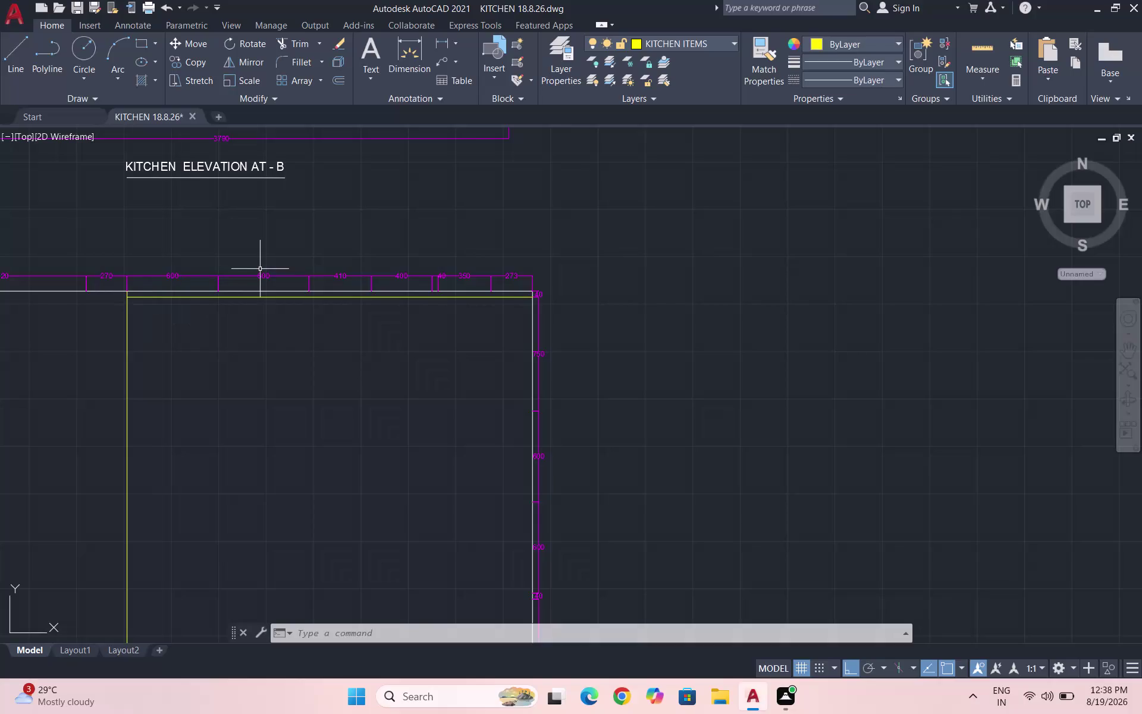
Draw a vertical line from the elevation's top edge down to the base line.
key(l)
key(Return)
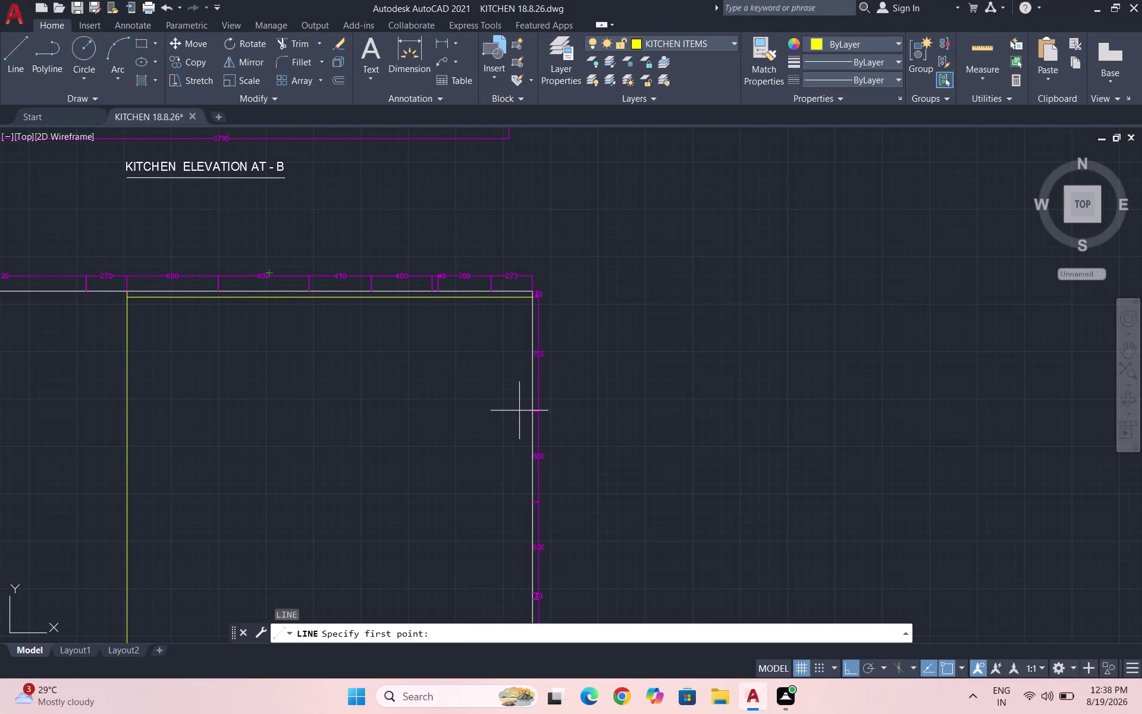
scroll(up, 3)
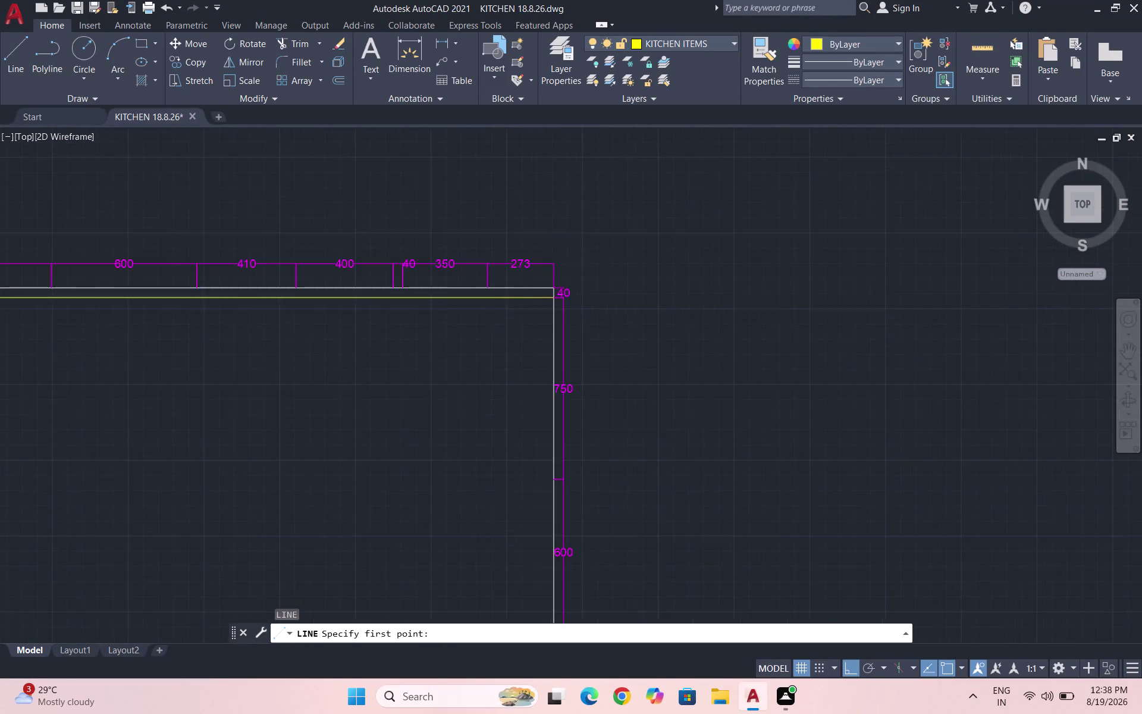
click(483, 281)
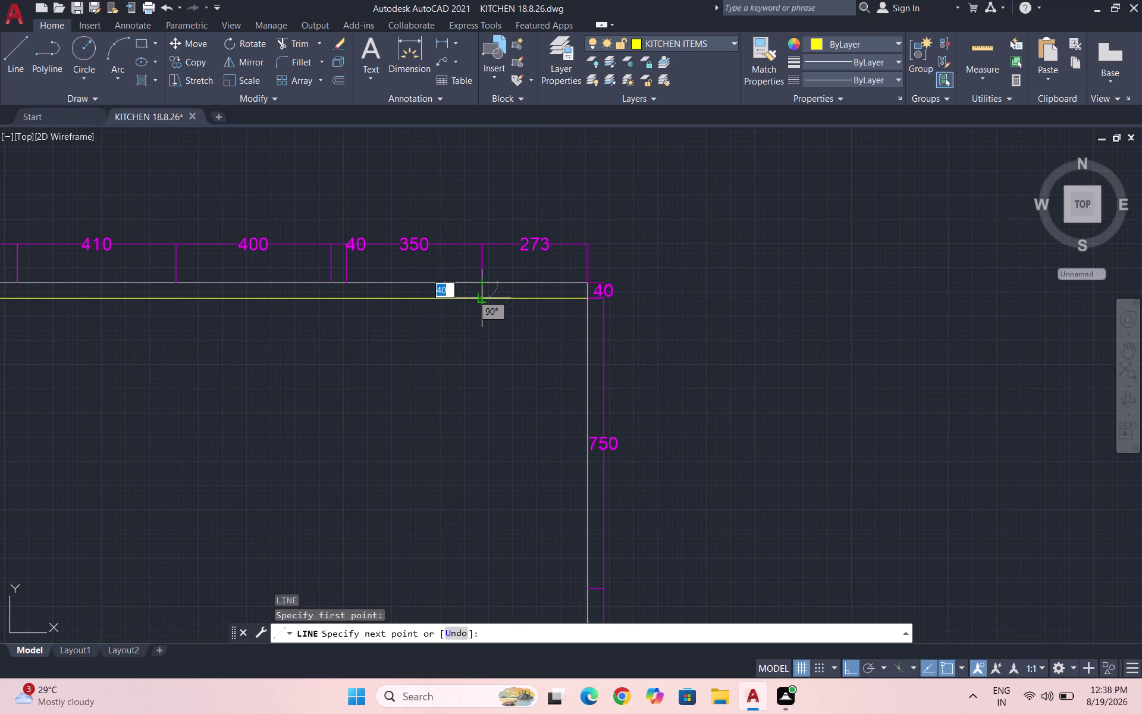
double_click(483, 298)
scroll(down, 3)
scroll(up, 3)
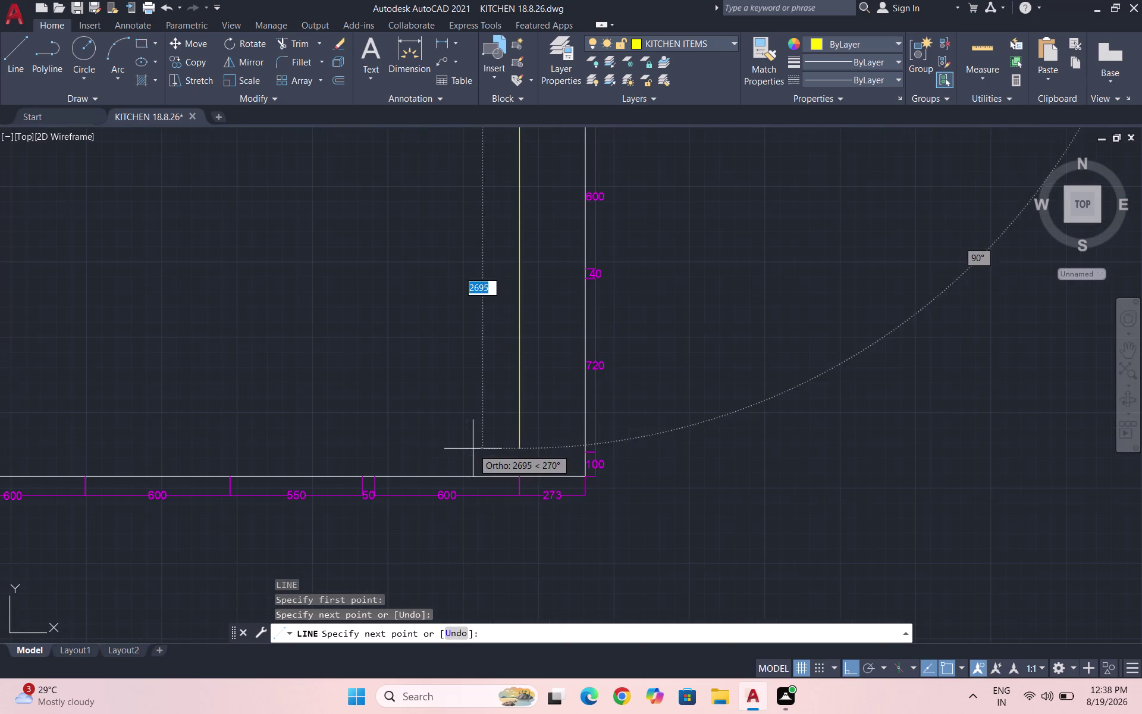
click(520, 473)
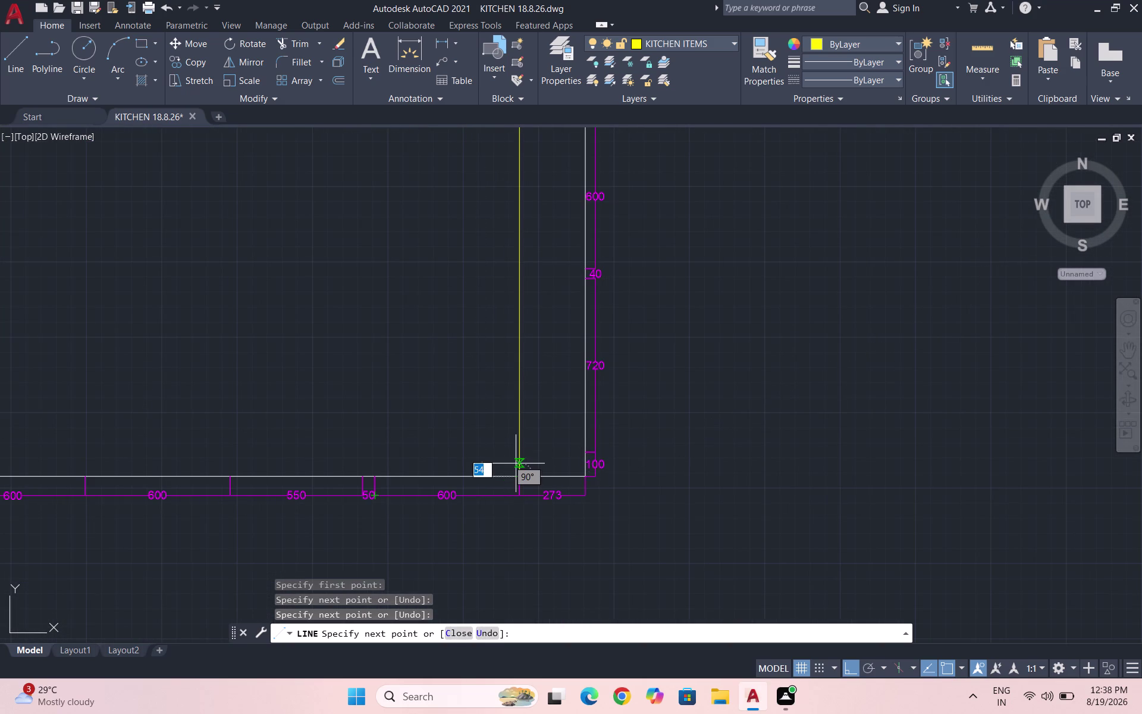
key(Escape)
Draw a short horizontal line near the bottom right corner, then erase it.
scroll(down, 3)
key(space)
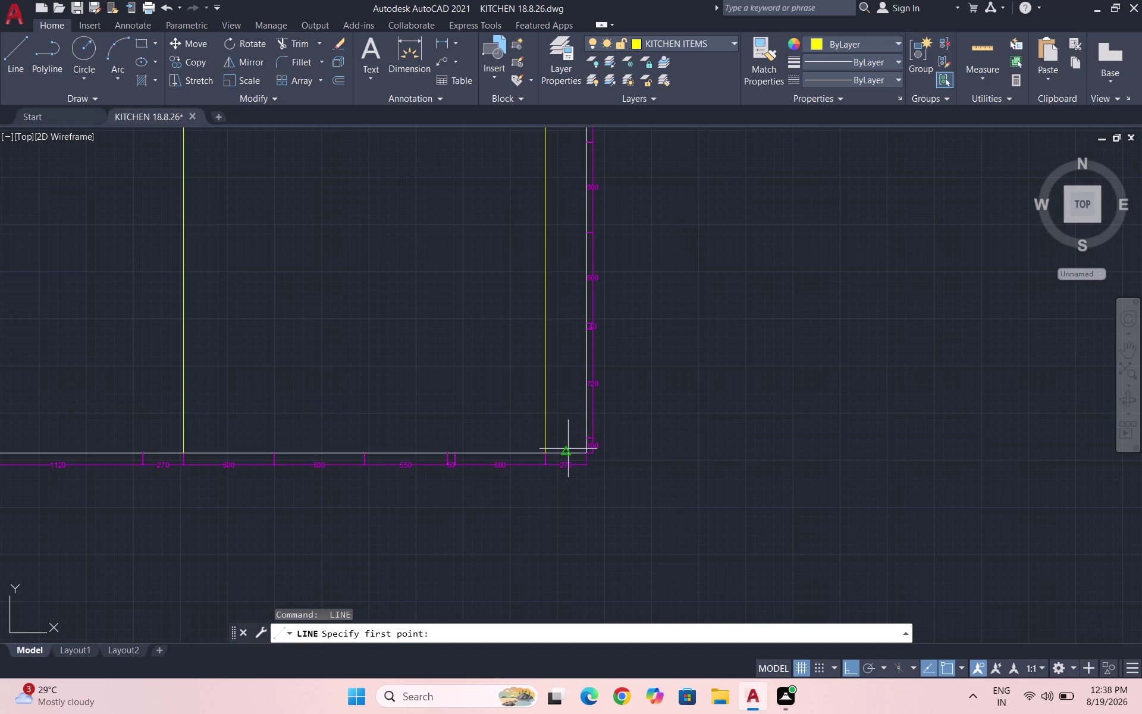
scroll(up, 3)
click(608, 419)
scroll(down, 3)
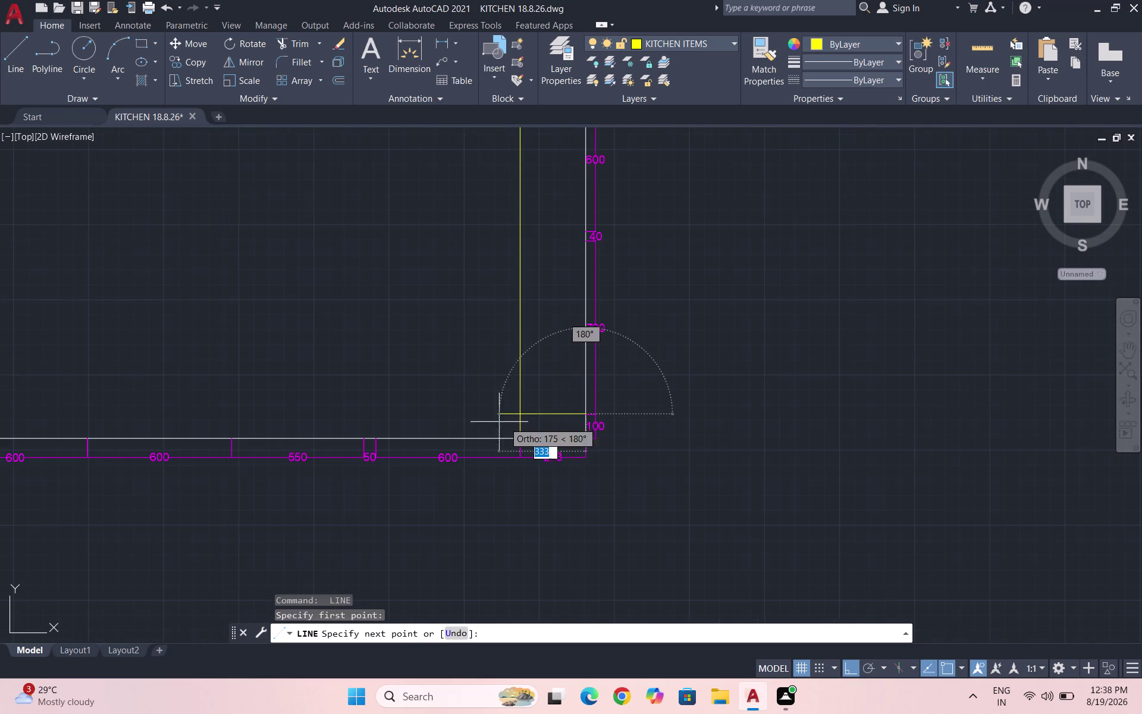
click(522, 414)
key(space)
click(521, 414)
scroll(down, 3)
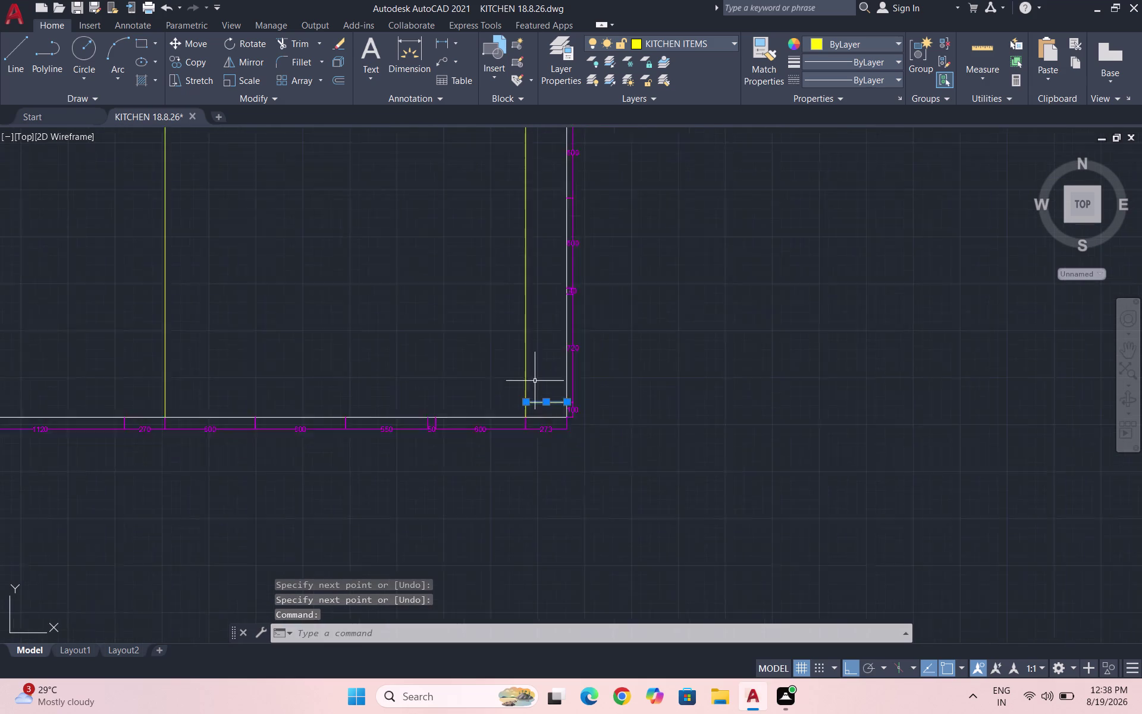
scroll(down, 3)
key(space)
Draw a horizontal line ending at the left vertical.
key(space)
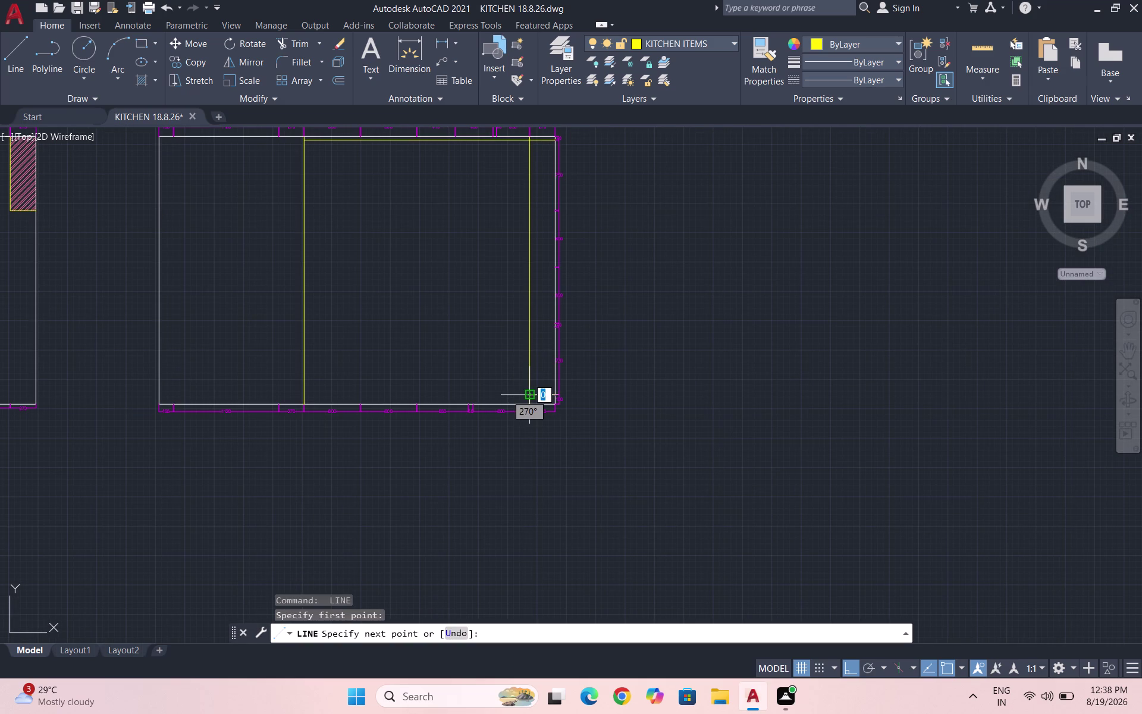
click(530, 398)
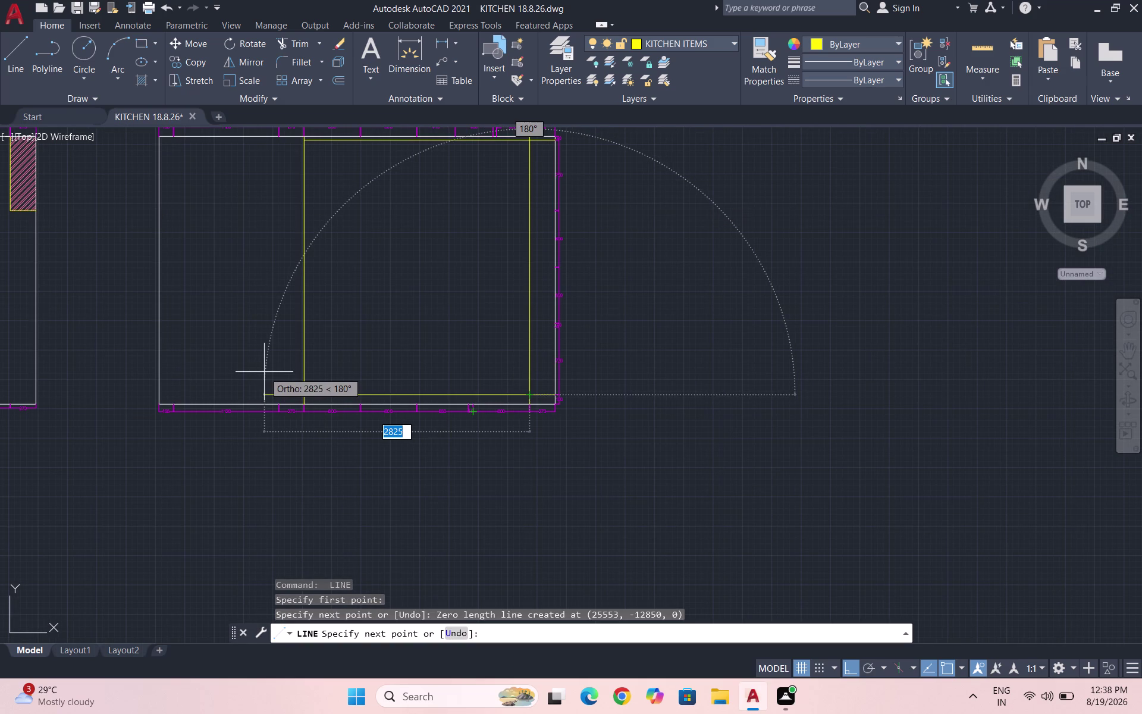
scroll(up, 3)
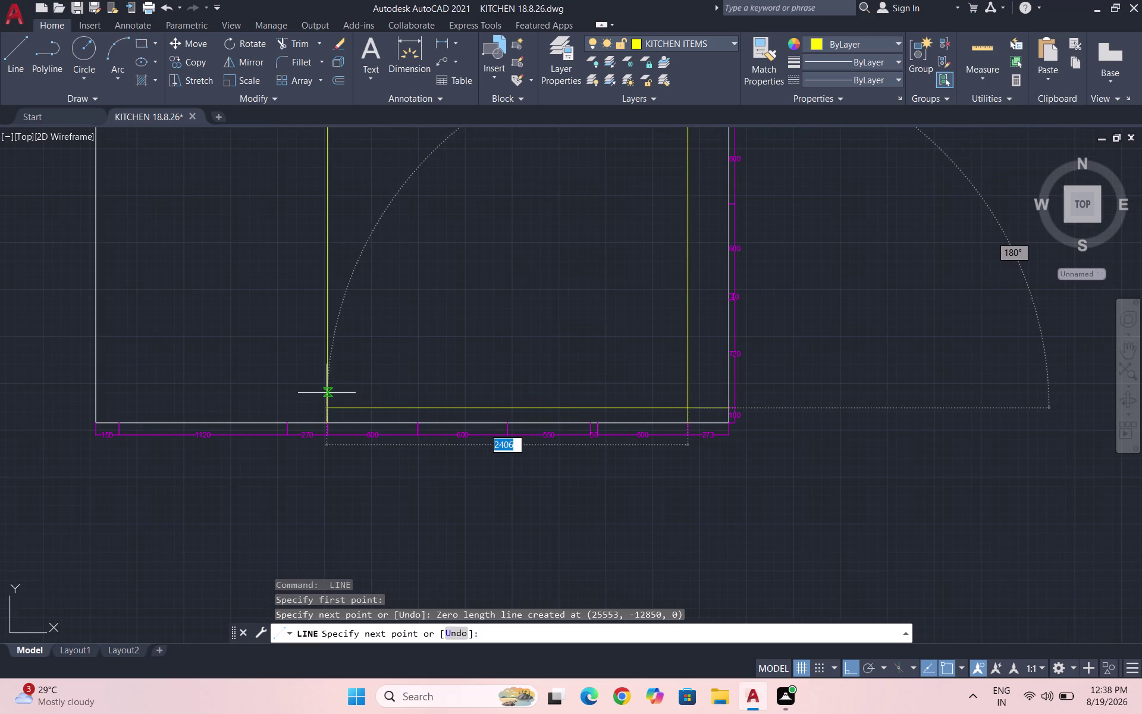
click(329, 409)
key(Escape)
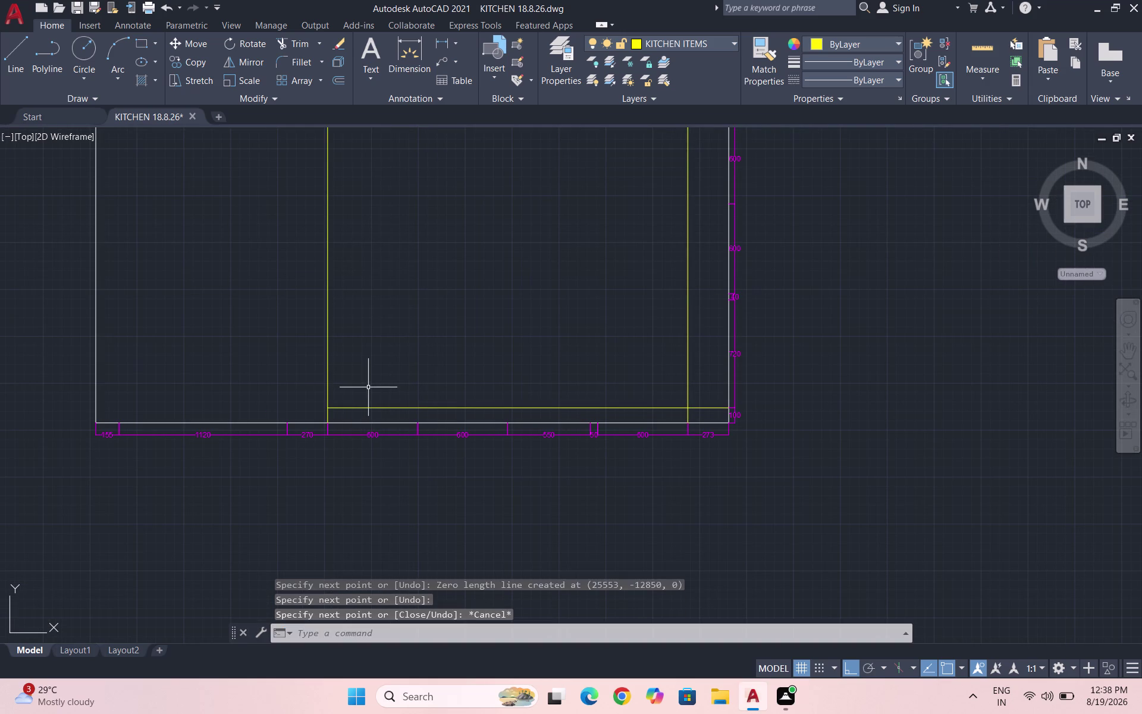
Draw a line from near the left edge up to the elevation's top edge.
key(space)
scroll(down, 3)
scroll(up, 3)
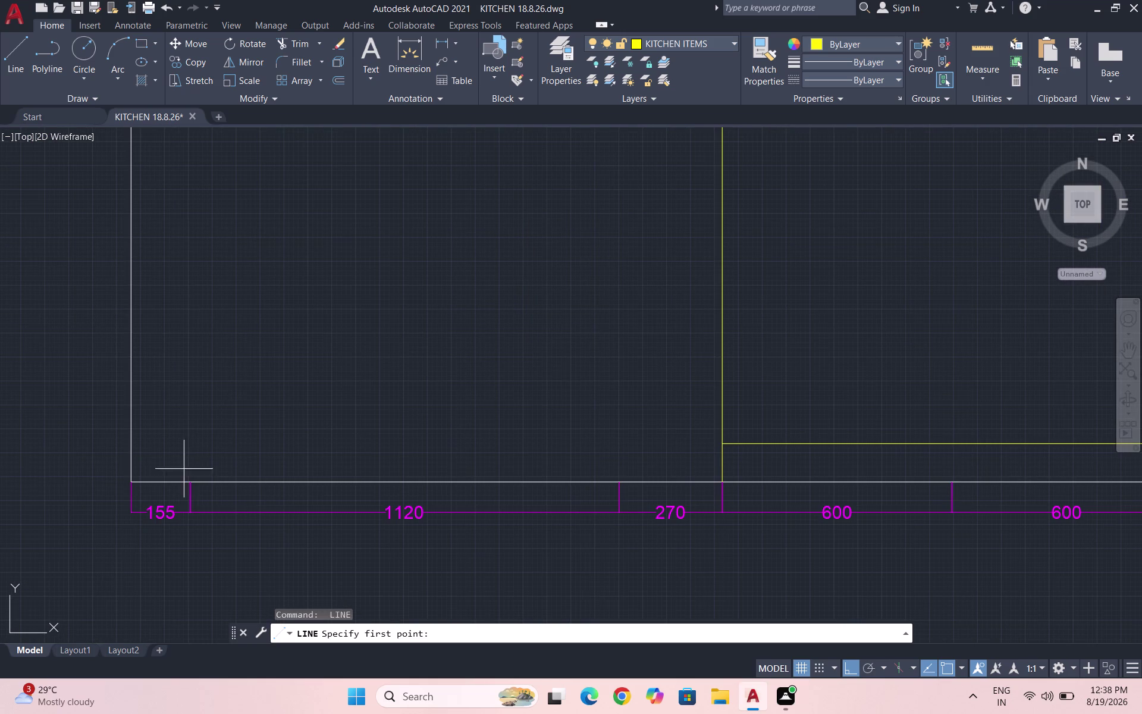
click(191, 482)
scroll(down, 3)
scroll(down, 3)
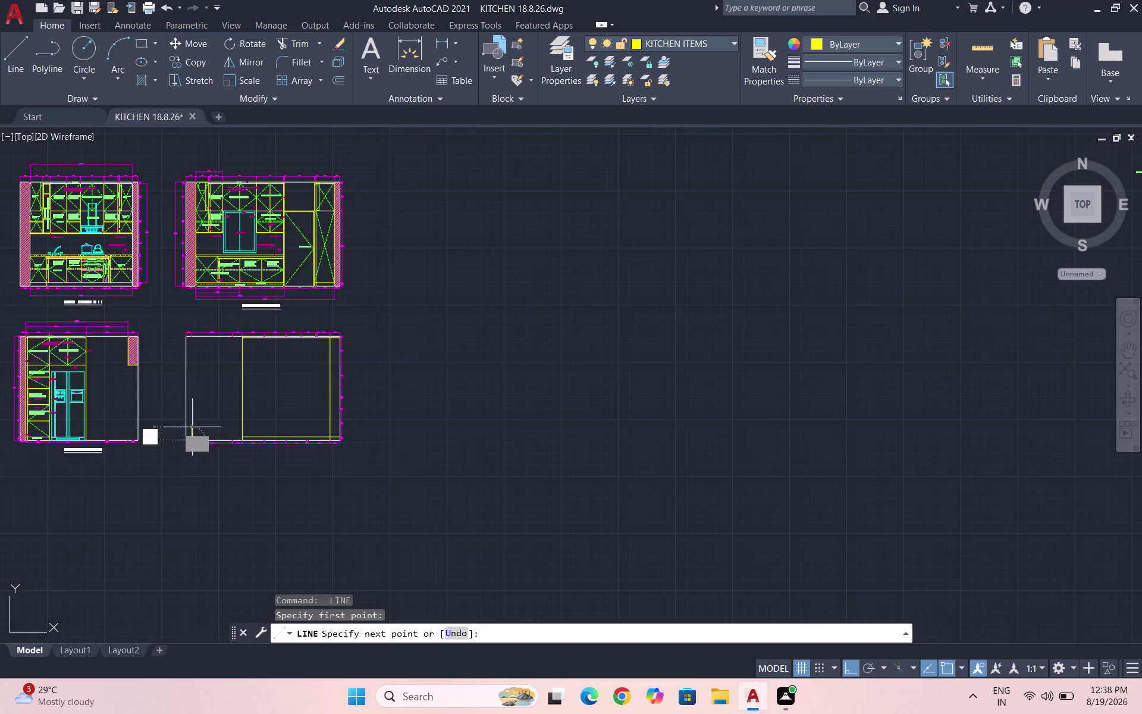
scroll(up, 3)
click(168, 309)
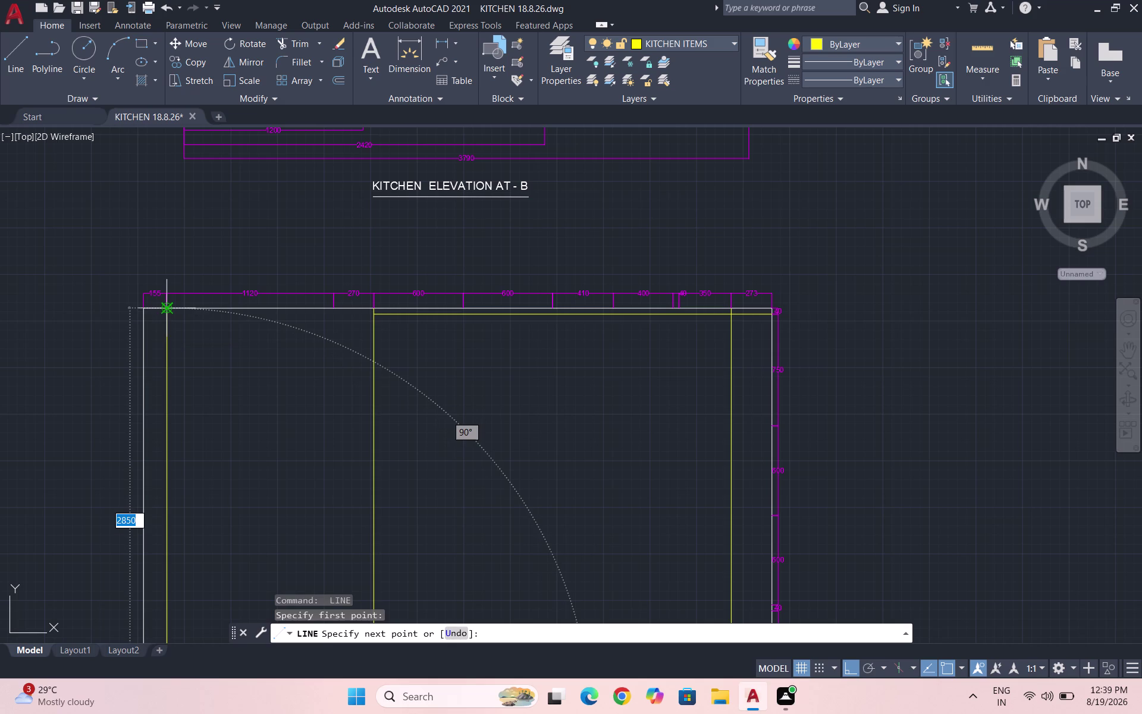
key(Escape)
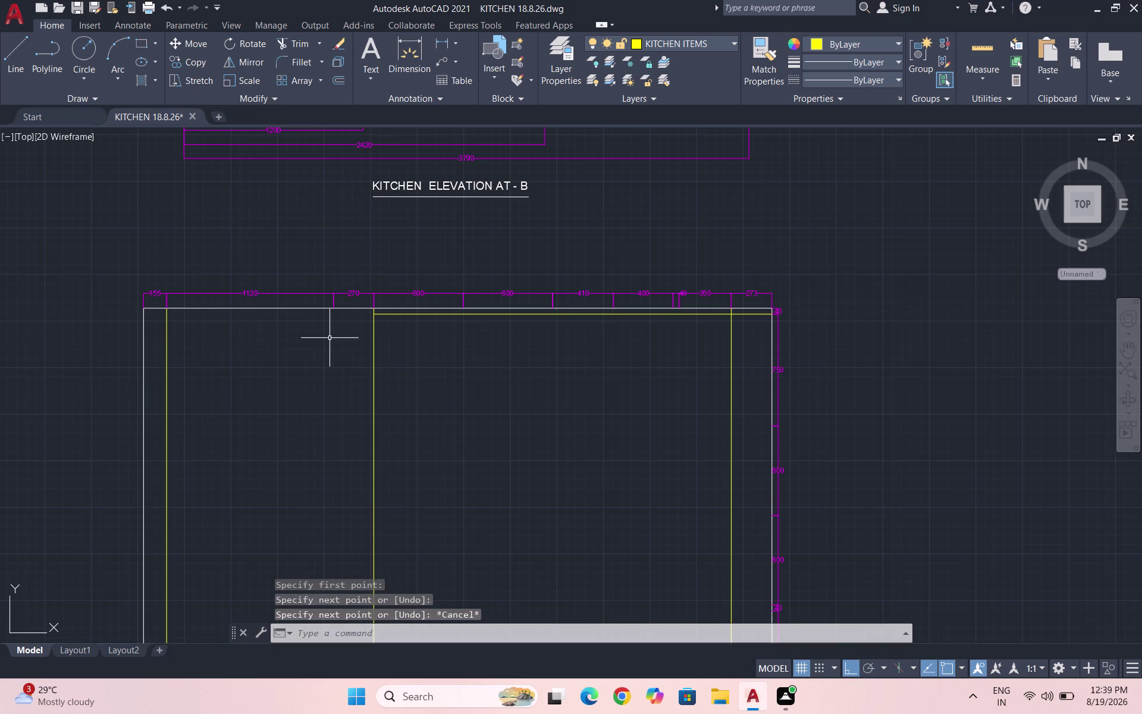
Draw a horizontal shelf line from the right vertical across to the left side.
key(space)
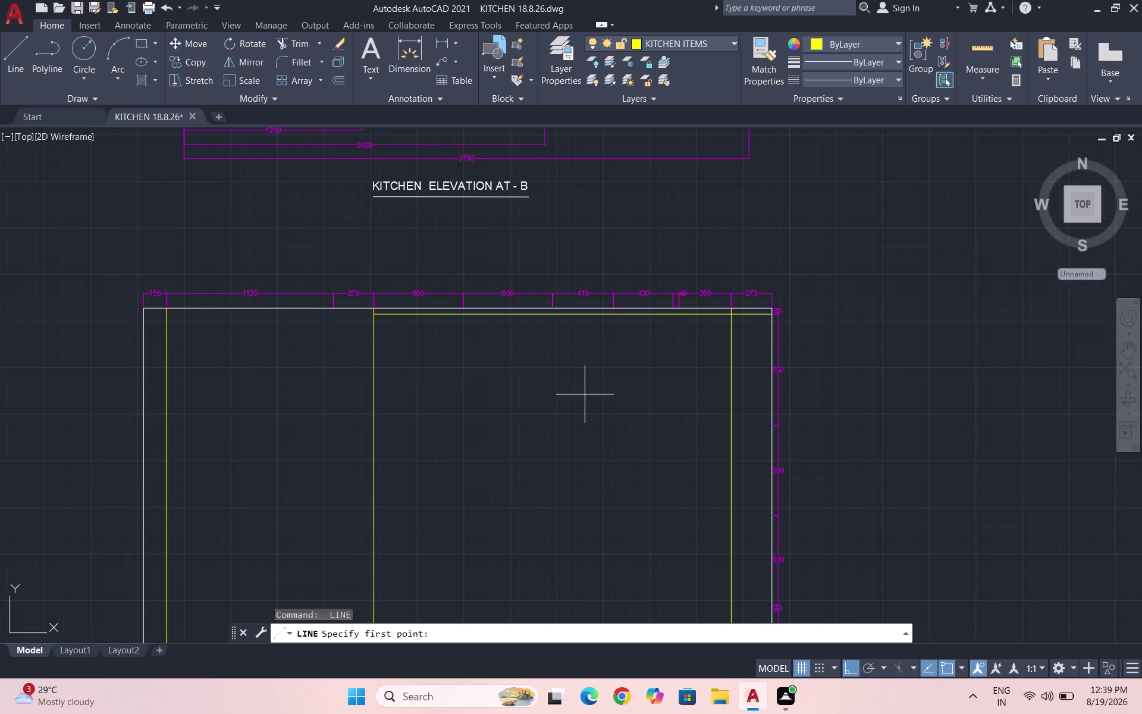
scroll(up, 3)
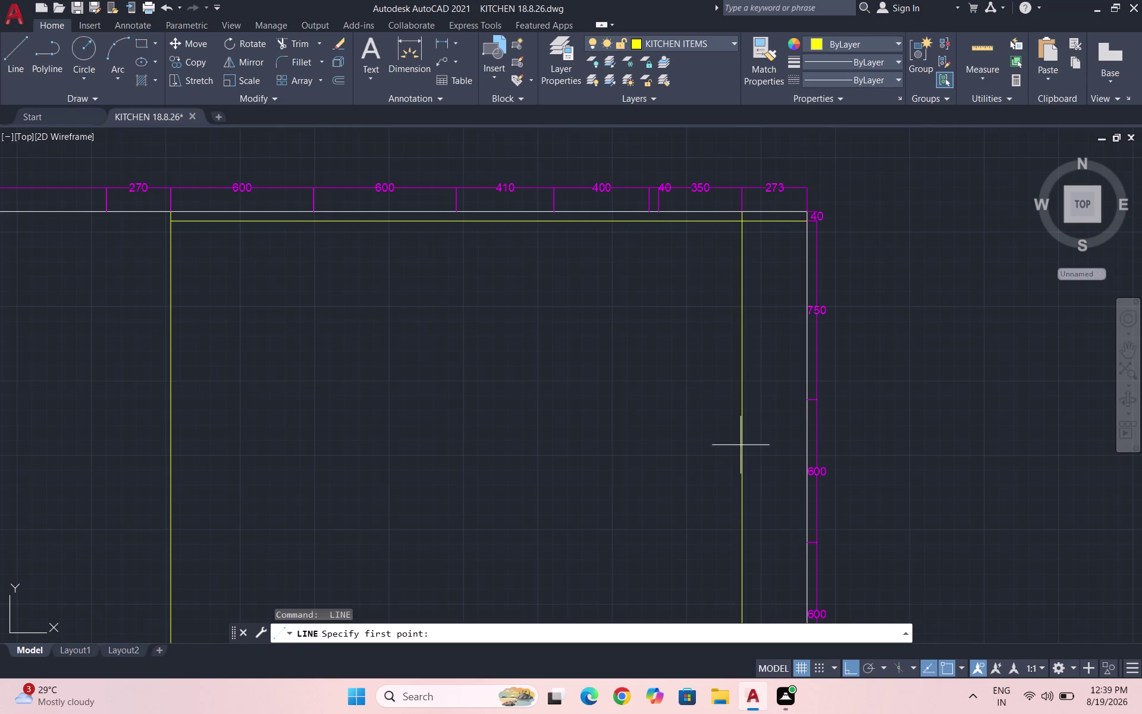
click(809, 399)
click(743, 401)
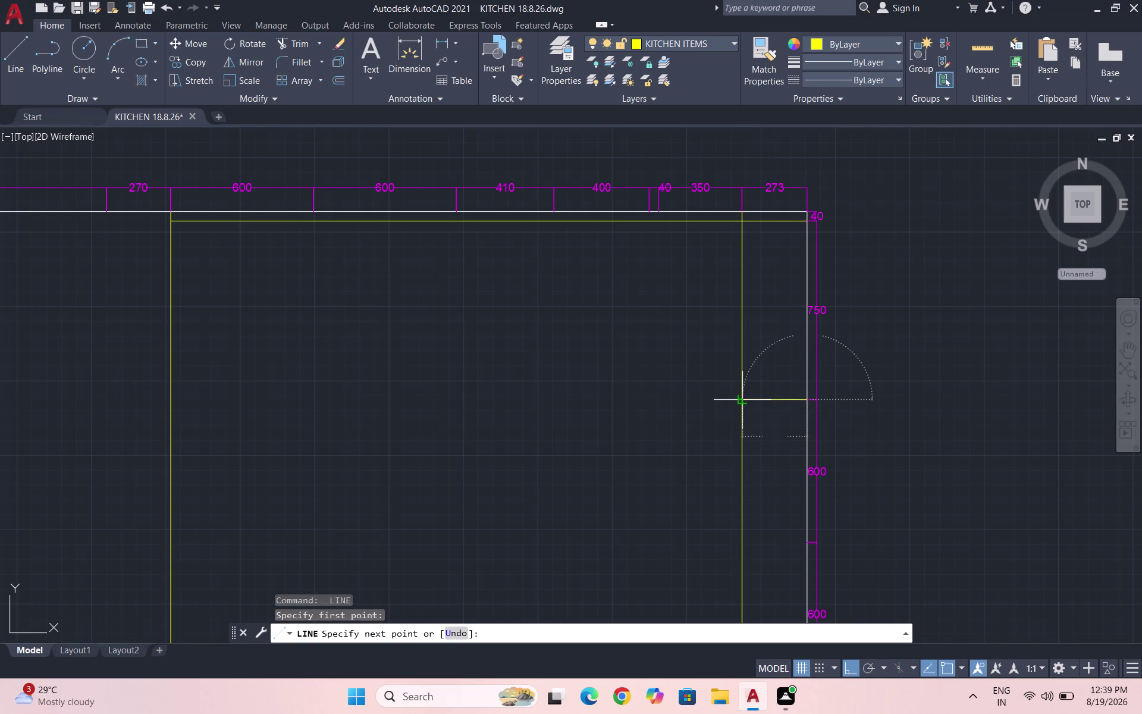
key(space)
key(space)
click(742, 401)
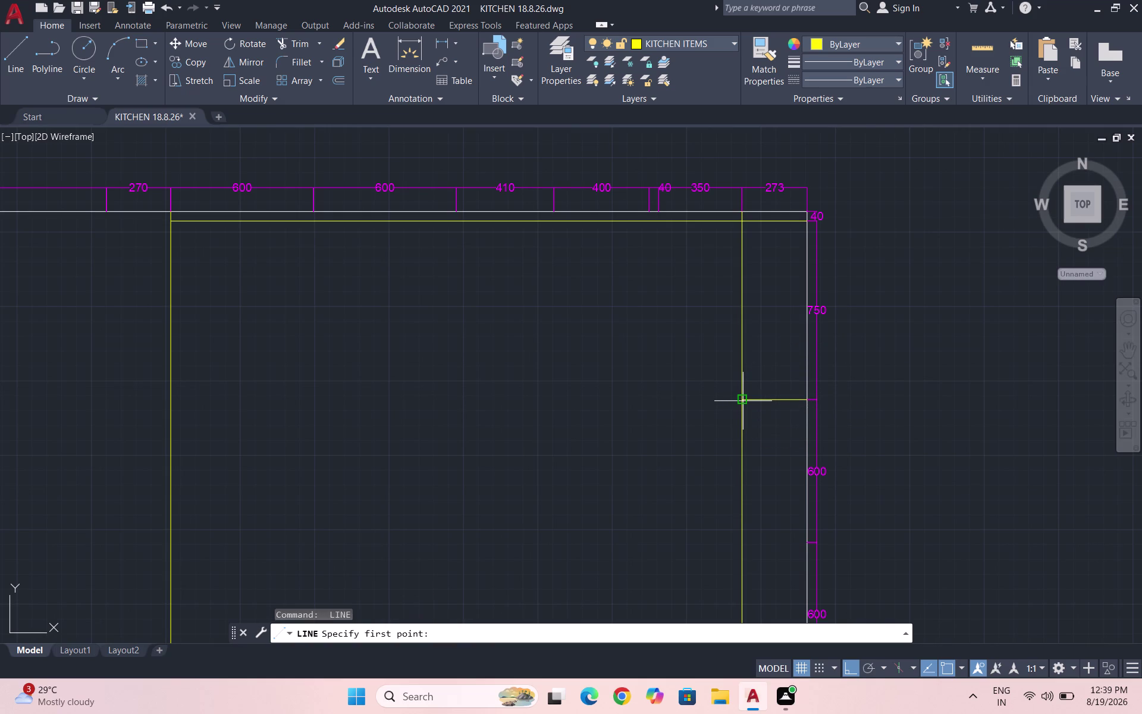
click(167, 400)
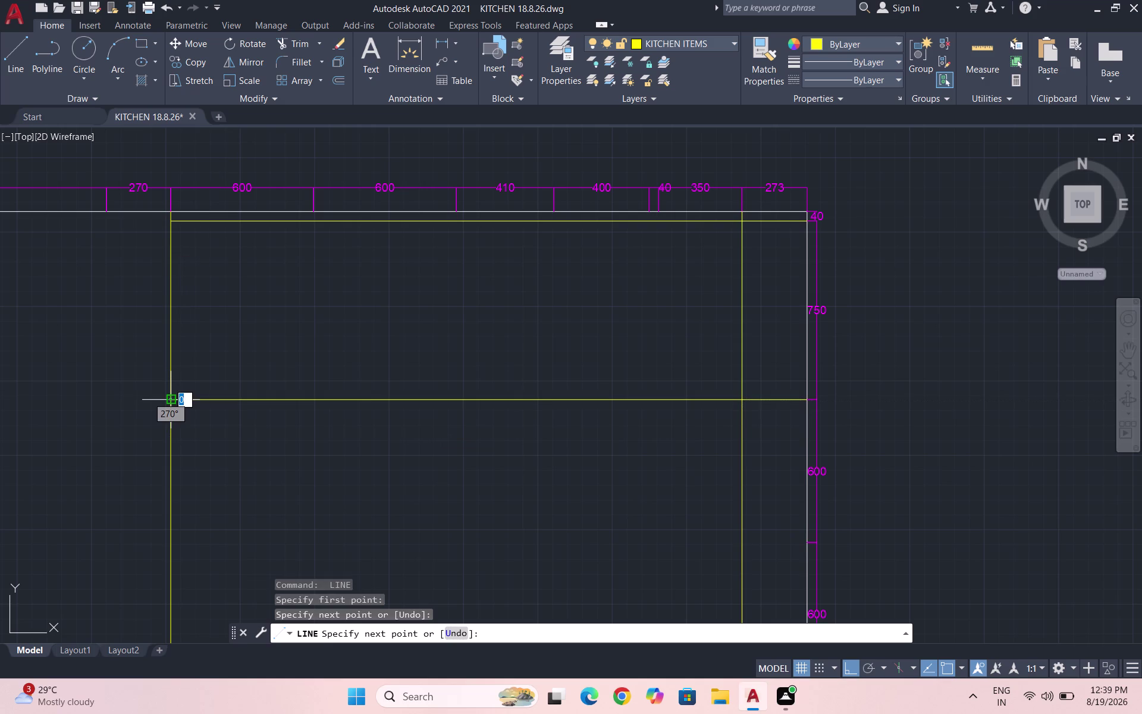
key(Escape)
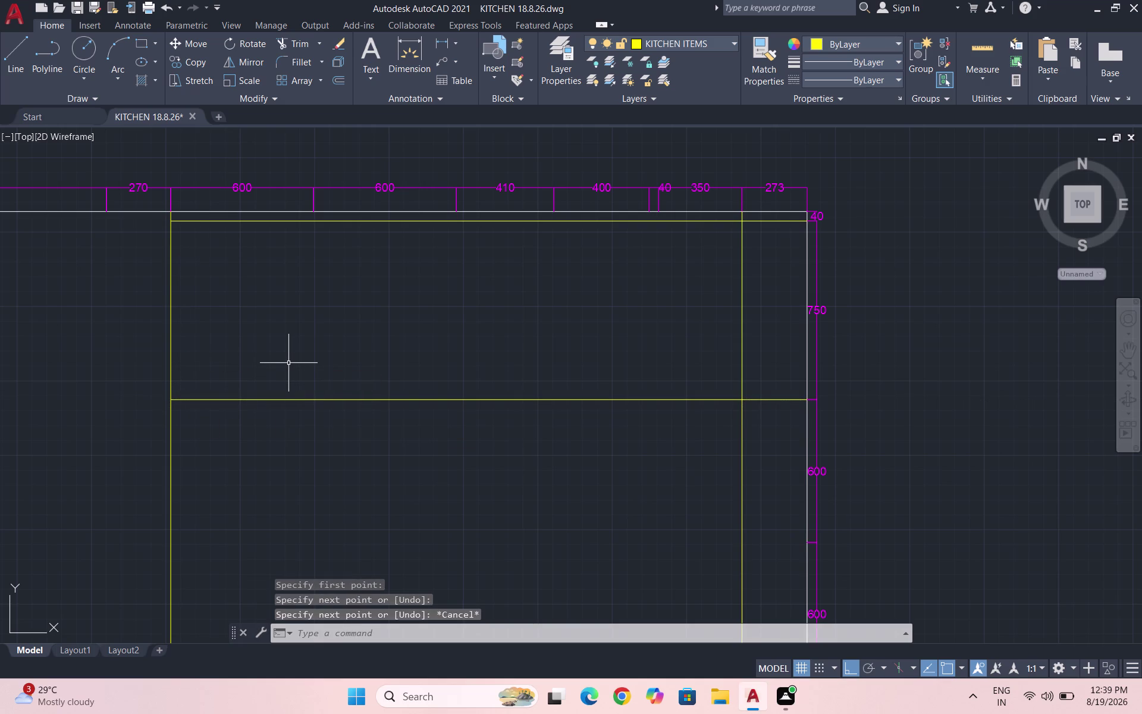
Draw another shelf line from the elevation's right edge to the left vertical.
key(space)
scroll(down, 3)
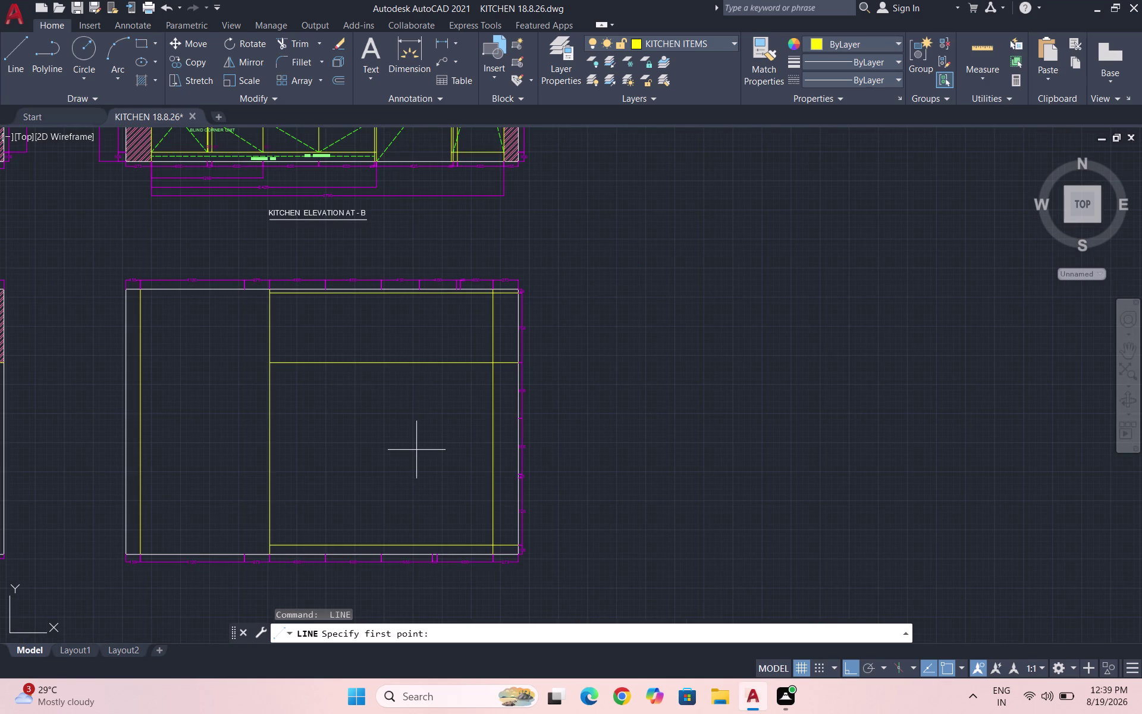
scroll(up, 3)
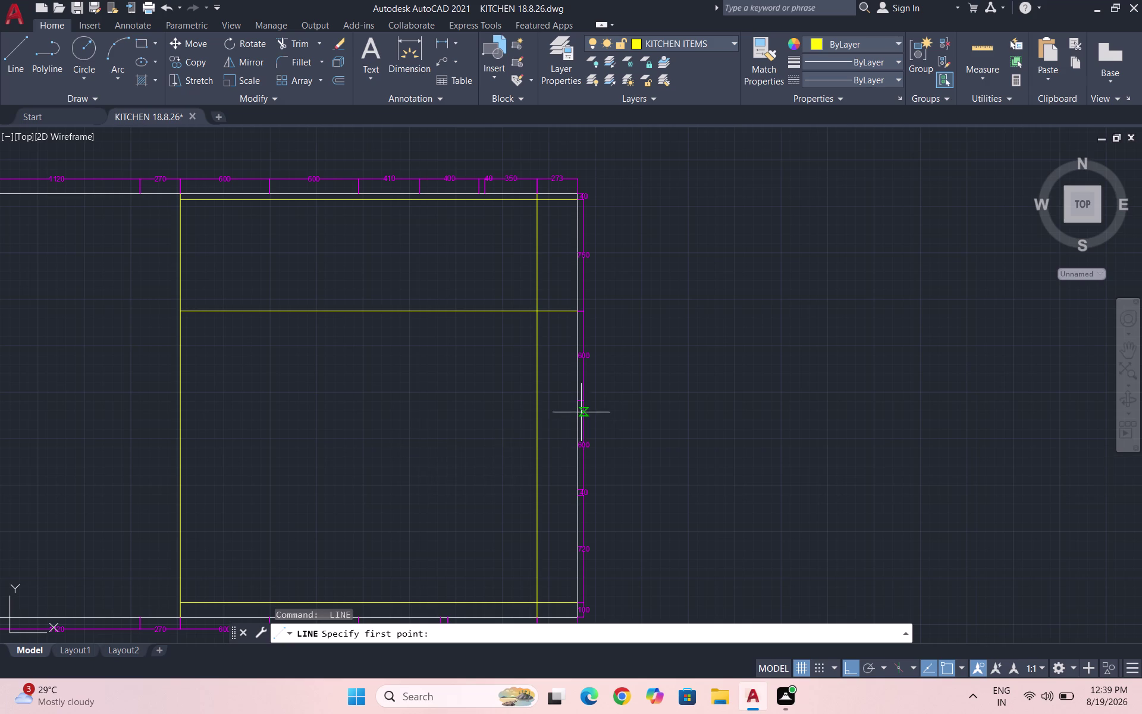
scroll(up, 3)
click(577, 382)
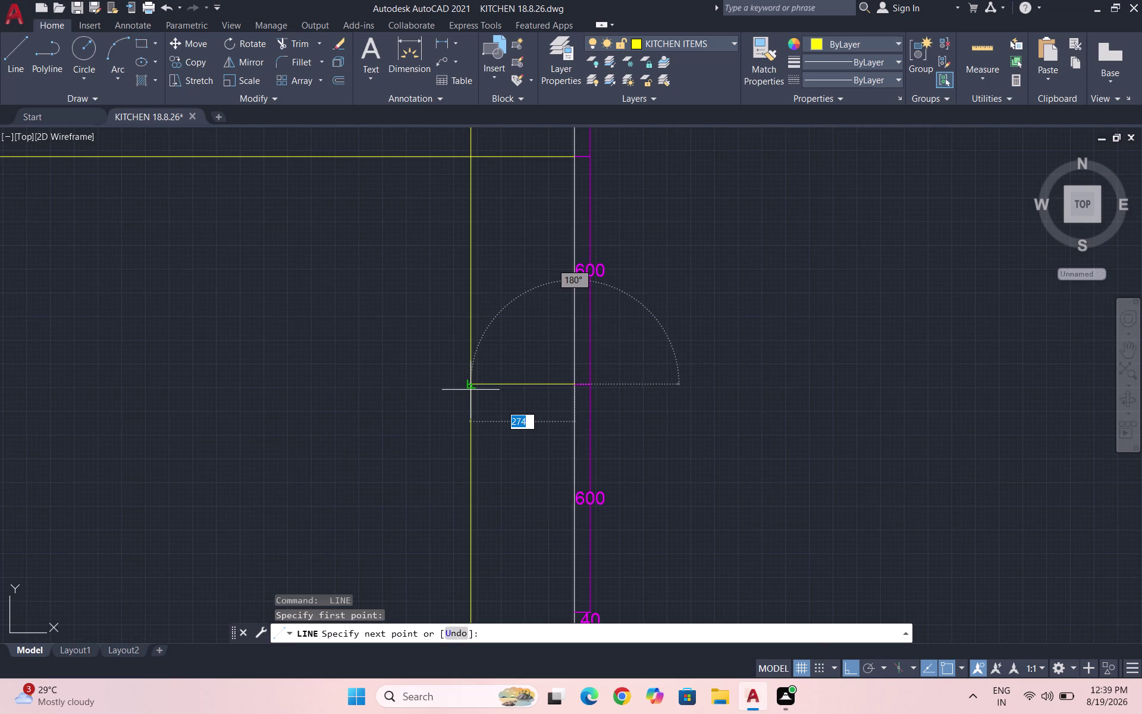
double_click(470, 386)
scroll(down, 3)
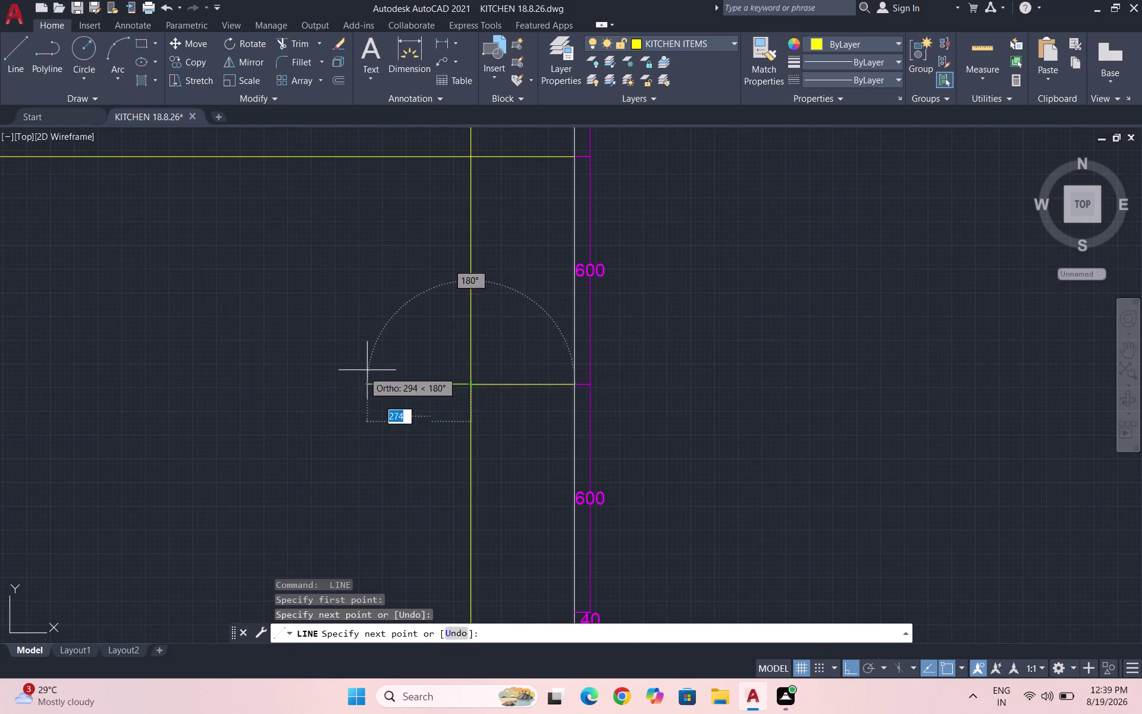
scroll(down, 3)
scroll(up, 3)
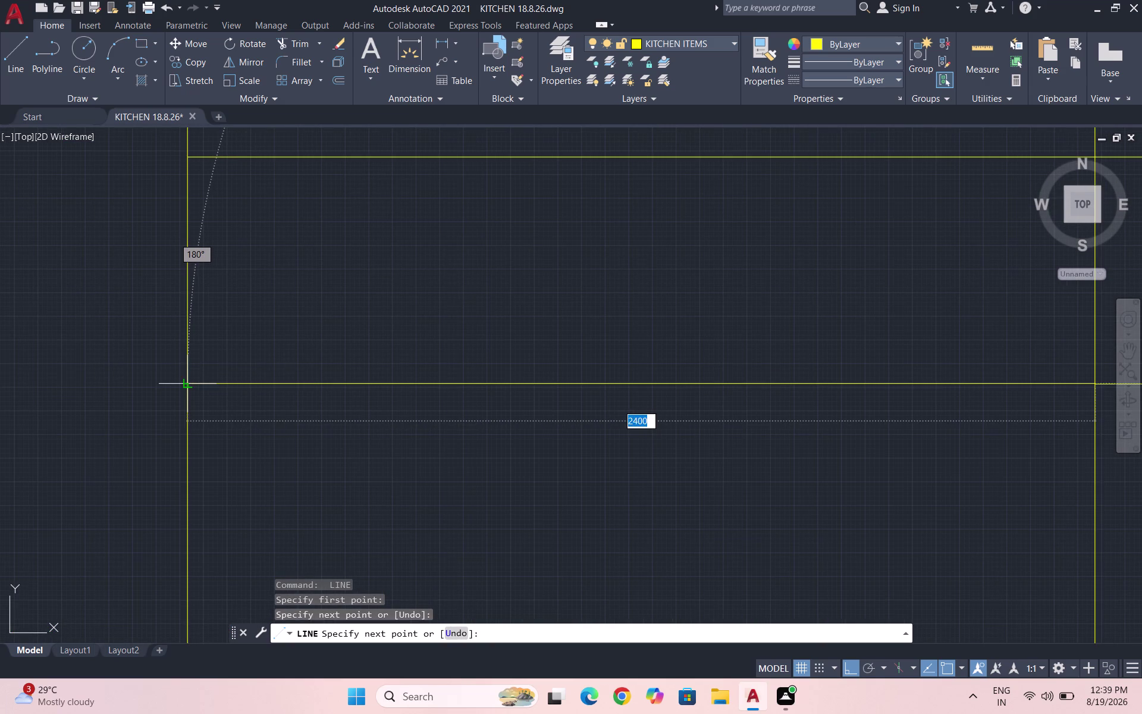
click(185, 382)
key(Escape)
Draw the upper shelf line from the right edge to the left vertical.
scroll(down, 3)
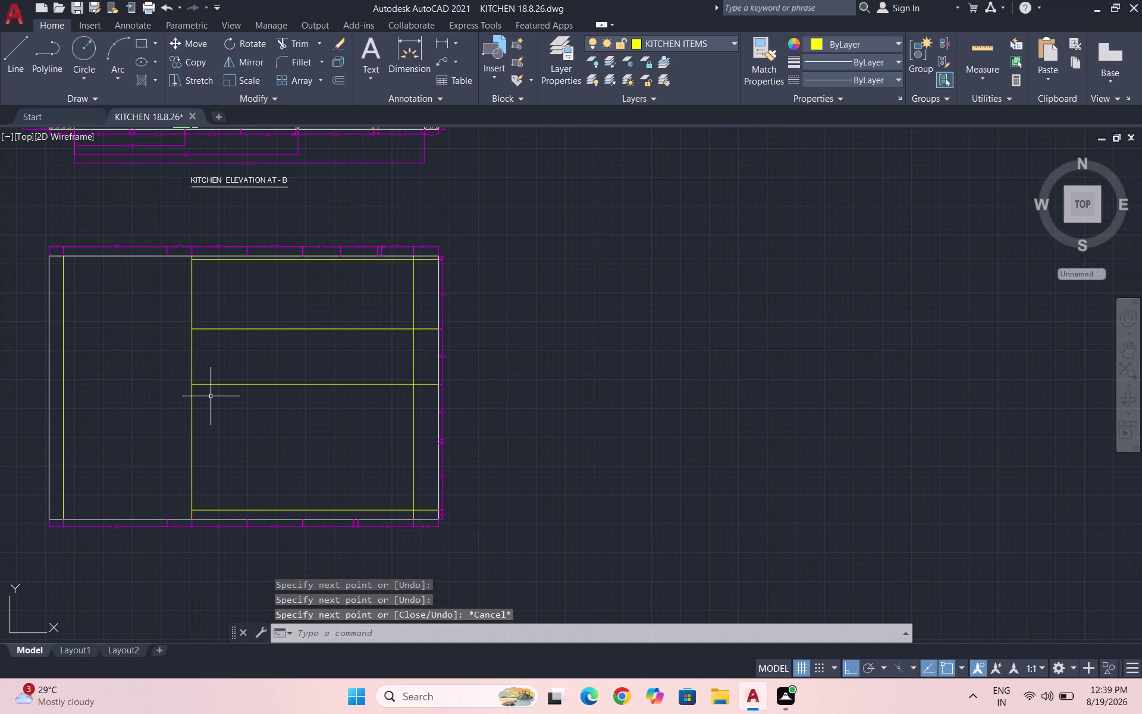
key(space)
scroll(up, 3)
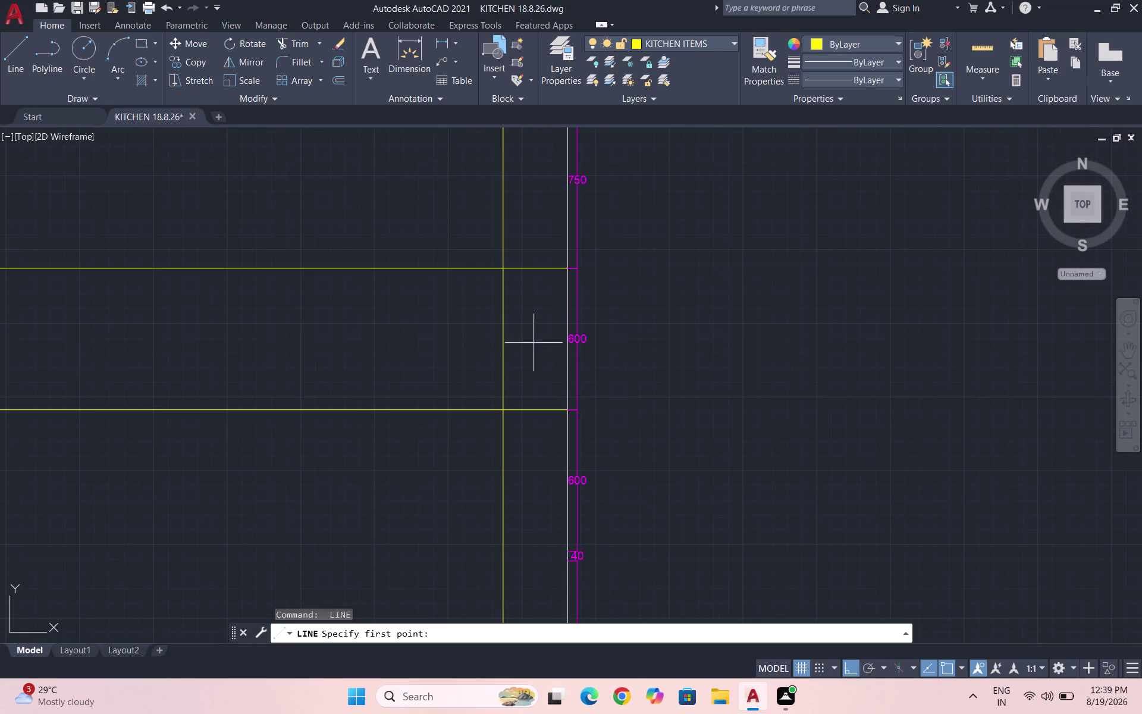
scroll(up, 3)
click(564, 334)
scroll(down, 3)
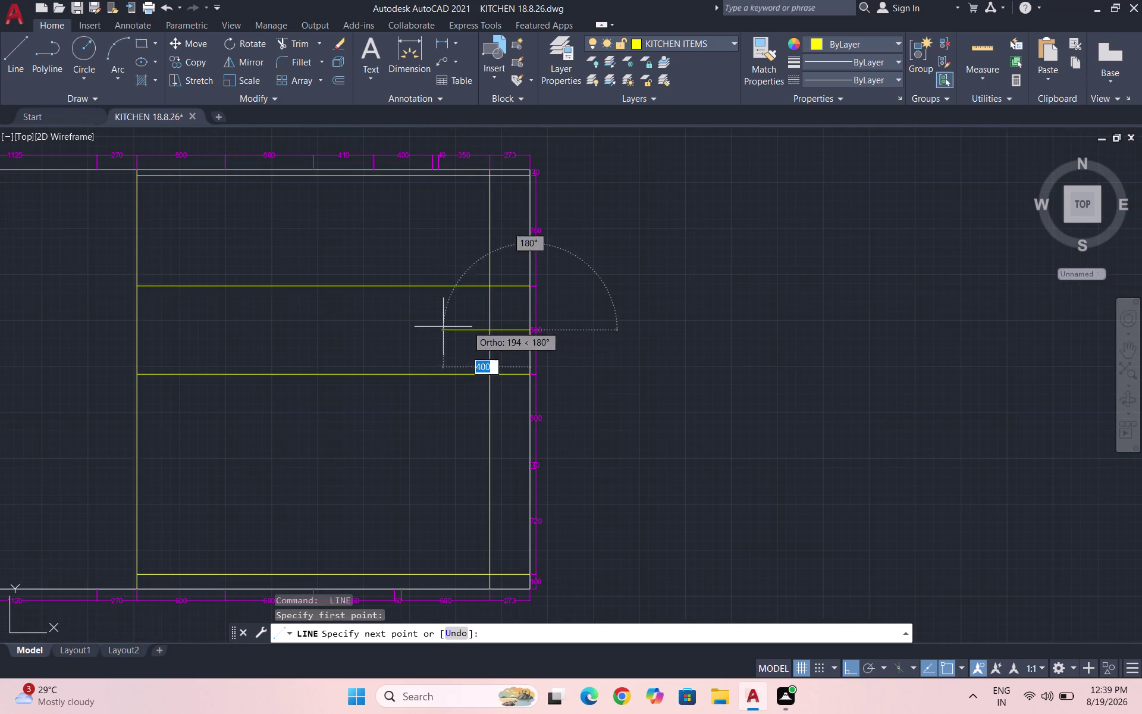
click(137, 330)
key(Escape)
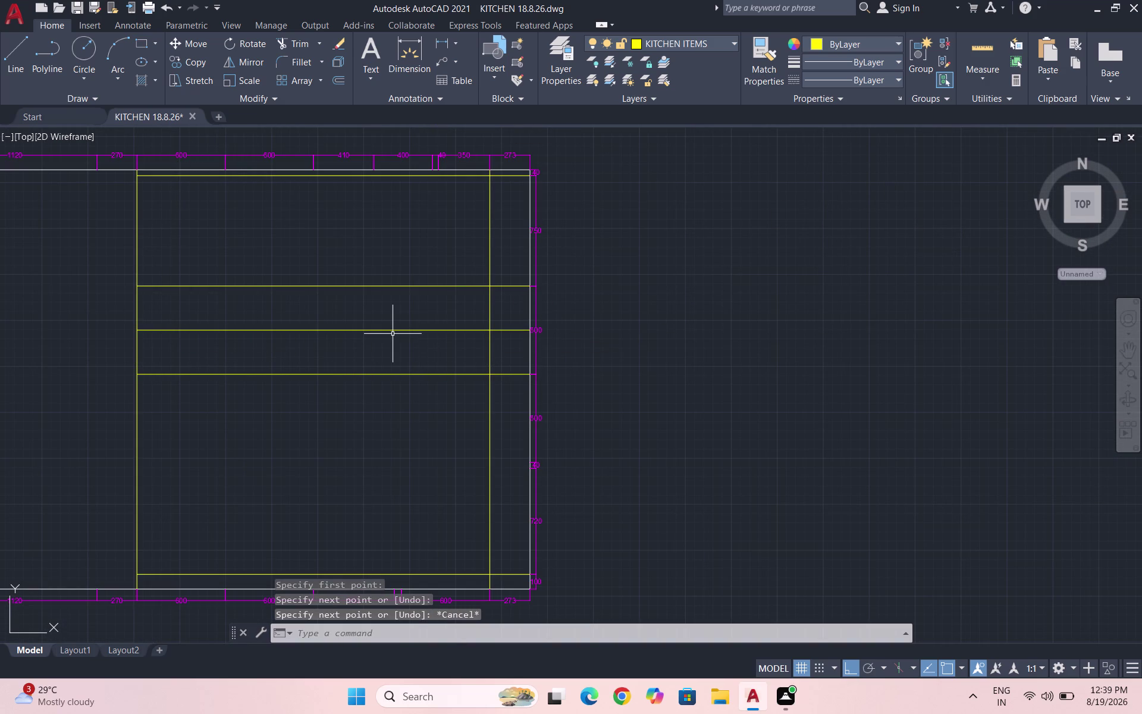
scroll(up, 3)
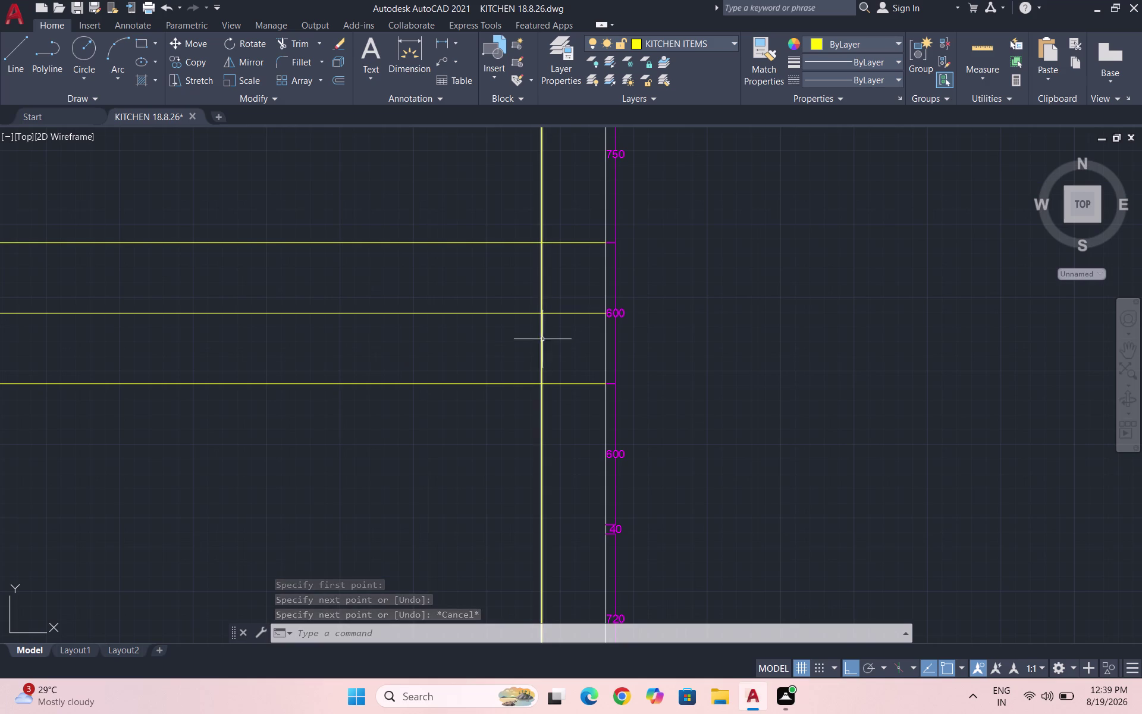
Try a TR fence trim across the lines, then cancel it.
text(TR)
key(Return)
key(Return)
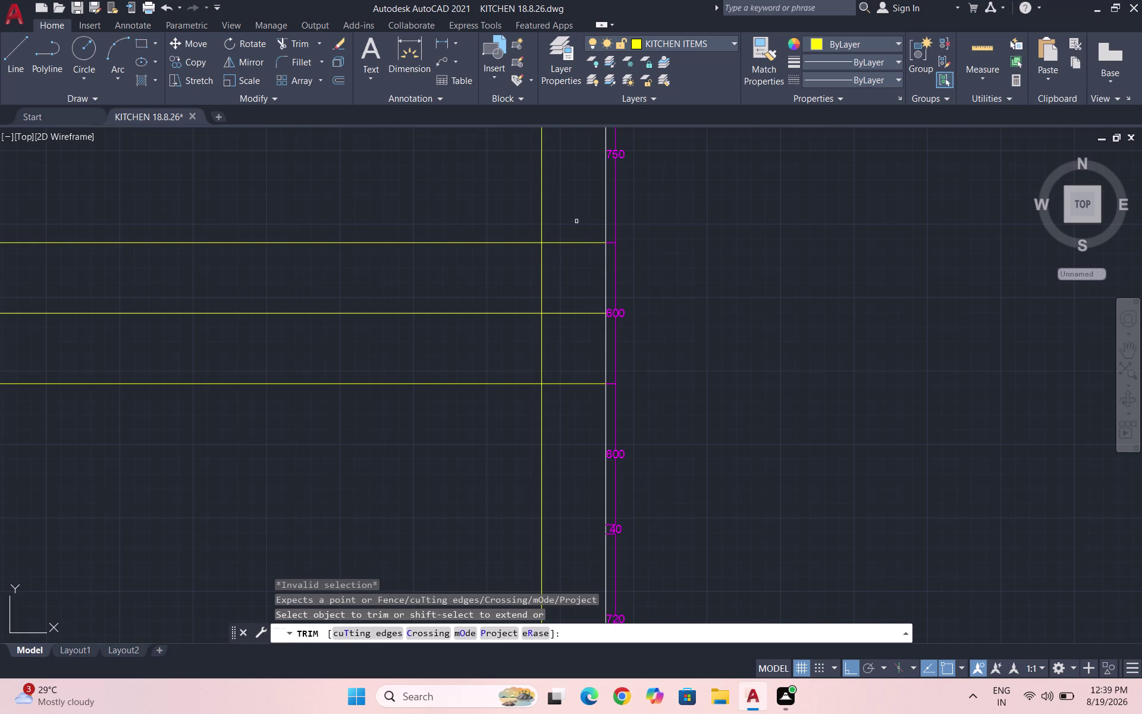
drag(572, 210, 581, 406)
scroll(down, 3)
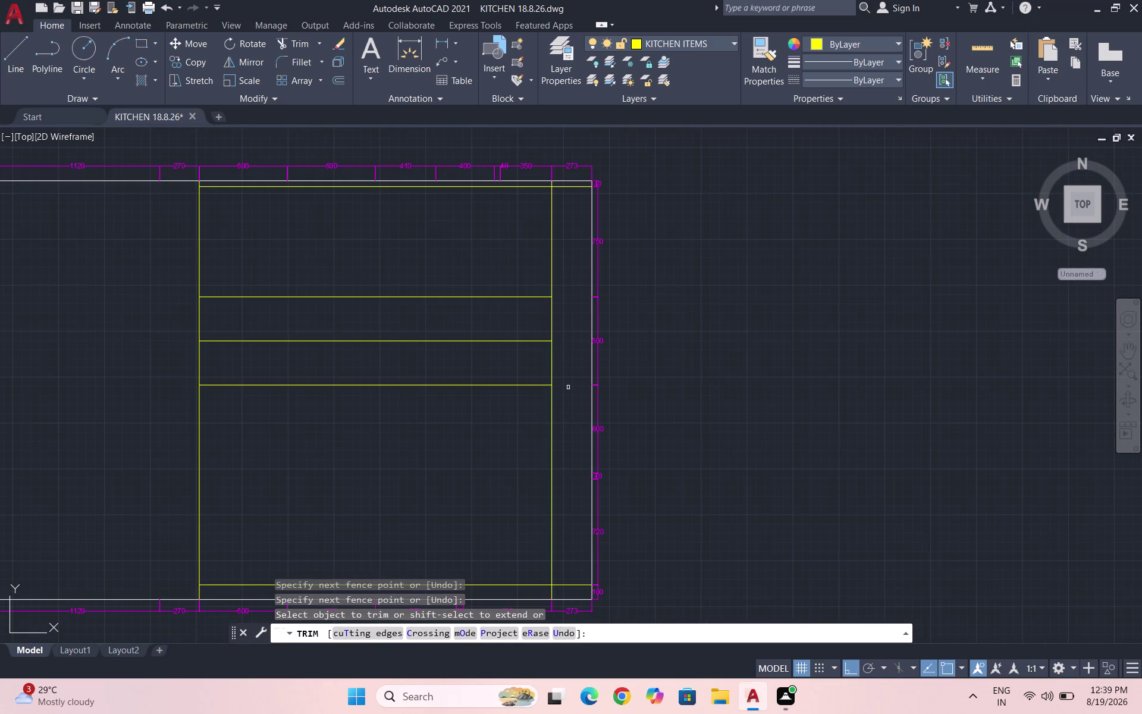
key(Escape)
key(Escape)
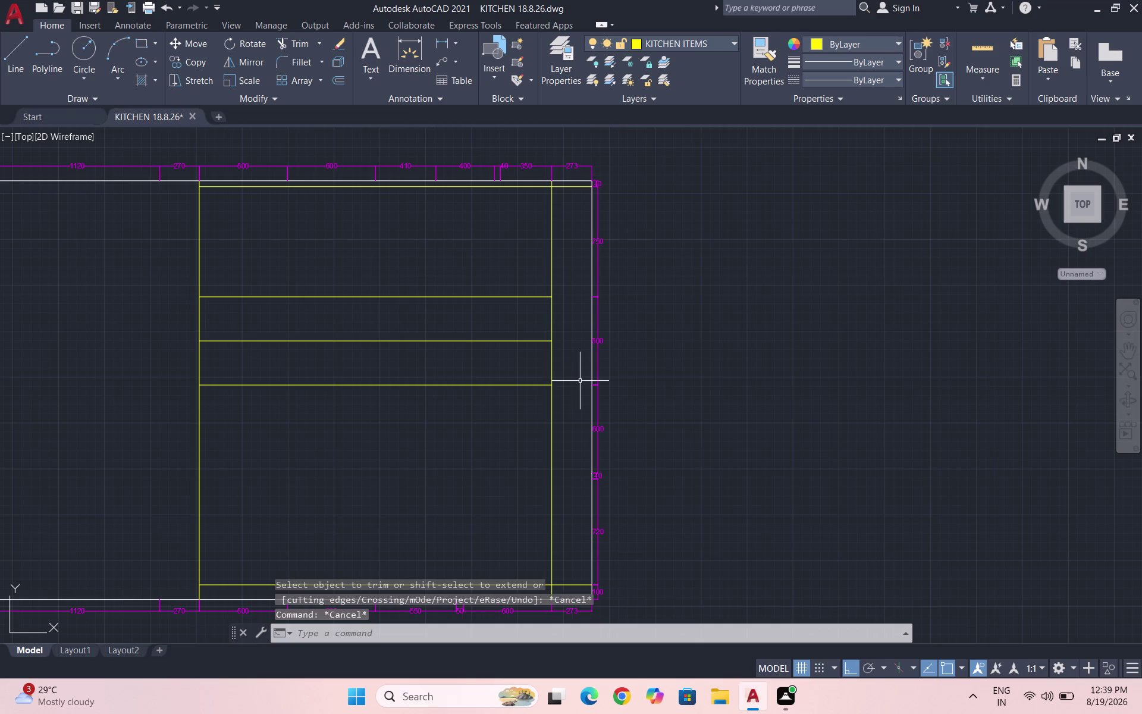
key(Escape)
Draw a vertical division at the first 600 boundary down to the lower shelf line.
key(l)
key(Return)
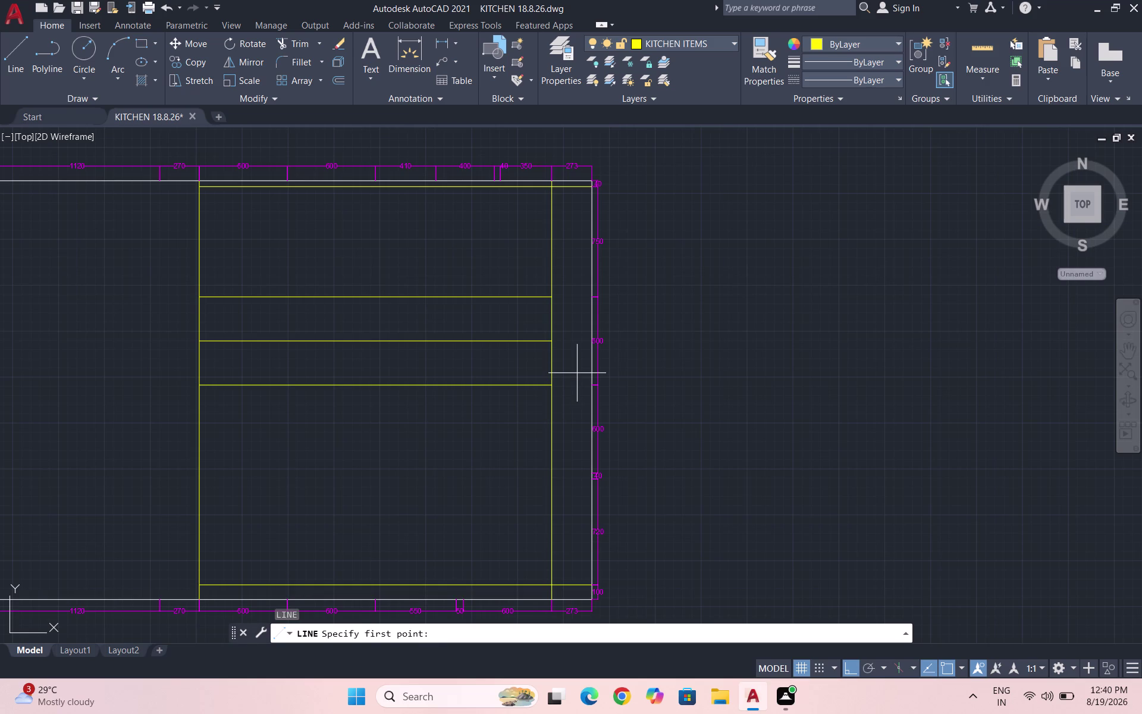
scroll(up, 3)
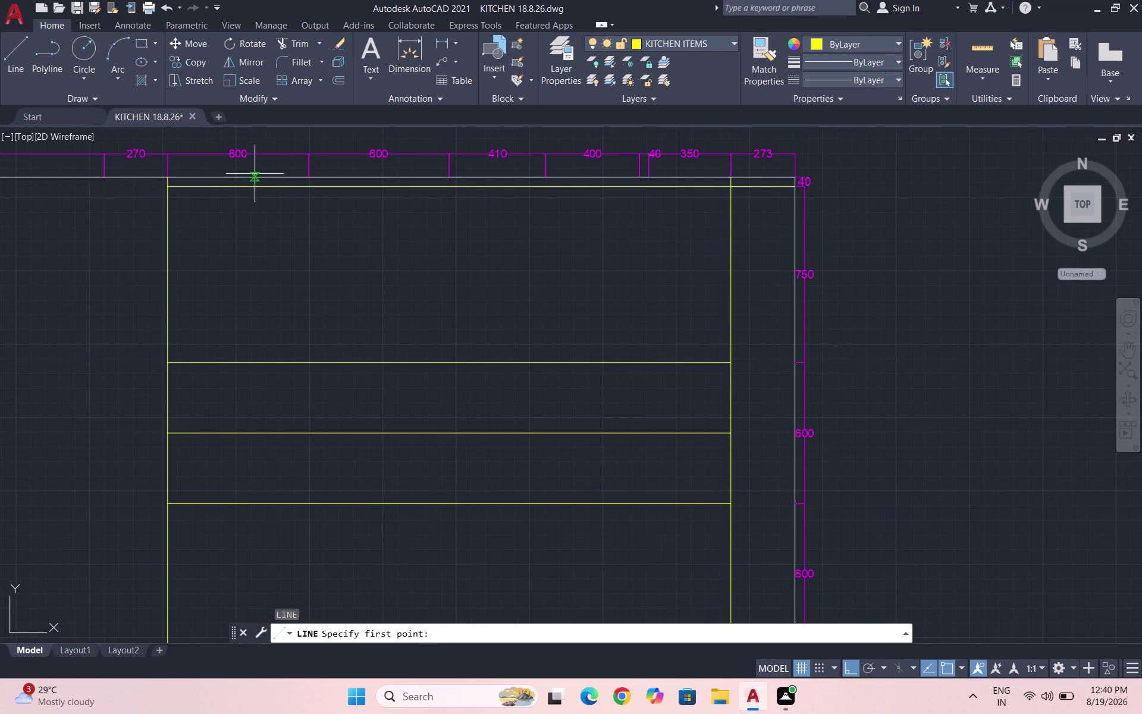
click(310, 176)
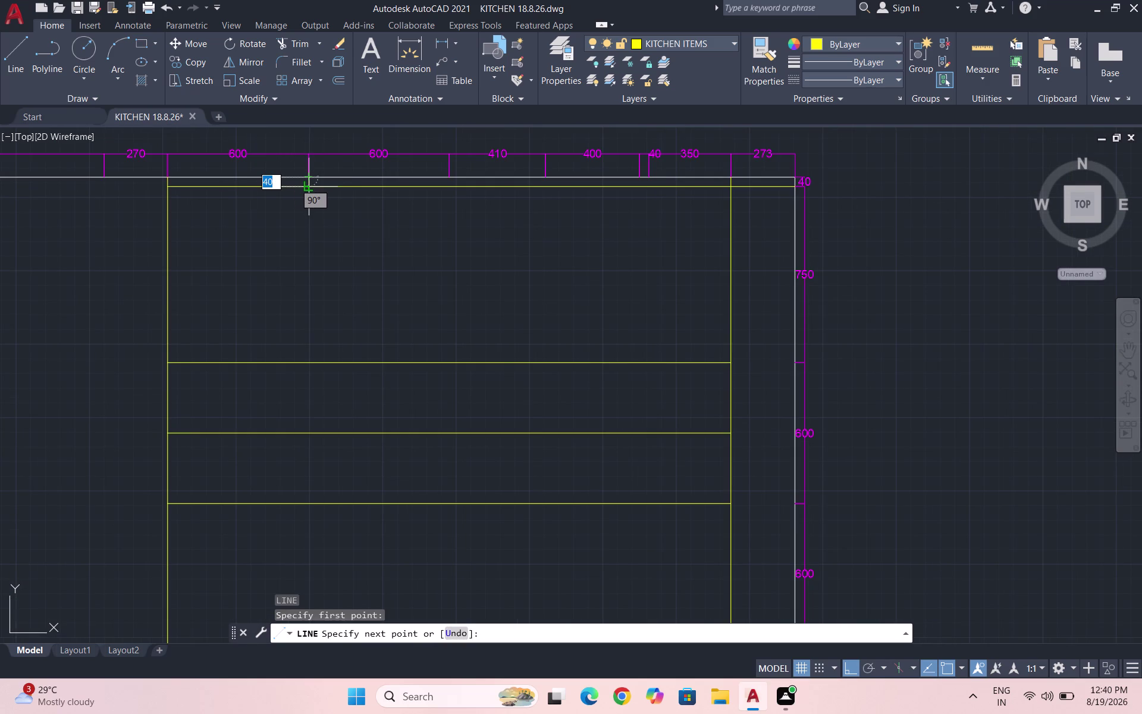
scroll(up, 3)
double_click(302, 188)
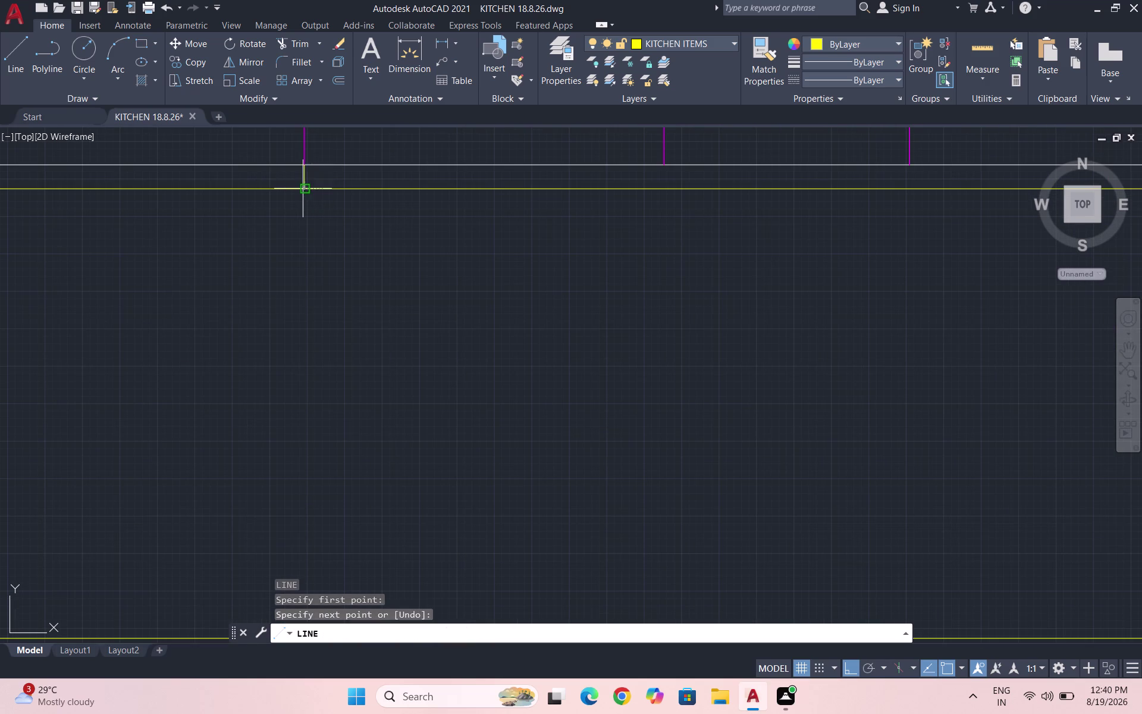
scroll(down, 3)
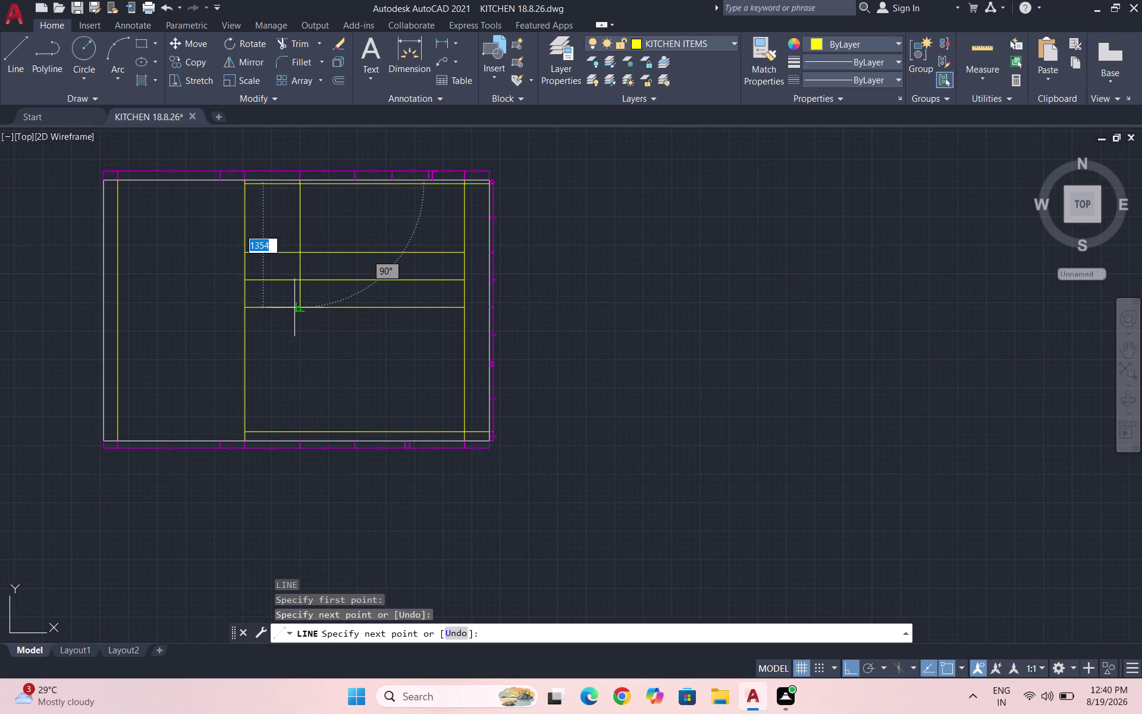
click(298, 305)
key(Escape)
Draw the vertical division at the 600/410 boundary down to the lower shelf line.
key(space)
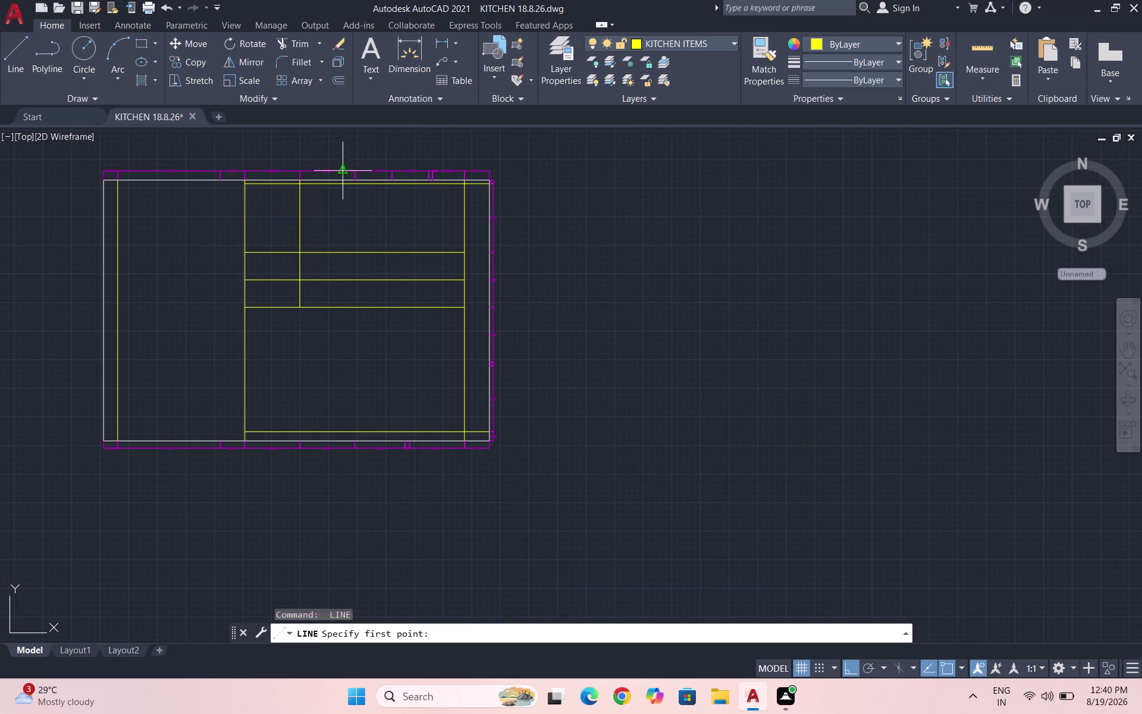
scroll(up, 3)
click(376, 207)
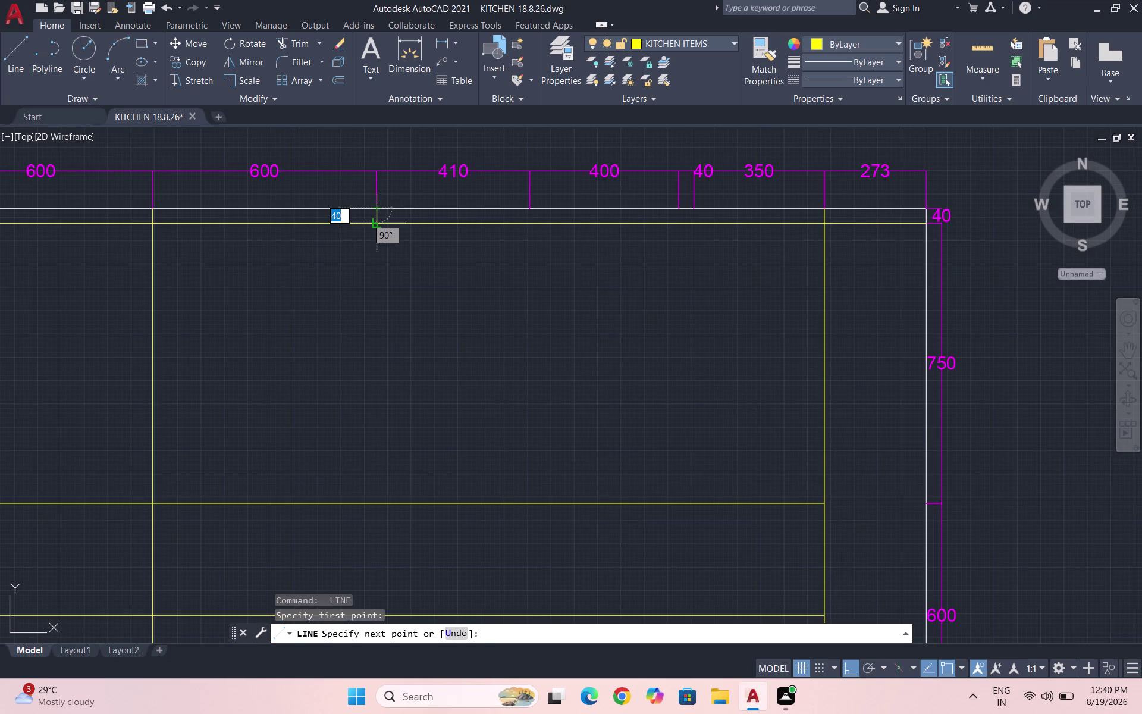
click(377, 221)
key(space)
click(378, 222)
key(space)
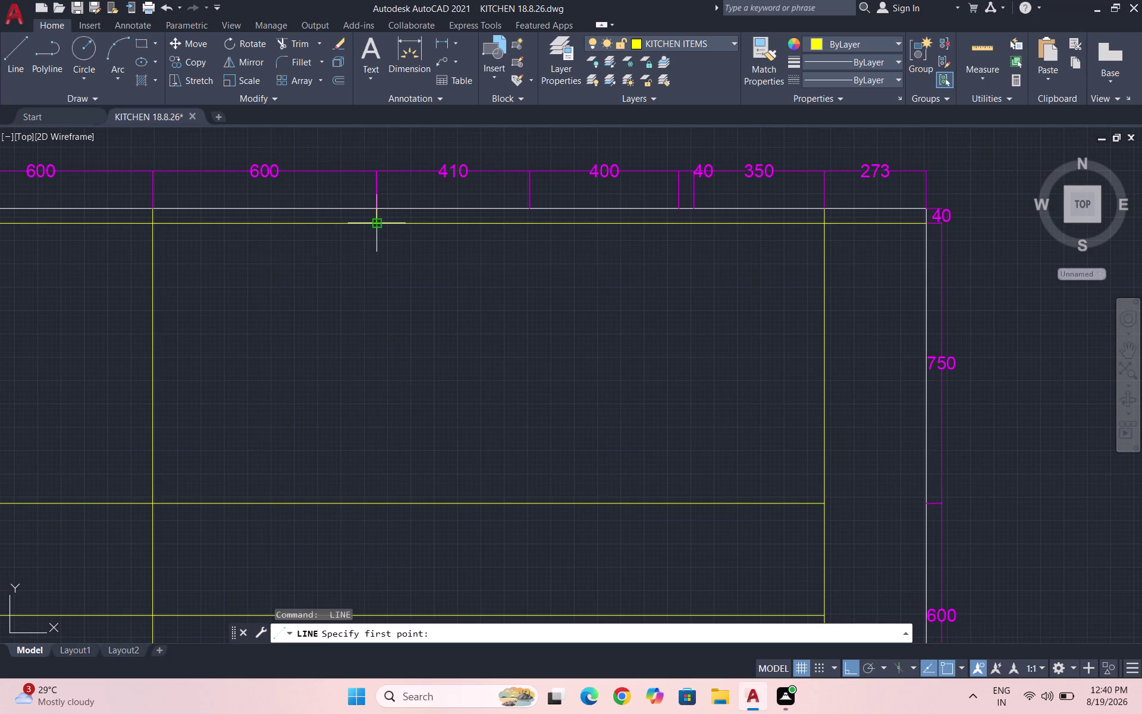
click(375, 222)
scroll(down, 3)
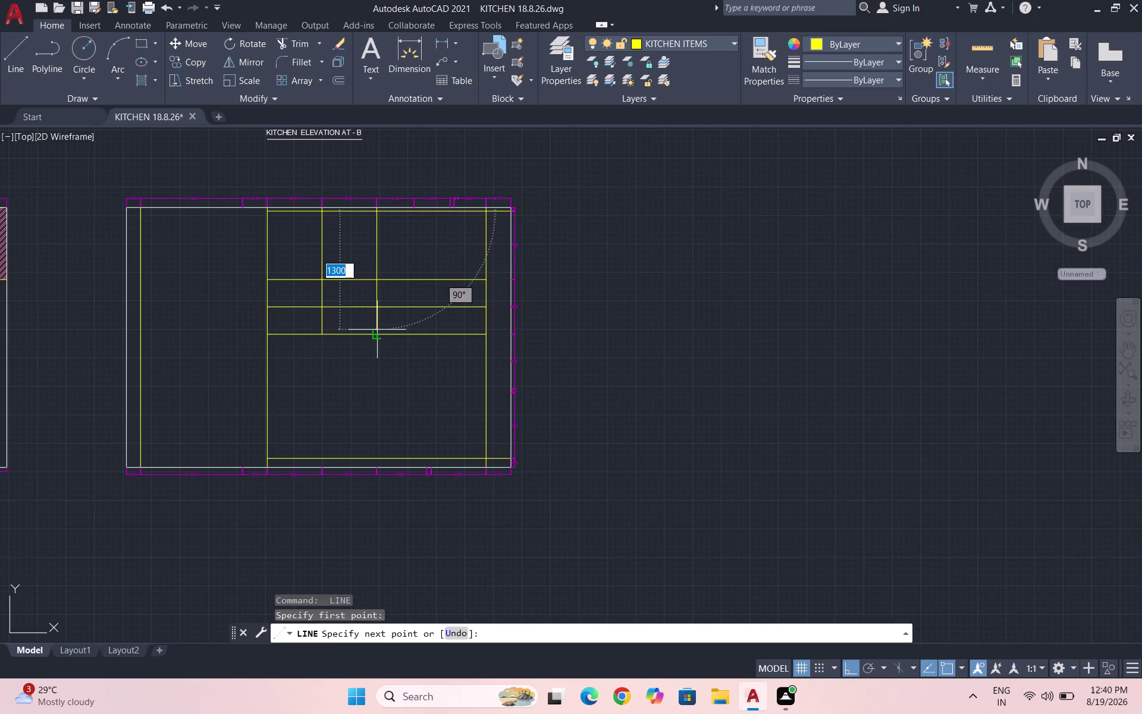
click(377, 331)
key(space)
Draw the vertical division at the 410/400 boundary down to the lower shelf line.
scroll(up, 3)
key(space)
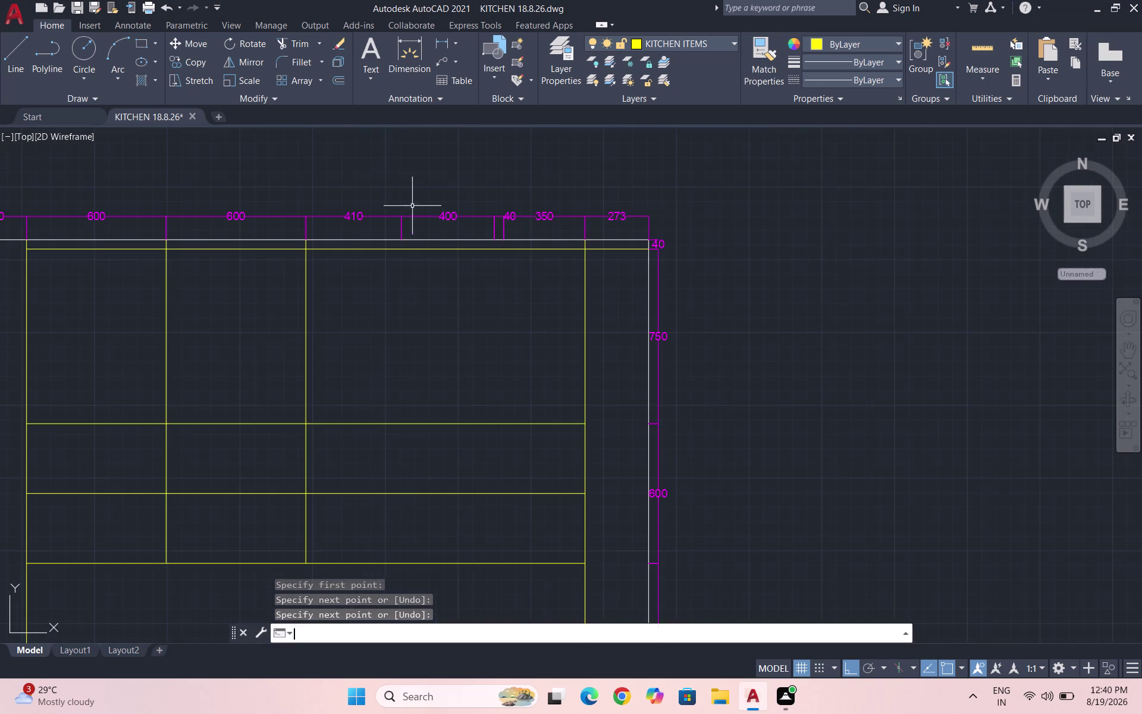
click(403, 243)
double_click(403, 250)
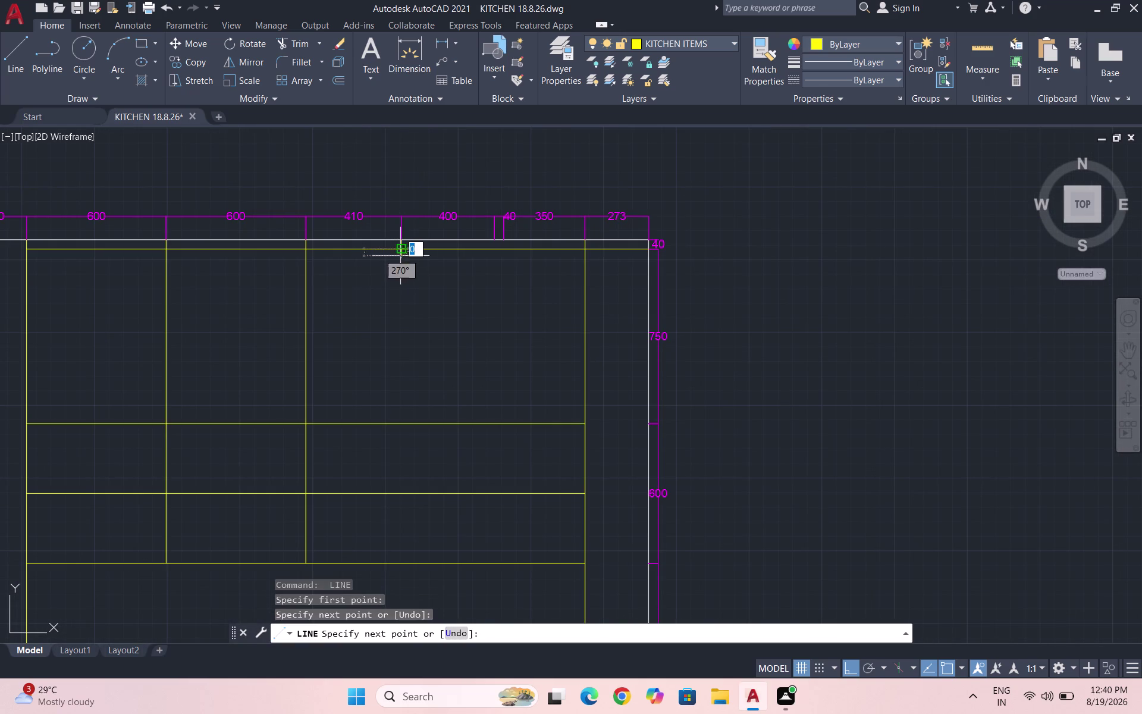
scroll(down, 3)
scroll(up, 3)
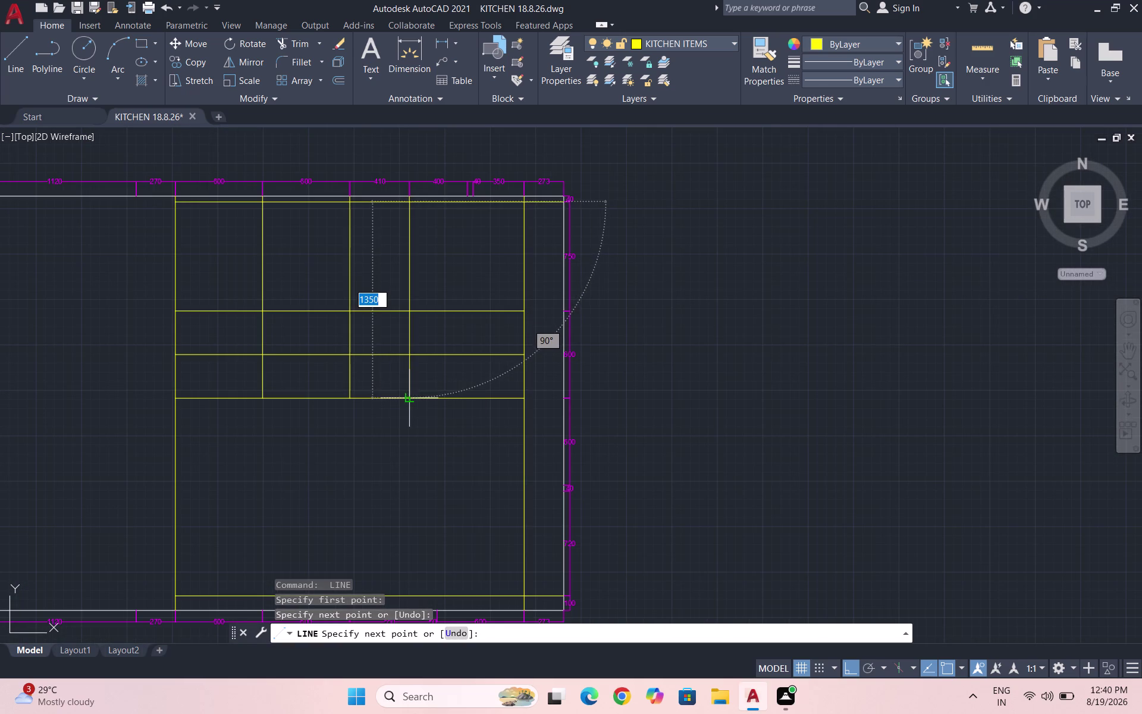
click(411, 397)
key(space)
Draw the first line of the 40-wide gap down to the lower shelf line.
scroll(up, 3)
key(space)
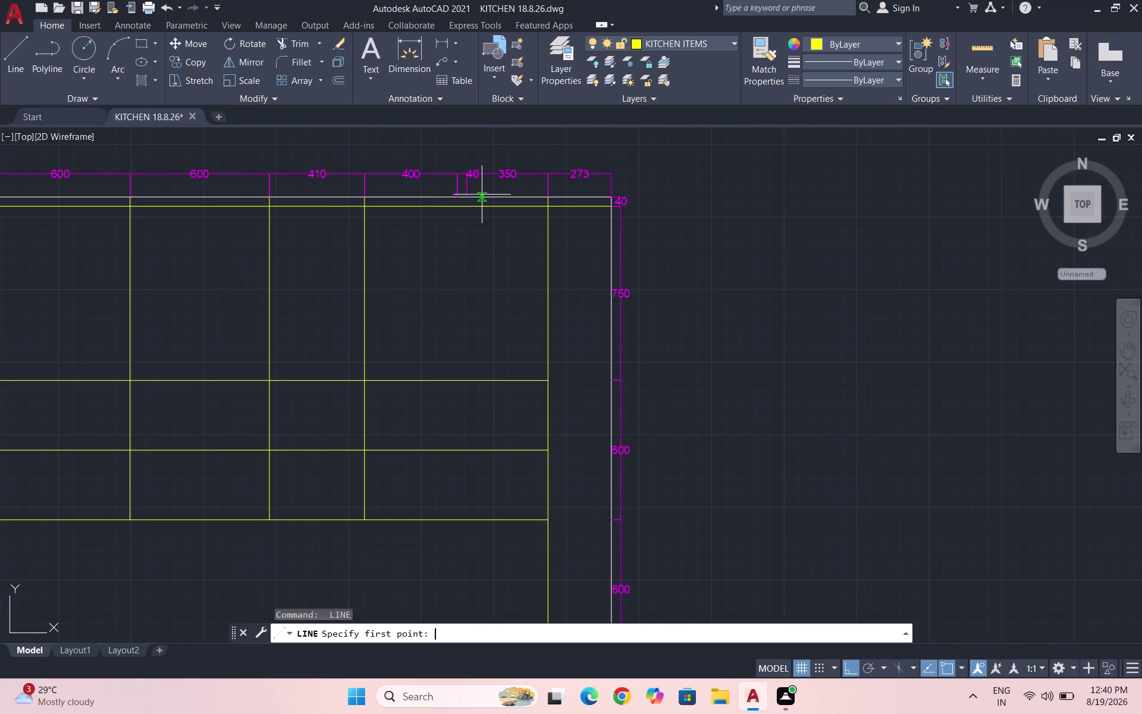
scroll(up, 3)
click(419, 241)
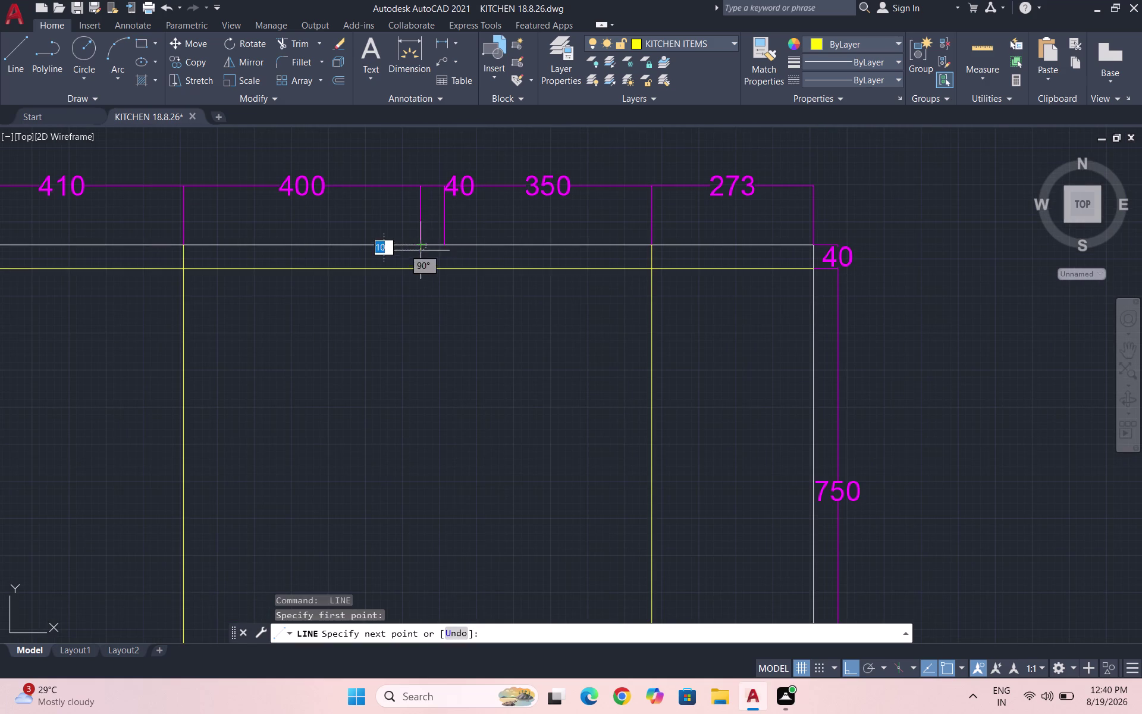
double_click(422, 272)
scroll(down, 3)
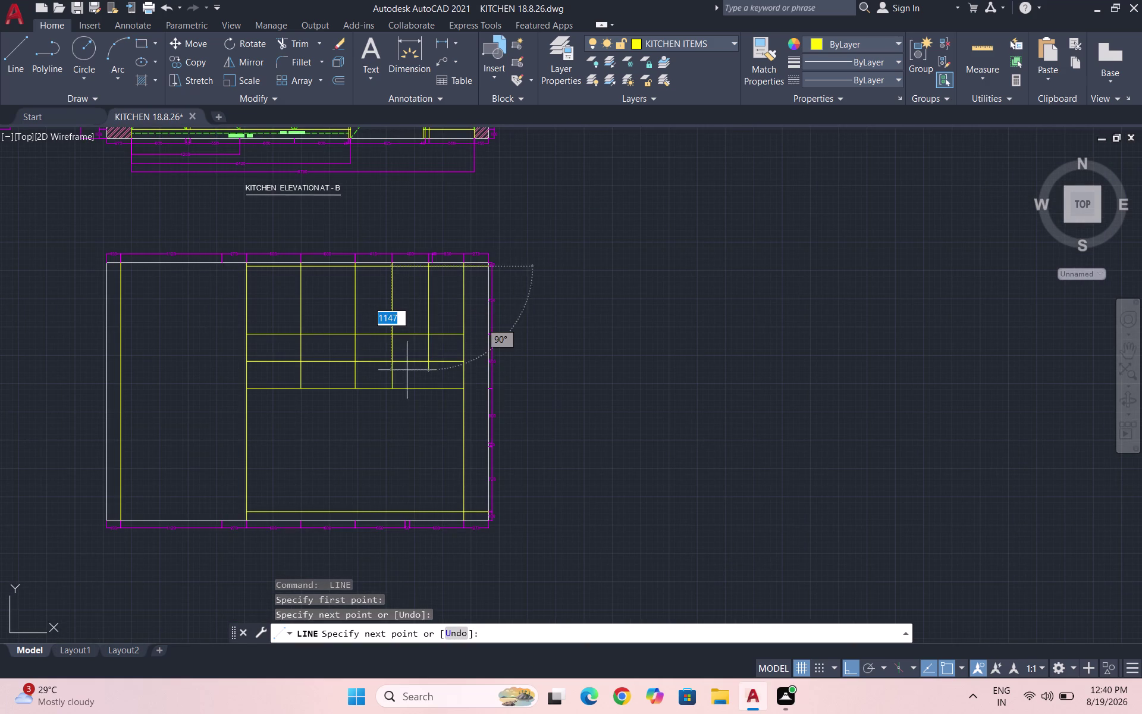
click(424, 387)
key(space)
Draw the second line of the 40-wide gap down to the shelf line.
scroll(up, 3)
key(space)
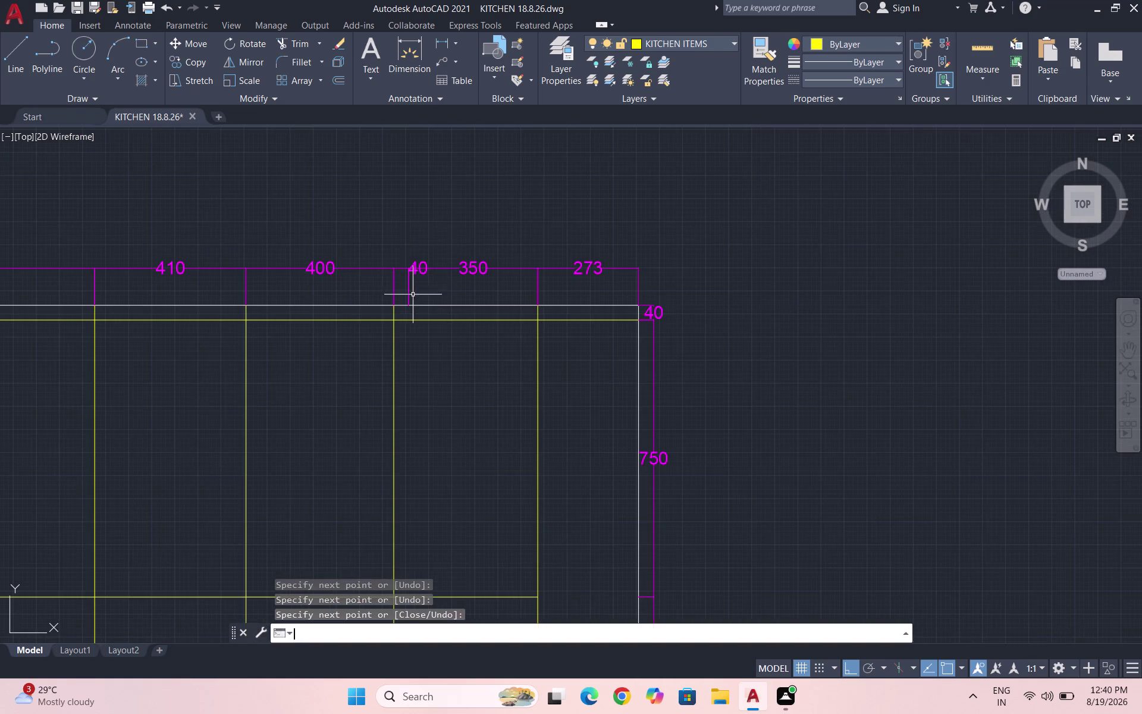
scroll(up, 3)
click(412, 298)
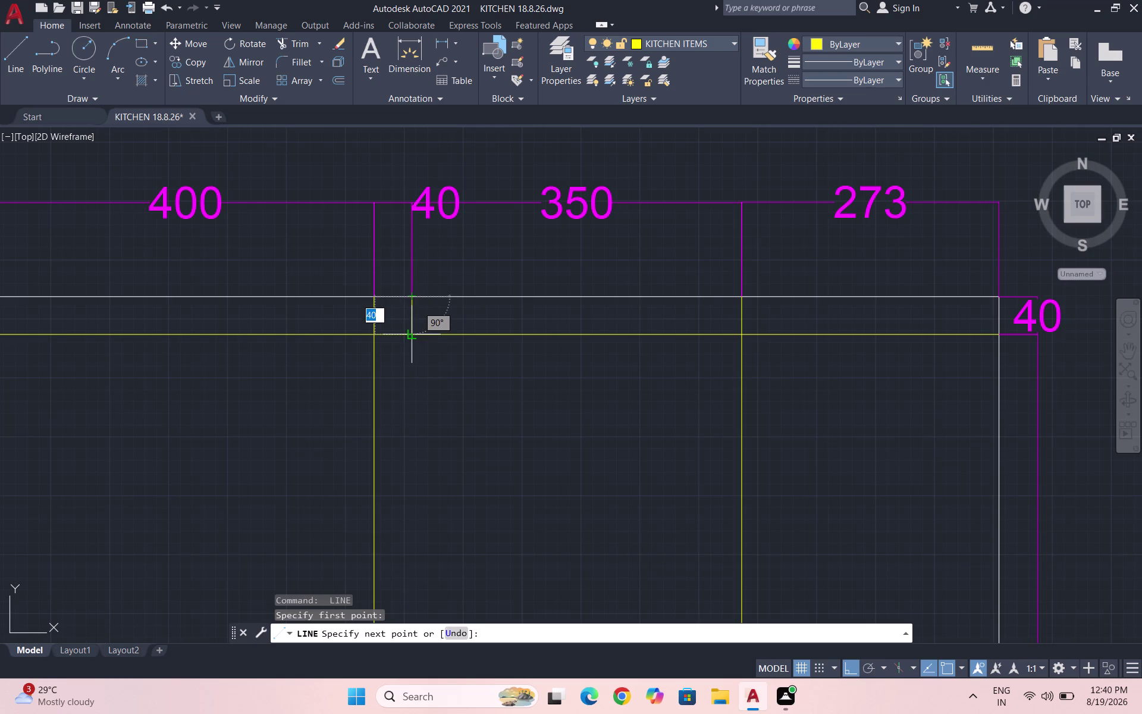
click(413, 333)
scroll(down, 3)
scroll(down, 3)
scroll(up, 3)
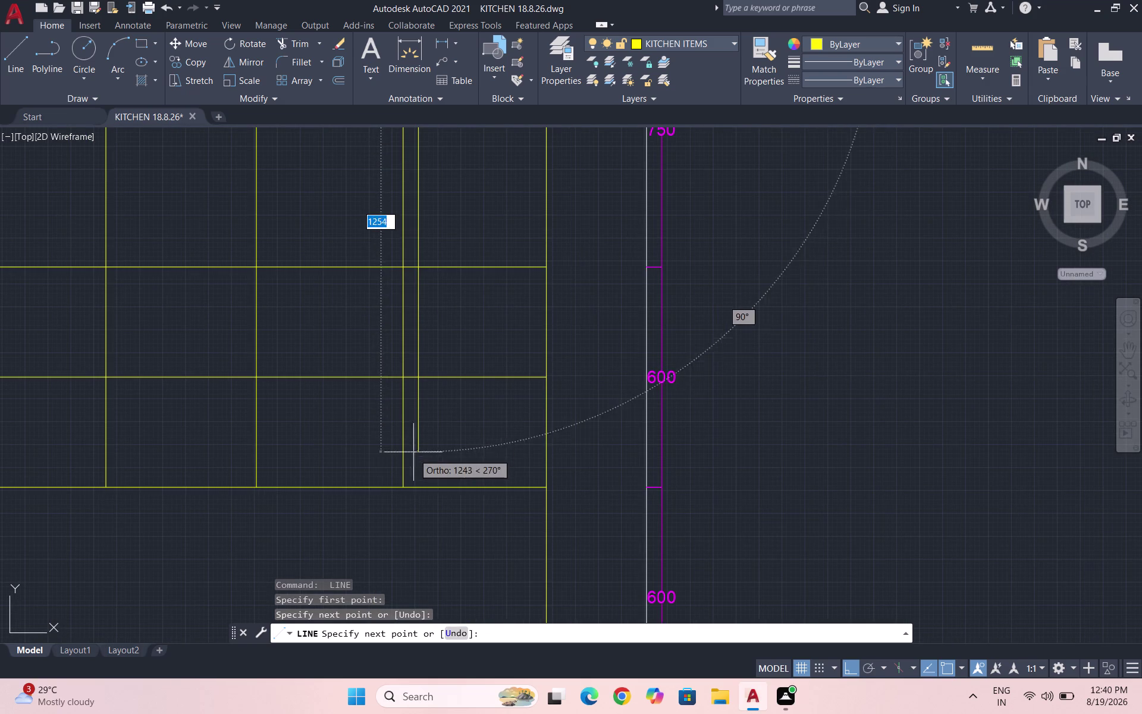
click(417, 489)
key(space)
scroll(down, 3)
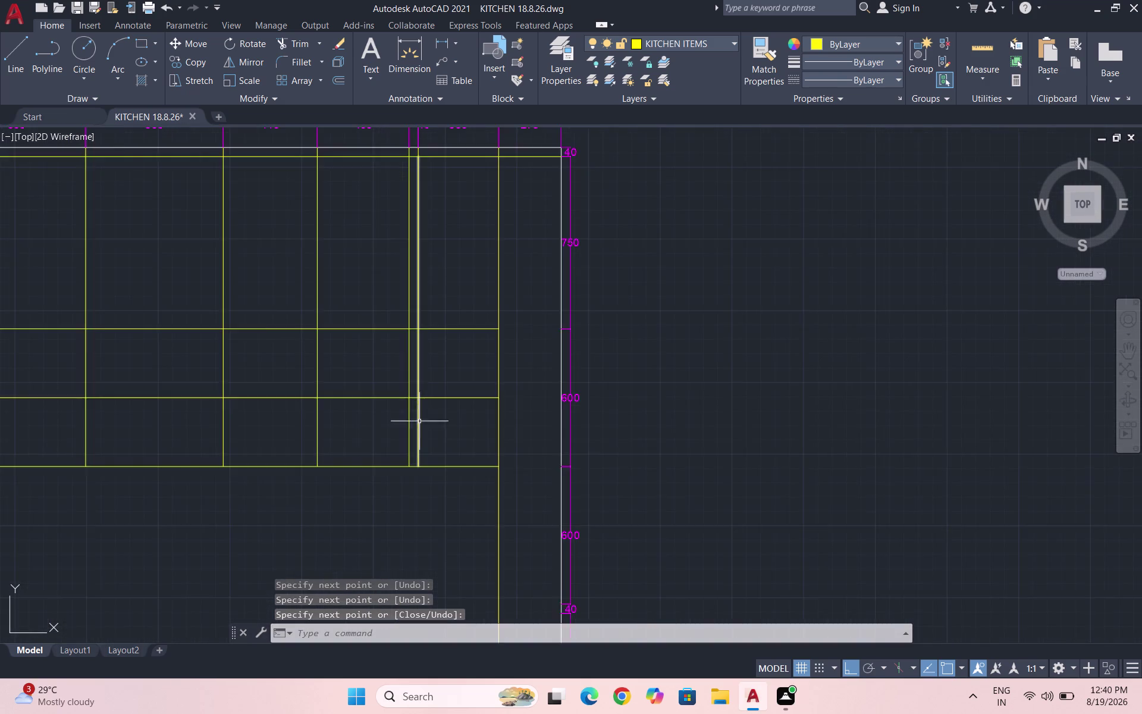
scroll(down, 3)
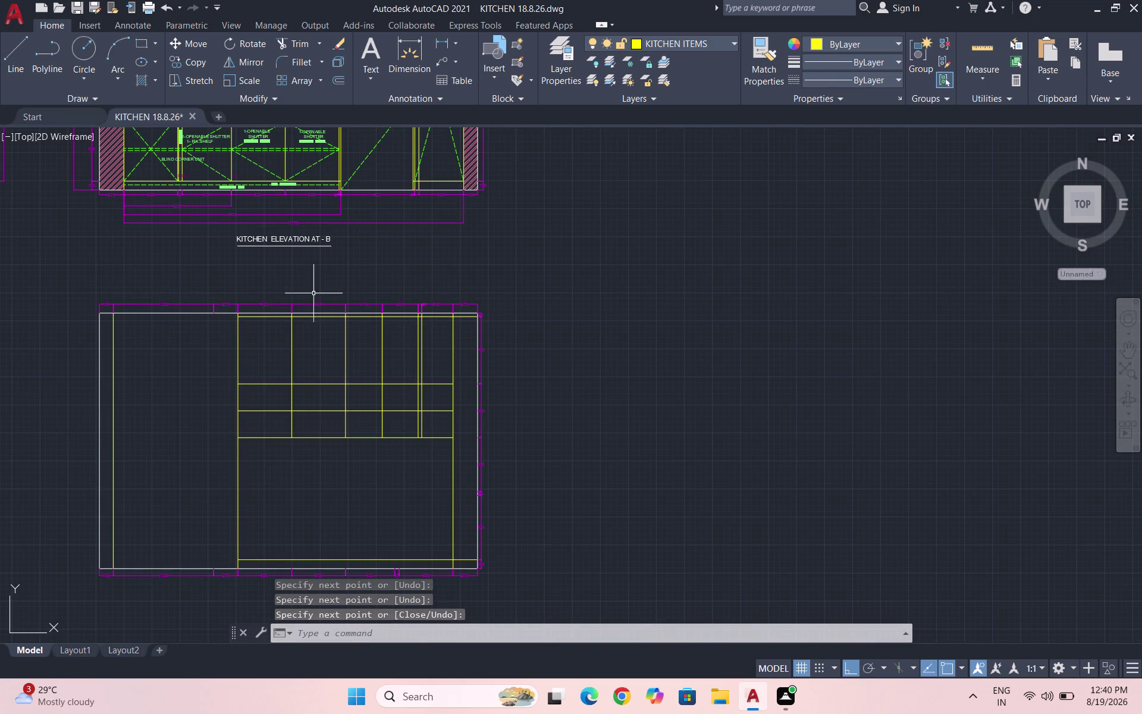
scroll(up, 3)
Trim the tops of the first, 410/400 and narrow 40-gap divisions with TR.
text(TR)
key(Return)
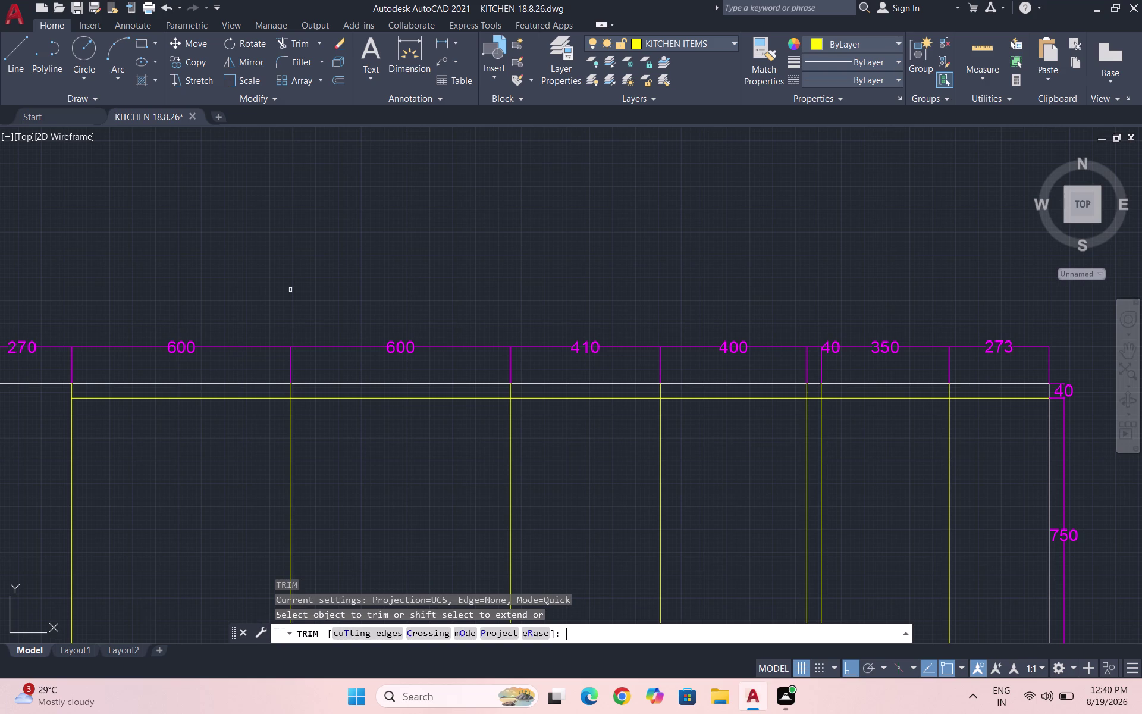
click(293, 391)
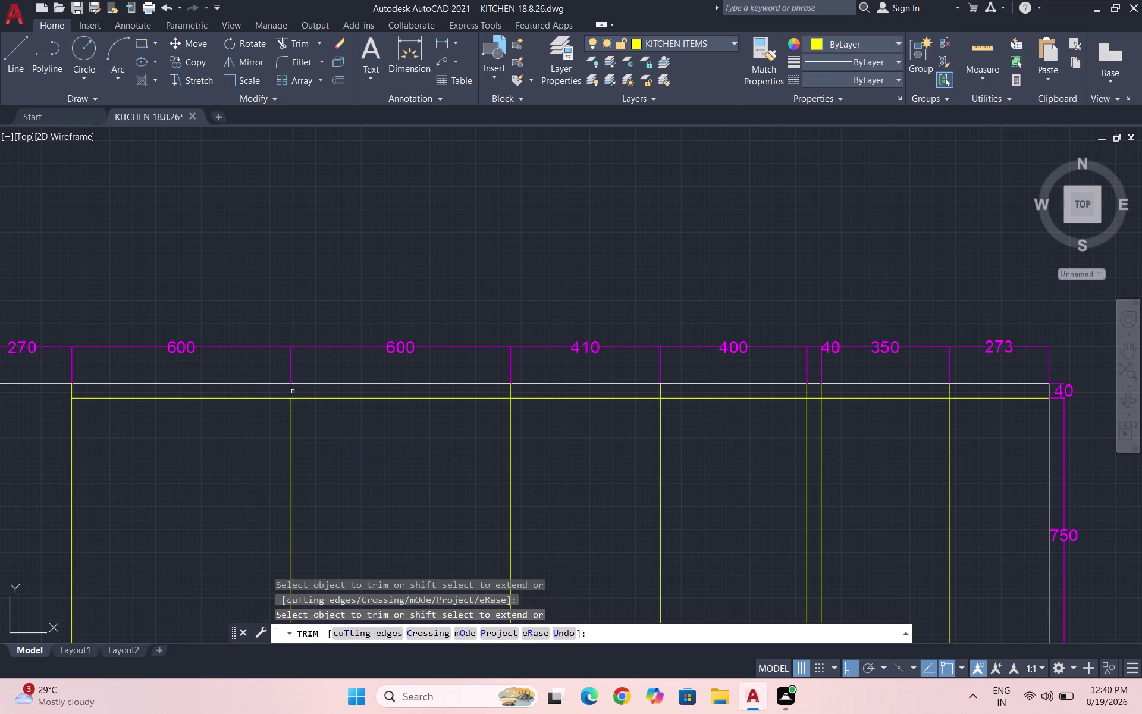
click(508, 391)
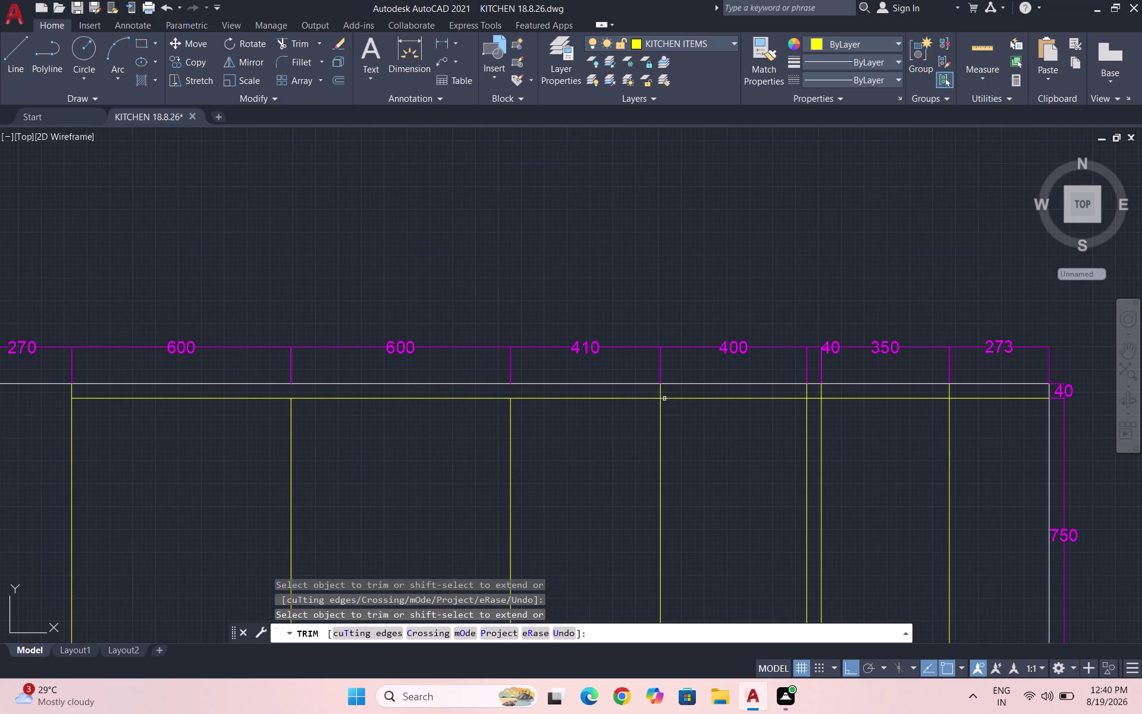
click(660, 389)
drag(798, 390, 882, 387)
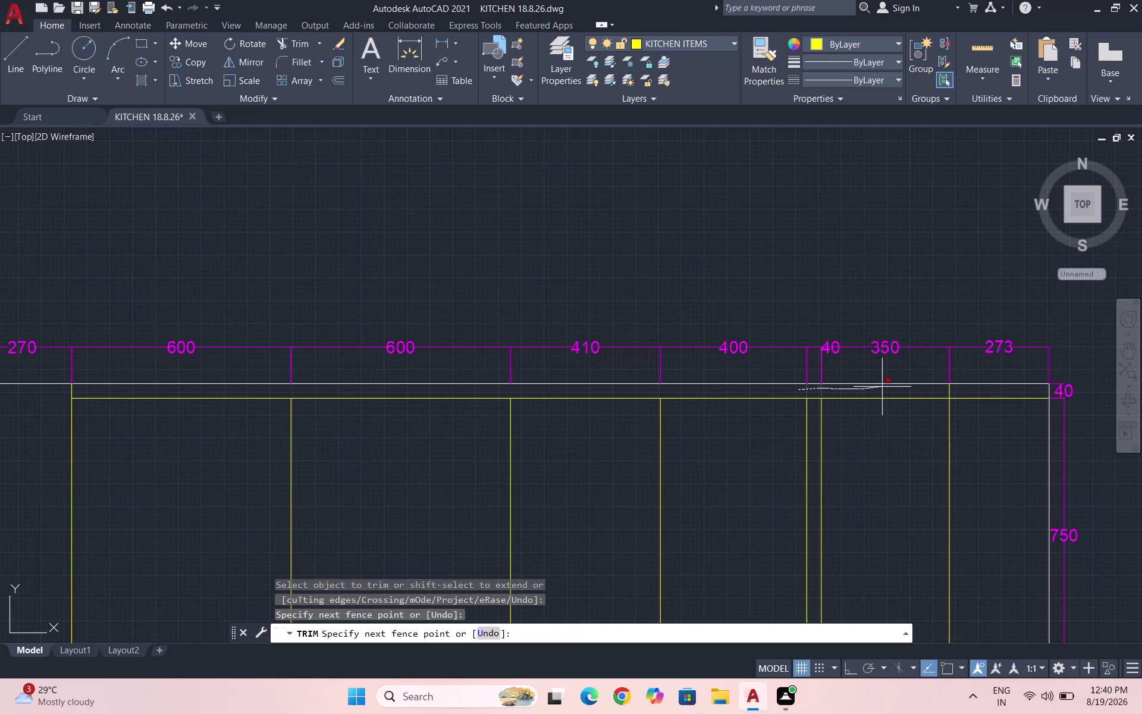
drag(882, 387, 889, 386)
scroll(down, 3)
key(Escape)
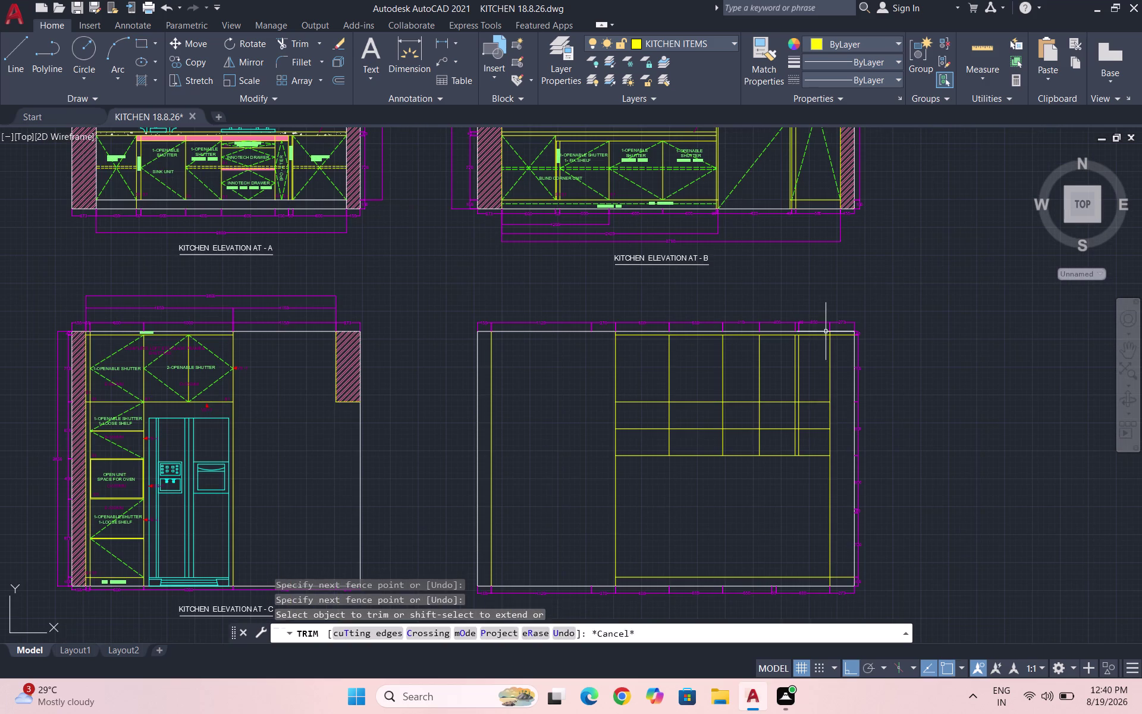
key(Escape)
key(Escape)
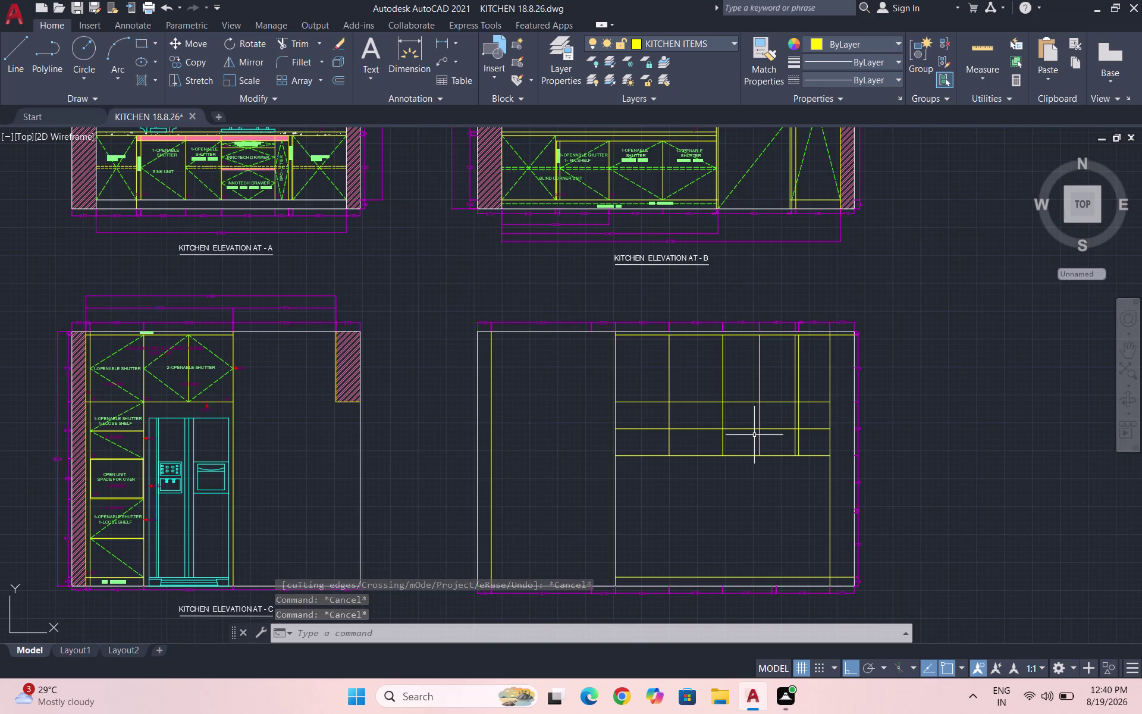
Start a new line, then cancel it.
key(l)
key(Return)
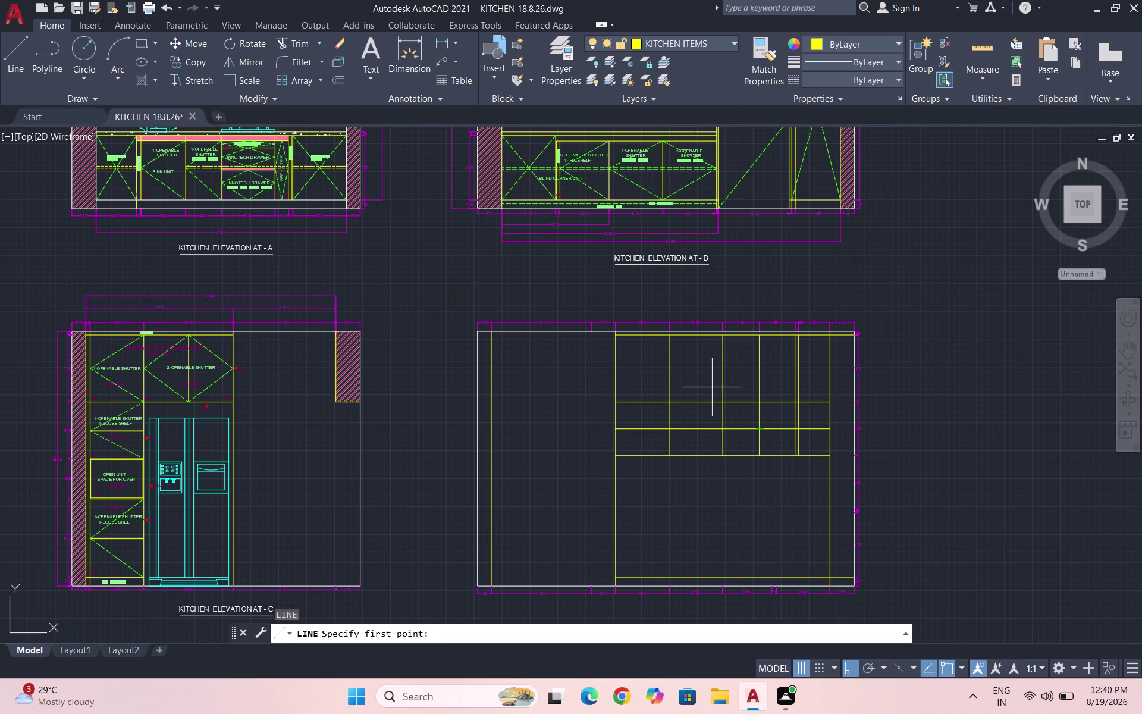
key(Escape)
scroll(up, 3)
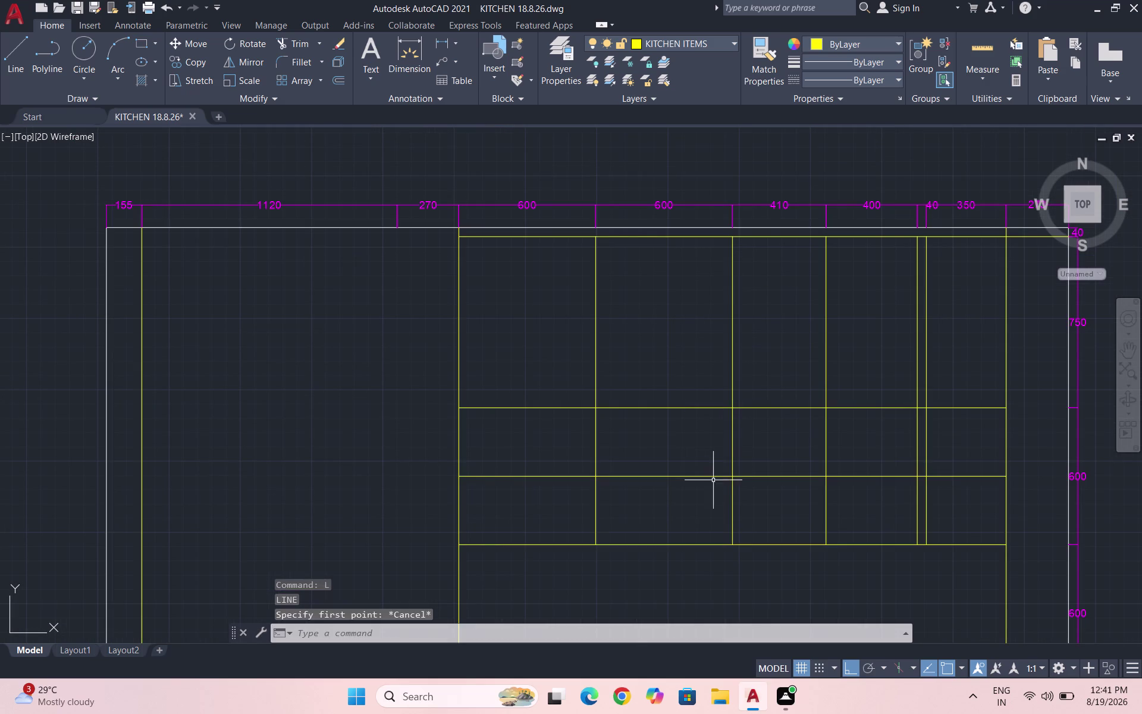
Move the horizontal line at the 600 level onto the DOTS layer.
click(713, 480)
click(682, 450)
click(724, 46)
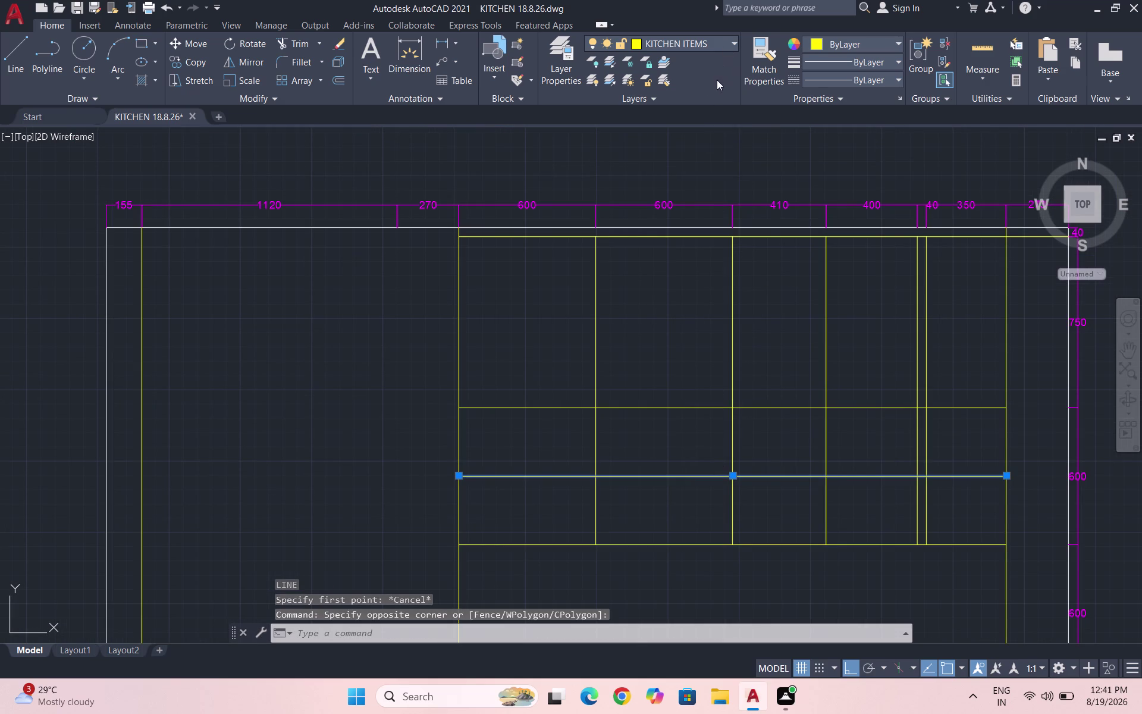
click(686, 134)
click(835, 79)
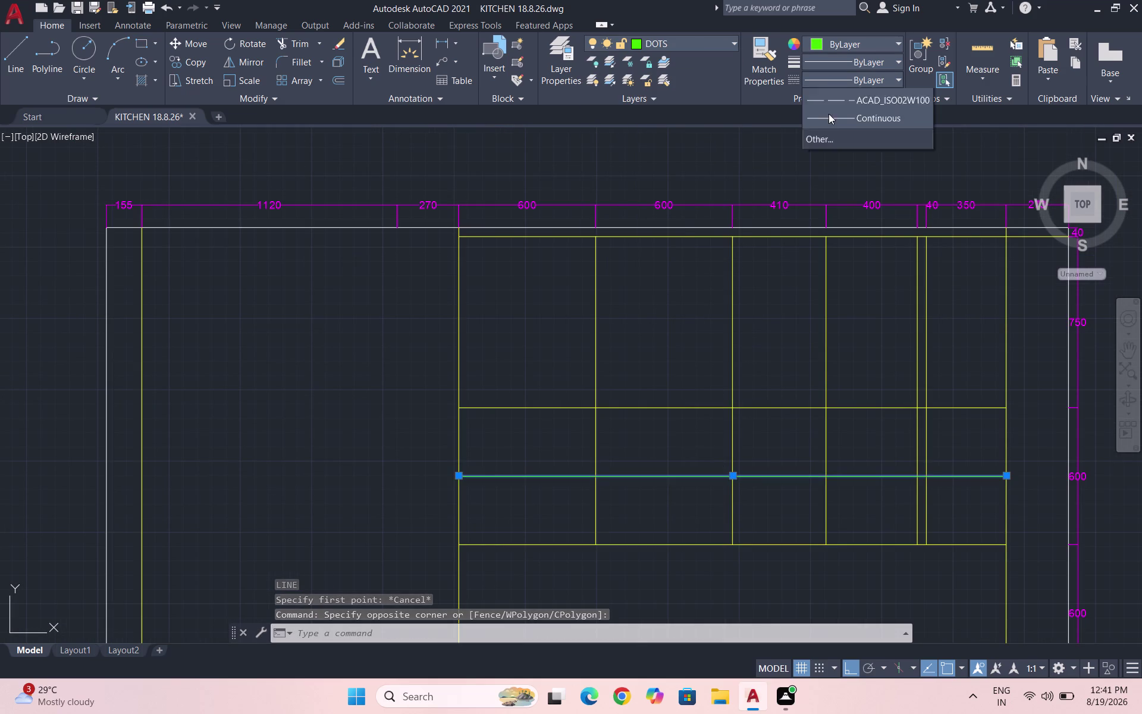
click(841, 139)
key(Escape)
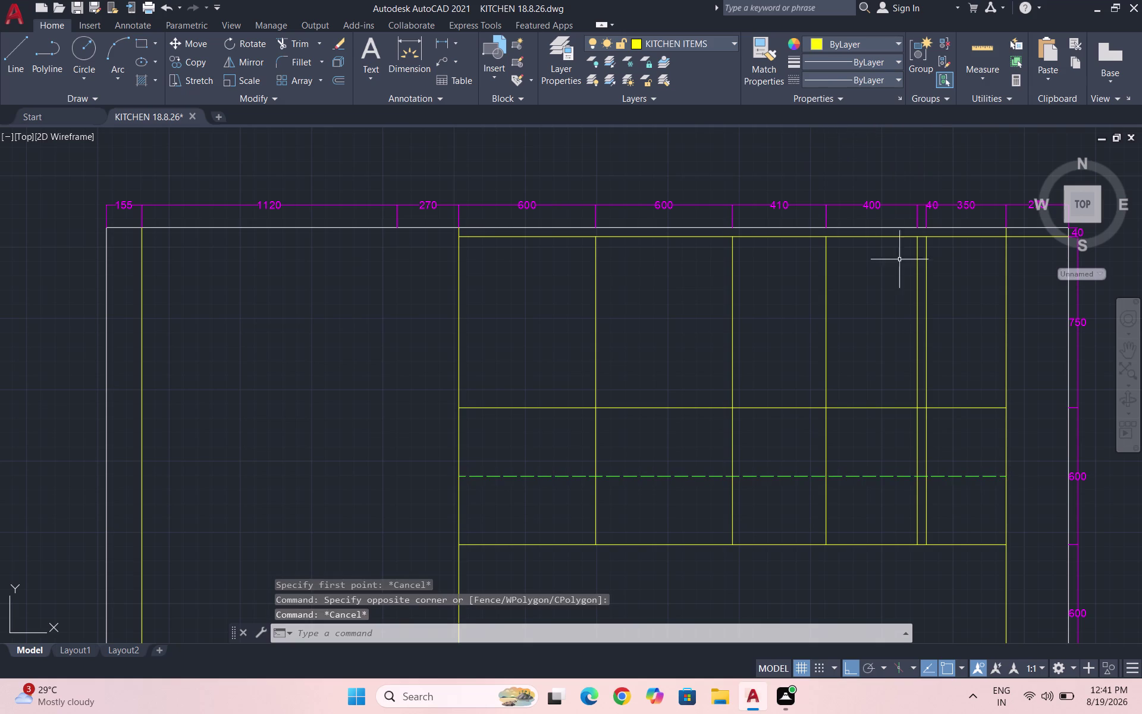
Copy the dashed line slightly upward to form a double dashed line.
click(991, 490)
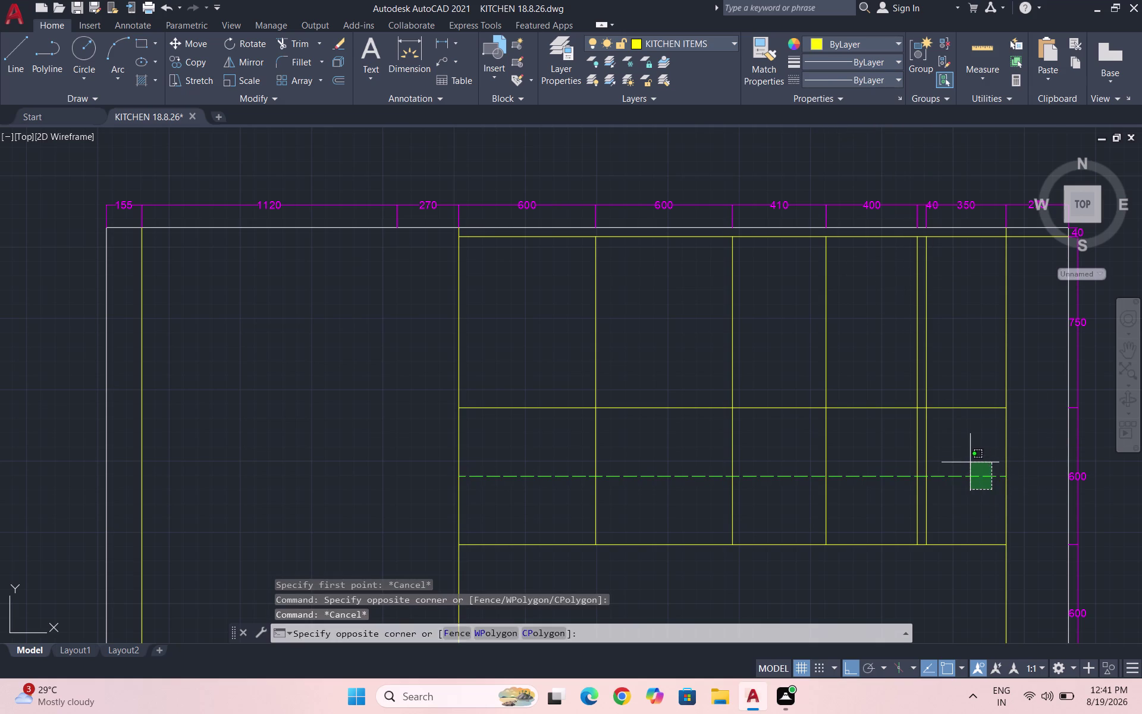
click(970, 461)
text(CP)
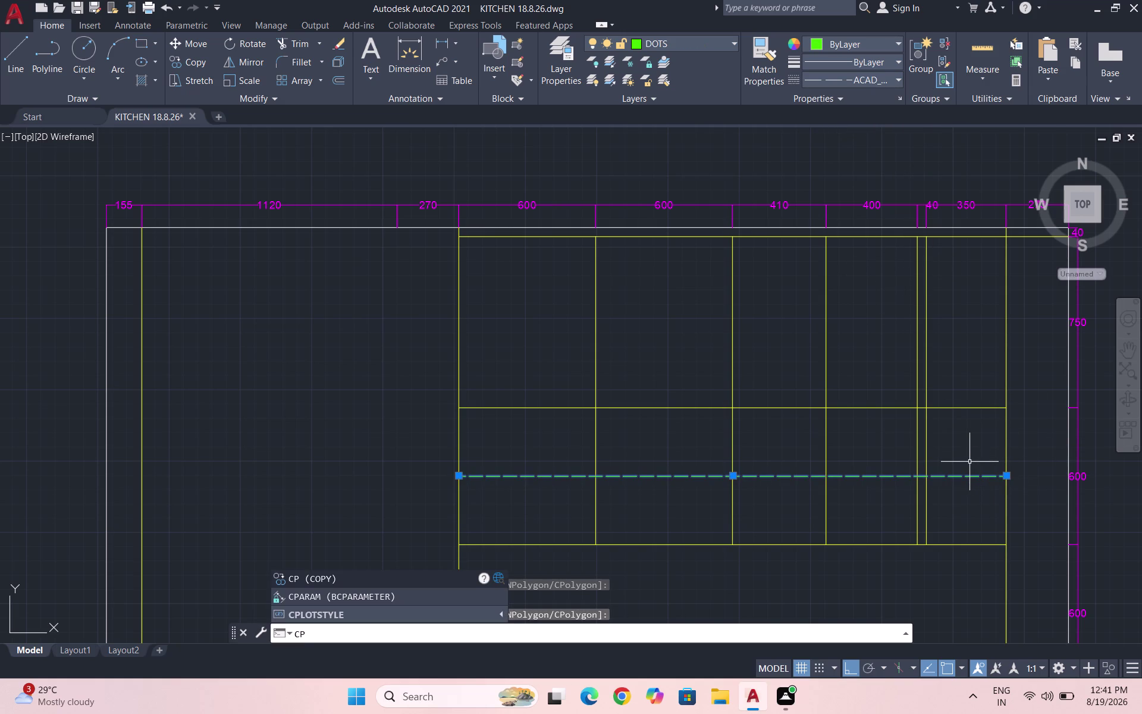
key(BackSpace)
key(o)
key(Return)
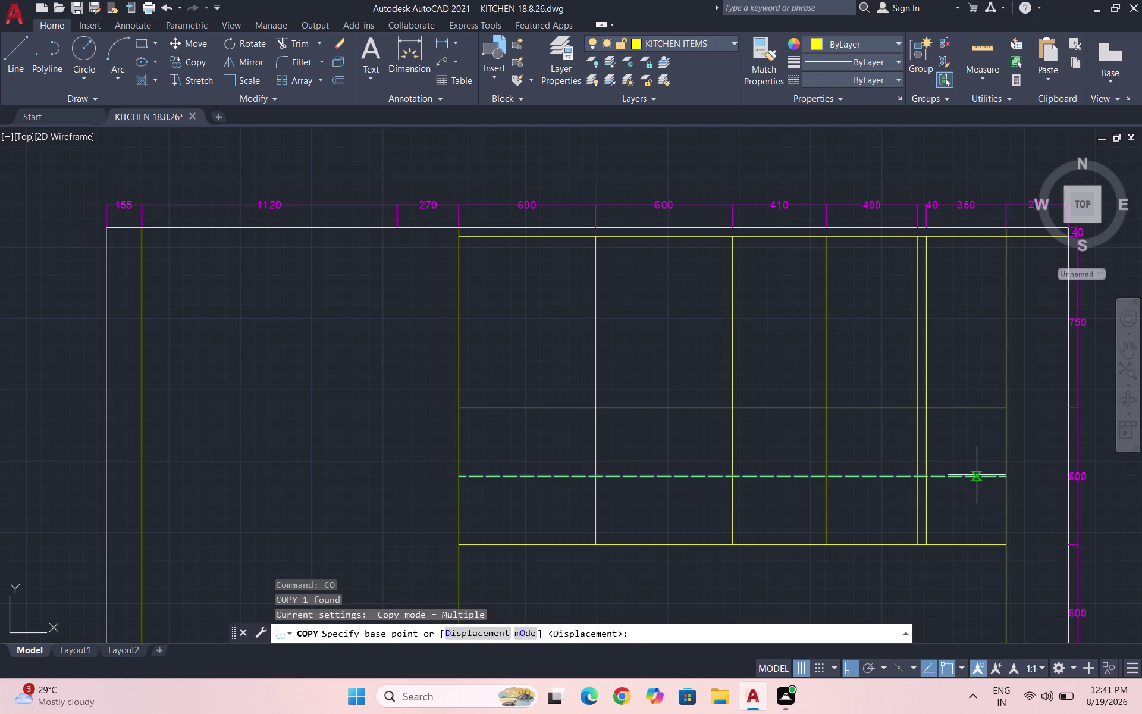
scroll(up, 3)
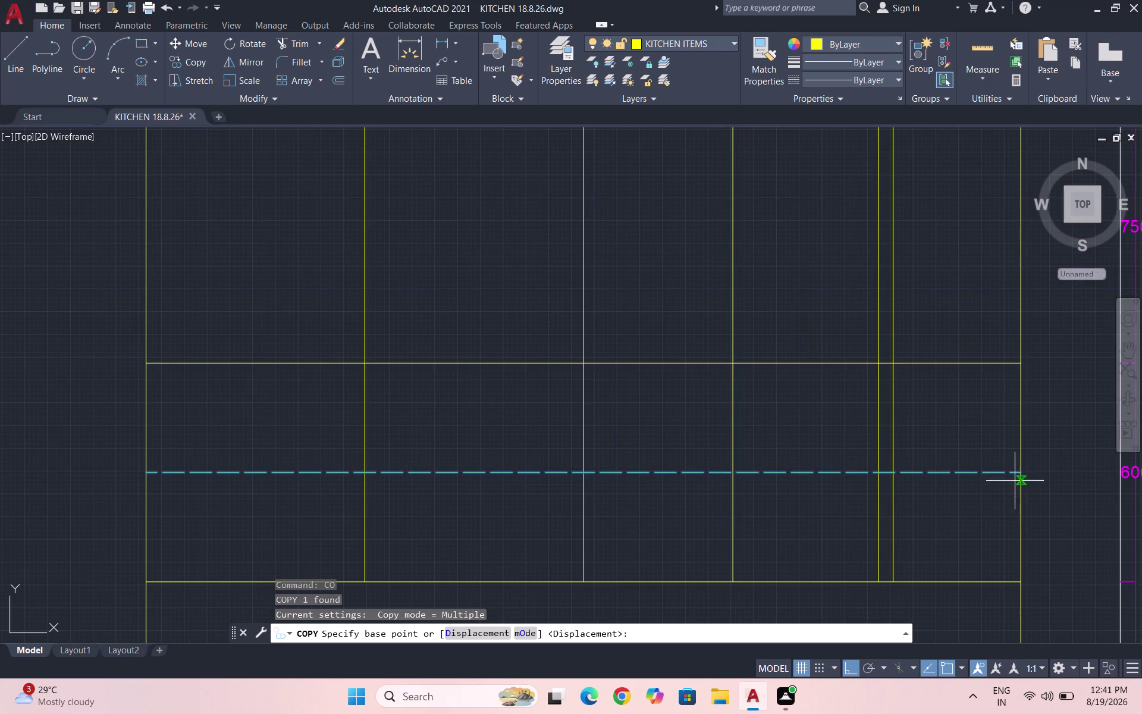
click(1017, 473)
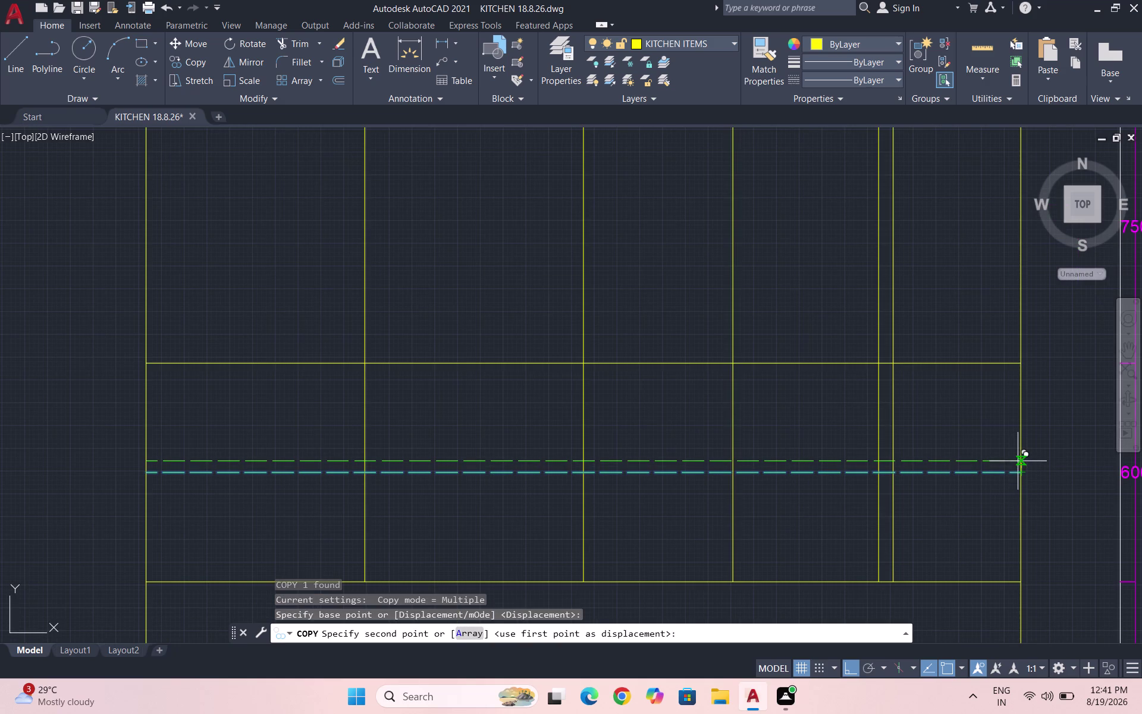
click(1018, 461)
key(Escape)
Save the drawing.
scroll(down, 3)
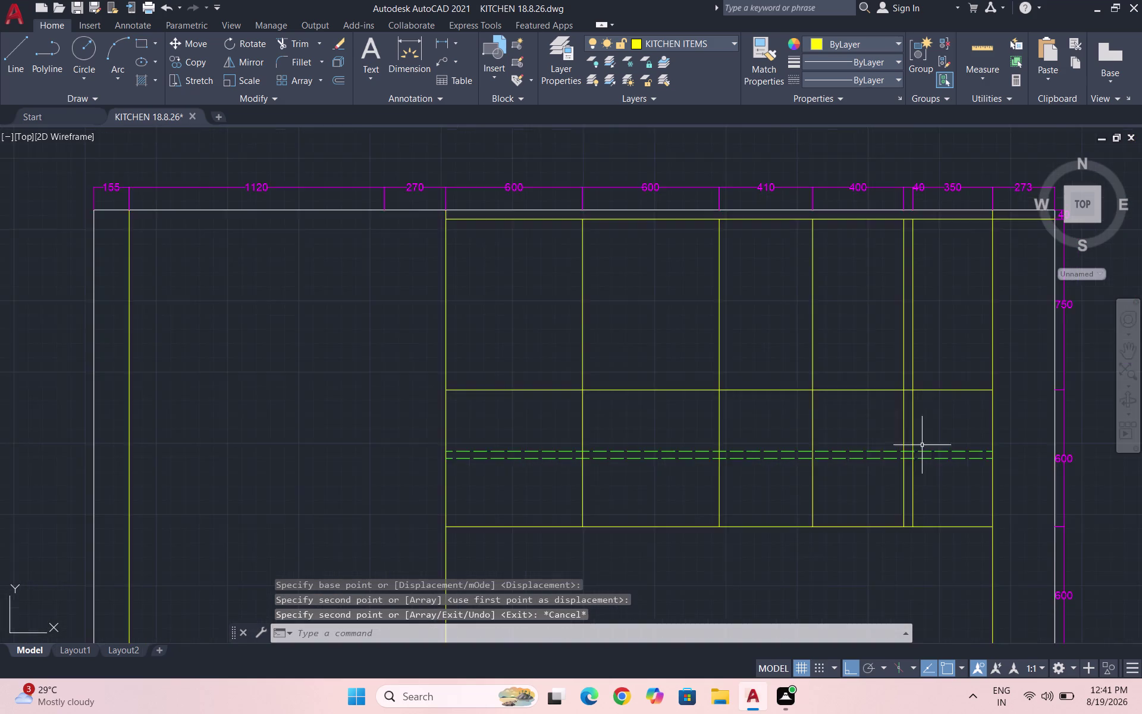
scroll(down, 3)
key(ctrl+s)
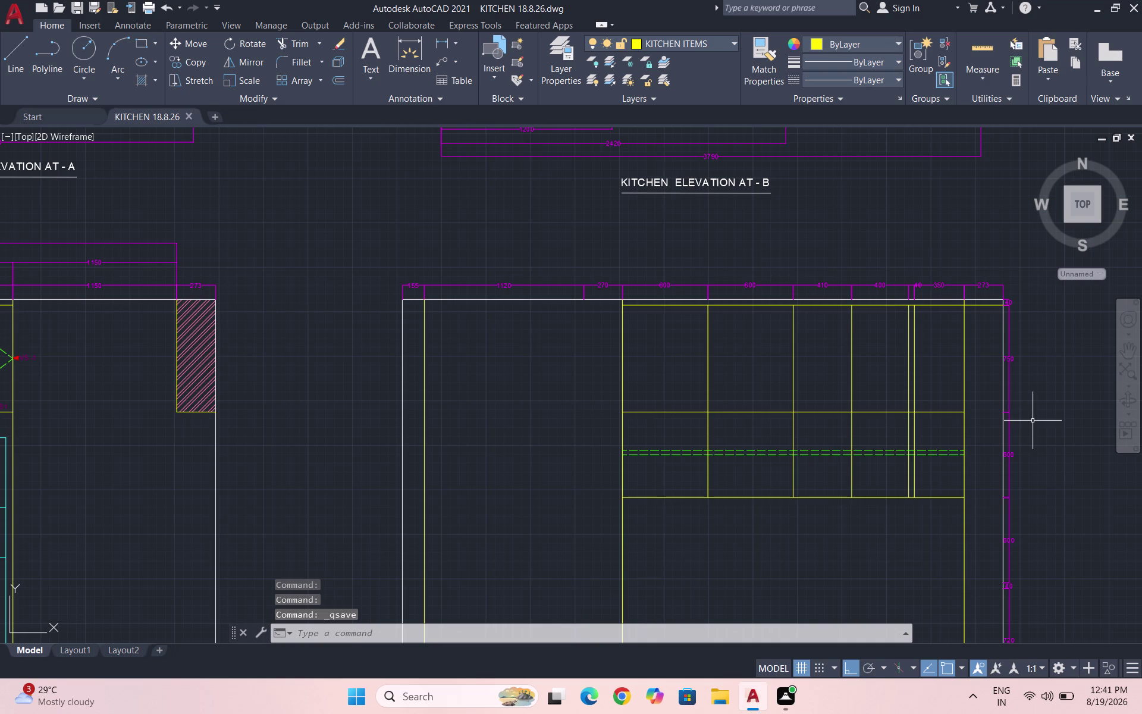
scroll(up, 3)
Draw a vertical line at the 40 gap in the upper cabinets.
key(l)
key(Return)
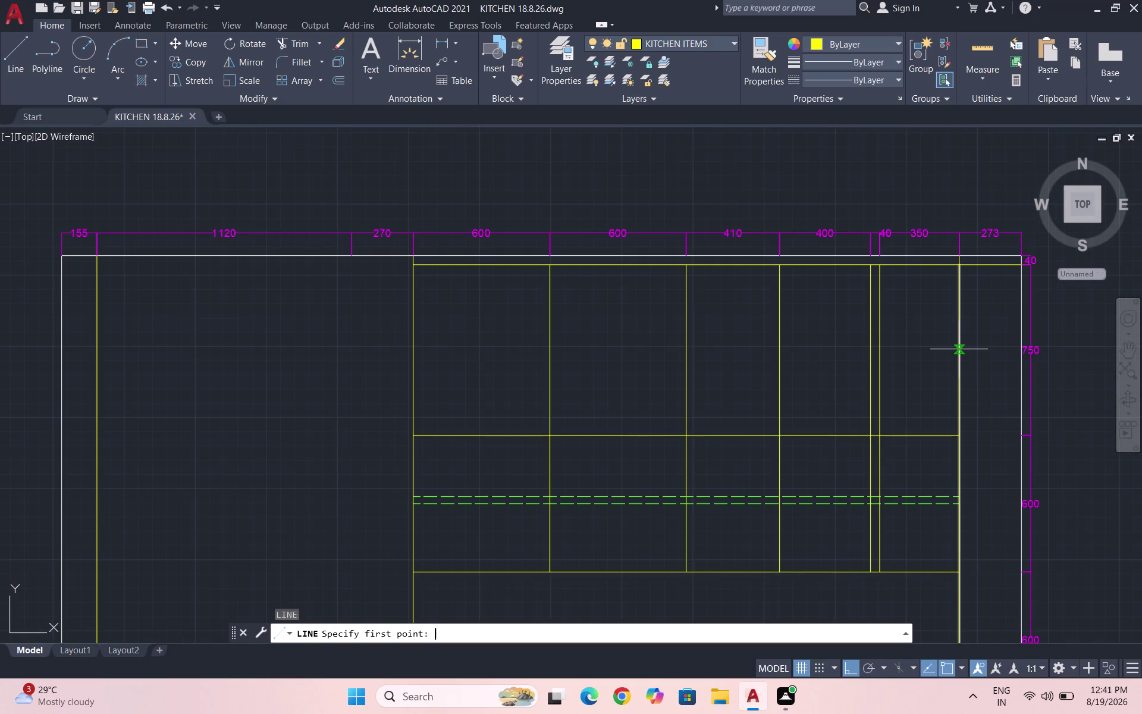
scroll(up, 3)
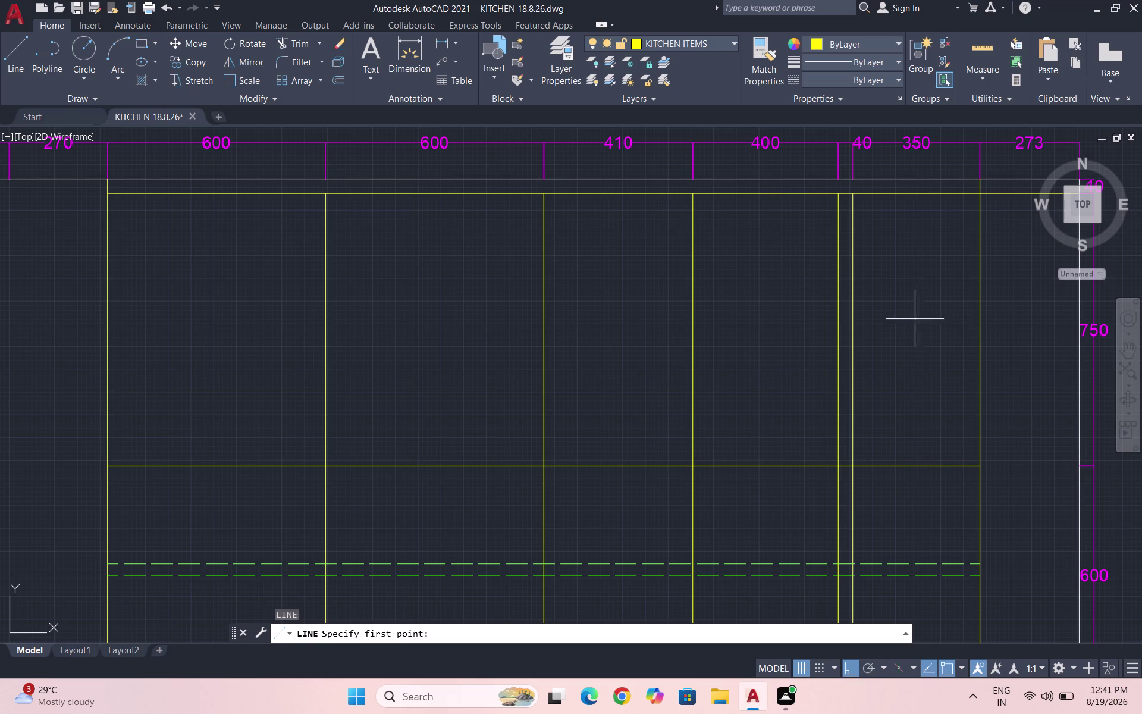
click(879, 465)
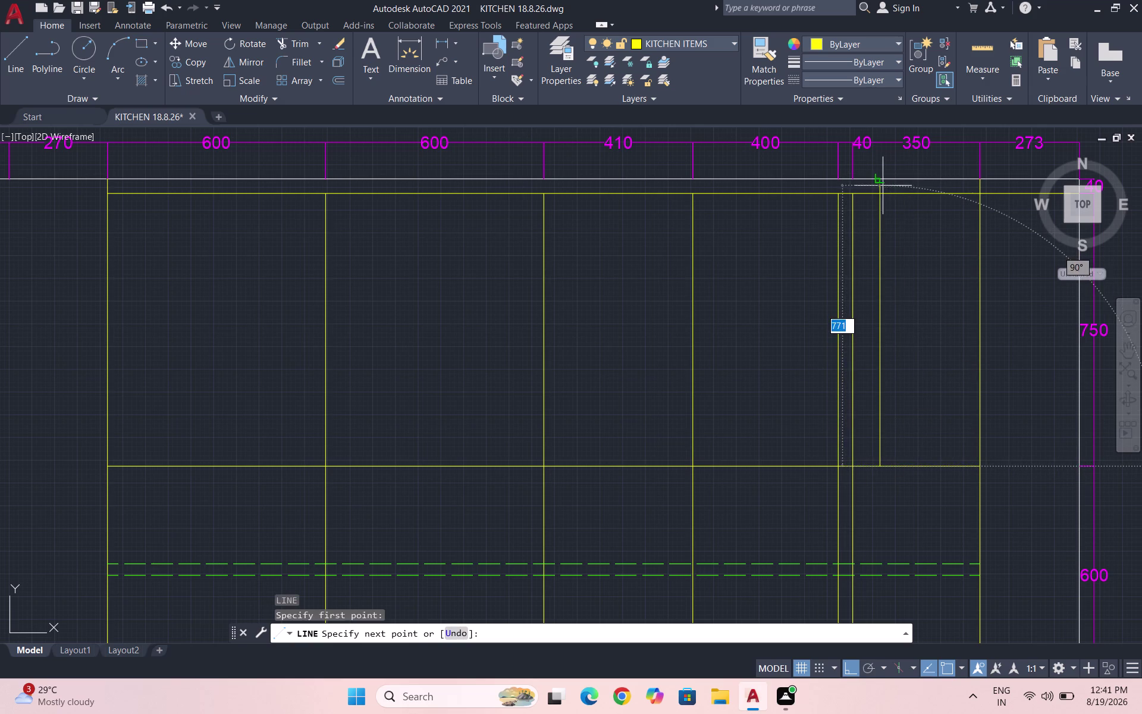
click(881, 185)
key(Escape)
Extend the strip's vertical line to the top edge and remove the top edge inside the strip.
text(EX)
key(Return)
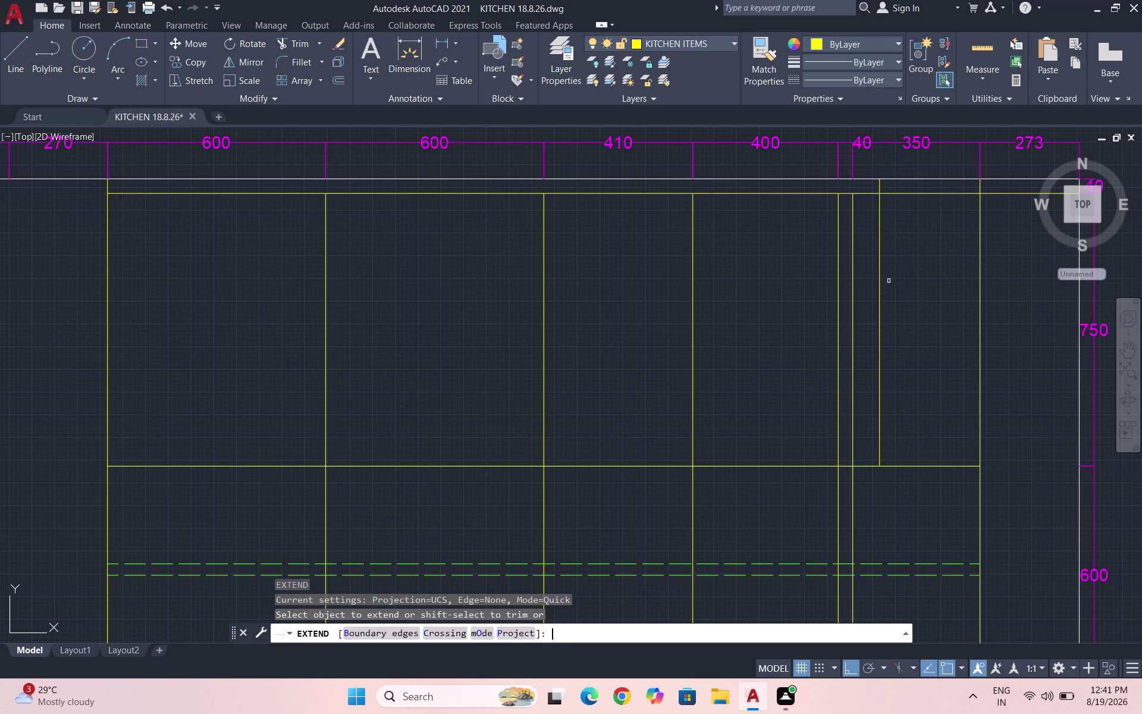
click(851, 210)
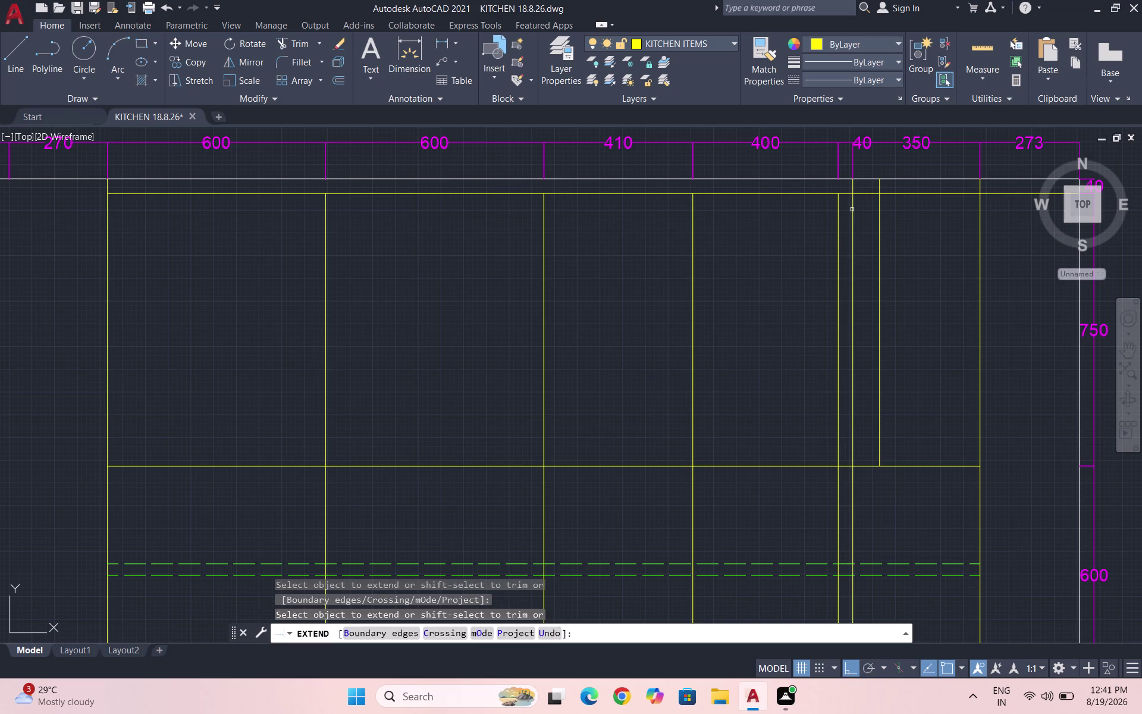
key(Escape)
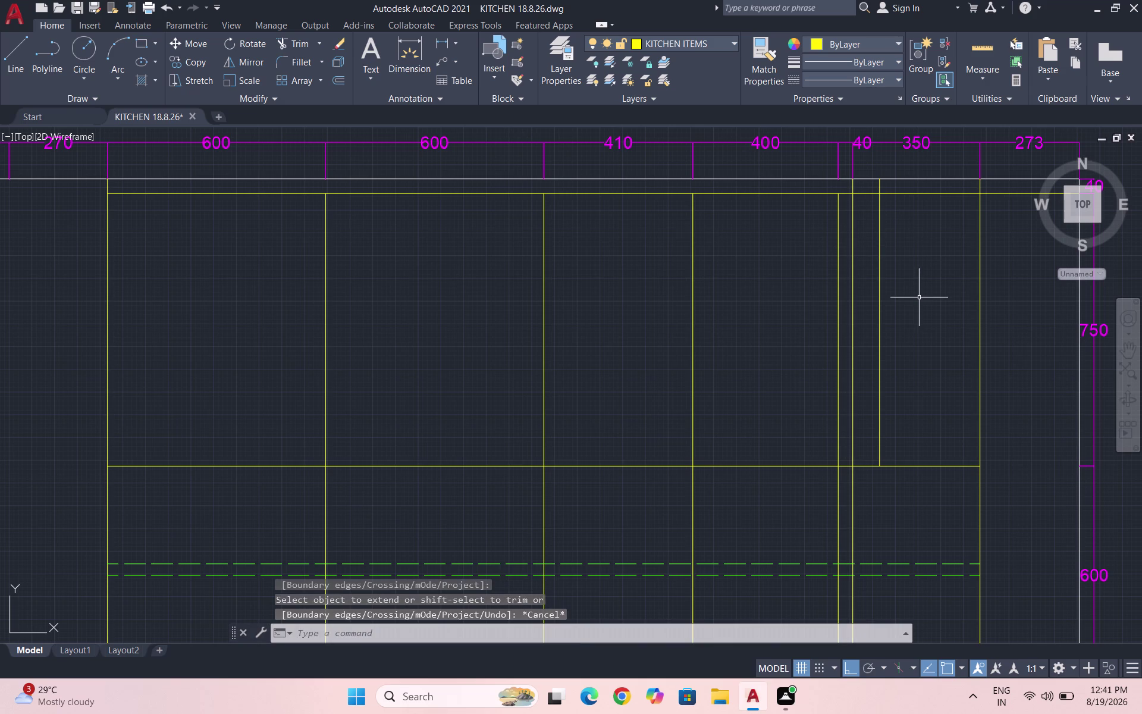
scroll(up, 3)
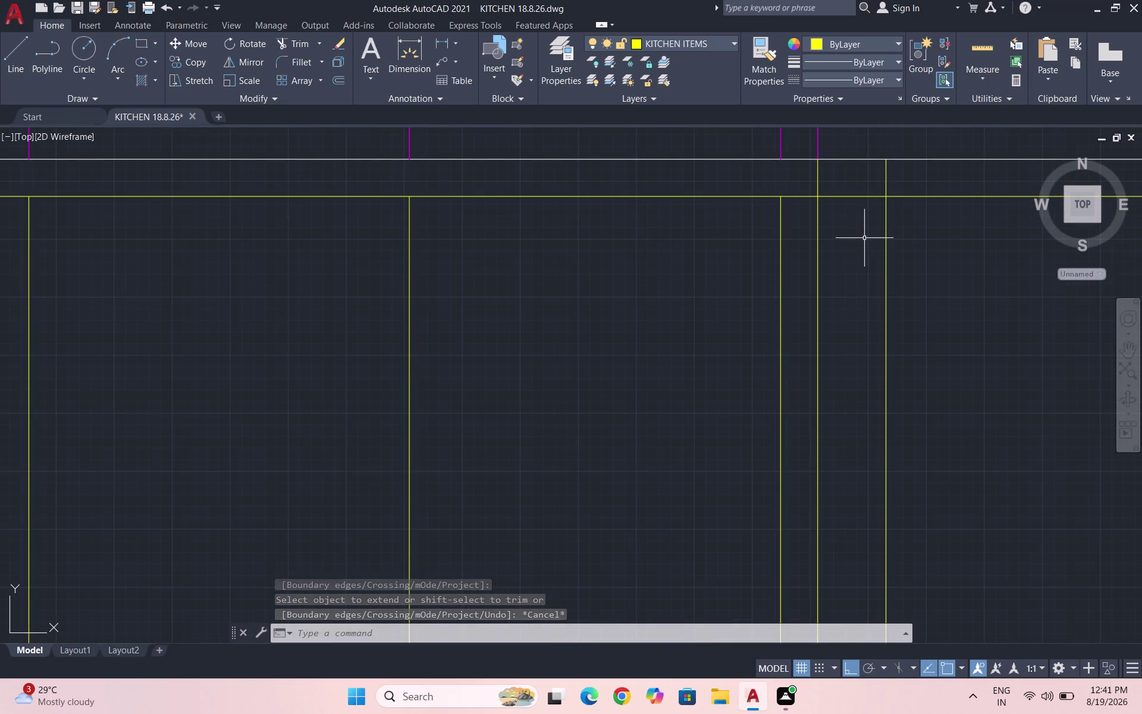
key(space)
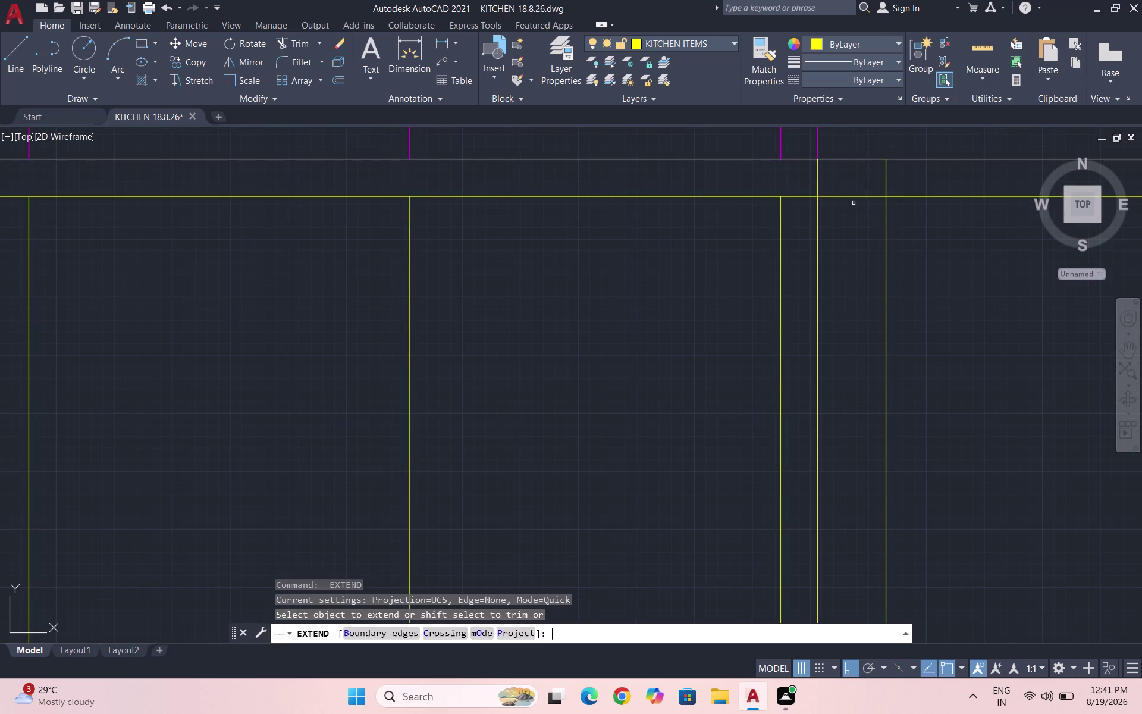
drag(849, 190, 849, 206)
key(Escape)
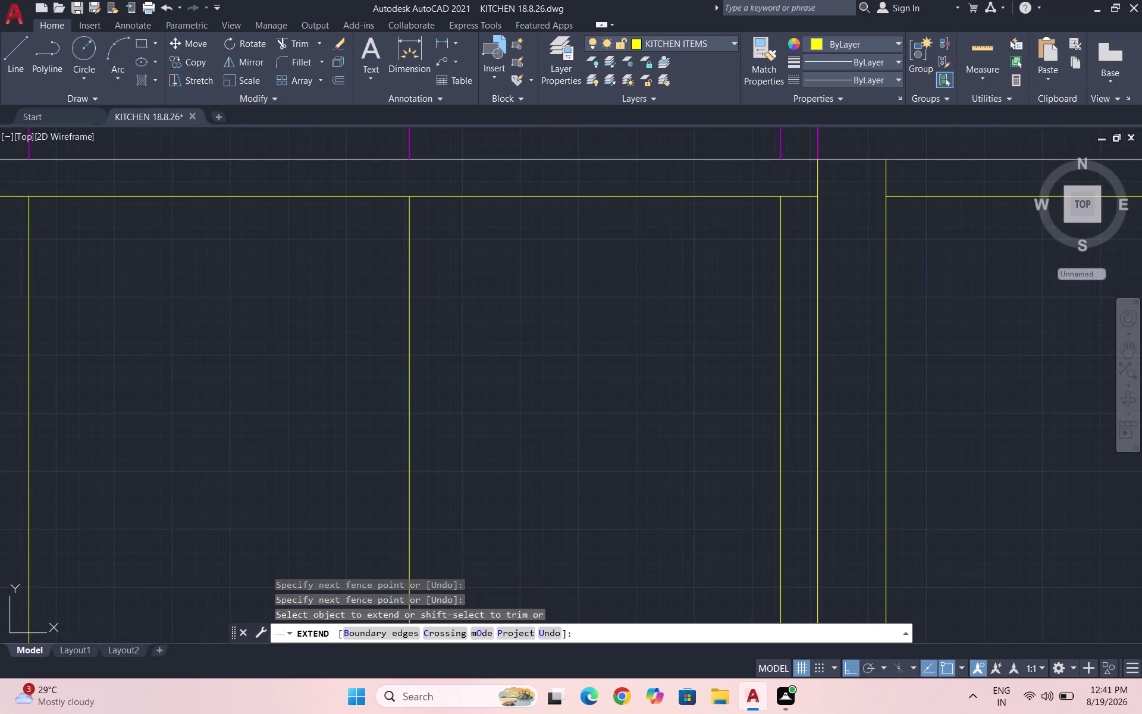
Draw a short line closing the top of the narrow strip.
key(l)
key(Return)
click(886, 177)
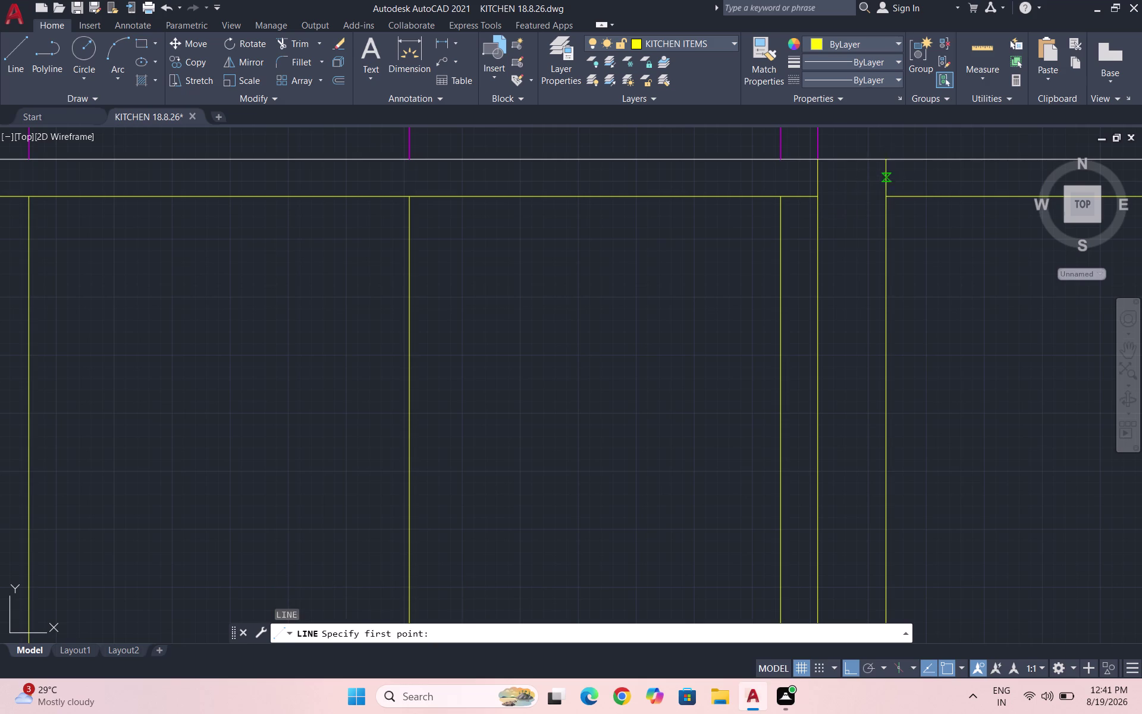
click(819, 173)
key(Escape)
scroll(down, 3)
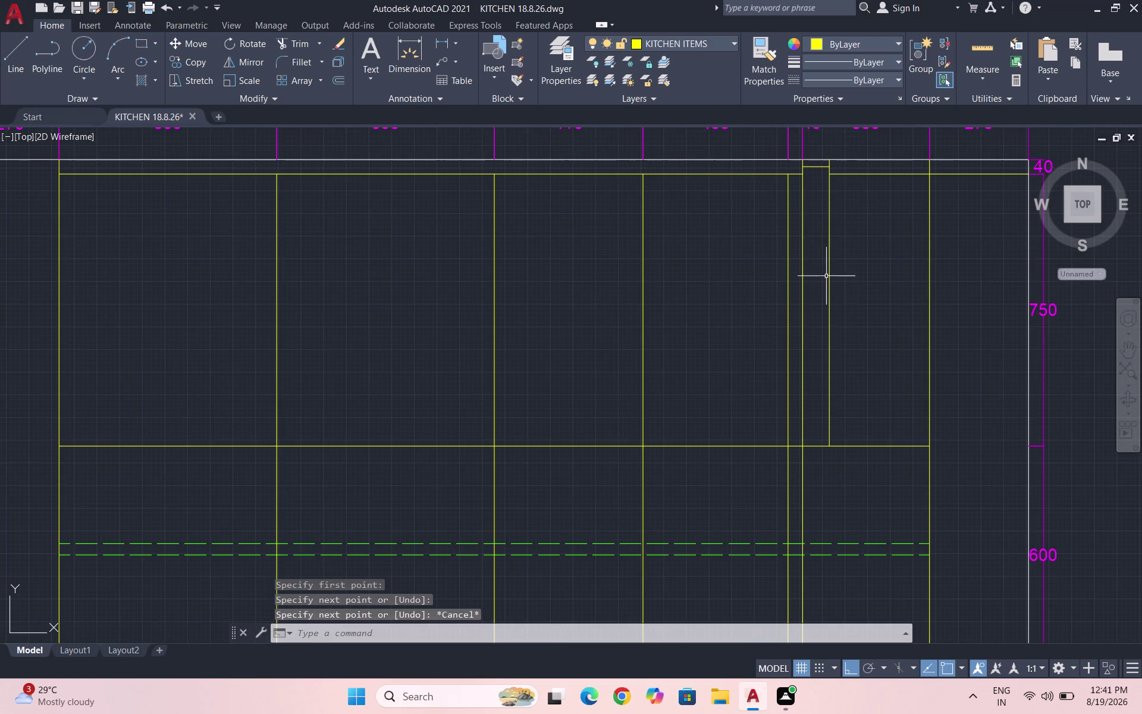
scroll(up, 3)
Draw a short line closing the bottom of the narrow strip.
key(space)
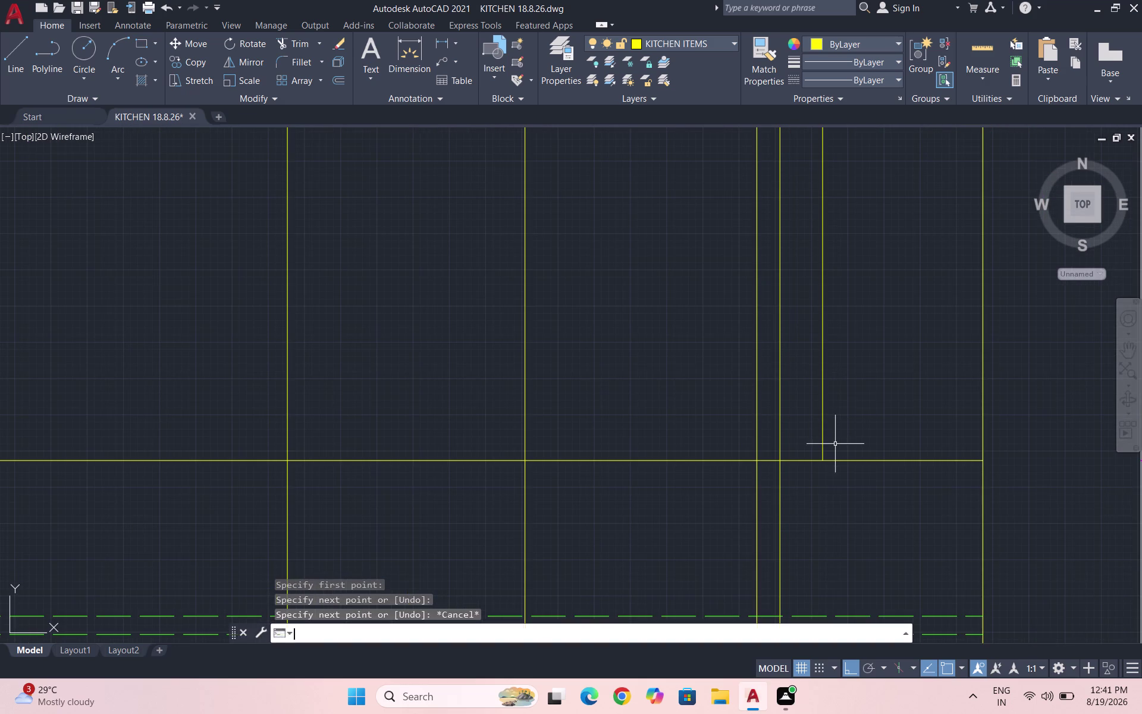
scroll(up, 3)
click(818, 449)
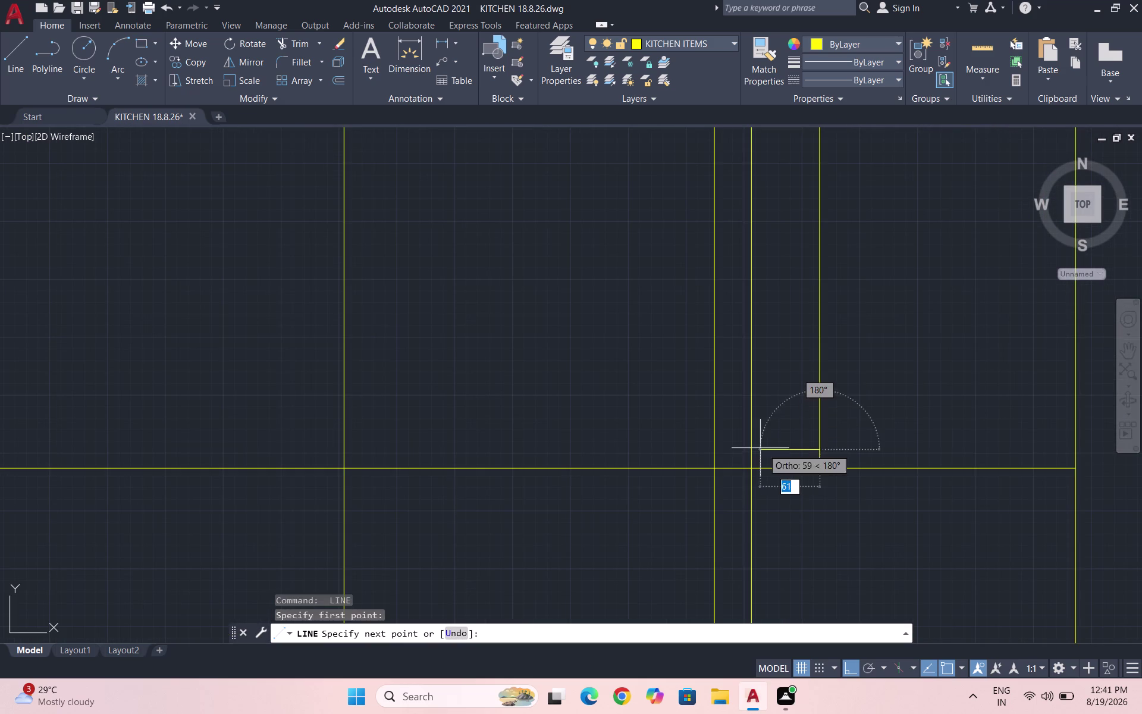
click(750, 444)
key(Escape)
scroll(down, 3)
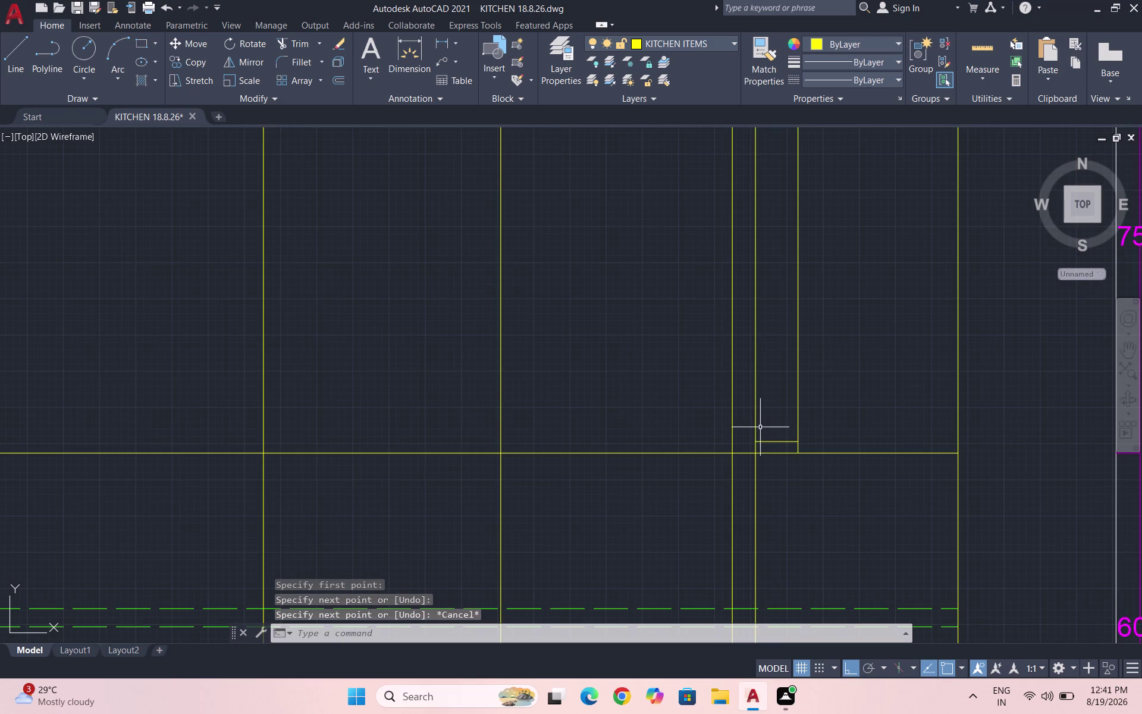
scroll(down, 3)
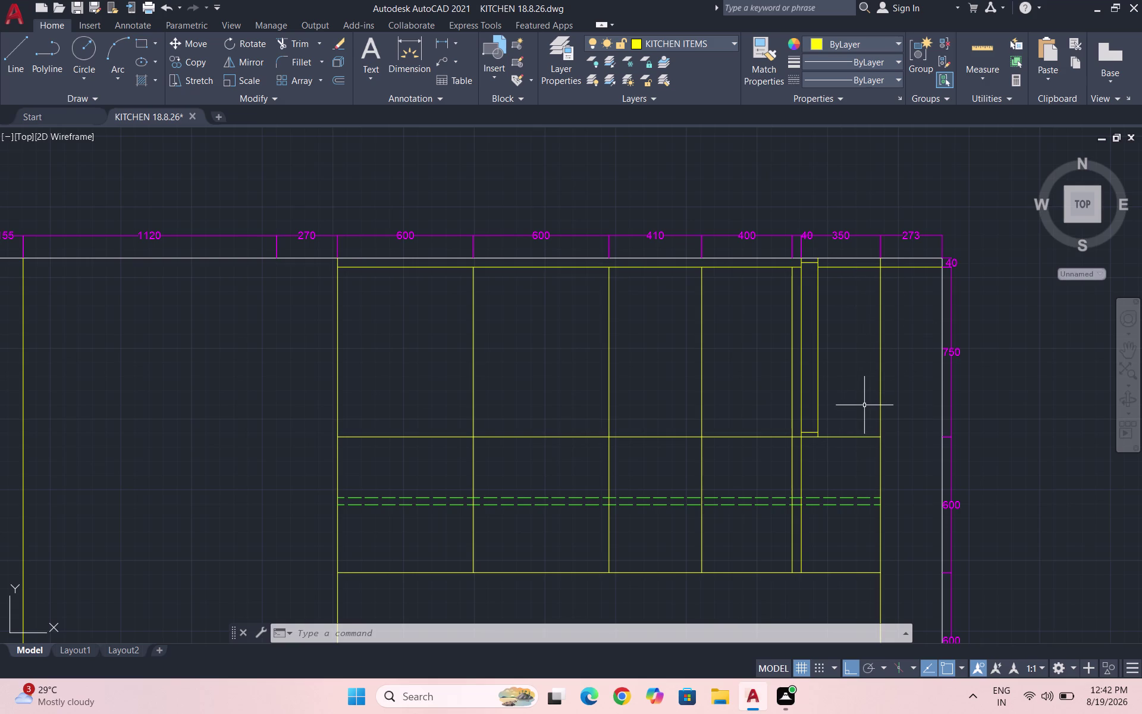
Copy the strip's vertical line slightly to the left with CO.
scroll(up, 3)
scroll(down, 3)
scroll(up, 3)
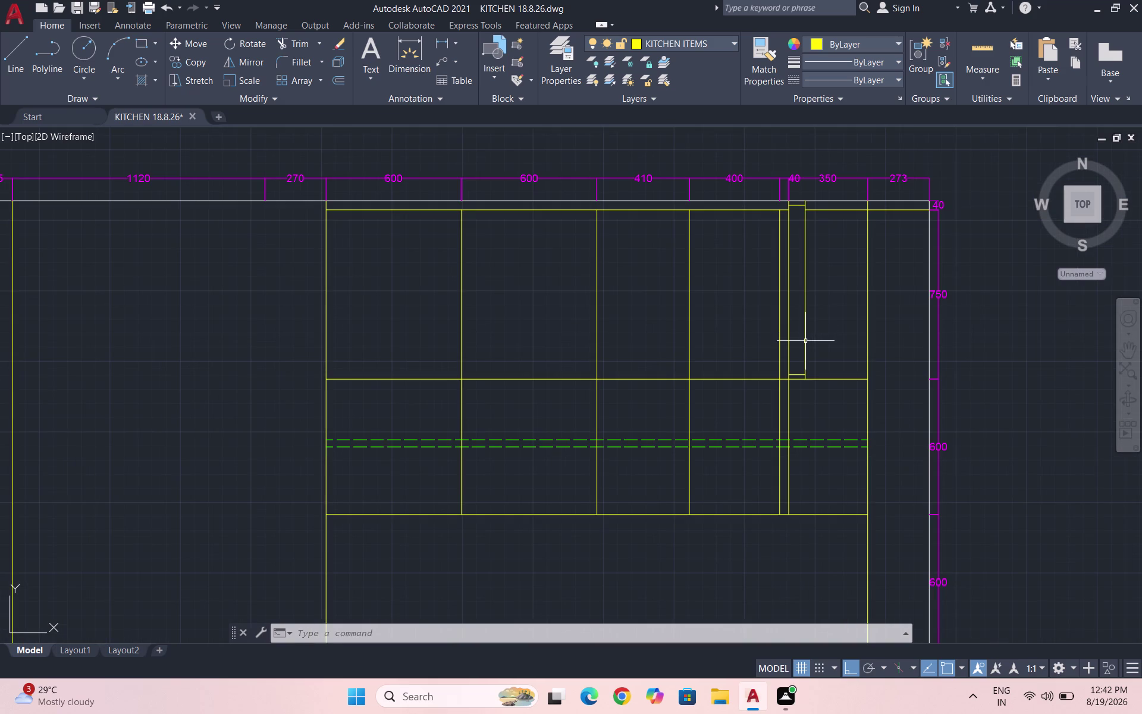
scroll(up, 3)
click(764, 284)
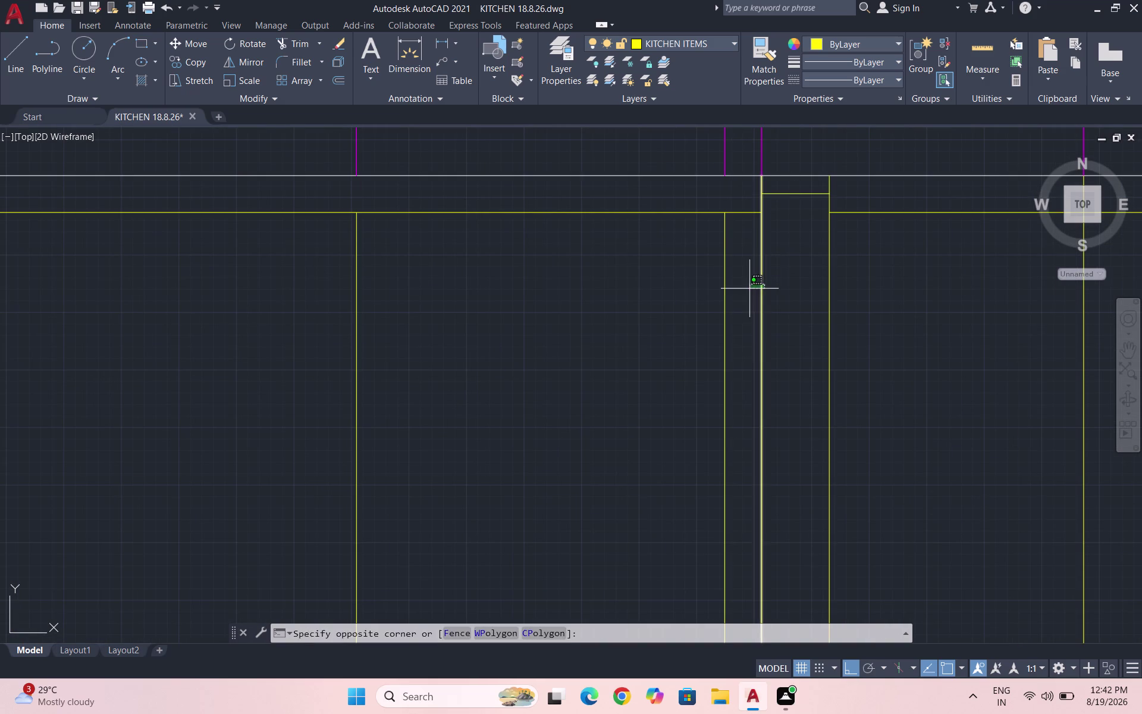
click(749, 288)
text(CO)
key(Return)
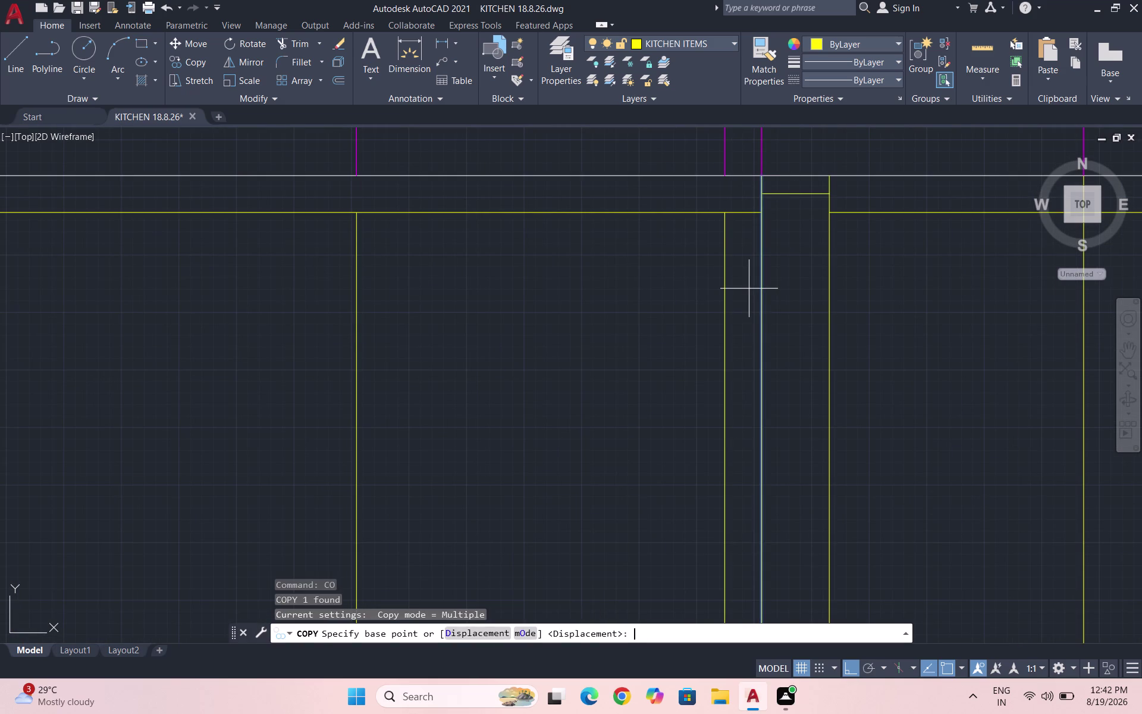
click(766, 177)
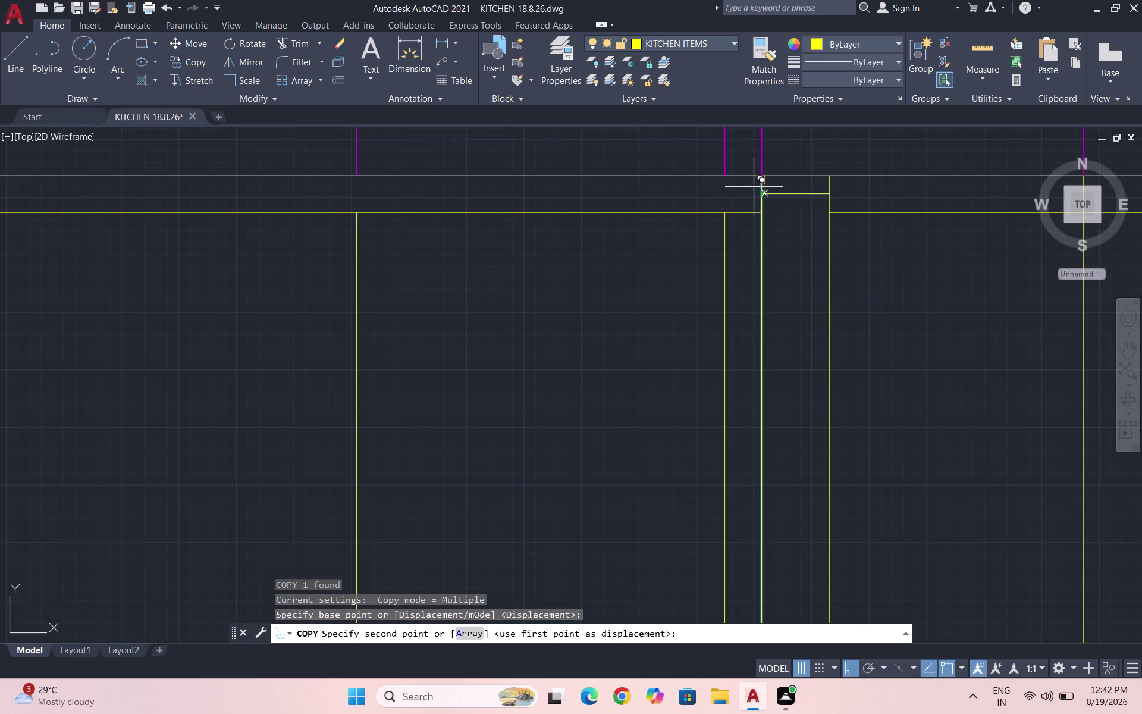
scroll(up, 3)
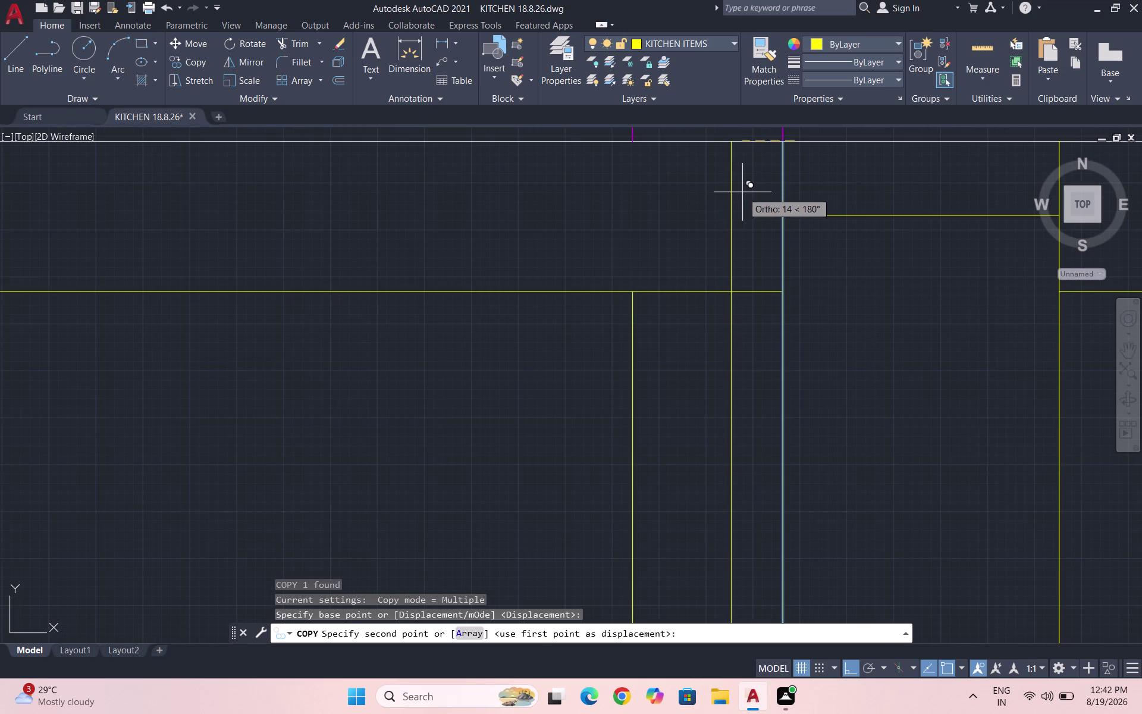
click(742, 192)
scroll(down, 3)
key(Escape)
scroll(up, 3)
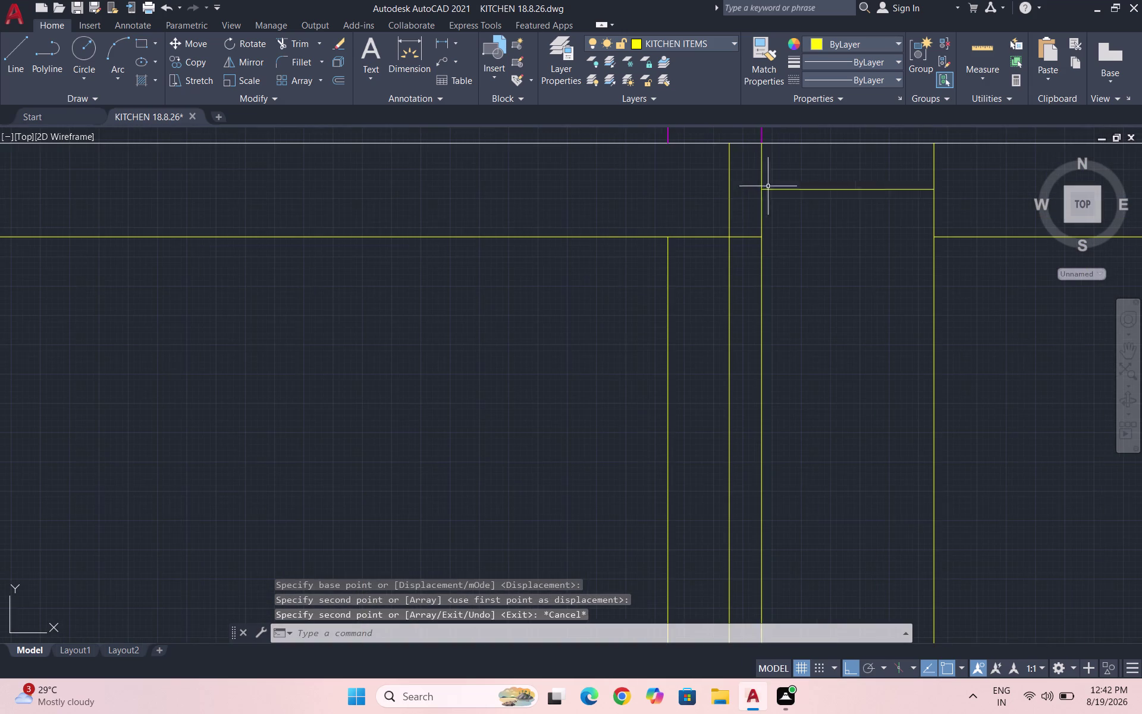
Trim the stray line pieces around the narrow panel in elevation B.
text(TR)
key(Return)
key(Return)
drag(750, 203, 713, 189)
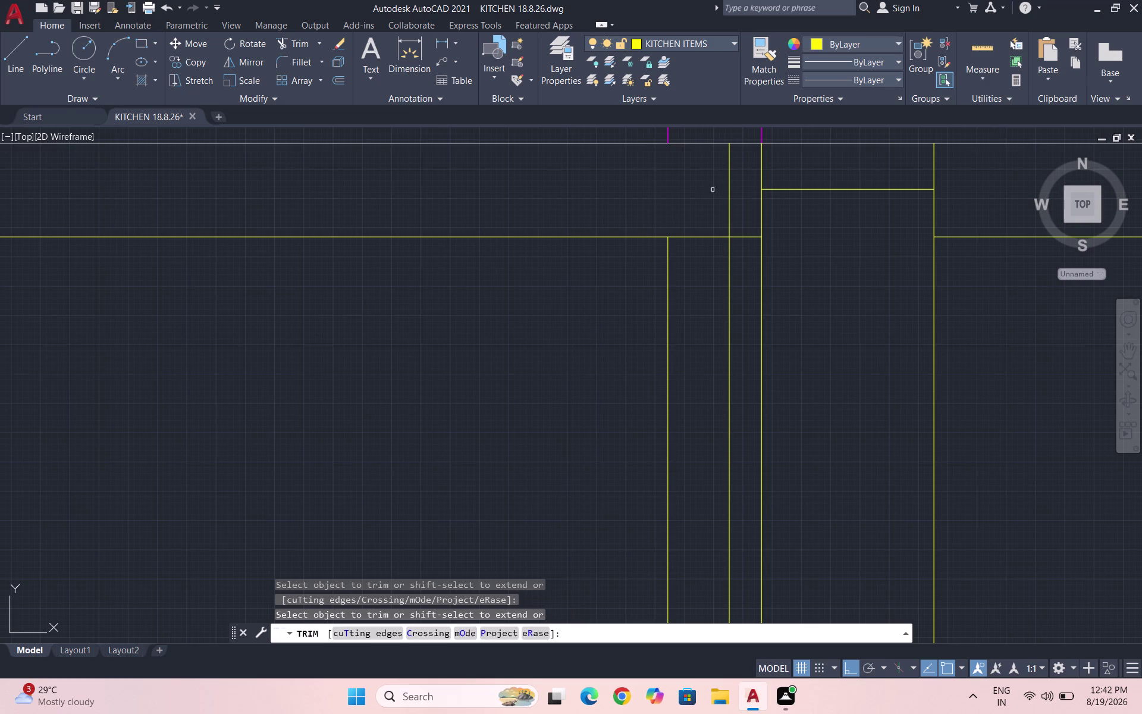
drag(712, 190, 698, 189)
drag(727, 184, 735, 184)
key(Escape)
scroll(down, 3)
scroll(down, 3)
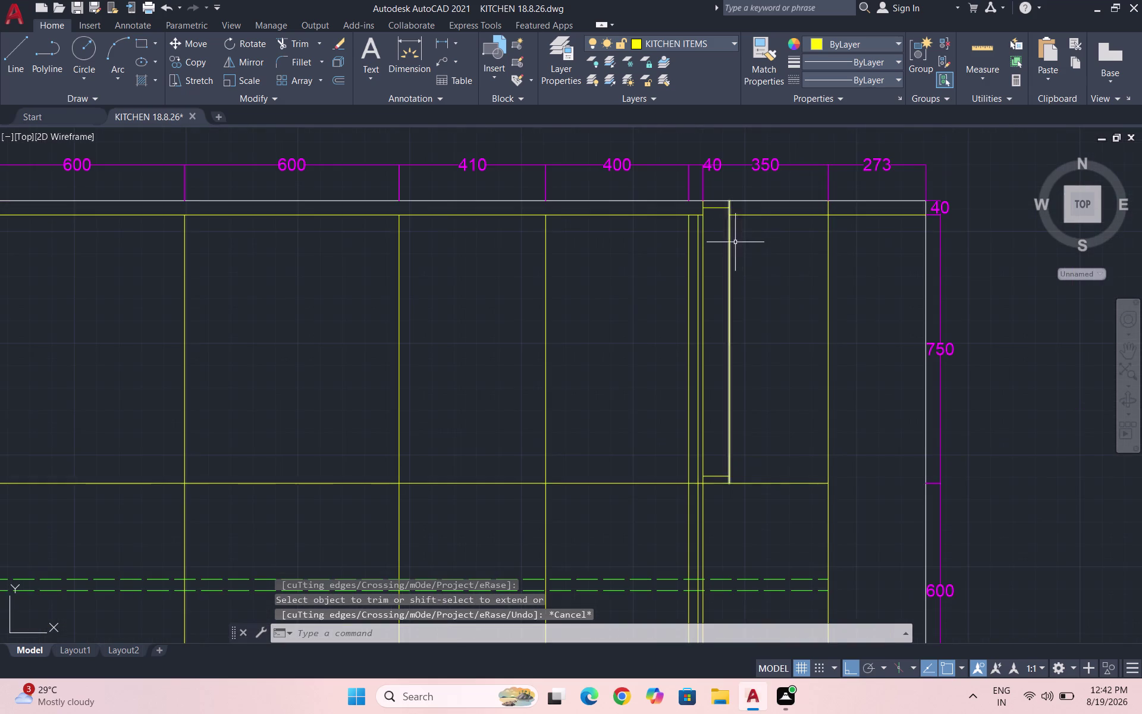
scroll(down, 3)
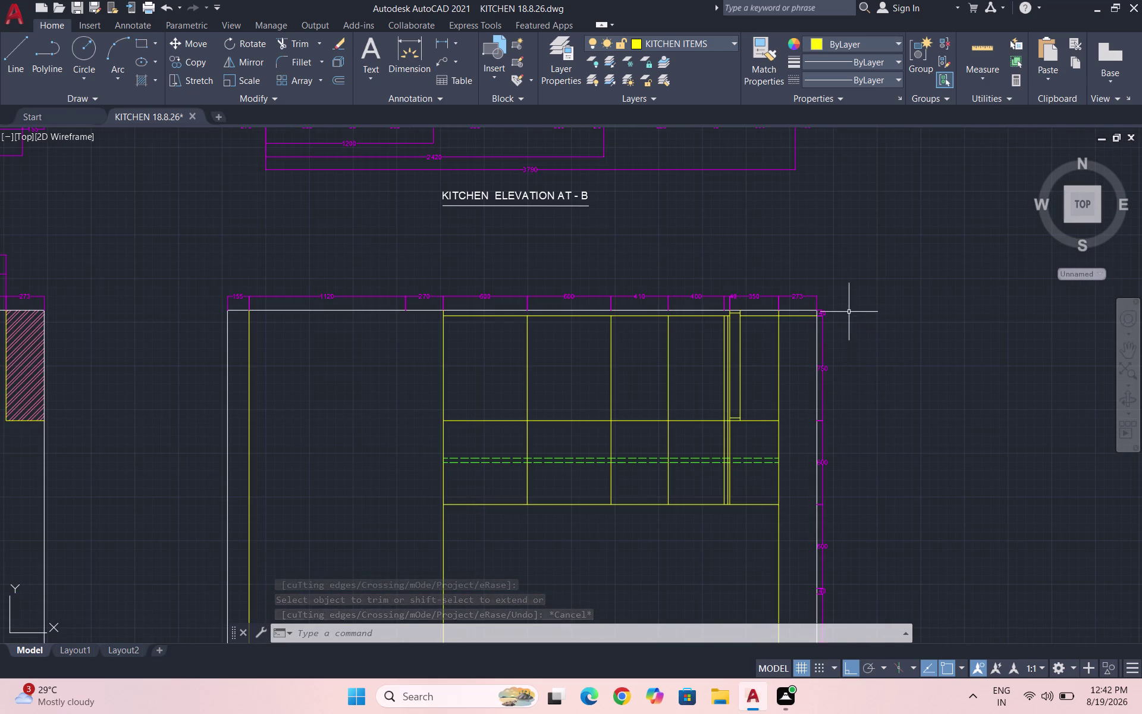
scroll(down, 3)
scroll(up, 3)
key(l)
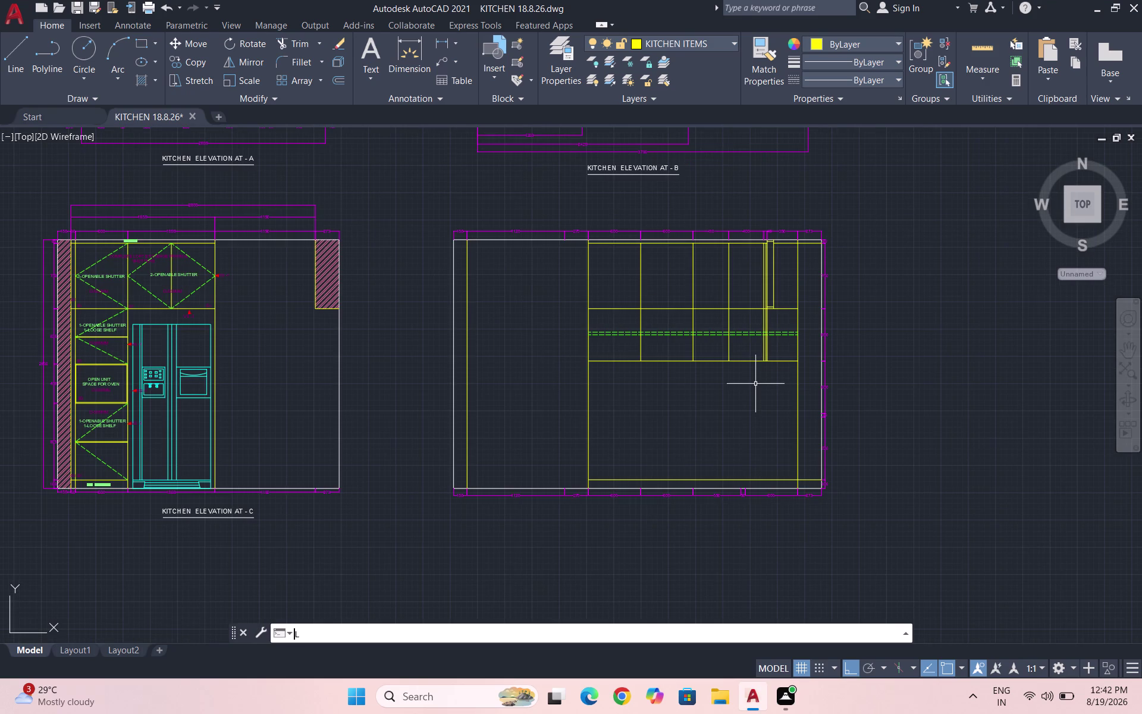
Draw a horizontal line at the upper countertop edge across the base cabinets.
key(Return)
scroll(up, 3)
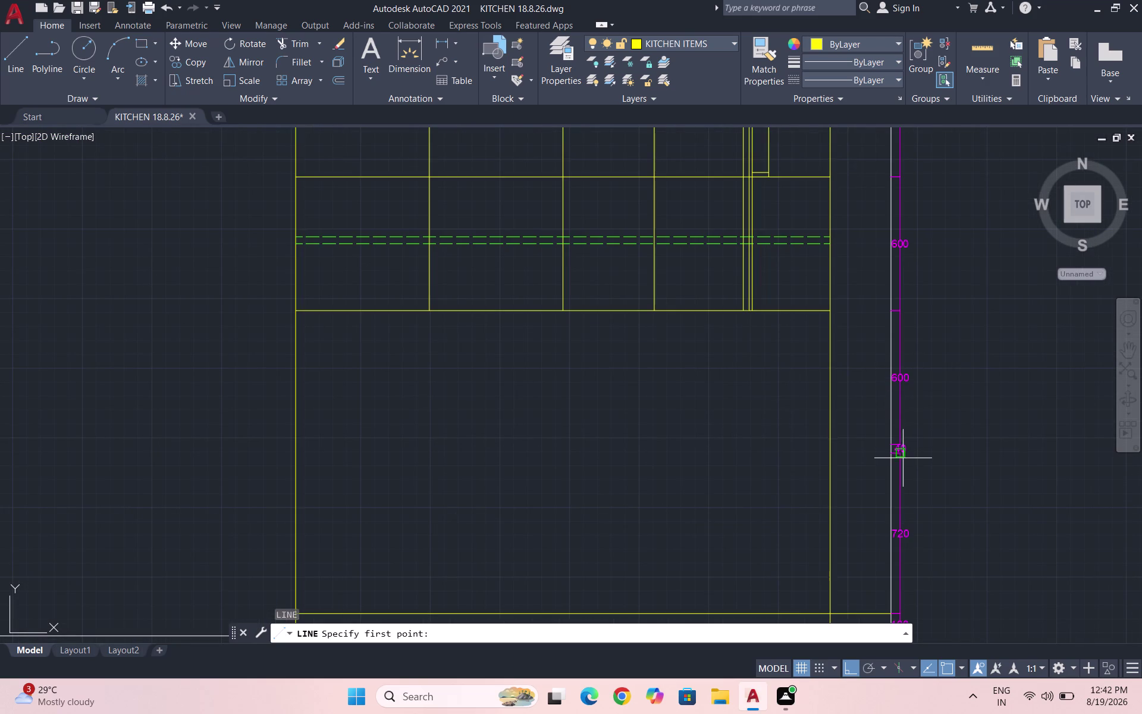
scroll(up, 3)
click(902, 429)
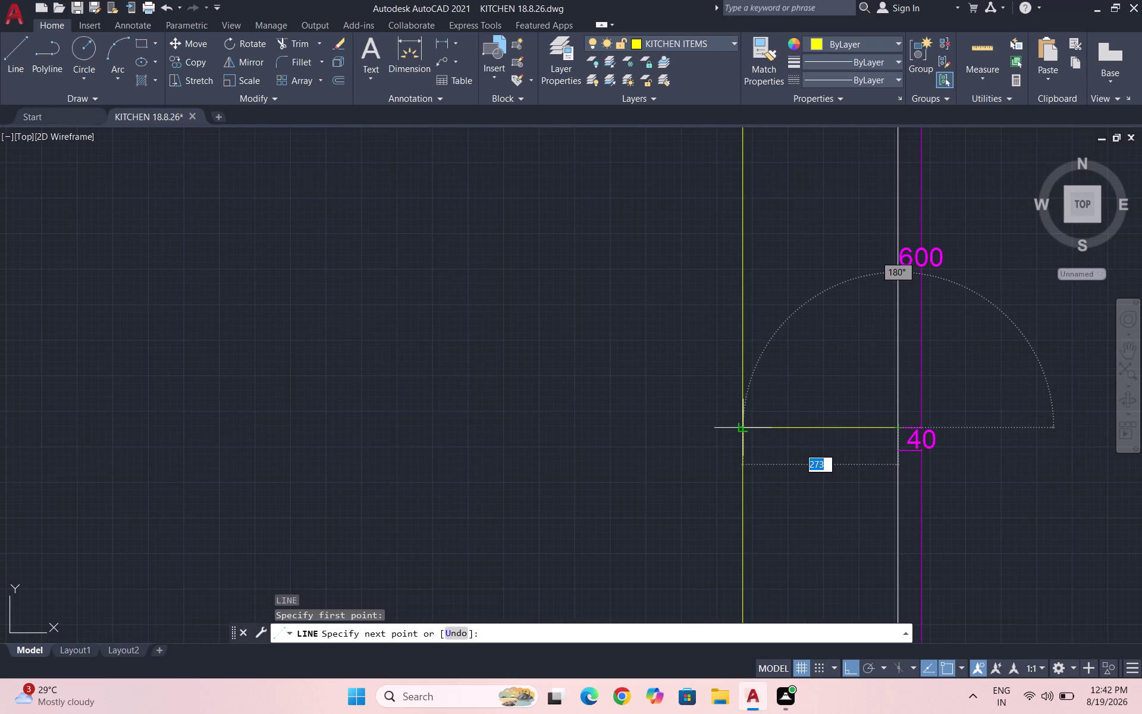
click(742, 424)
scroll(down, 3)
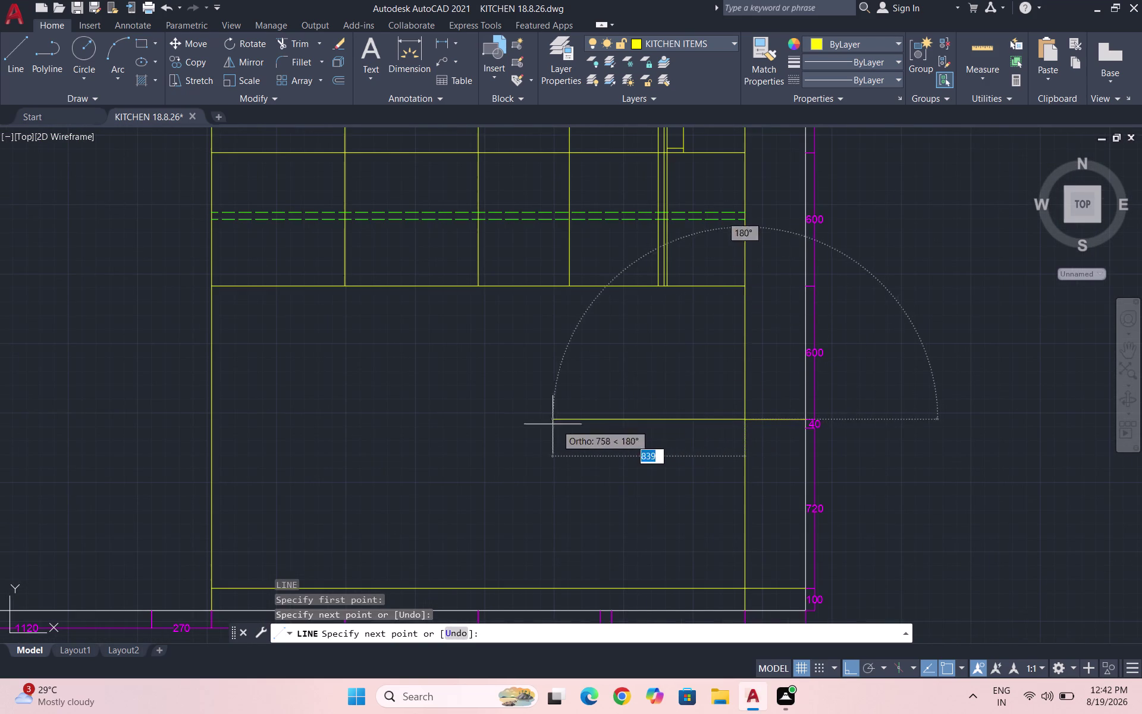
scroll(down, 3)
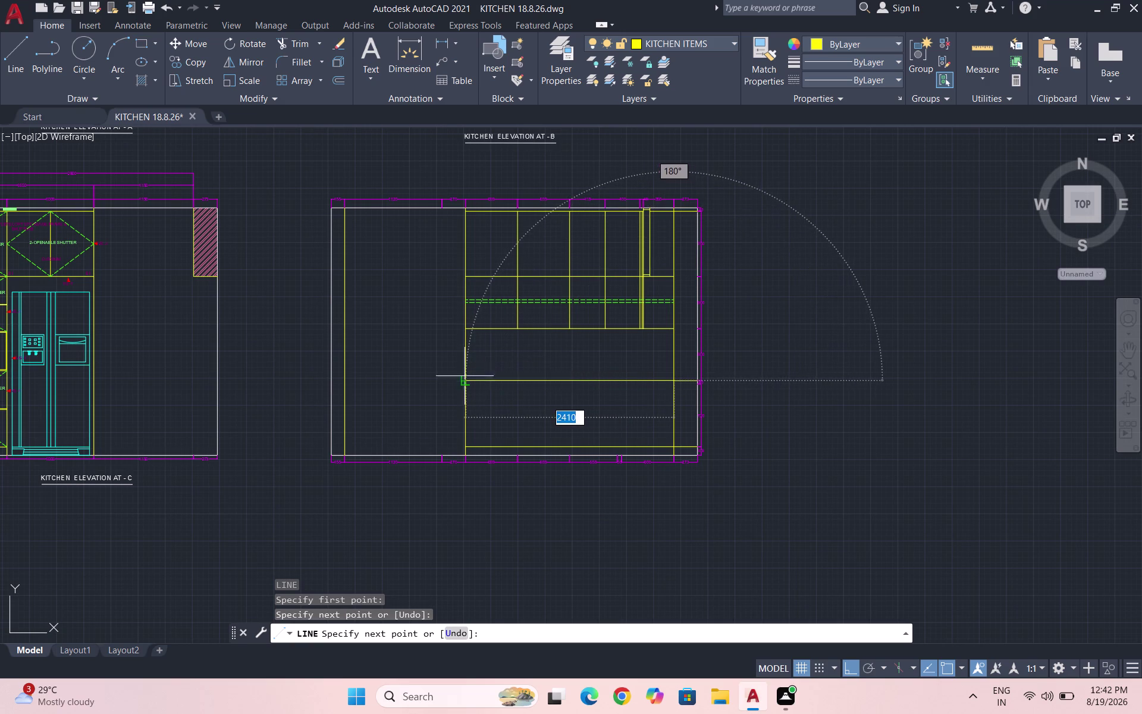
click(466, 382)
key(Escape)
scroll(up, 3)
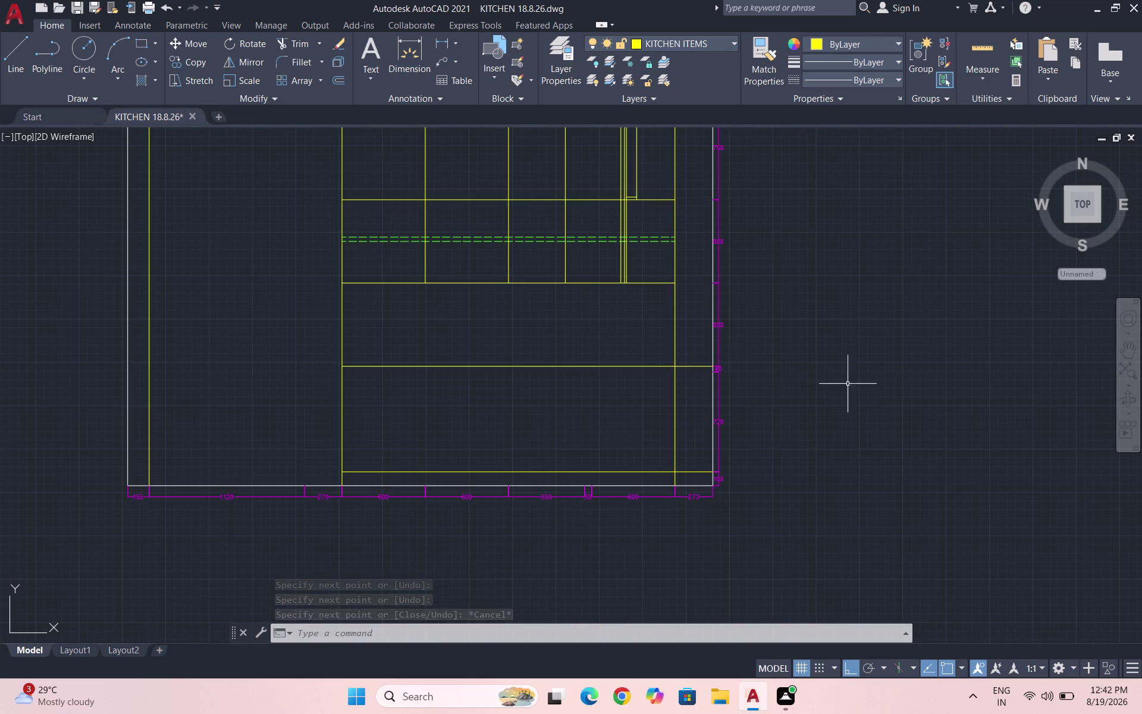
scroll(up, 3)
Draw a horizontal line at the lower countertop edge to the cabinet's left edge.
key(space)
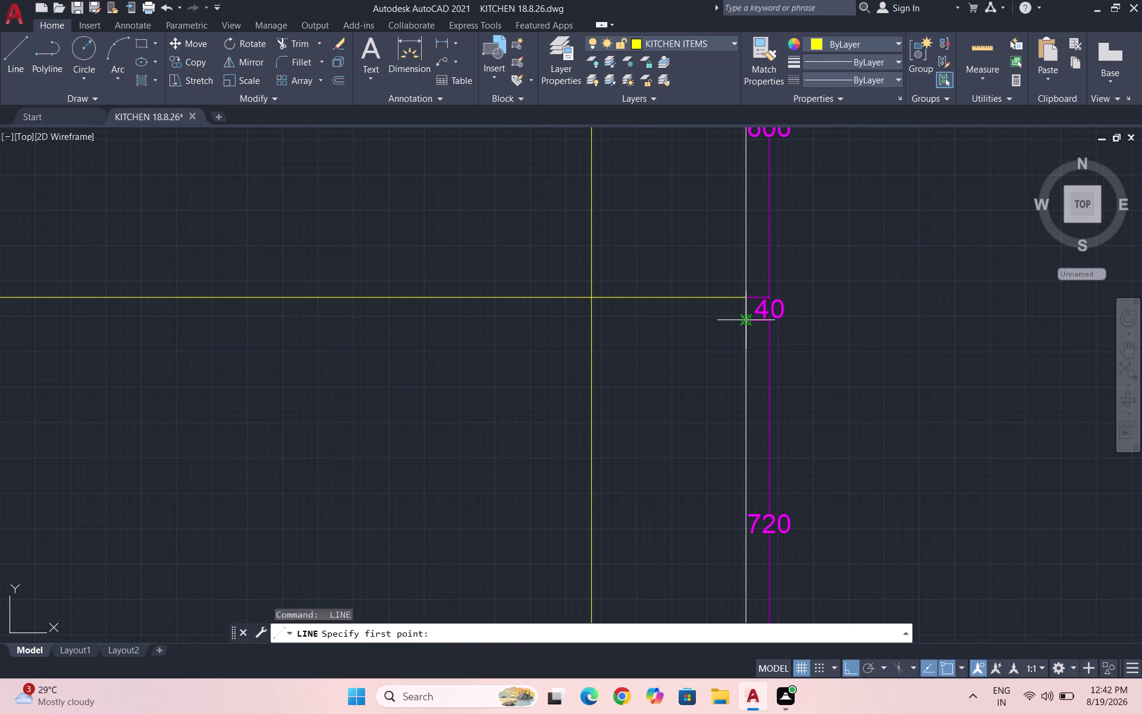
click(742, 316)
double_click(591, 325)
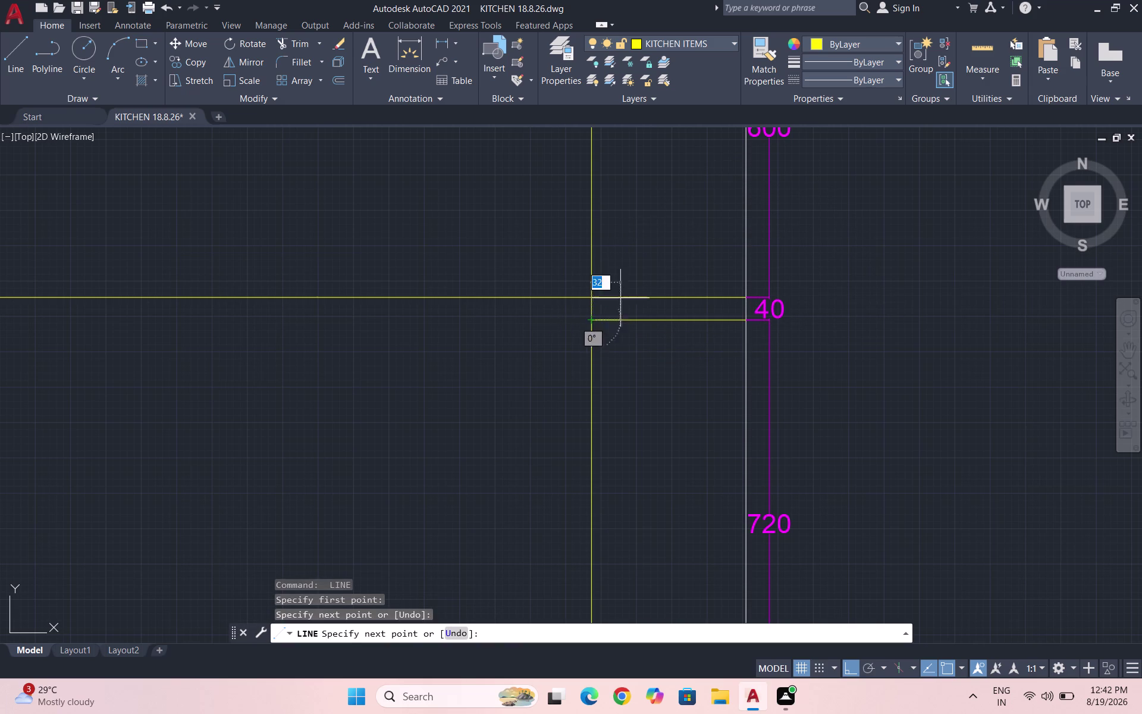
scroll(down, 3)
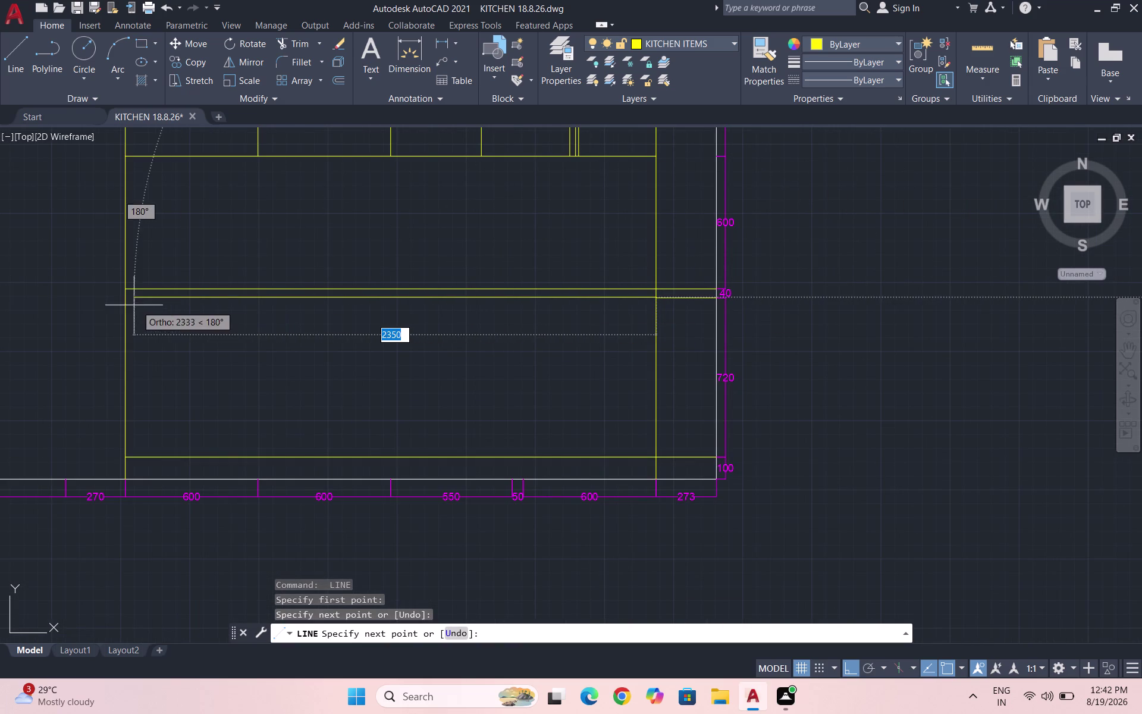
click(125, 300)
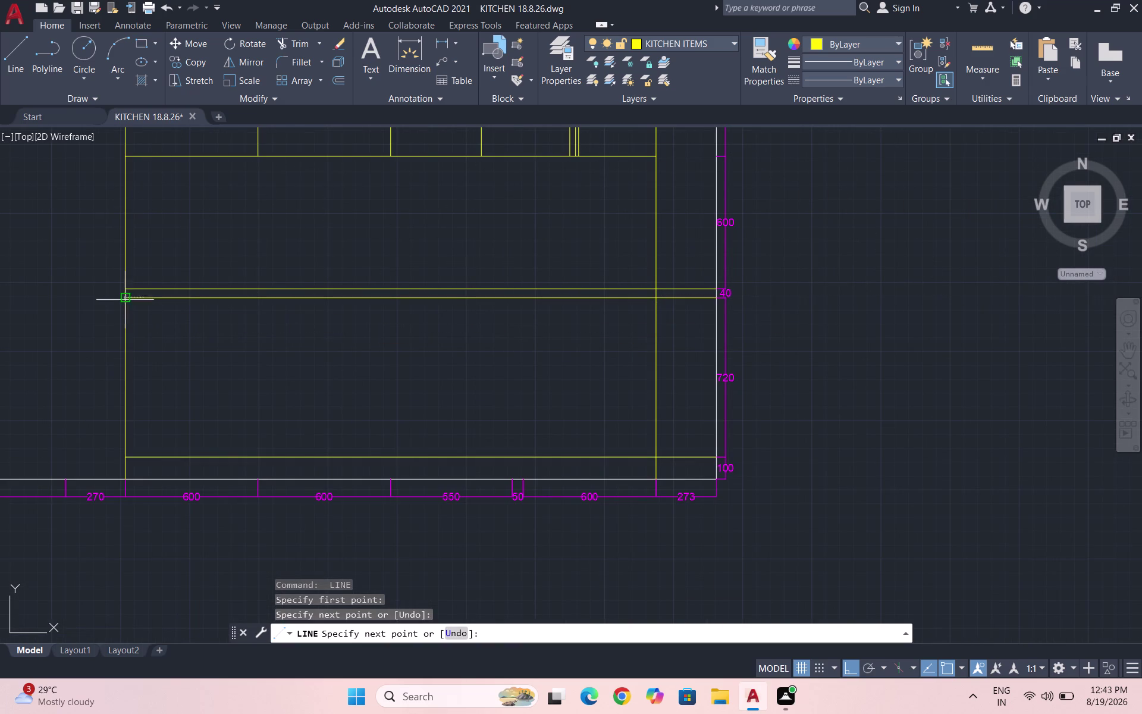
key(Escape)
Draw a horizontal line across the base cabinets at the 720 level.
key(space)
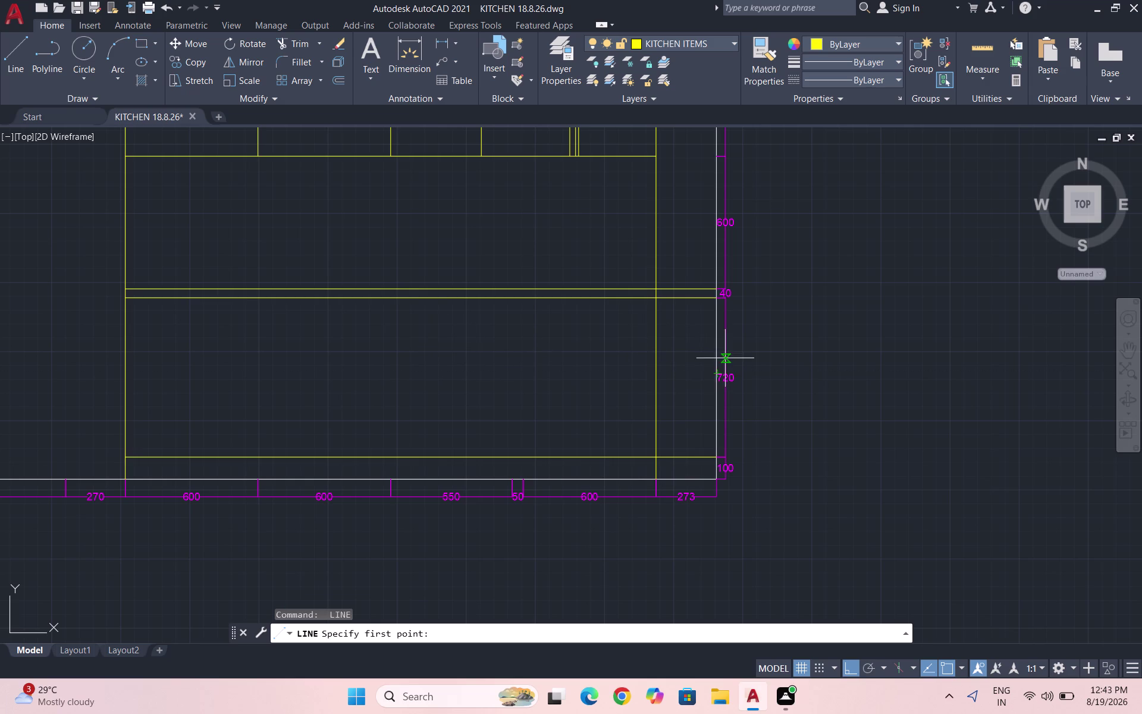
scroll(up, 3)
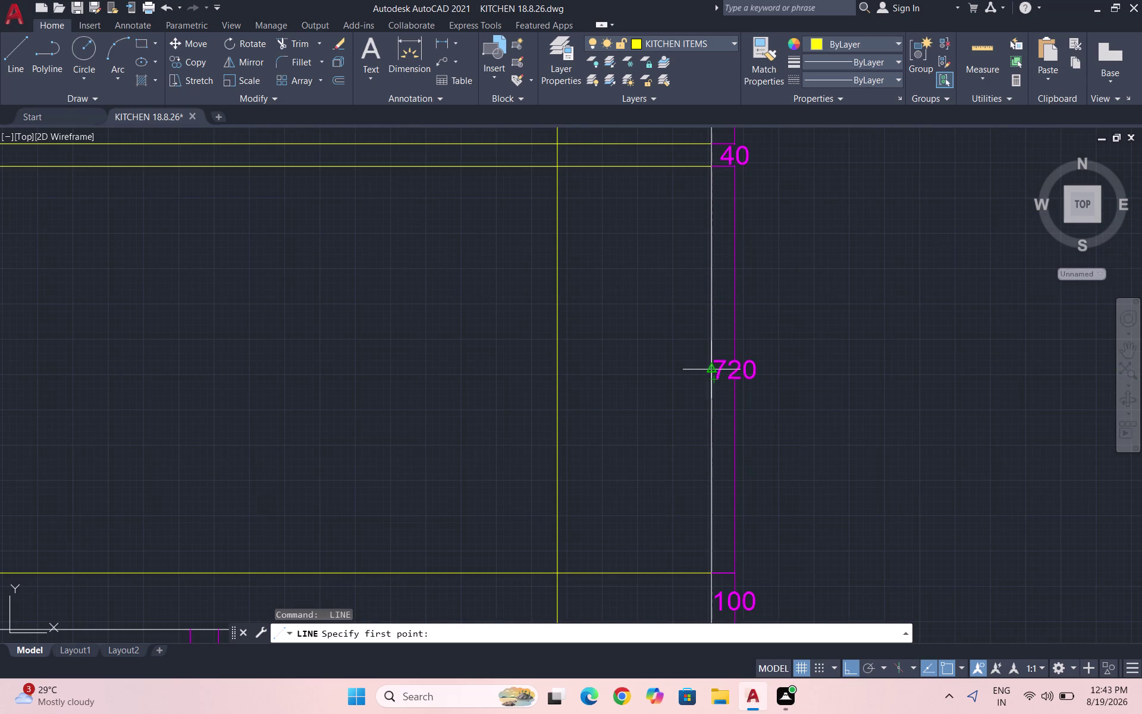
click(712, 369)
scroll(down, 3)
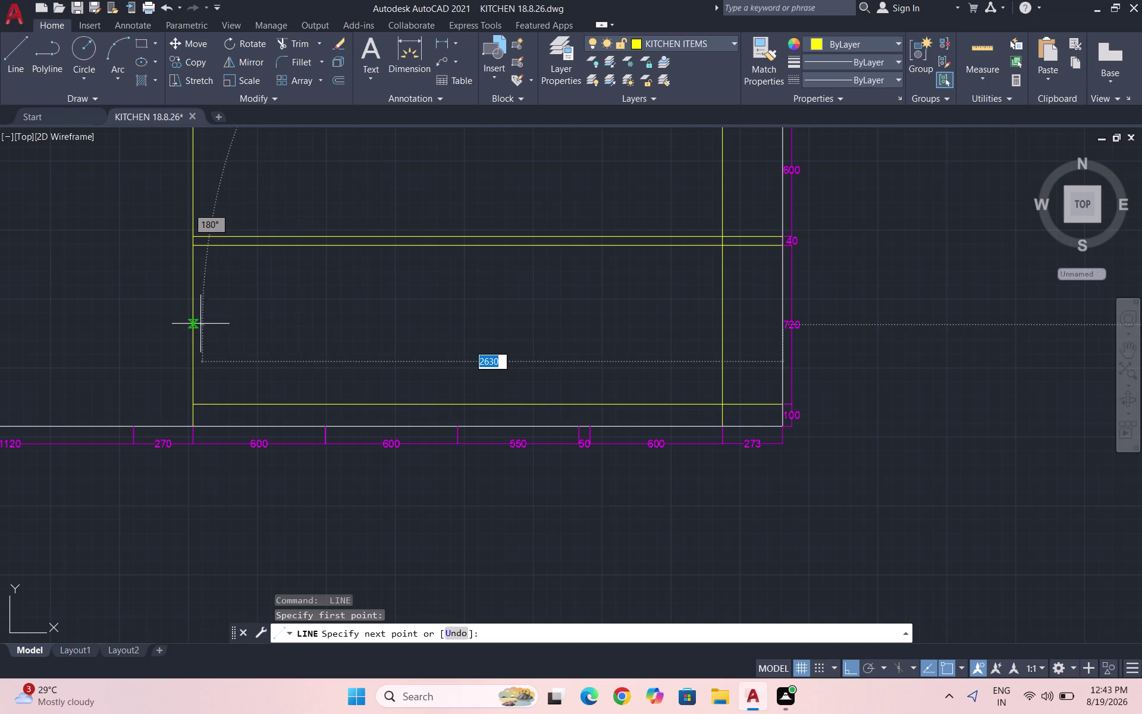
click(191, 327)
key(Escape)
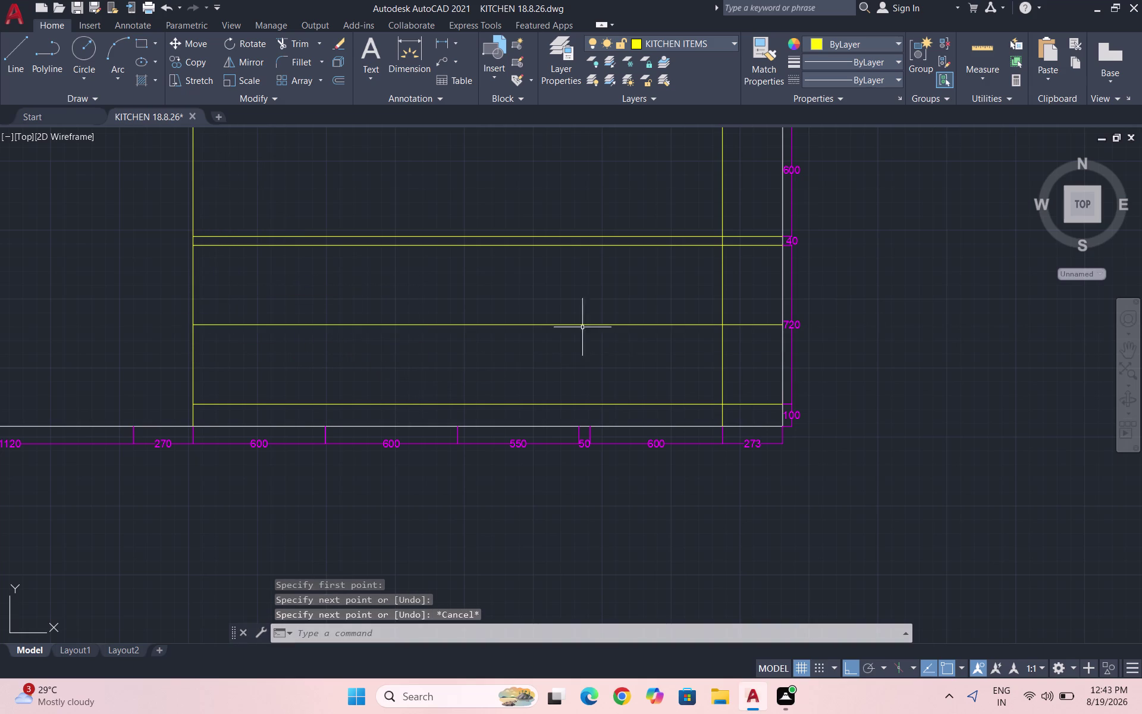
scroll(down, 3)
scroll(down, 3)
scroll(up, 3)
Start copying the dashed green line pair, then cancel the attempt.
drag(612, 380, 611, 369)
click(554, 313)
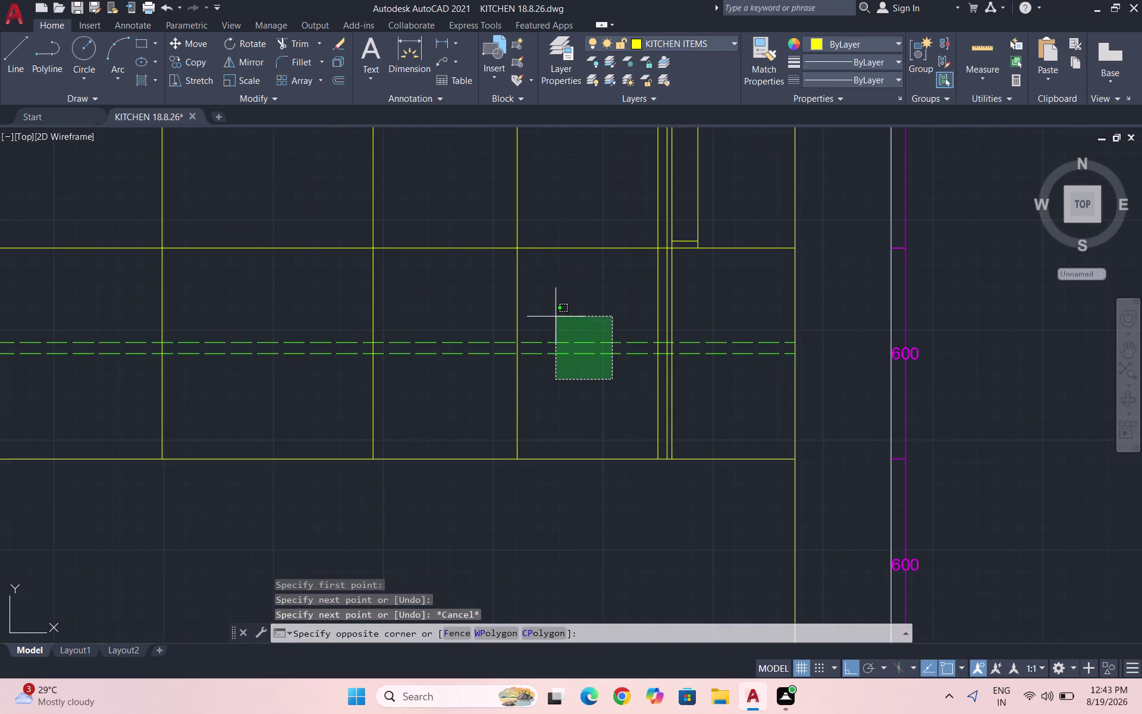
text(CO)
key(Return)
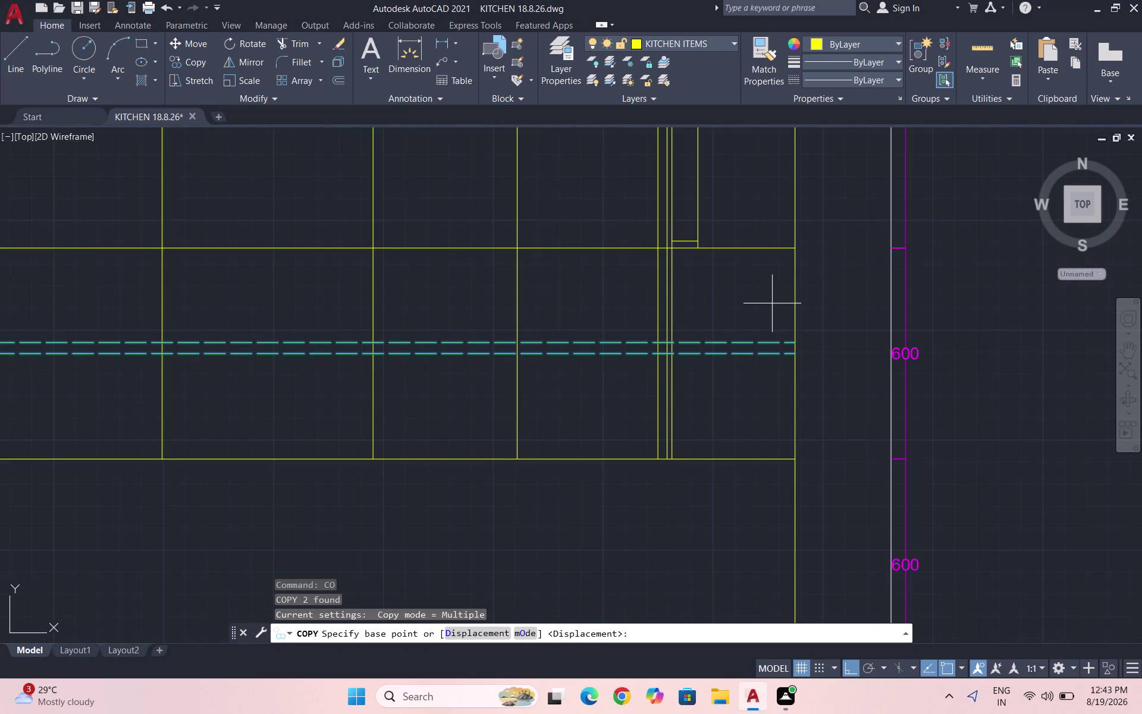
click(797, 340)
scroll(down, 3)
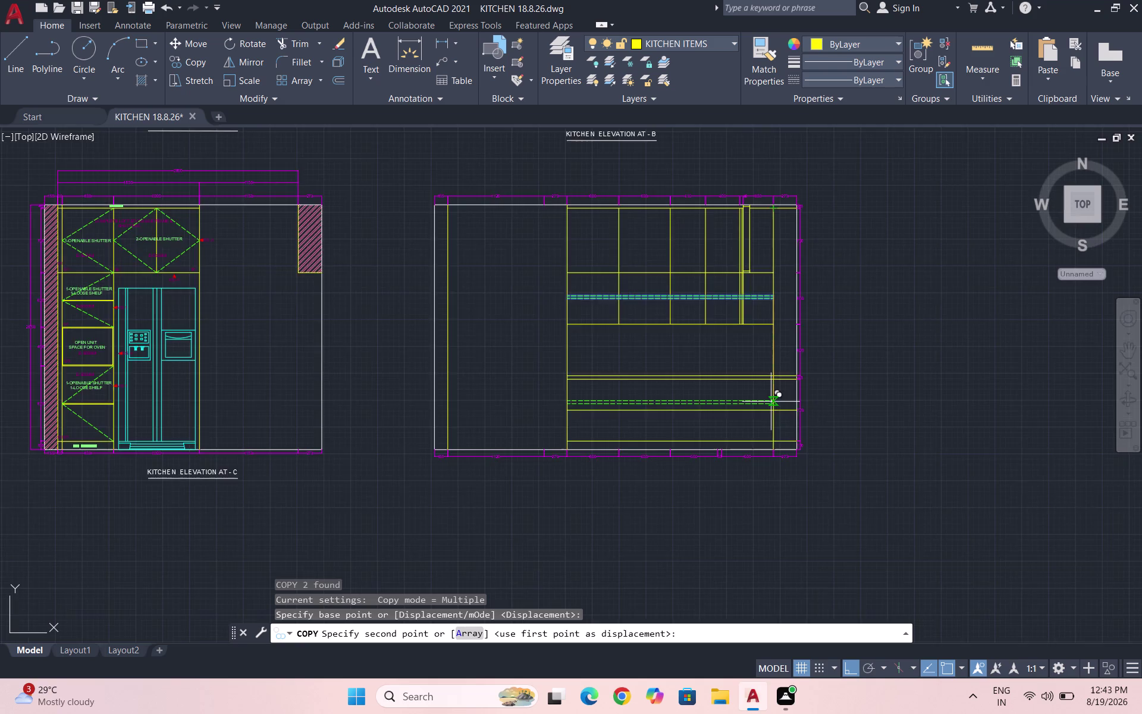
scroll(up, 3)
scroll(up, 3)
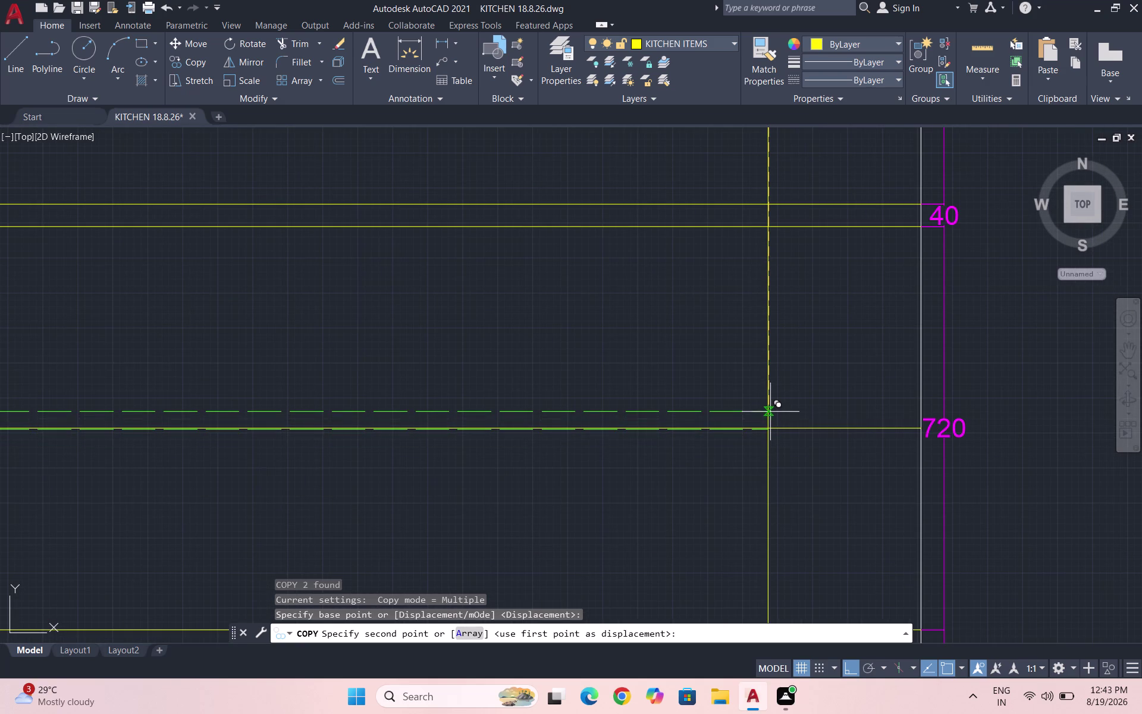
scroll(down, 3)
key(Escape)
Copy the dashed green line pair to just above the 720 line.
click(740, 167)
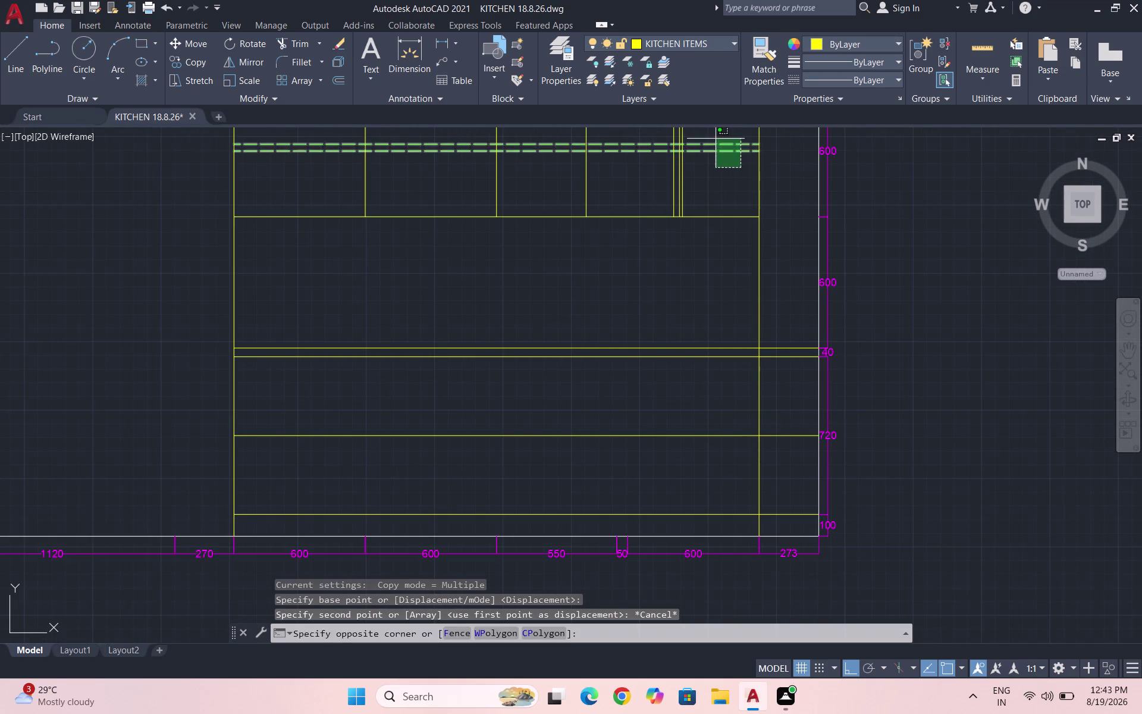
click(715, 138)
text(CO)
key(Return)
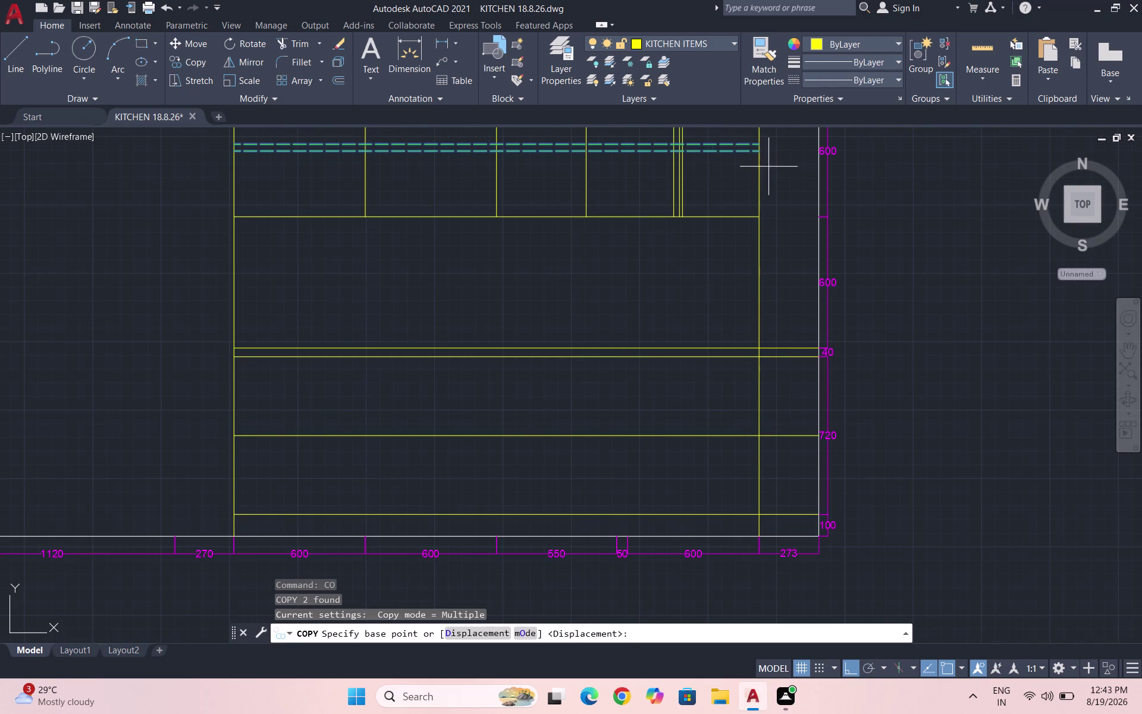
click(757, 154)
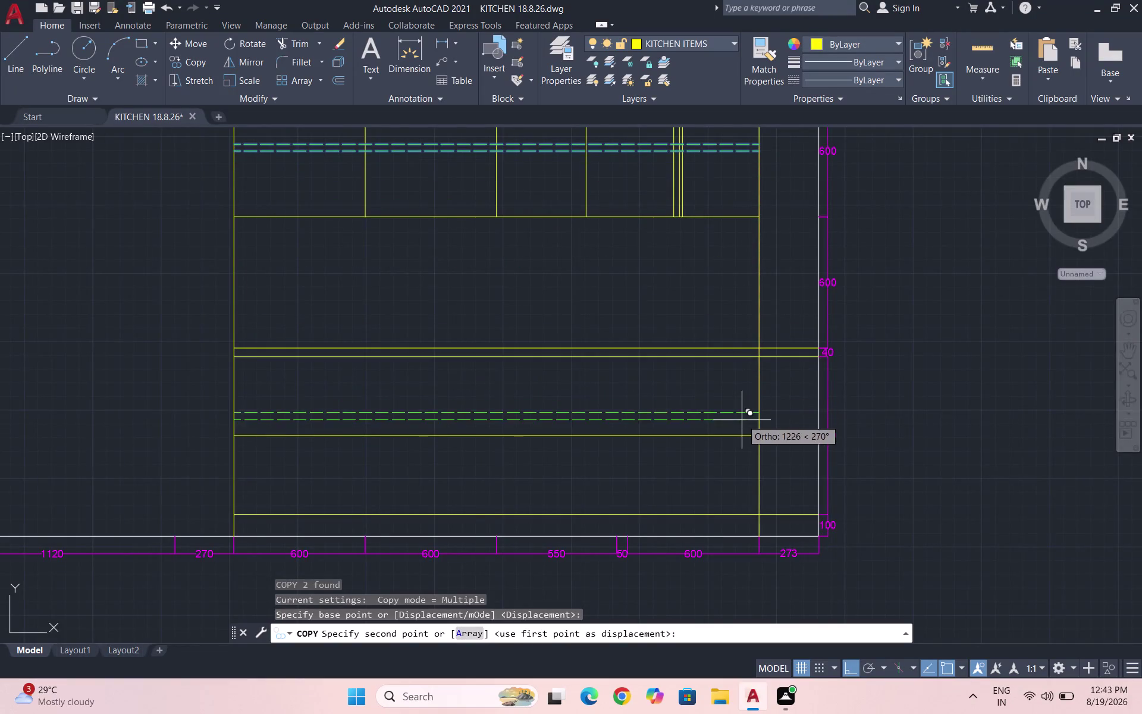
scroll(up, 3)
click(787, 463)
key(Escape)
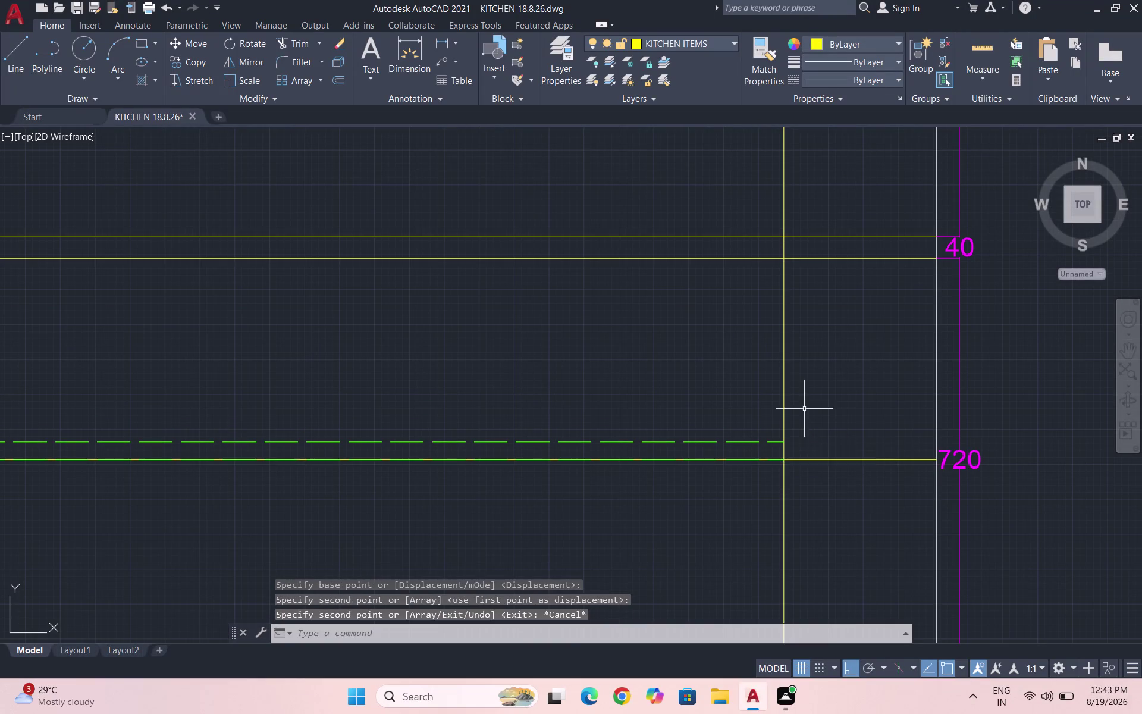
Delete the extra stray line.
drag(891, 477, 882, 466)
click(844, 417)
key(Delete)
scroll(down, 3)
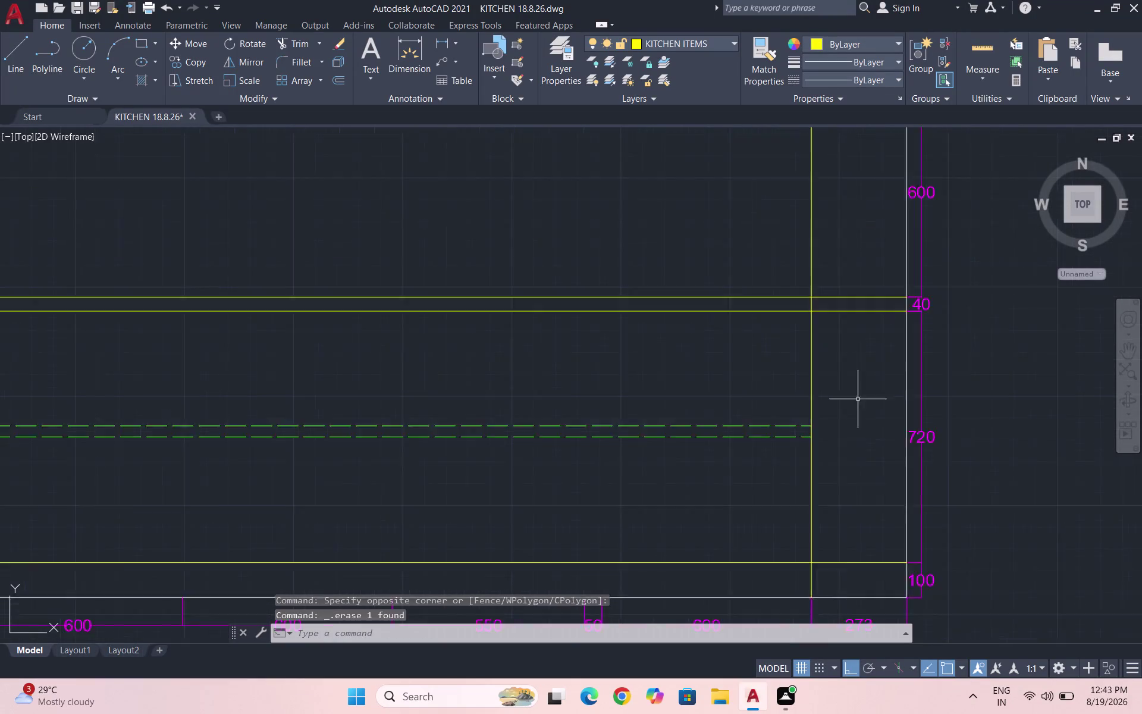
scroll(down, 3)
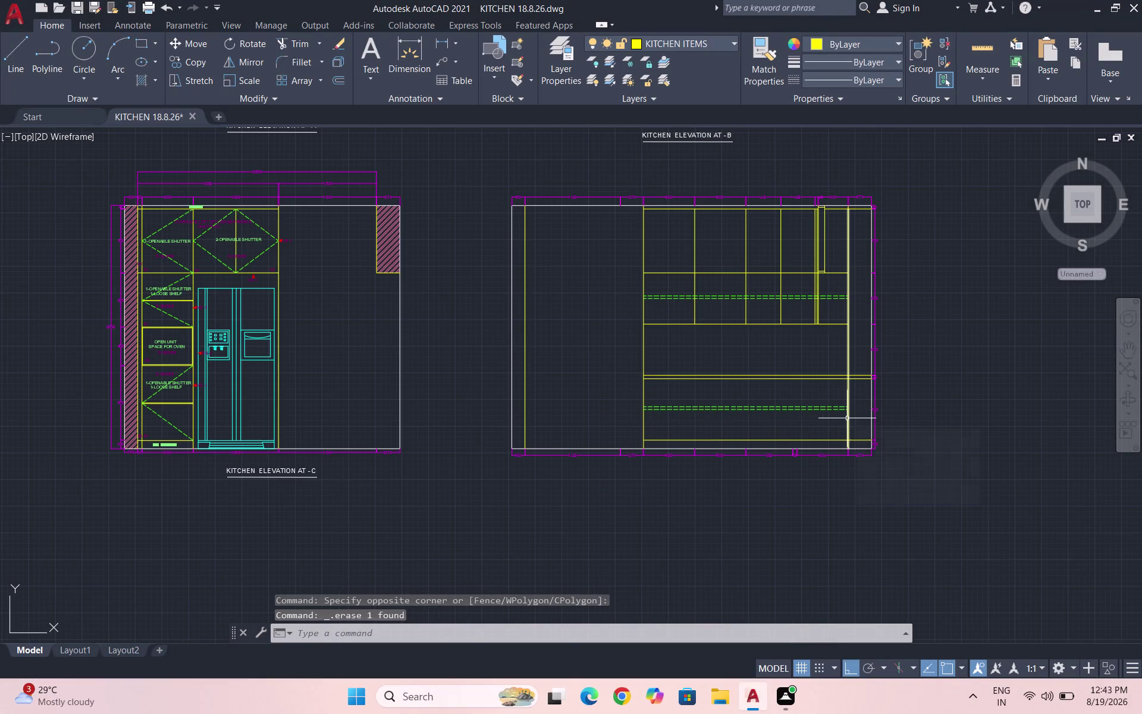
Draw a short vertical line at the 50 gap down to the plinth top.
key(l)
key(Return)
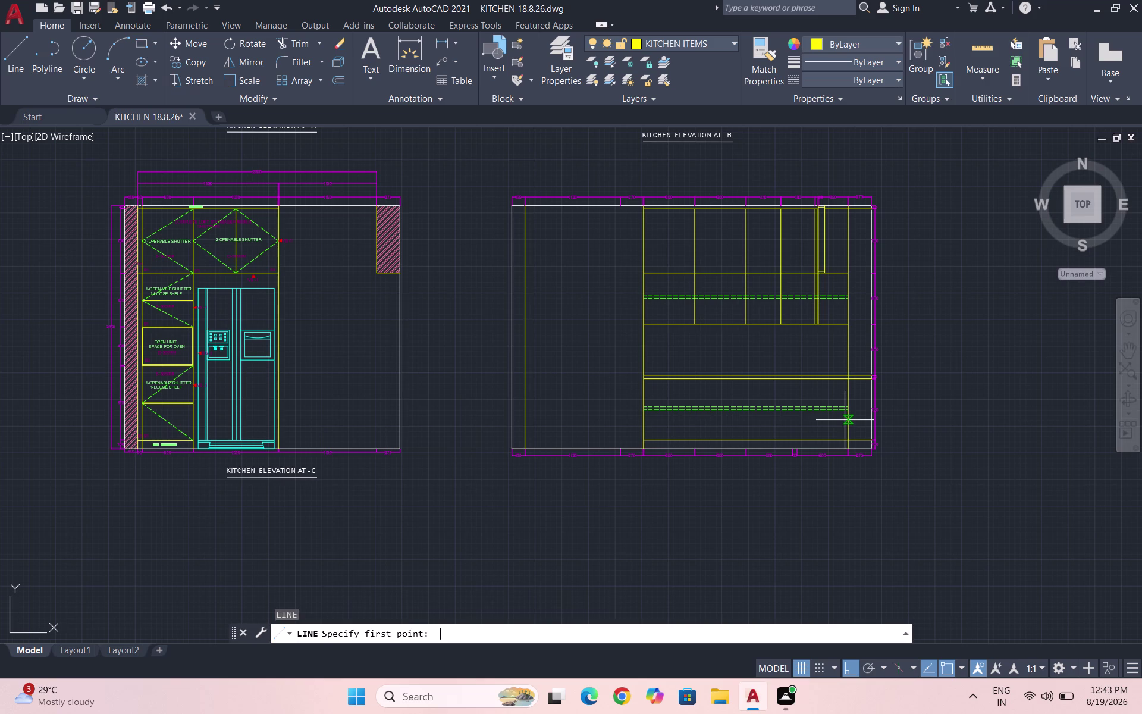
scroll(up, 3)
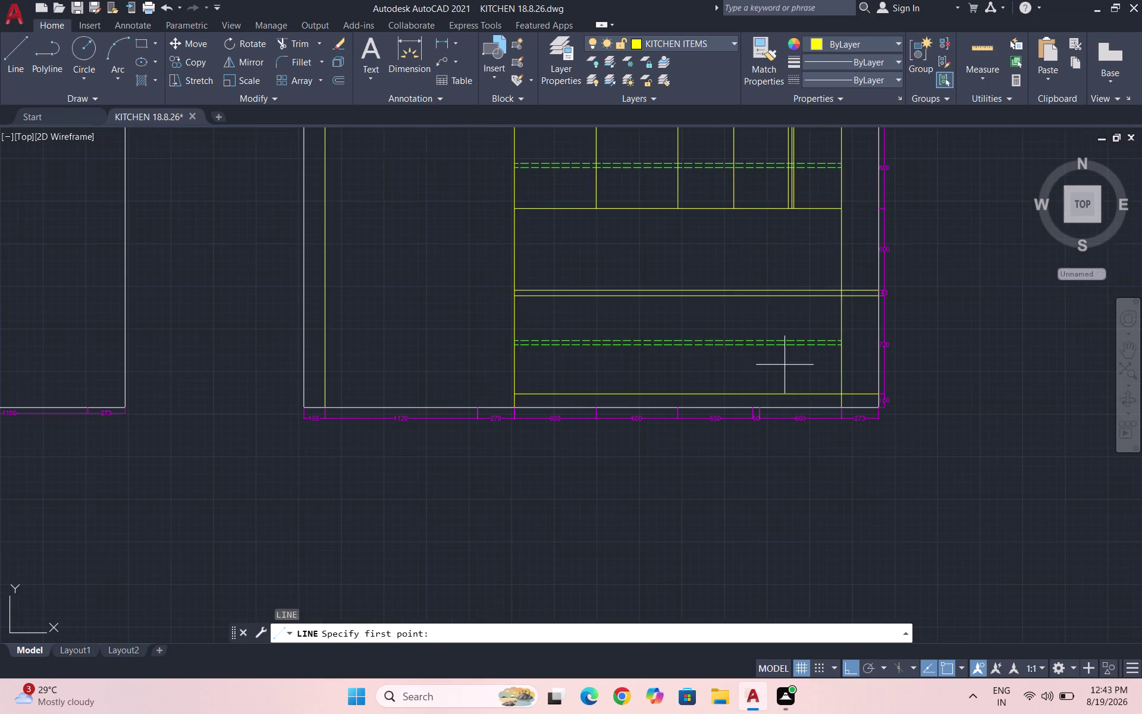
scroll(up, 3)
click(722, 475)
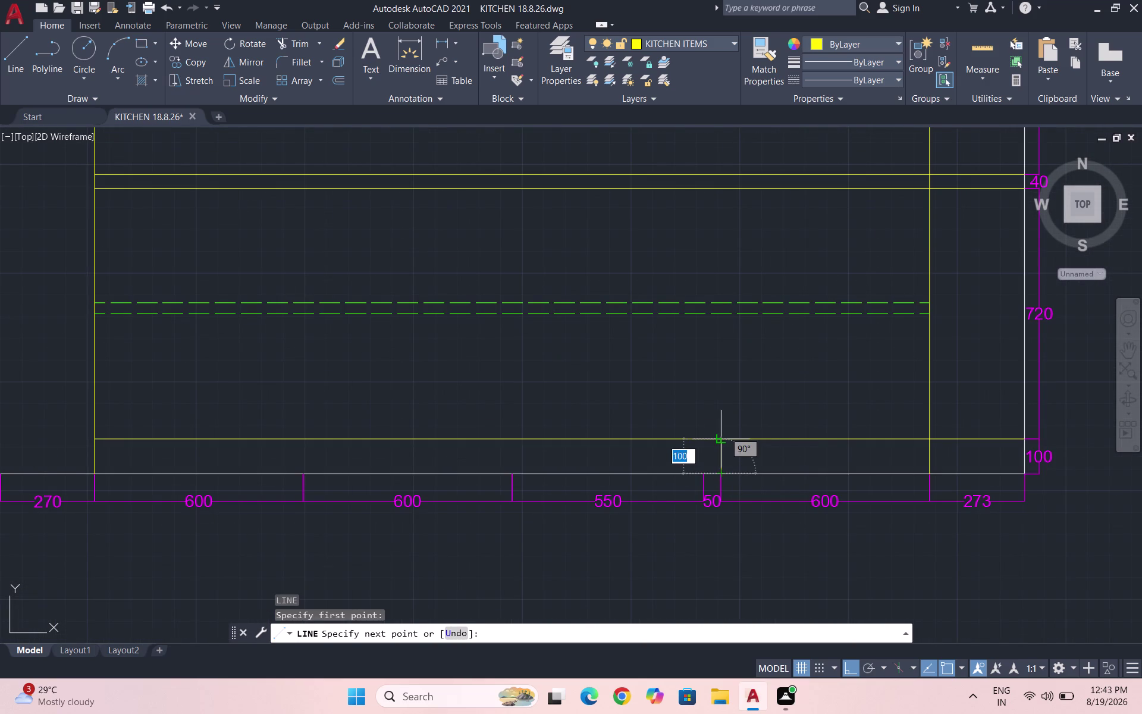
click(719, 436)
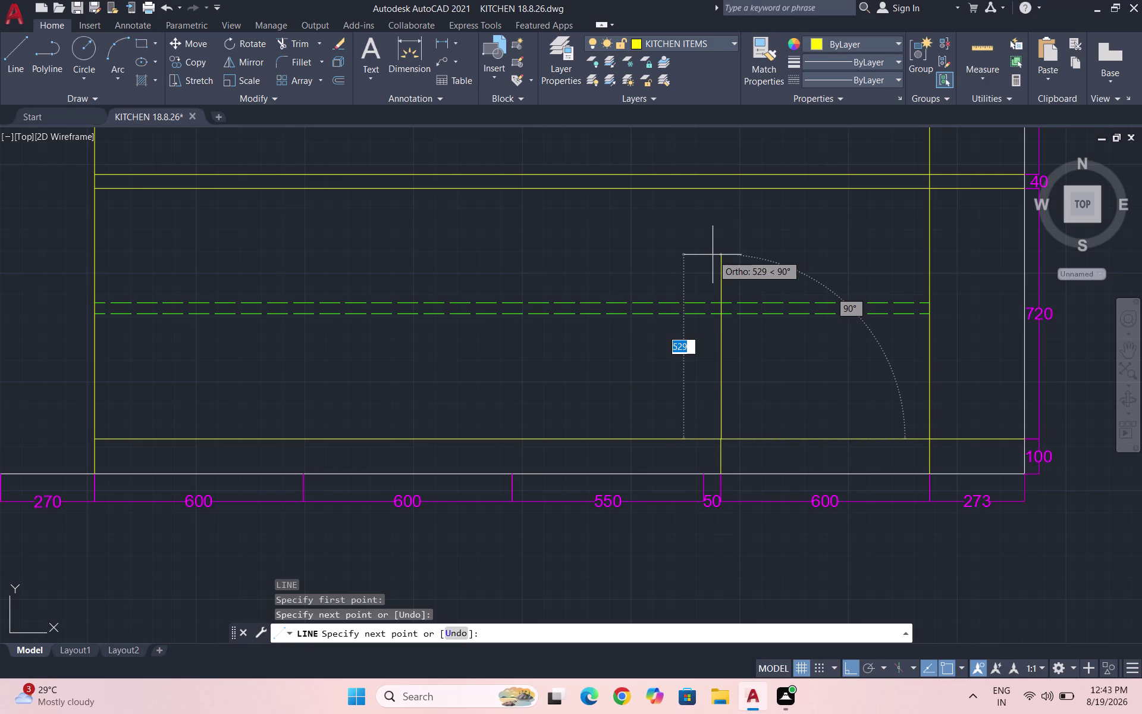
key(Escape)
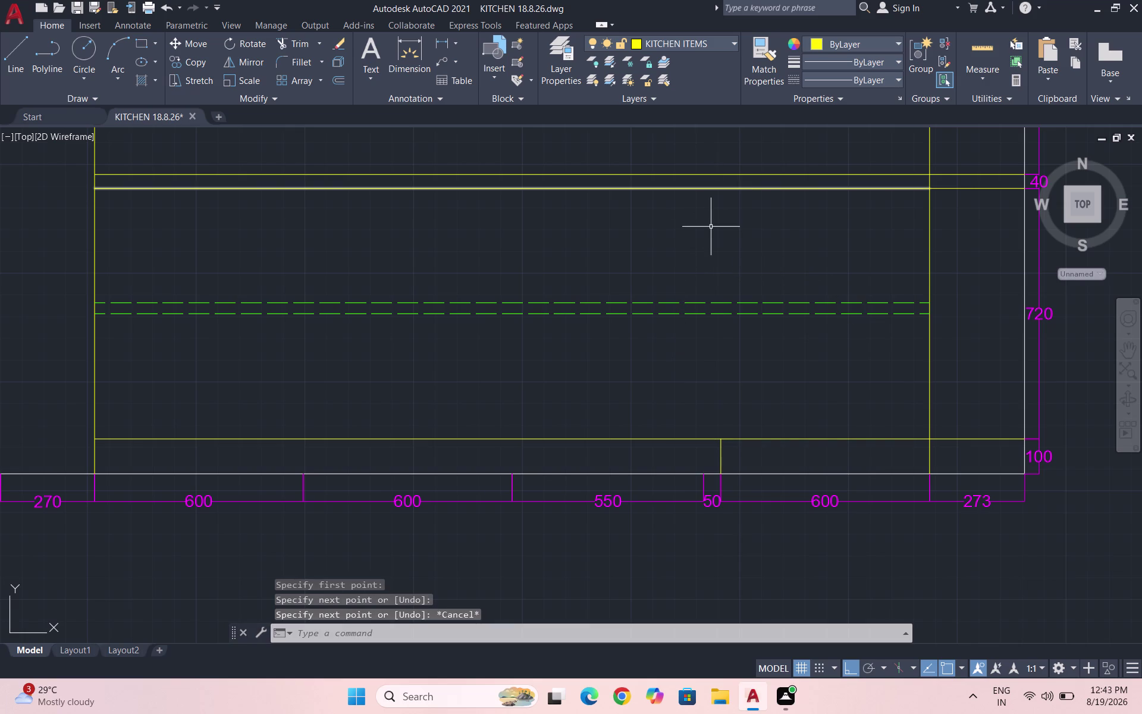
Offset the lower countertop line 40 downward.
drag(665, 218, 661, 206)
click(636, 182)
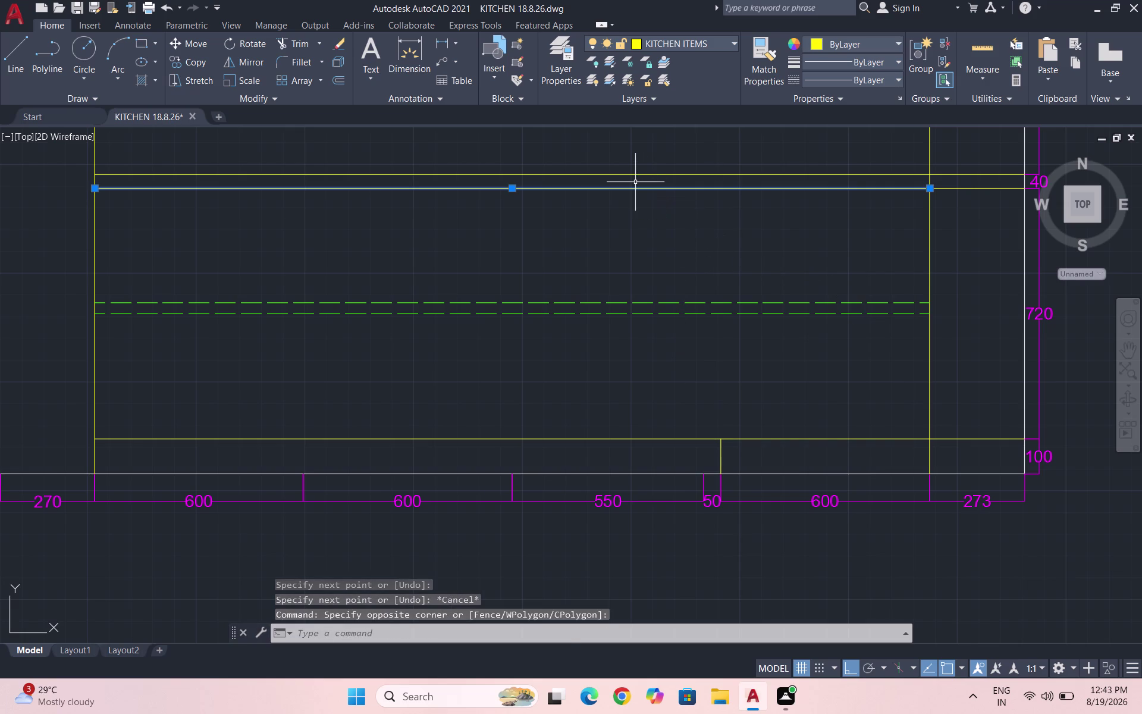
key(o)
key(Return)
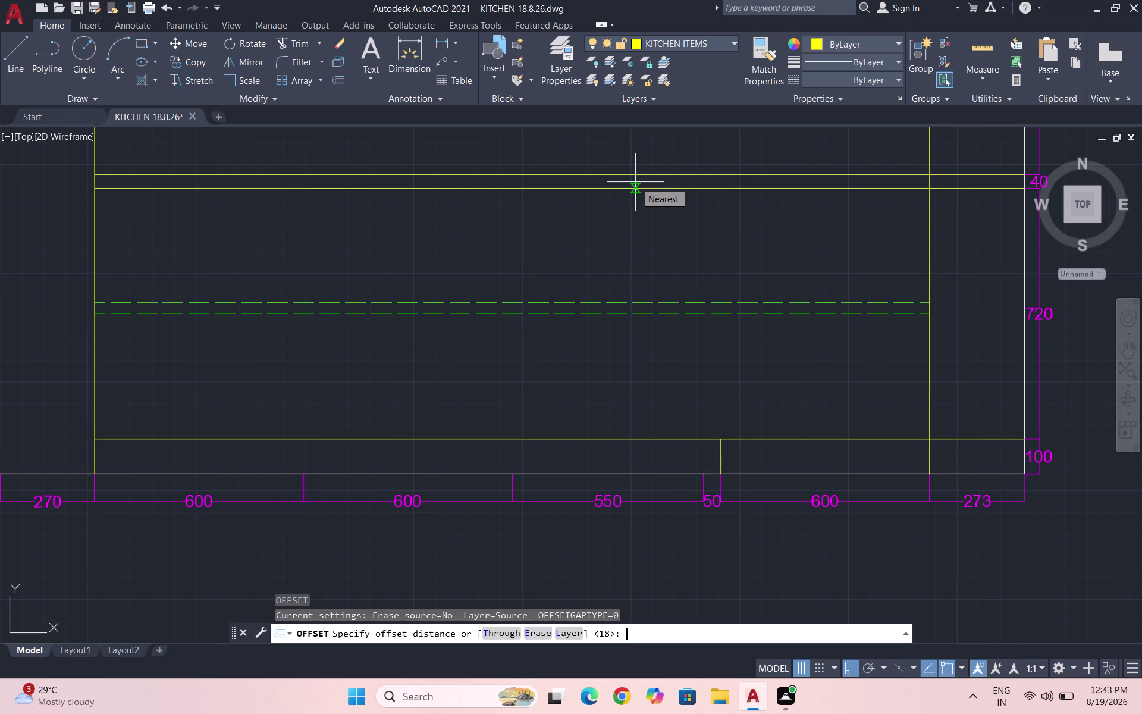
text(40)
key(Return)
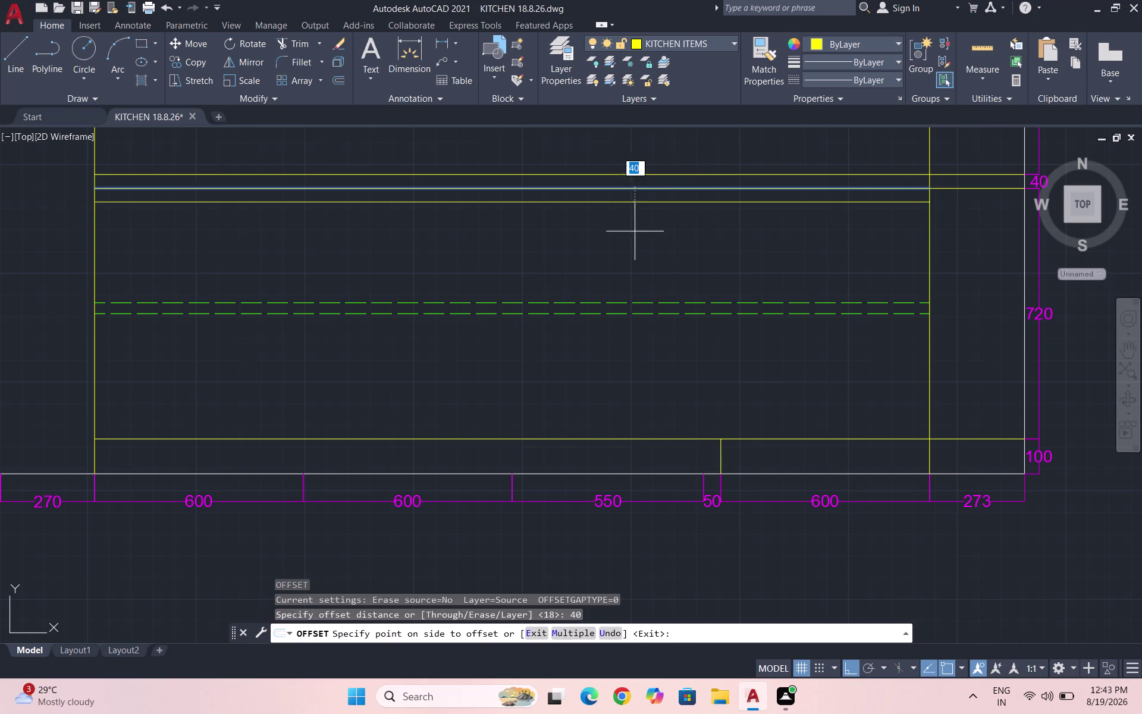
click(627, 245)
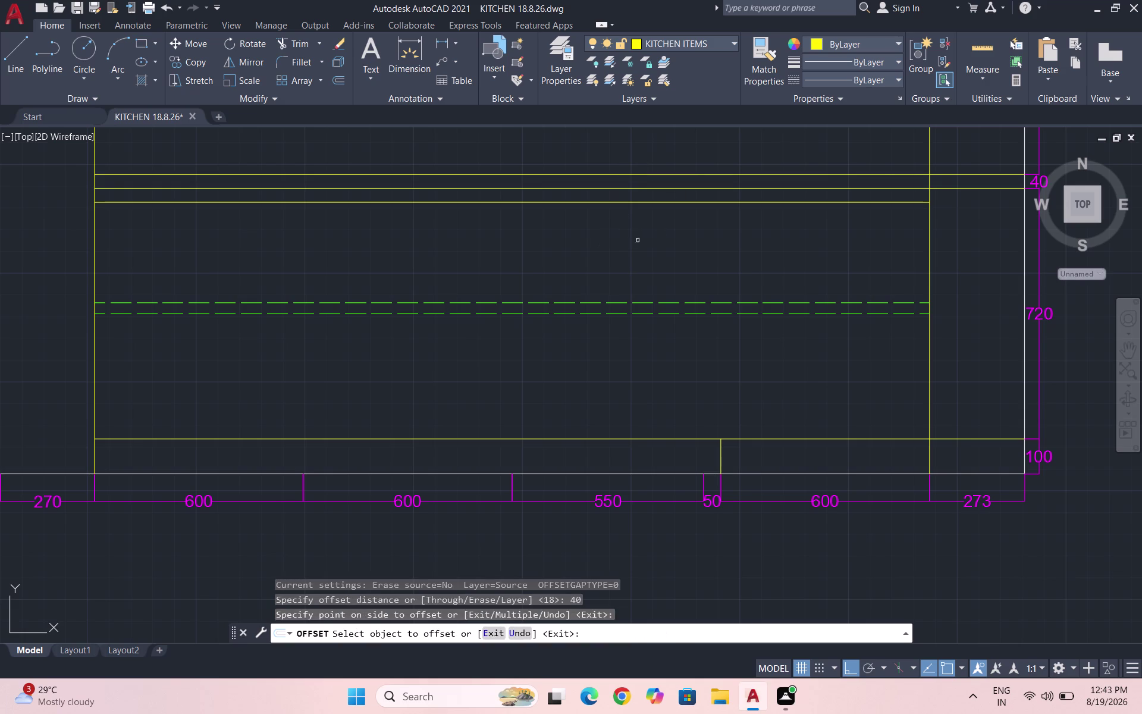
key(Escape)
key(Escape)
key(Escape)
key(Escape)
key(Escape)
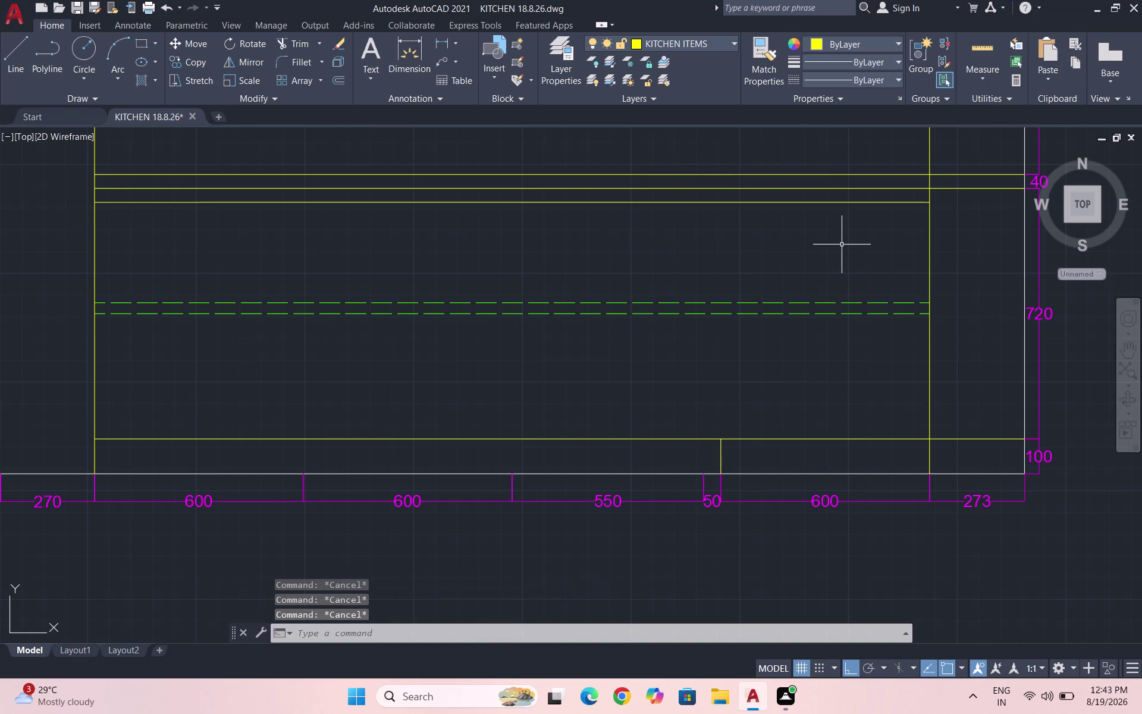
Draw the right partition line and the 50 filler line up from the cabinet base.
key(l)
key(Return)
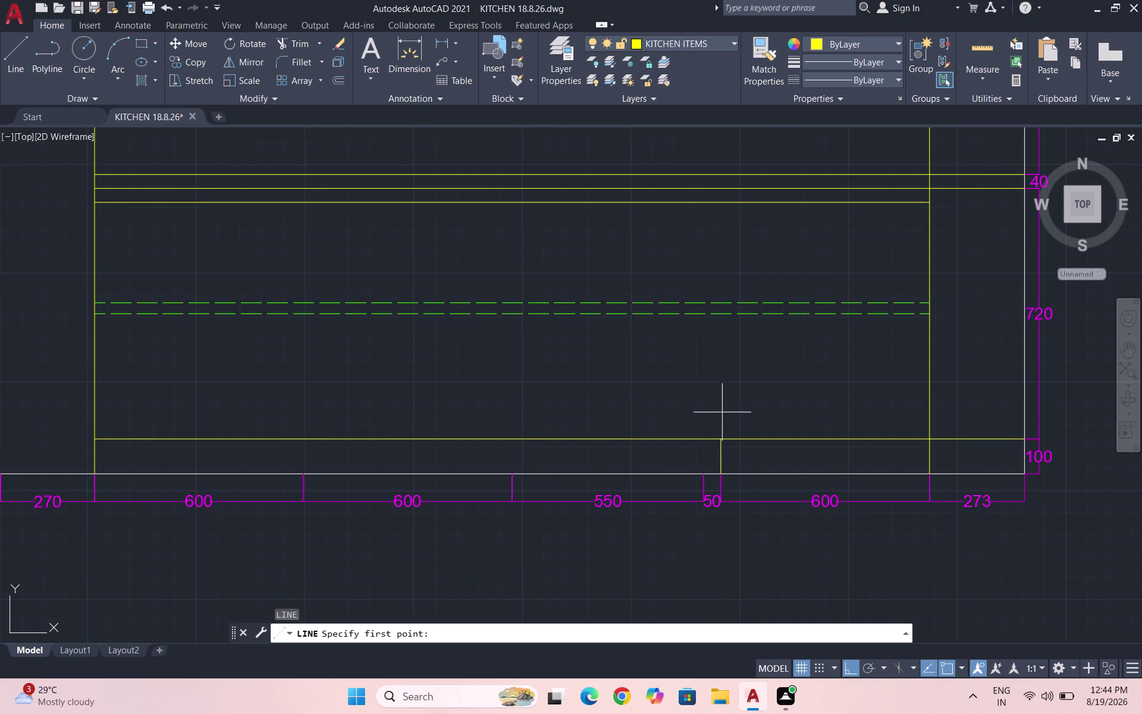
click(721, 434)
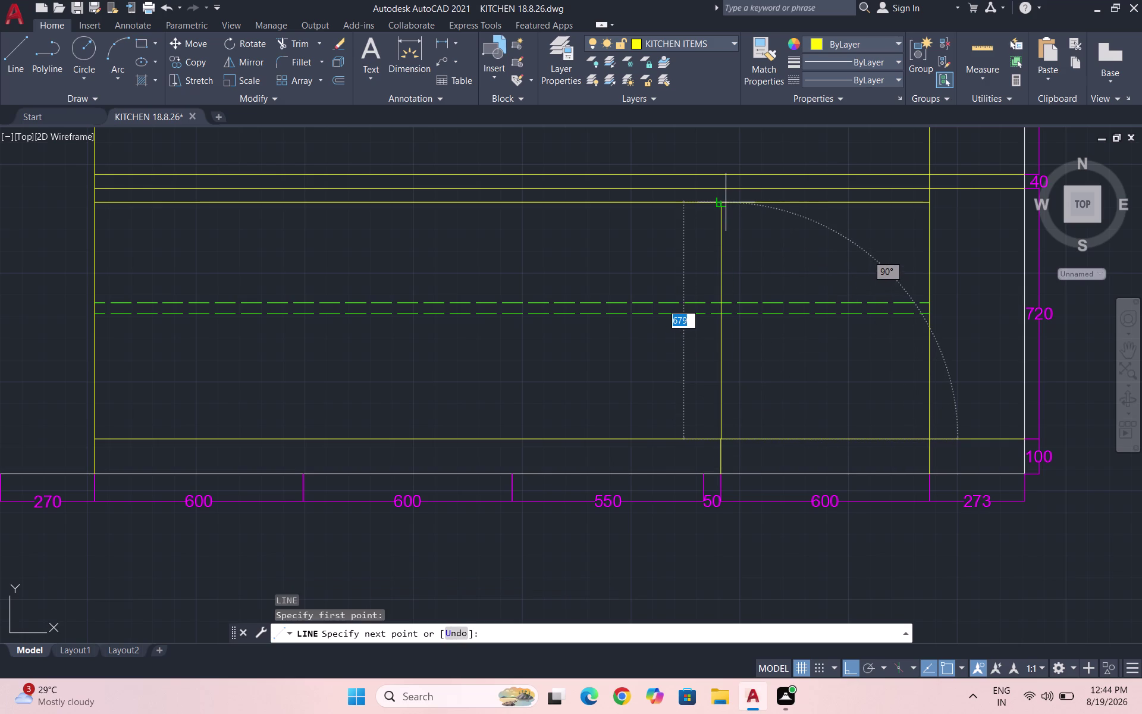
click(726, 203)
key(Escape)
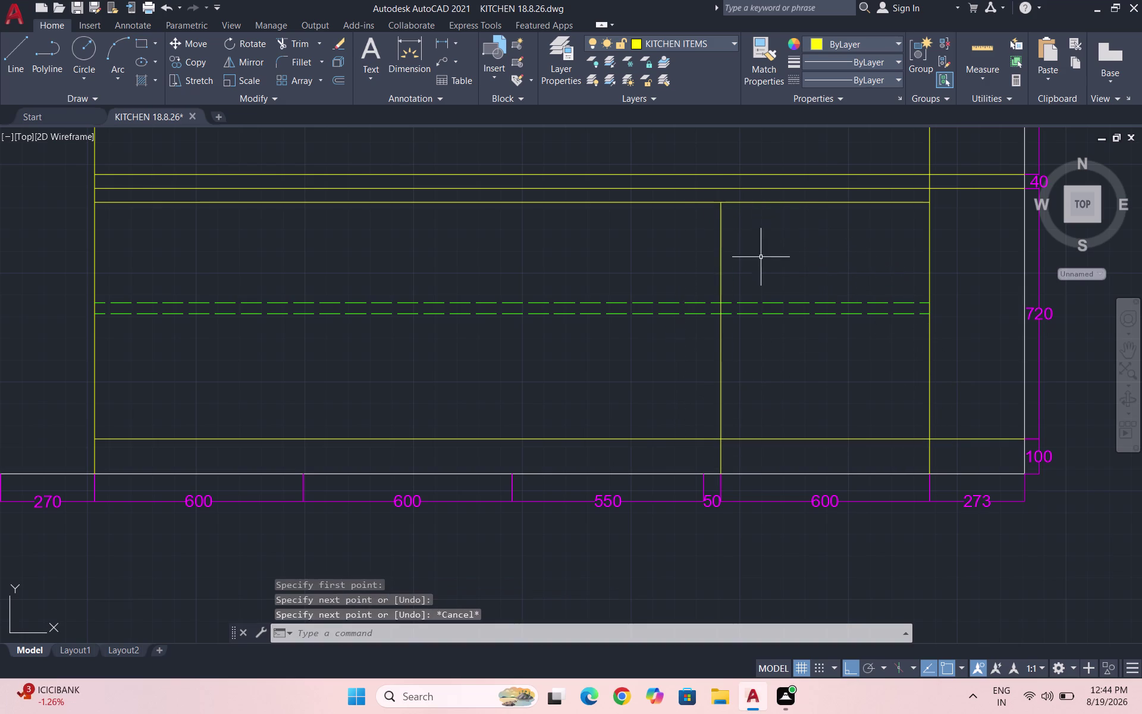
key(space)
scroll(up, 3)
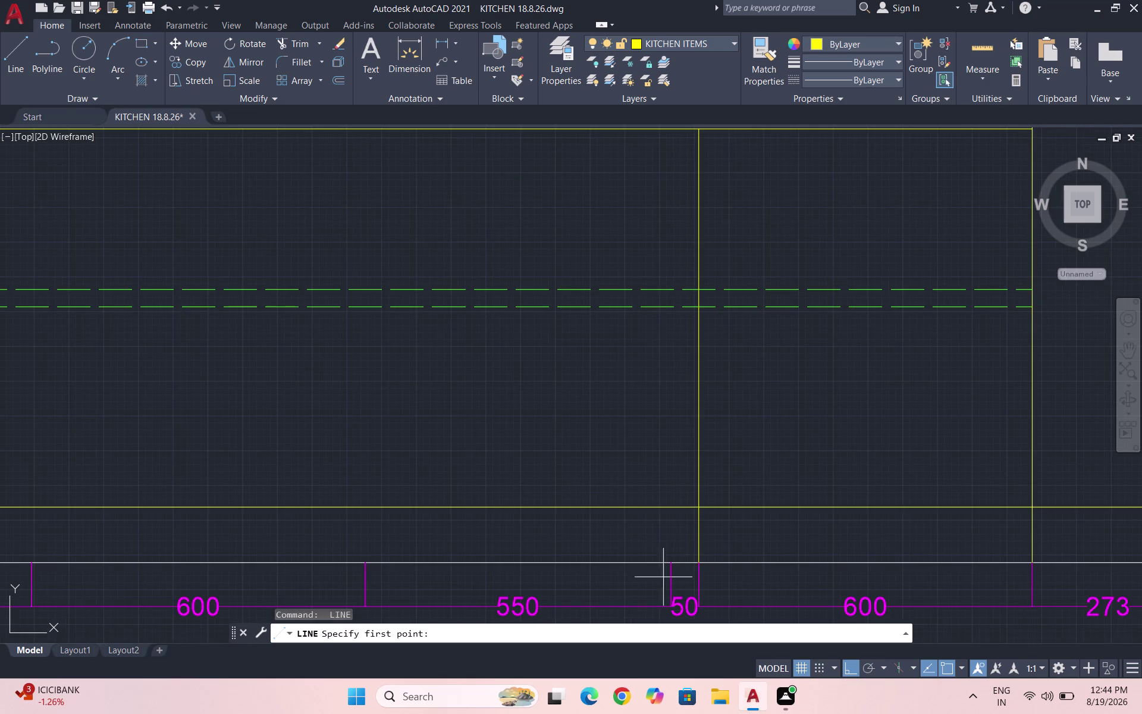
click(668, 562)
double_click(672, 506)
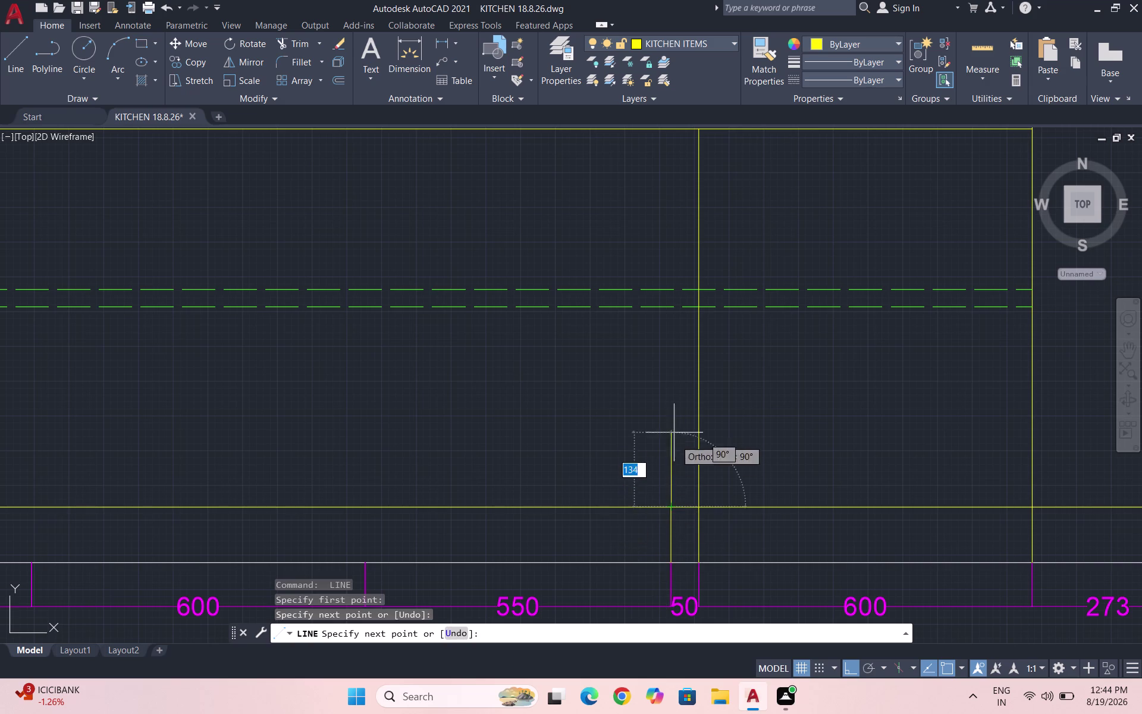
scroll(down, 3)
scroll(up, 3)
click(675, 287)
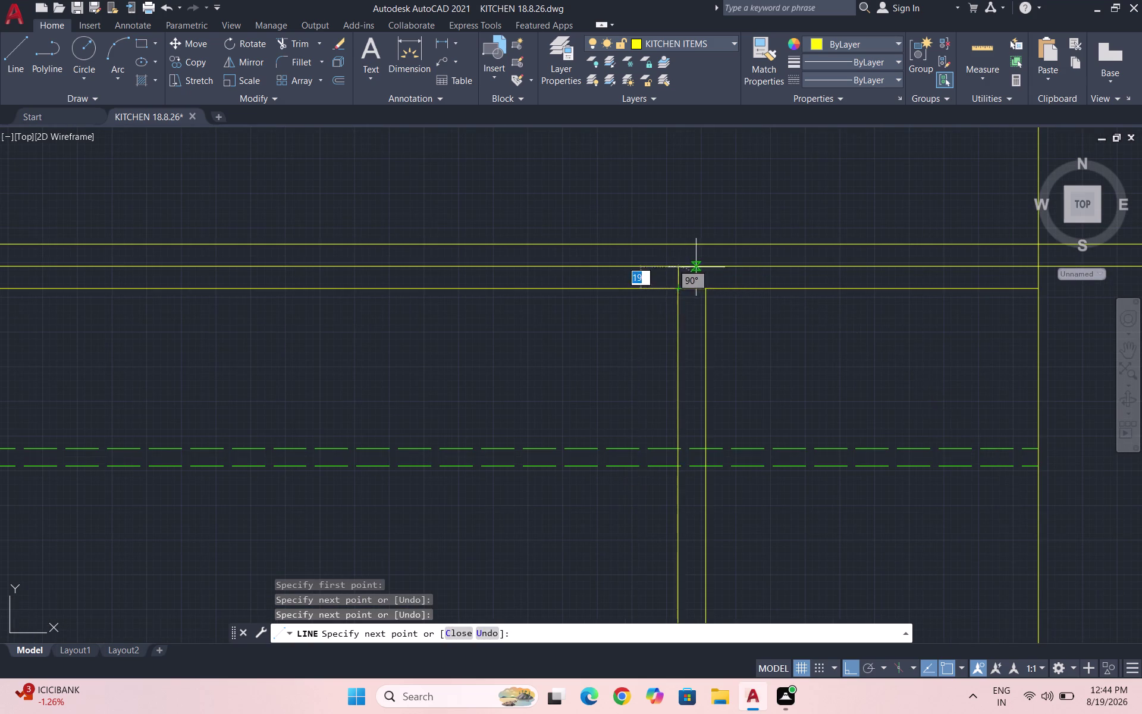
scroll(down, 3)
key(space)
Draw the middle and leftmost partition lines from the base to under the countertop.
key(space)
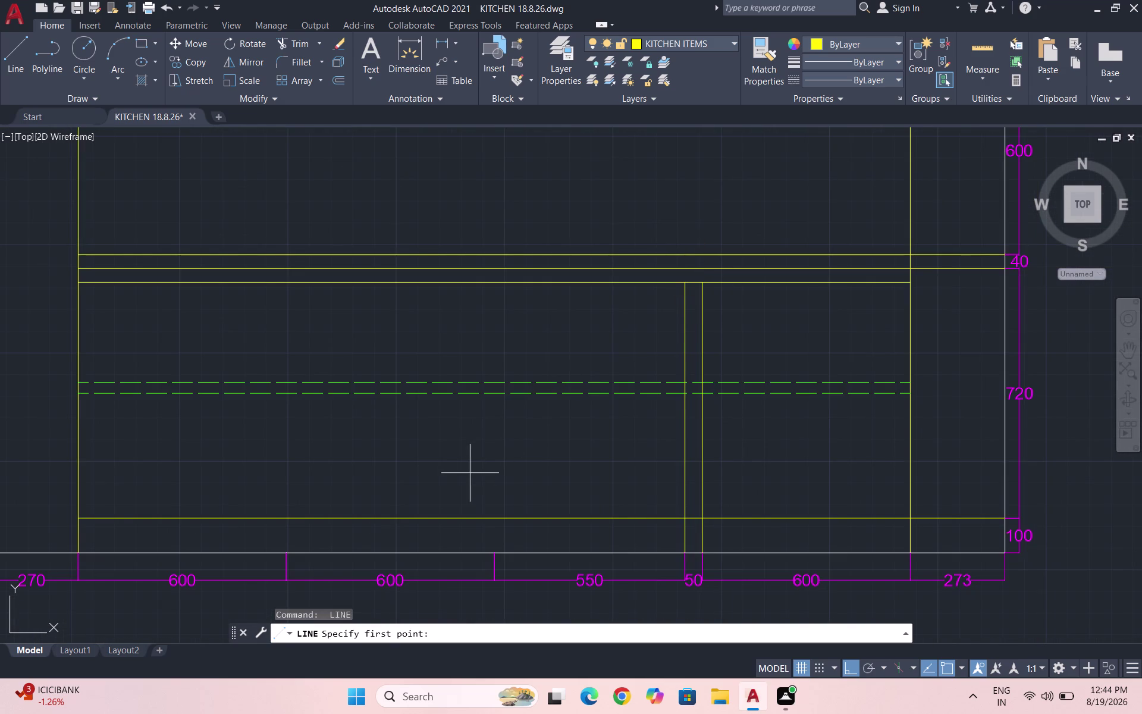
click(497, 555)
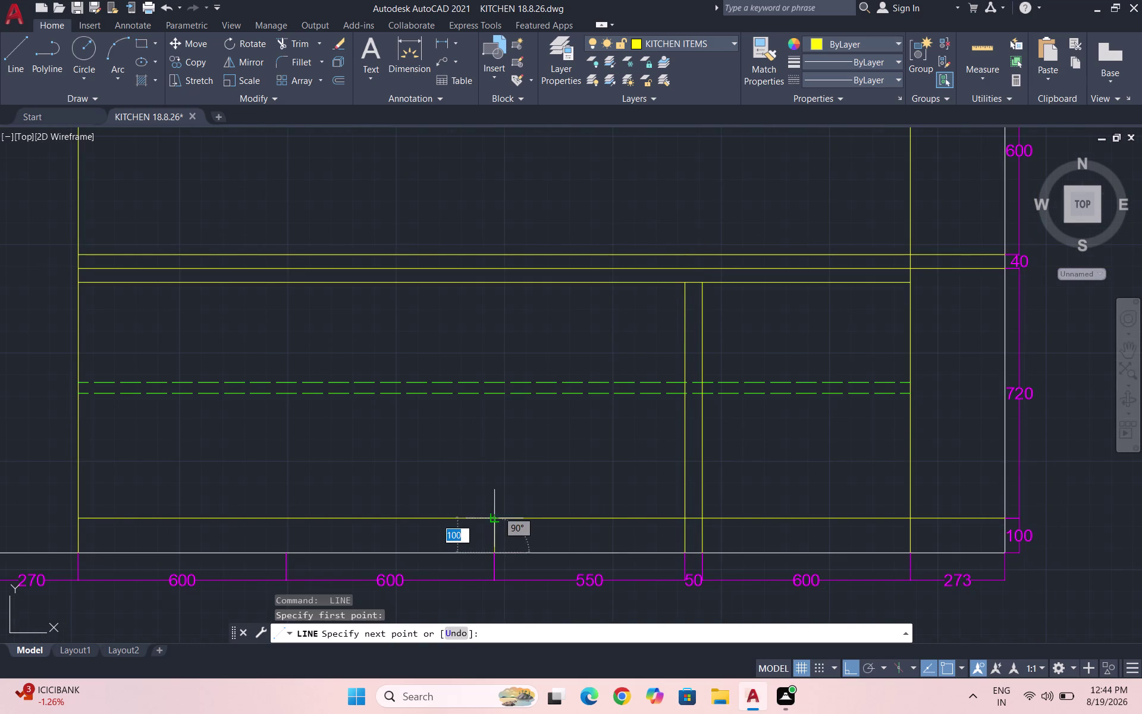
double_click(497, 517)
click(493, 283)
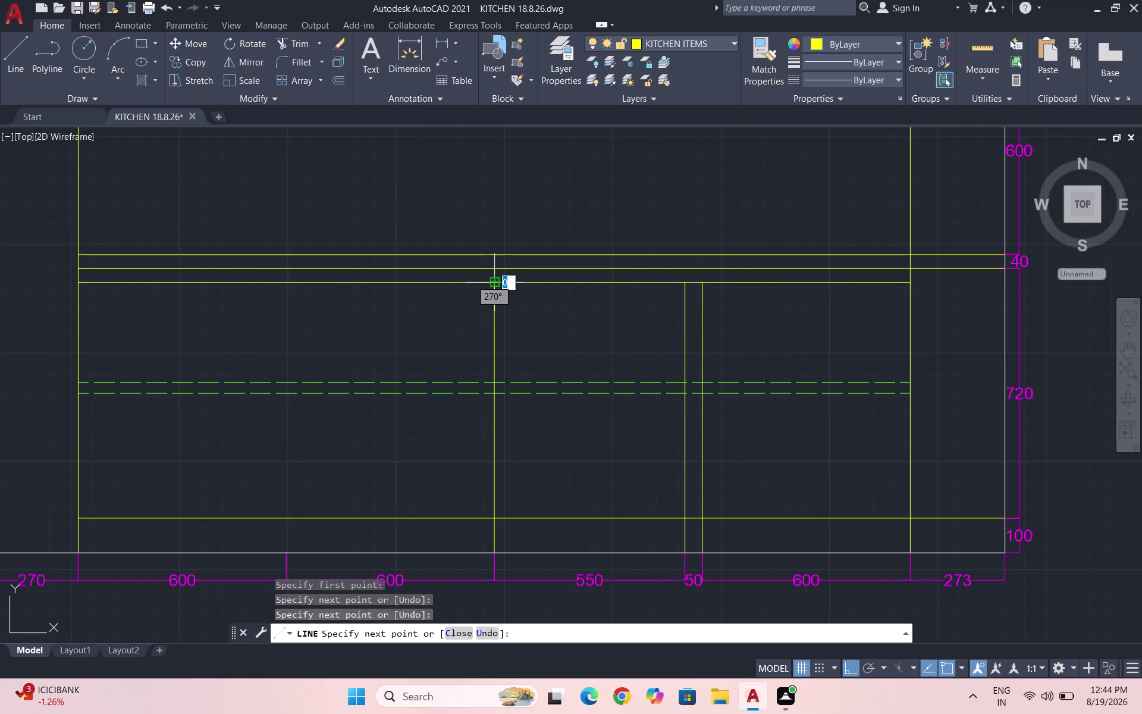
key(space)
key(space)
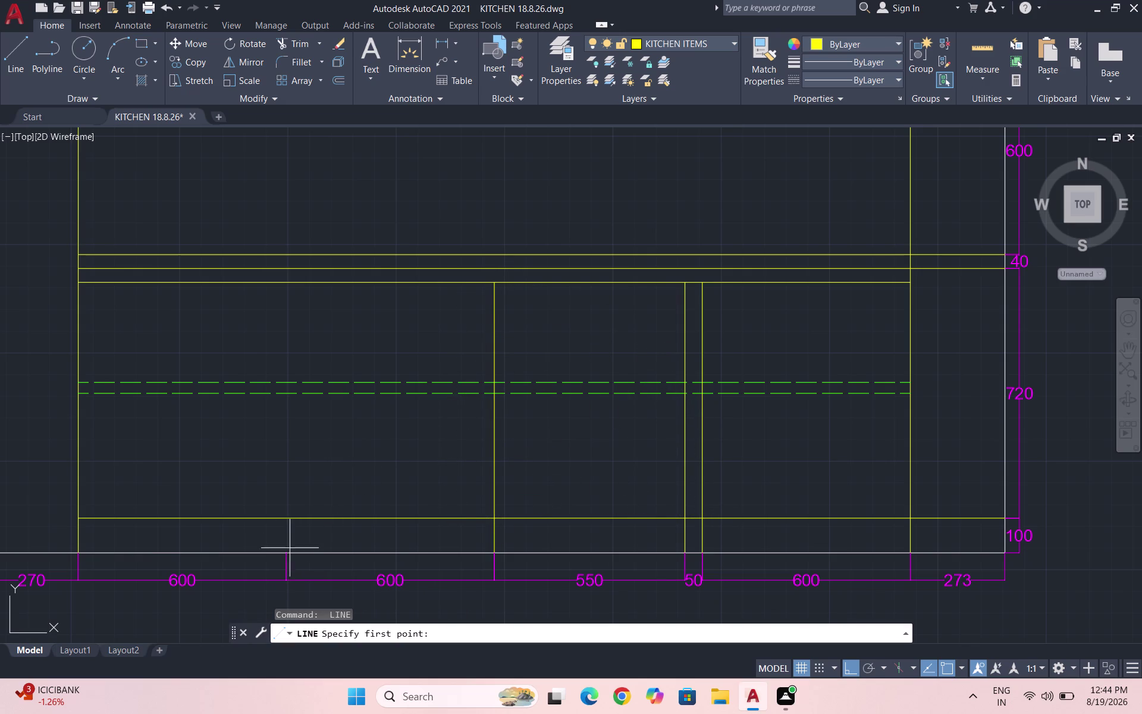
click(288, 550)
double_click(289, 520)
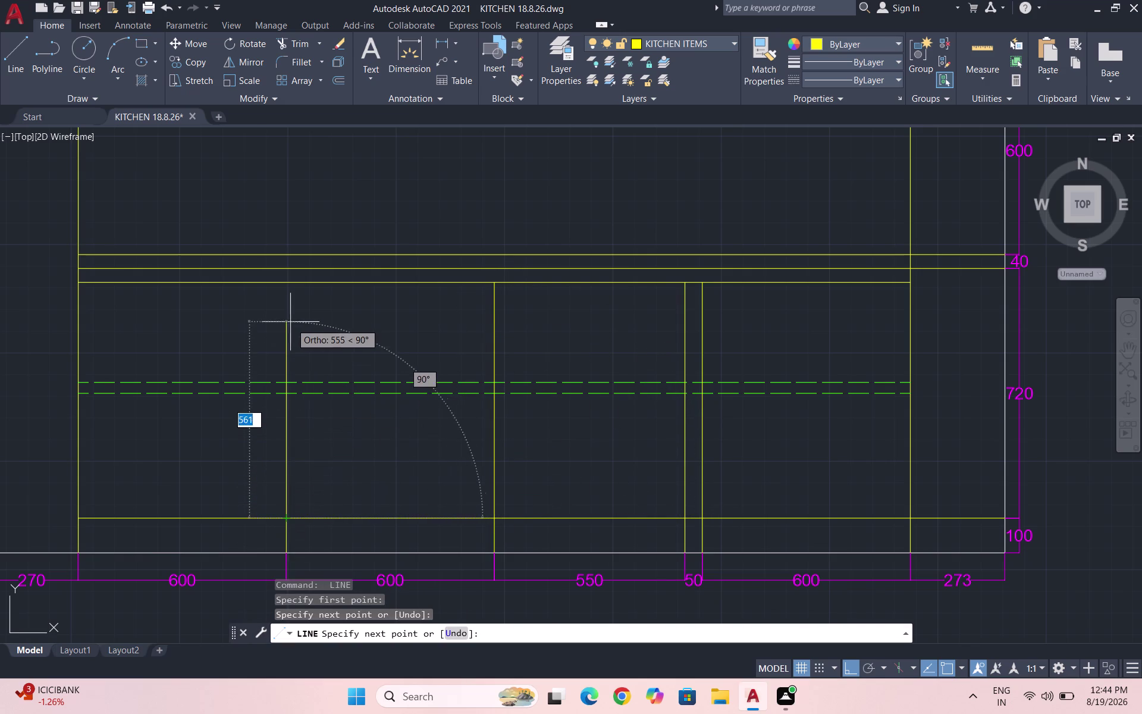
click(287, 284)
key(Escape)
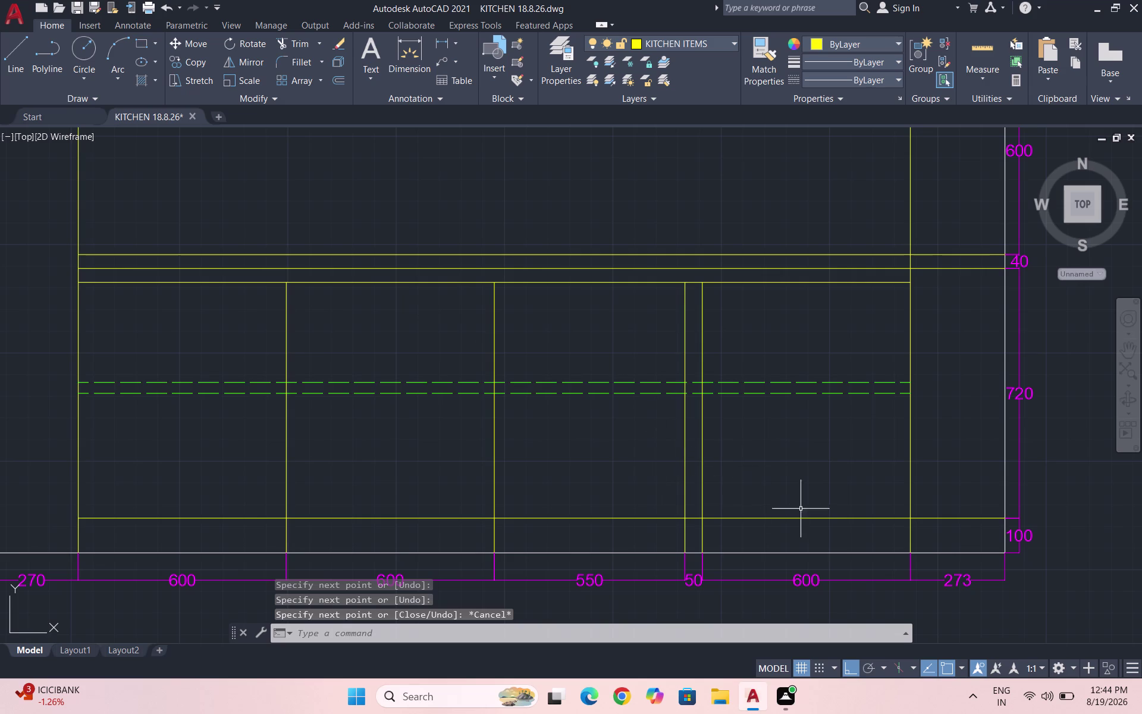
Delete the partition stubs inside the plinth and save the drawing.
click(747, 536)
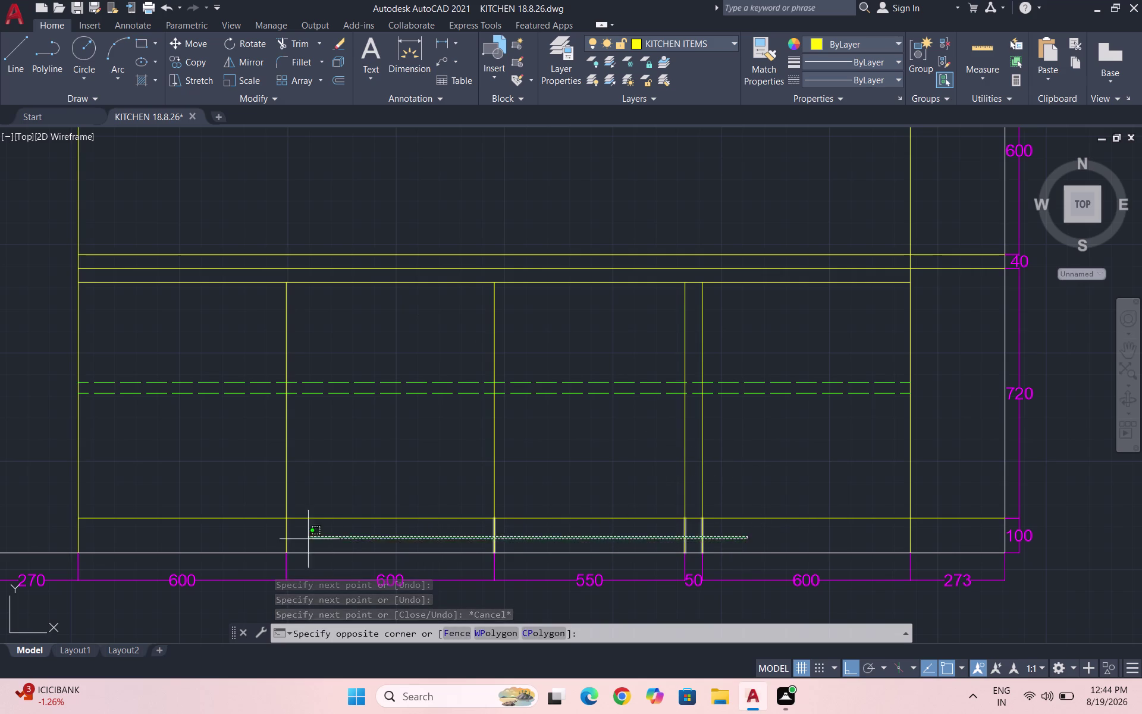
click(265, 534)
key(Delete)
key(Escape)
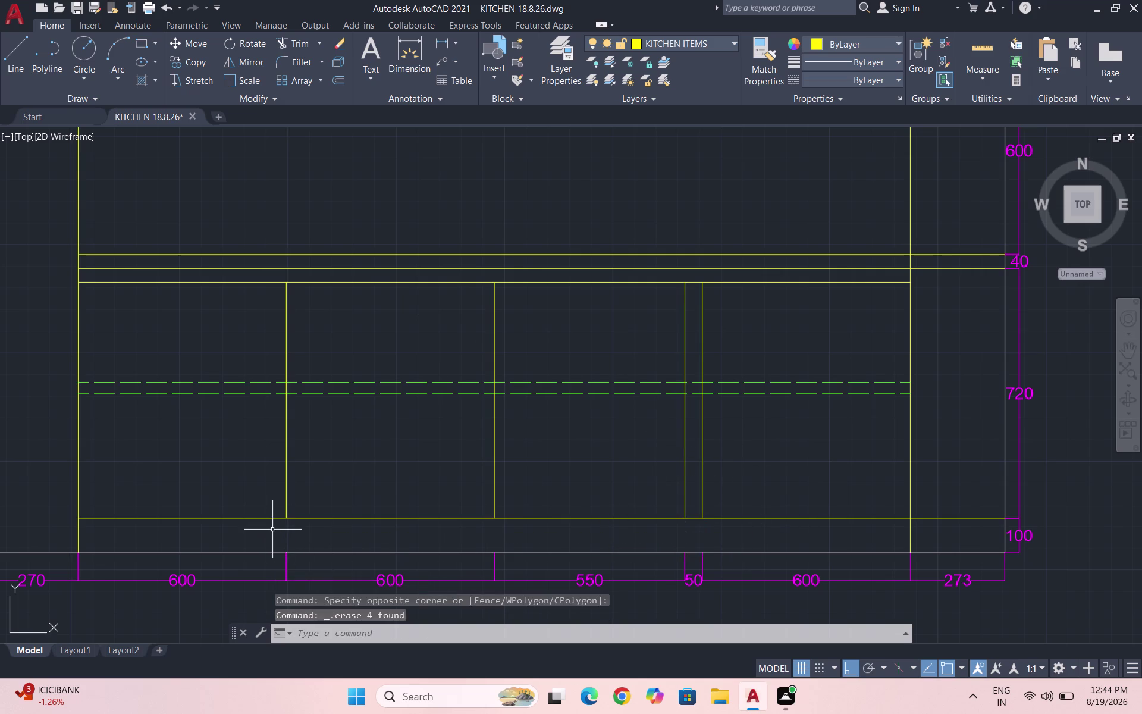
key(ctrl+s)
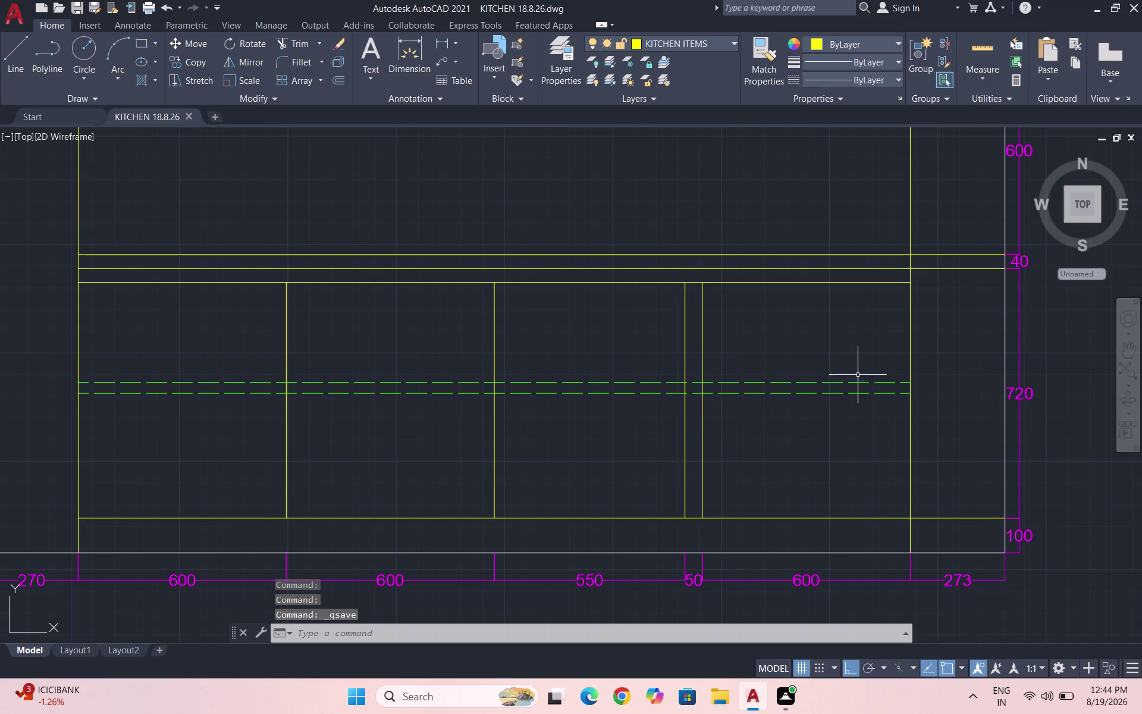
scroll(down, 3)
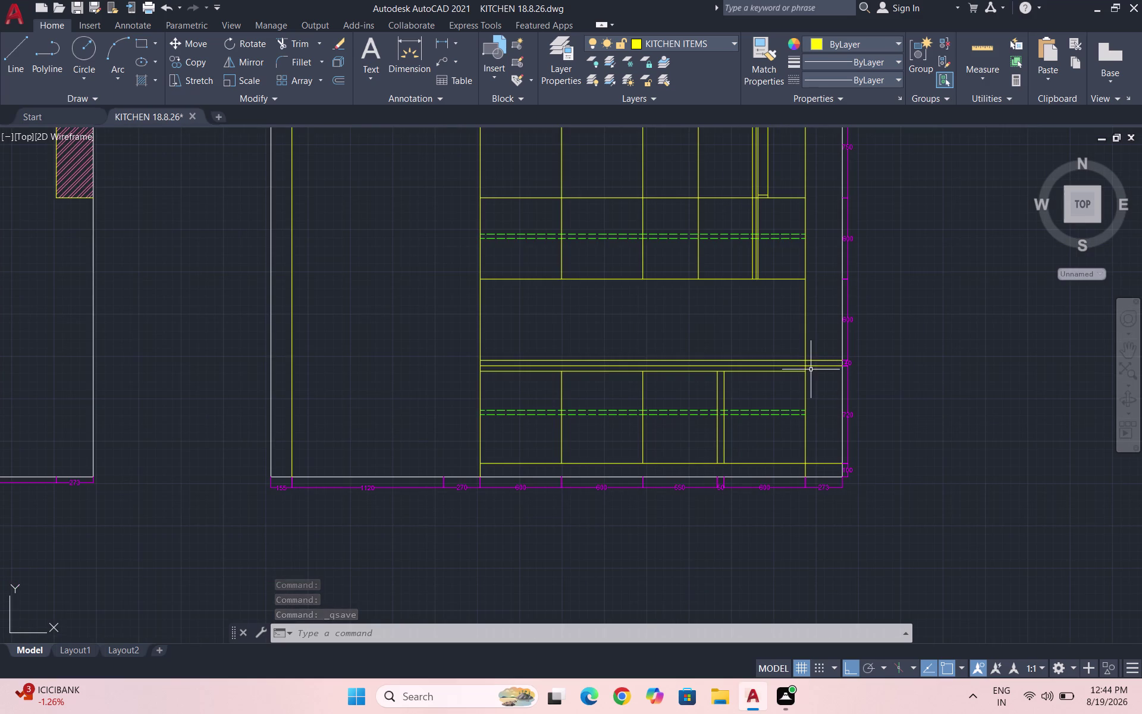
scroll(up, 3)
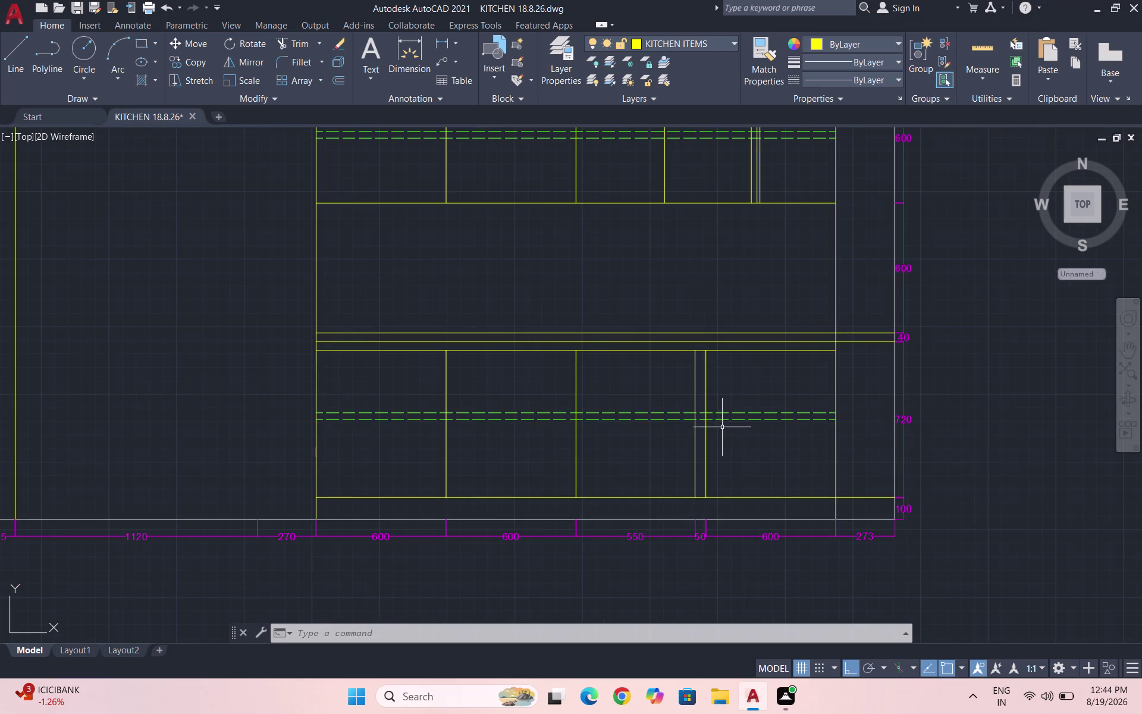
scroll(up, 3)
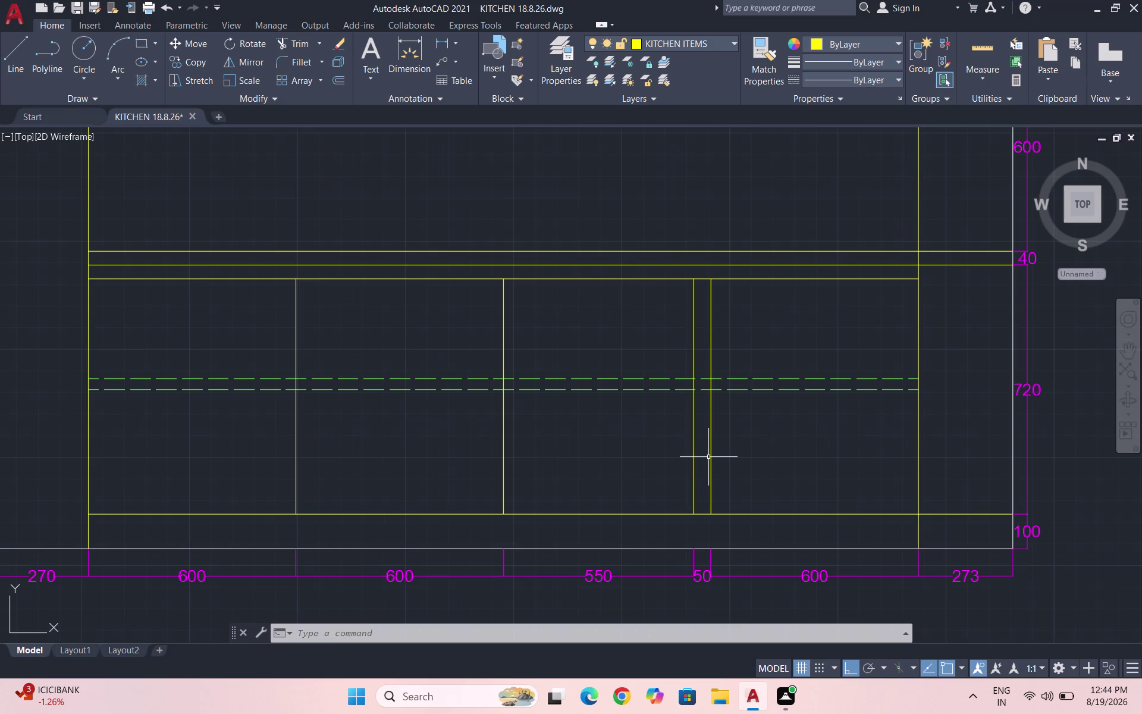
key(l)
key(Return)
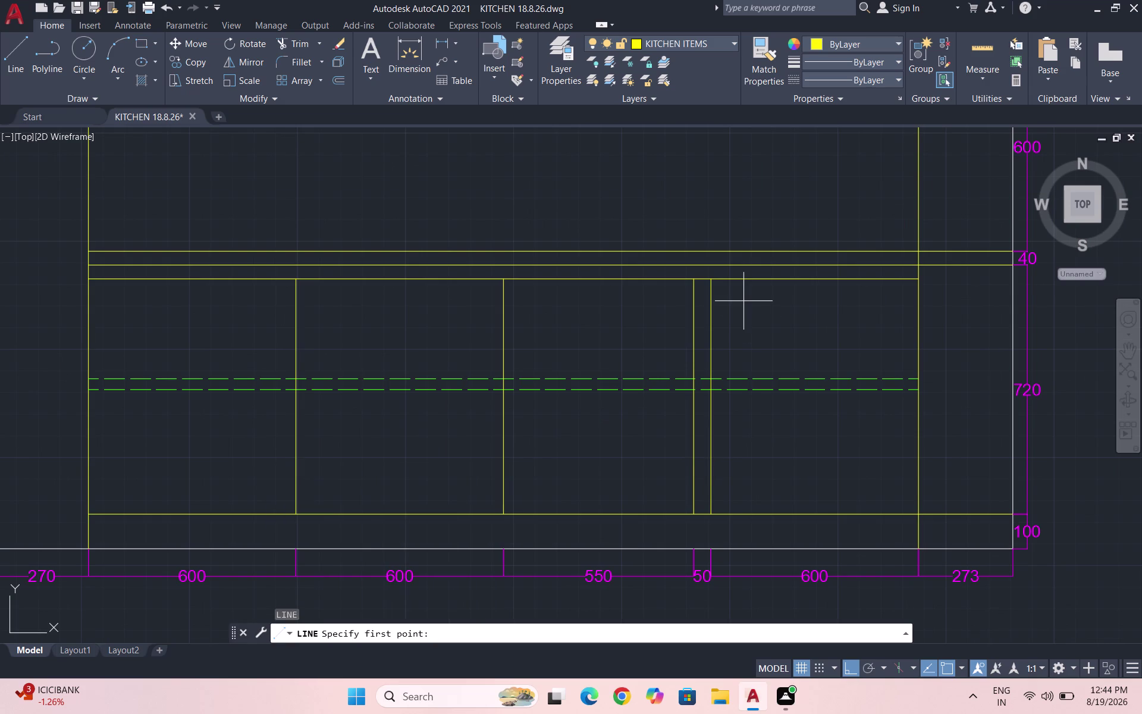
scroll(up, 3)
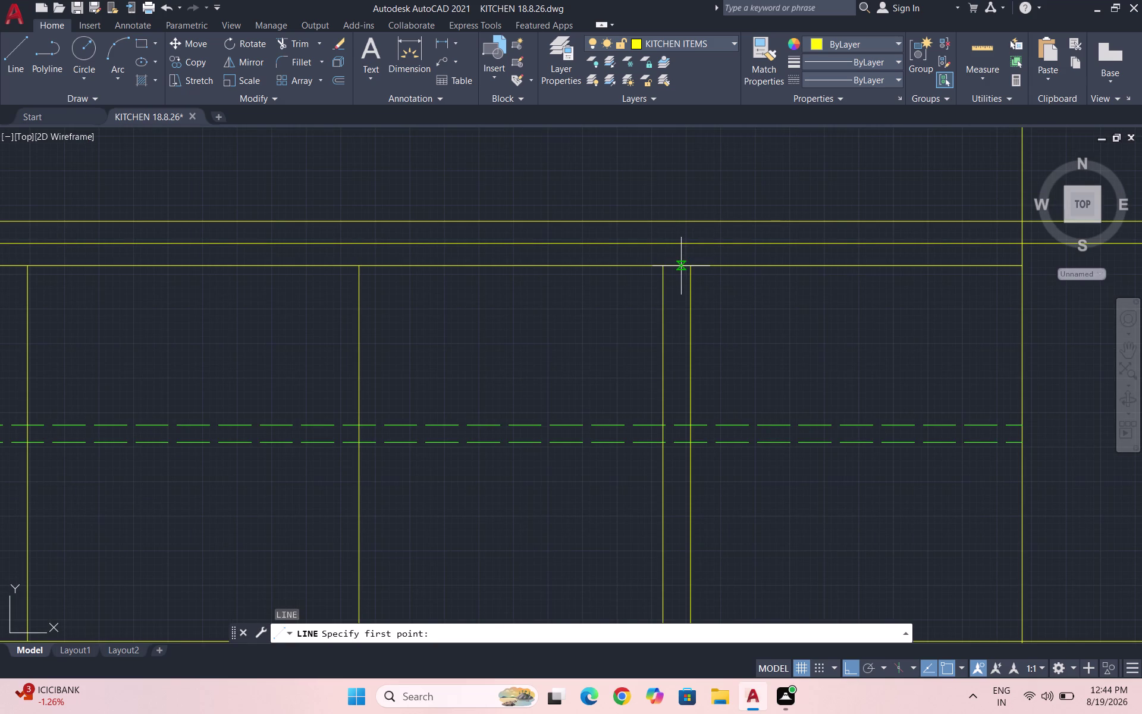
click(682, 266)
scroll(down, 3)
scroll(up, 3)
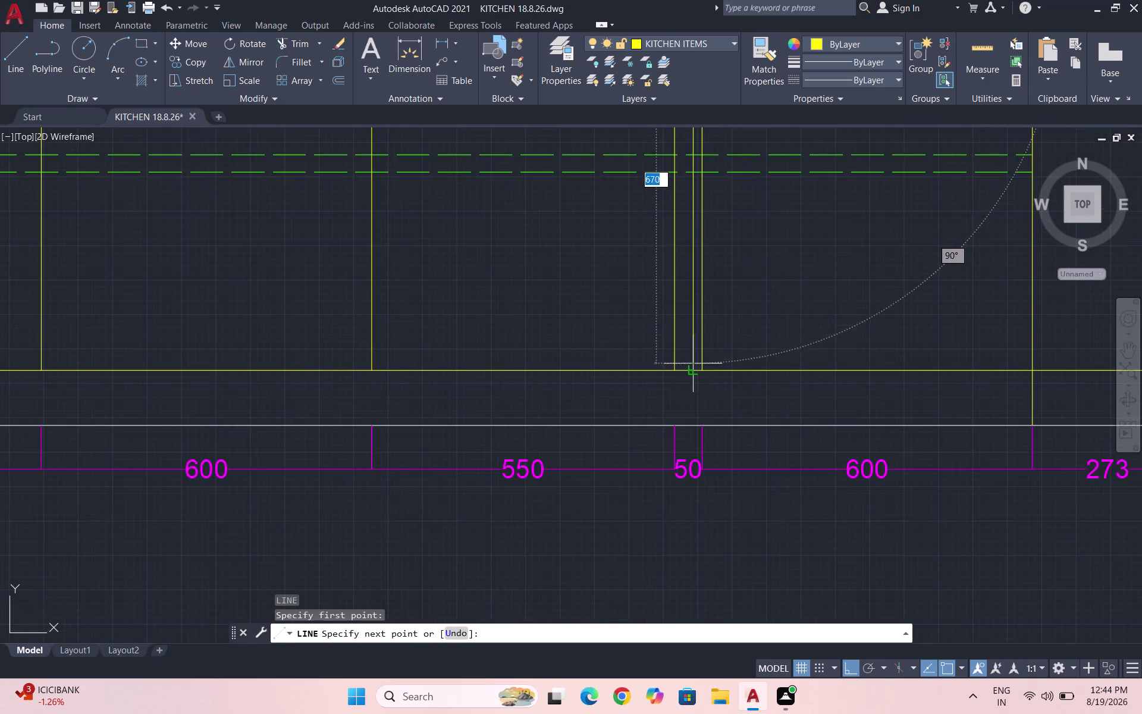
click(694, 372)
key(Escape)
scroll(down, 3)
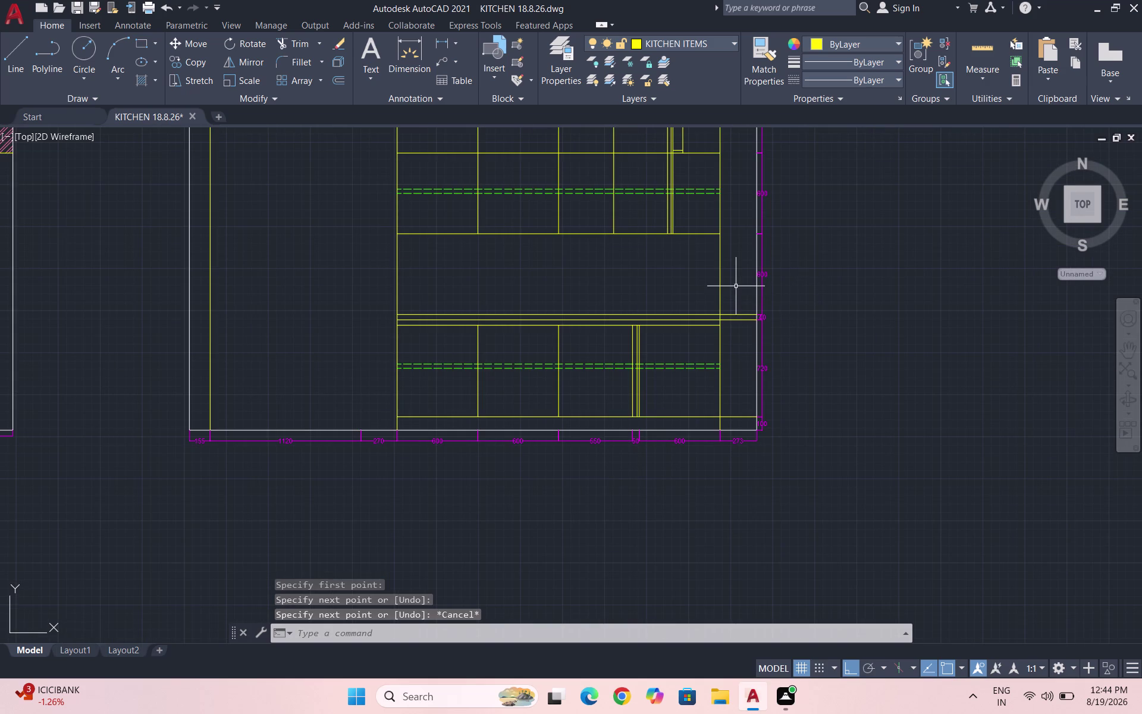
scroll(down, 3)
scroll(down, 3)
scroll(up, 3)
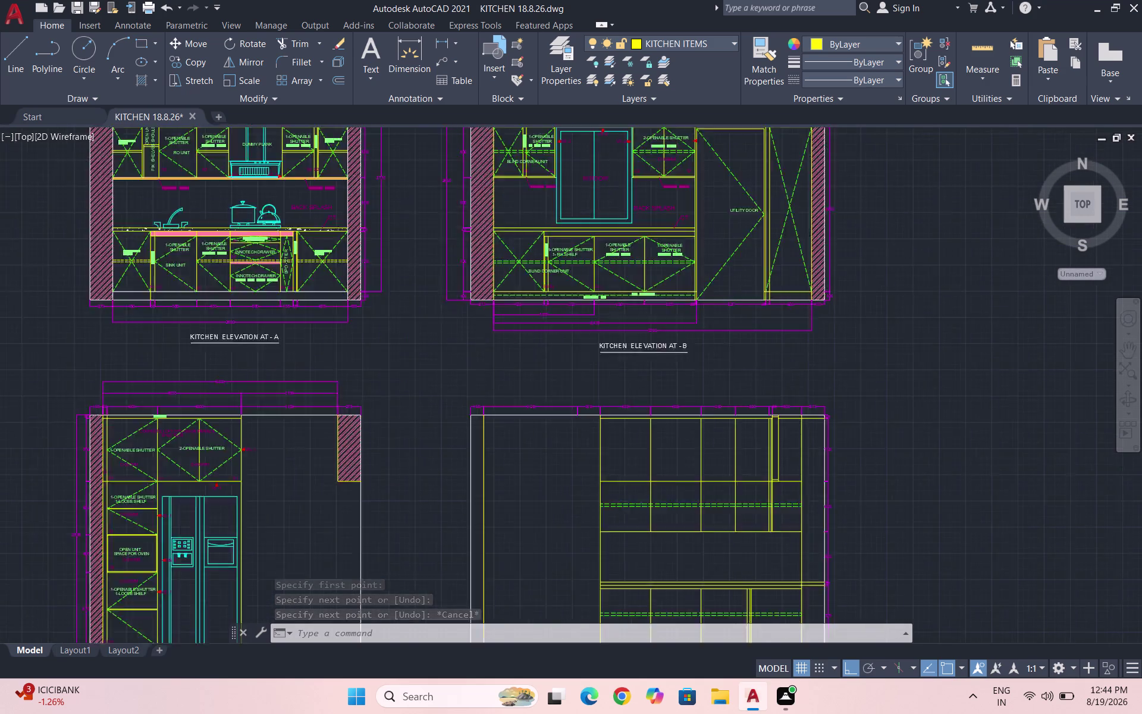
scroll(up, 3)
scroll(down, 3)
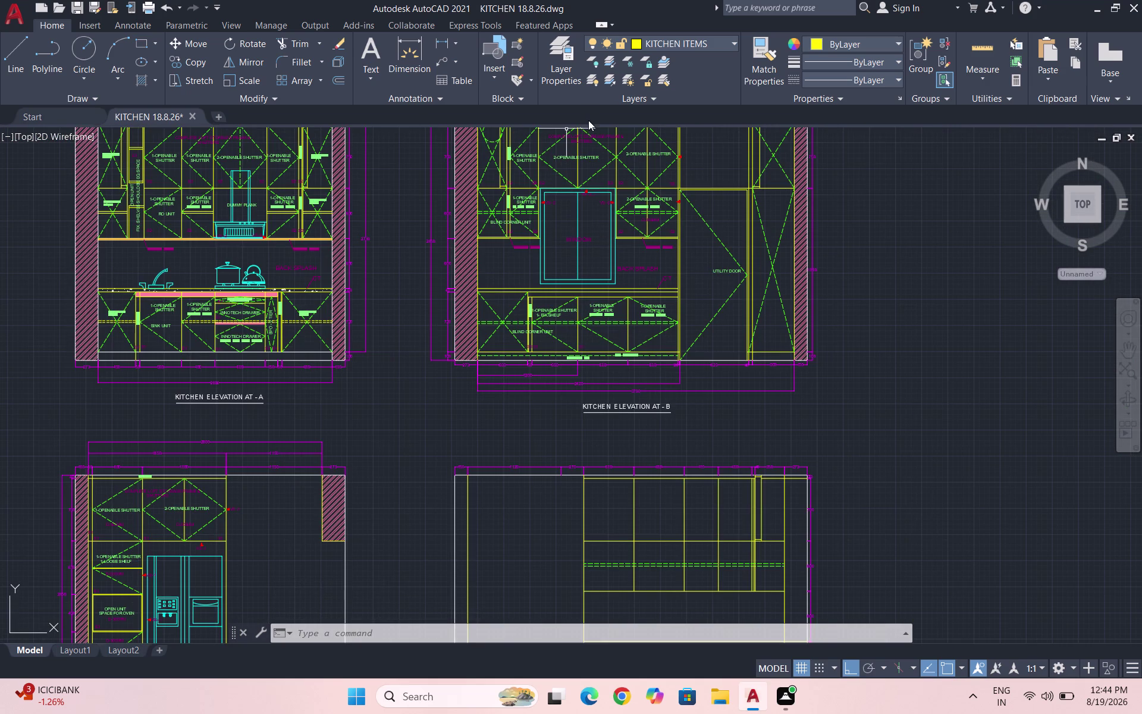
click(676, 40)
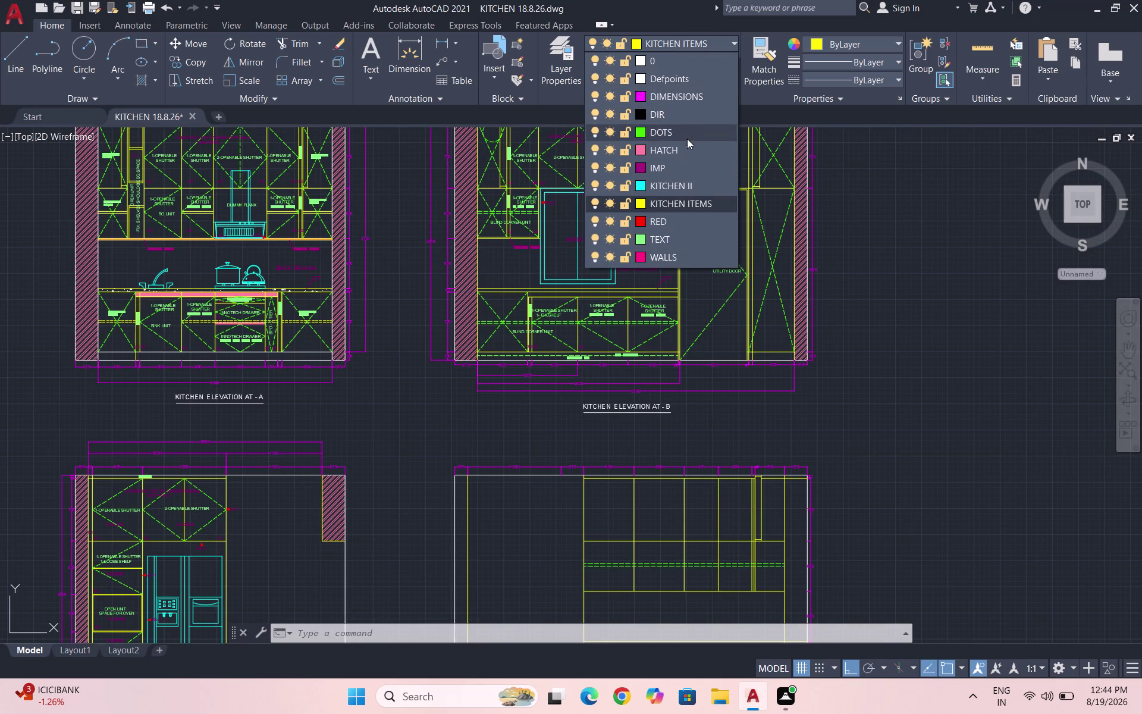
Make HATCH the current layer and start a SOLID hatch.
click(680, 151)
key(h)
key(Return)
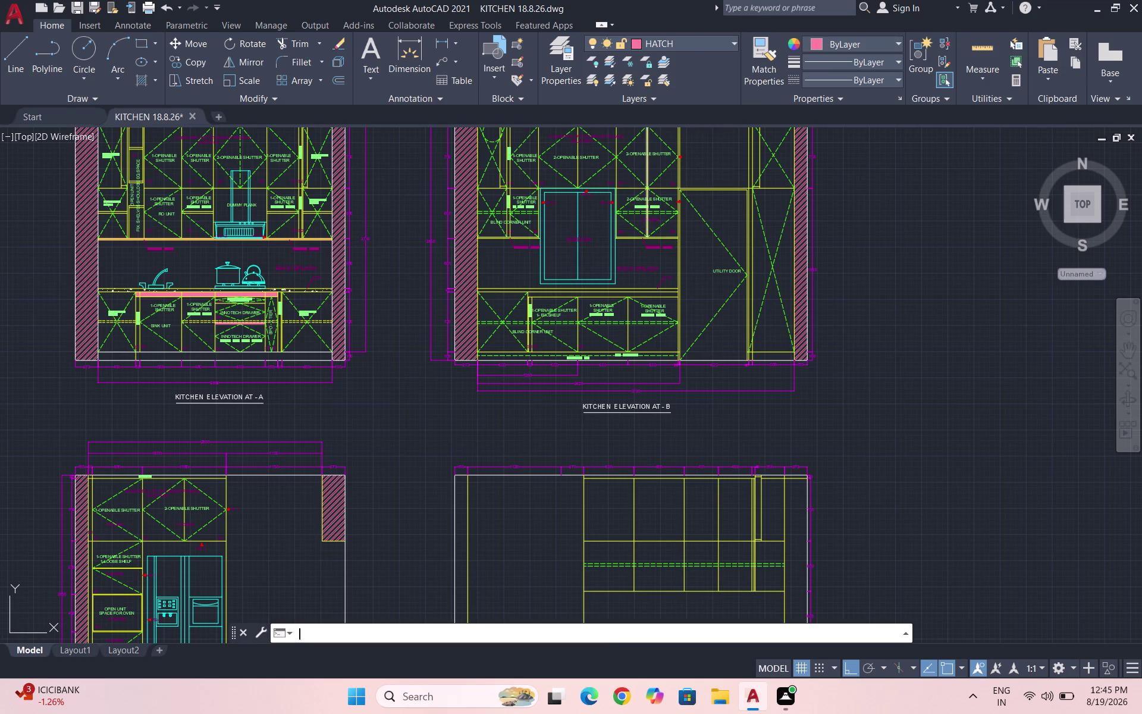
click(143, 66)
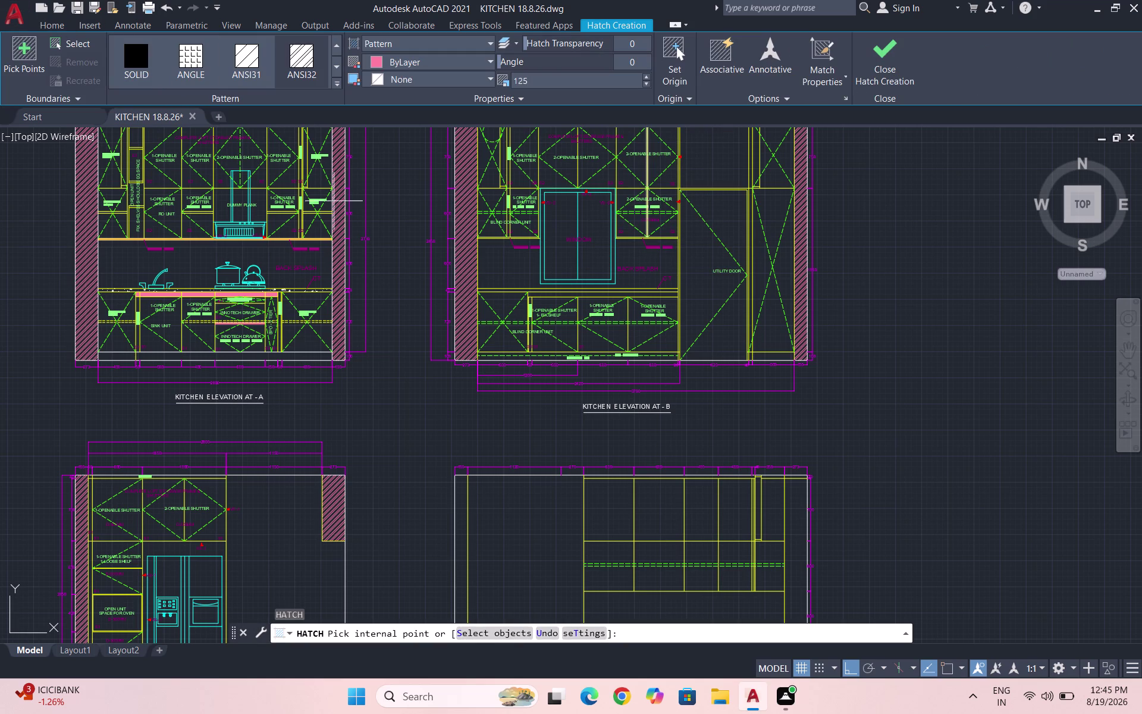
scroll(up, 3)
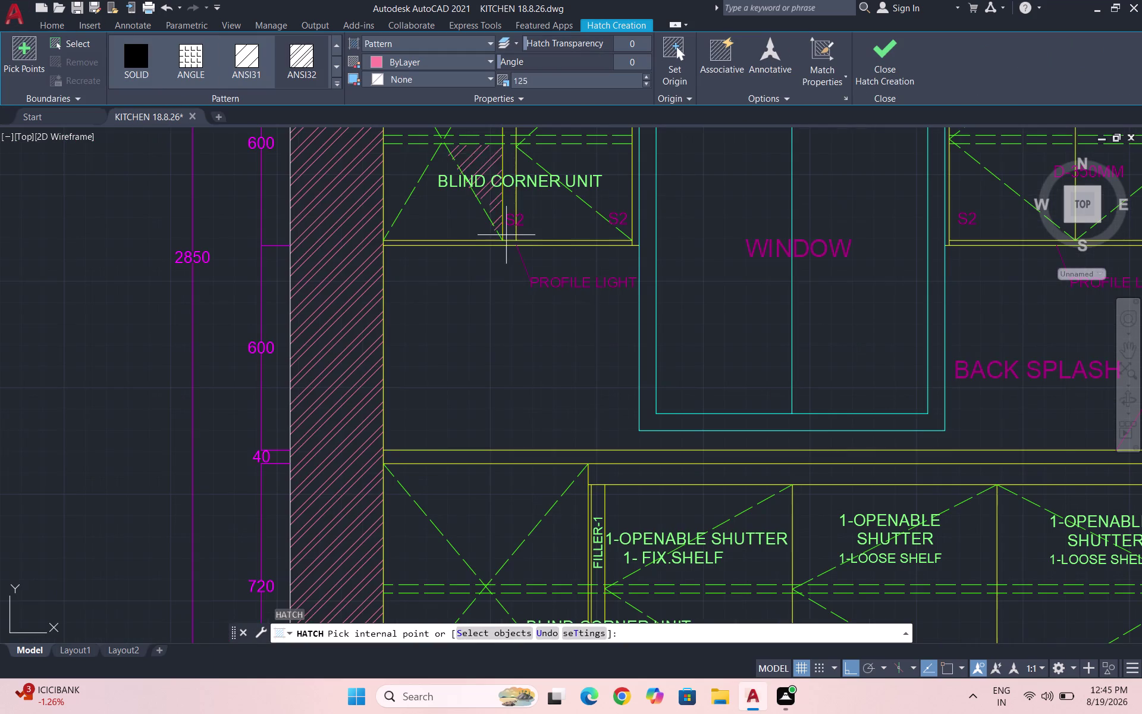
click(132, 58)
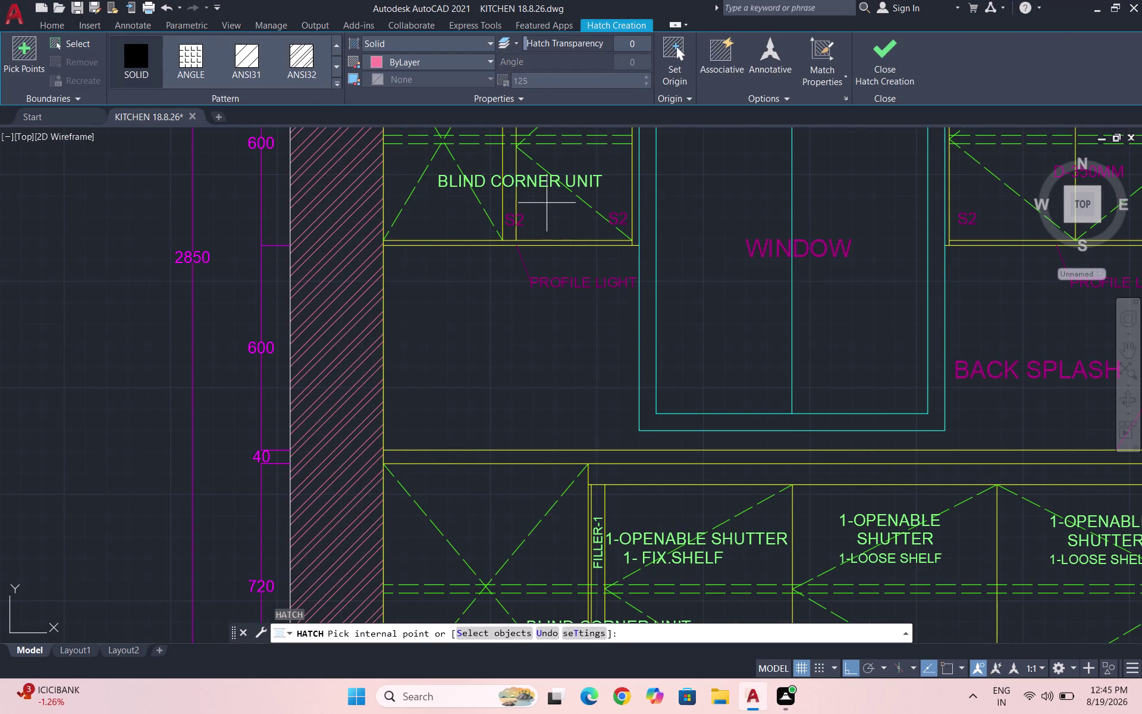
Solid-fill the strips under both wall cabinets and the countertop band below the window.
click(556, 243)
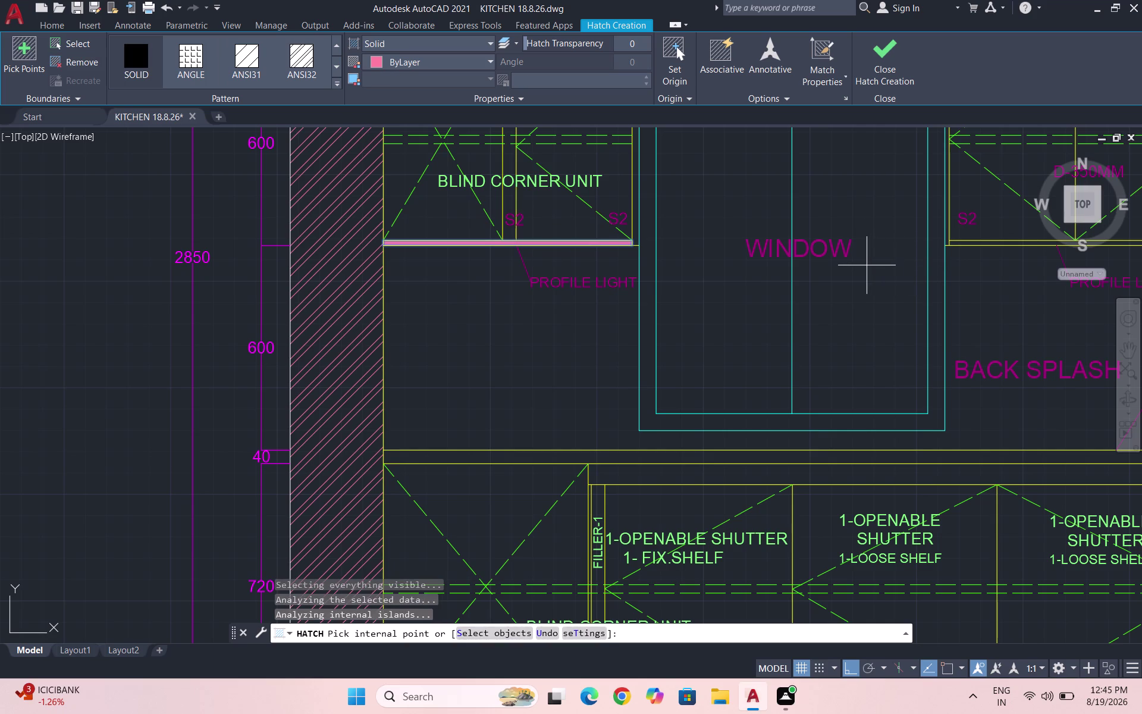
scroll(down, 3)
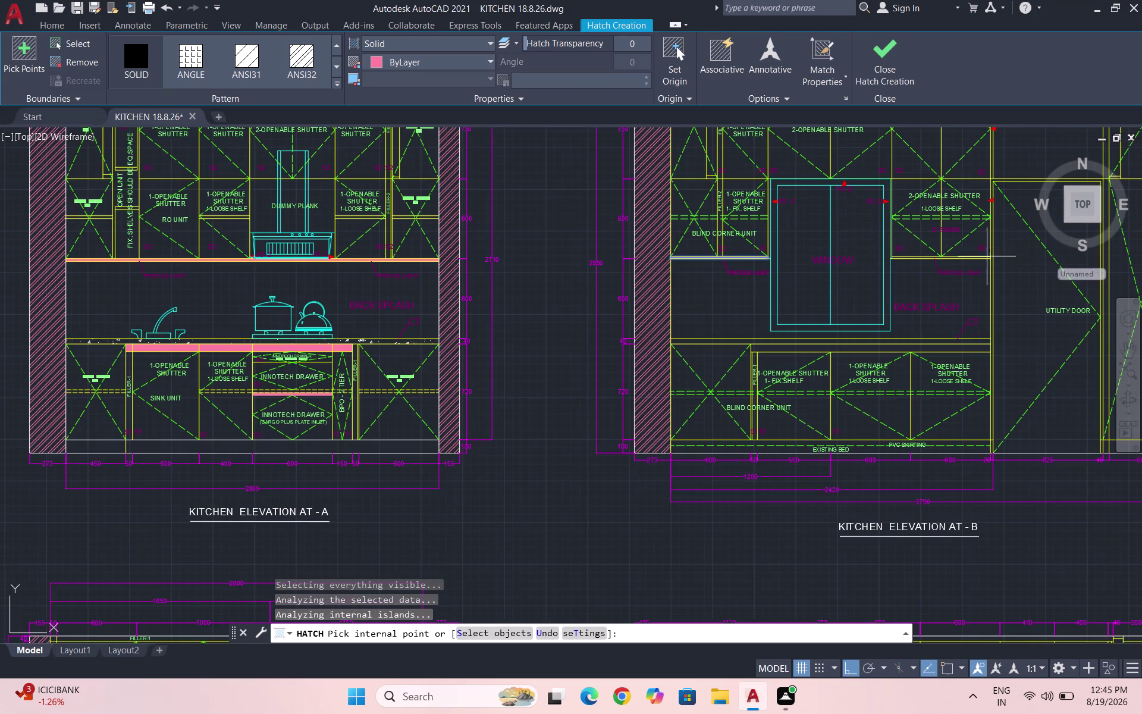
scroll(up, 3)
click(934, 258)
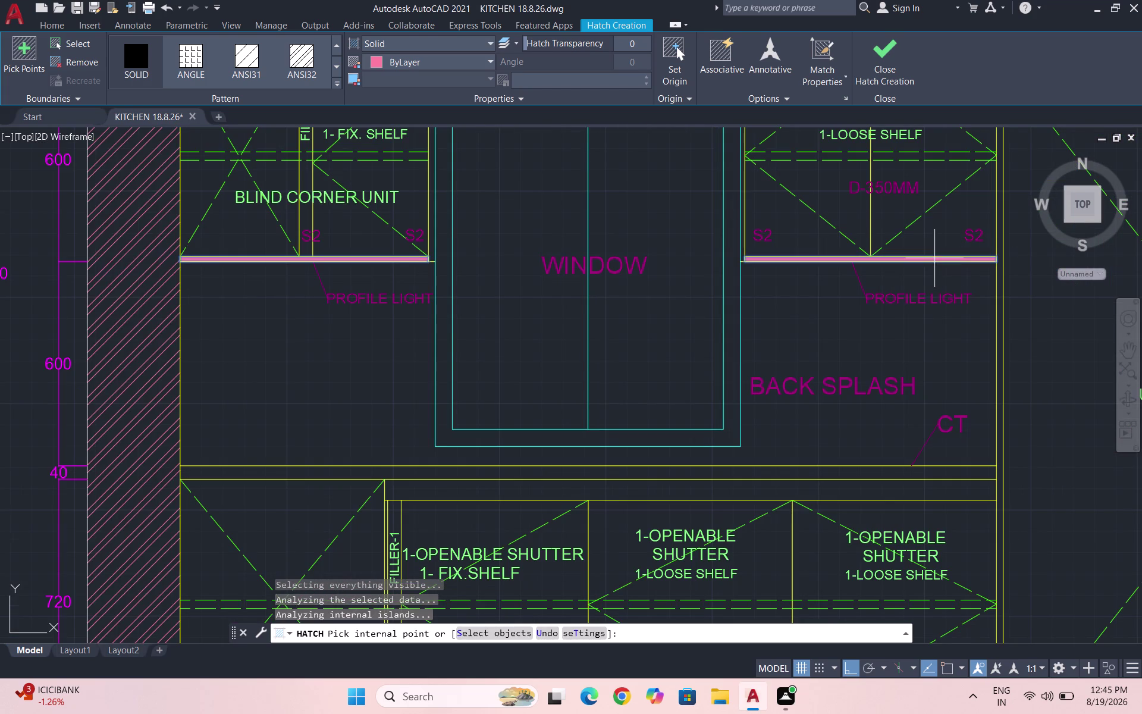
scroll(down, 3)
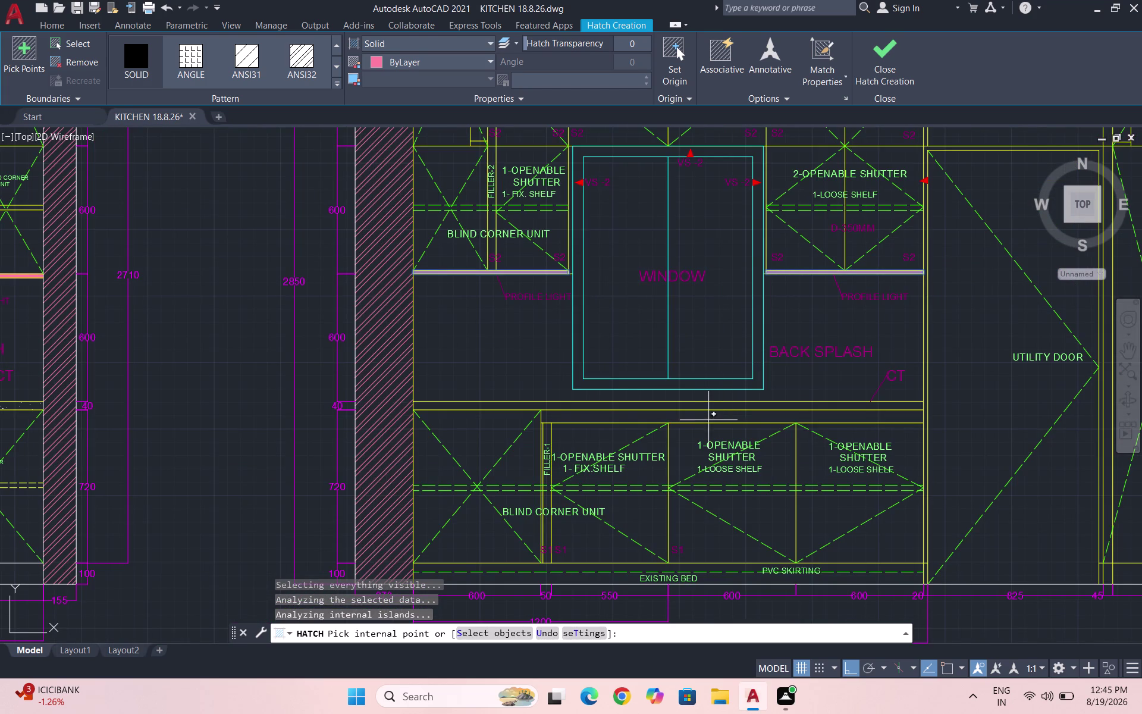
click(713, 414)
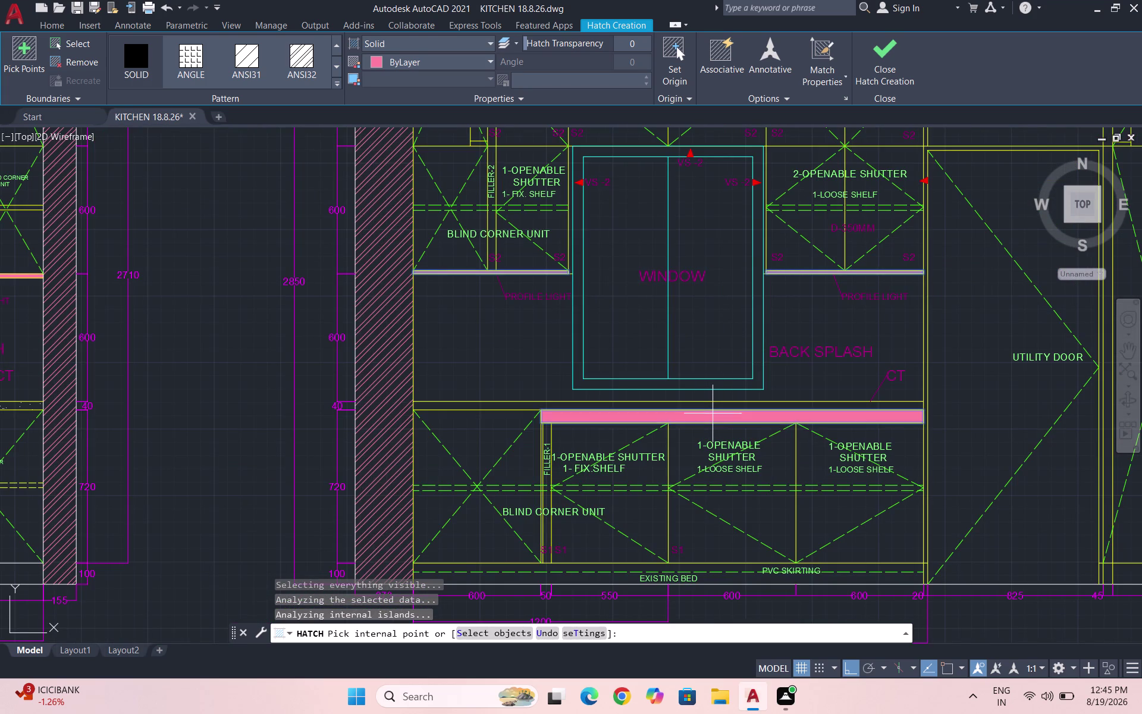
scroll(down, 3)
scroll(up, 3)
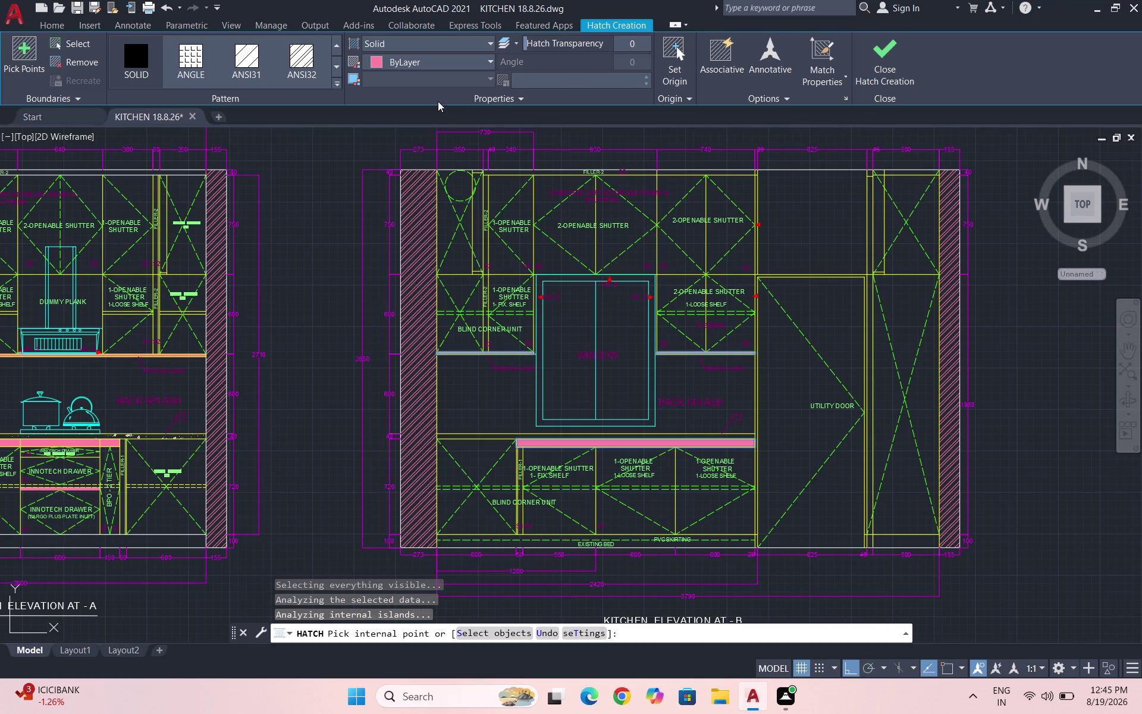
key(Escape)
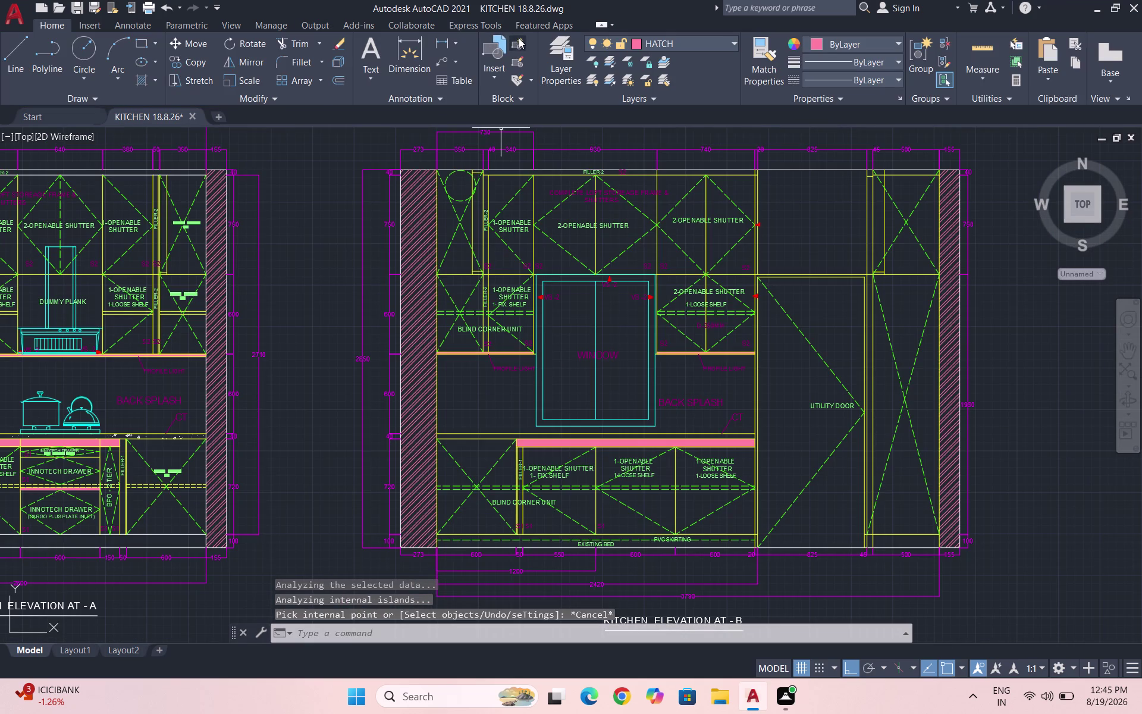
Start another hatch with an architectural pattern on the countertop band.
key(h)
key(Return)
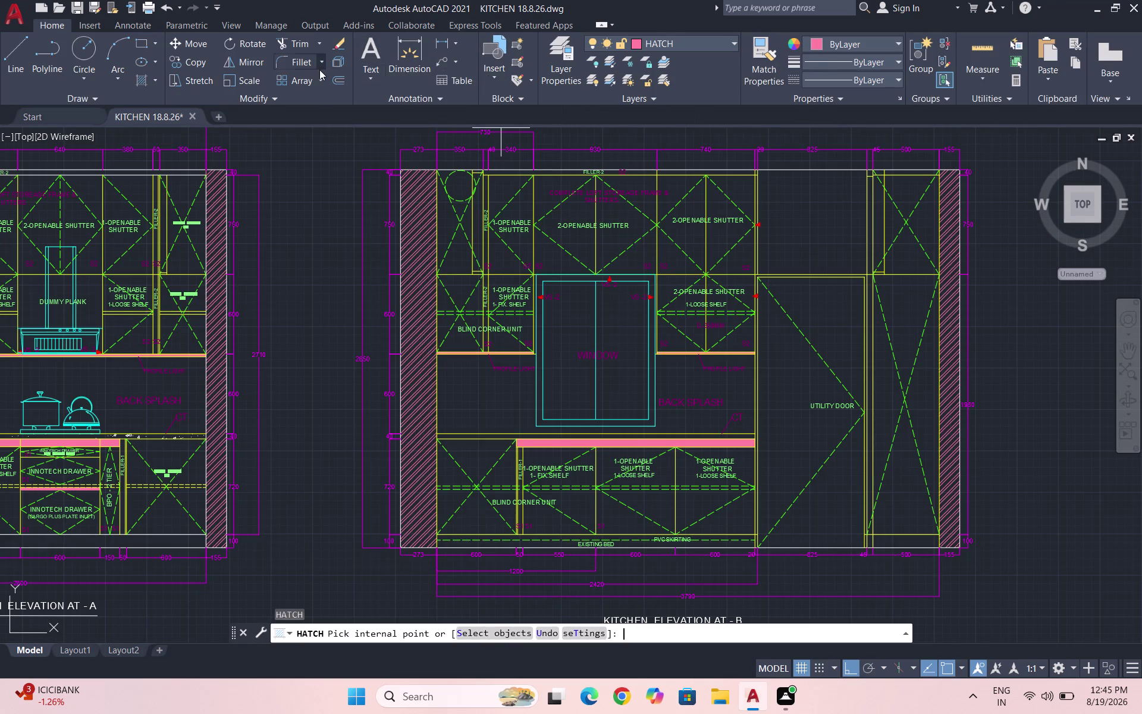
click(340, 84)
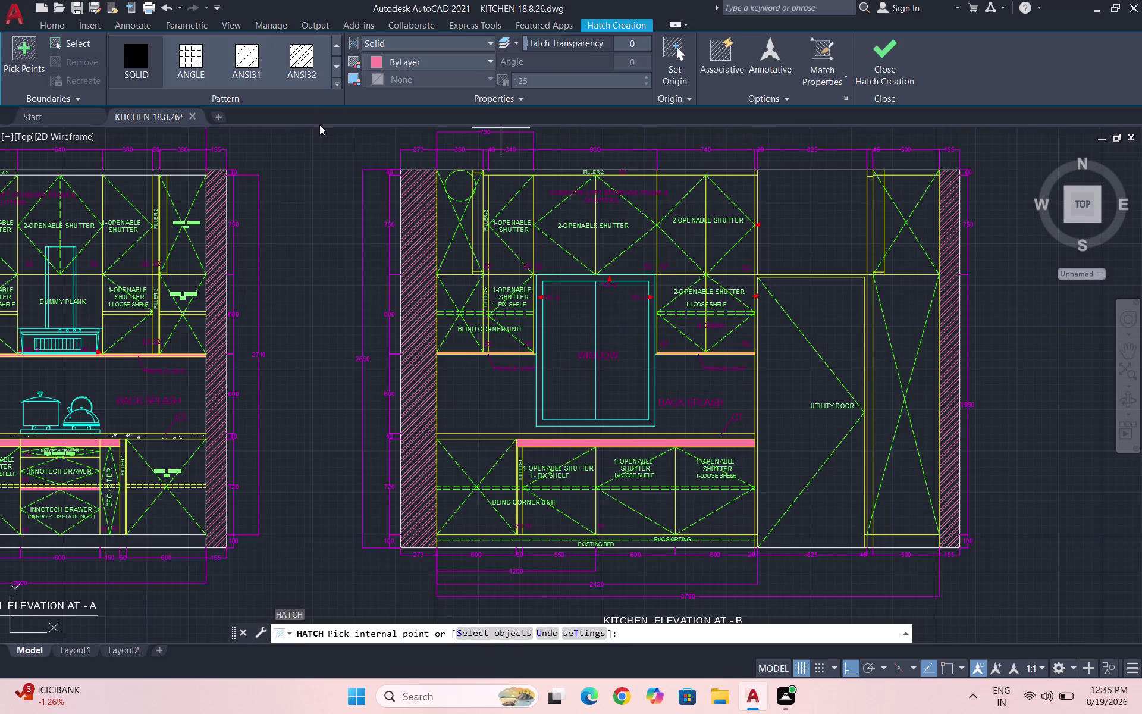
click(335, 85)
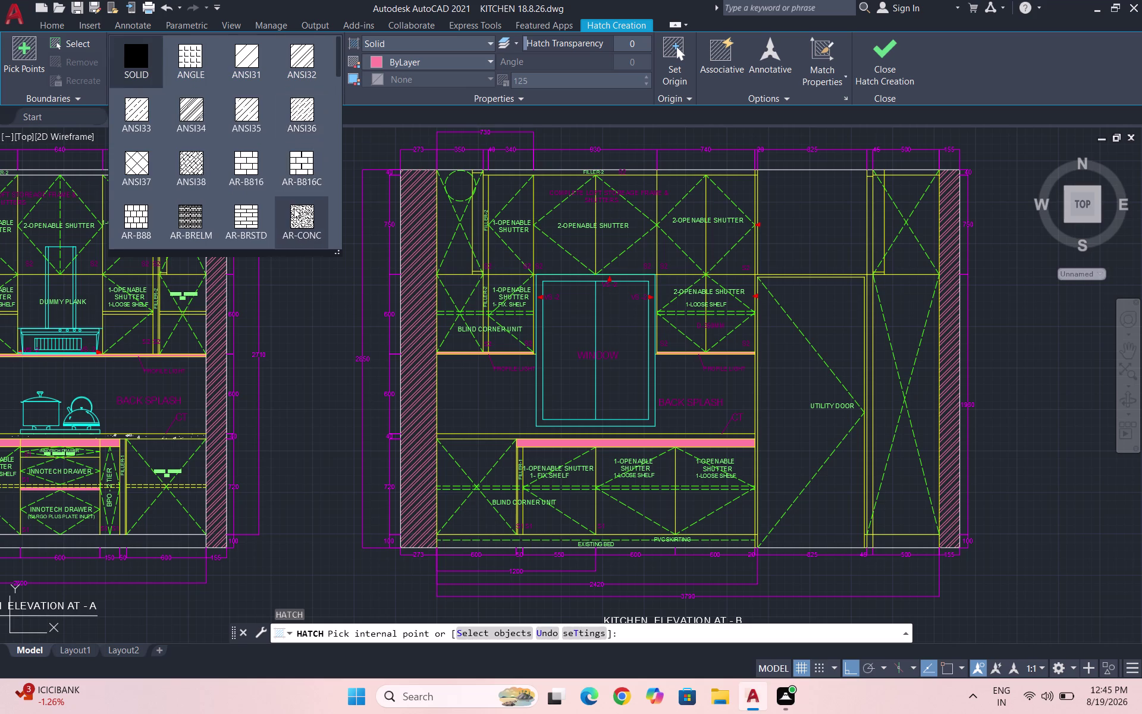
click(291, 218)
scroll(up, 3)
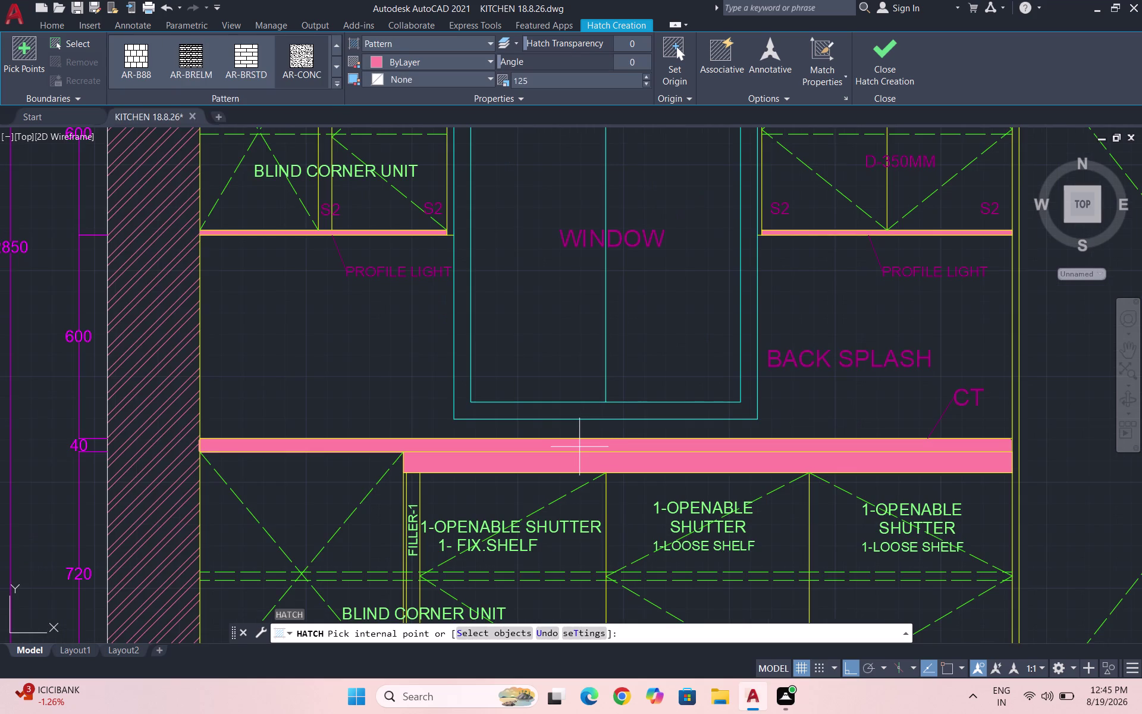
click(579, 446)
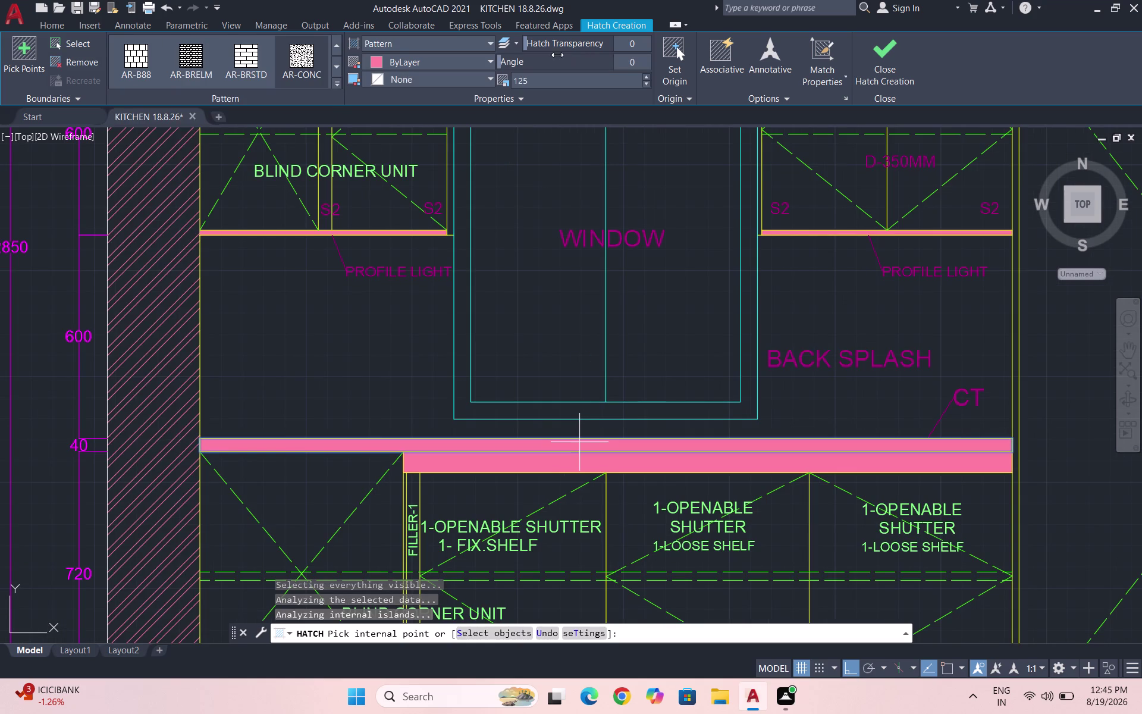
Try hatch scale values 1, 10, 0.2 and 5 on the countertop pattern.
click(552, 82)
key(1)
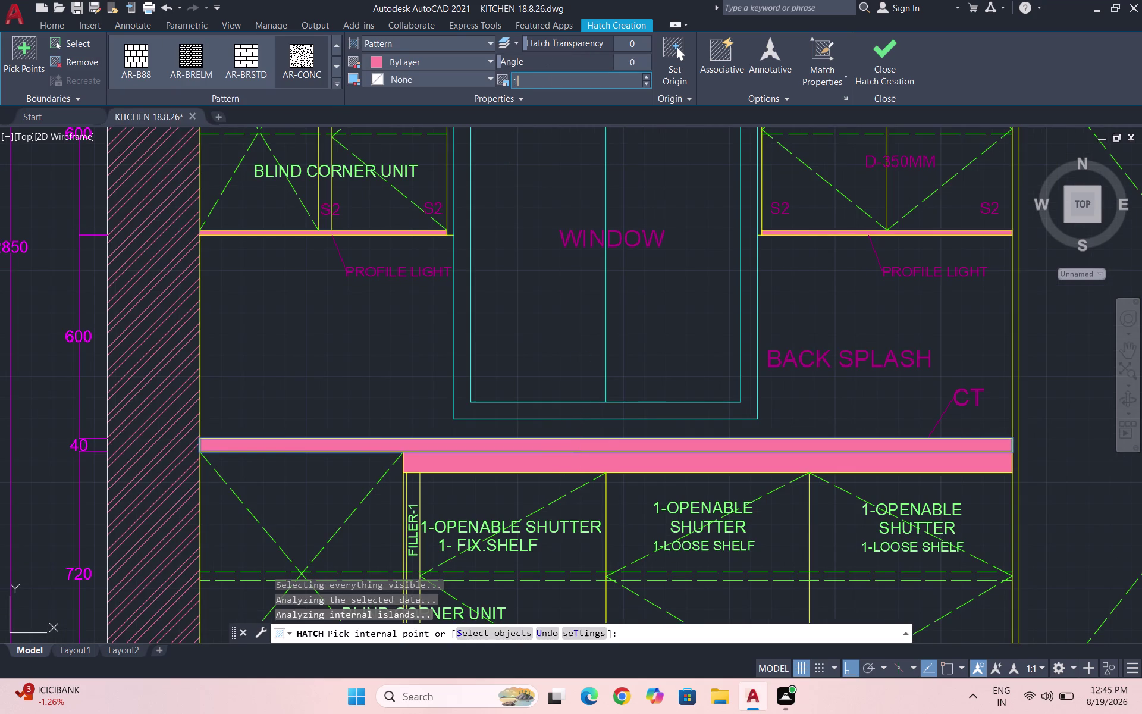
key(Return)
click(561, 85)
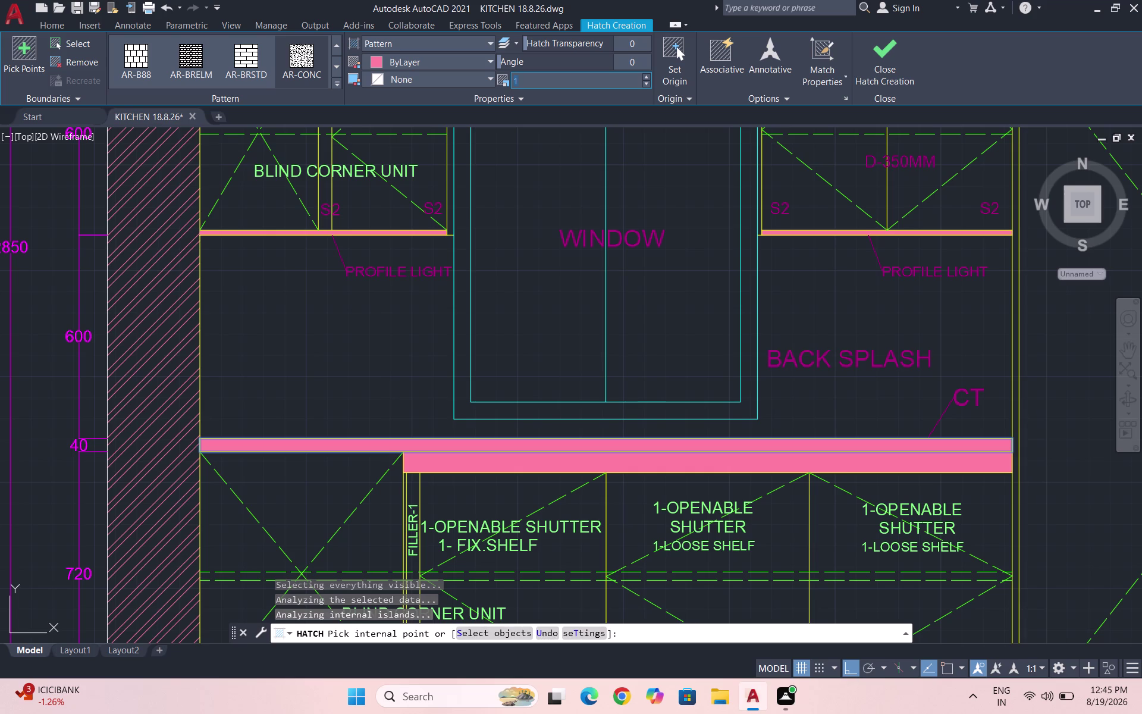
text(10)
key(Return)
click(569, 79)
text(0.2)
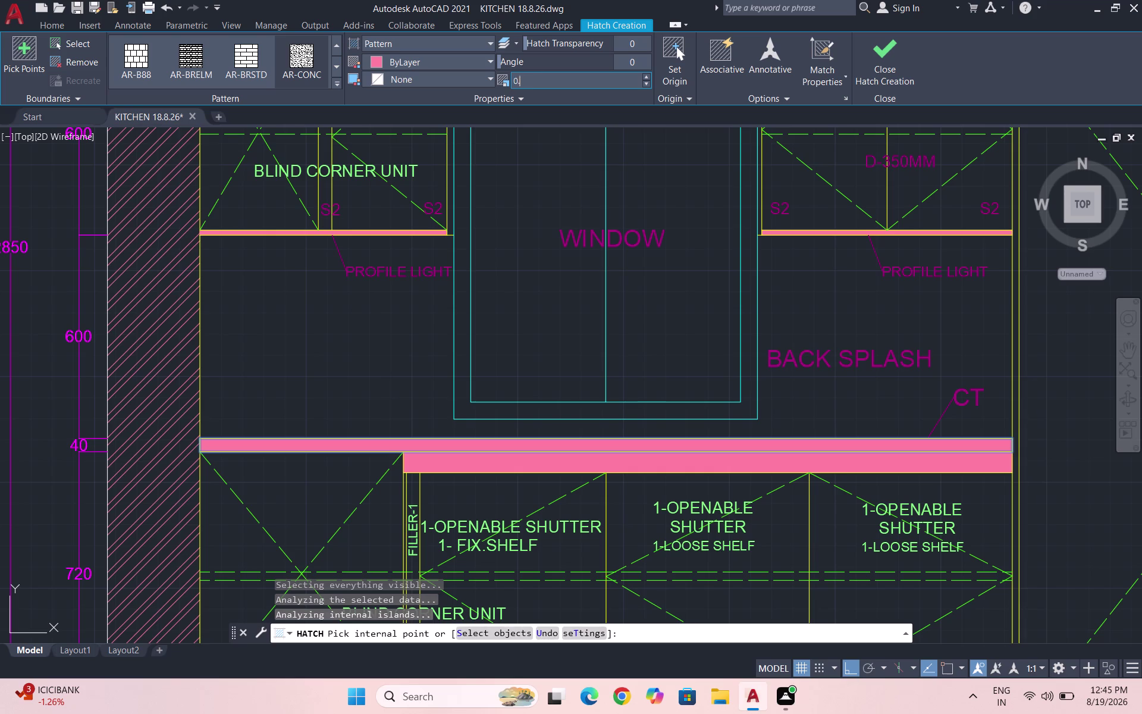
text(5)
key(Return)
Exit the hatch command and turn all layers back on.
click(576, 79)
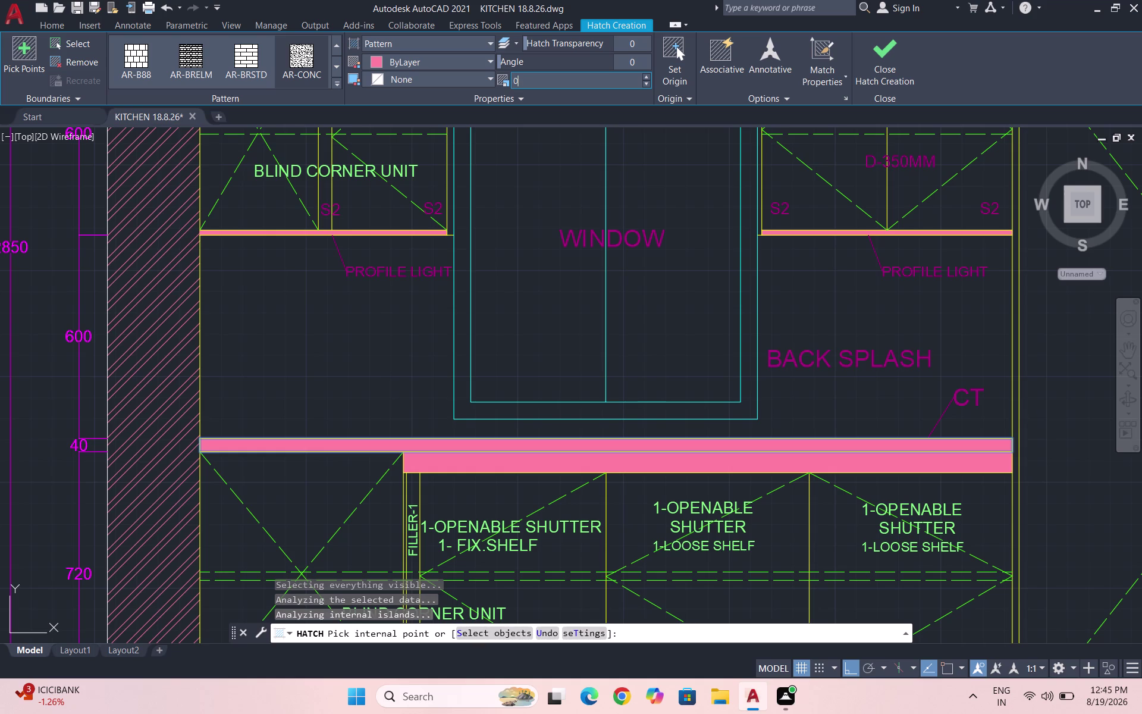
click(577, 79)
key(Escape)
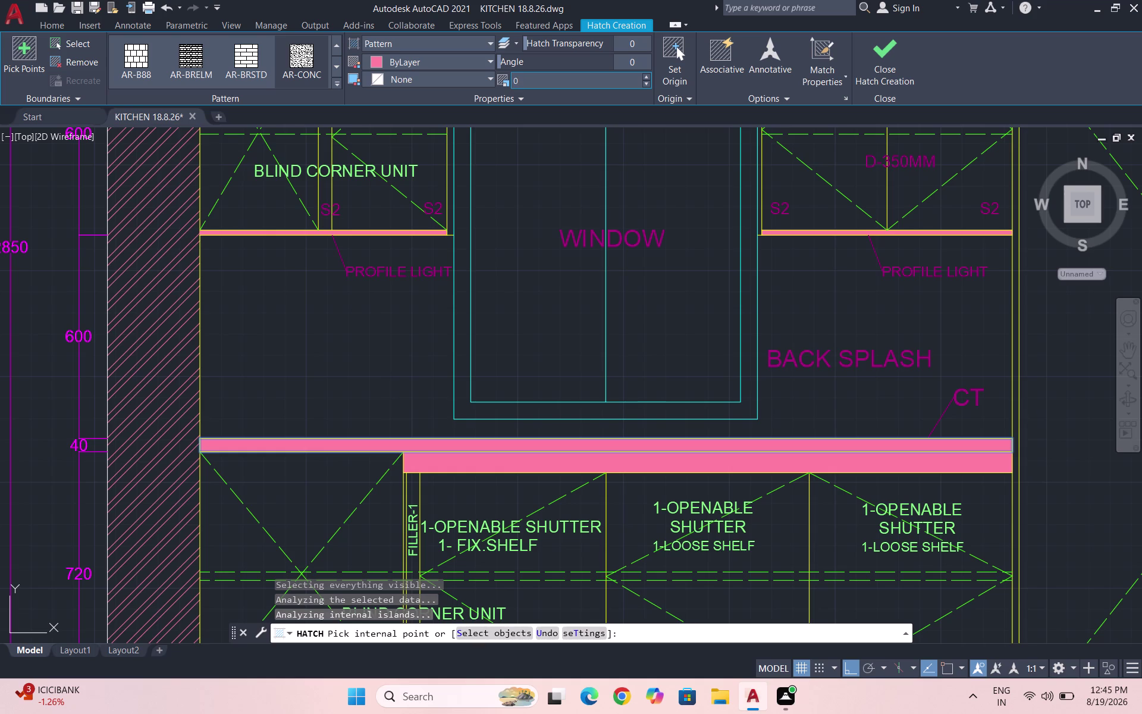
key(Escape)
key(Escape)
key(Escape)
click(586, 82)
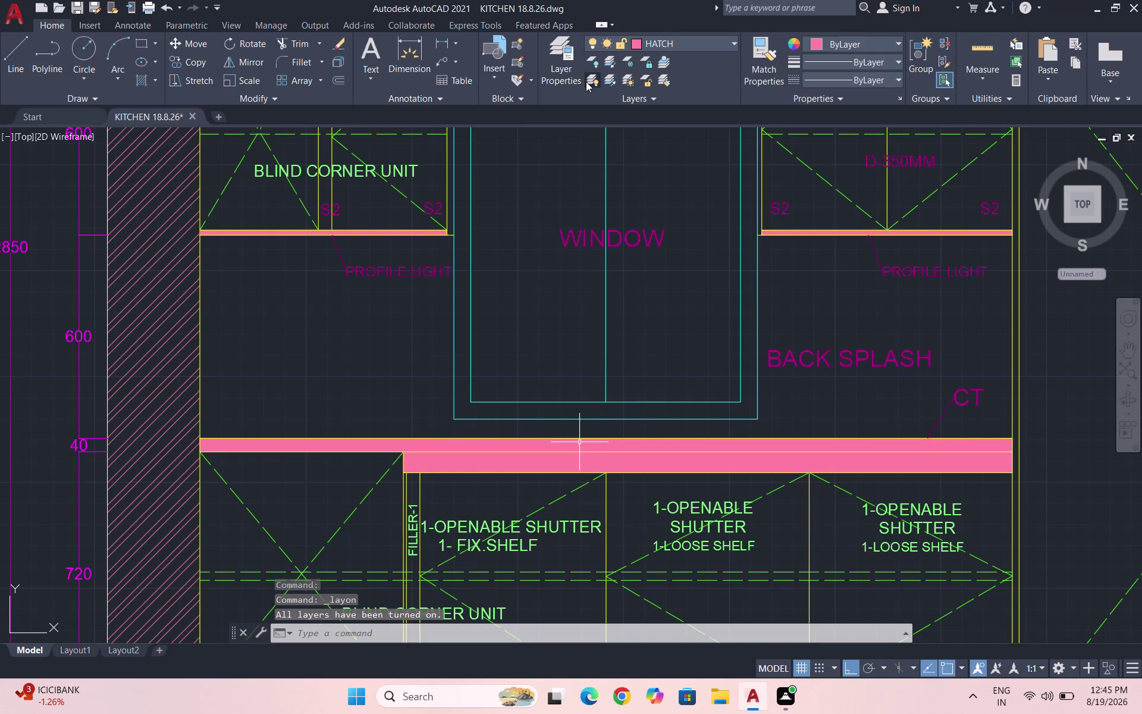
Undo the layer change and the earlier patterned hatch.
double_click(586, 84)
key(ctrl+z)
key(ctrl+z)
key(ctrl+z)
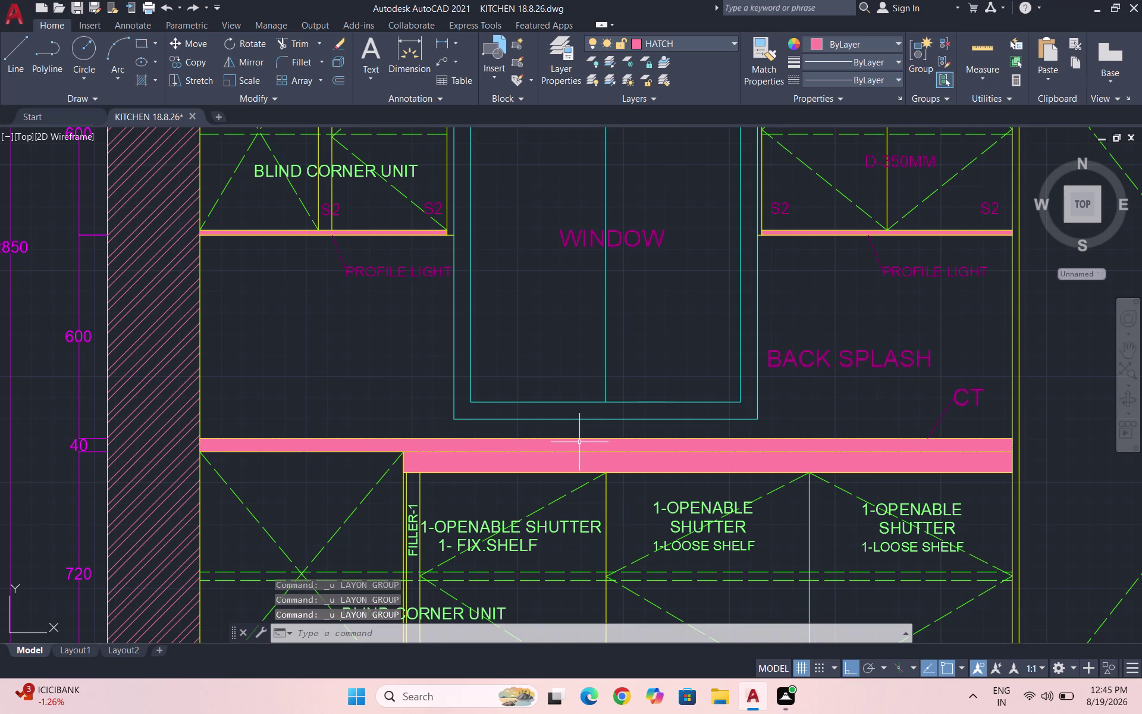
key(Escape)
key(Escape)
key(ctrl+z)
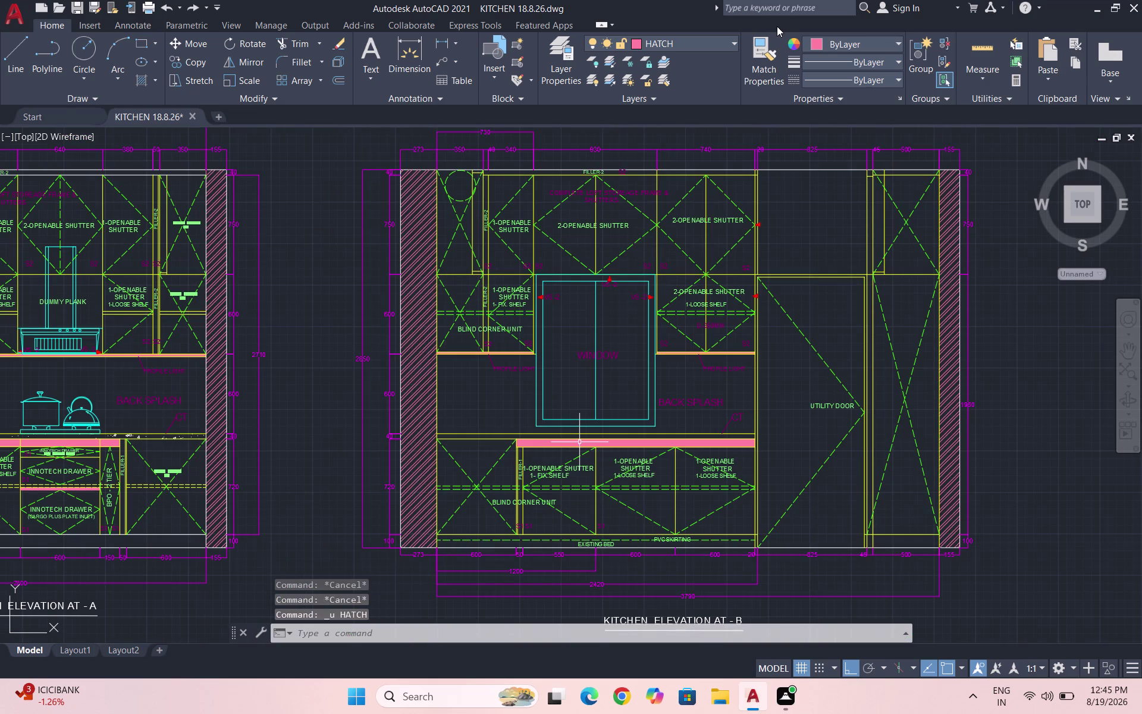
Zoom around and start, then cancel, a selection window in elevation A.
scroll(down, 3)
scroll(down, 3)
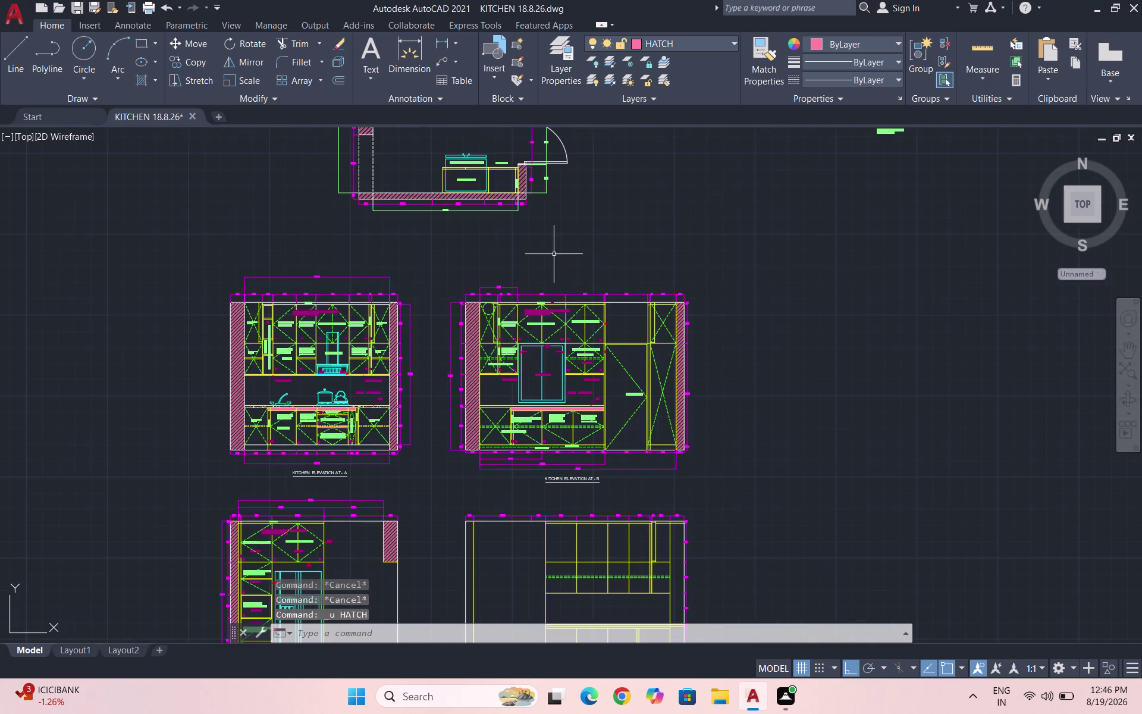
scroll(down, 3)
scroll(up, 3)
scroll(down, 3)
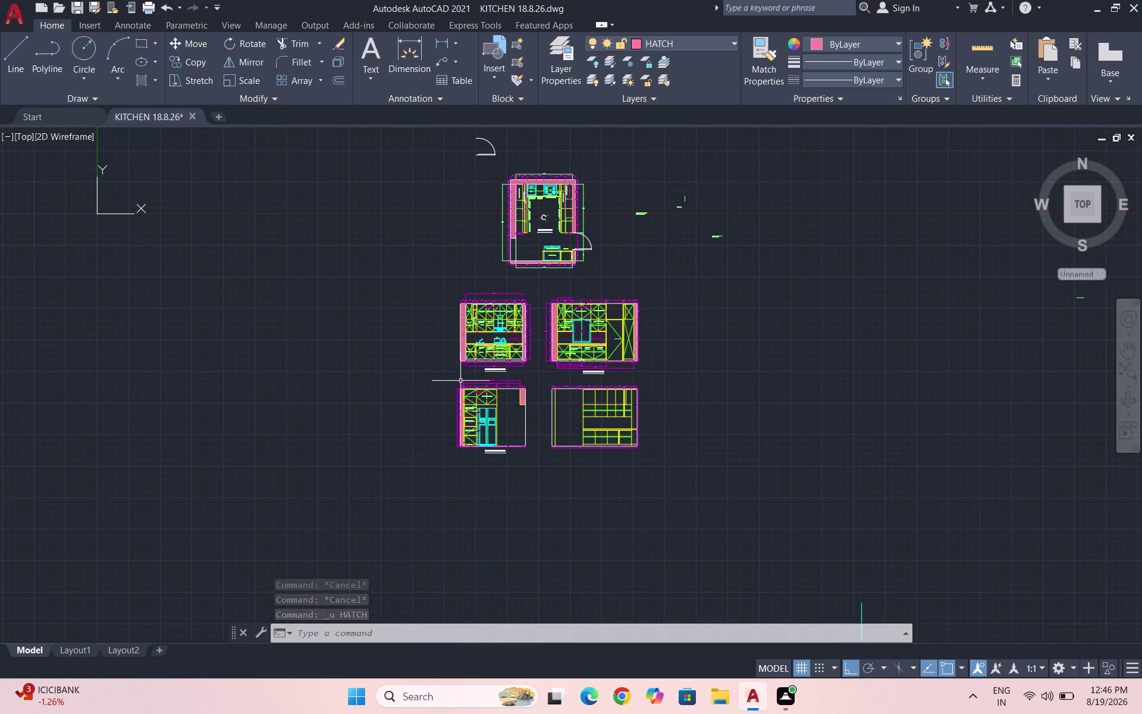
scroll(up, 3)
scroll(up, 3)
scroll(up, 3)
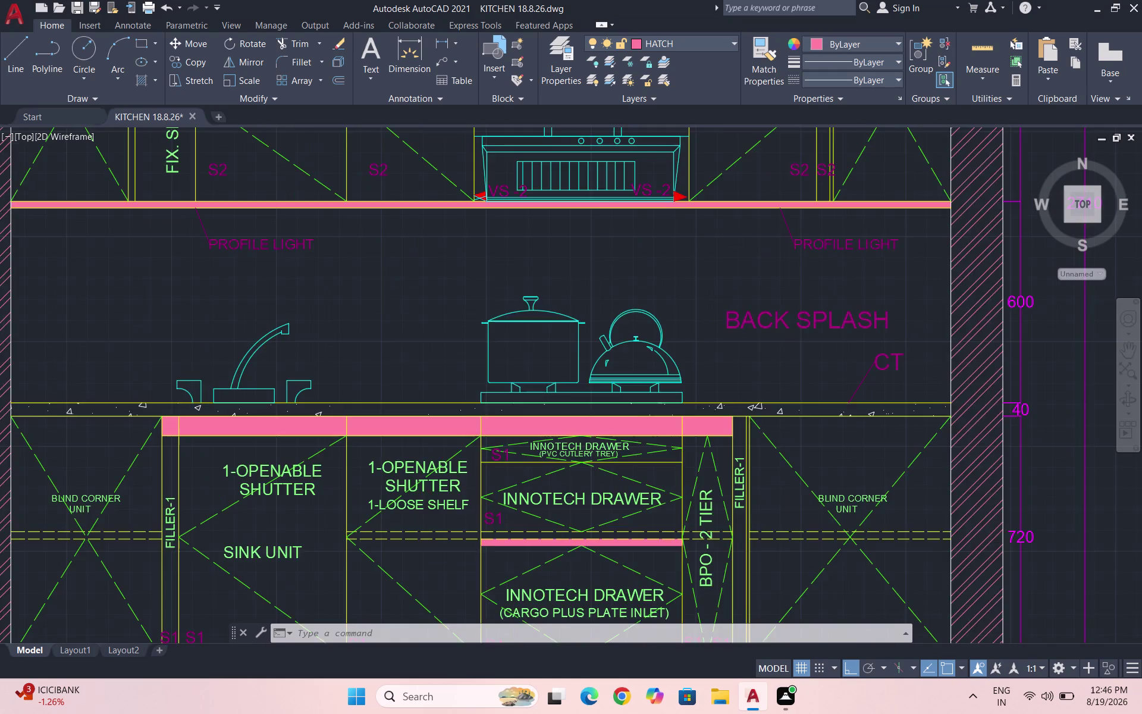
scroll(up, 3)
click(440, 451)
click(444, 440)
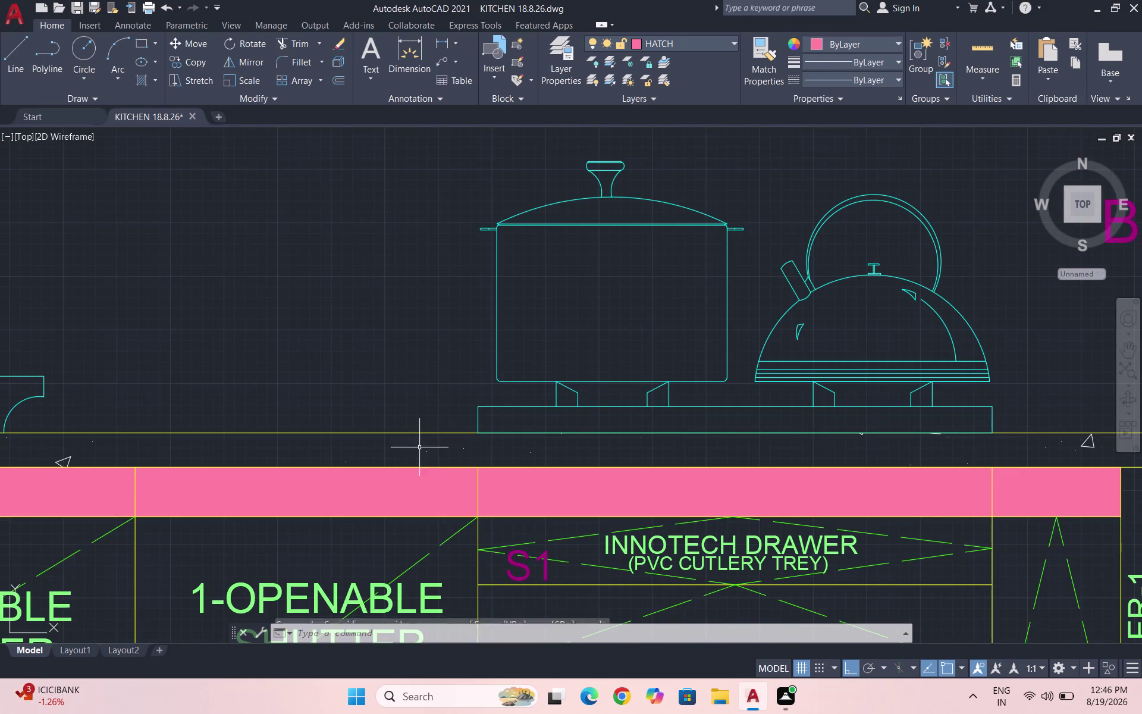
key(Escape)
click(394, 451)
click(367, 448)
Select and then deselect the pink countertop hatch in elevation A.
scroll(down, 3)
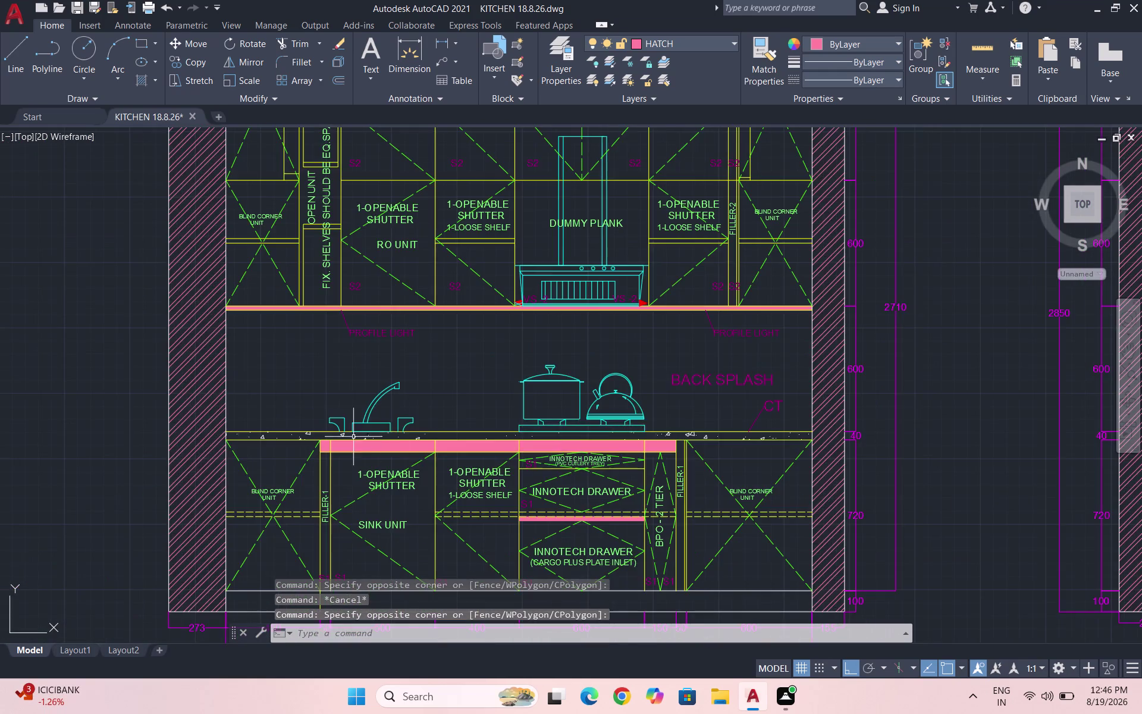
scroll(up, 3)
click(192, 392)
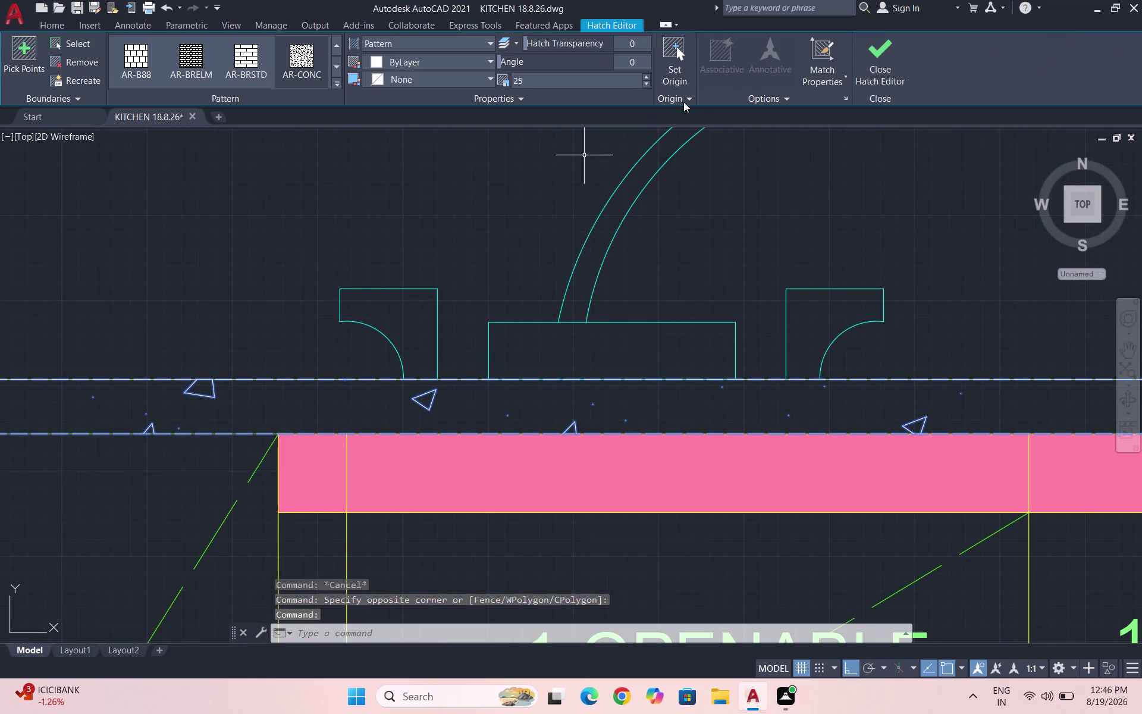
key(Escape)
scroll(down, 3)
scroll(down, 3)
scroll(up, 3)
scroll(up, 3)
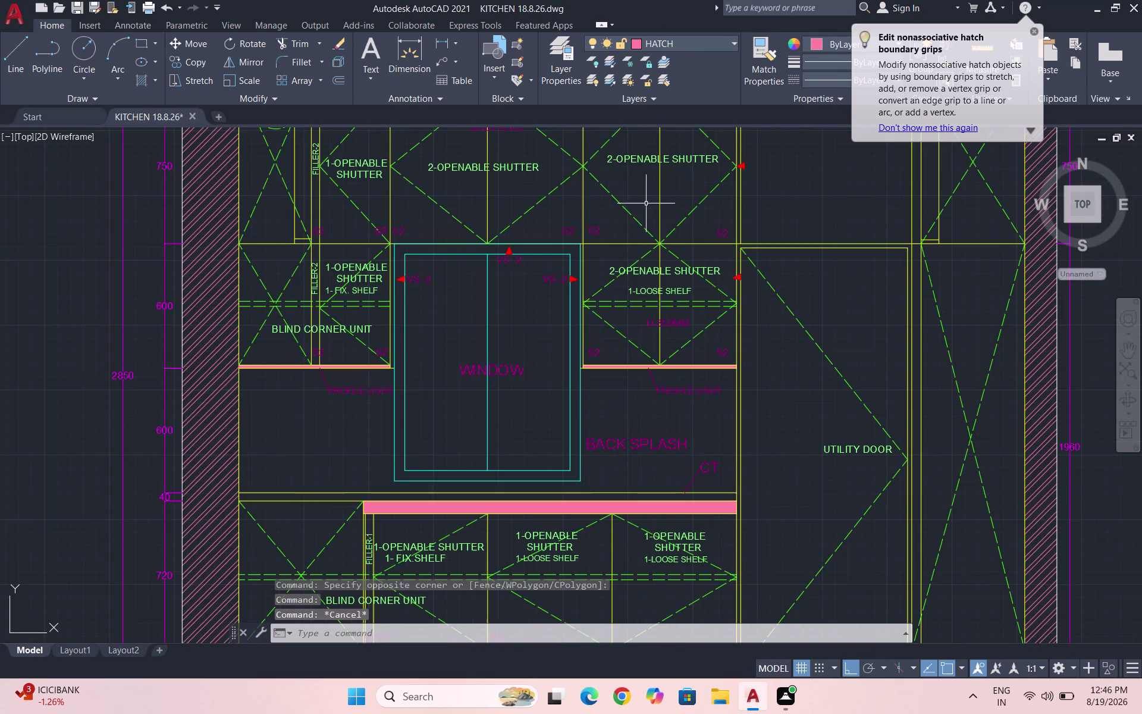
Start HATCH and choose an architectural pattern from the gallery.
key(h)
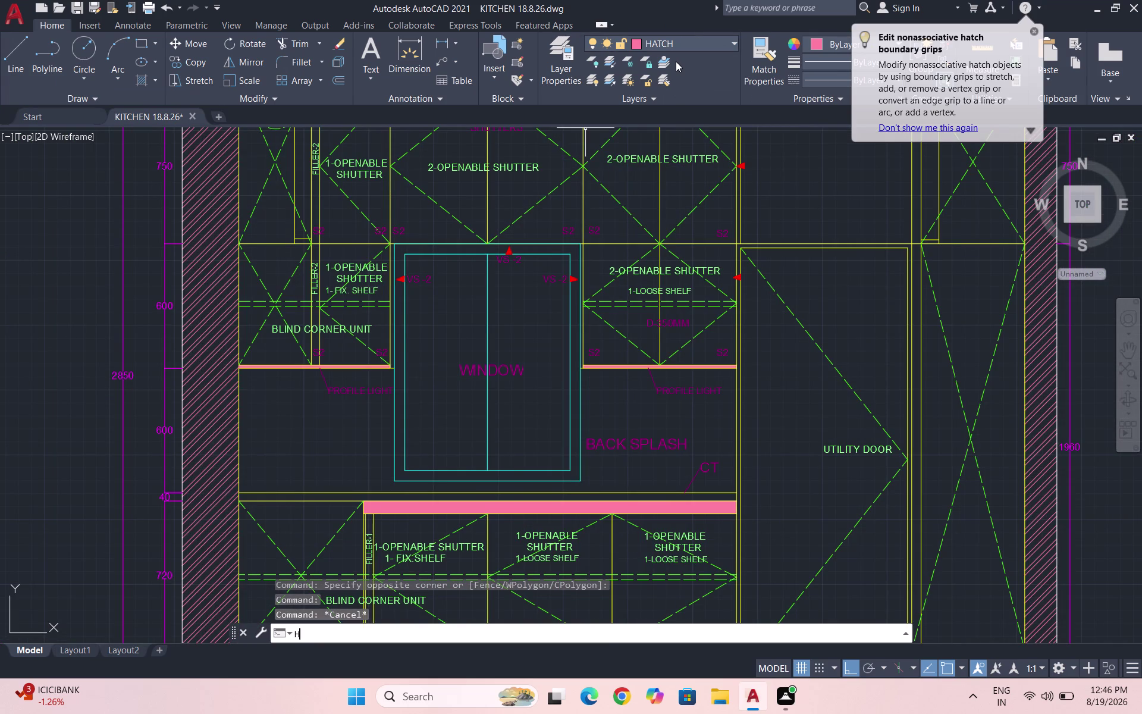
key(Return)
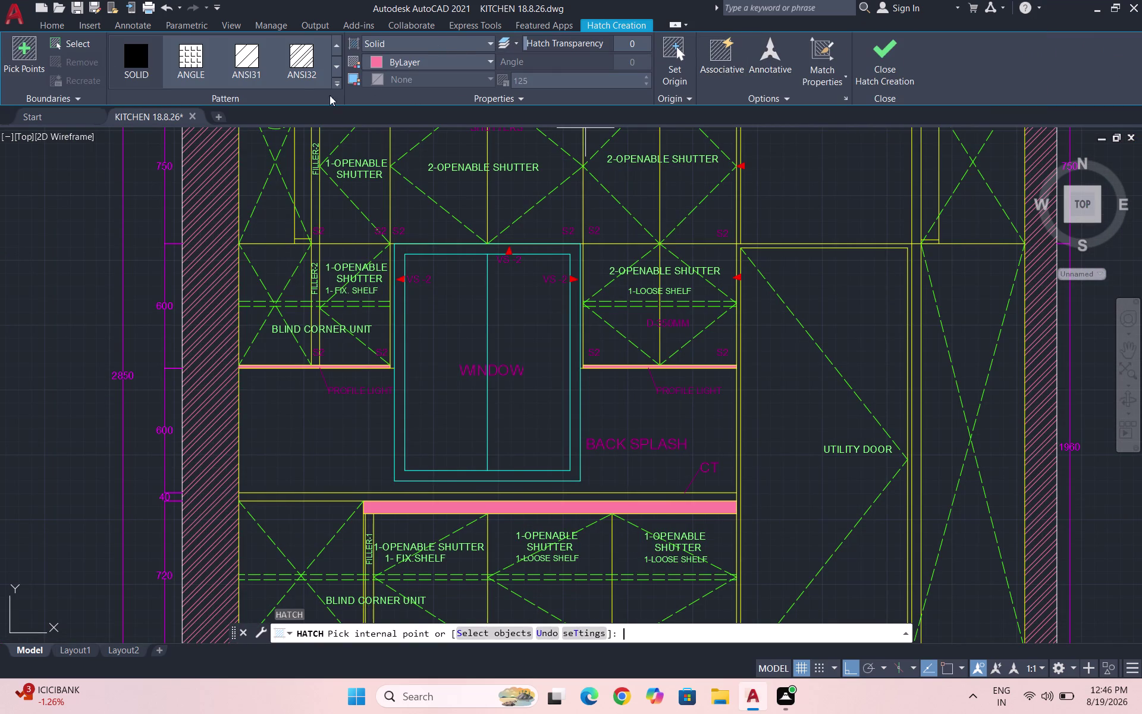
click(337, 82)
click(336, 86)
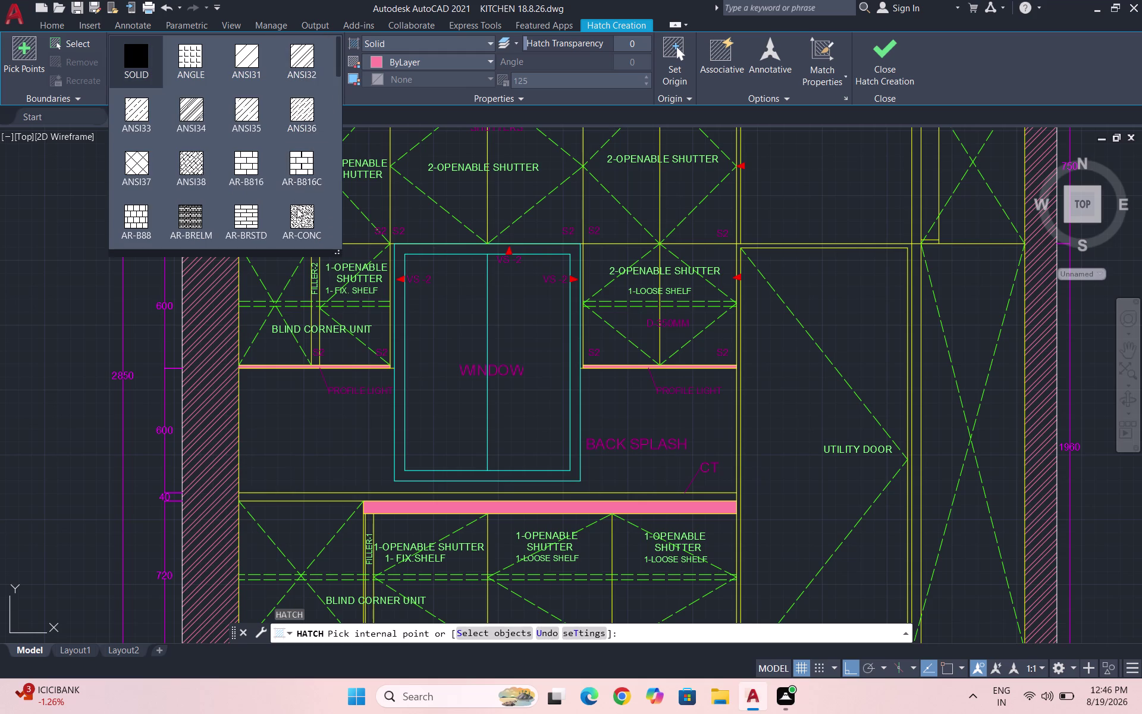
click(298, 214)
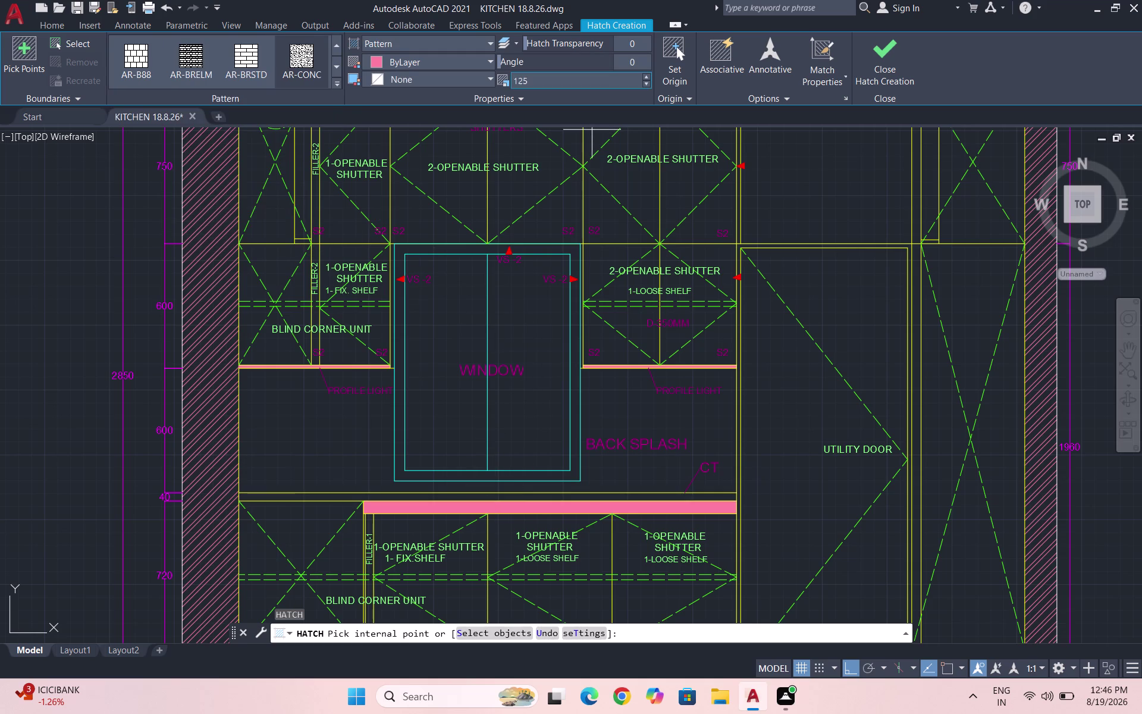
Set the hatch scale to 25, then cancel without placing the hatch.
click(569, 79)
text(25)
key(Return)
click(551, 498)
key(Escape)
scroll(down, 3)
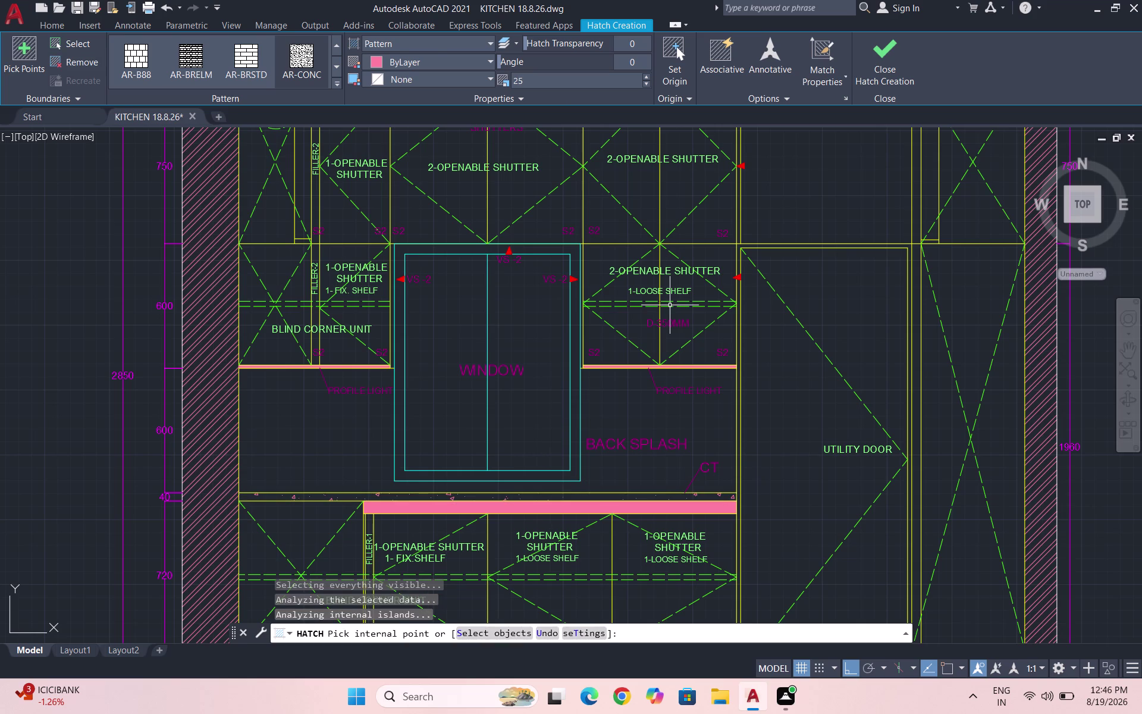
scroll(down, 3)
scroll(down, 3)
scroll(down, 3)
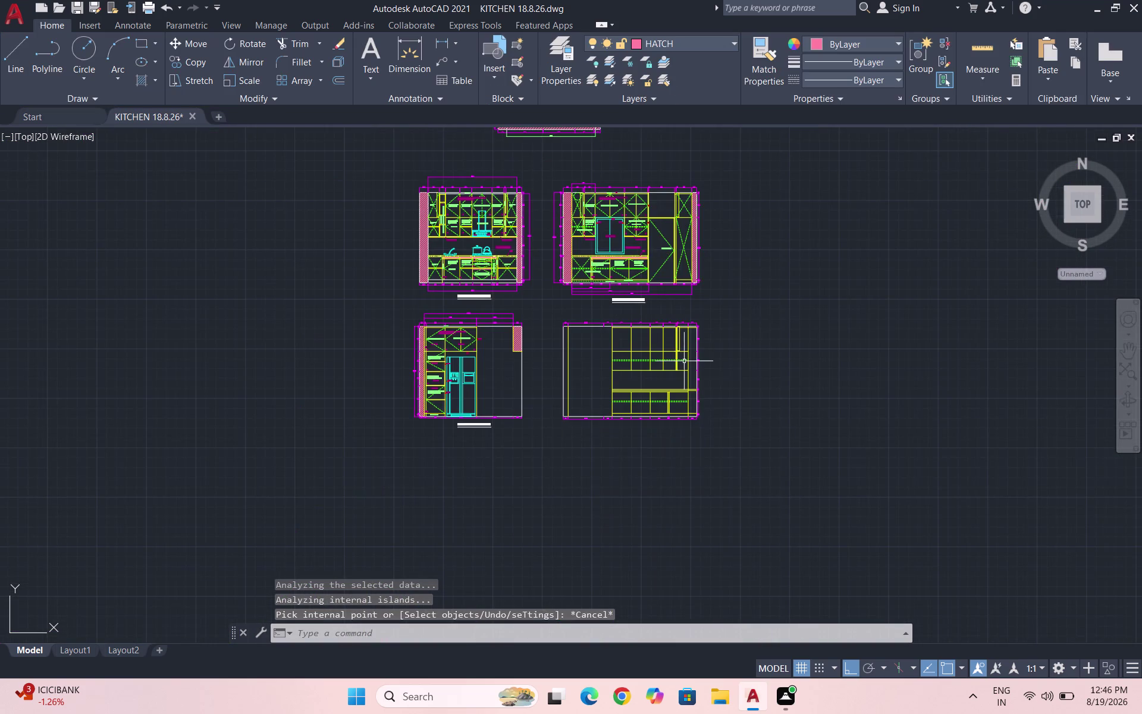
Clear the leftover hatch, zoom to the fourth elevation, and open the Layer dropdown.
scroll(up, 3)
key(Escape)
key(Escape)
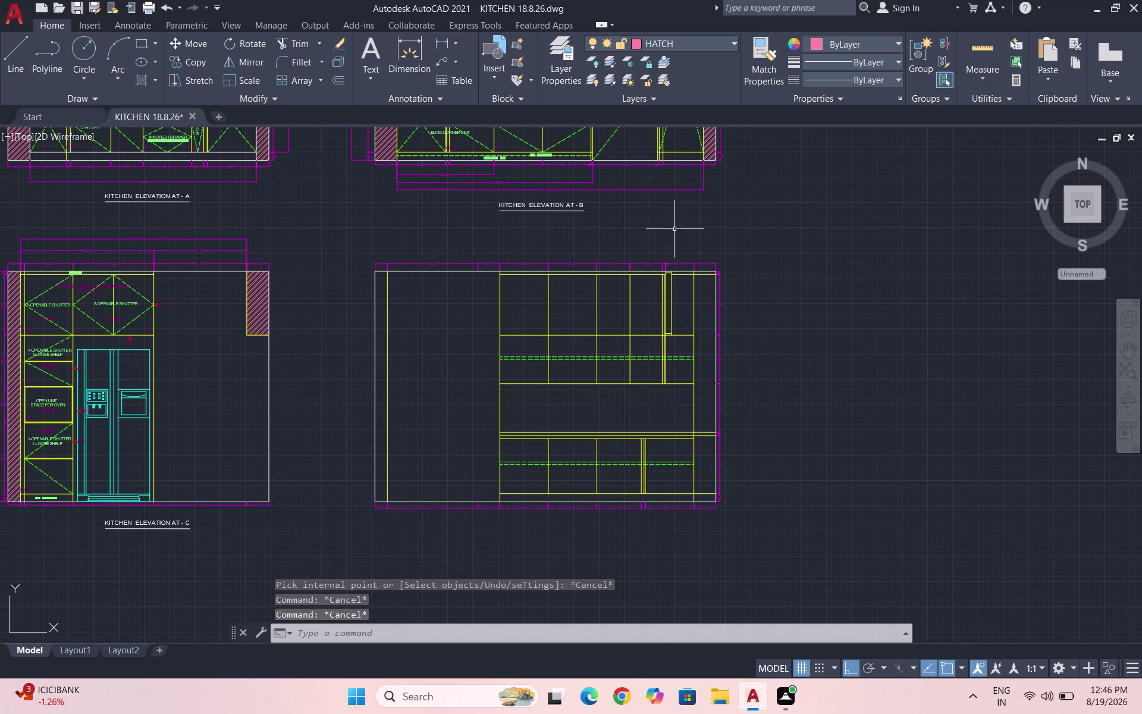
scroll(up, 3)
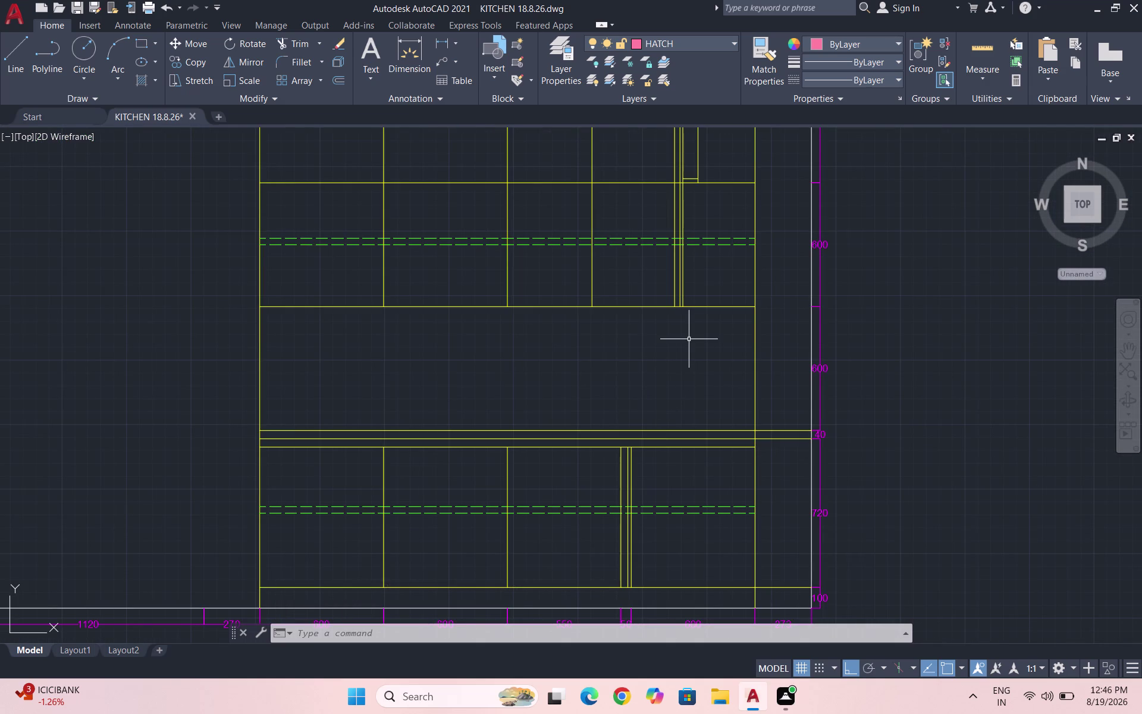
scroll(down, 3)
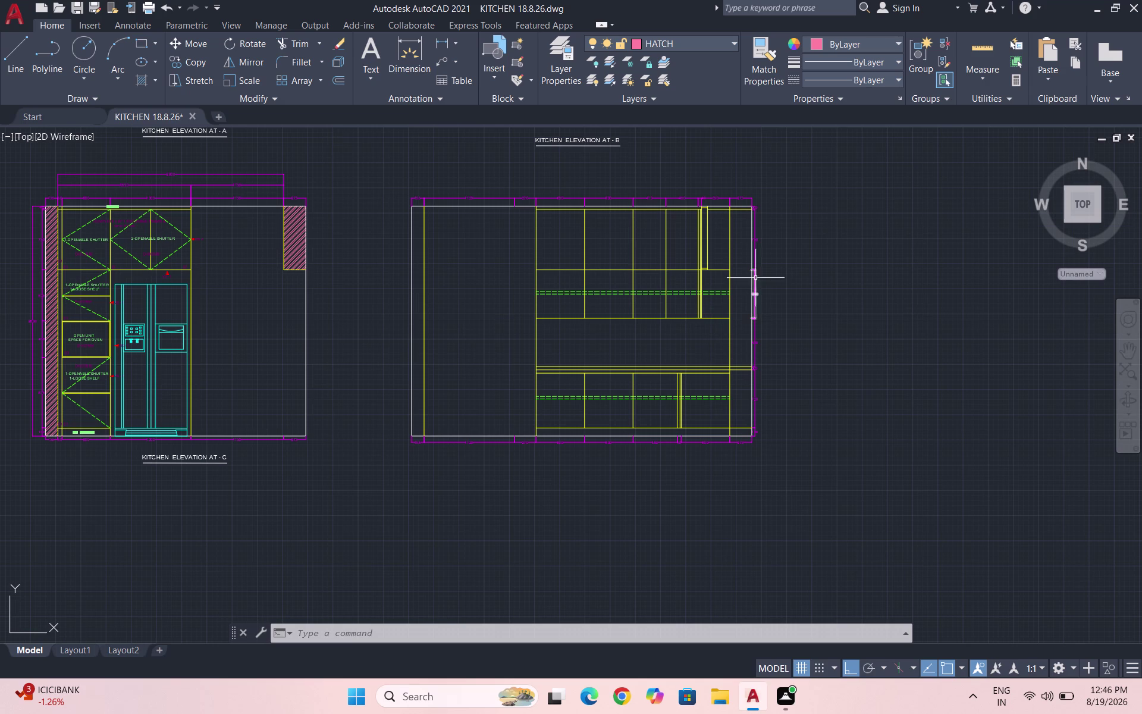
scroll(up, 3)
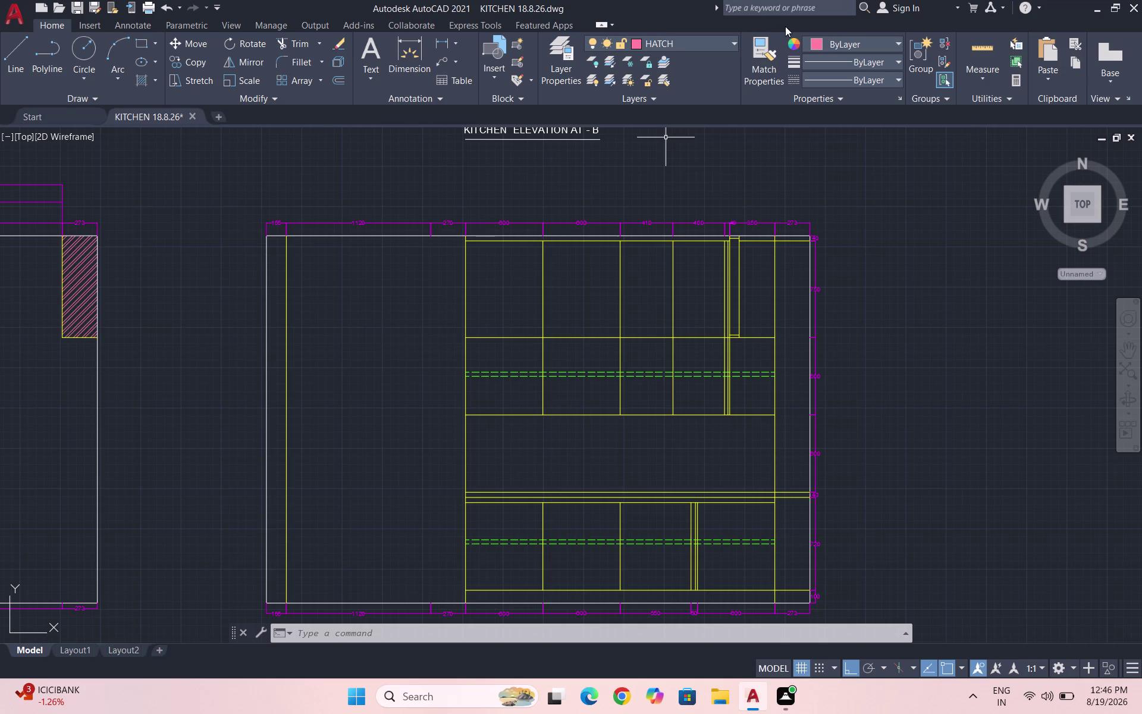
click(667, 43)
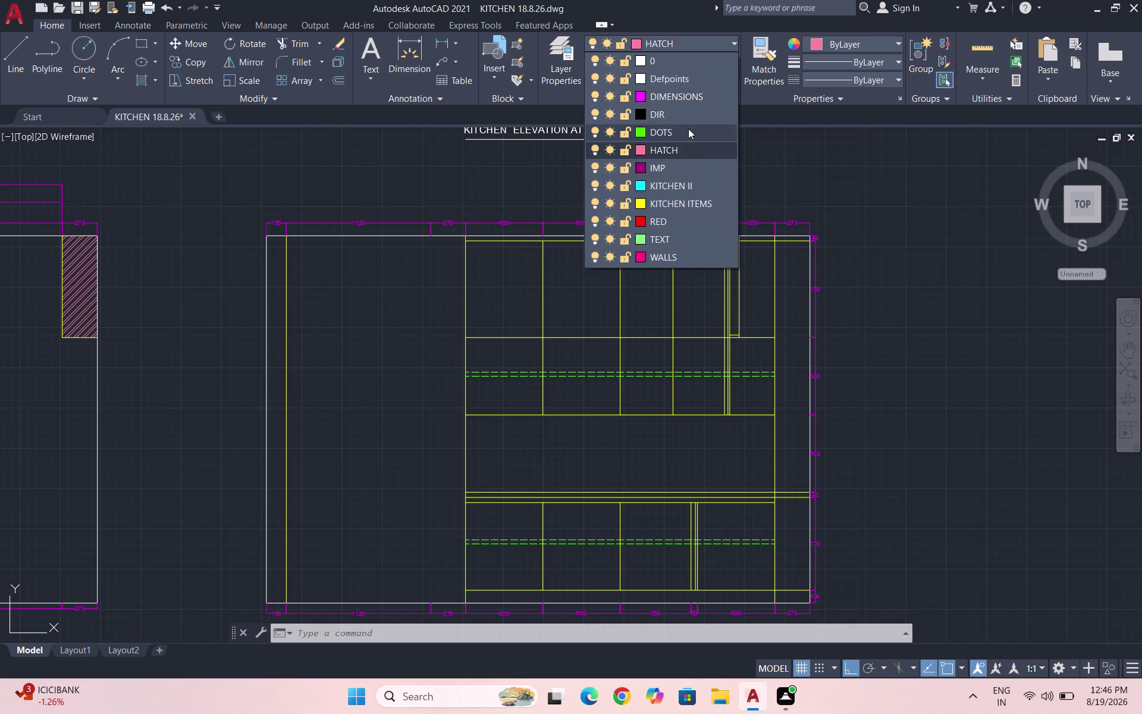
Make DOTS the current layer with the ACAD_ISO02W100 dashed linetype.
click(683, 136)
click(847, 81)
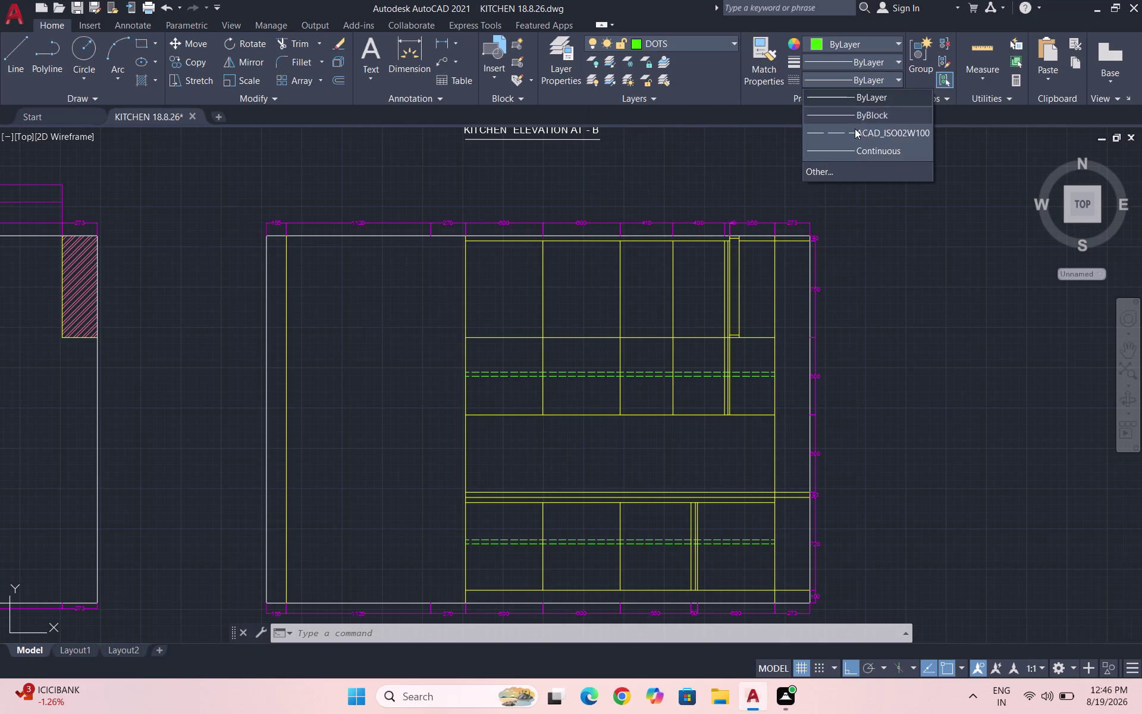
click(854, 137)
Start the LINE command with L after correcting a mistyped key.
key(k)
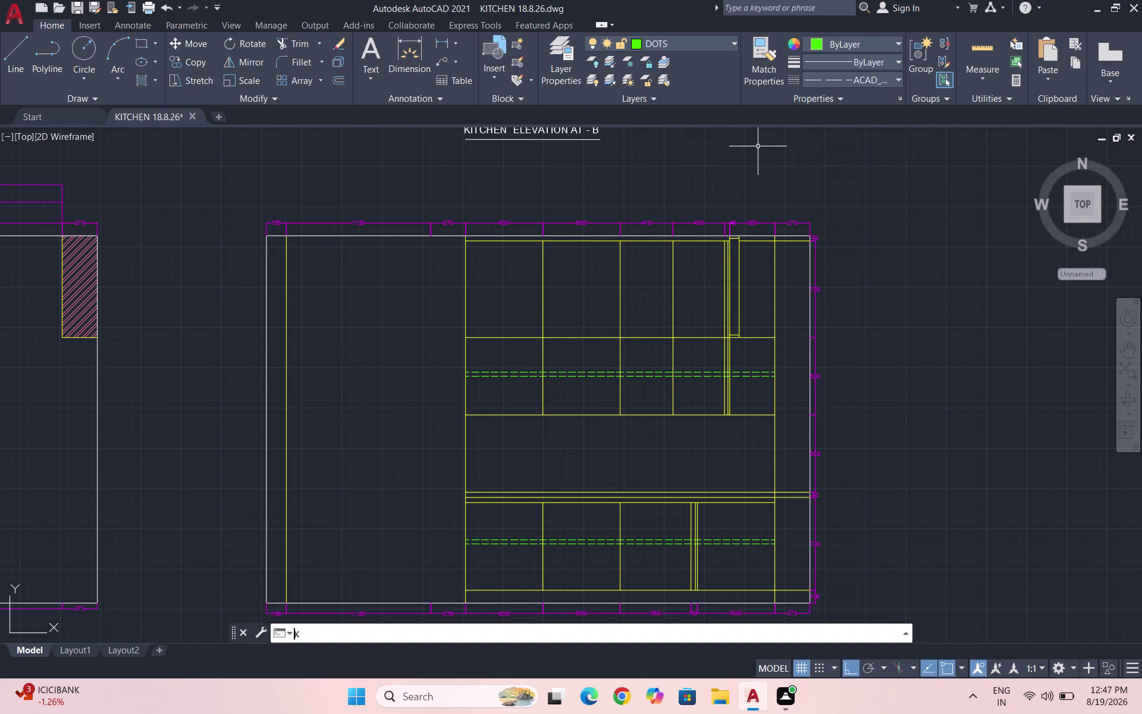
key(BackSpace)
key(l)
key(Return)
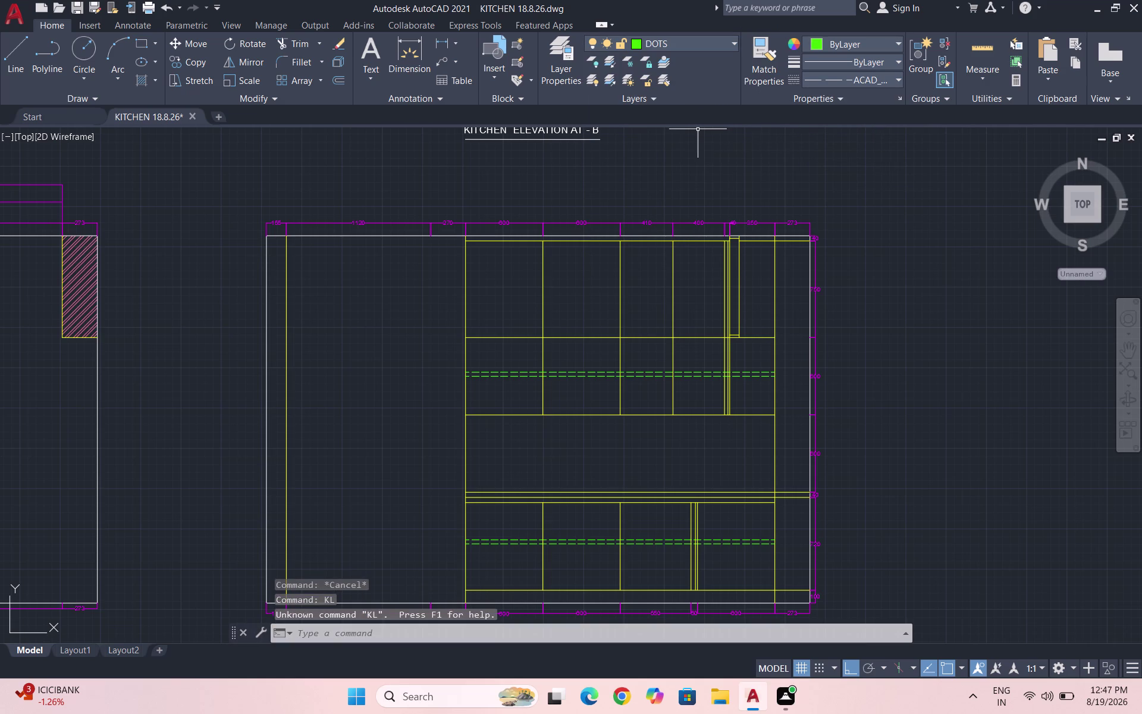
key(l)
key(Return)
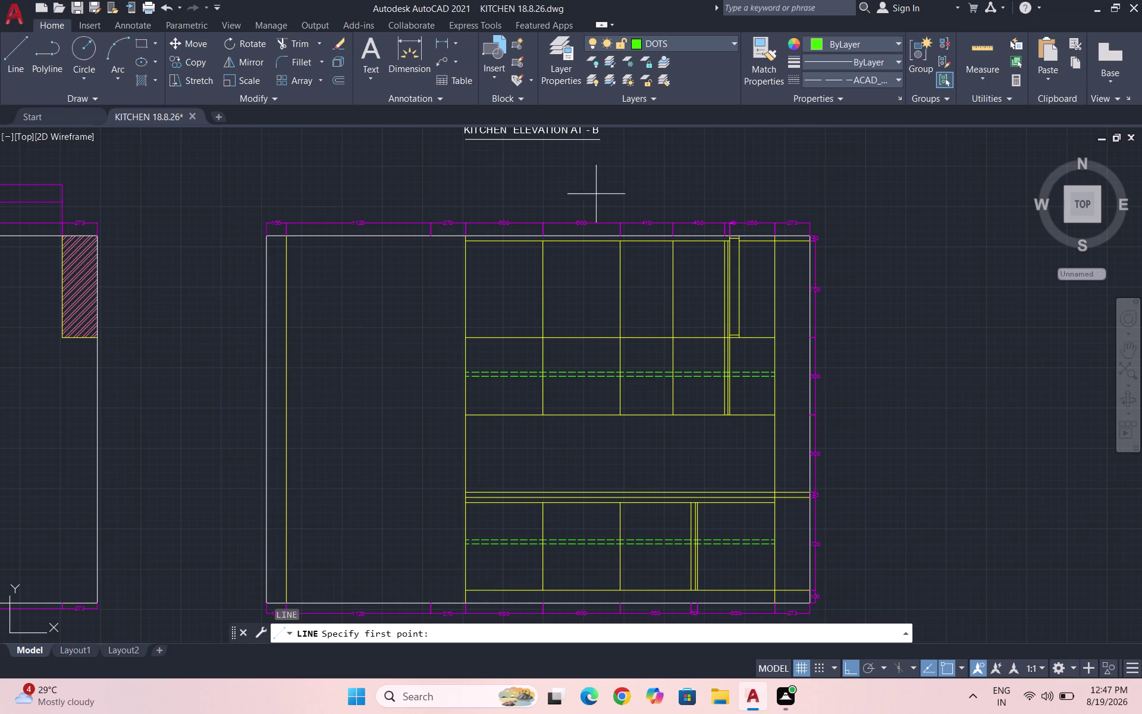
scroll(up, 3)
scroll(down, 3)
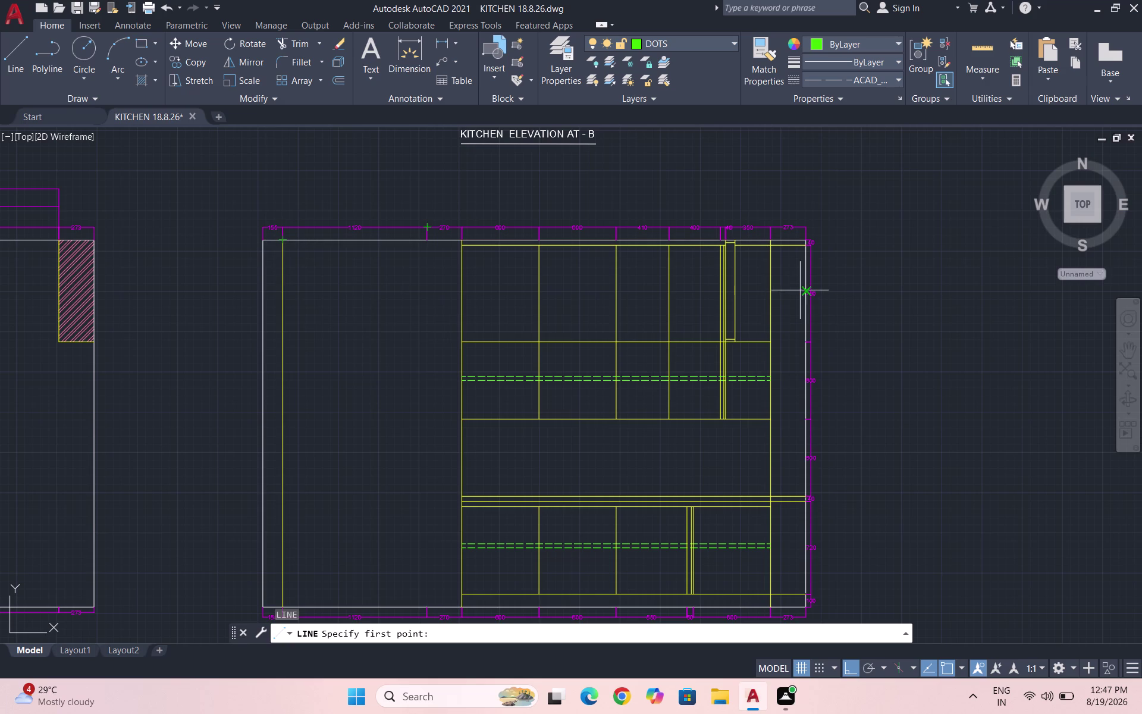
scroll(up, 3)
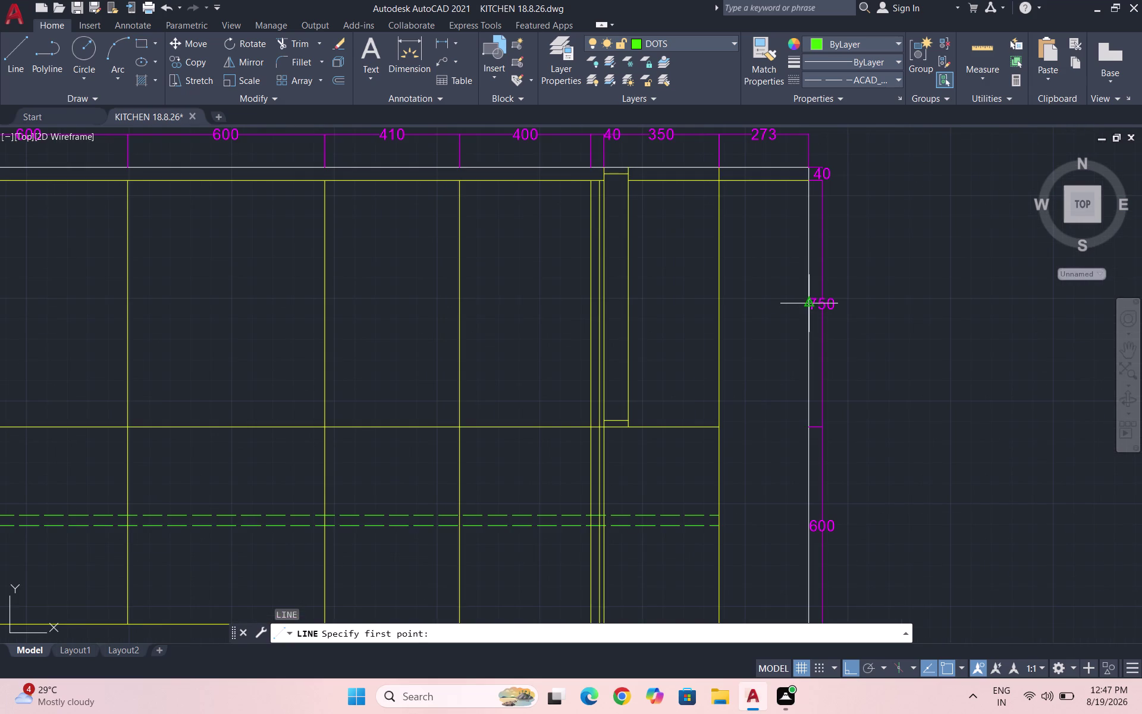
Draw a dashed horizontal centre line across the upper cabinets of elevation D.
click(812, 304)
scroll(down, 3)
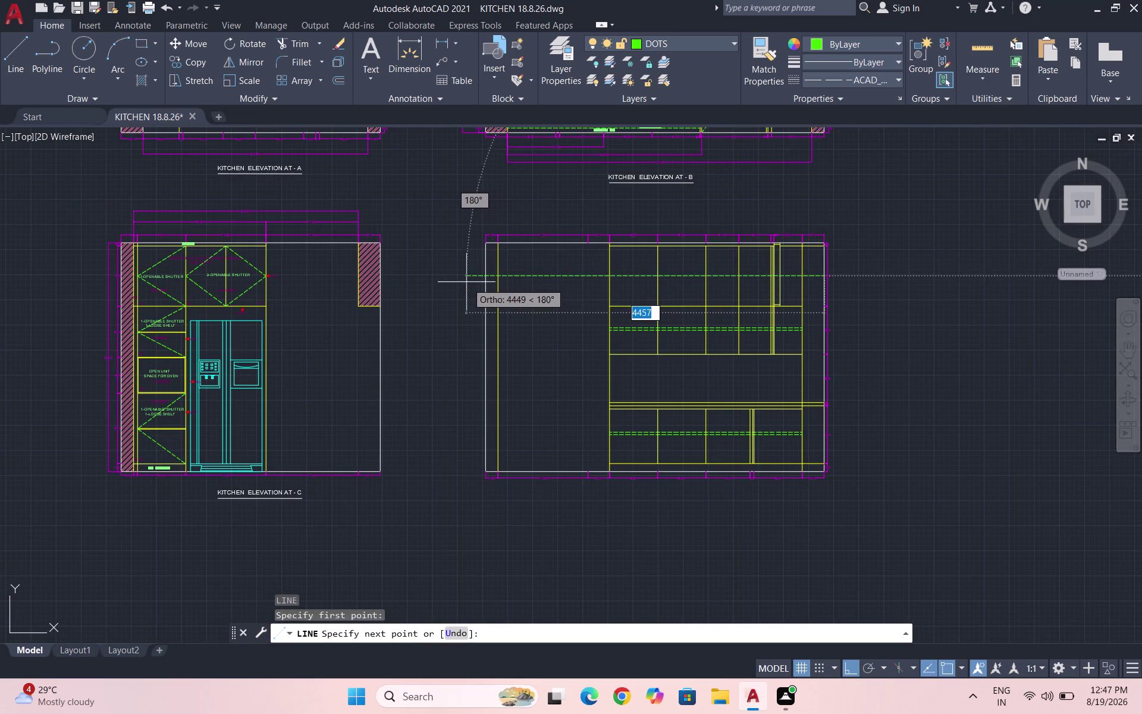
click(466, 282)
key(Escape)
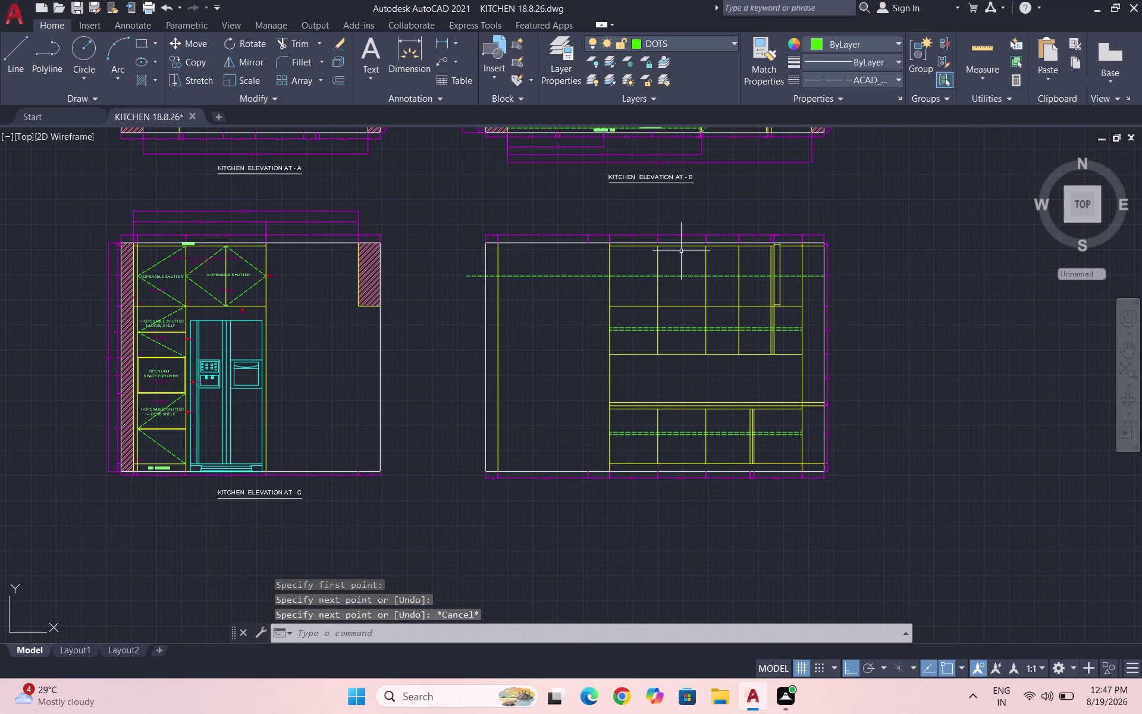
Draw the first dashed diamond through the cabinet's top, side and bottom midpoints.
key(space)
scroll(up, 3)
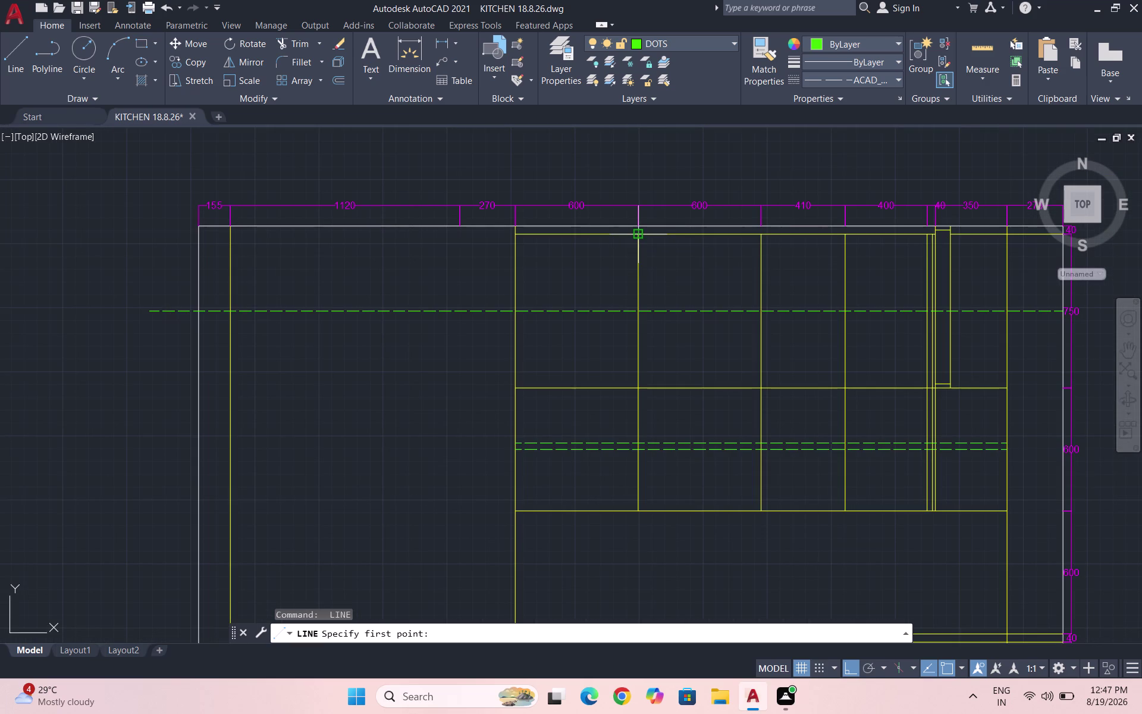
click(638, 238)
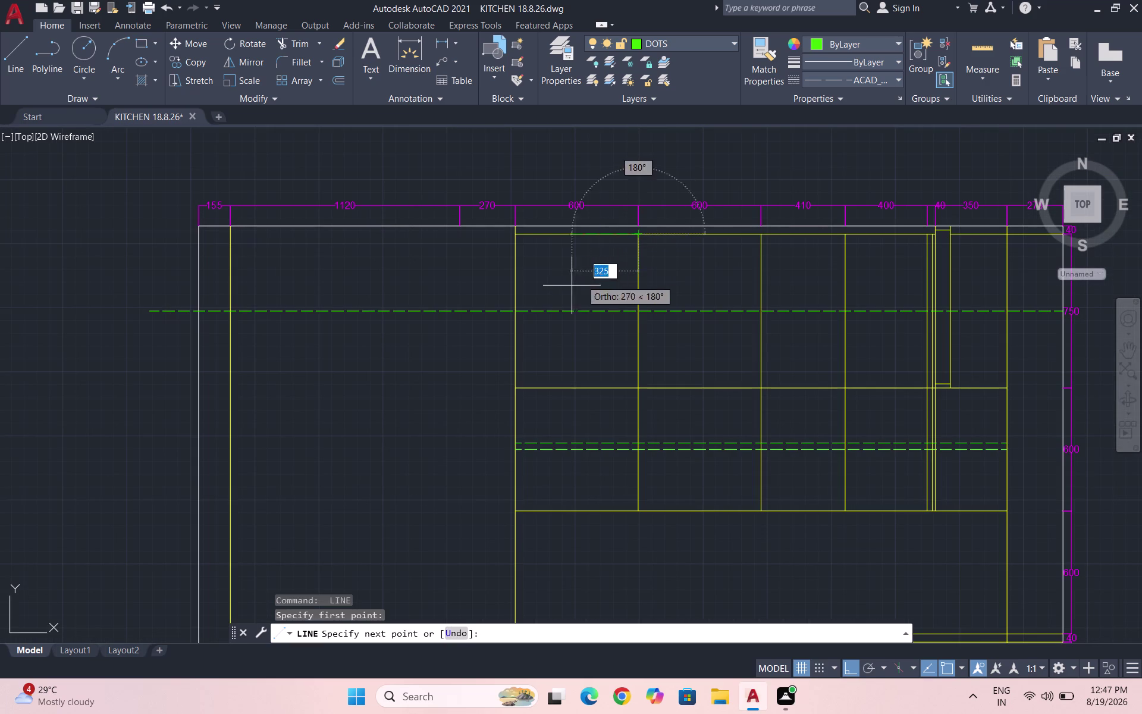
click(517, 313)
click(633, 389)
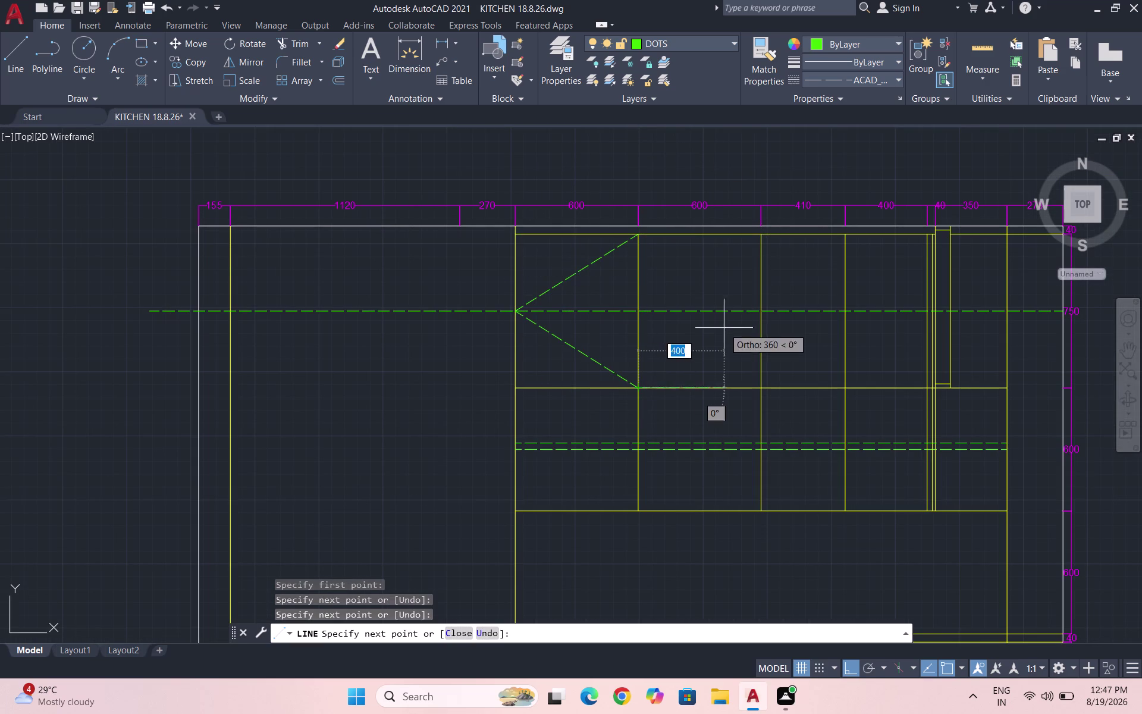
click(761, 313)
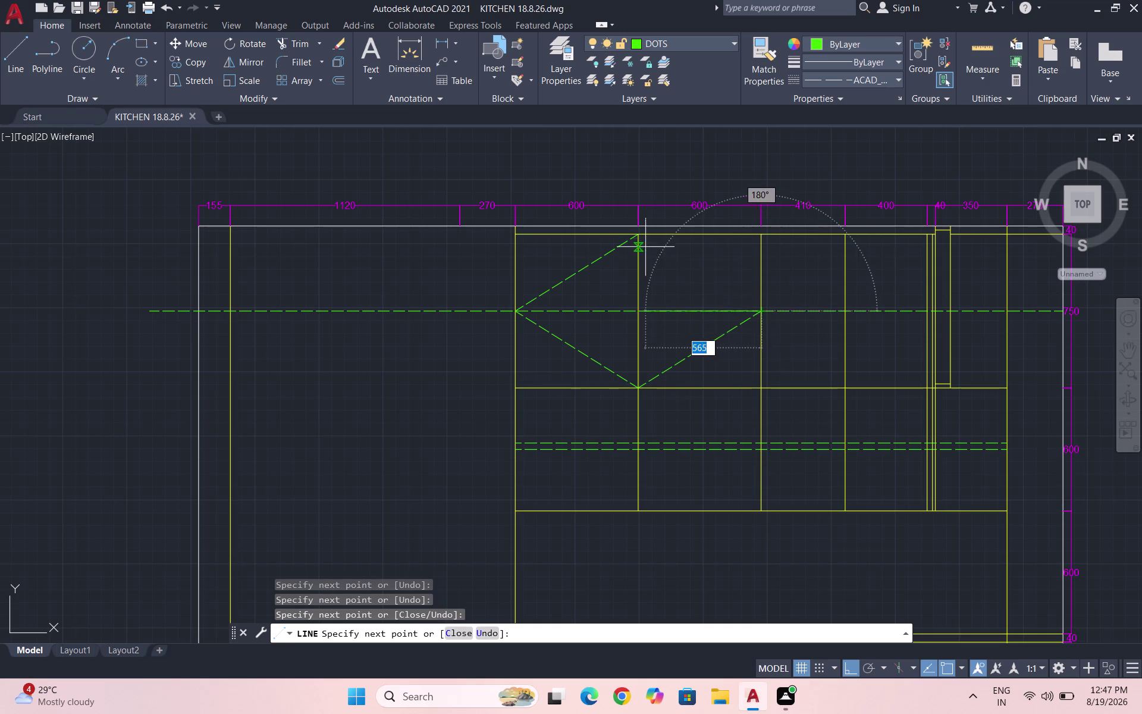
click(643, 236)
key(space)
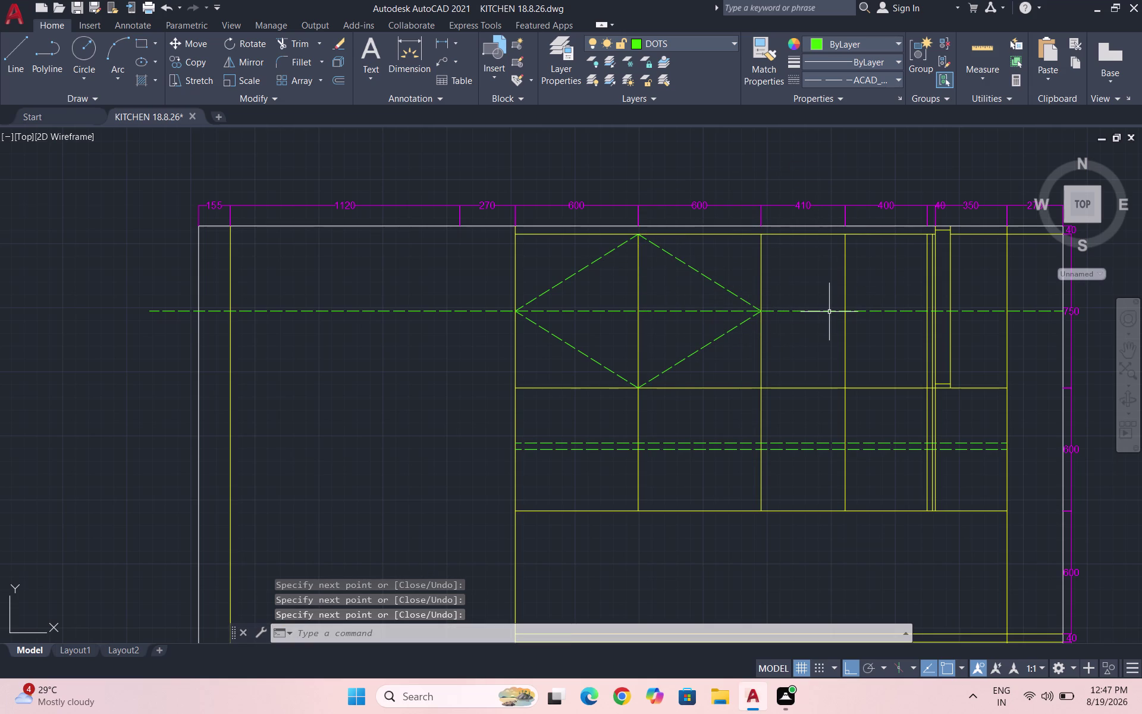
Draw a second dashed diamond spanning the 410 and 400 upper shutters.
key(space)
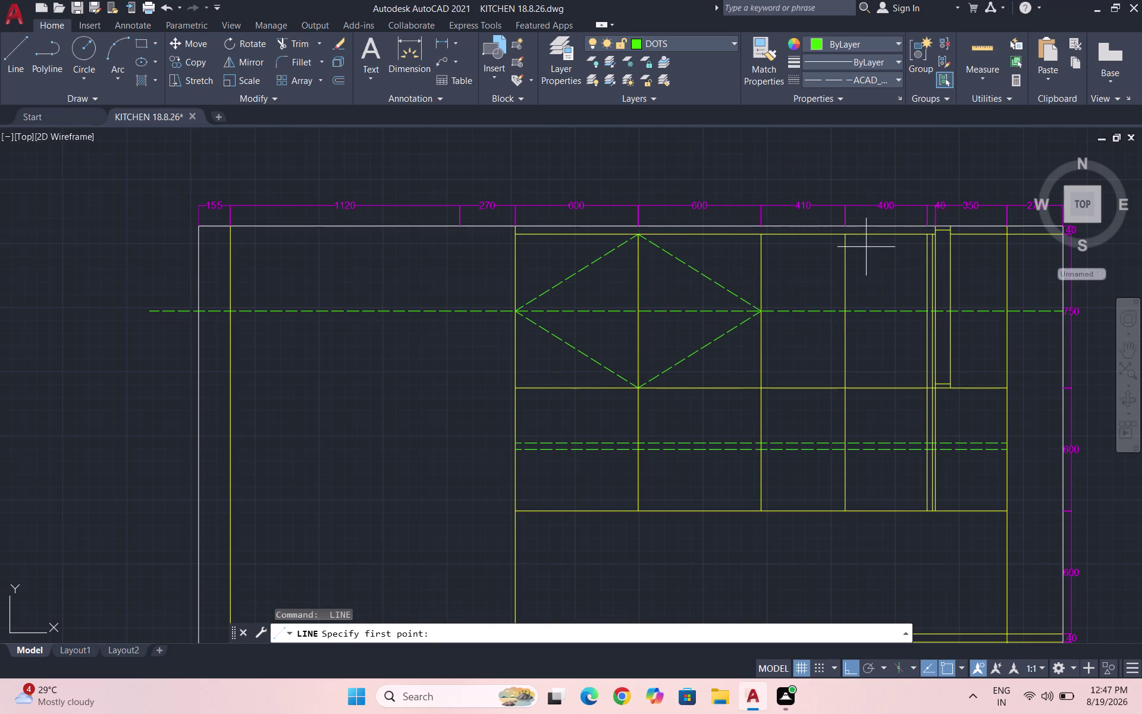
click(842, 238)
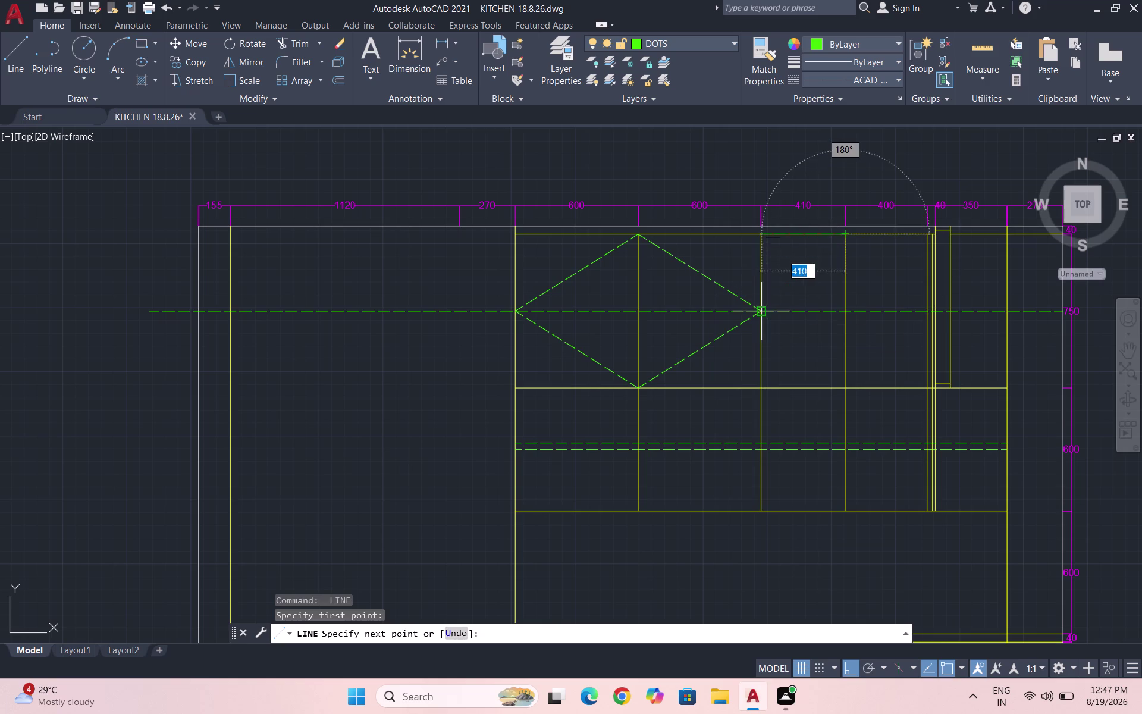
click(757, 308)
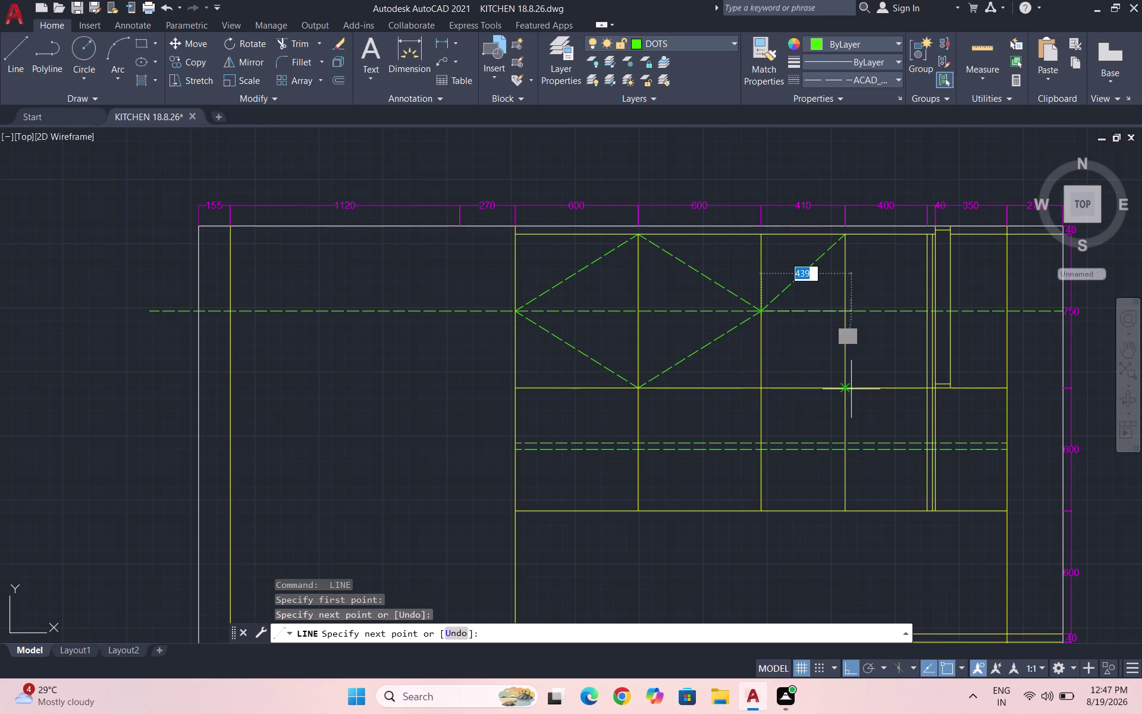
click(844, 390)
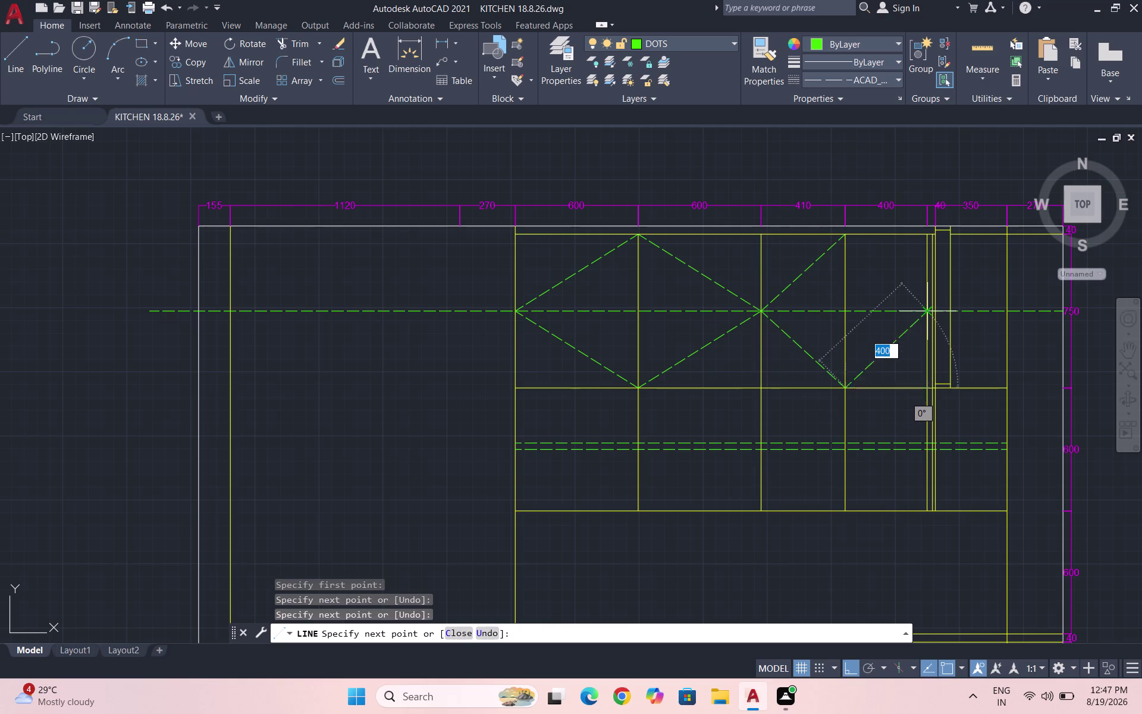
scroll(up, 3)
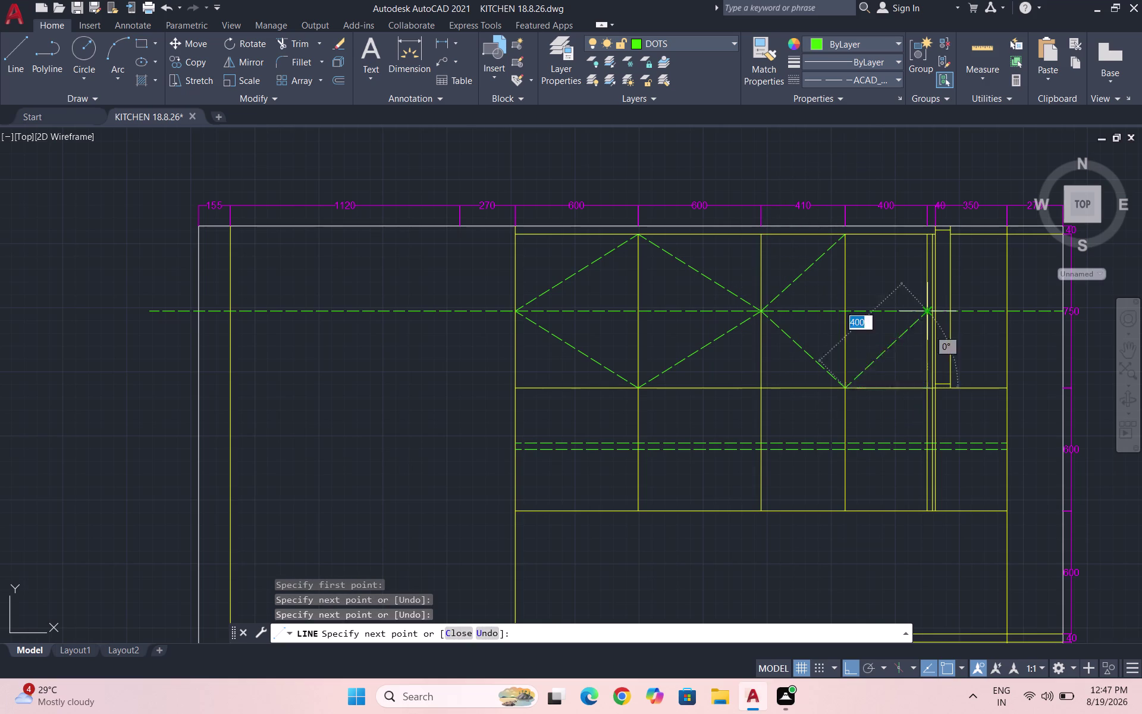
click(926, 308)
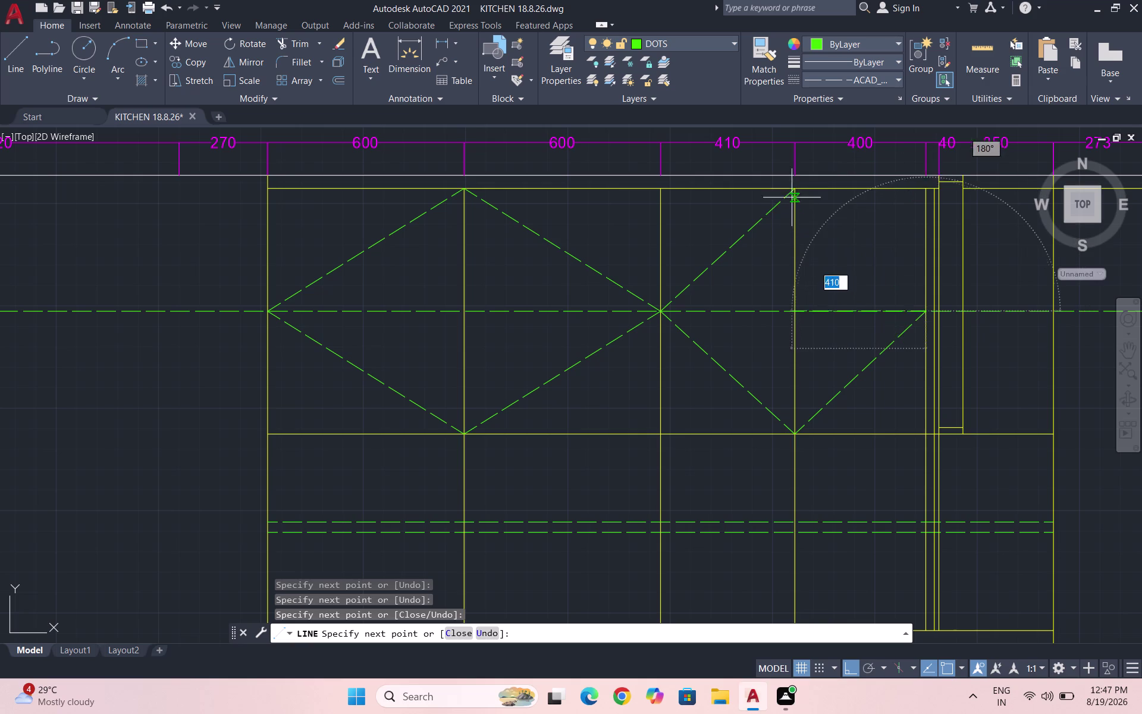
click(795, 190)
key(Escape)
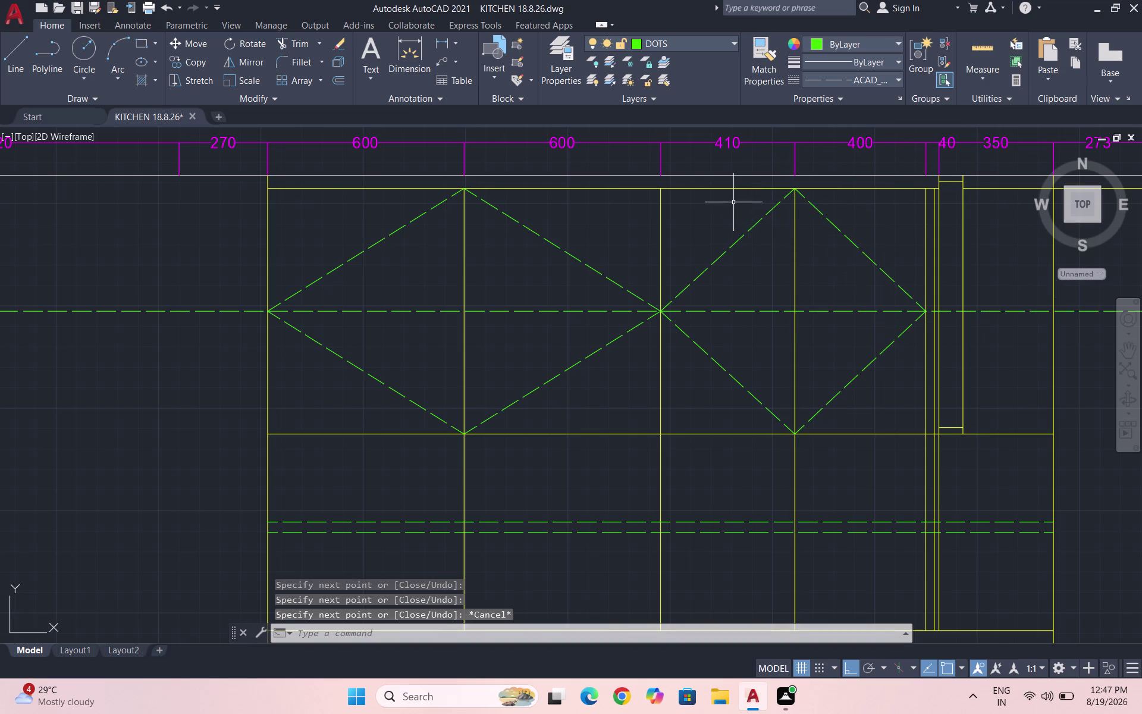
scroll(down, 3)
key(space)
Draw two crossing dashed diagonals across the narrow cabinet panel.
scroll(up, 3)
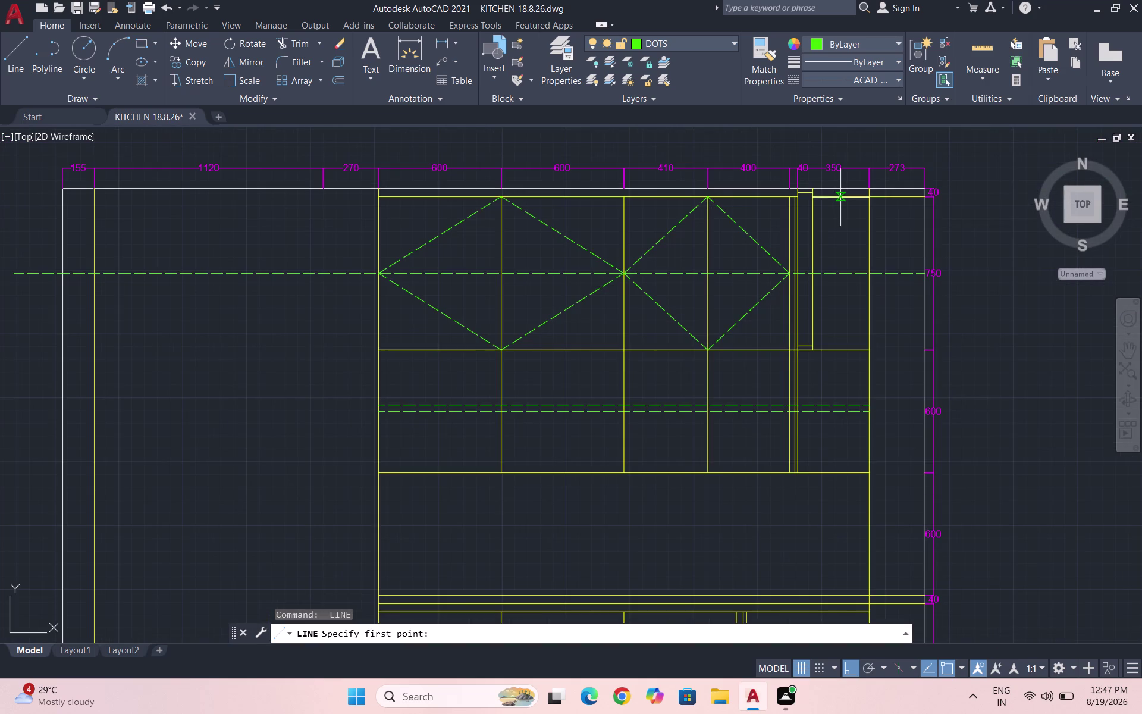
scroll(up, 3)
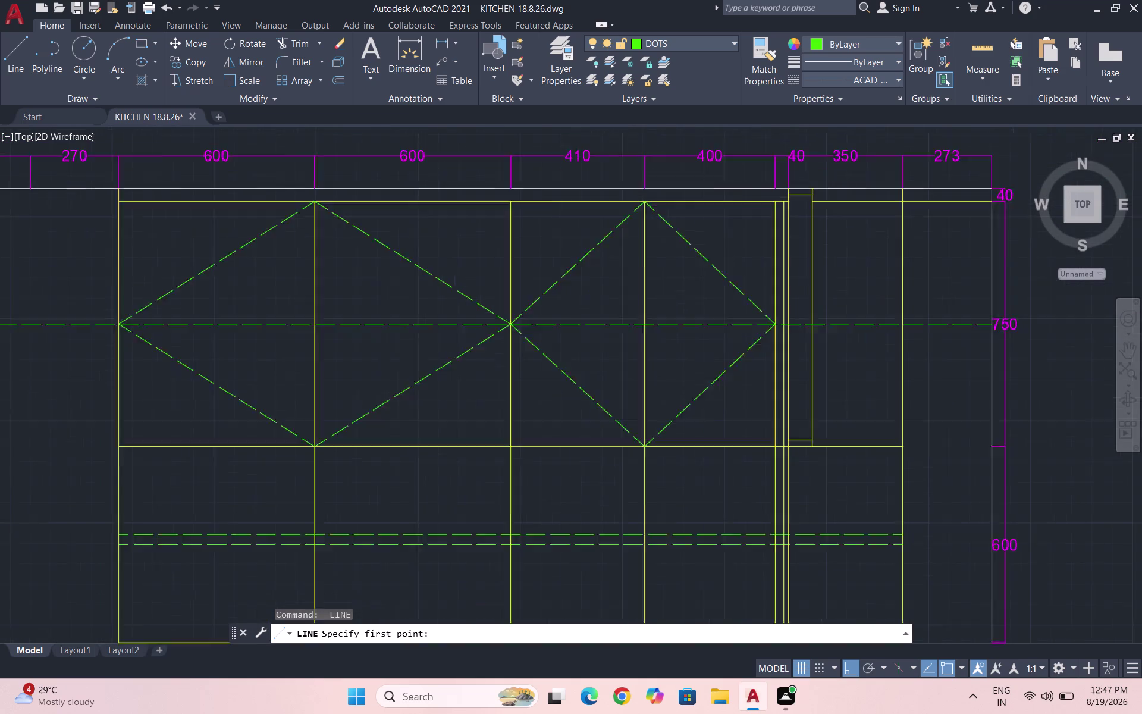
click(772, 191)
scroll(down, 3)
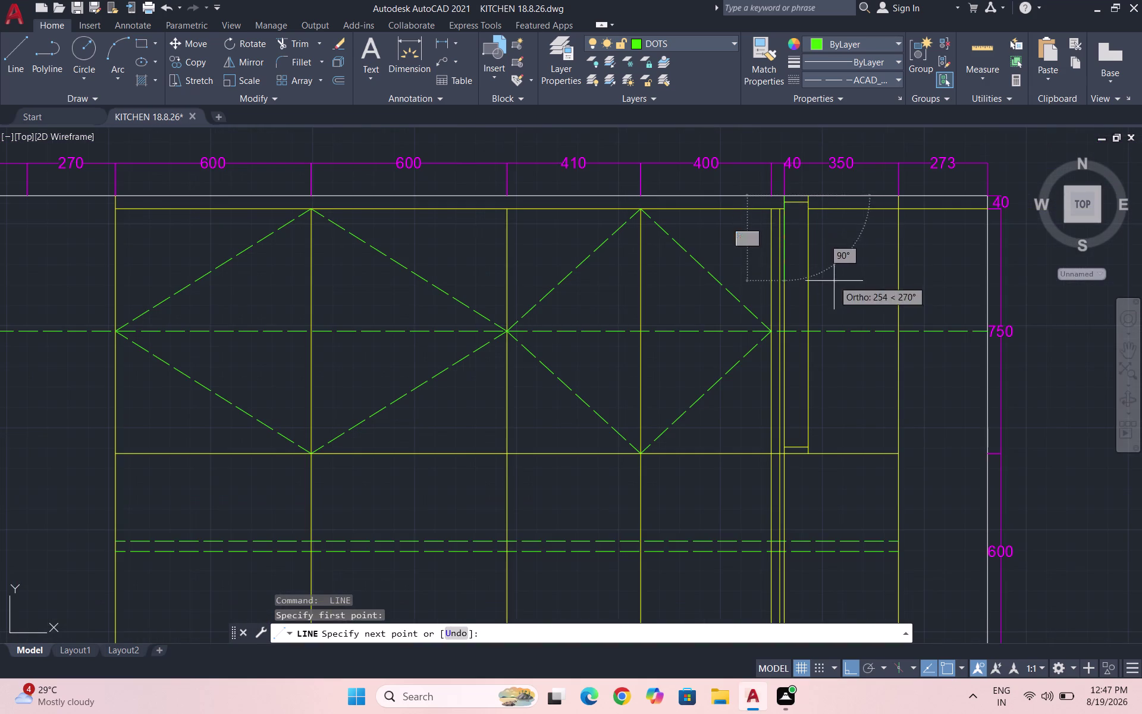
click(898, 457)
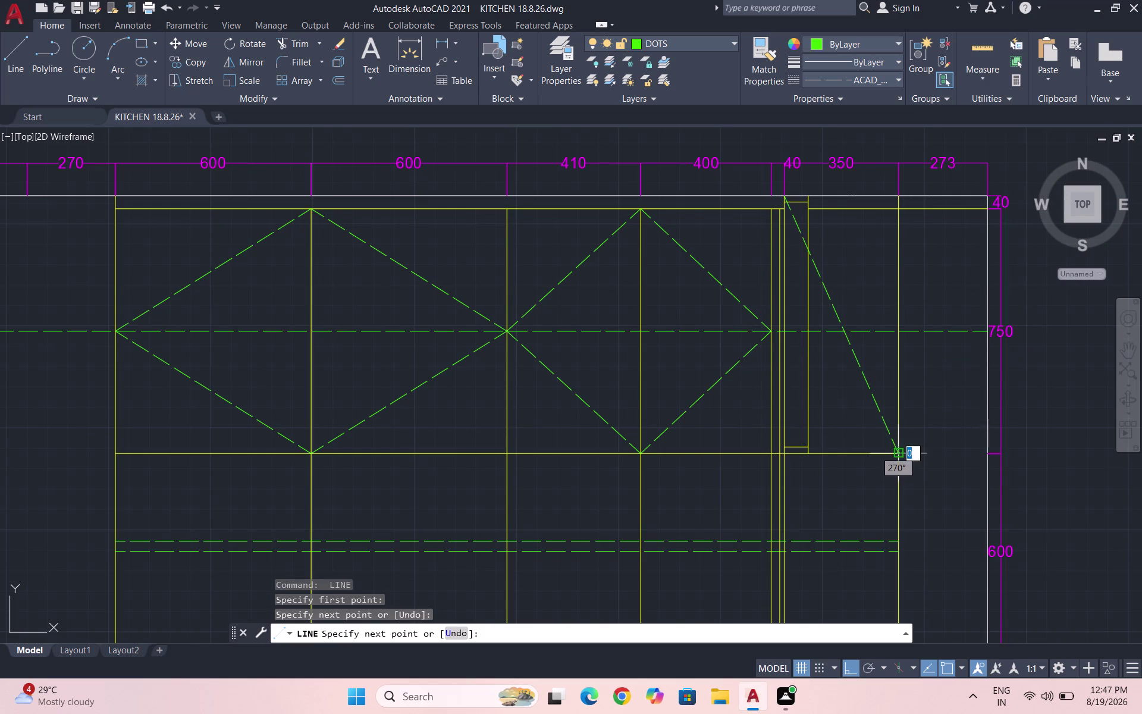
key(space)
key(space)
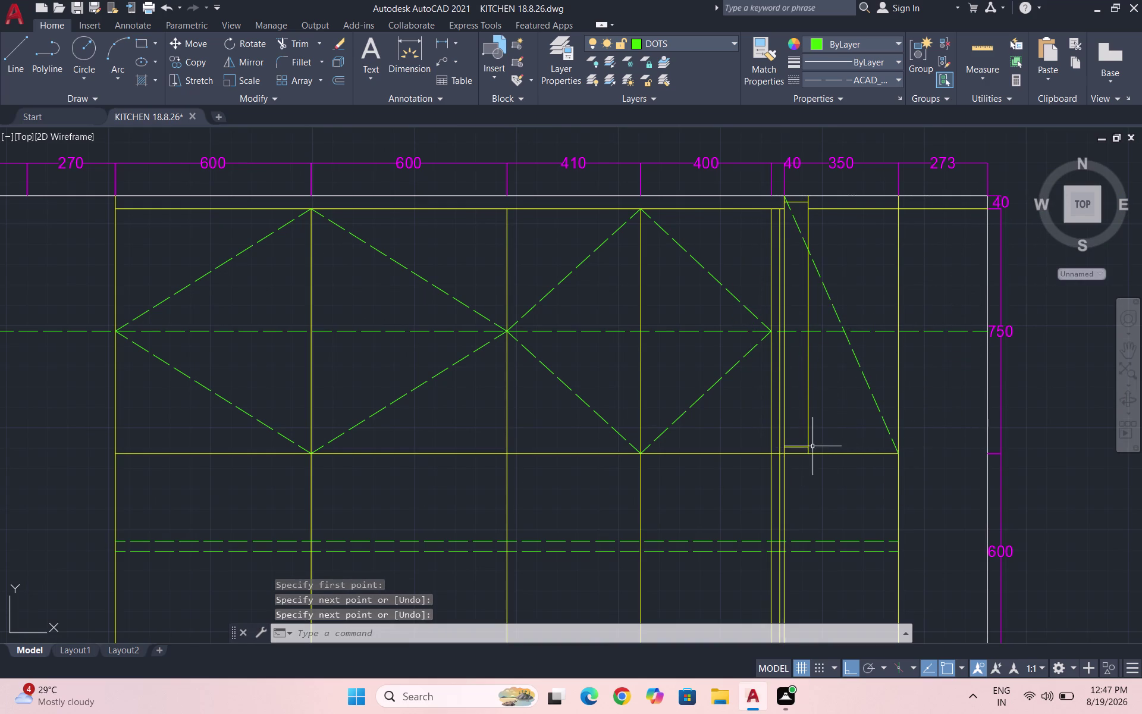
click(786, 453)
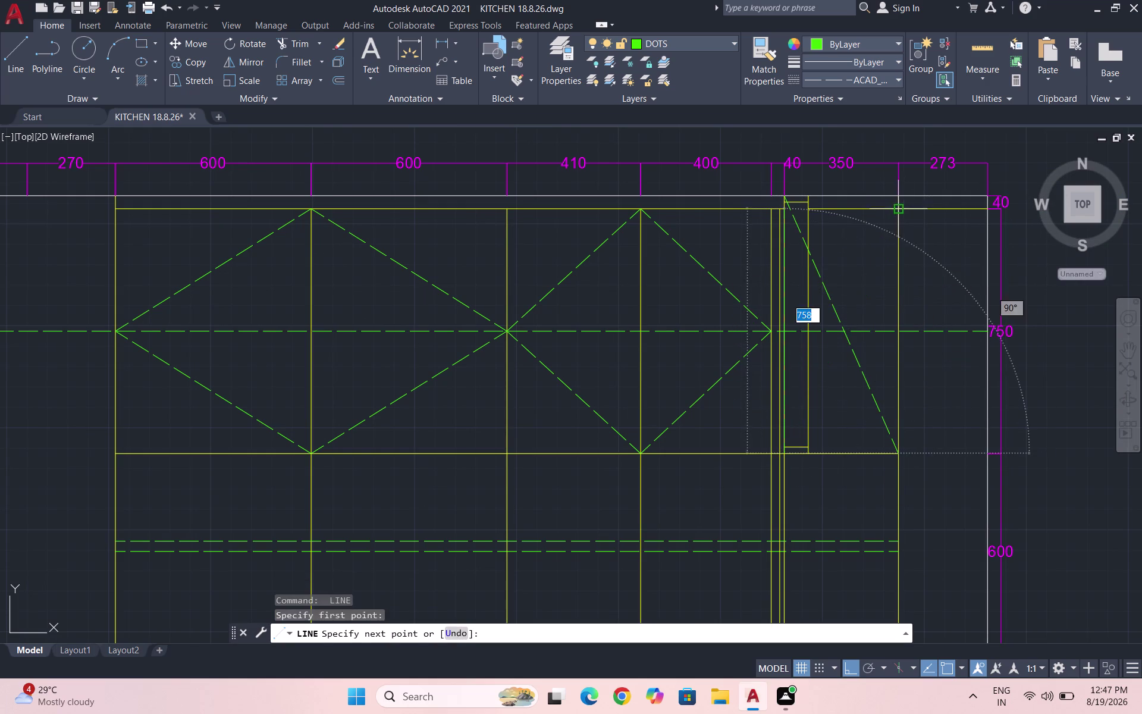
click(898, 199)
key(space)
Erase the stray long dashed horizontal line.
scroll(down, 3)
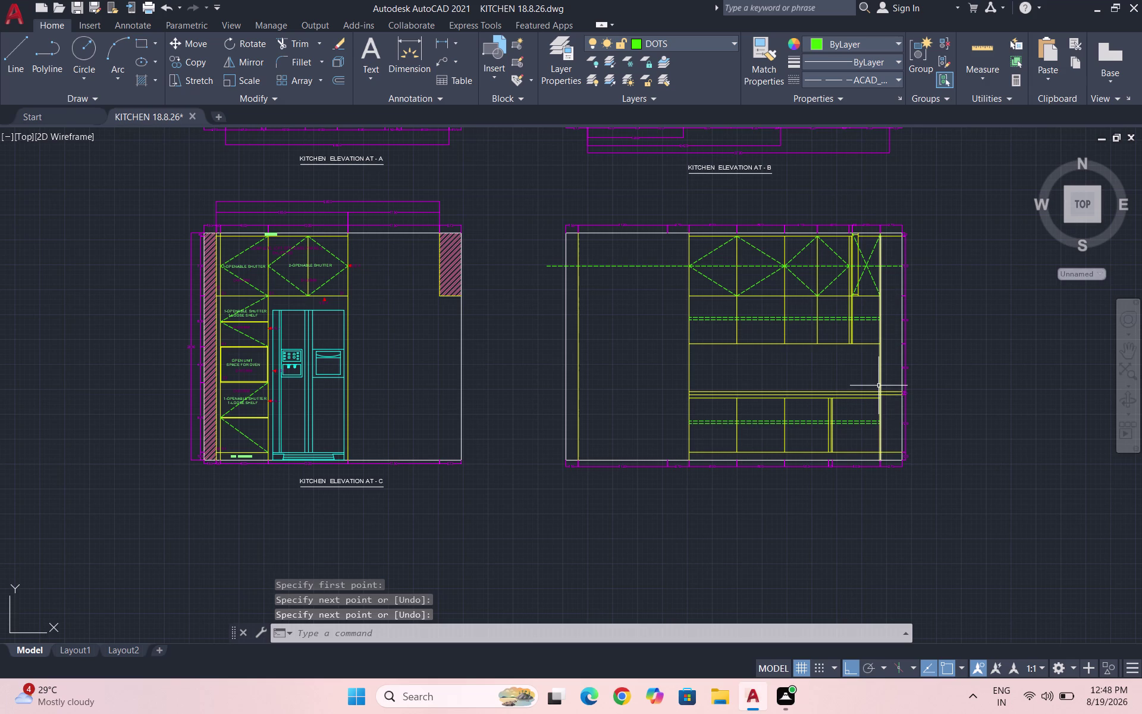
click(809, 267)
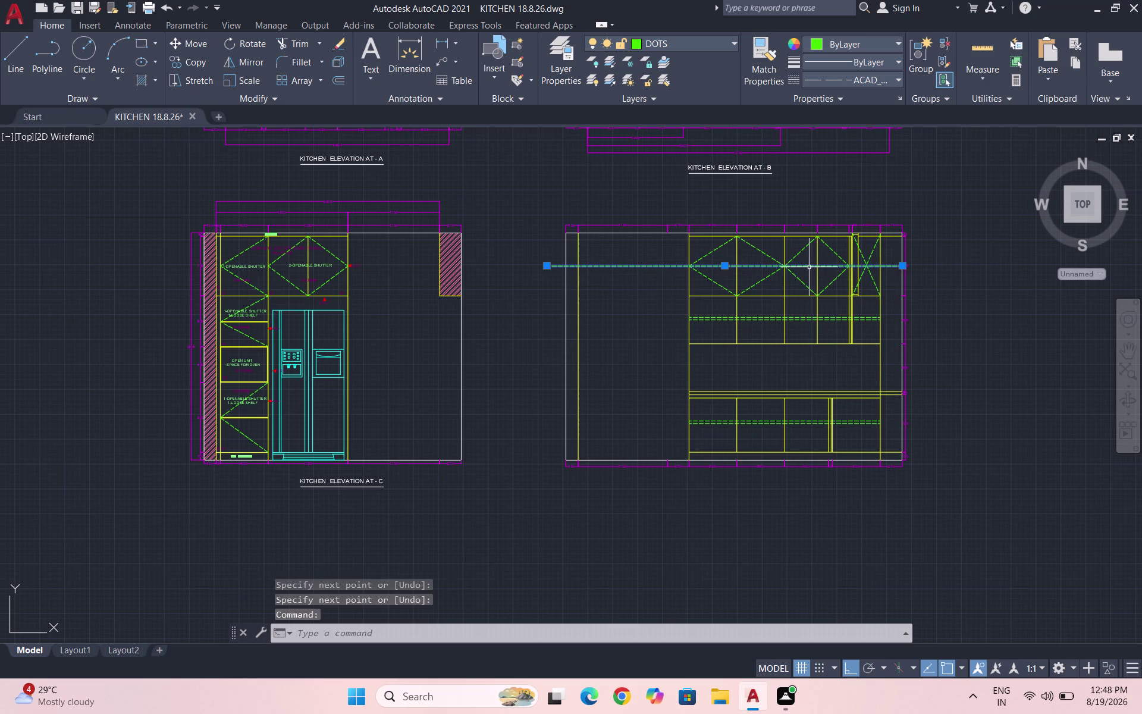
key(Delete)
Draw a dashed diamond opening mark across a cabinet panel.
key(l)
key(Return)
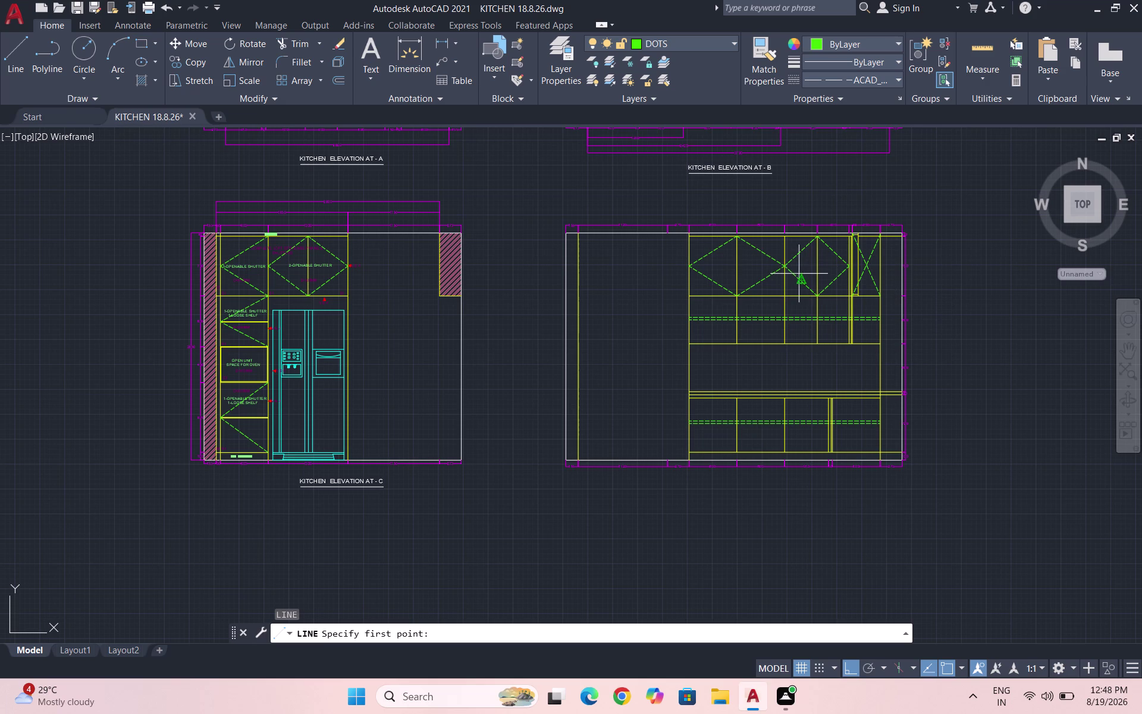
scroll(up, 3)
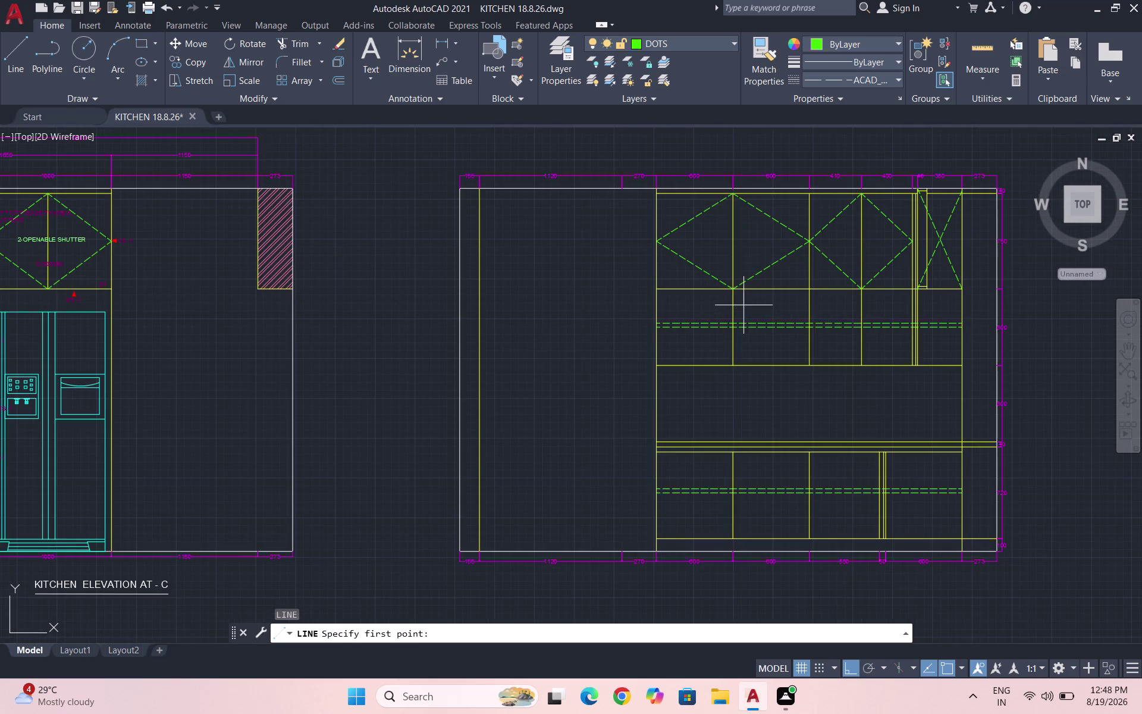
click(736, 288)
scroll(up, 3)
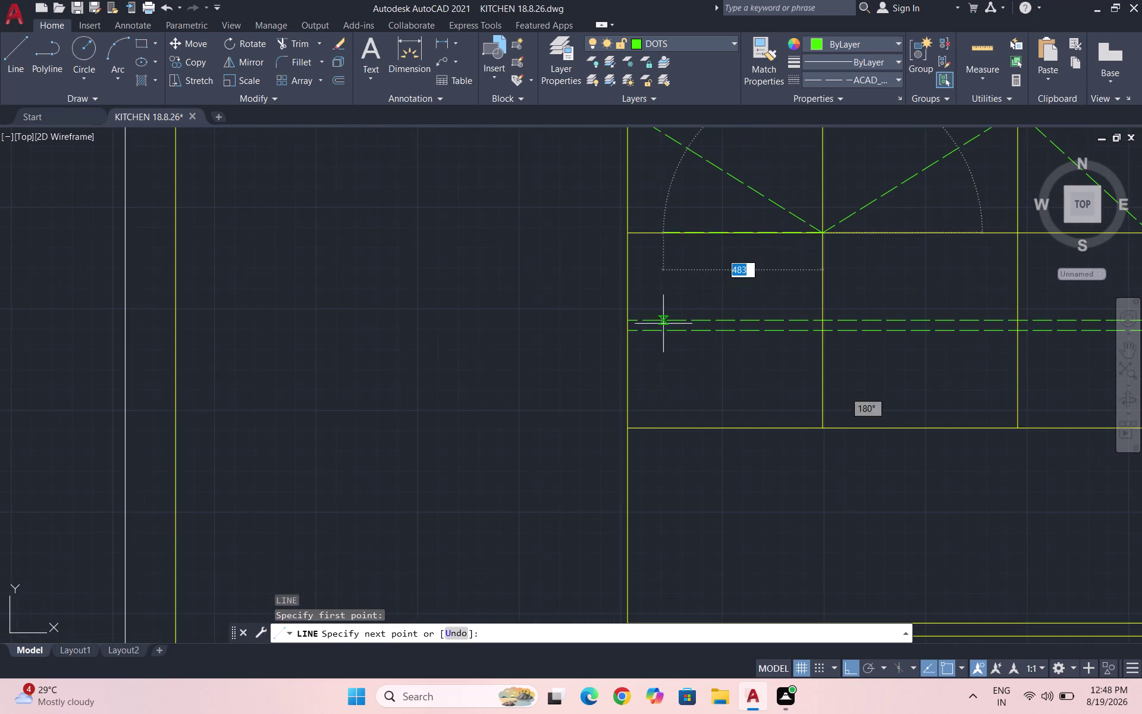
scroll(up, 3)
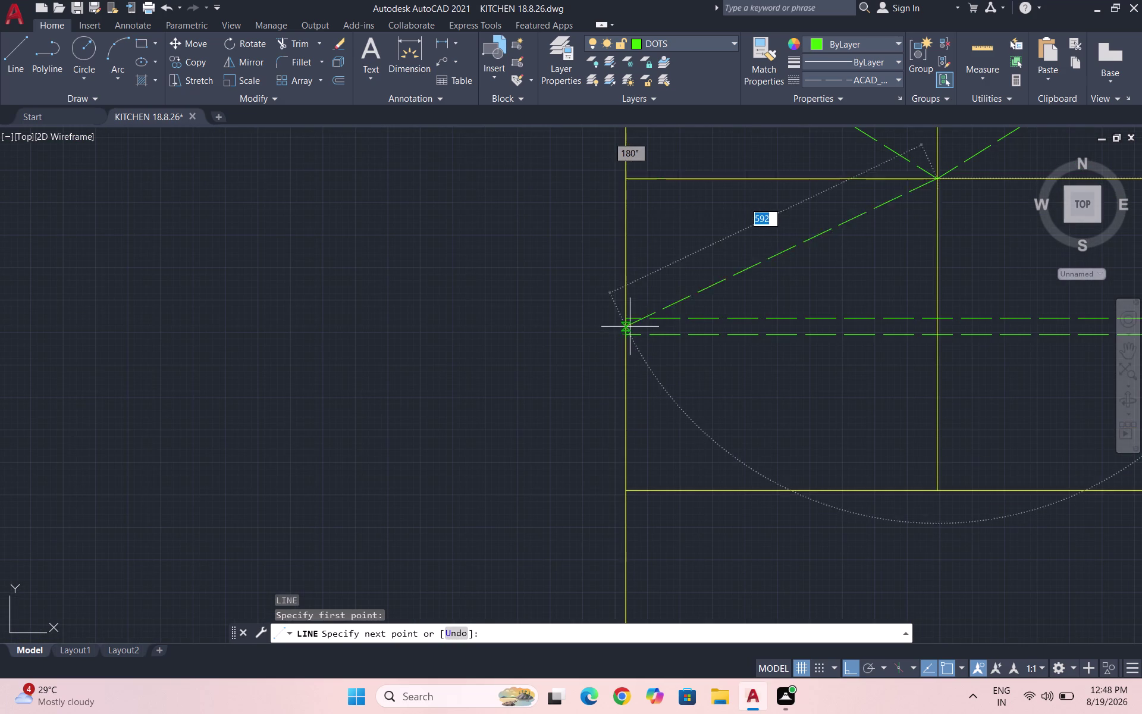
click(629, 326)
scroll(down, 3)
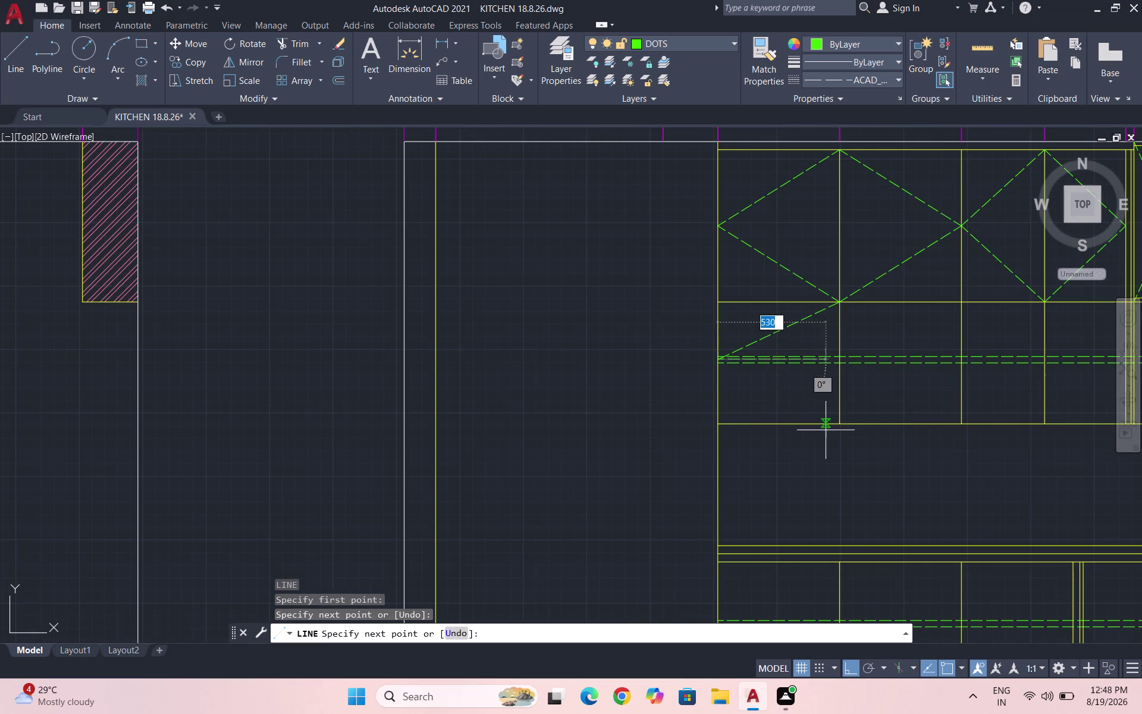
click(835, 428)
scroll(up, 3)
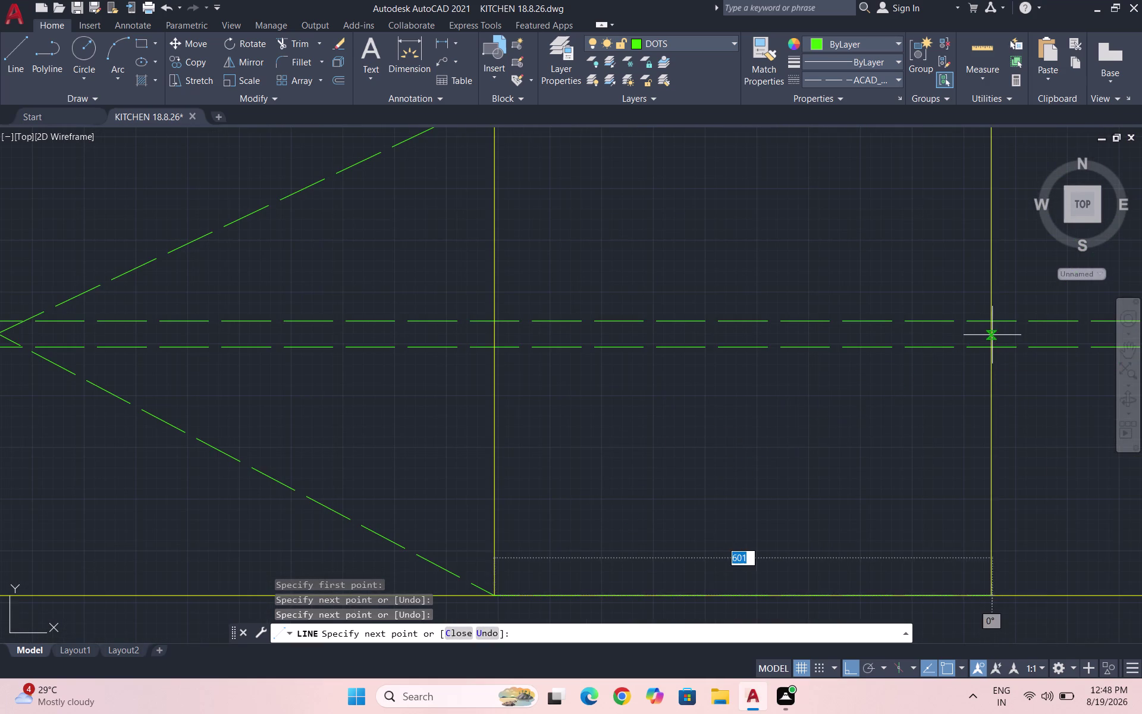
double_click(993, 334)
scroll(down, 3)
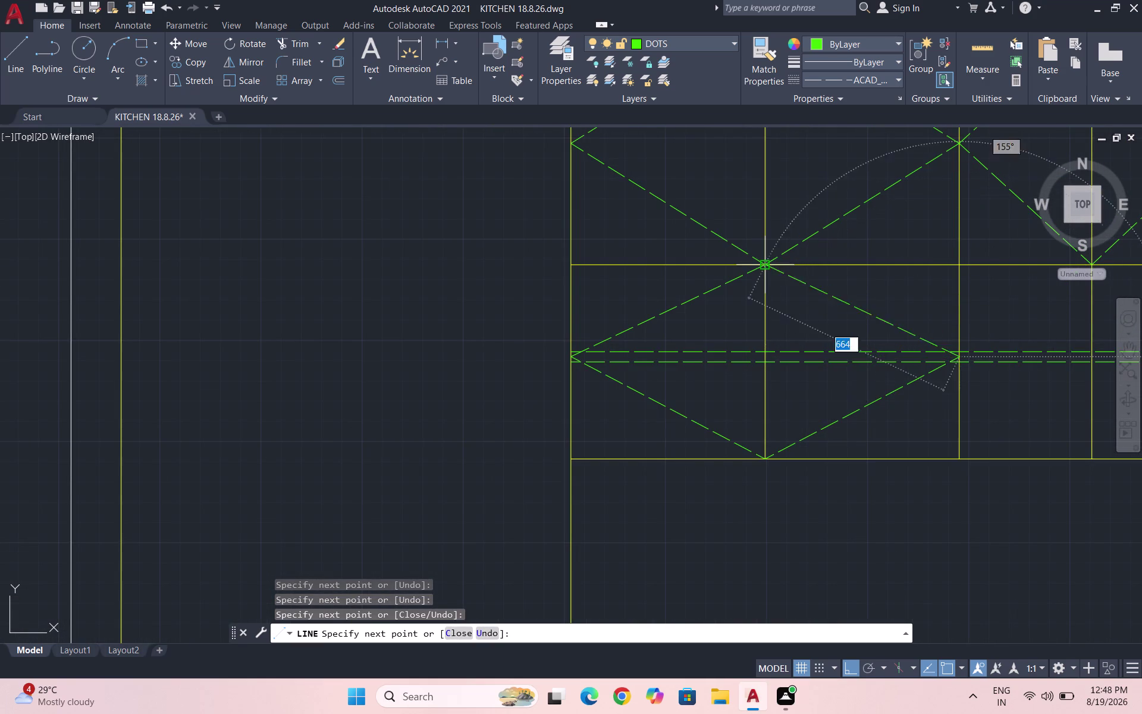
click(765, 265)
scroll(down, 3)
key(Escape)
key(space)
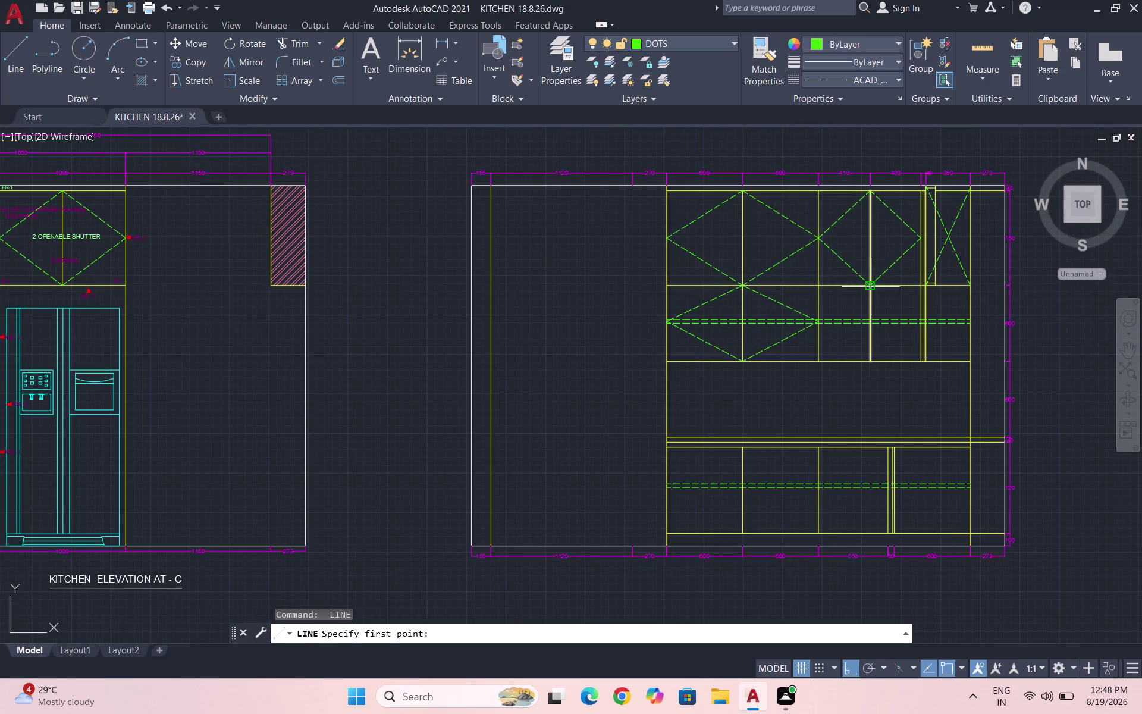
Draw another dashed diamond shutter pattern across the next cabinet panel.
scroll(up, 3)
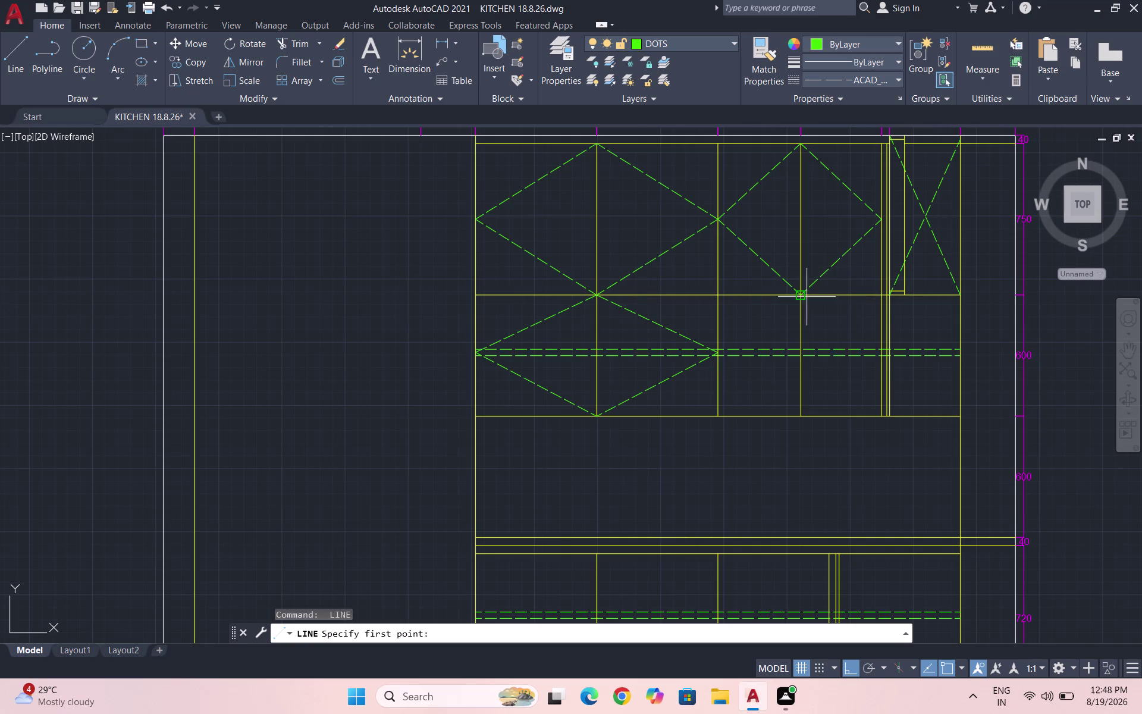
click(803, 293)
scroll(up, 3)
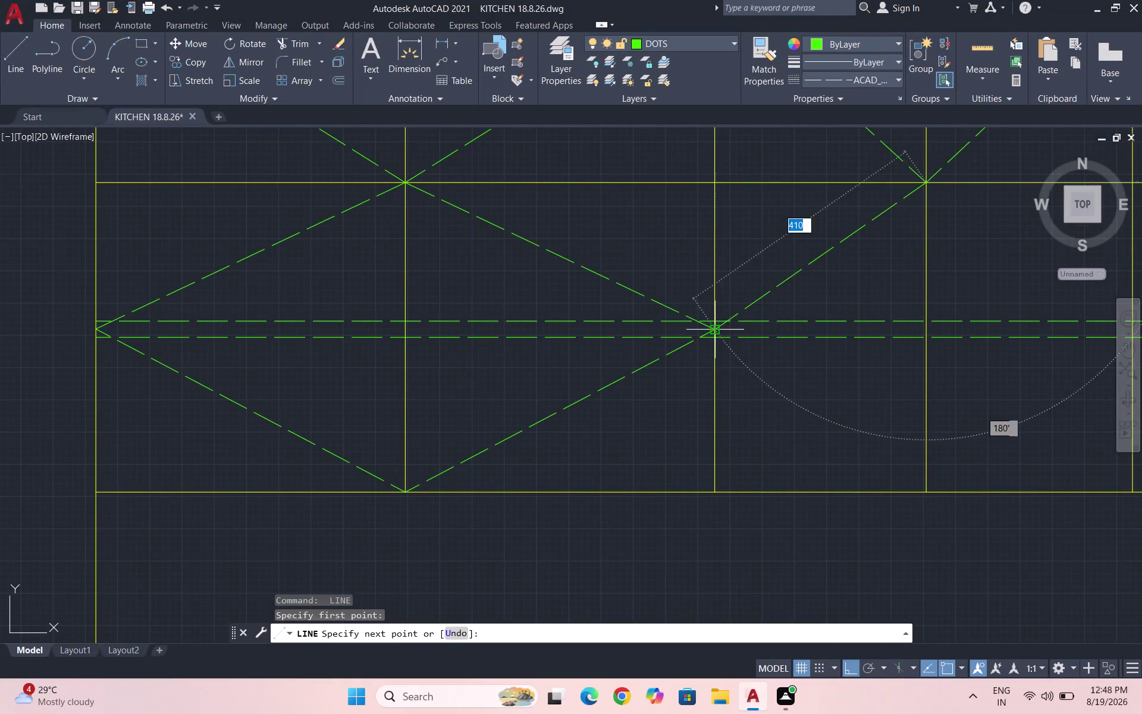
click(712, 328)
click(925, 494)
scroll(down, 3)
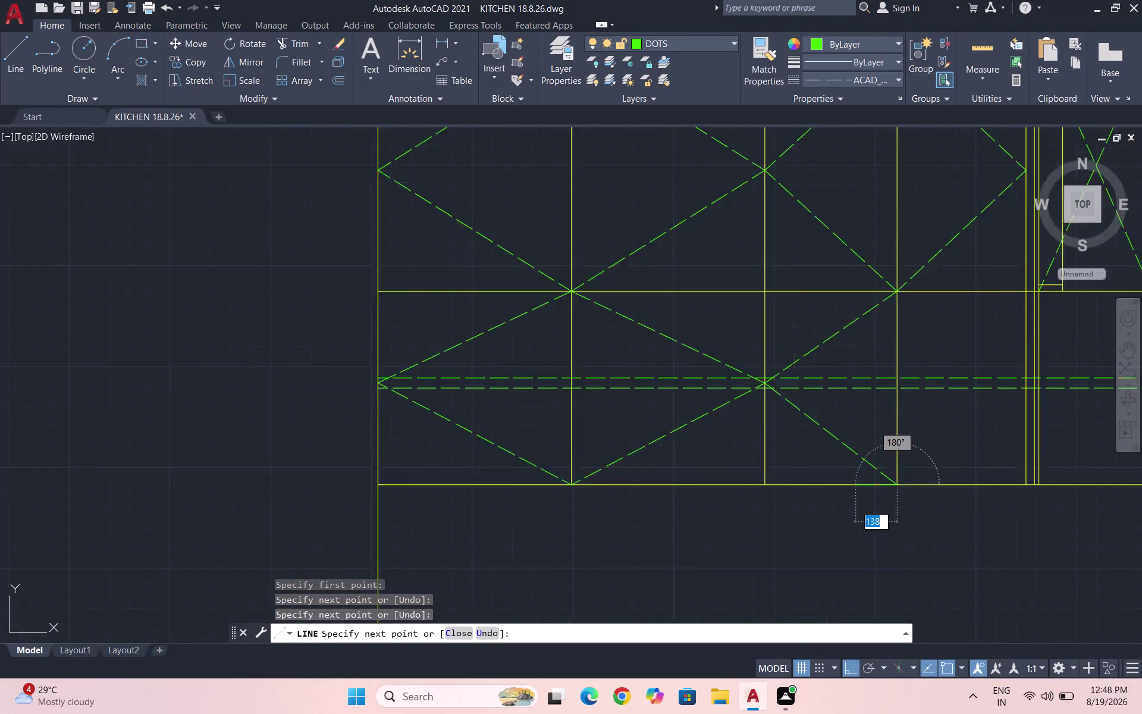
scroll(down, 3)
scroll(up, 3)
scroll(down, 3)
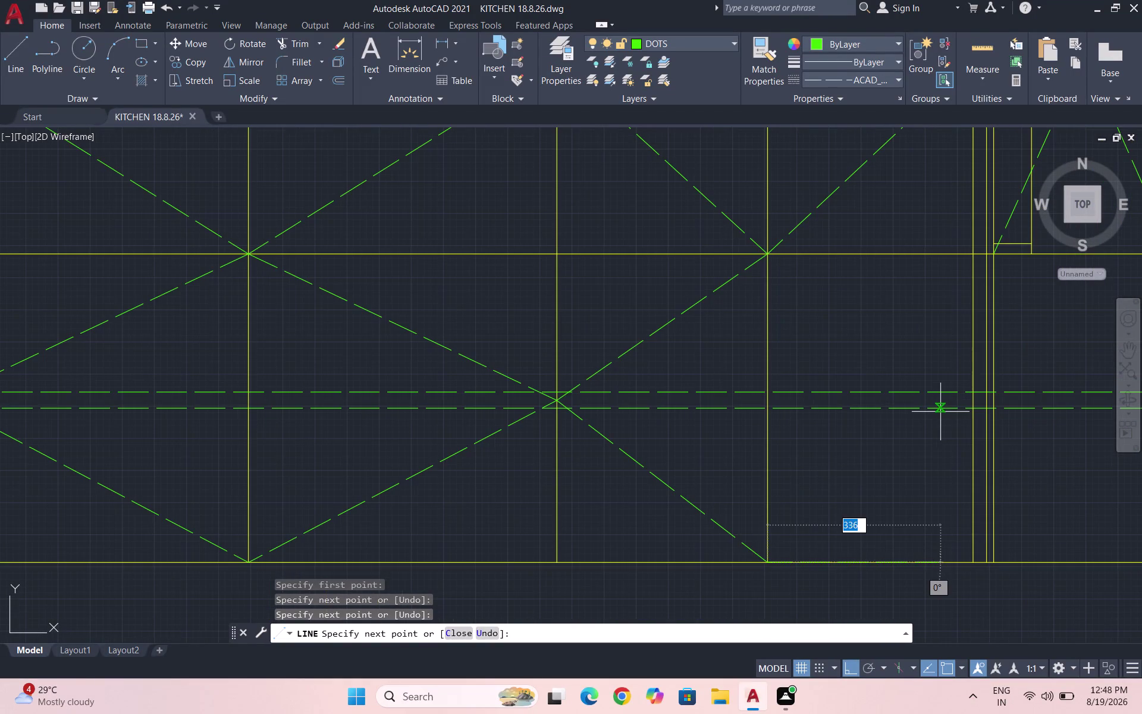
scroll(down, 3)
scroll(up, 3)
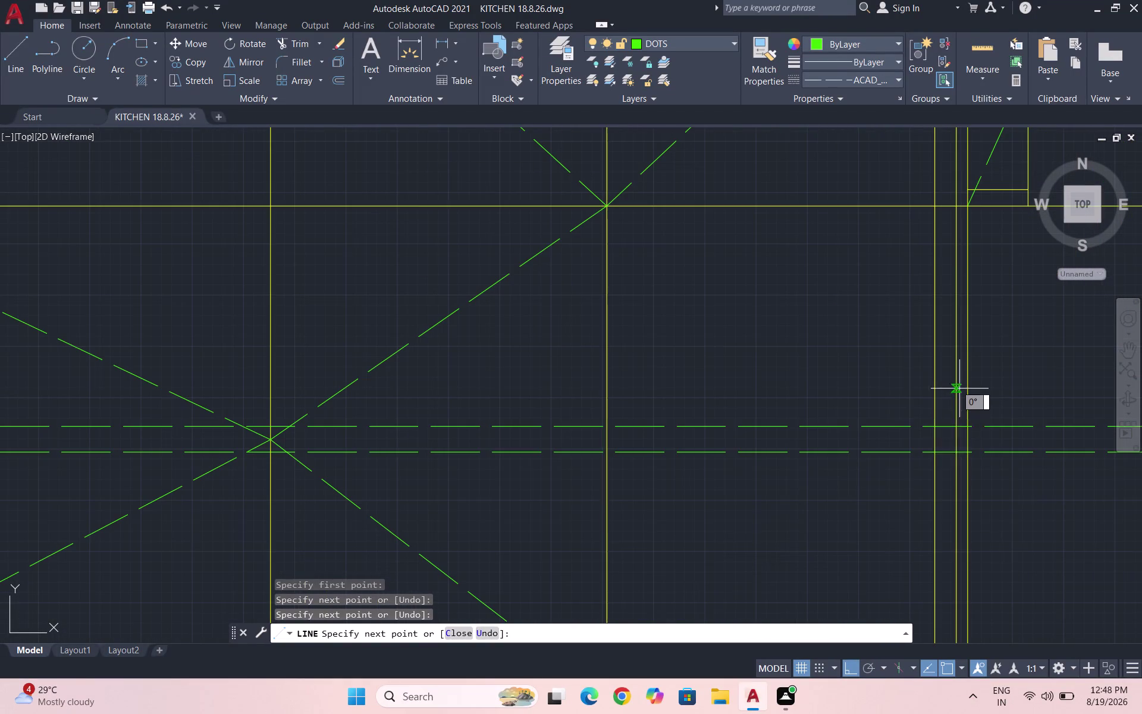
click(937, 440)
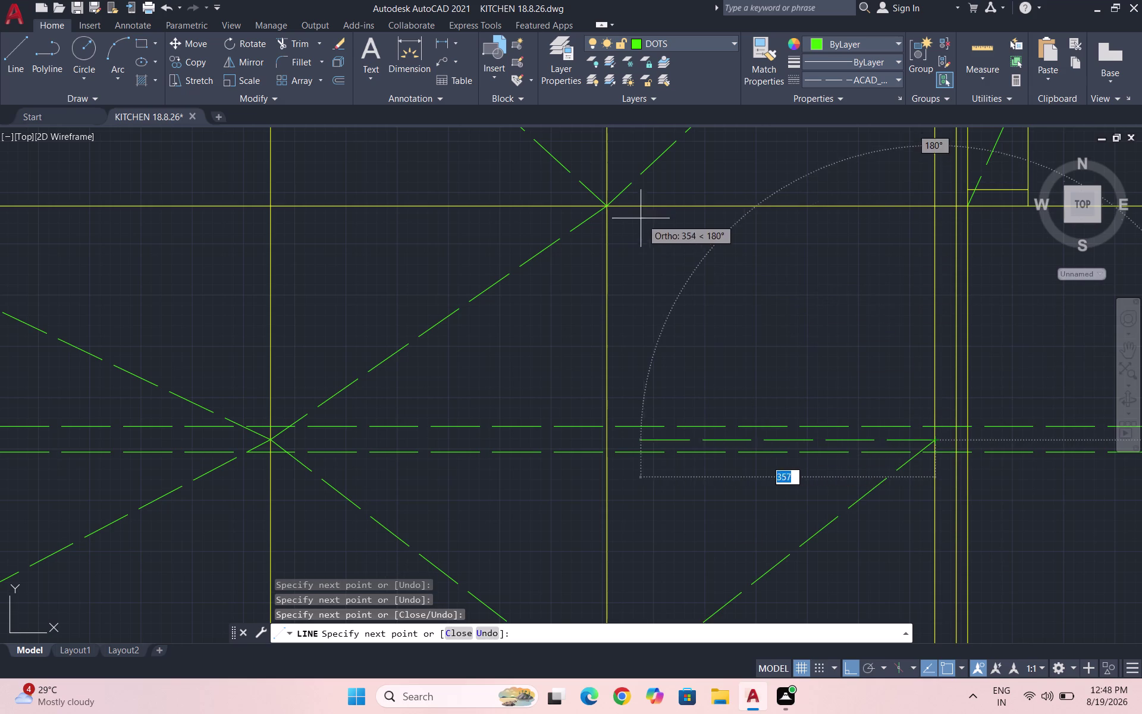
click(609, 200)
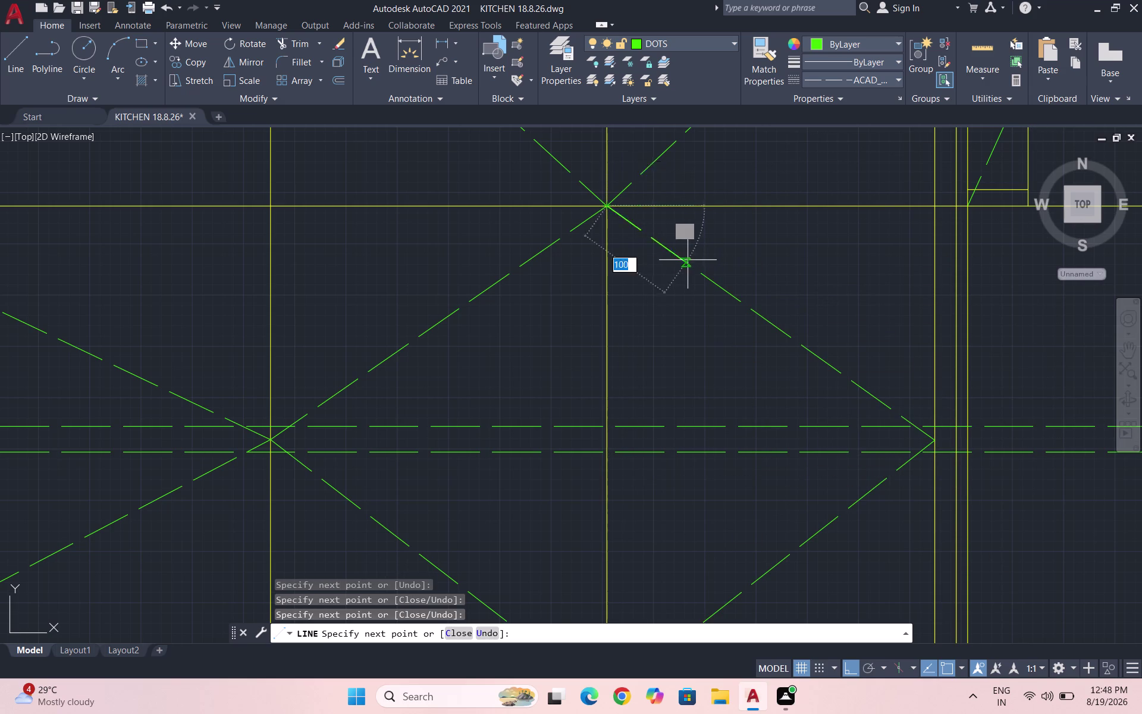
key(Escape)
scroll(down, 3)
key(space)
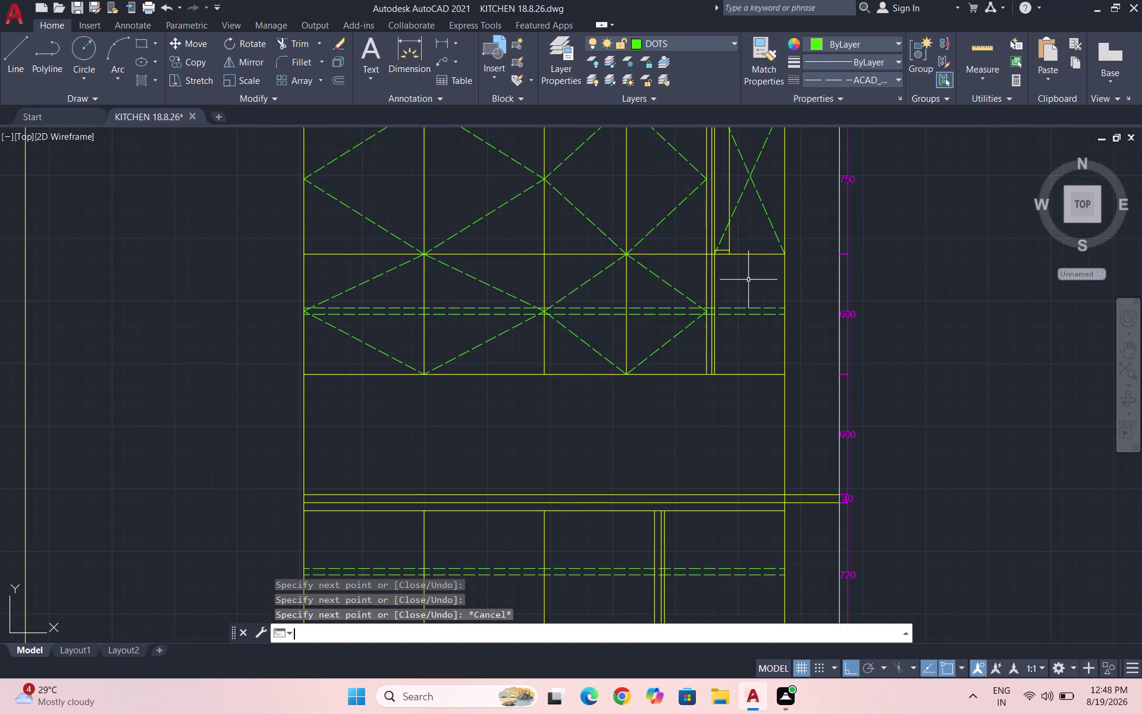
Draw two crossing dashed diagonals across the narrow right-hand upper shutter.
scroll(up, 3)
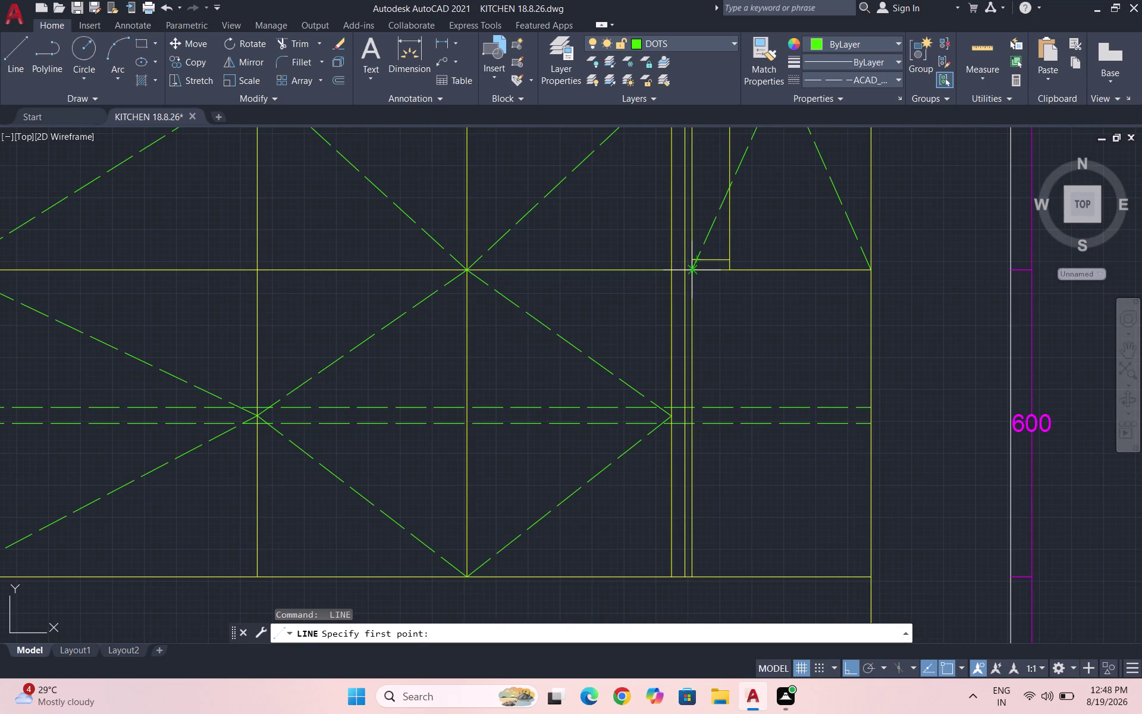
click(689, 269)
click(870, 580)
key(space)
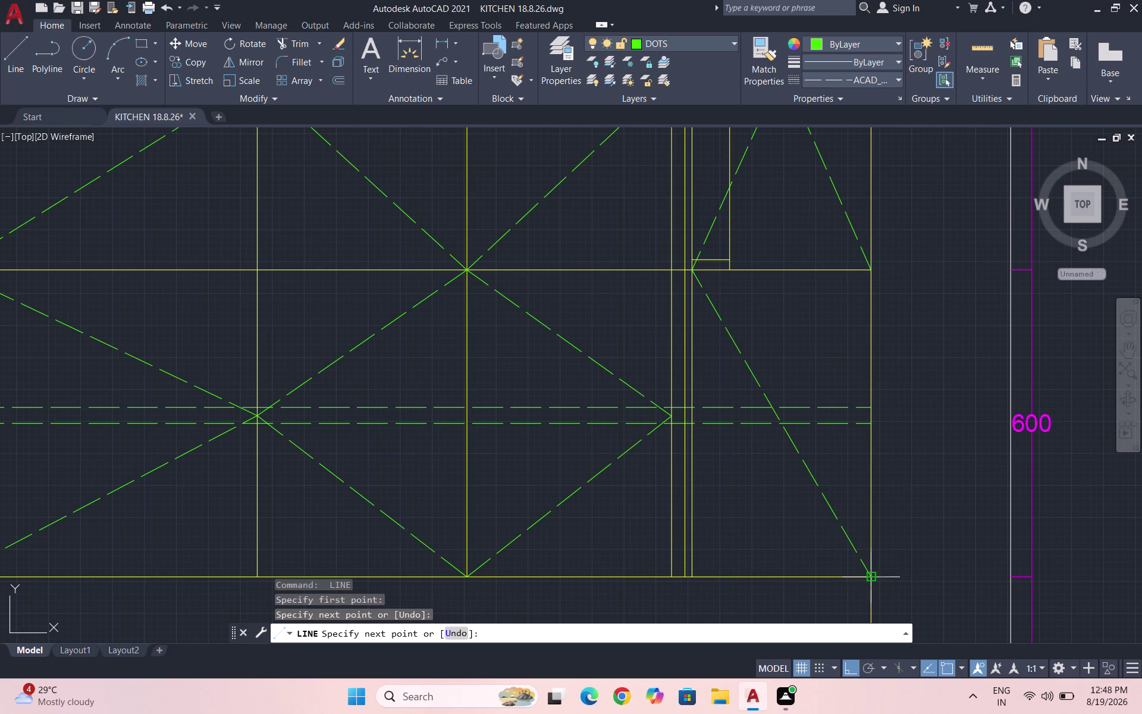
key(space)
click(693, 576)
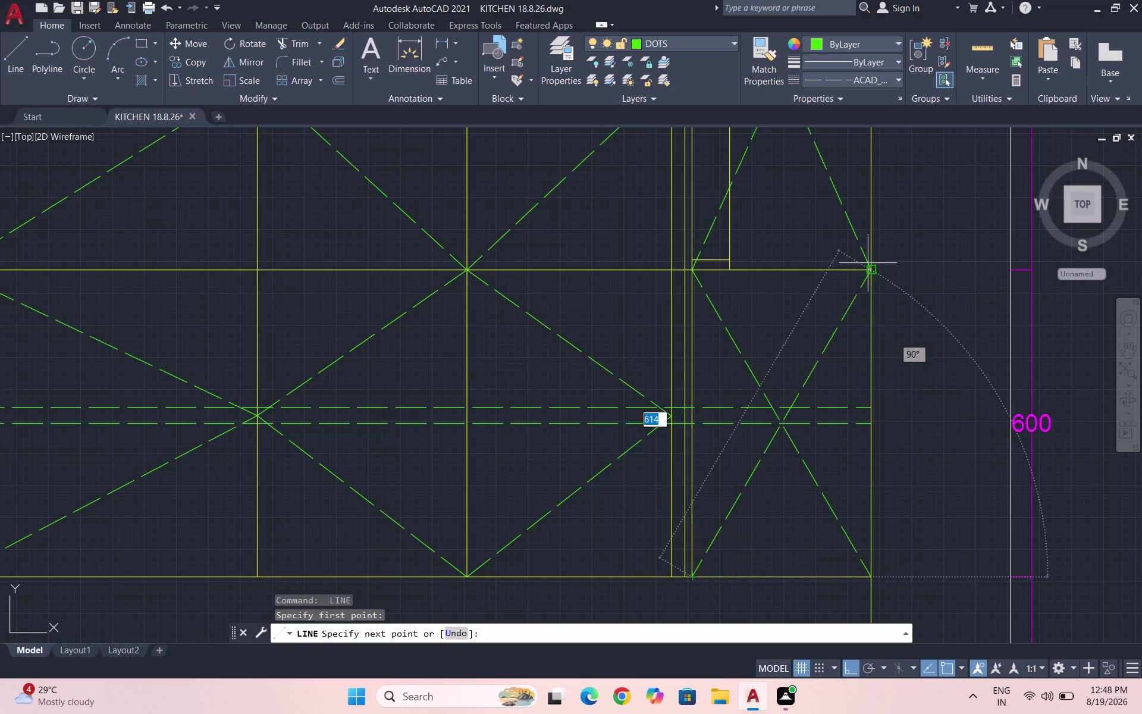
click(866, 267)
key(Escape)
scroll(up, 3)
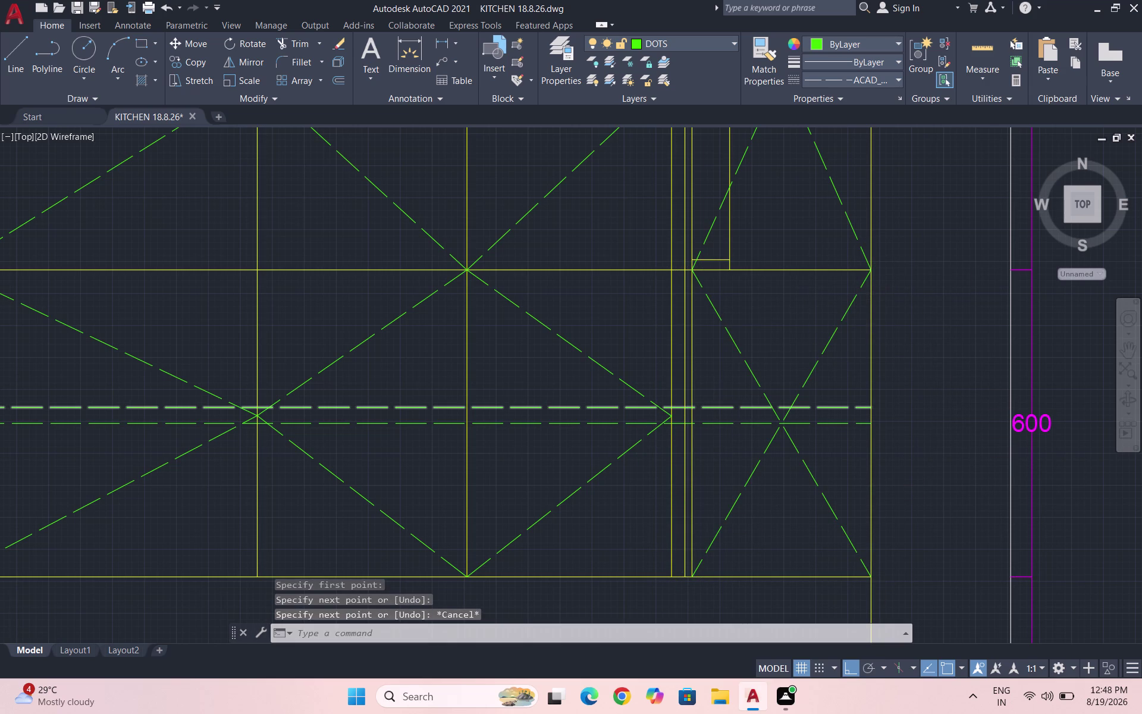
text(TR)
key(Return)
Trim the dashed line pieces inside the narrow vertical strip.
key(Return)
scroll(up, 3)
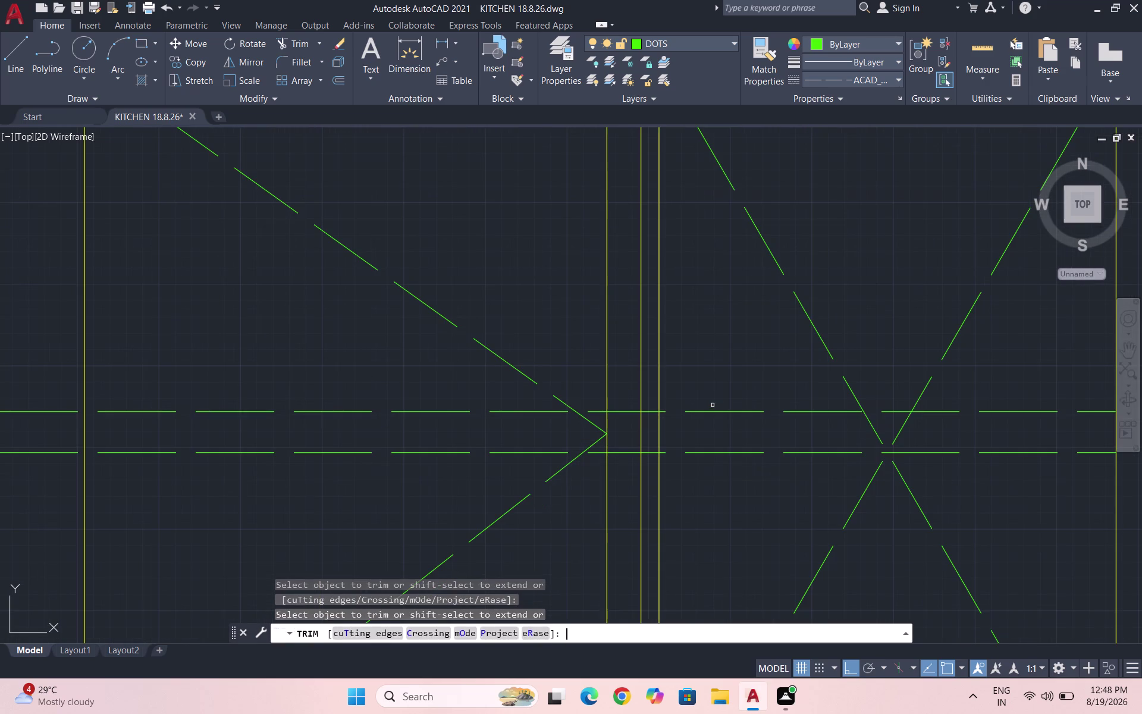
click(648, 409)
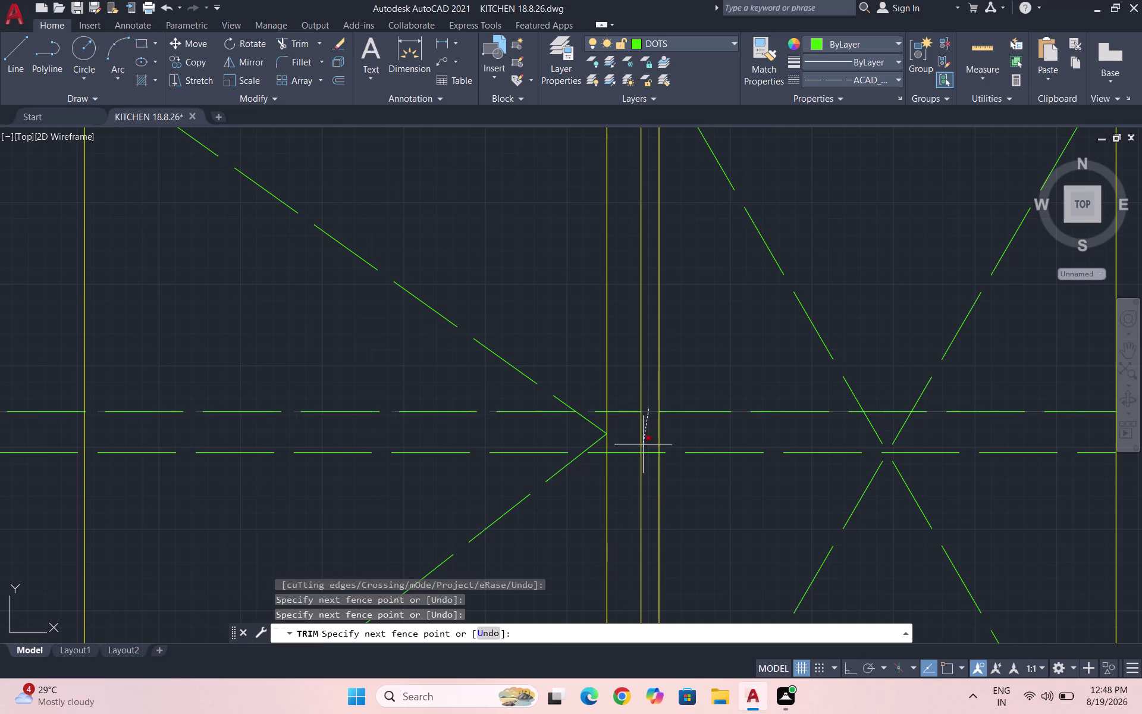
click(643, 459)
drag(632, 404, 626, 422)
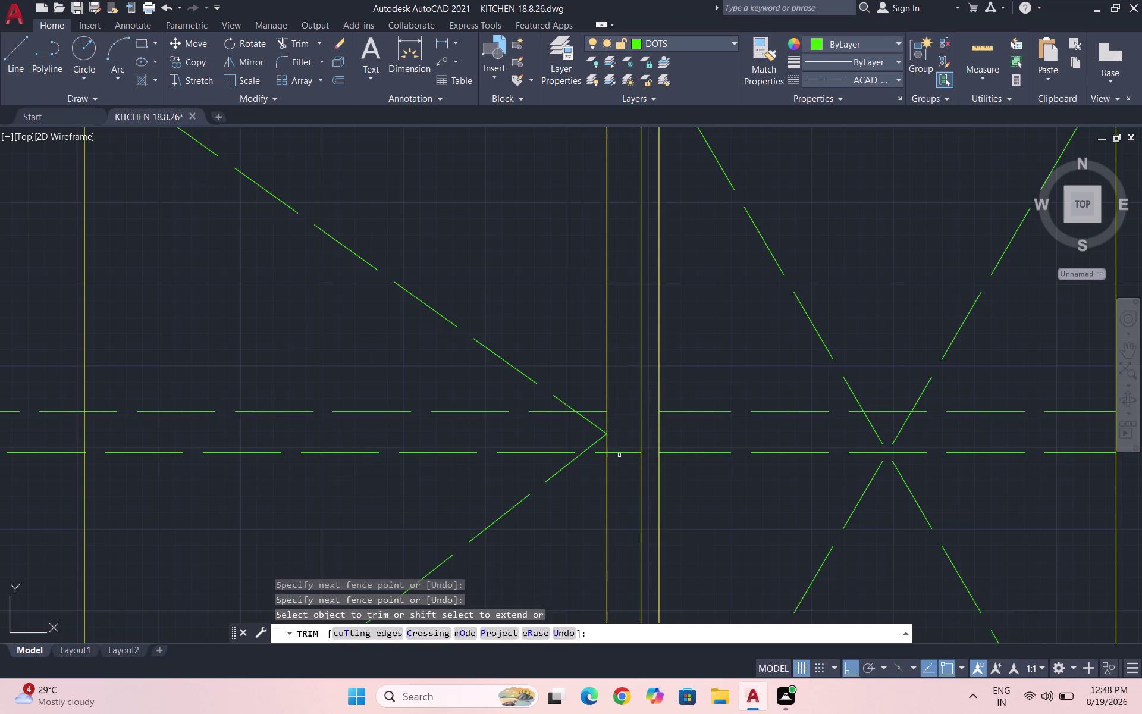
click(618, 465)
click(621, 441)
scroll(down, 3)
key(Escape)
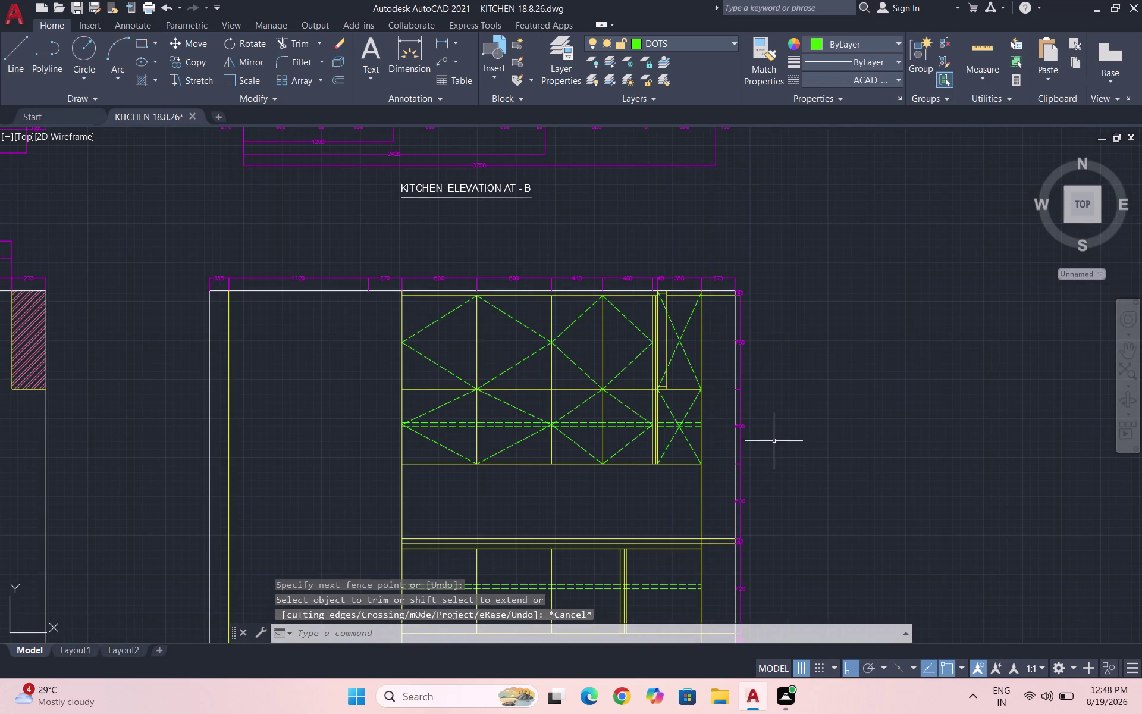
Save the drawing with Ctrl+S.
key(ctrl+s)
scroll(down, 3)
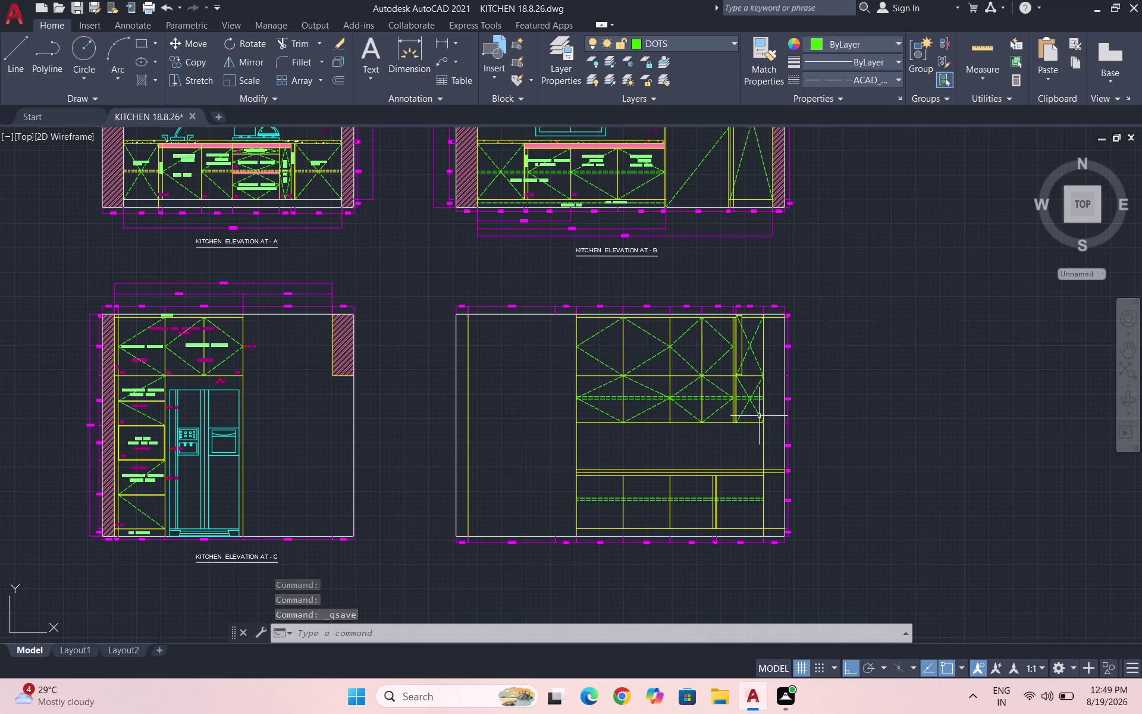
scroll(up, 3)
key(l)
key(Return)
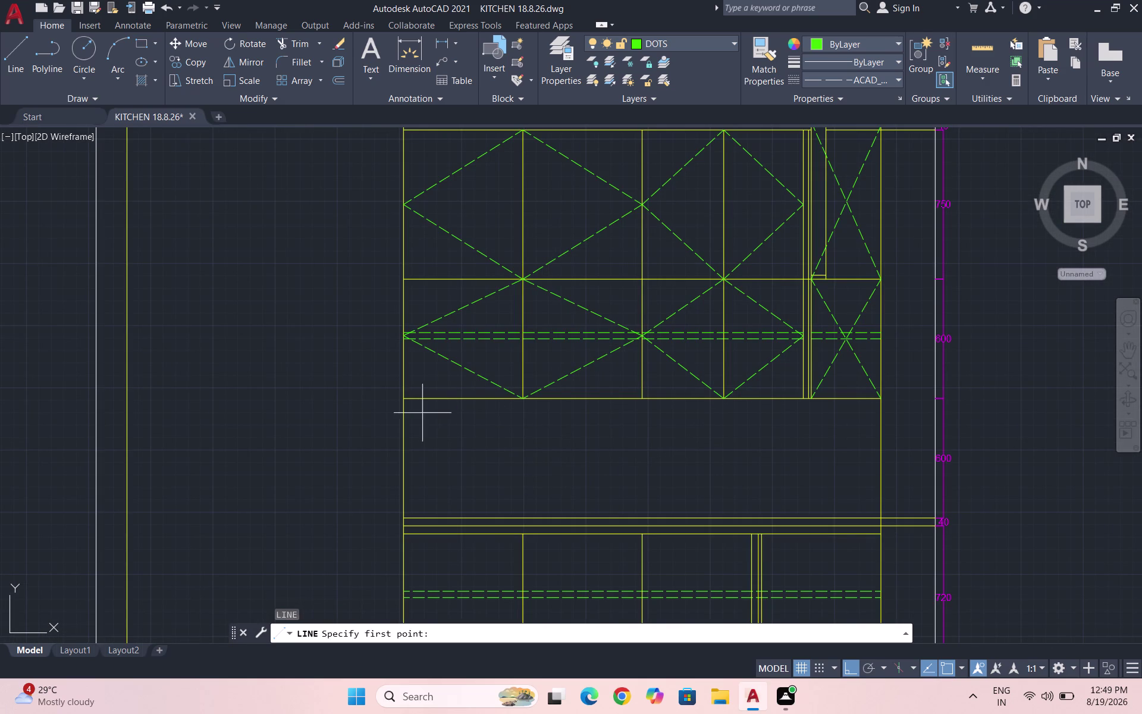
Draw a 2230-long line beneath the upper cabinets from left to right edge.
click(404, 407)
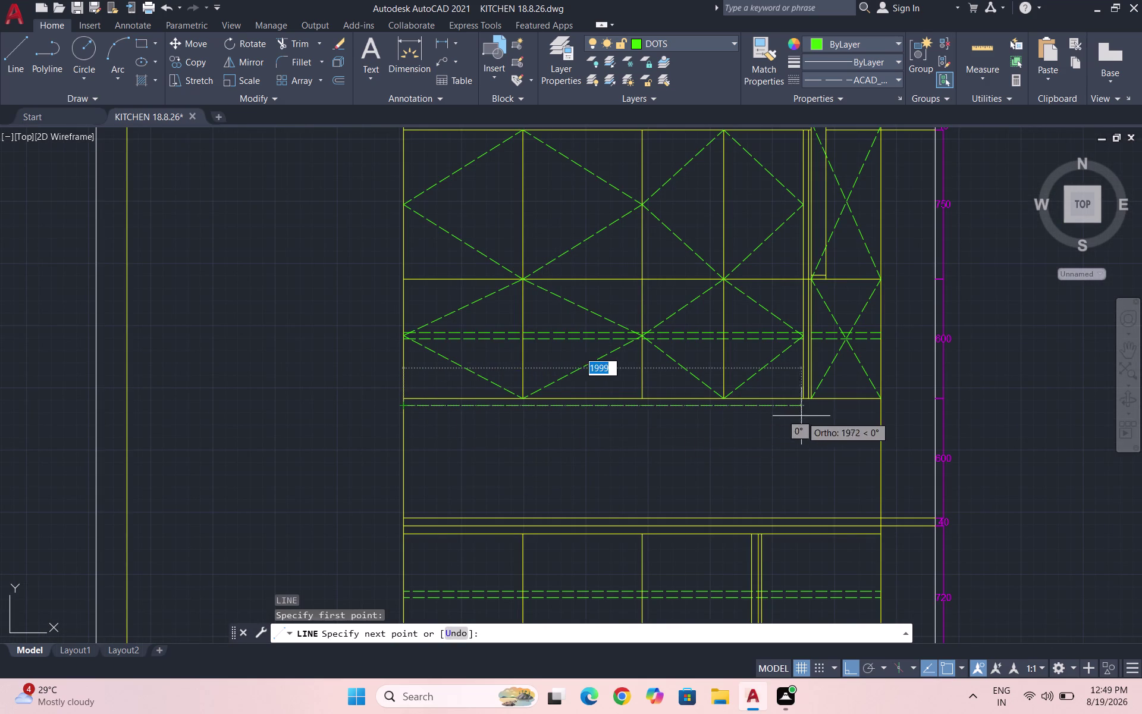
scroll(up, 3)
scroll(up, 3)
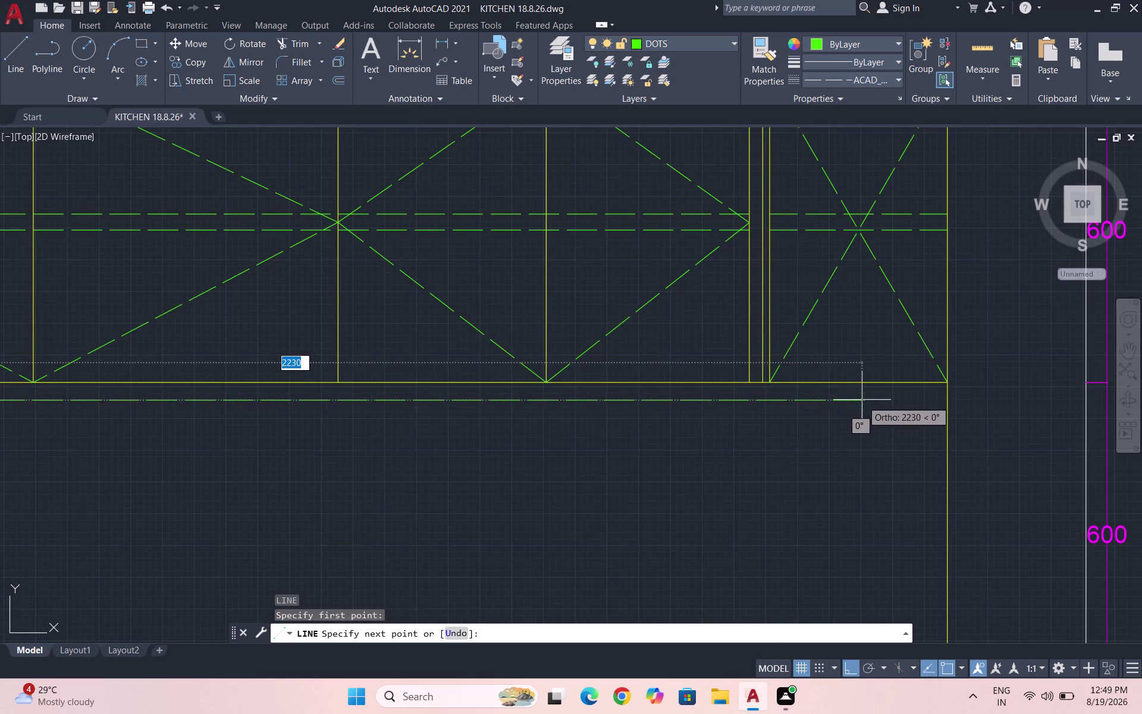
click(865, 400)
click(866, 381)
key(Escape)
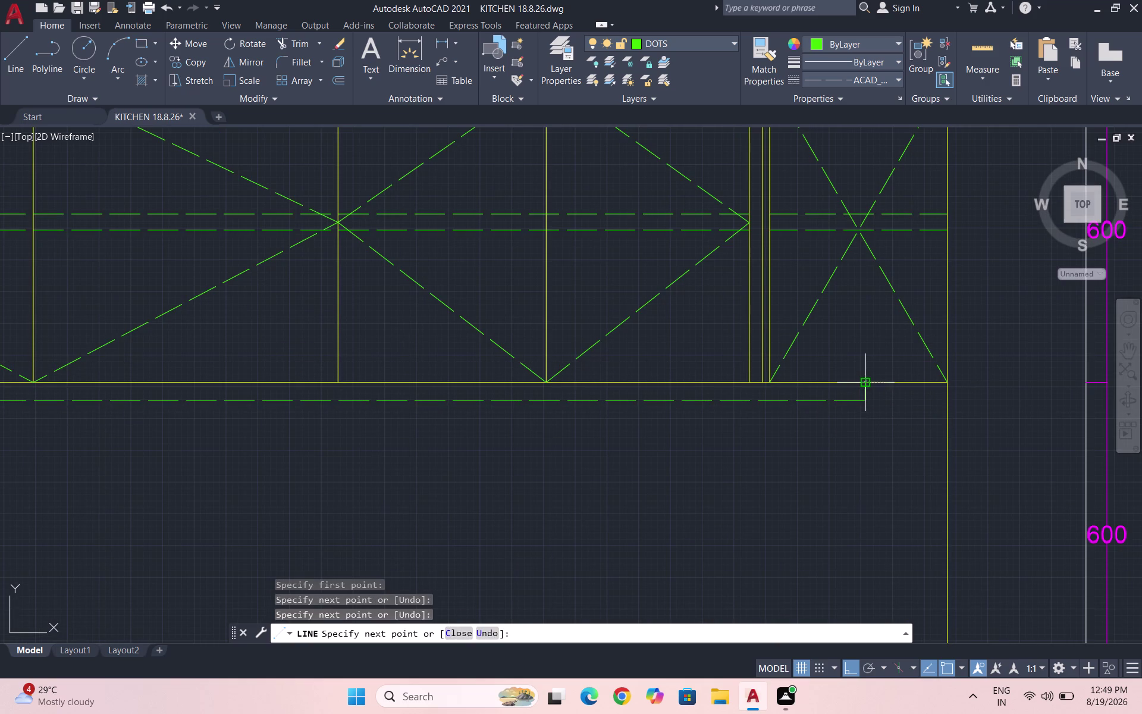
Change that line's layer and linetype so it becomes solid yellow.
click(869, 411)
click(821, 396)
click(852, 81)
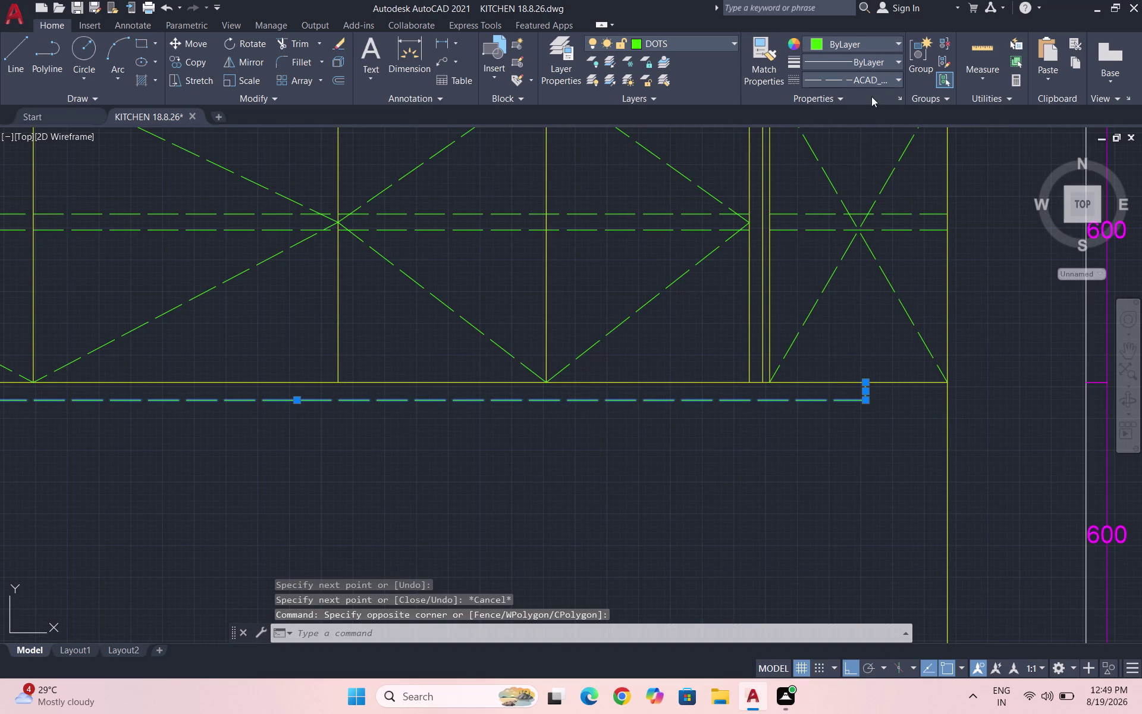
click(874, 101)
click(715, 38)
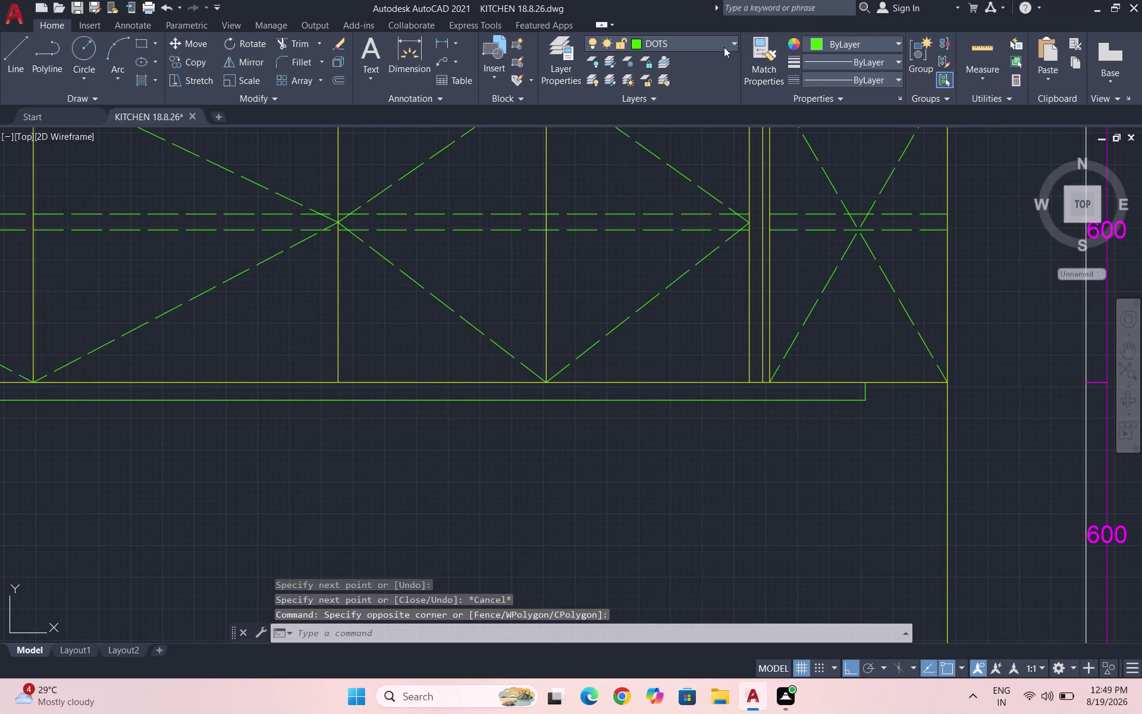
click(697, 204)
key(Escape)
scroll(down, 3)
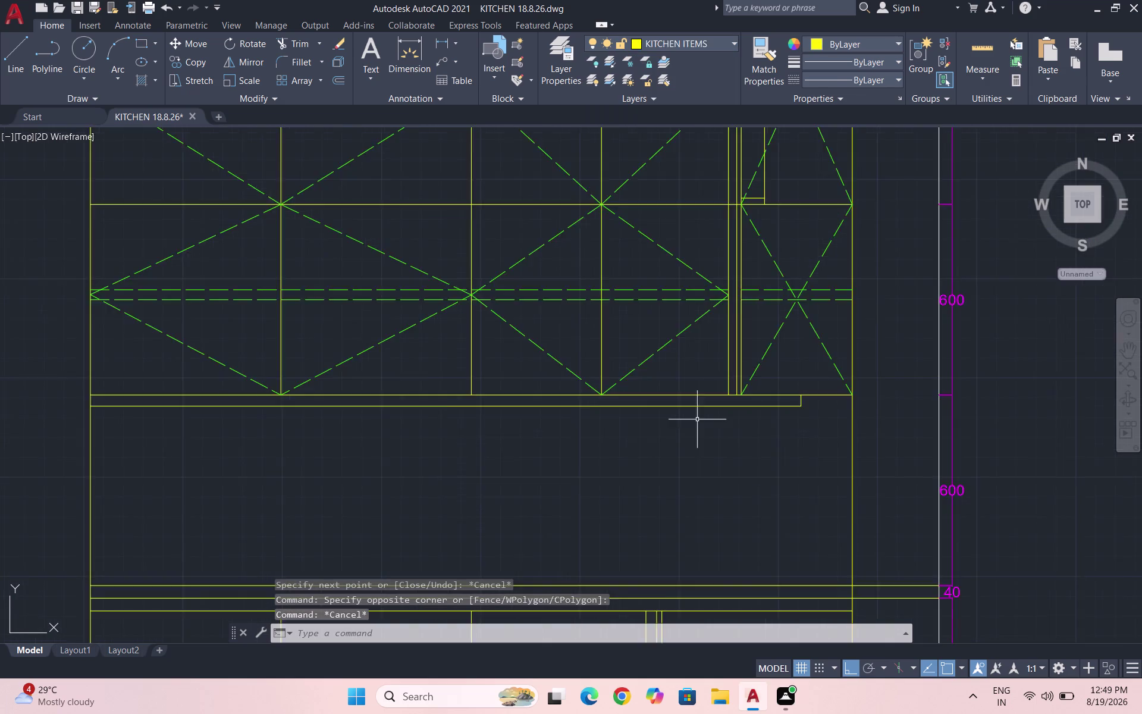
scroll(down, 3)
scroll(down, 3)
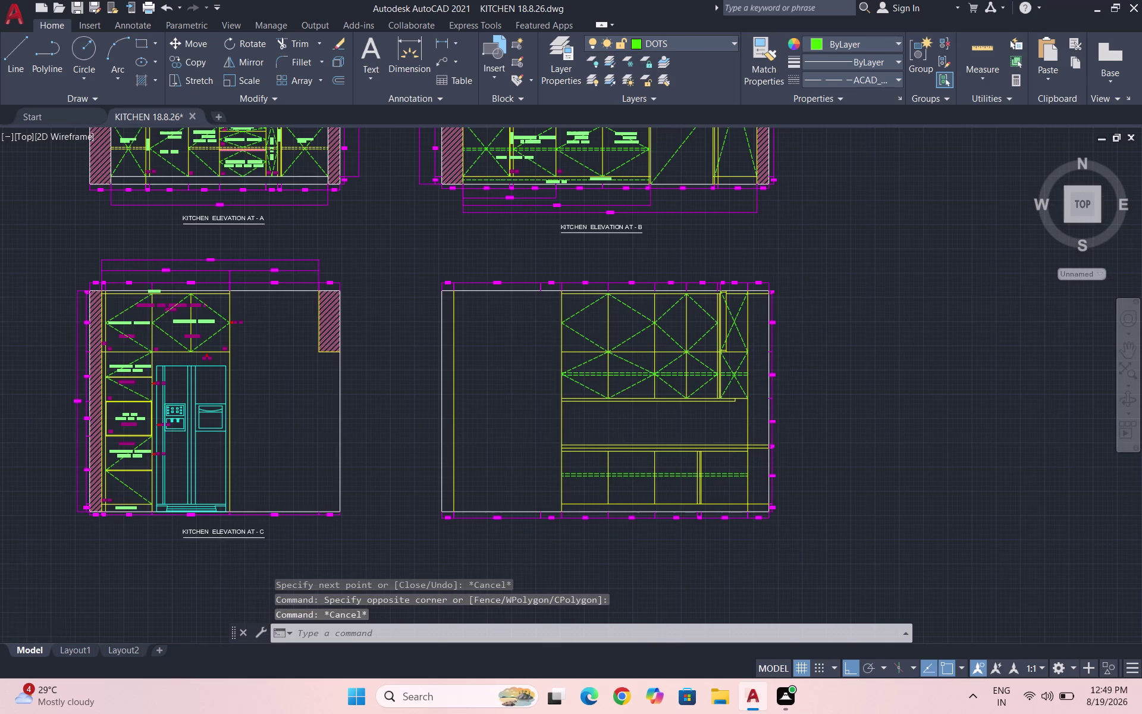
scroll(up, 3)
scroll(up, 3)
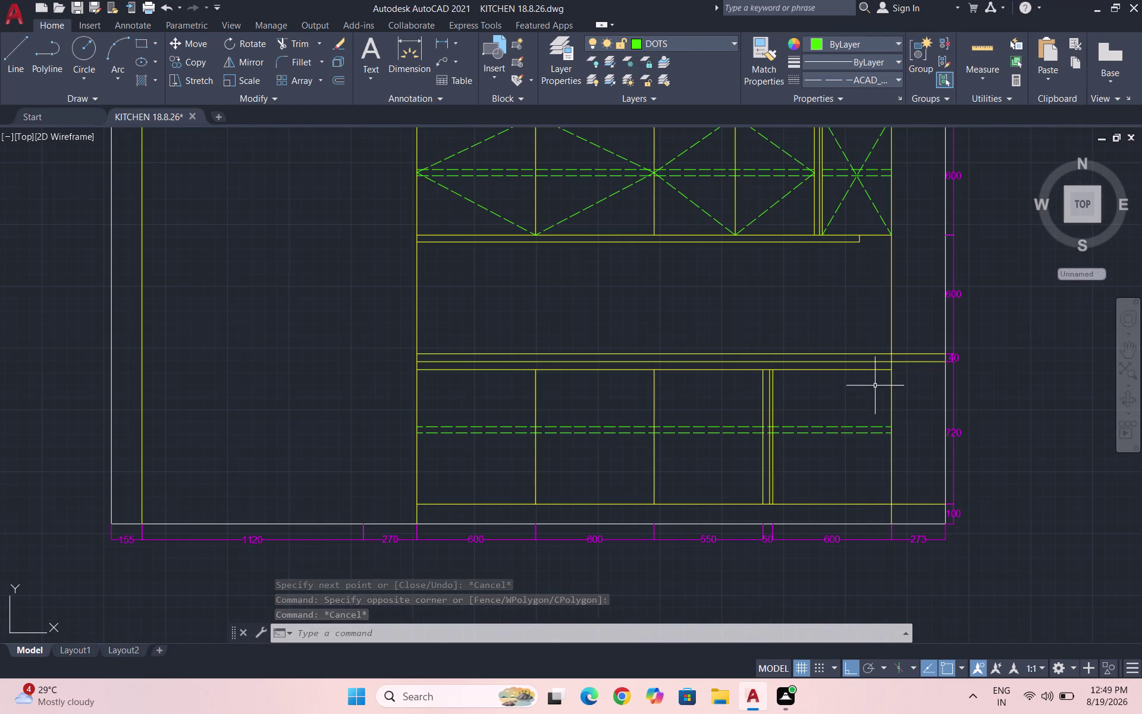
scroll(up, 3)
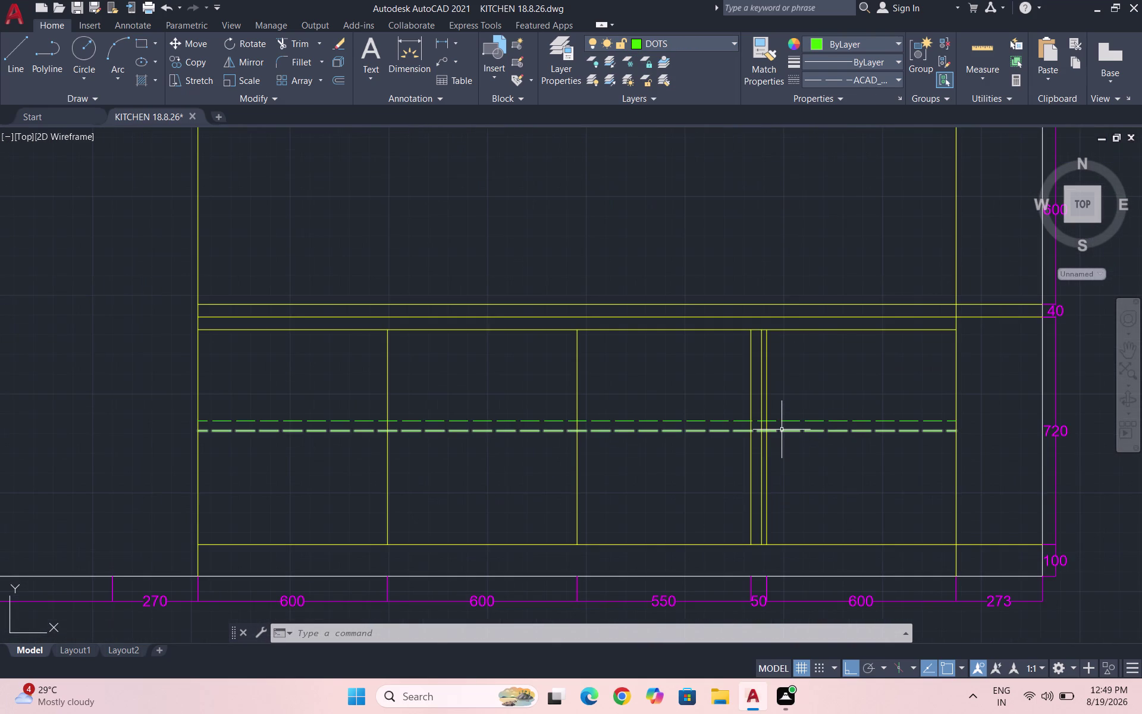
Draw the dashed diamond opening line through the first lower shutter.
key(l)
key(Return)
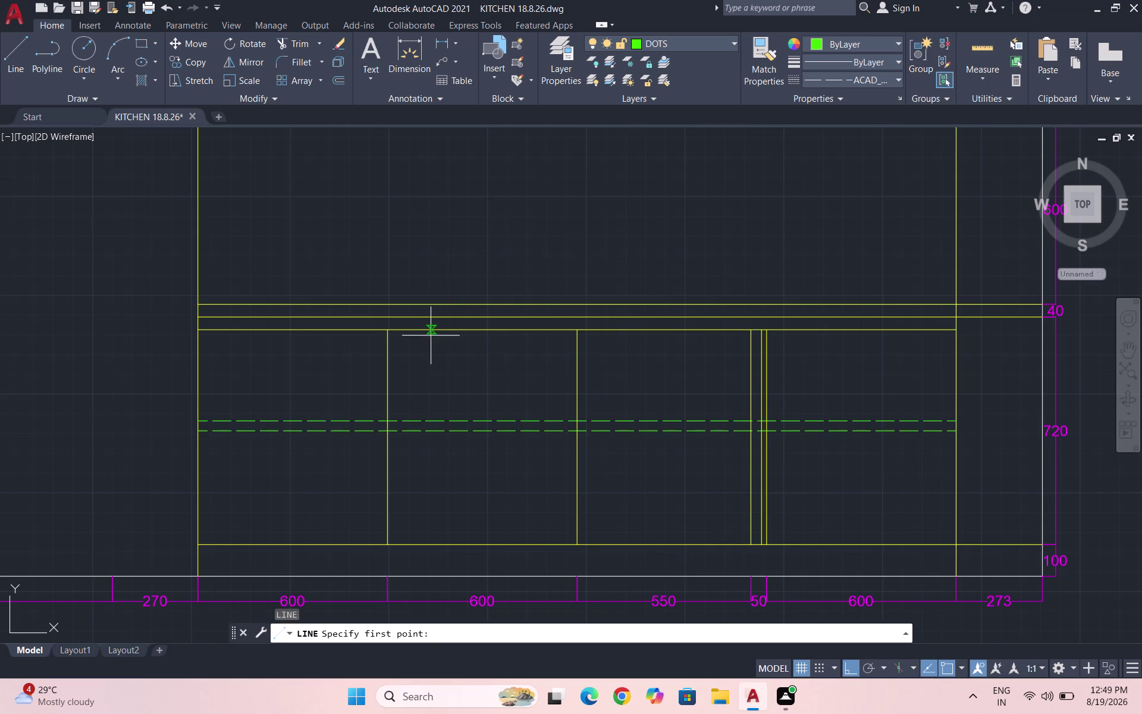
click(380, 331)
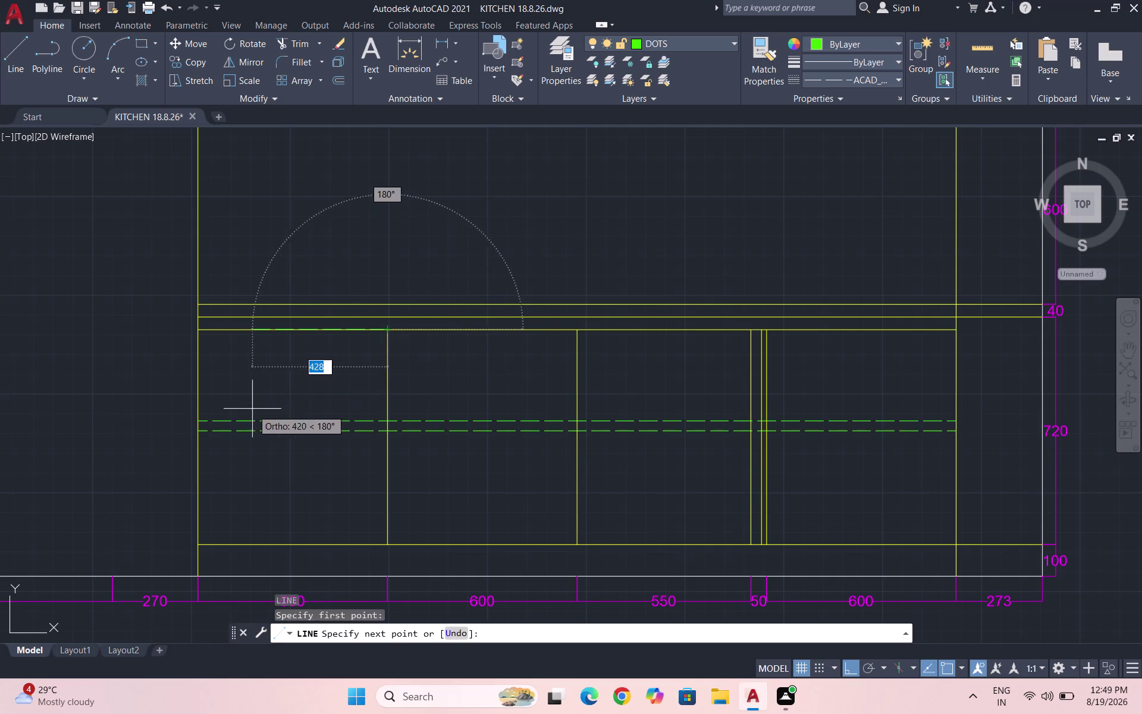
scroll(up, 3)
click(151, 449)
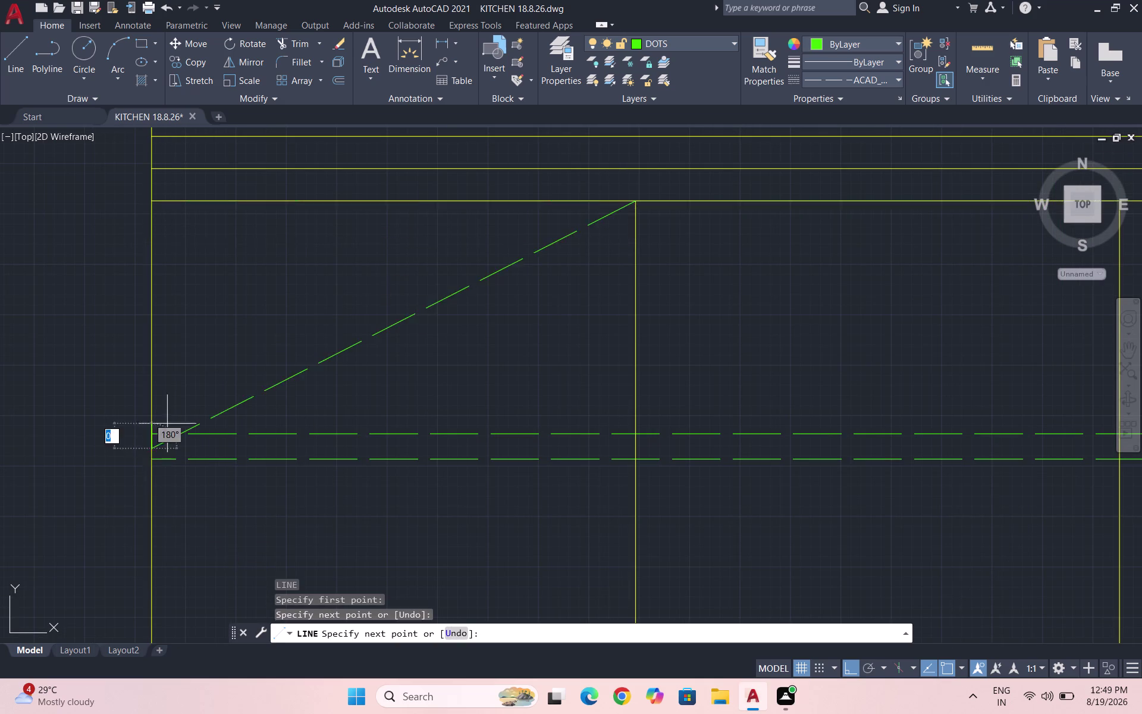
scroll(down, 3)
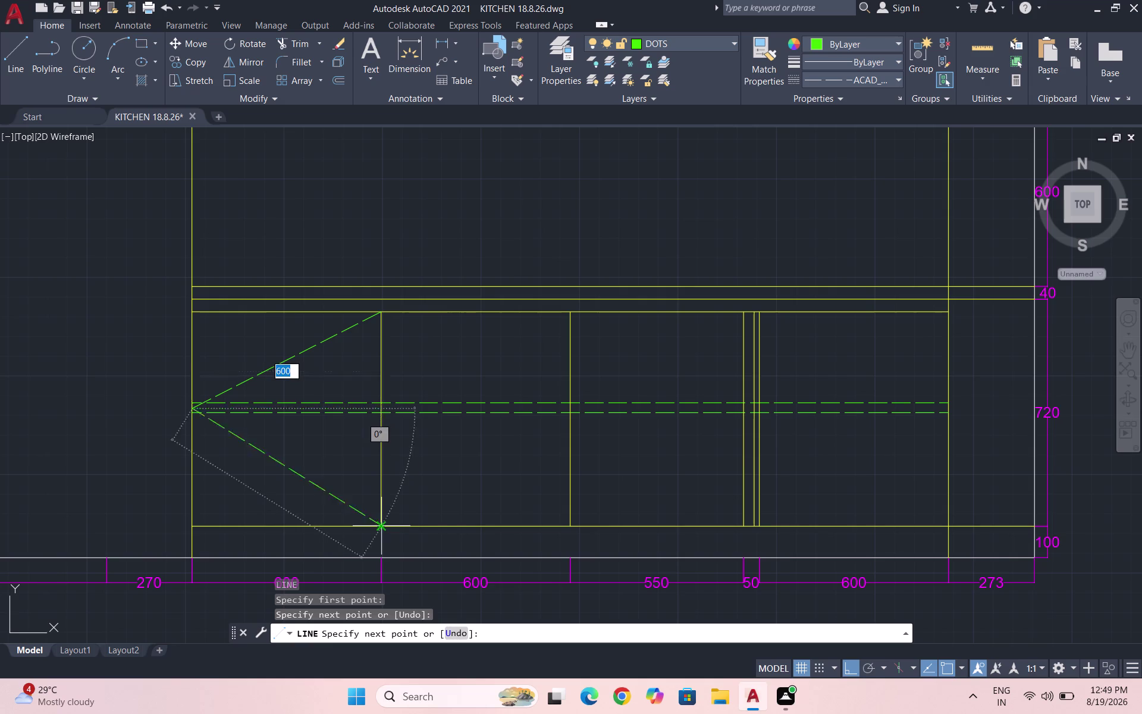
click(386, 525)
scroll(up, 3)
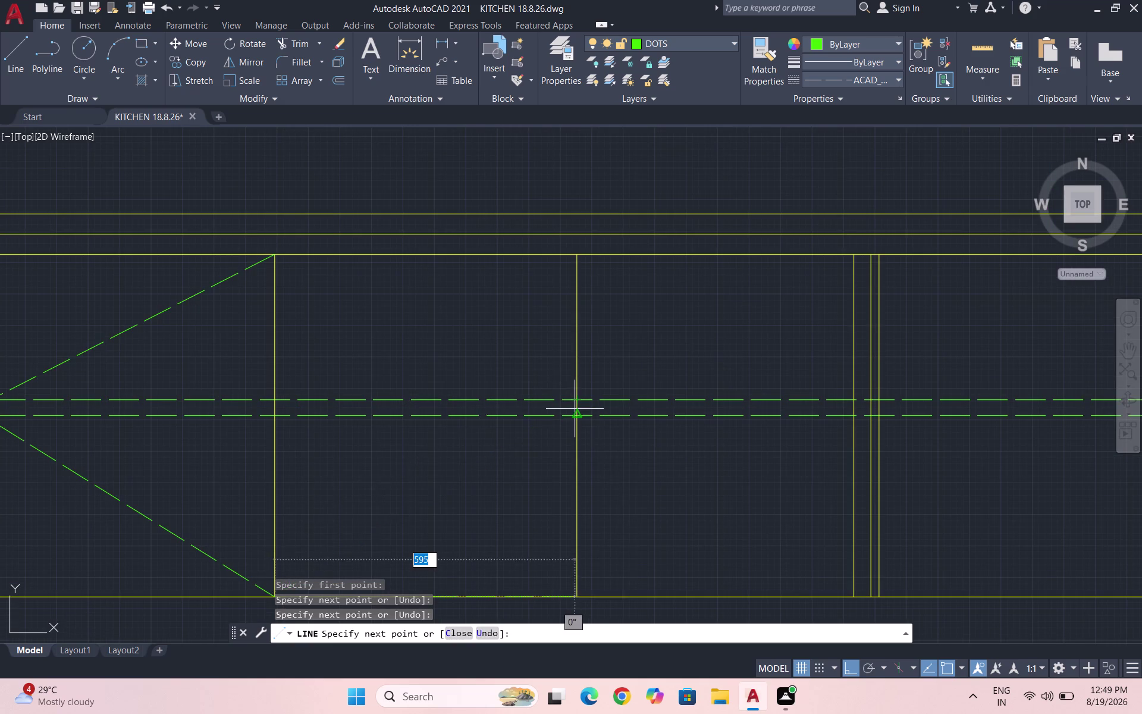
scroll(up, 3)
click(579, 409)
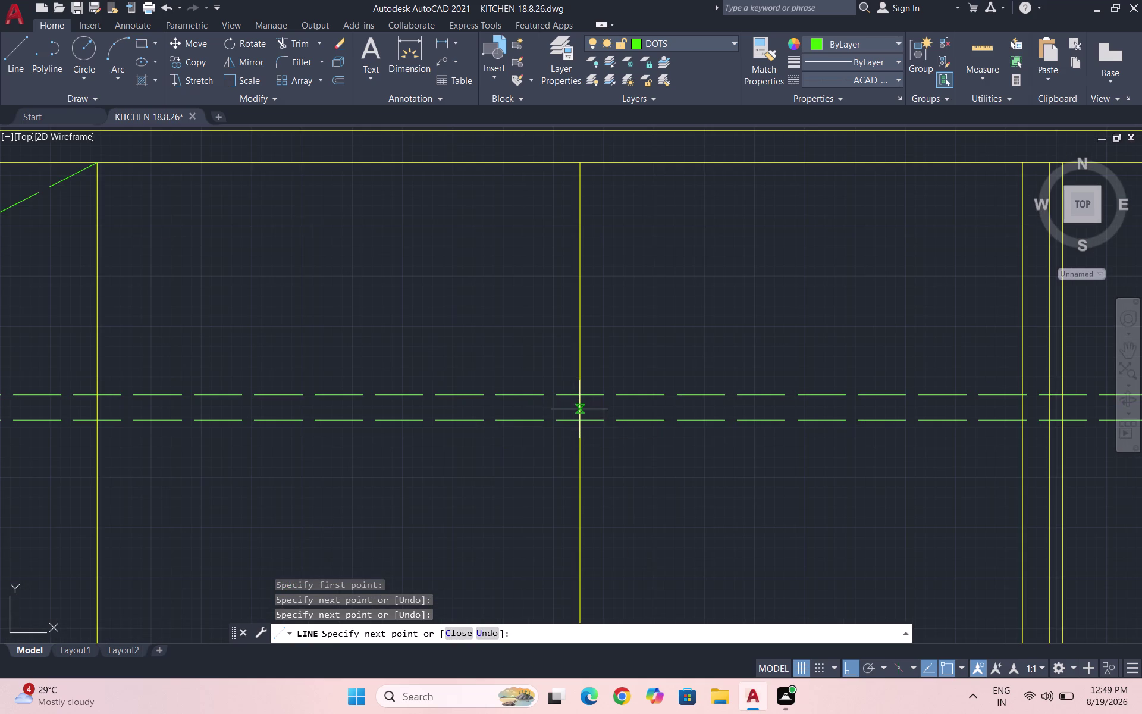
scroll(down, 3)
click(440, 325)
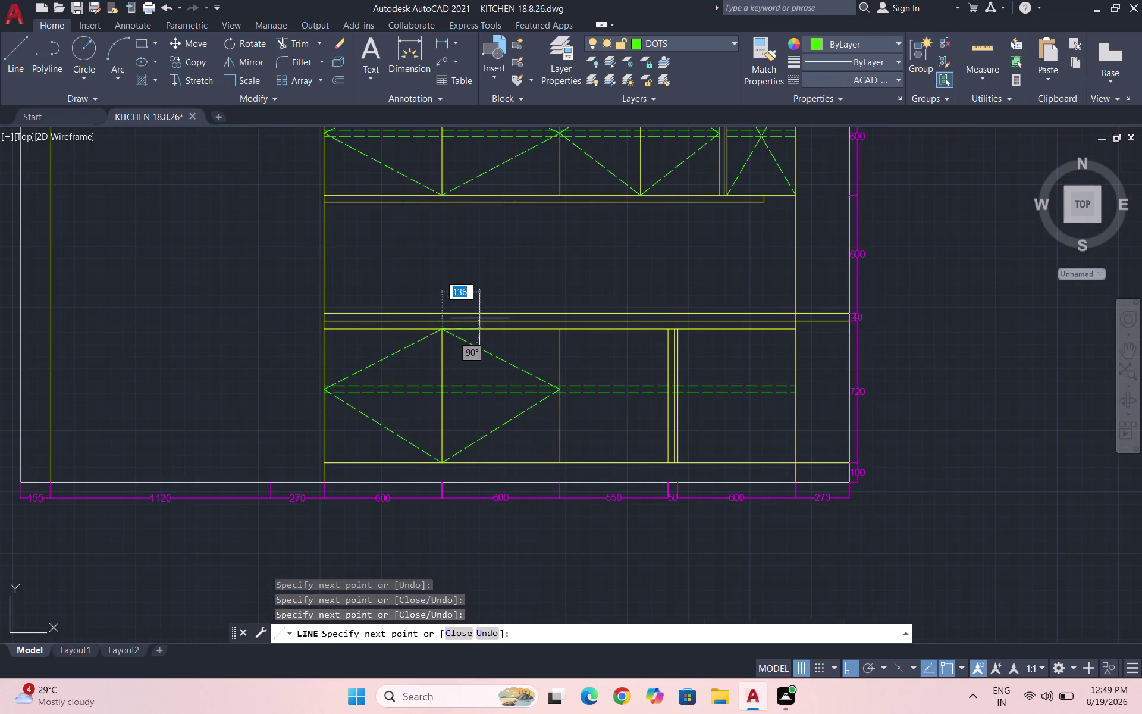
key(space)
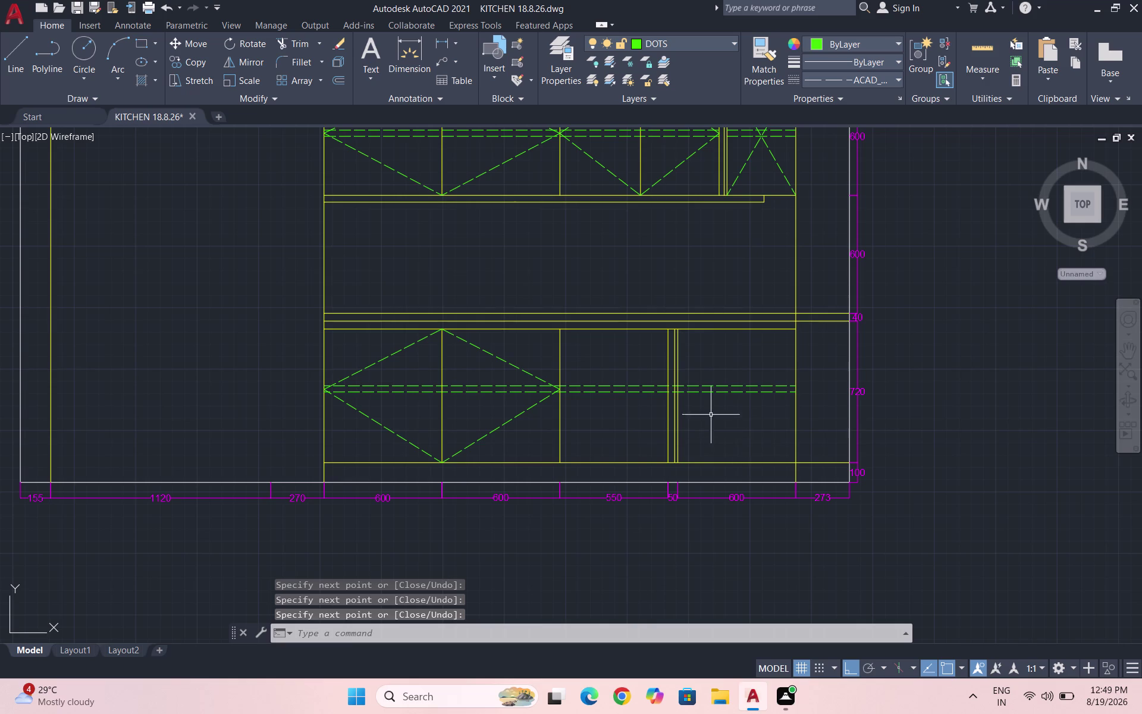
Draw the dashed opening line through the next lower shutter.
key(space)
scroll(up, 3)
click(514, 330)
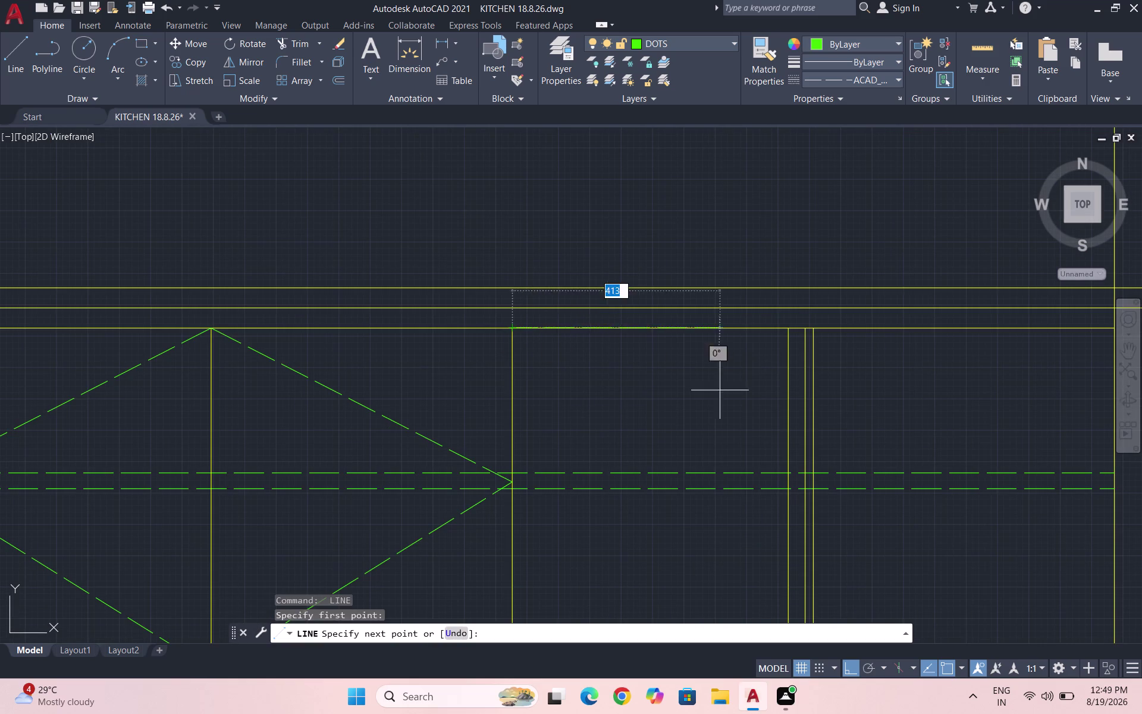
scroll(up, 3)
click(793, 459)
scroll(down, 3)
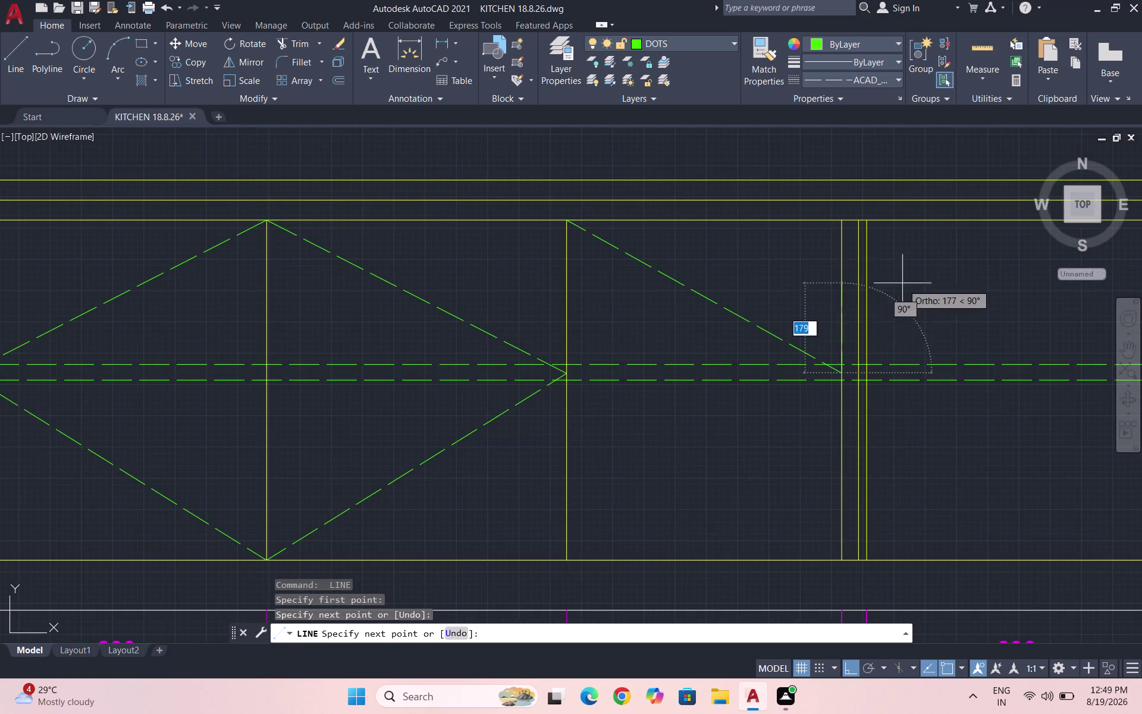
click(572, 553)
key(space)
Draw the first diagonal in the last shutter and start its second diagonal.
scroll(down, 3)
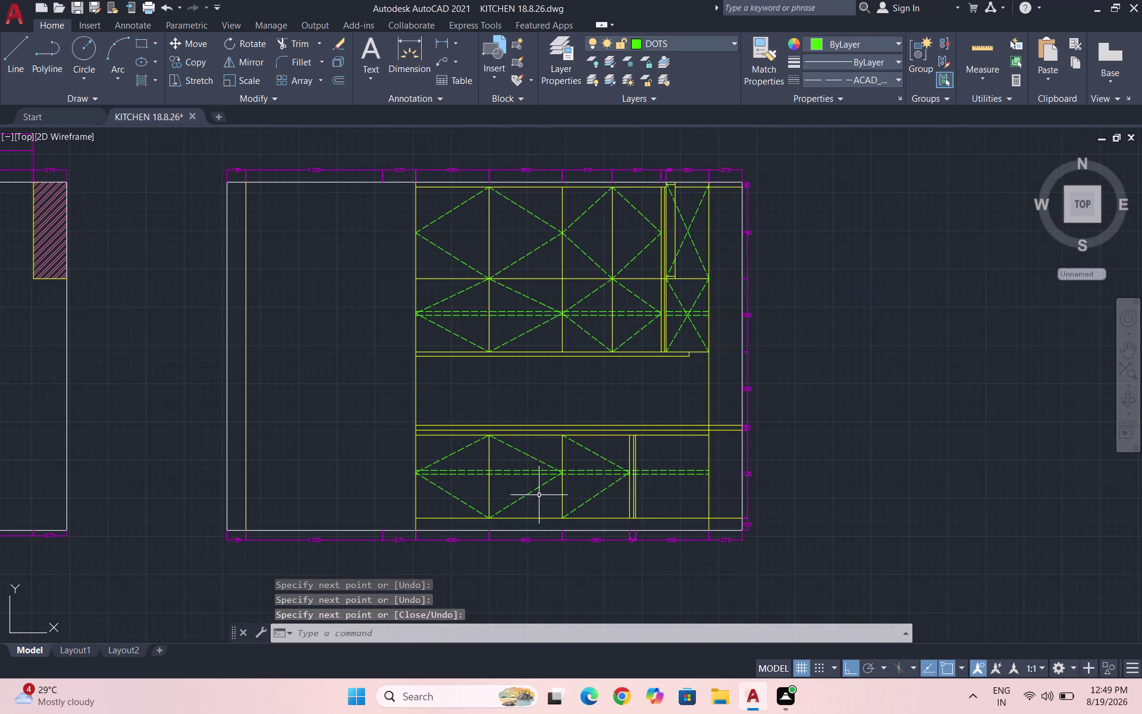
key(space)
scroll(up, 3)
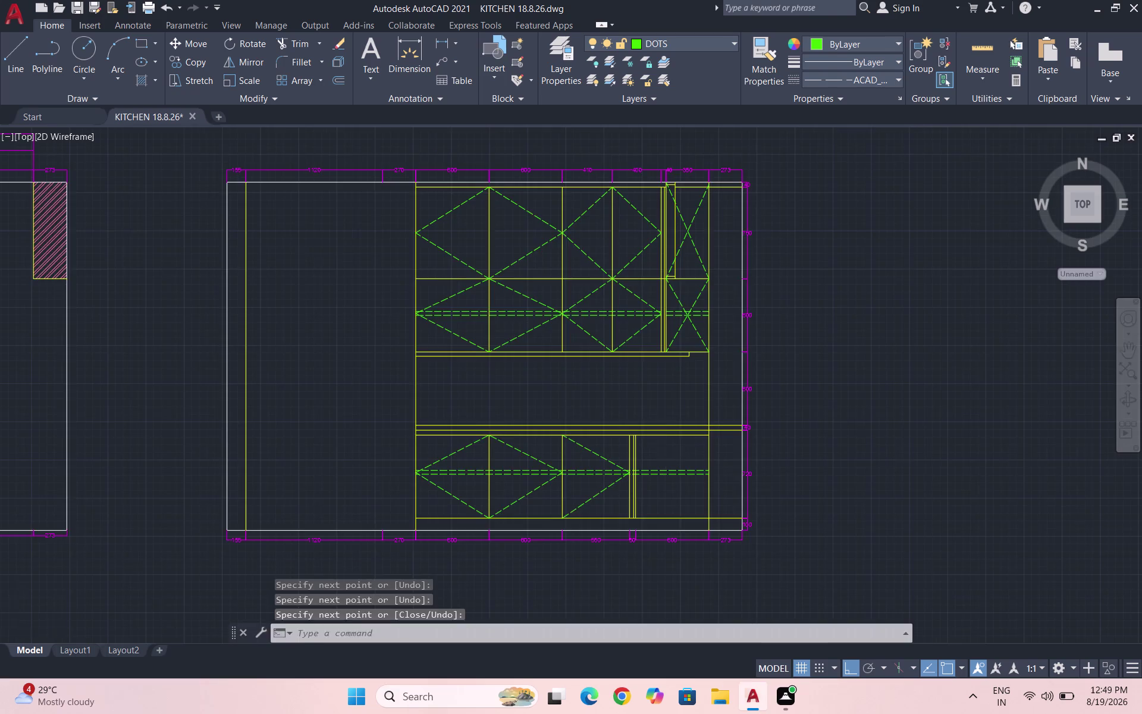
scroll(up, 3)
click(617, 442)
scroll(down, 3)
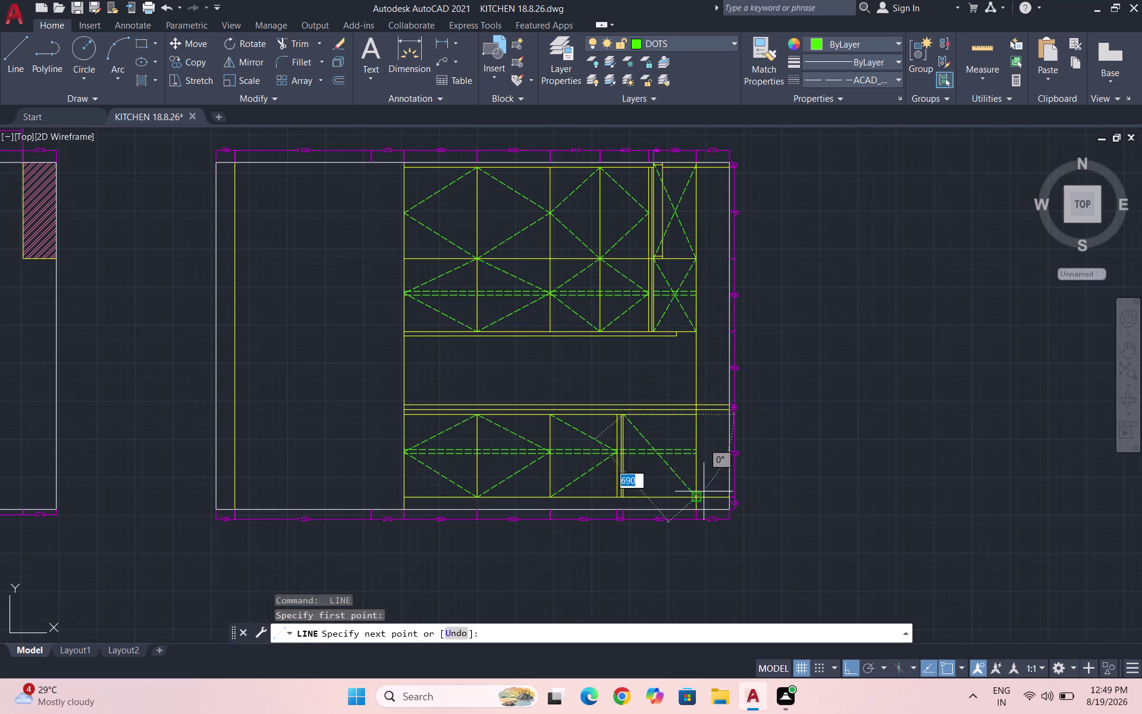
scroll(up, 3)
click(695, 497)
key(space)
key(space)
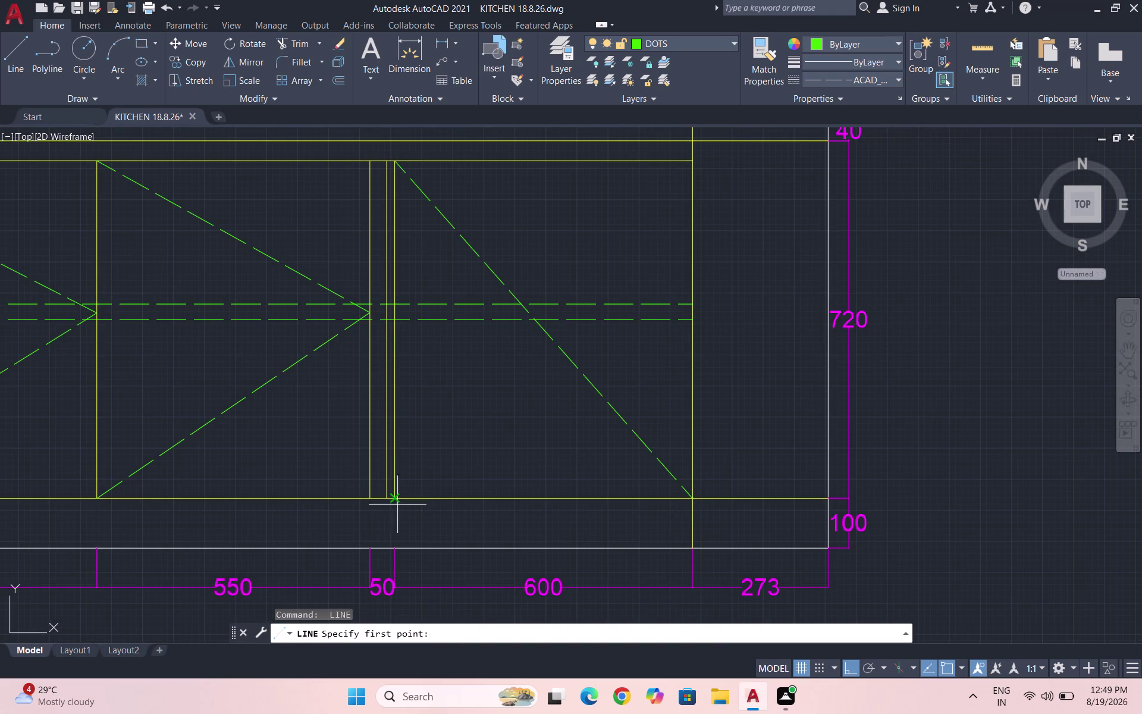
click(393, 498)
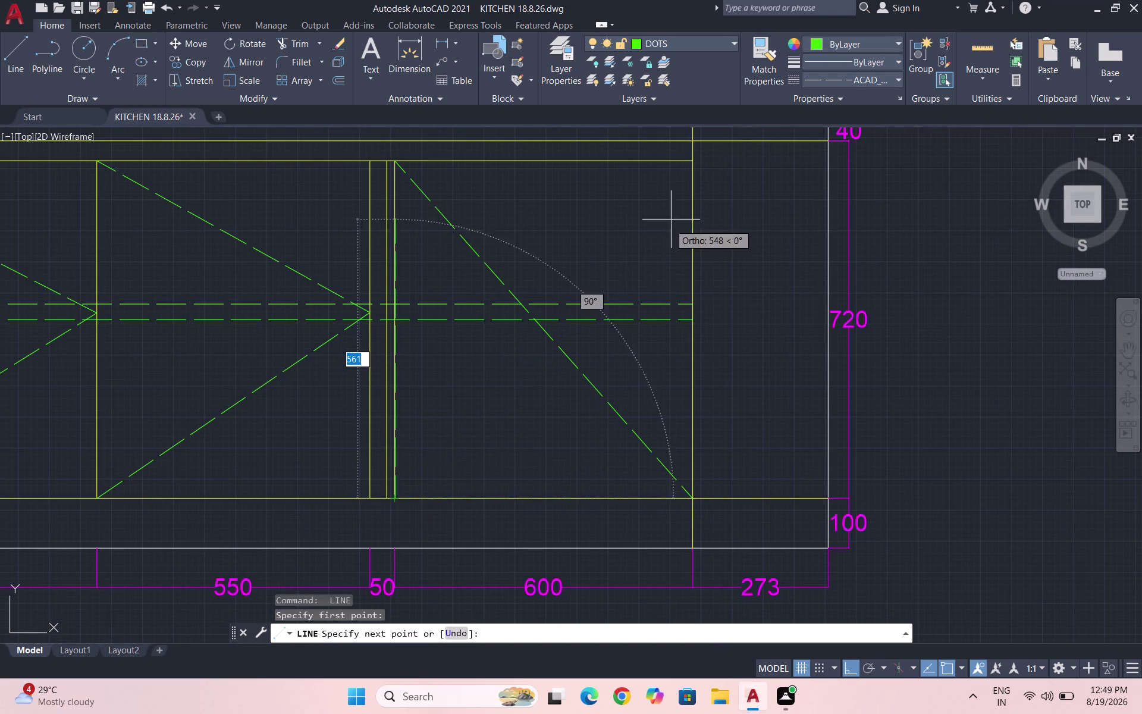
Complete the crossing diagonal on the right lower shutter, zoom out, and save.
click(692, 163)
key(space)
scroll(down, 3)
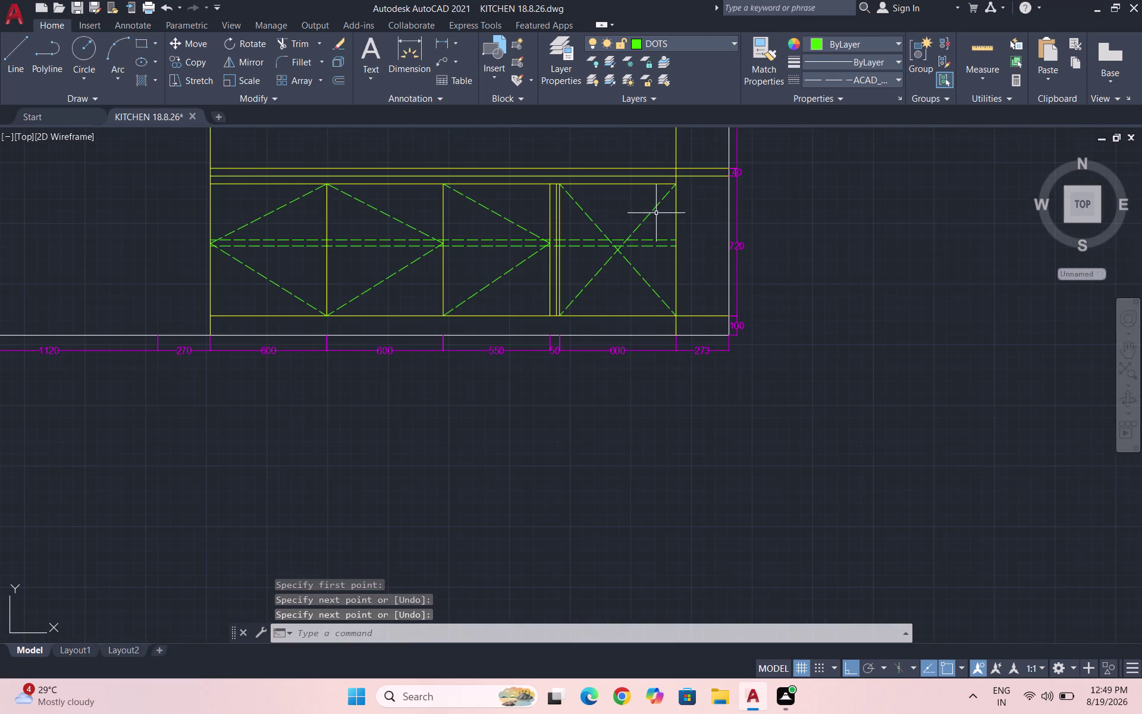
scroll(down, 3)
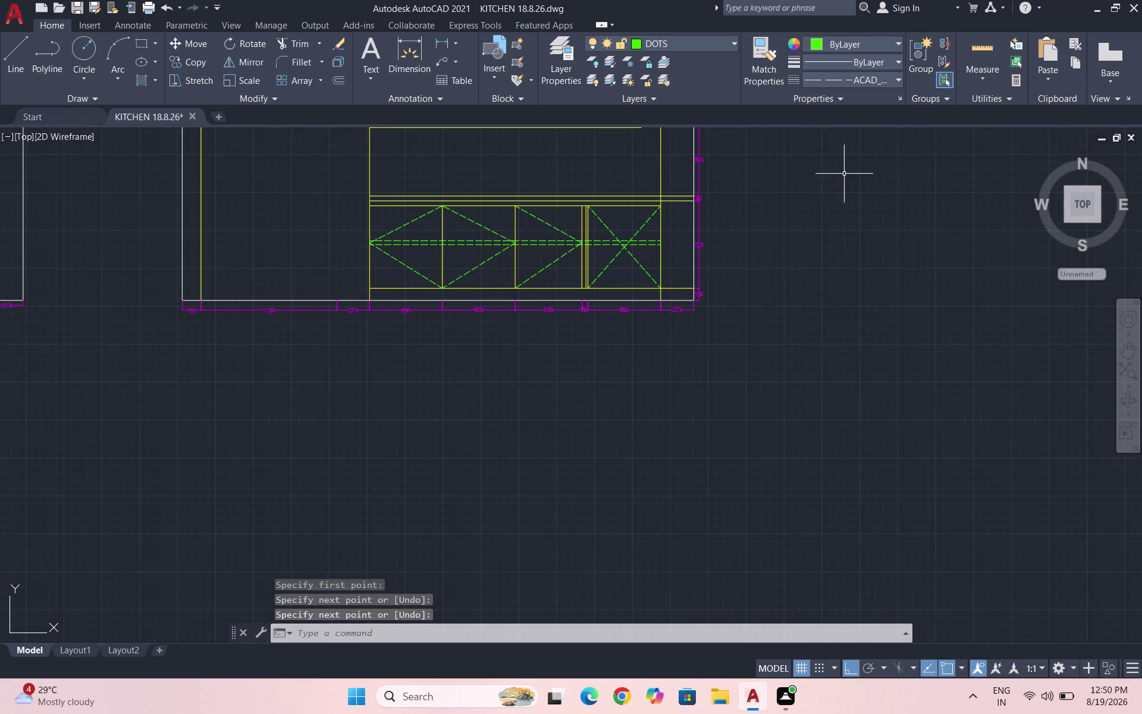
scroll(down, 3)
scroll(down, 3)
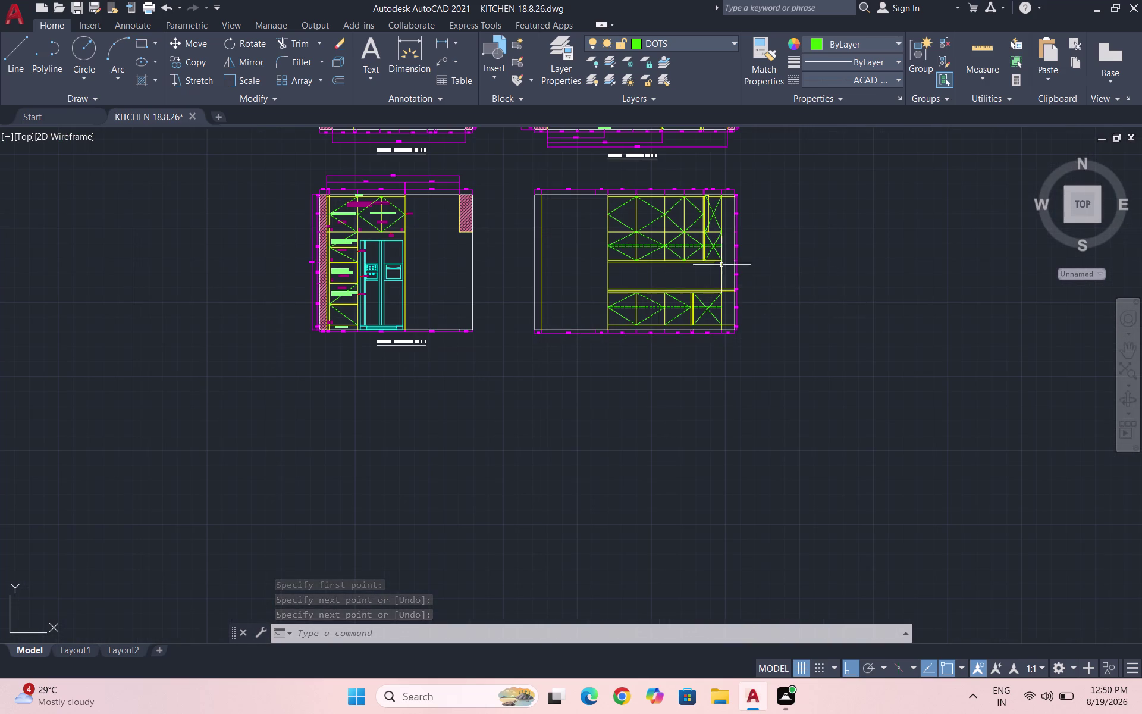
key(ctrl+s)
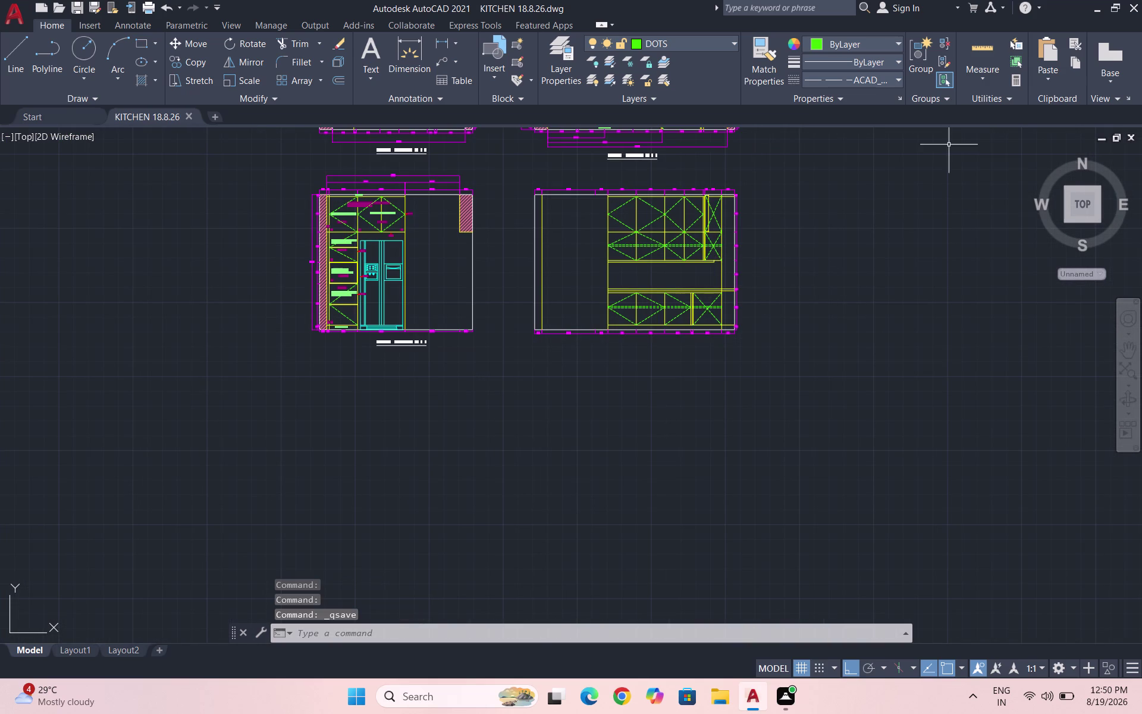
click(702, 46)
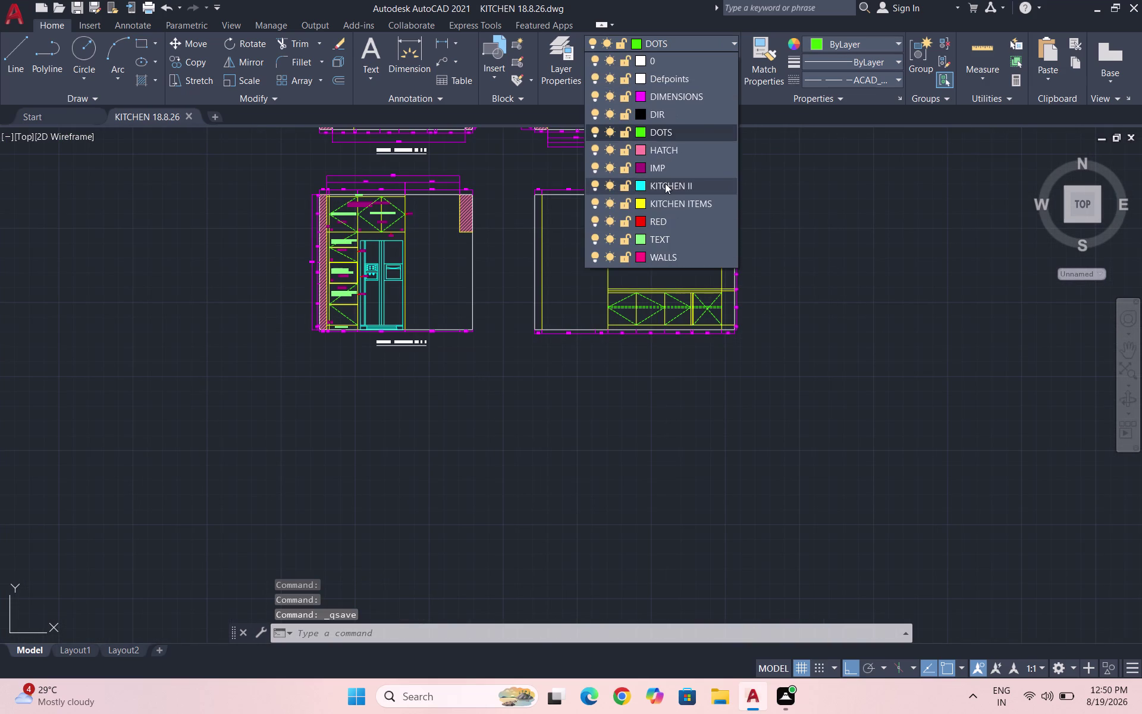
Make KITCHEN II current, draw a cyan cabinet-edge line, and set linetype ByLayer.
click(665, 183)
scroll(up, 3)
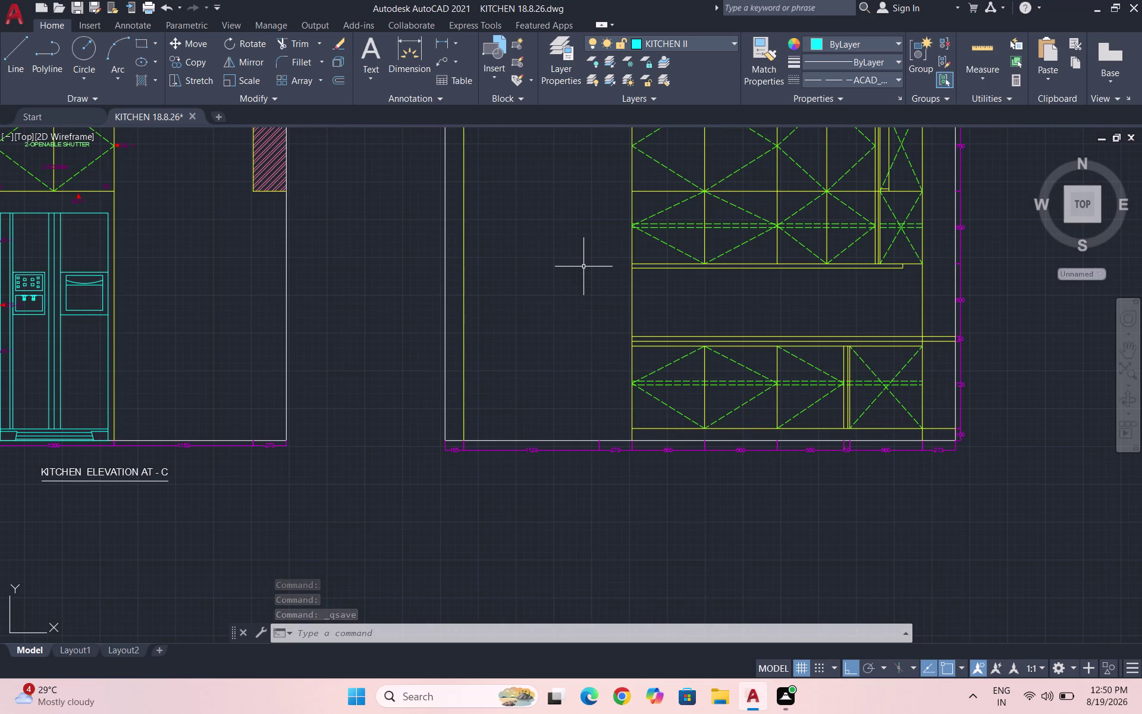
key(l)
key(Return)
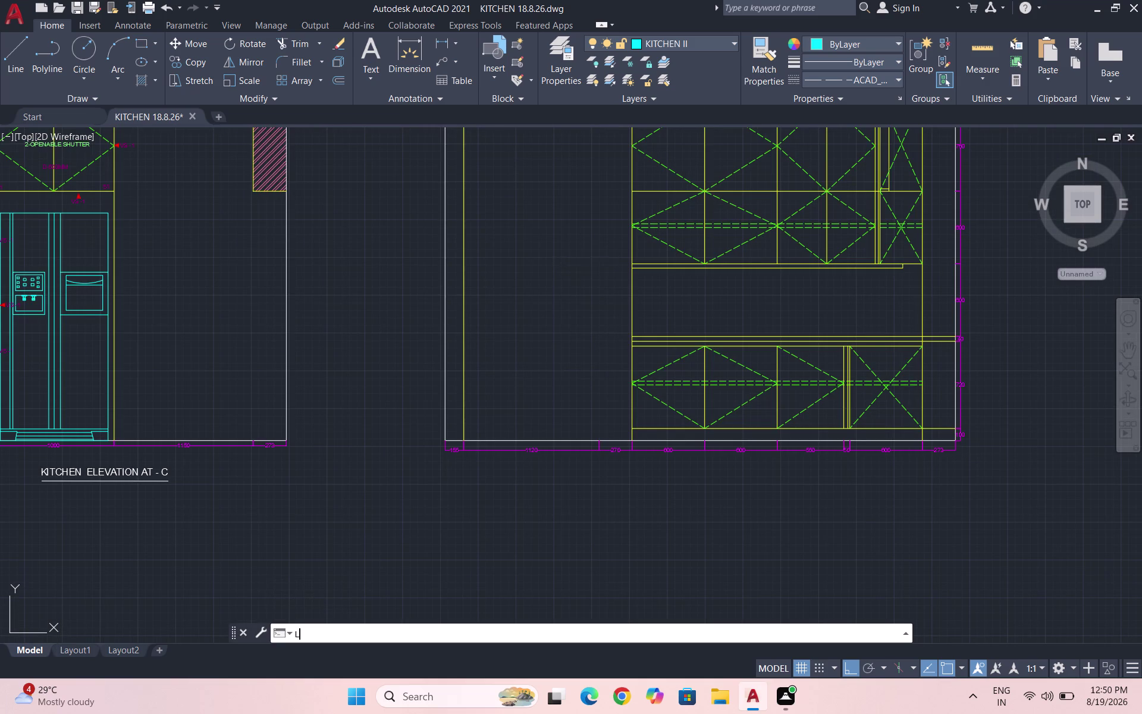
click(632, 191)
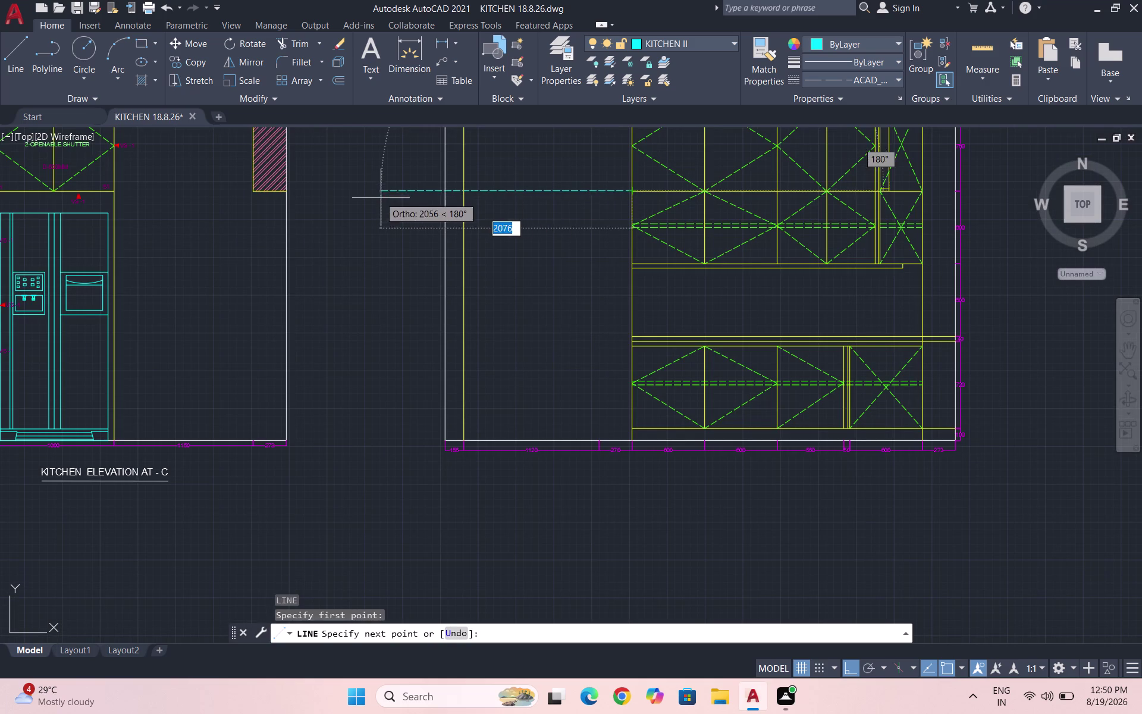
click(374, 193)
key(Escape)
click(849, 79)
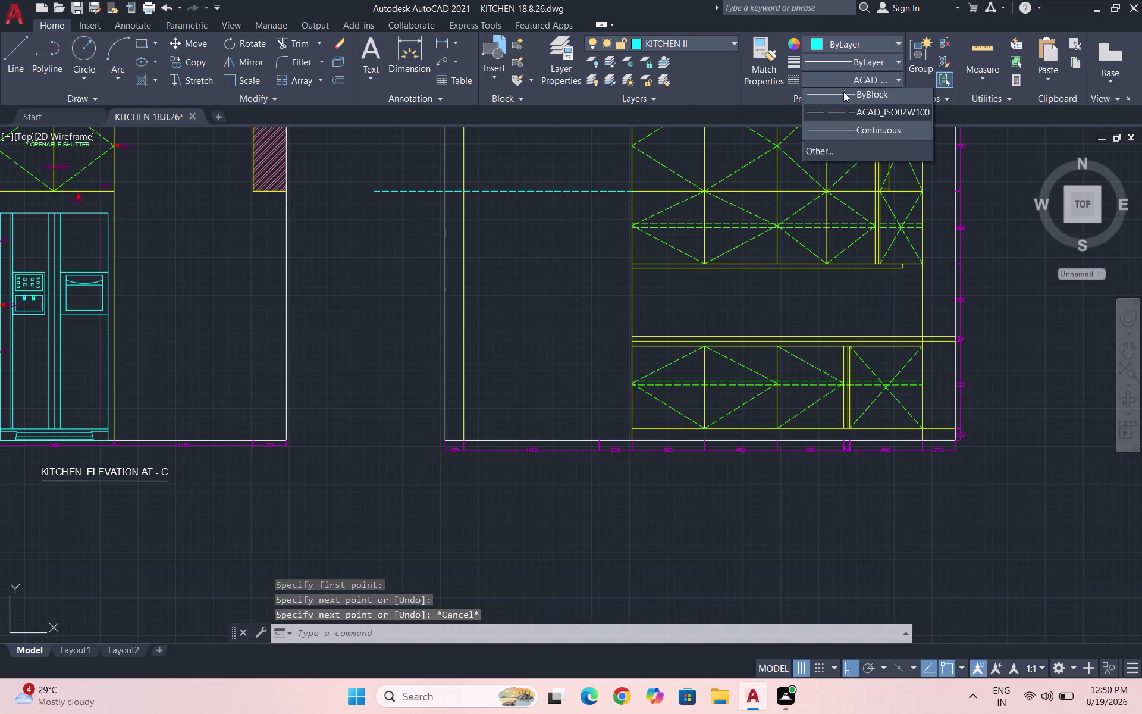
click(844, 91)
Draw the tall-unit outline lines below the upper cabinets.
key(l)
key(Return)
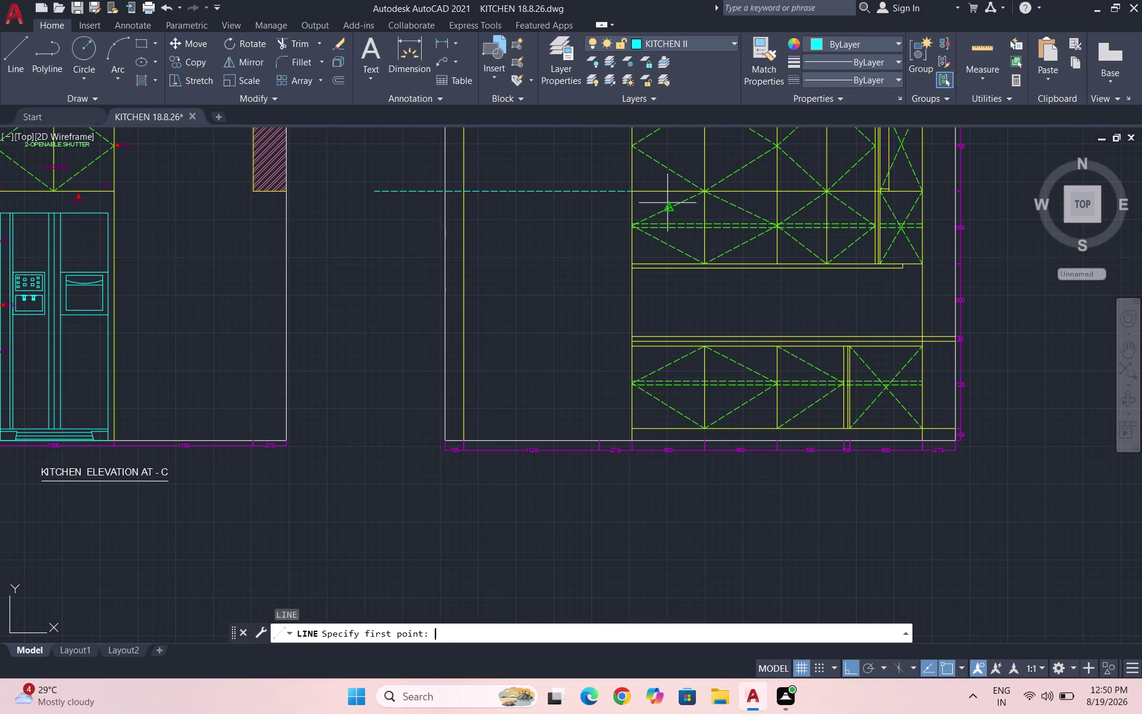
click(598, 442)
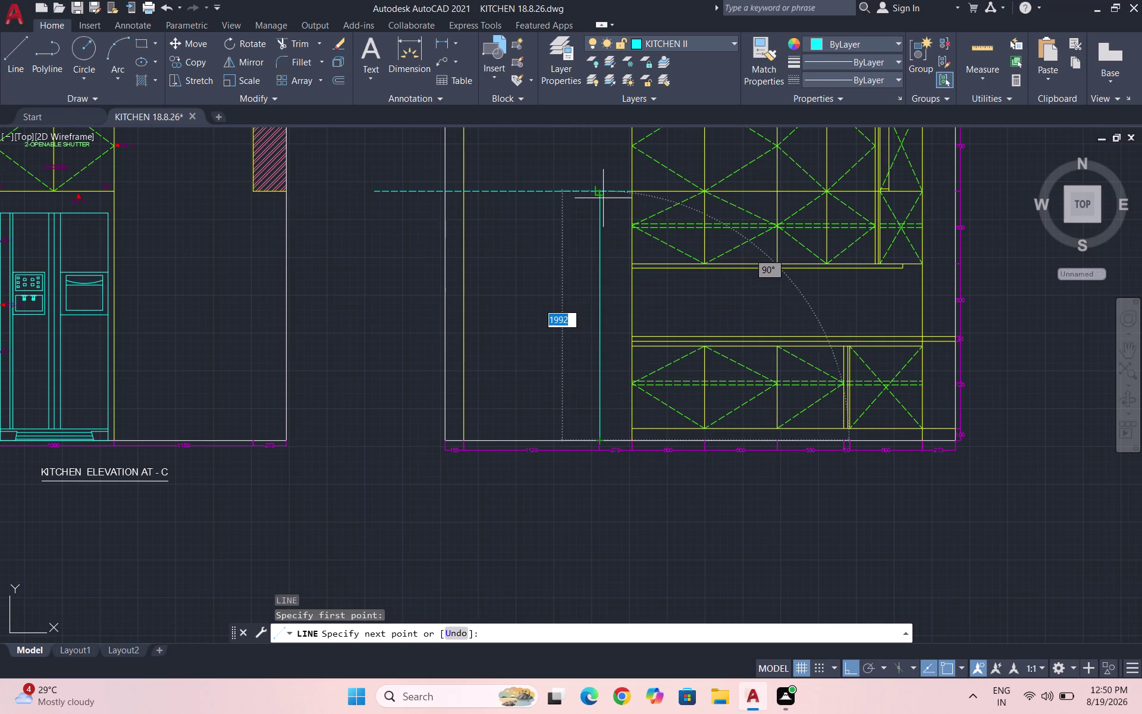
click(603, 193)
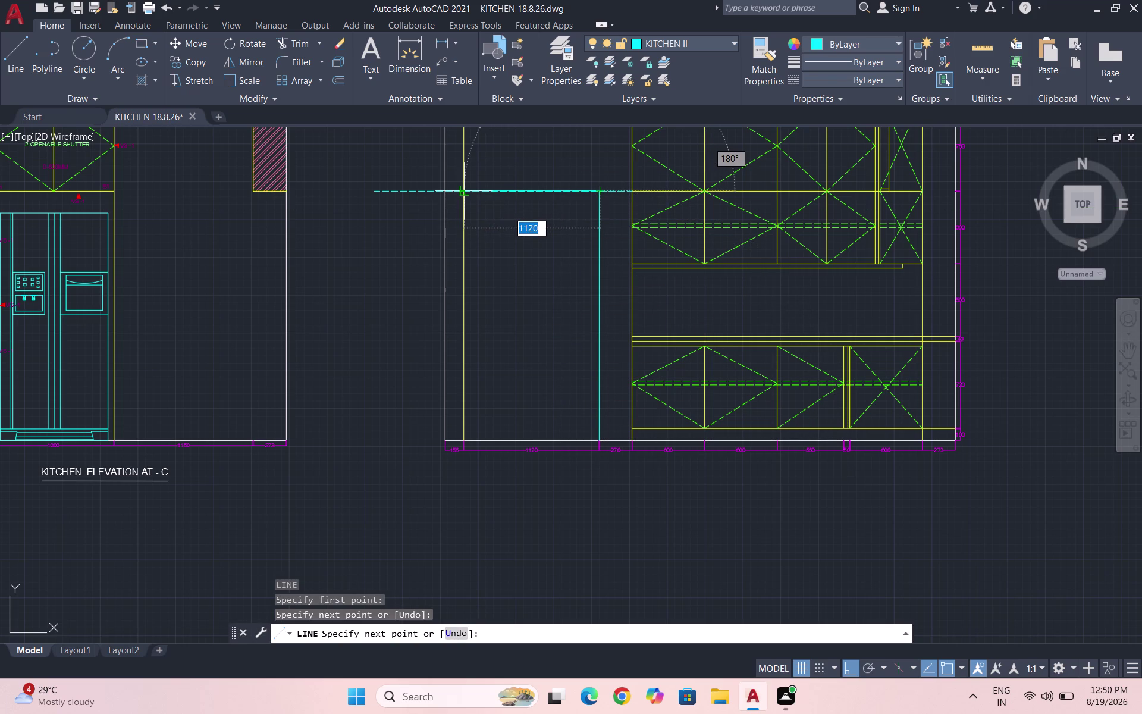
scroll(up, 3)
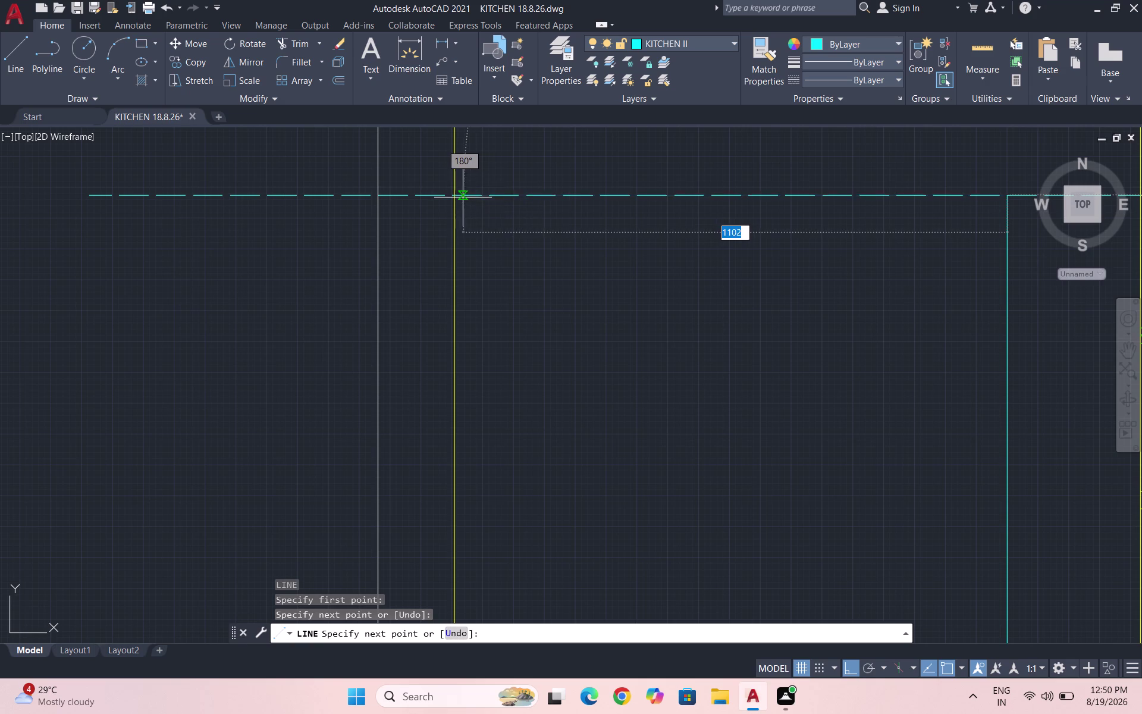
click(456, 197)
key(Escape)
Delete the dashed guide line, zoom out, and save the drawing.
drag(321, 244, 328, 224)
click(283, 183)
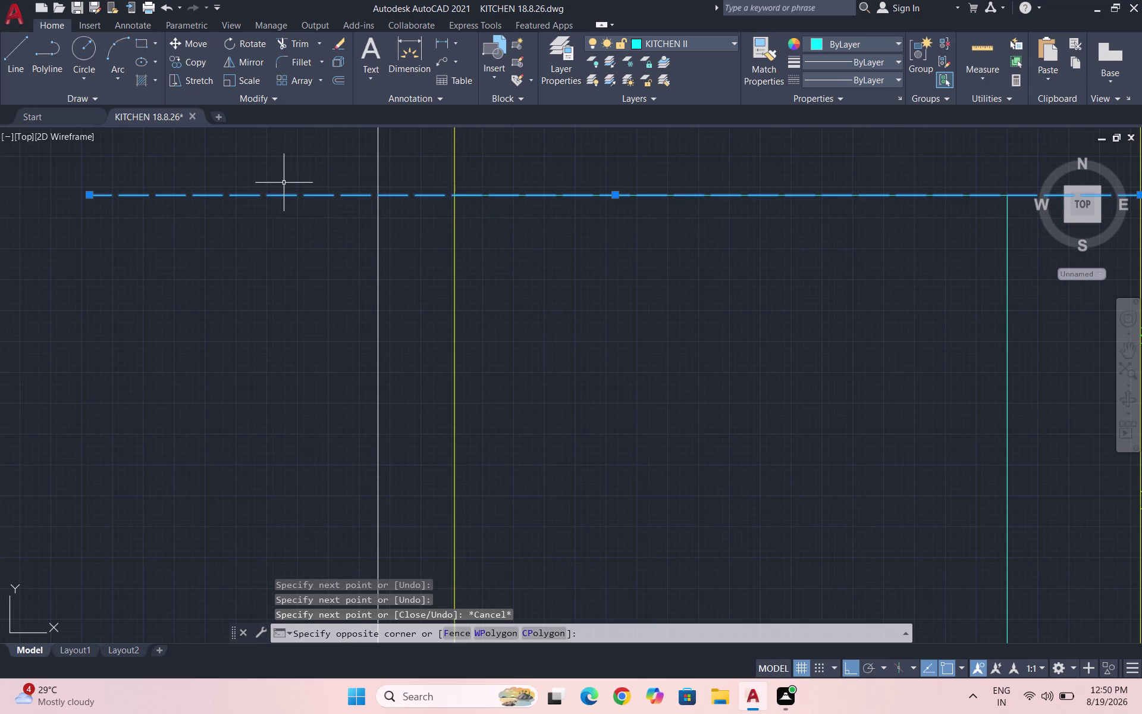
key(Delete)
scroll(down, 3)
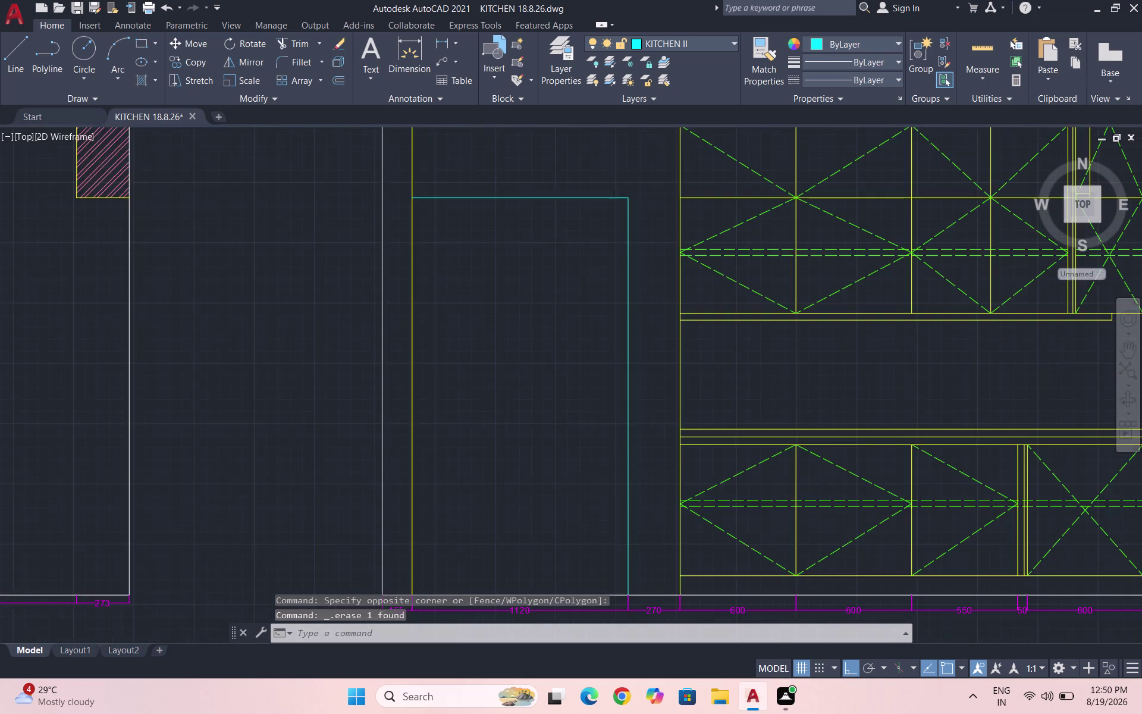
scroll(down, 3)
key(ctrl+s)
key(ctrl+s)
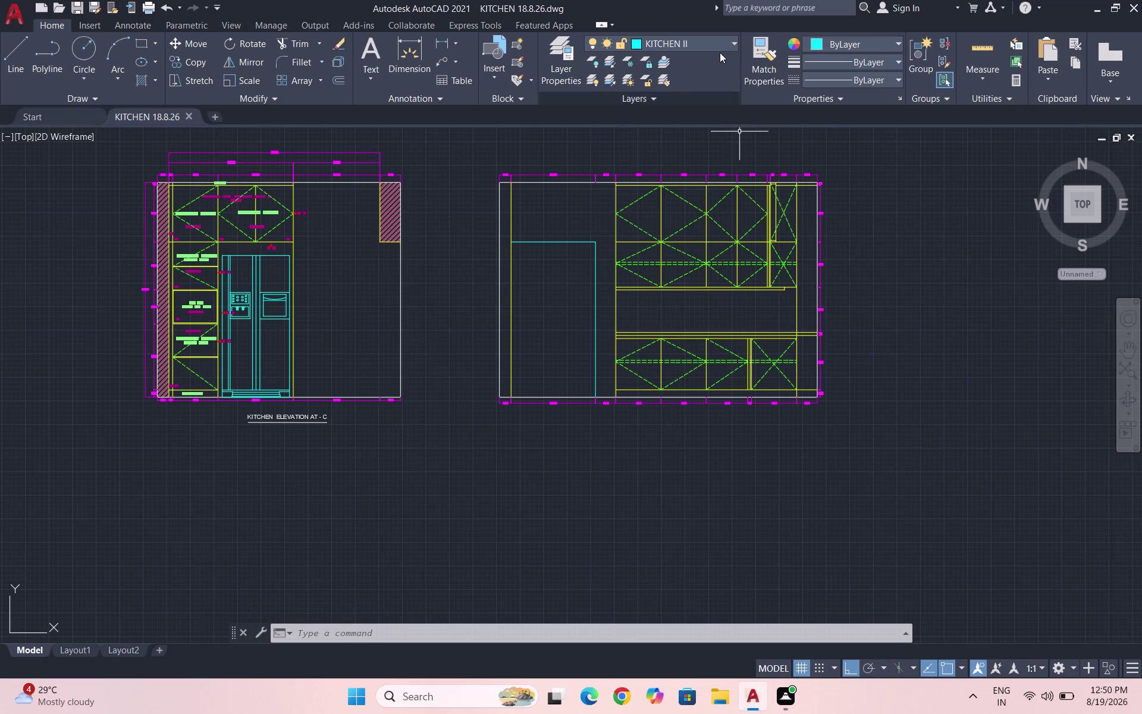
click(718, 42)
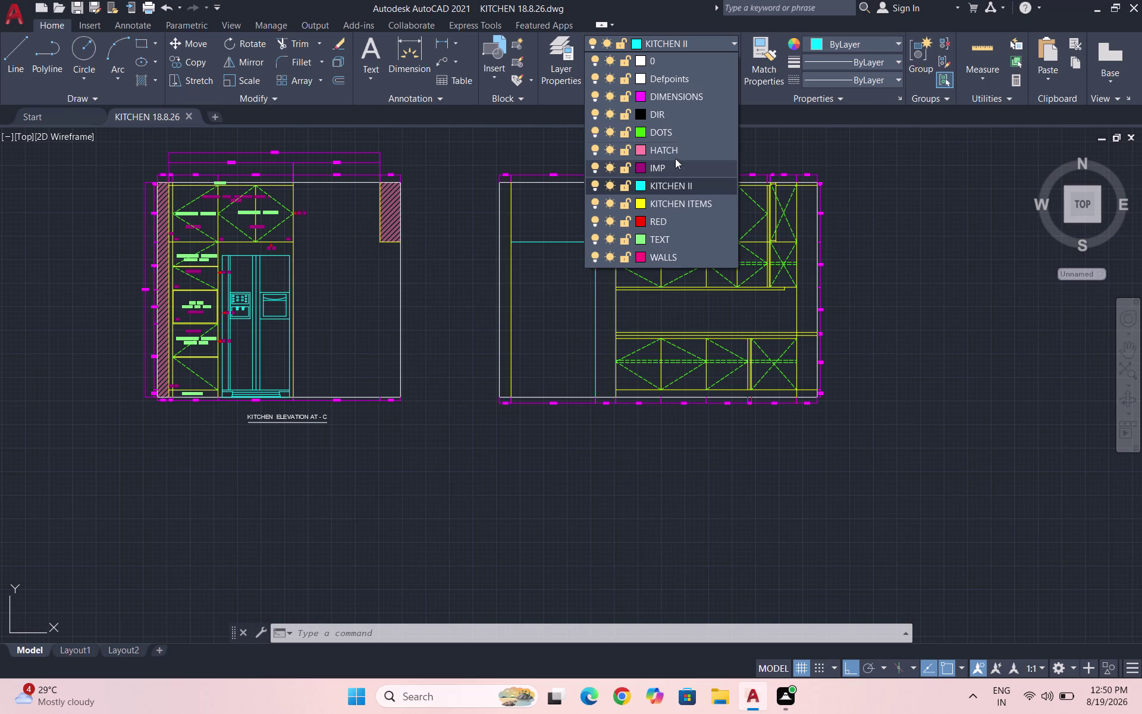
Hatch the left wall on the HATCH layer with ANSI31 at scale 125.
click(675, 147)
key(h)
key(Return)
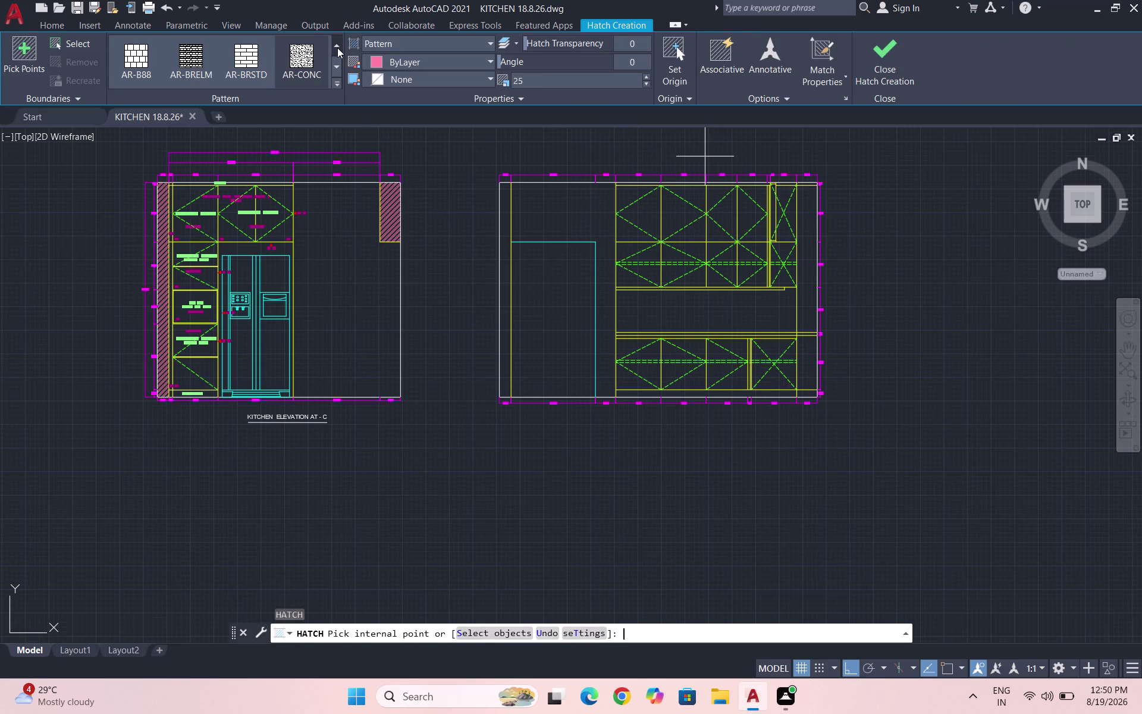
triple_click(338, 47)
click(336, 48)
double_click(332, 49)
click(306, 55)
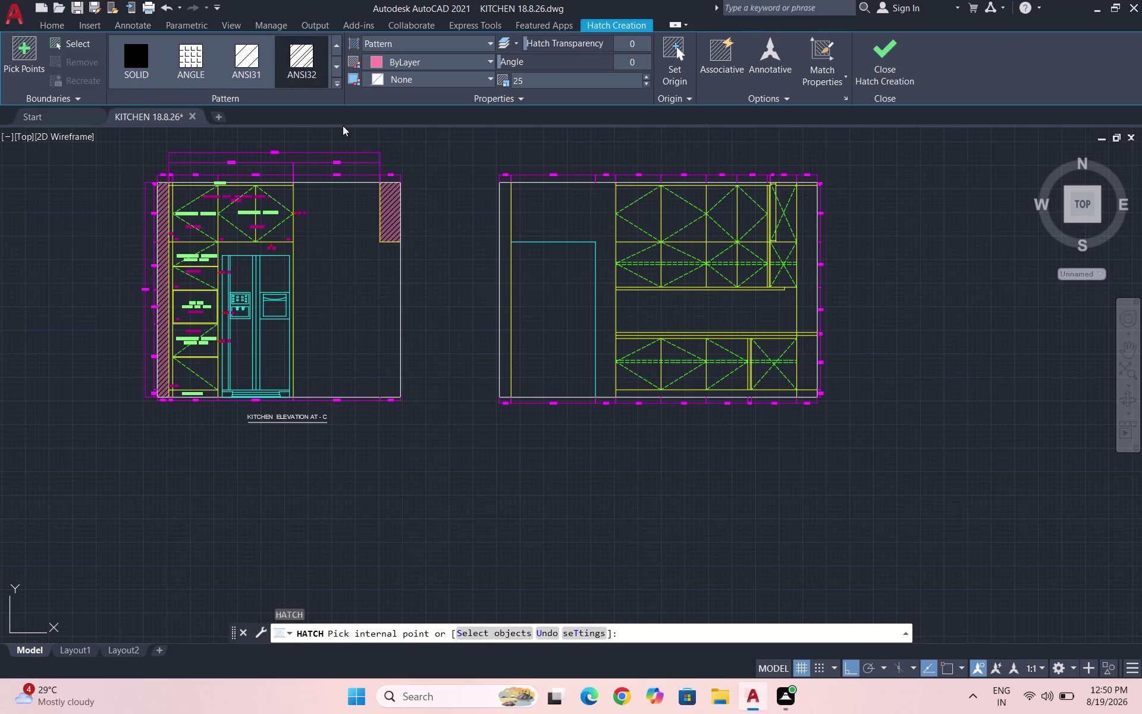
click(505, 210)
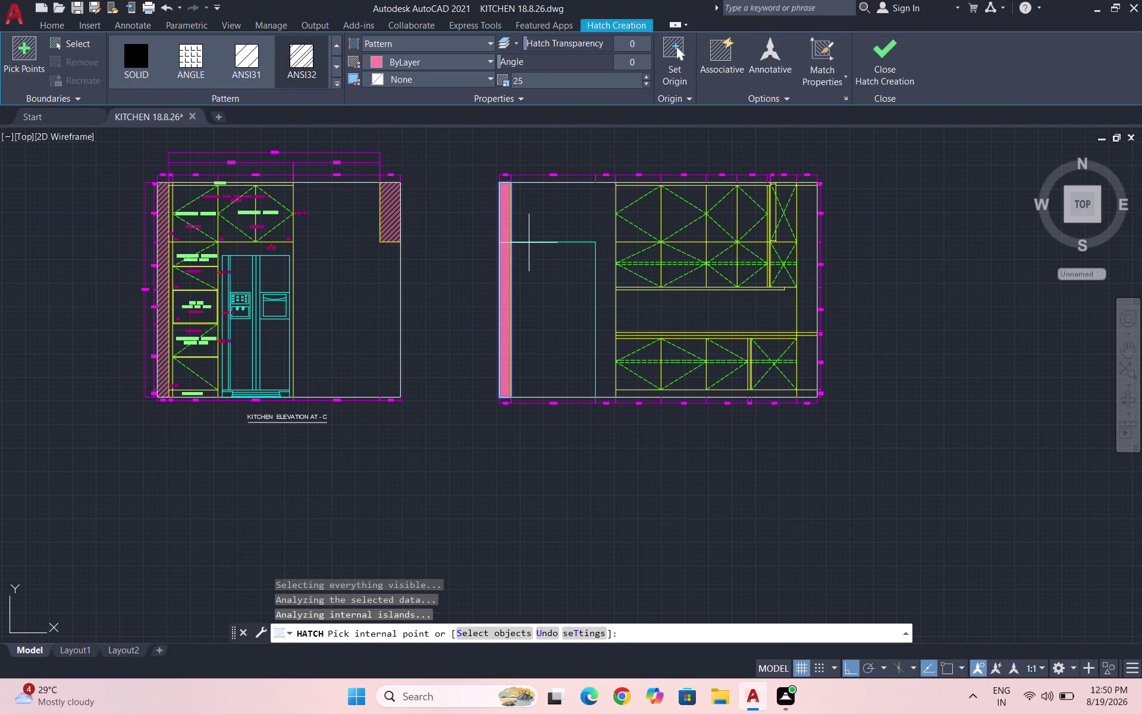
click(573, 87)
click(566, 76)
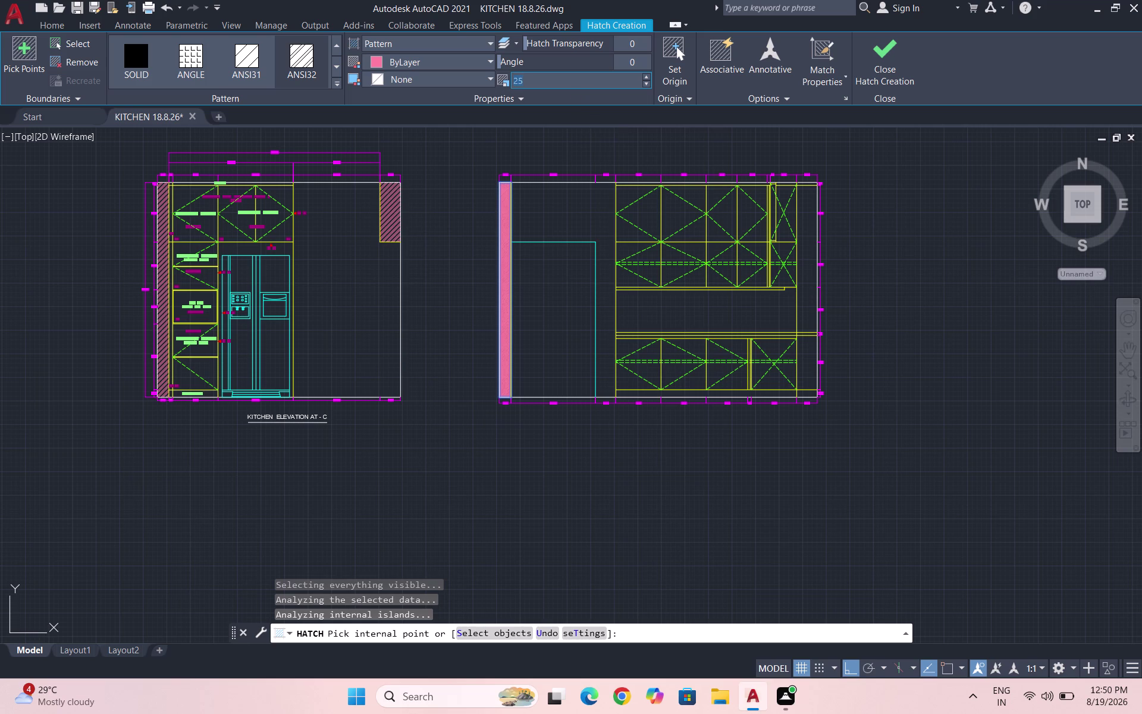
text(125)
key(Return)
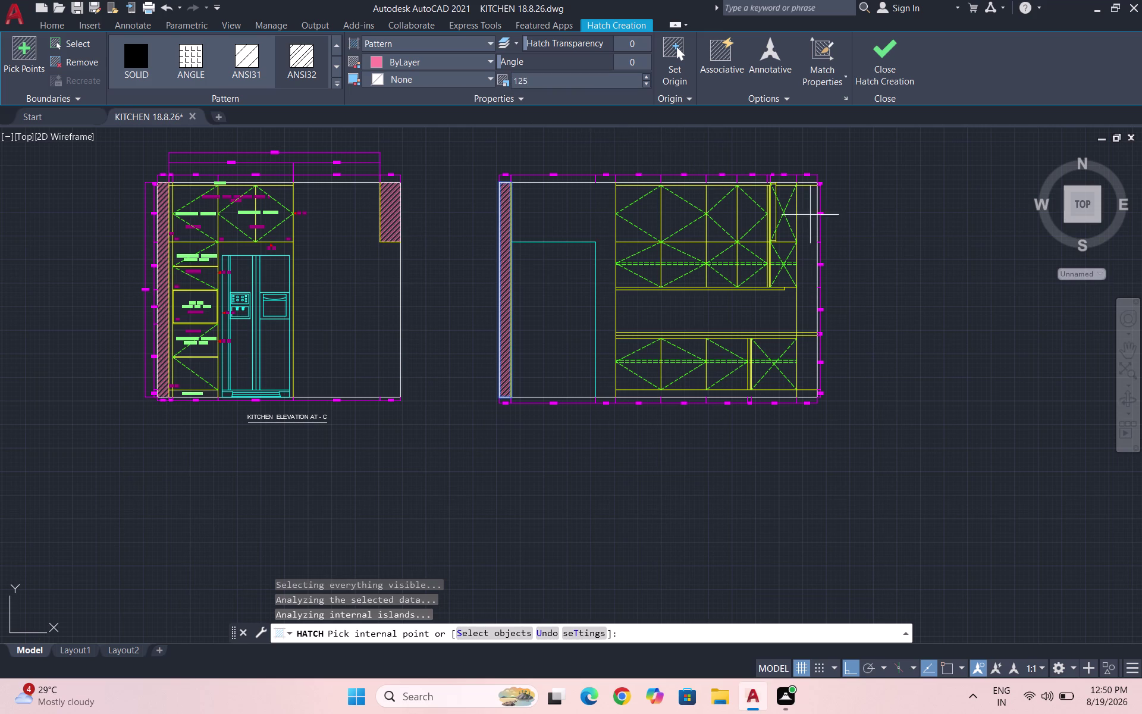
key(Escape)
Trim the stray dashed line ends beside the lower cabinet.
scroll(up, 3)
key(Escape)
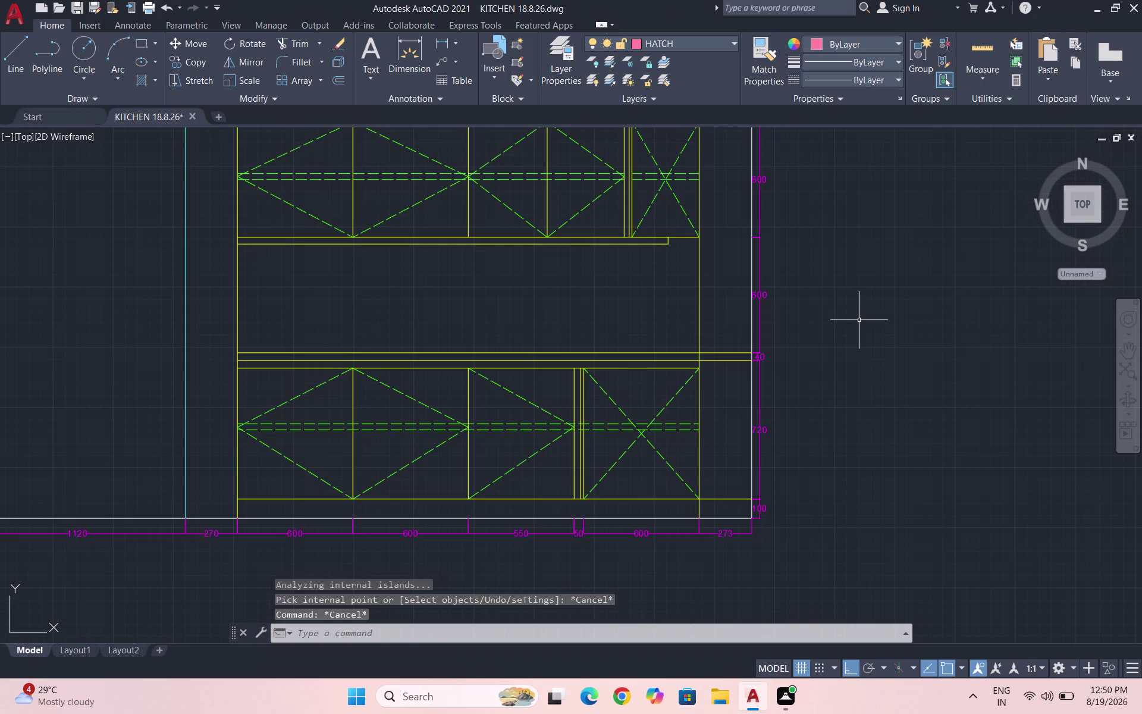
text(TR)
key(Return)
key(Return)
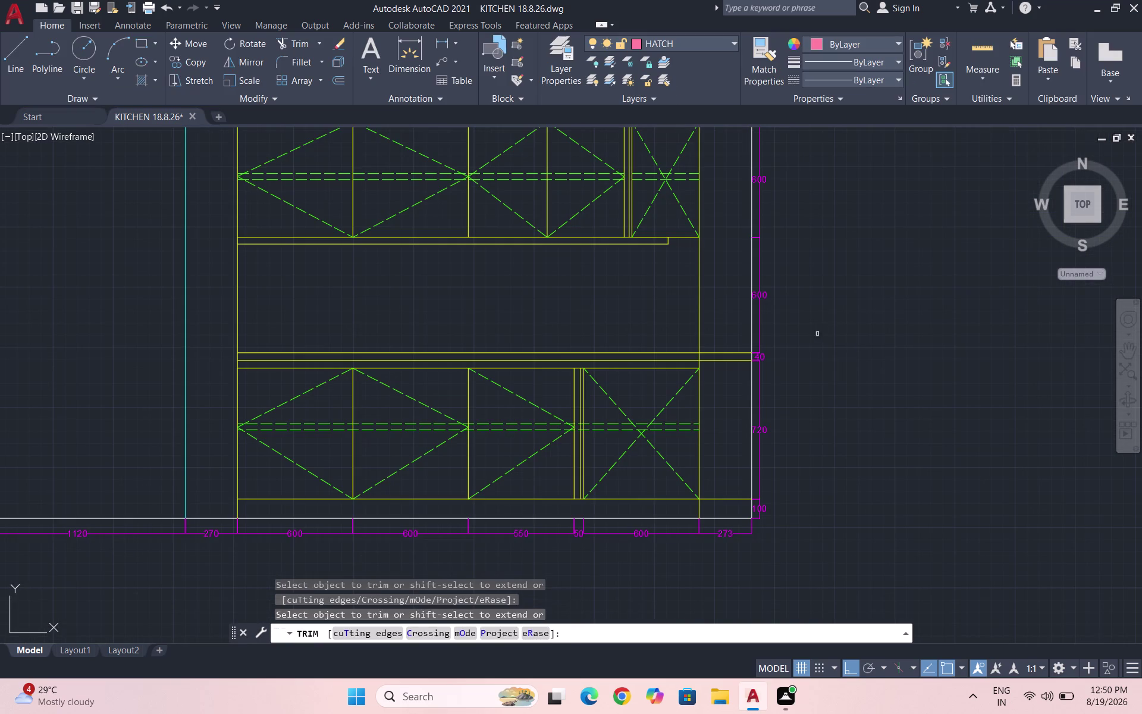
drag(723, 345, 727, 436)
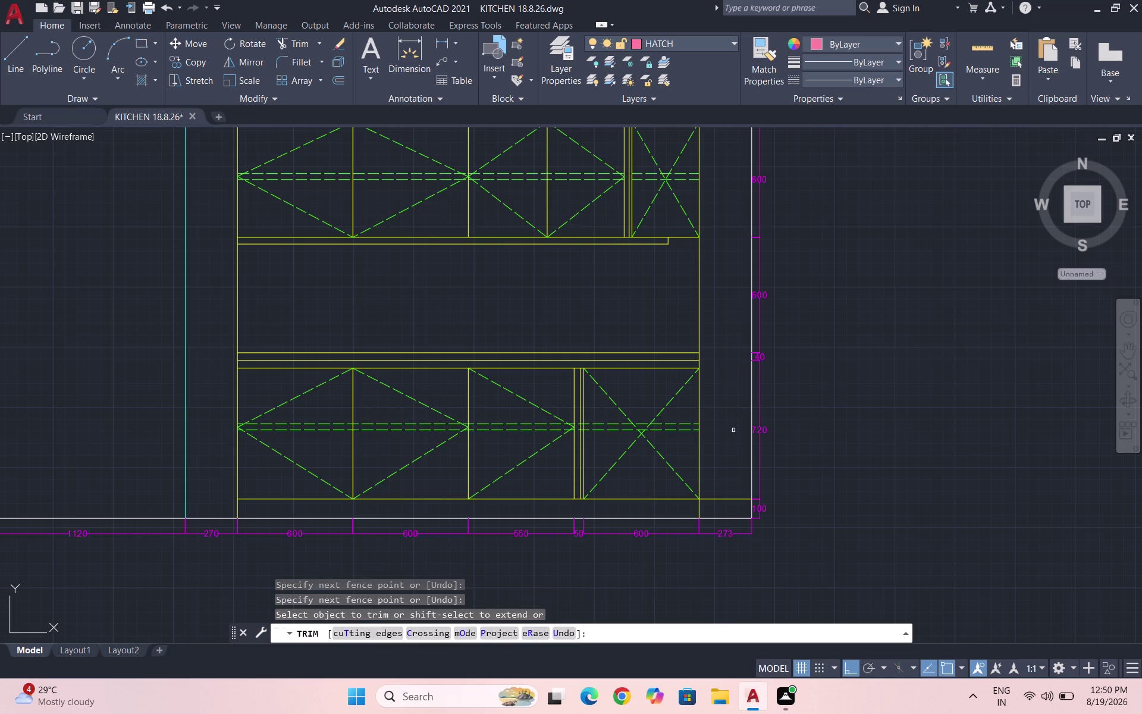
click(730, 500)
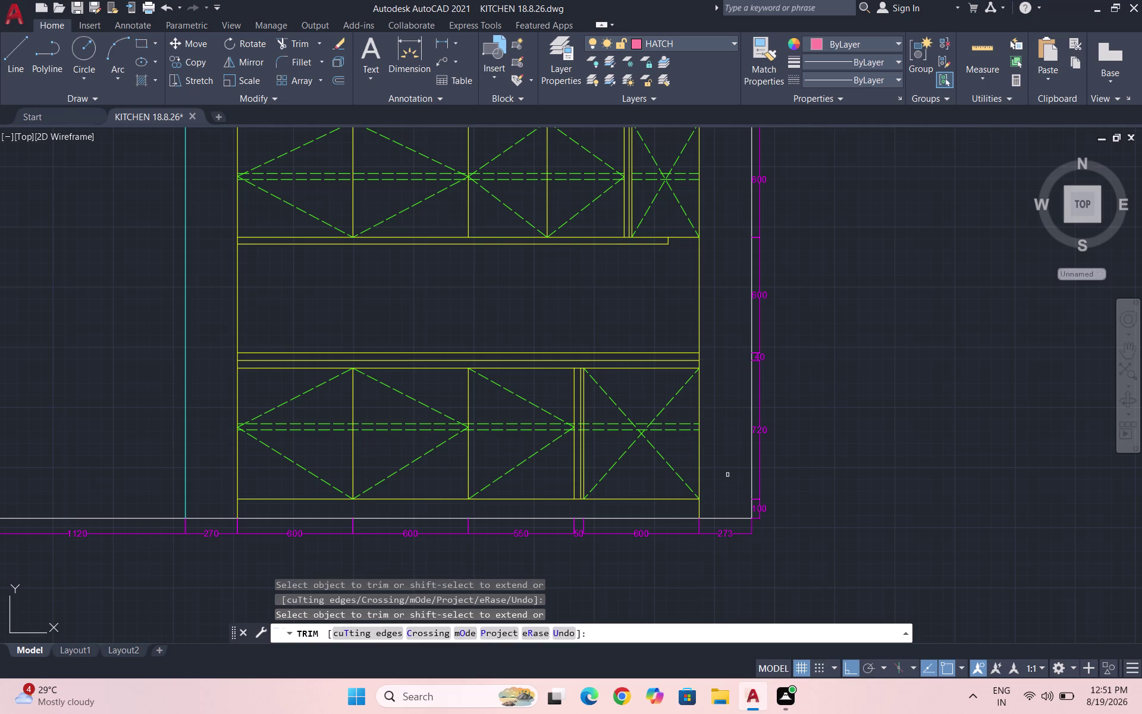
key(Escape)
key(Escape)
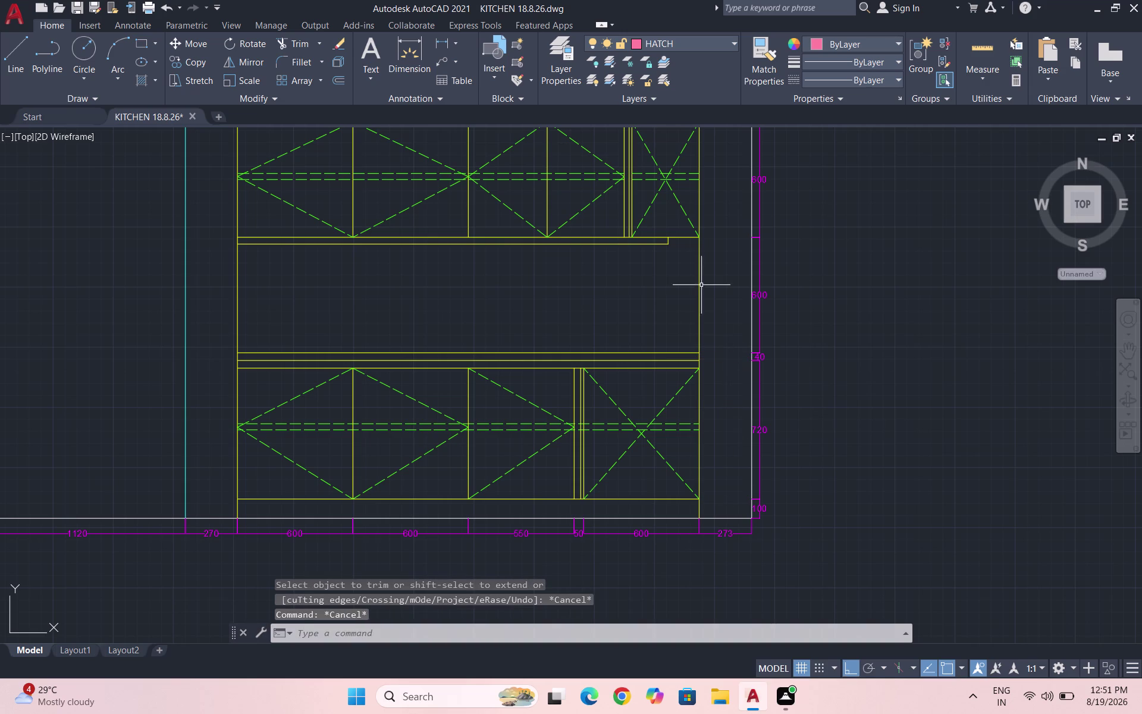
Hatch the right wall area and save the drawing.
key(h)
key(Return)
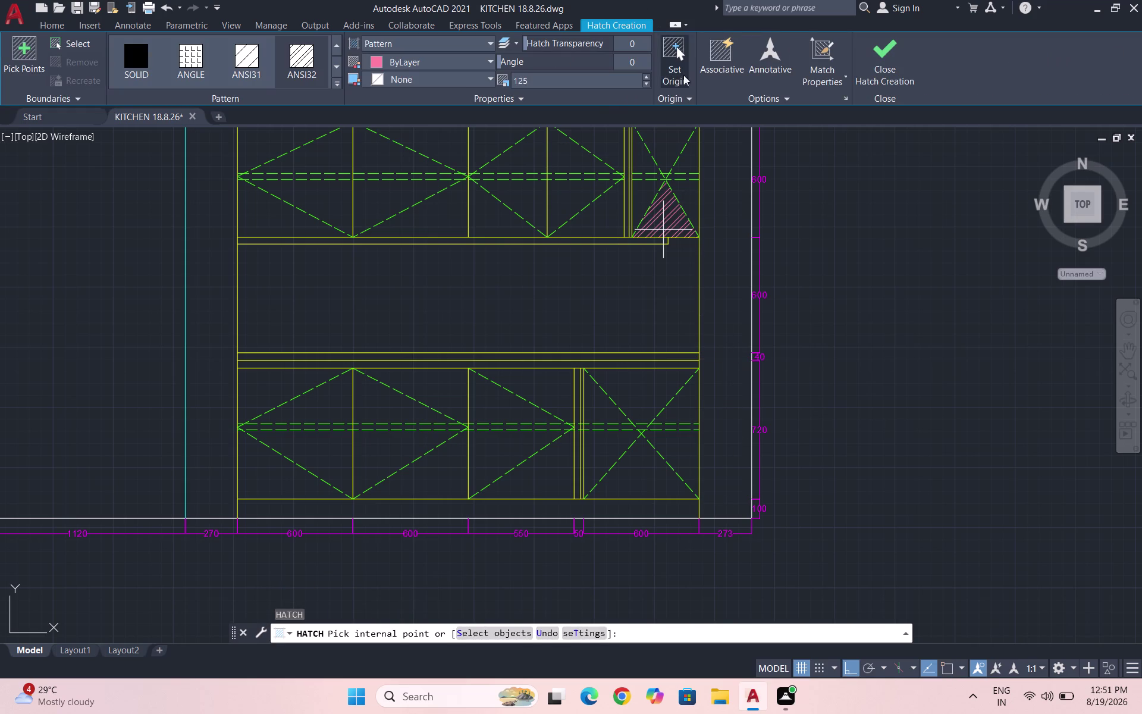
click(303, 56)
click(737, 245)
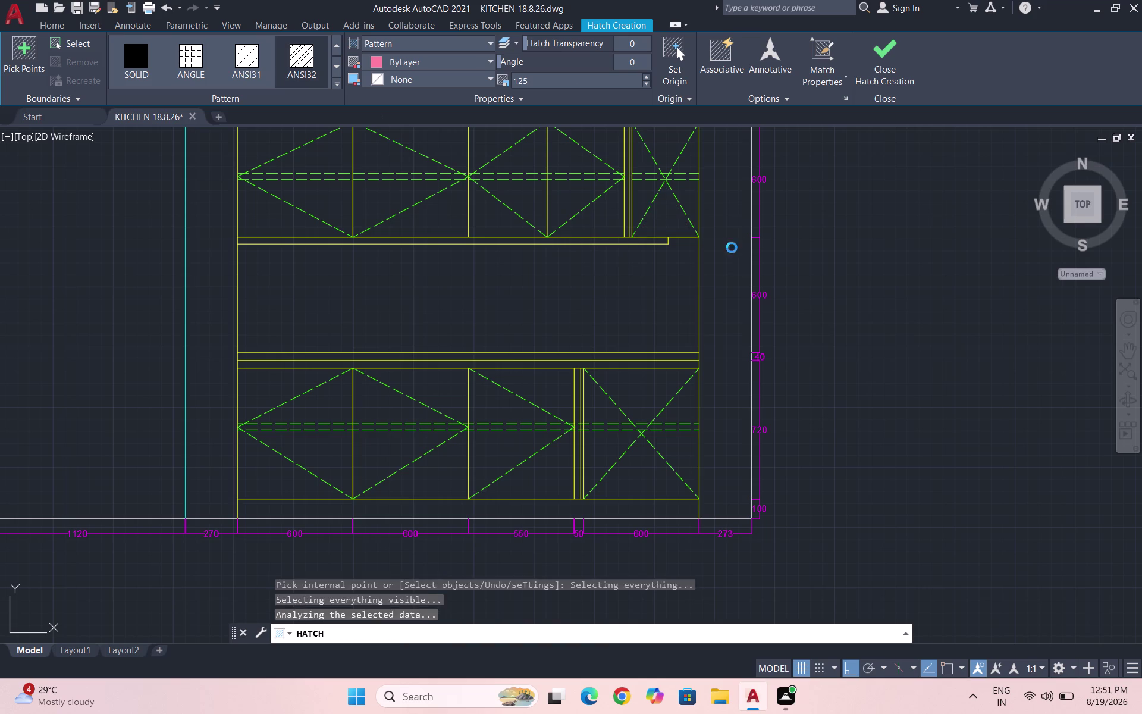
scroll(down, 3)
key(Escape)
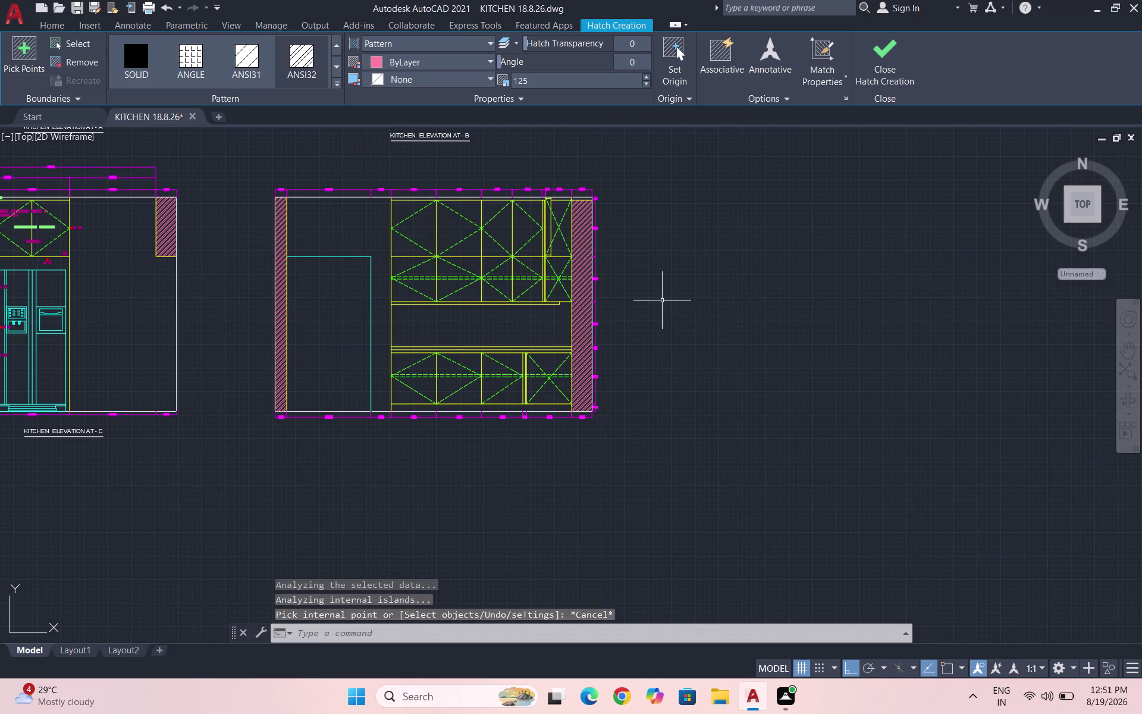
key(ctrl+s)
scroll(down, 3)
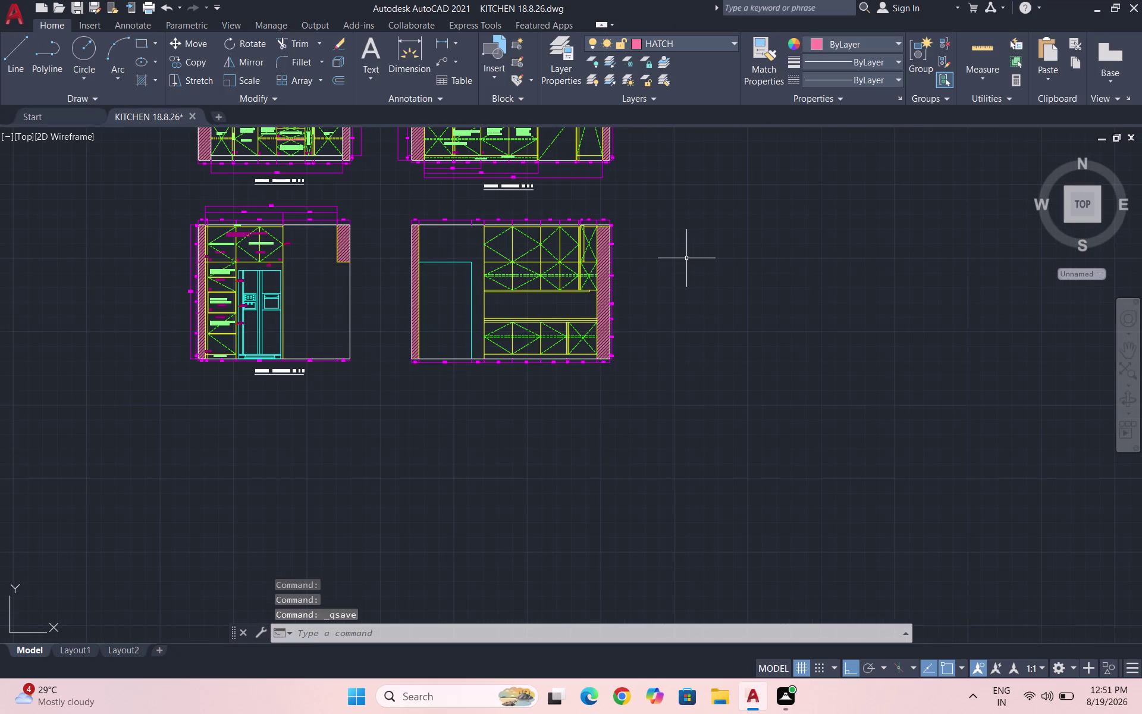
scroll(down, 3)
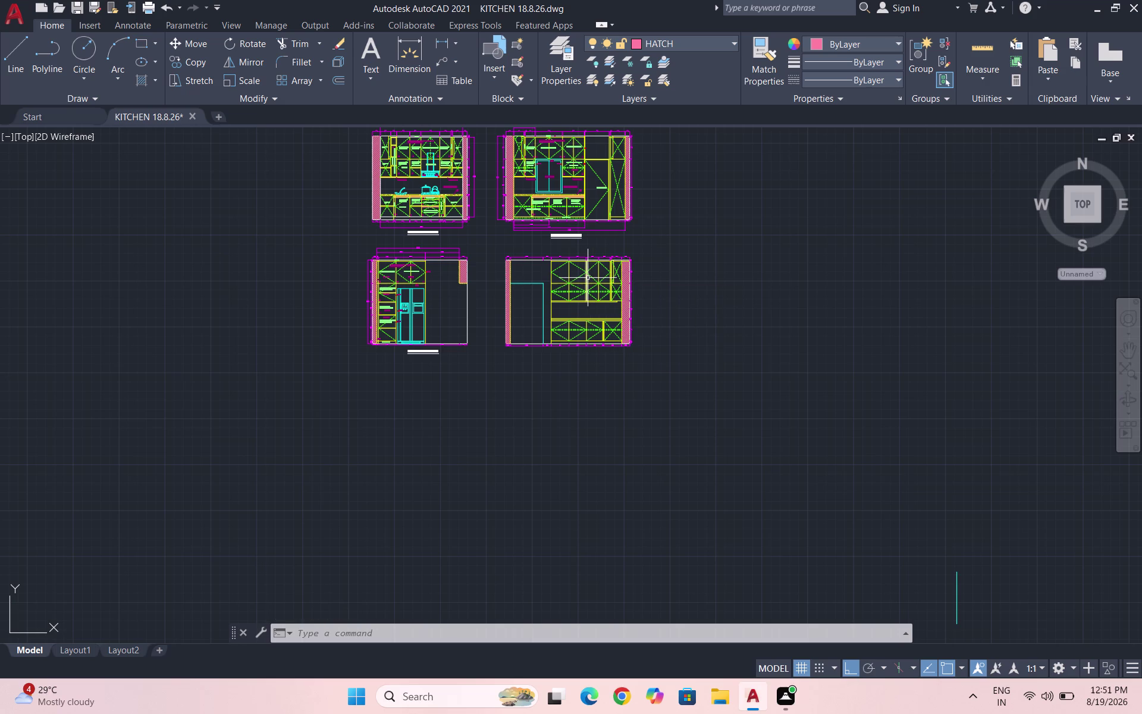
scroll(up, 3)
scroll(up, 3)
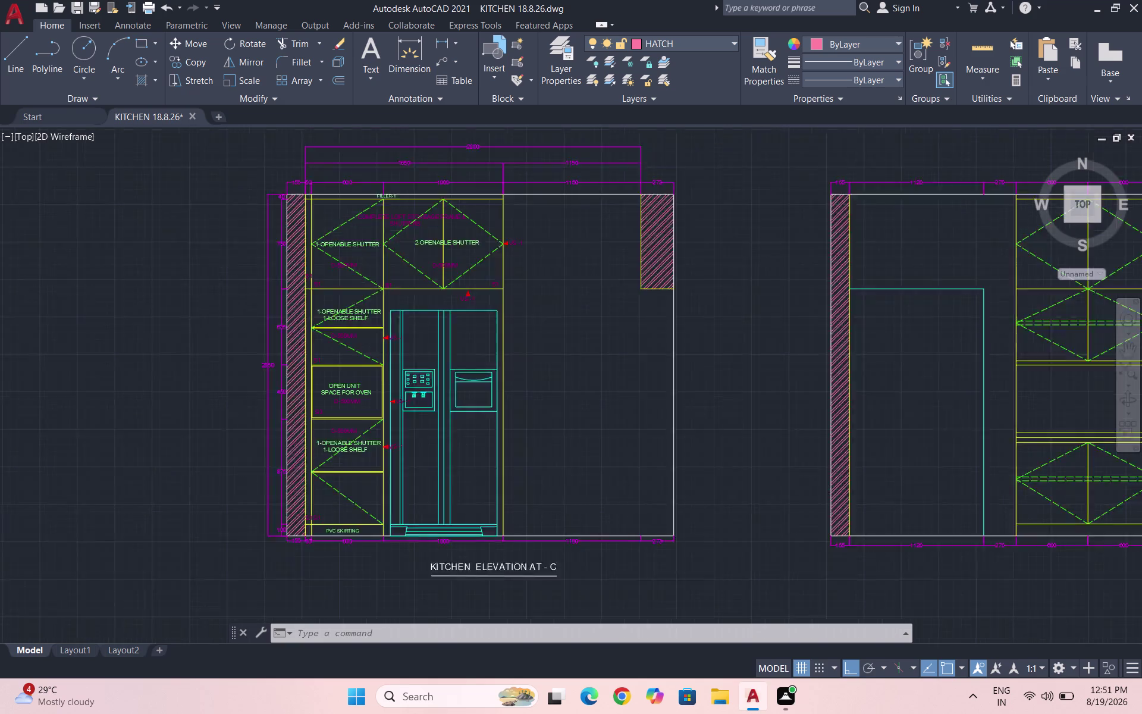
scroll(up, 3)
Copy the two-line shutter and shelf label into two cabinets of the right elevation.
click(398, 388)
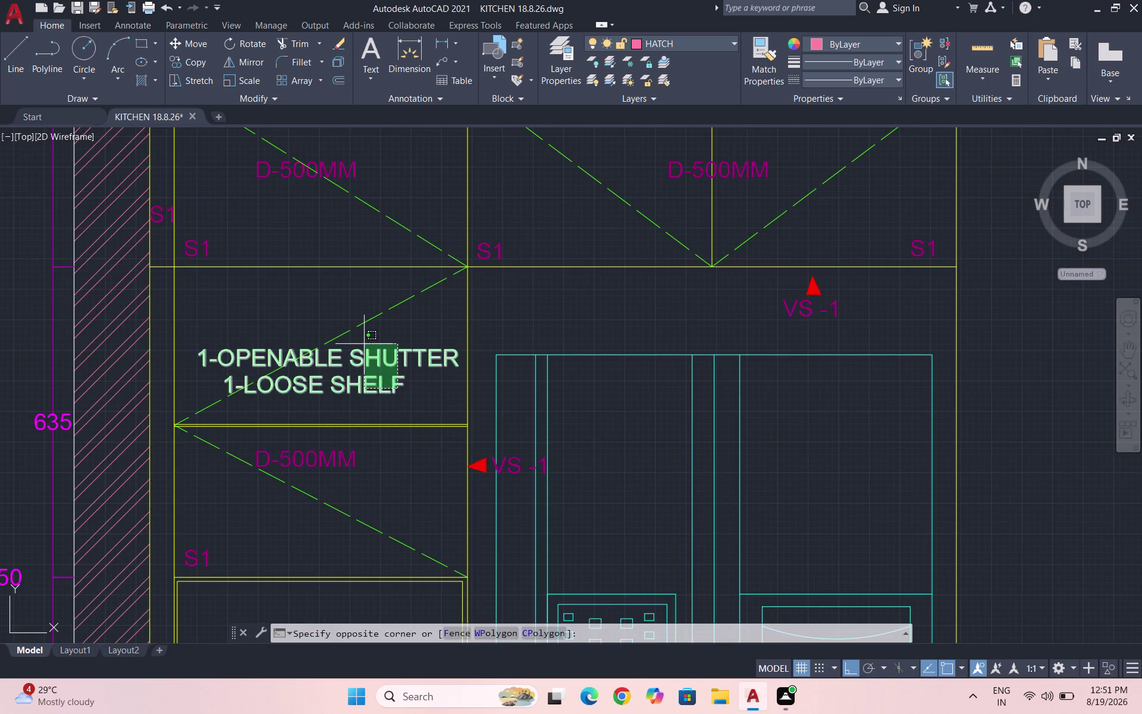
click(364, 347)
text(CO)
key(Return)
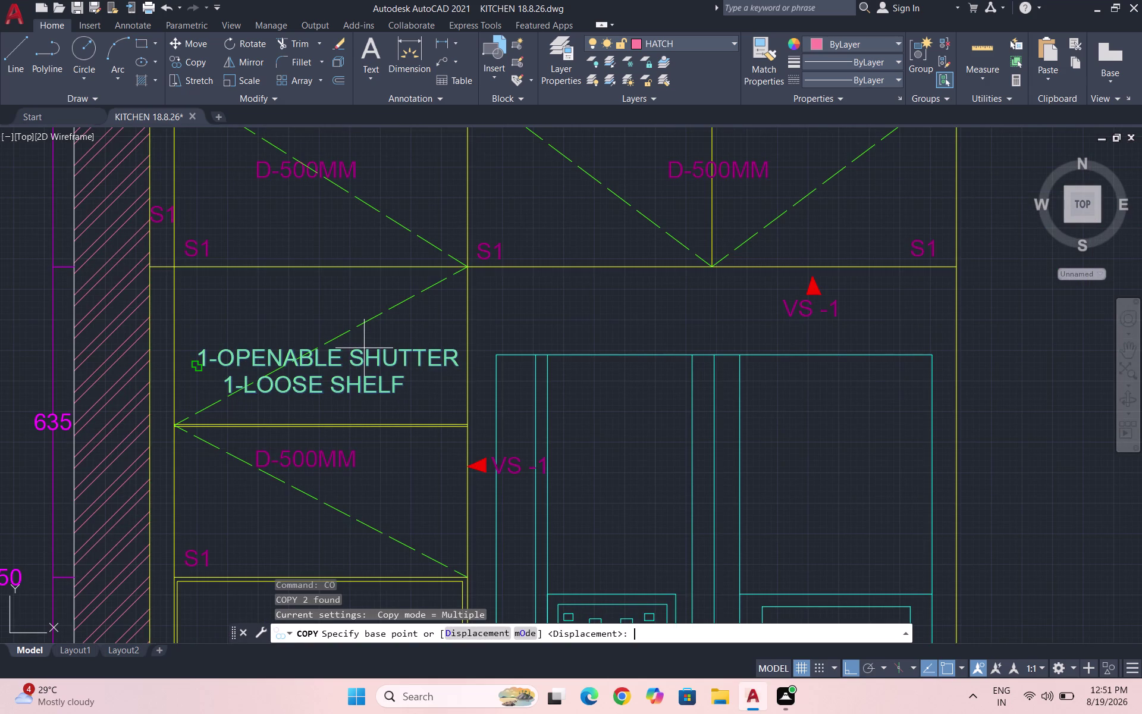
scroll(down, 3)
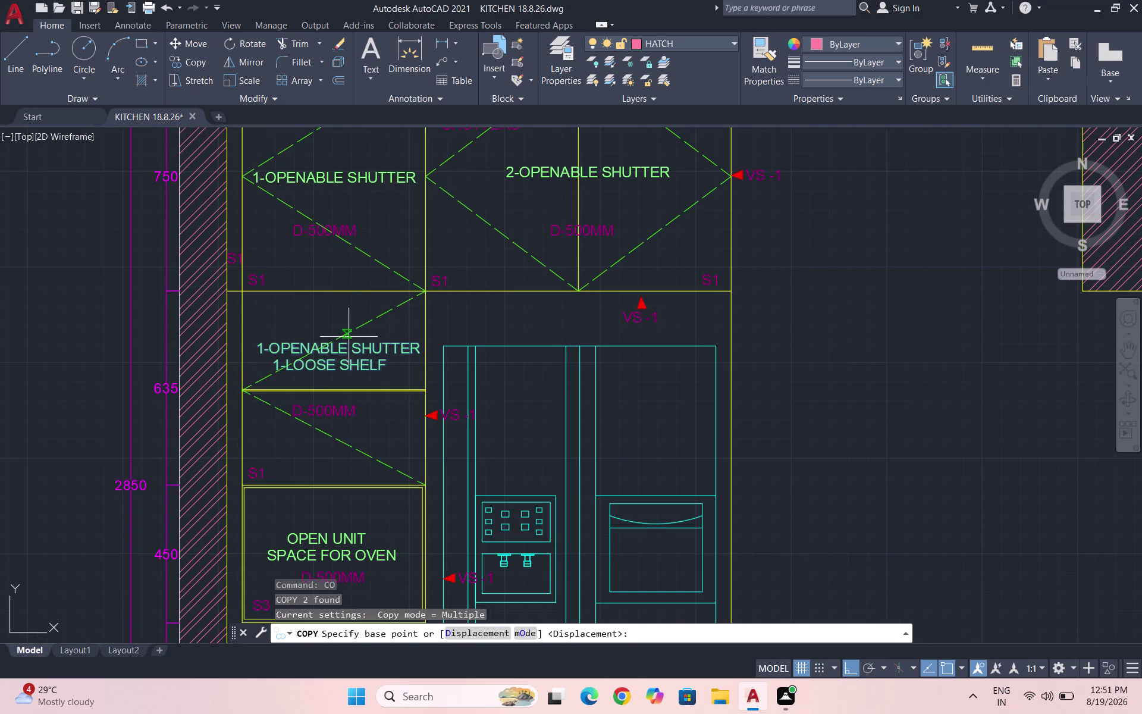
click(341, 361)
scroll(down, 3)
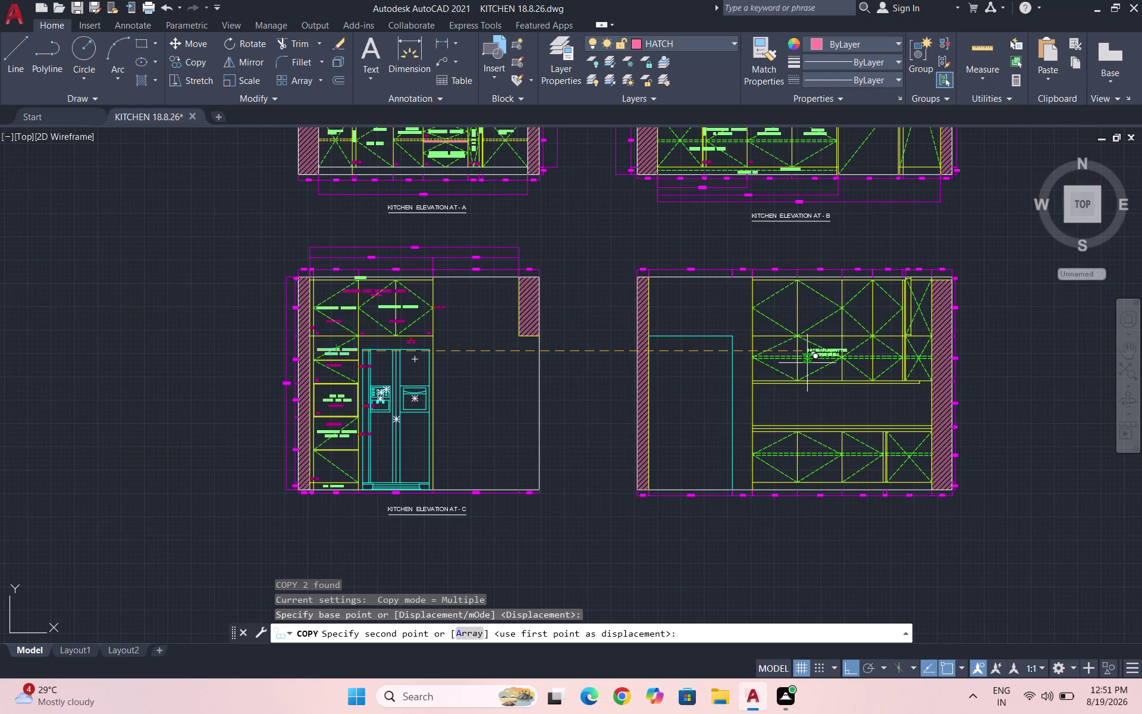
scroll(up, 3)
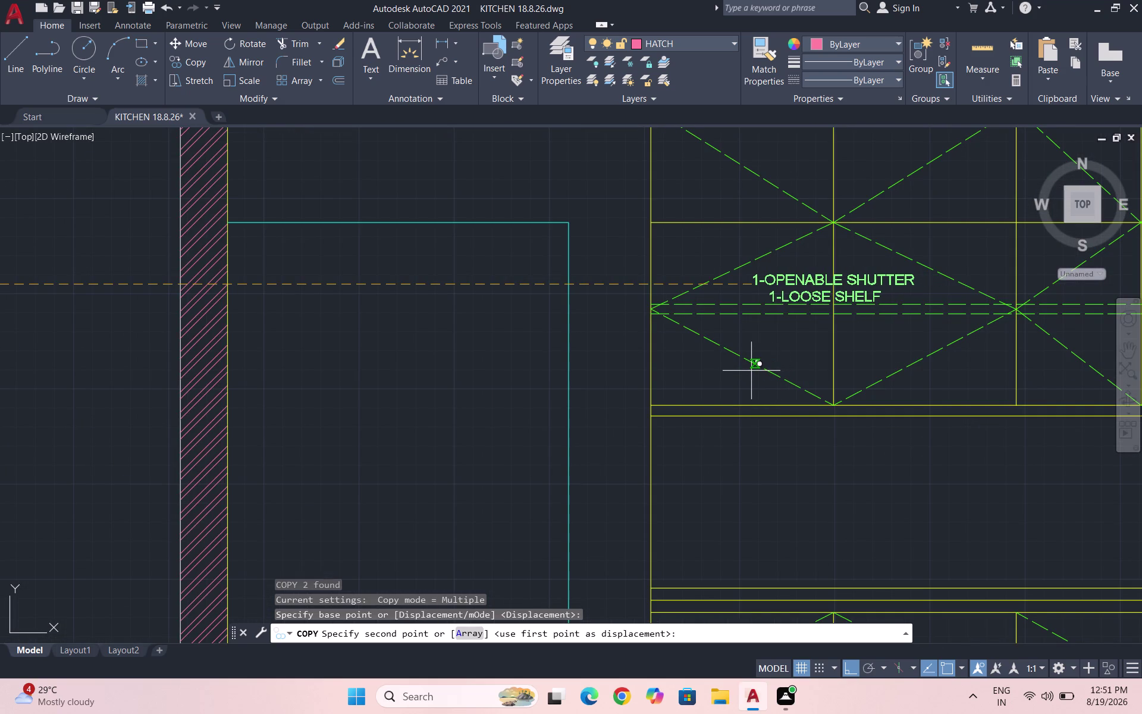
key(ctrl+super+p)
scroll(down, 3)
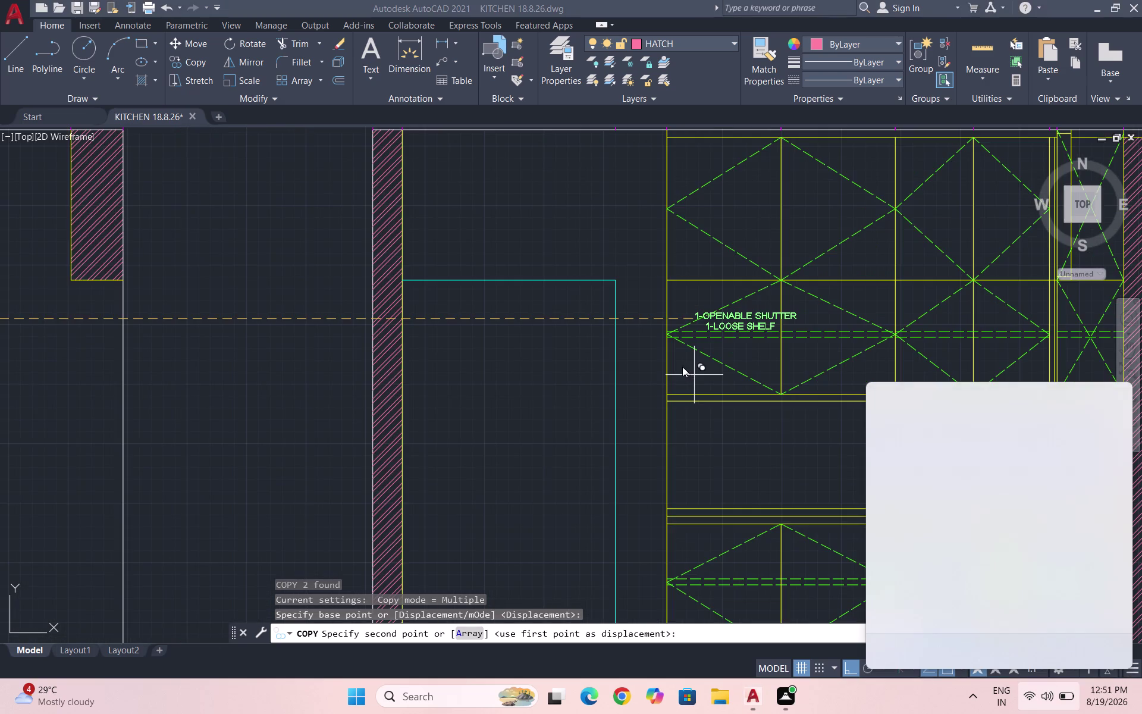
scroll(up, 3)
scroll(down, 3)
scroll(up, 3)
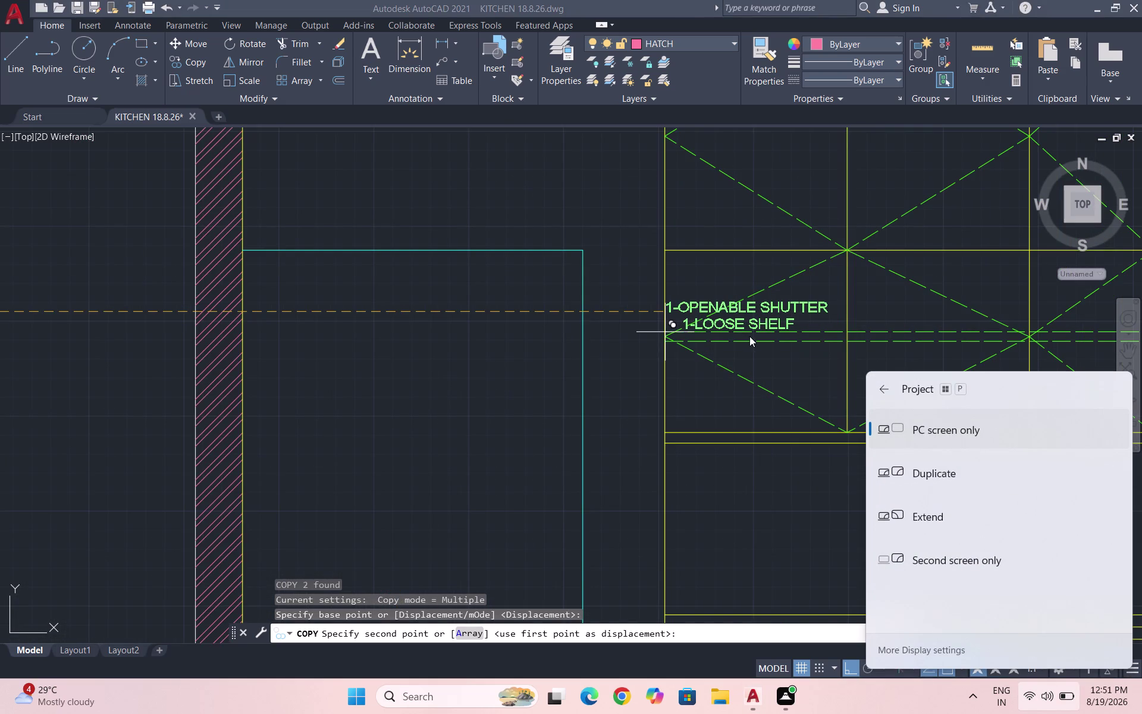
key(Escape)
scroll(up, 3)
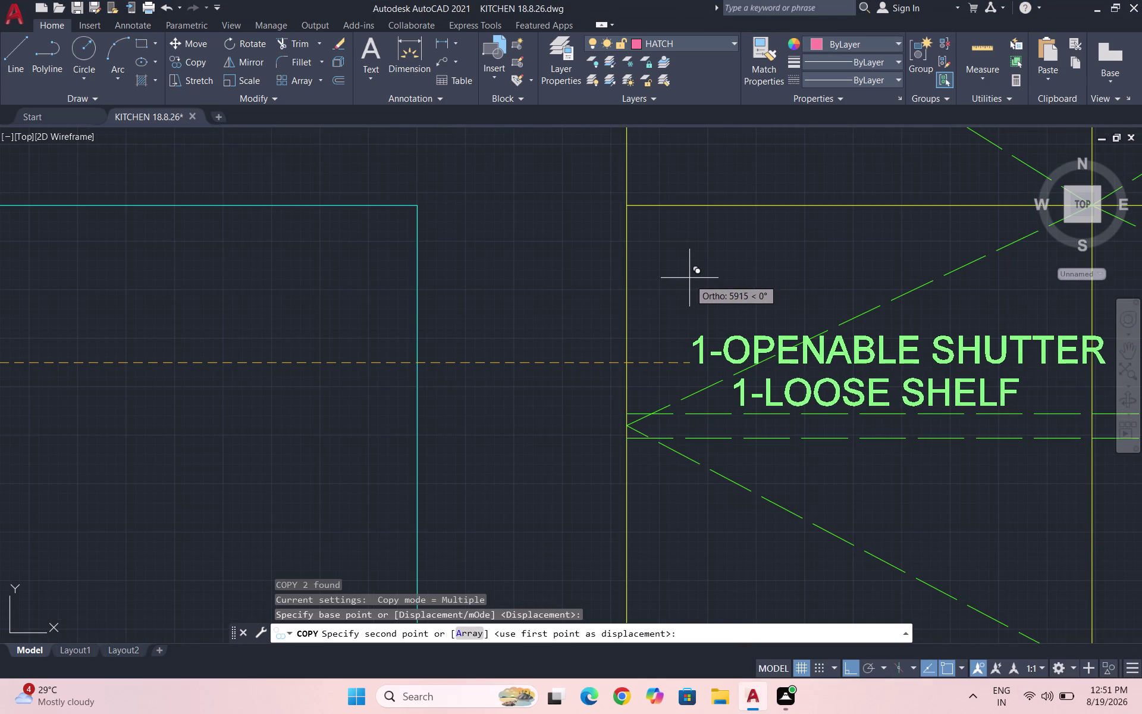
key(F8)
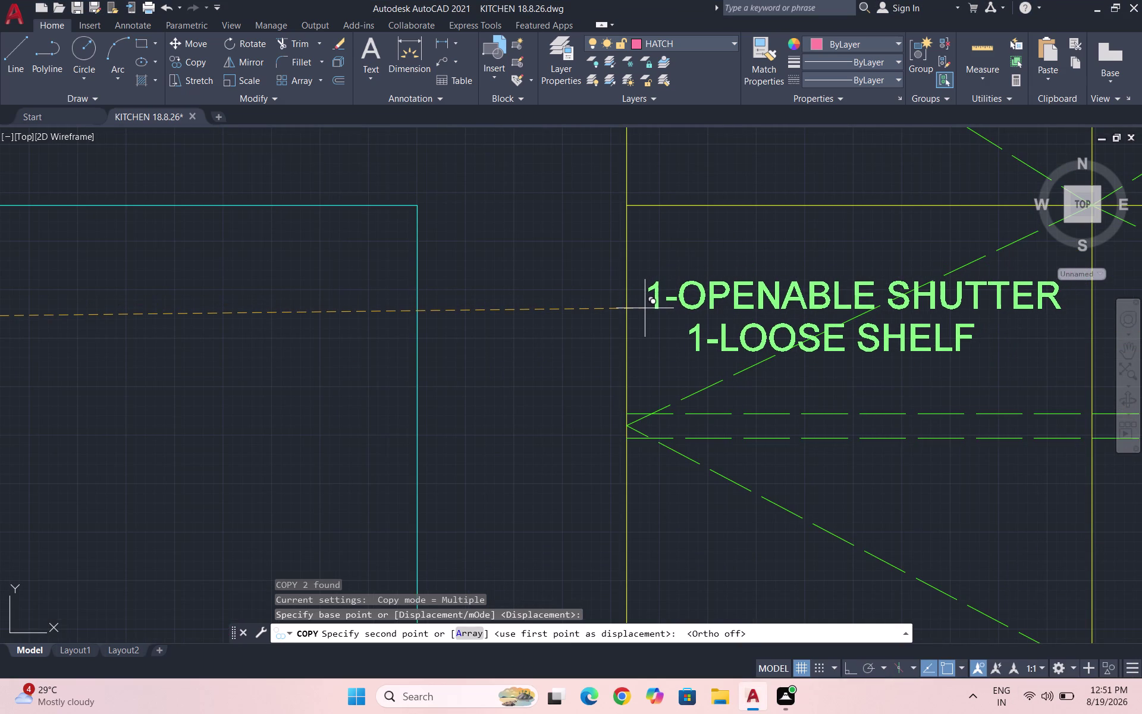
click(645, 308)
scroll(down, 3)
scroll(up, 3)
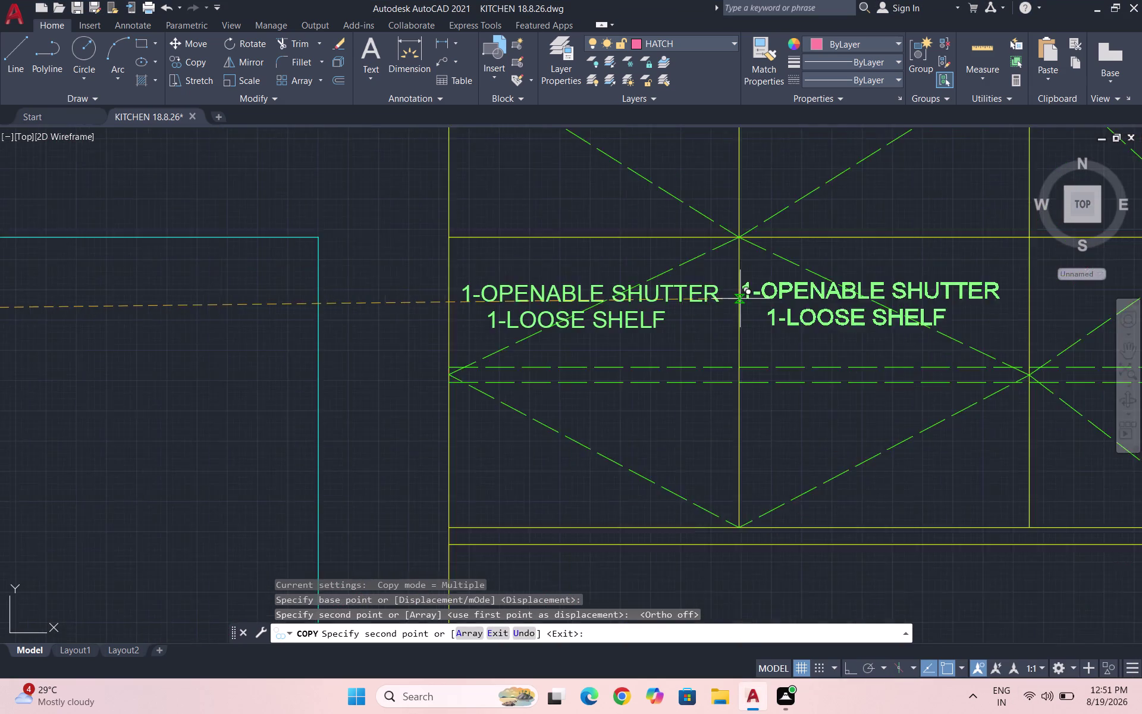
scroll(down, 3)
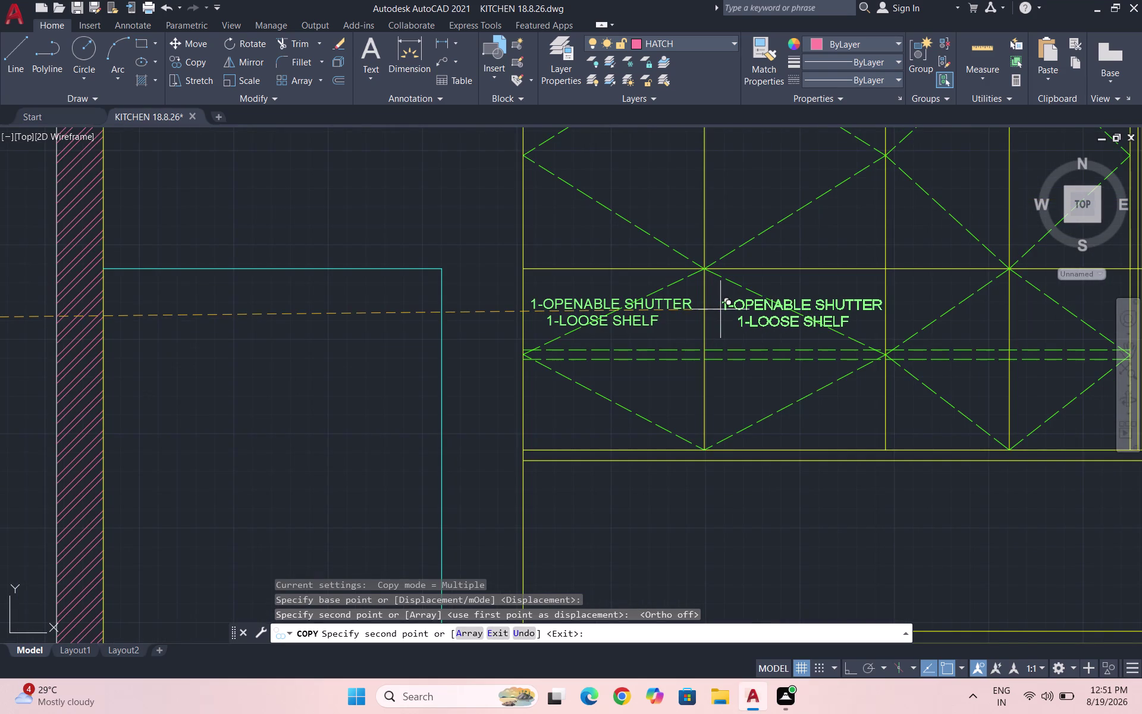
click(714, 310)
scroll(down, 3)
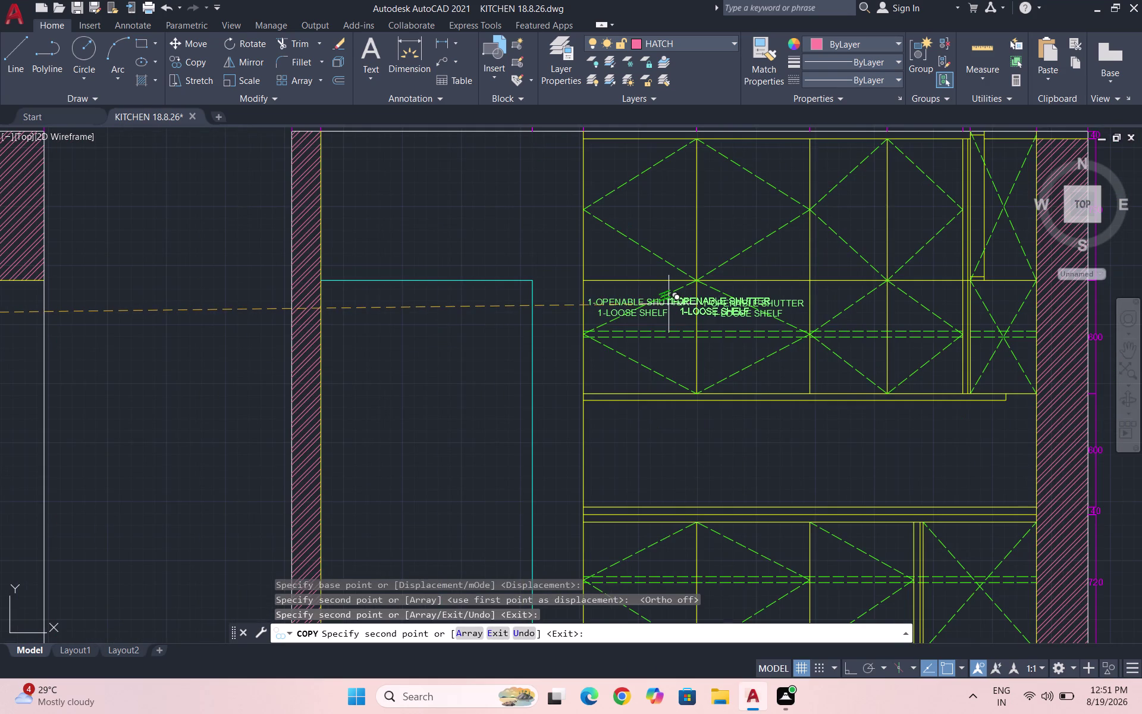
key(Escape)
scroll(down, 3)
scroll(up, 3)
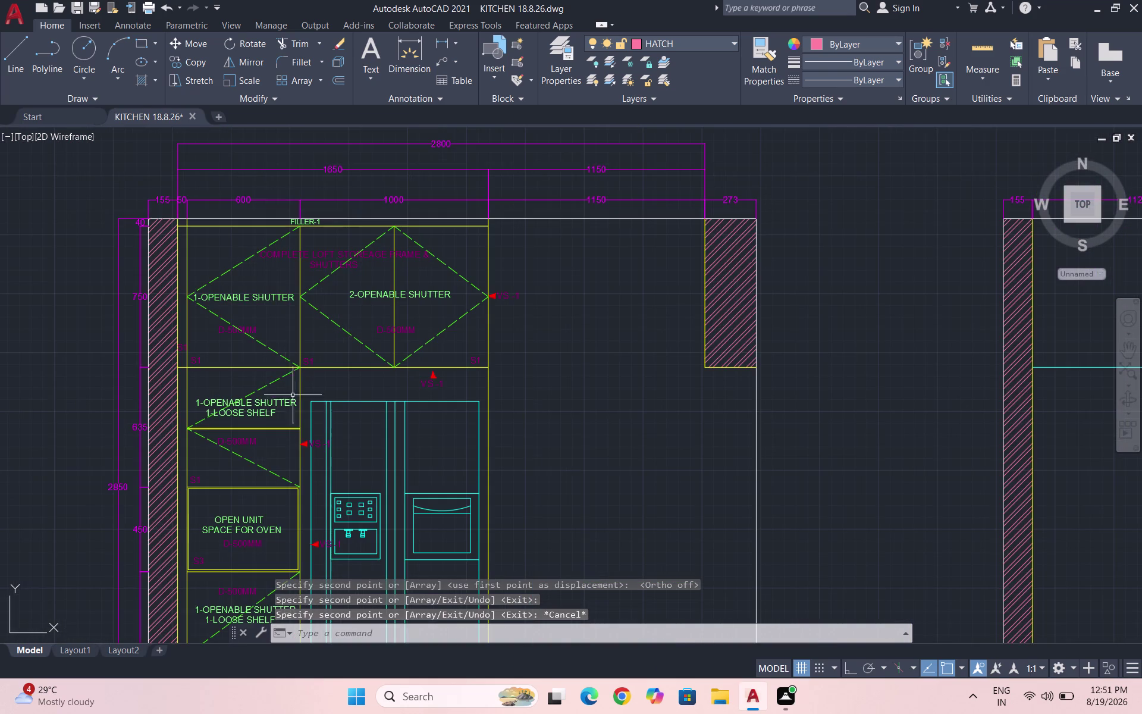
Copy the 1-OPENABLE SHUTTER label from elevation C into elevation D's two upper cabinets.
click(292, 301)
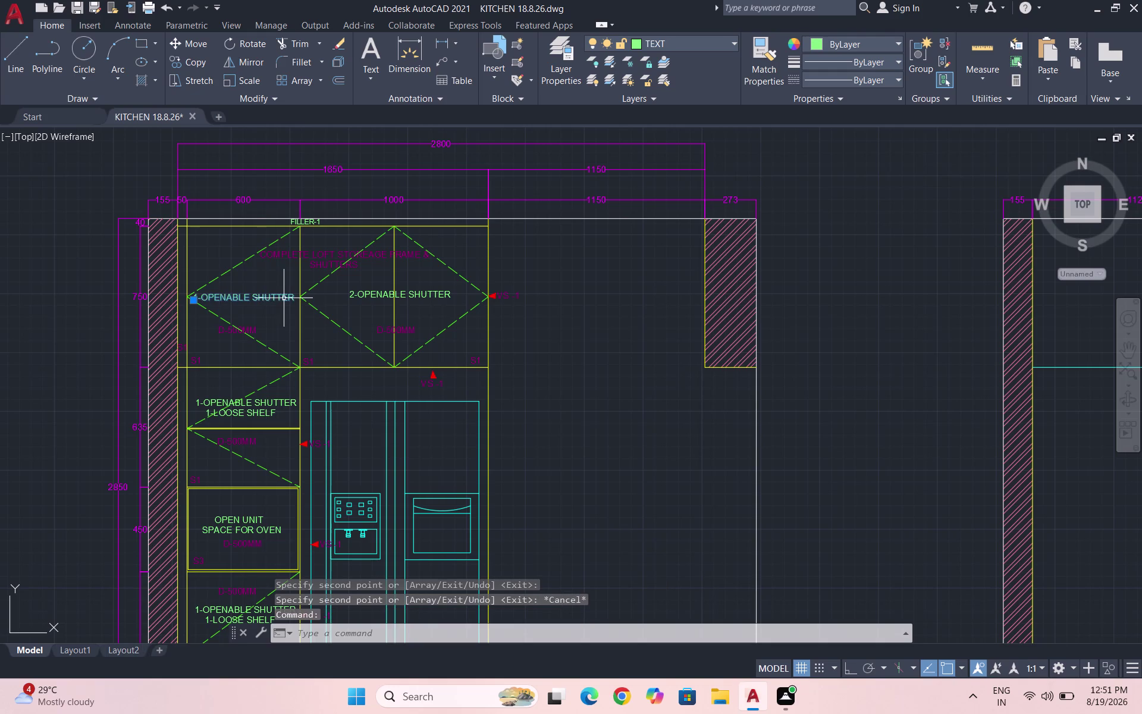
text(CO)
key(Return)
click(283, 298)
scroll(down, 3)
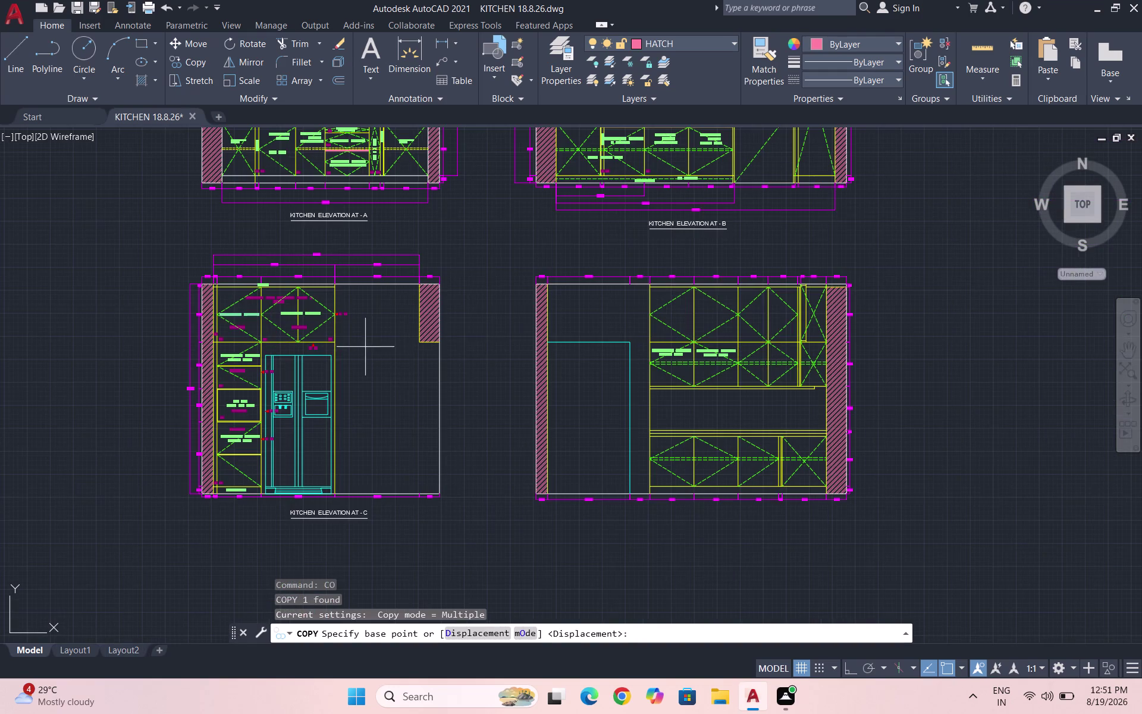
click(245, 313)
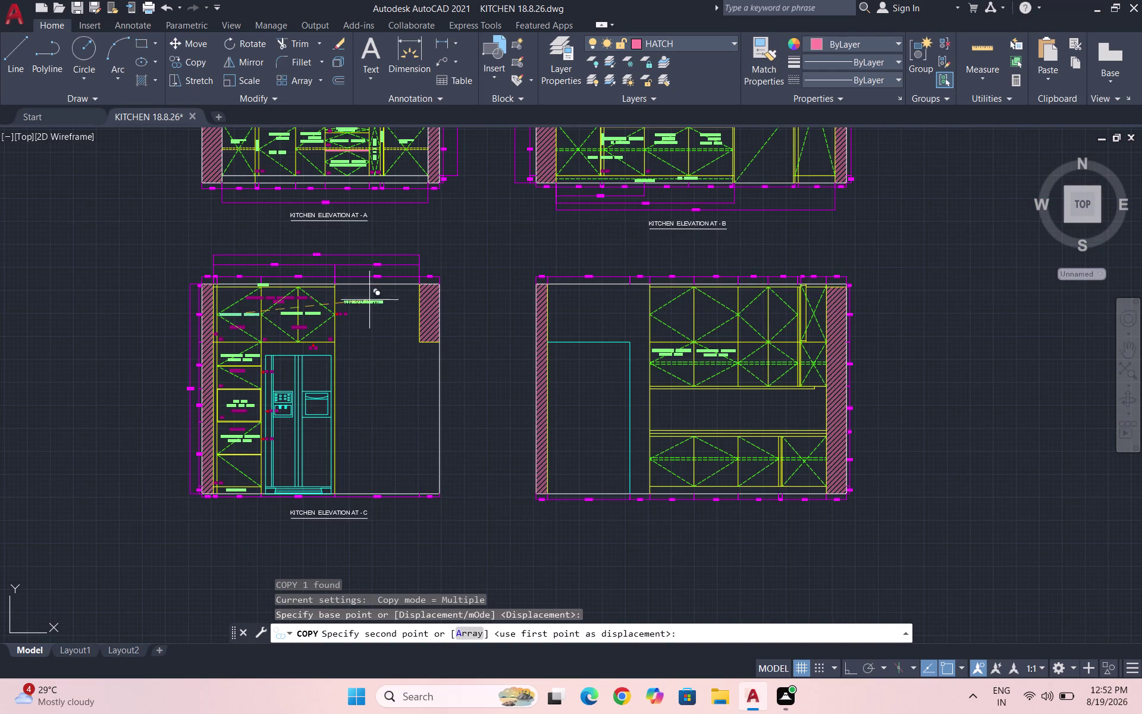
scroll(up, 3)
scroll(up, 3)
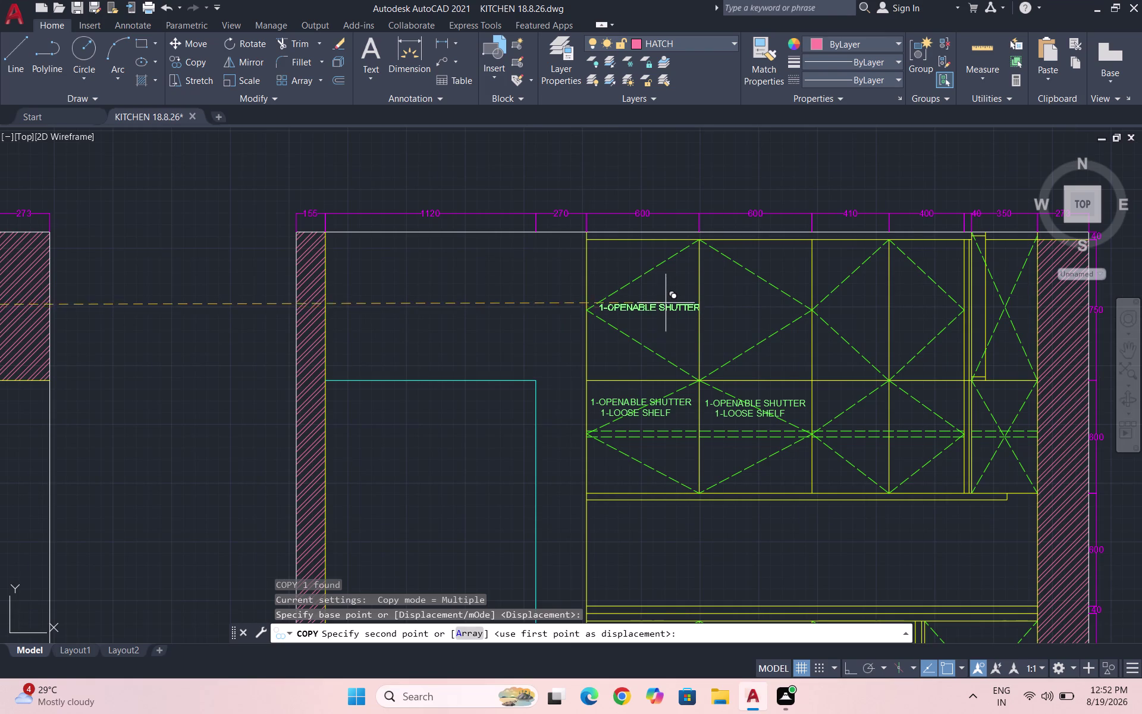
scroll(up, 3)
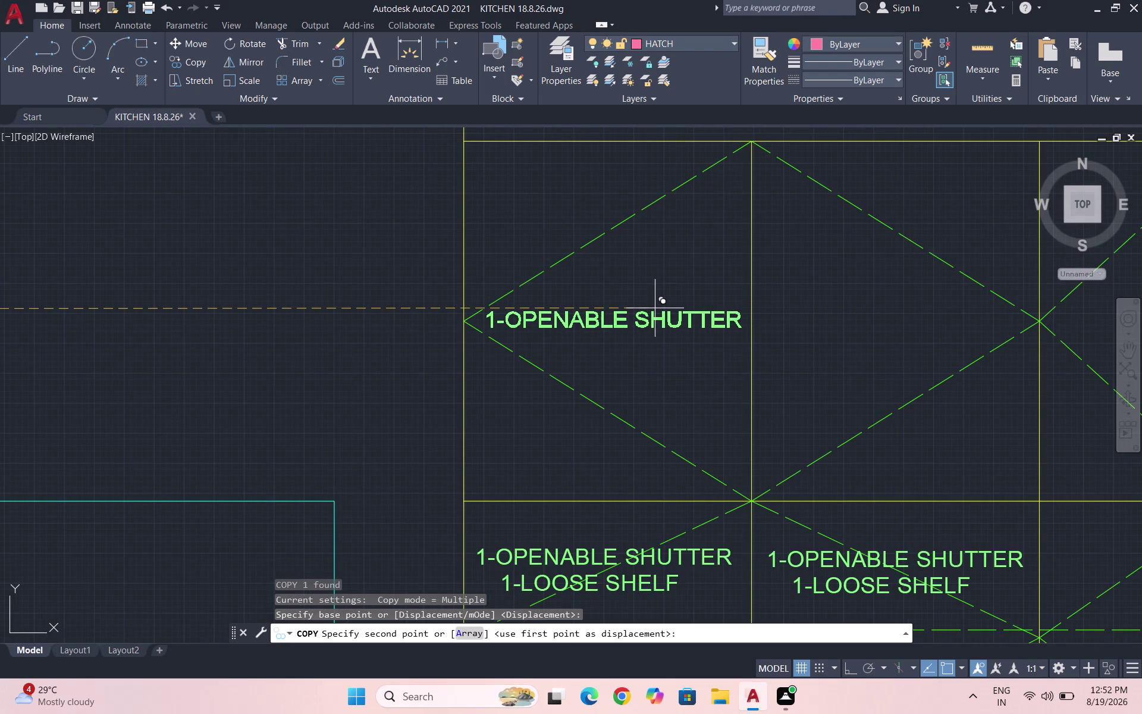
click(655, 308)
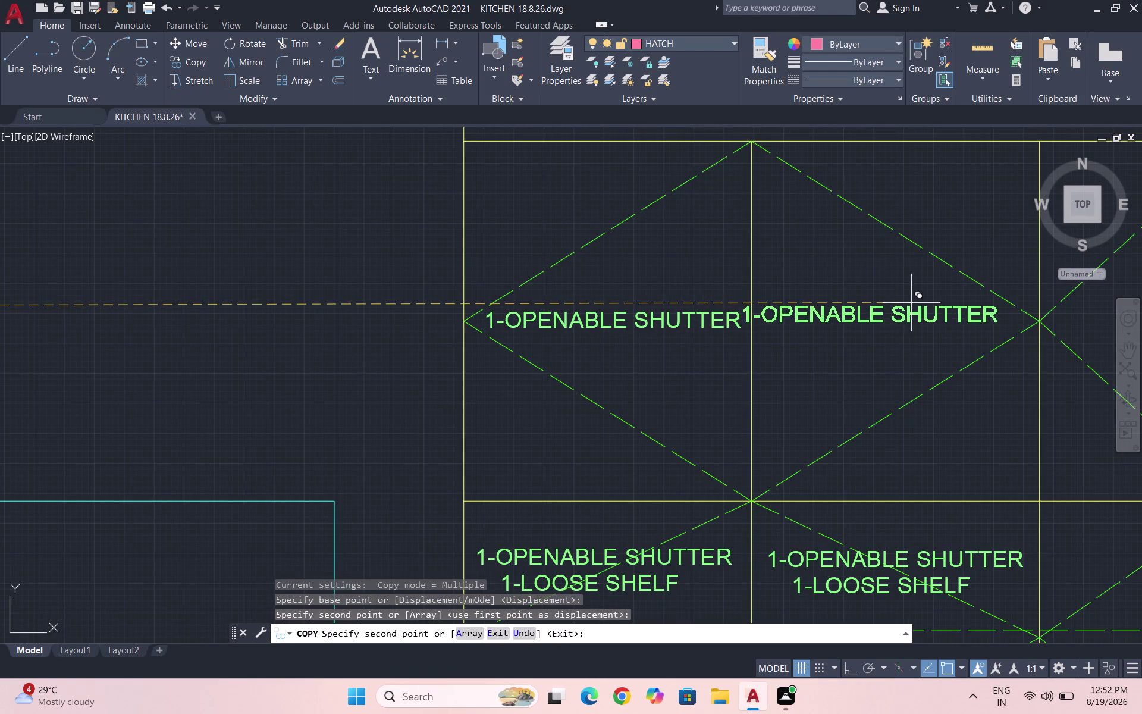
click(925, 309)
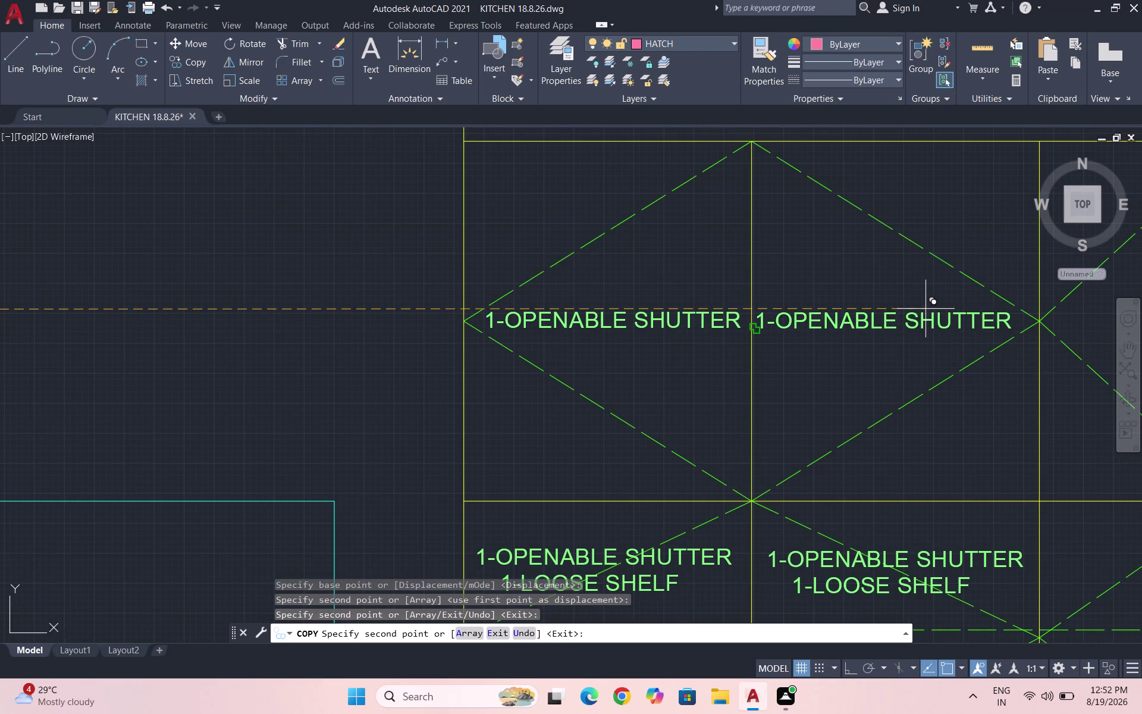
scroll(down, 3)
key(Escape)
scroll(down, 3)
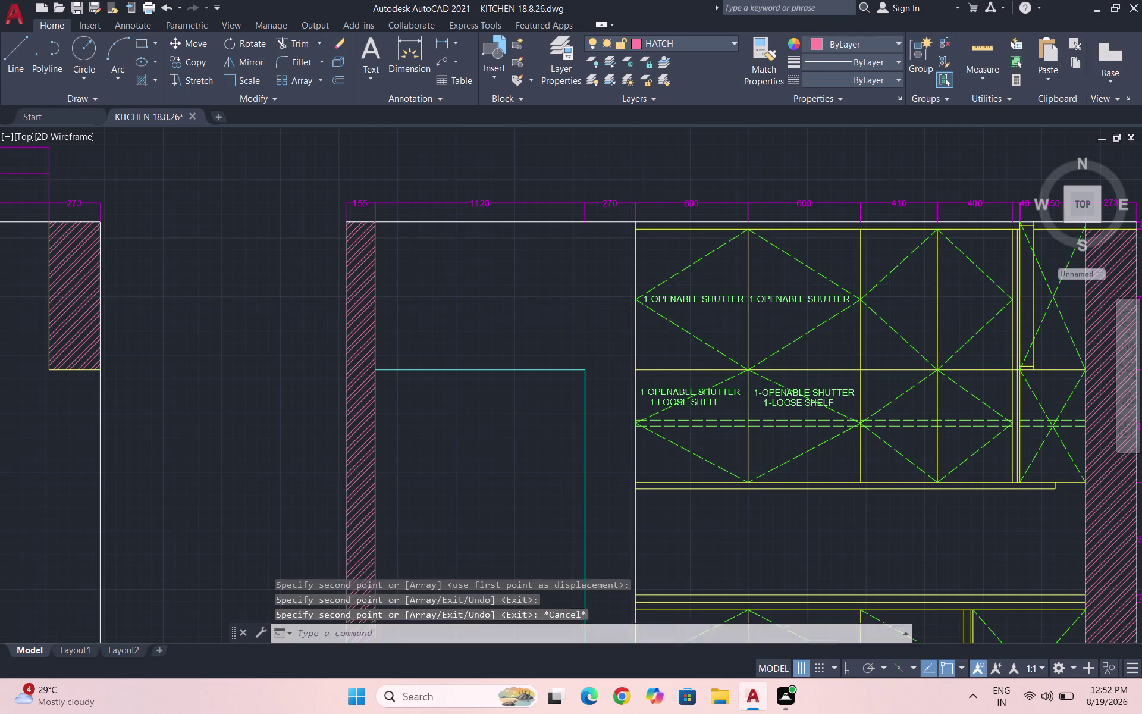
scroll(down, 3)
scroll(up, 3)
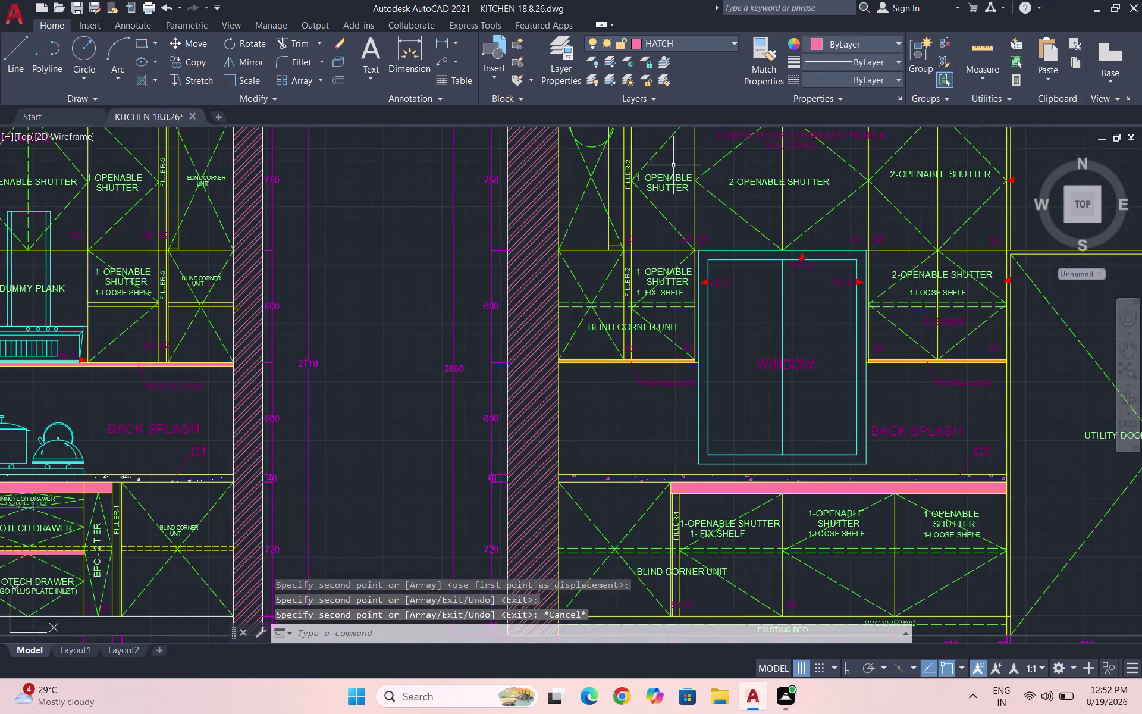
scroll(up, 3)
Copy the two-line shutter label from elevation B into the 410 and 400 panels.
drag(703, 246, 696, 236)
click(635, 189)
text(C)
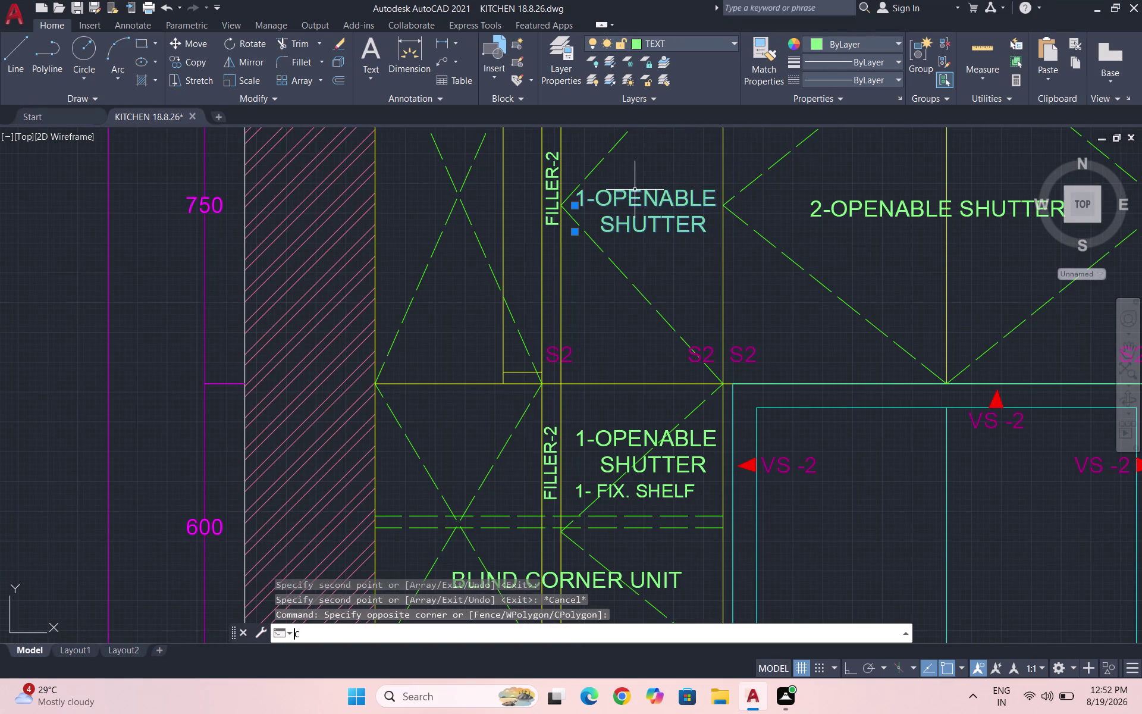
text(O)
key(Return)
click(634, 193)
scroll(down, 3)
scroll(down, 3)
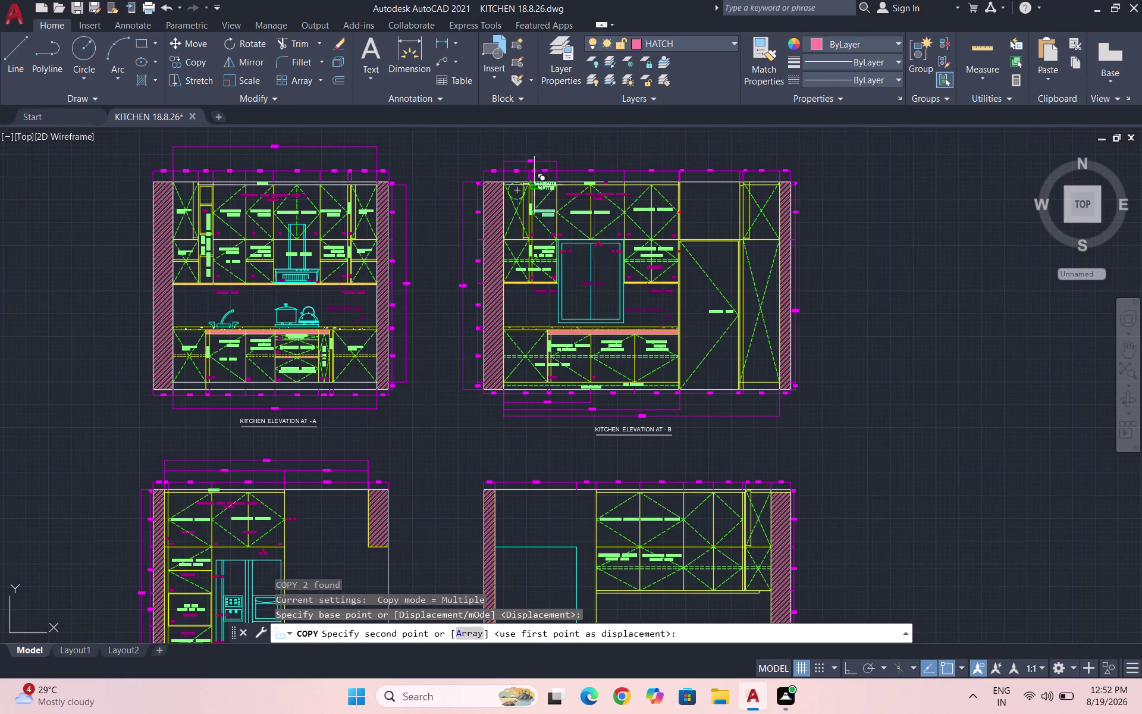
scroll(down, 3)
scroll(up, 3)
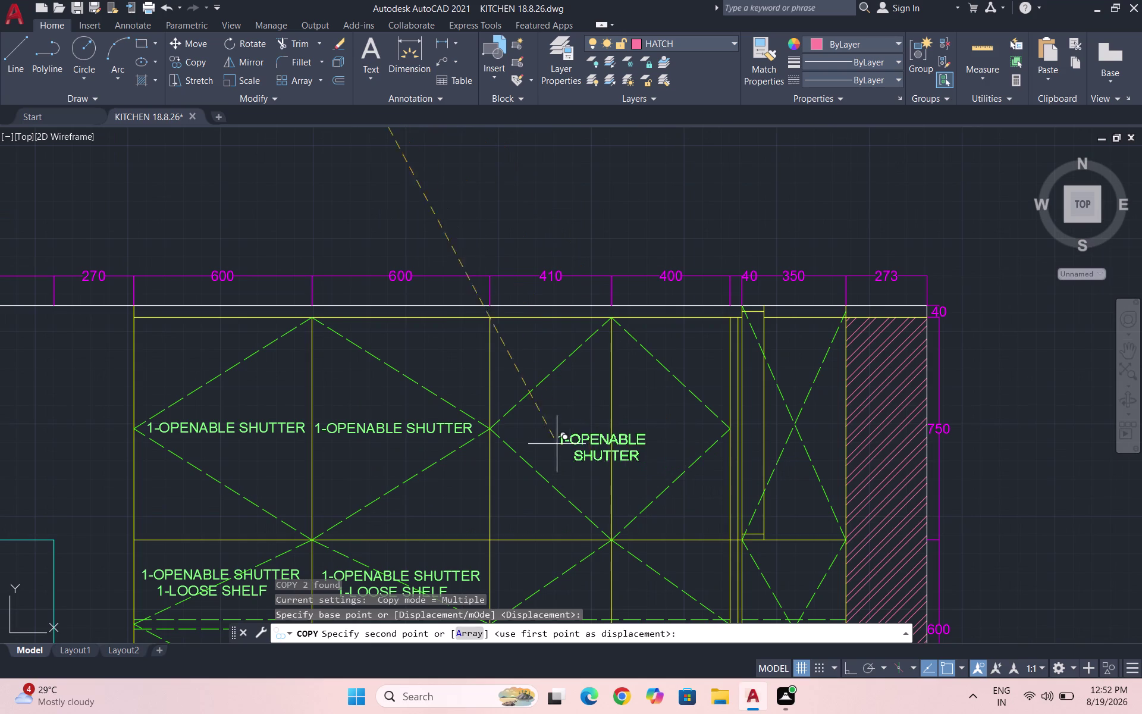
click(517, 422)
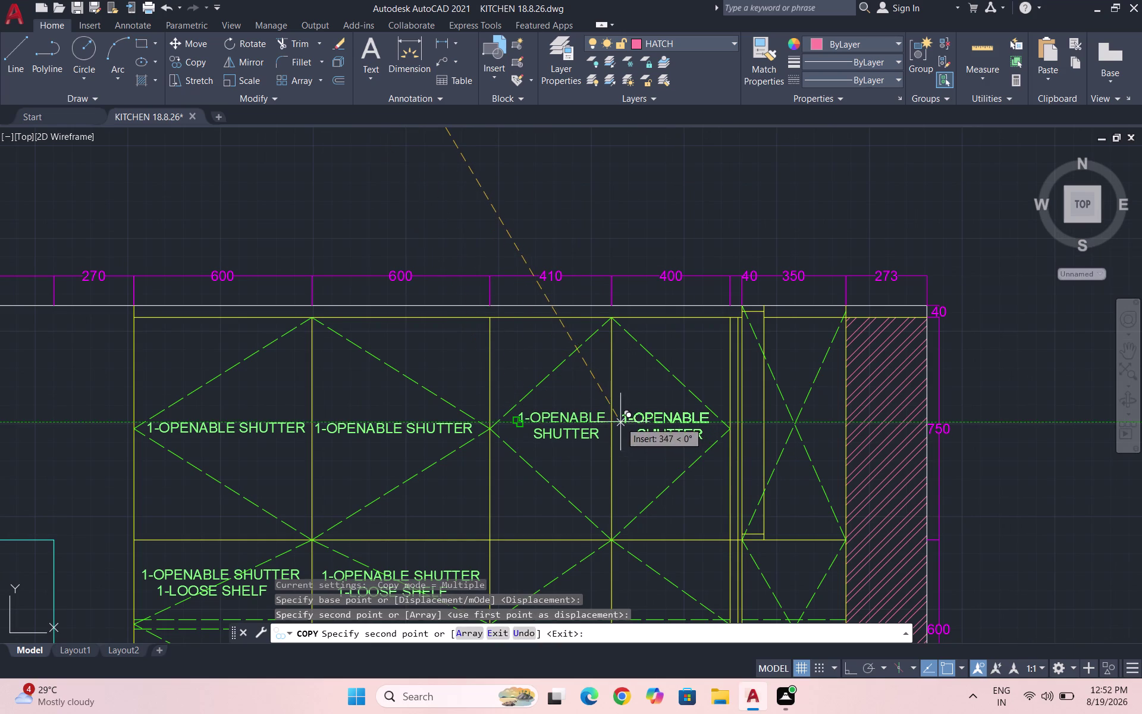
click(620, 421)
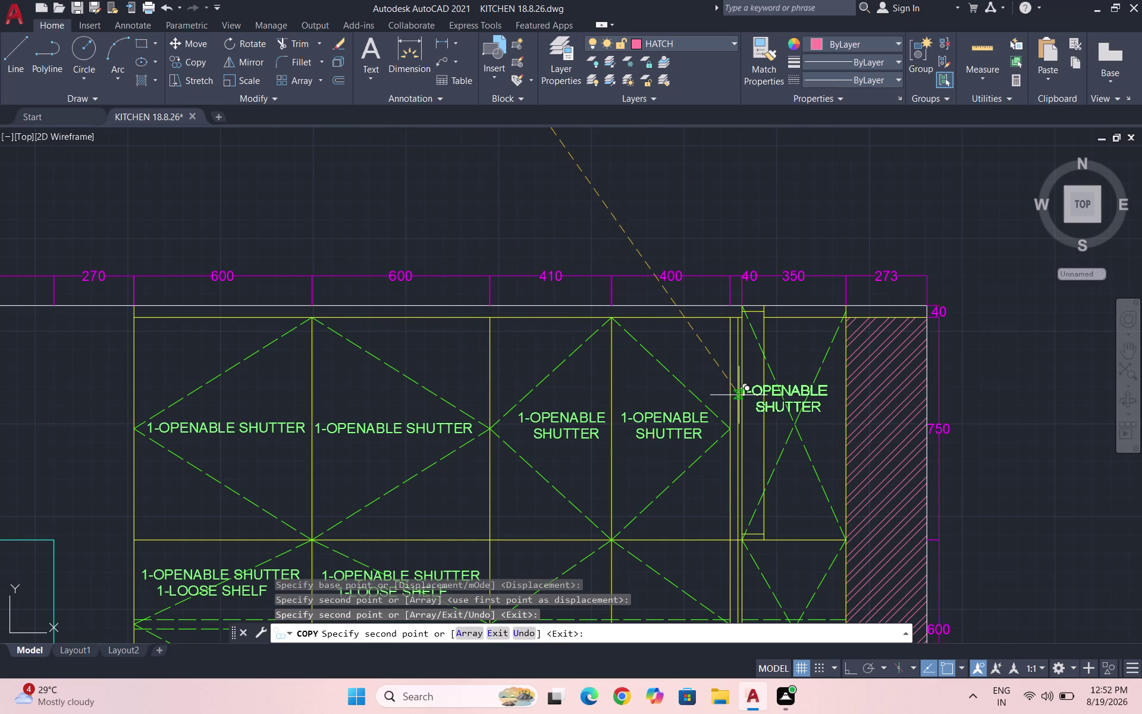
scroll(down, 3)
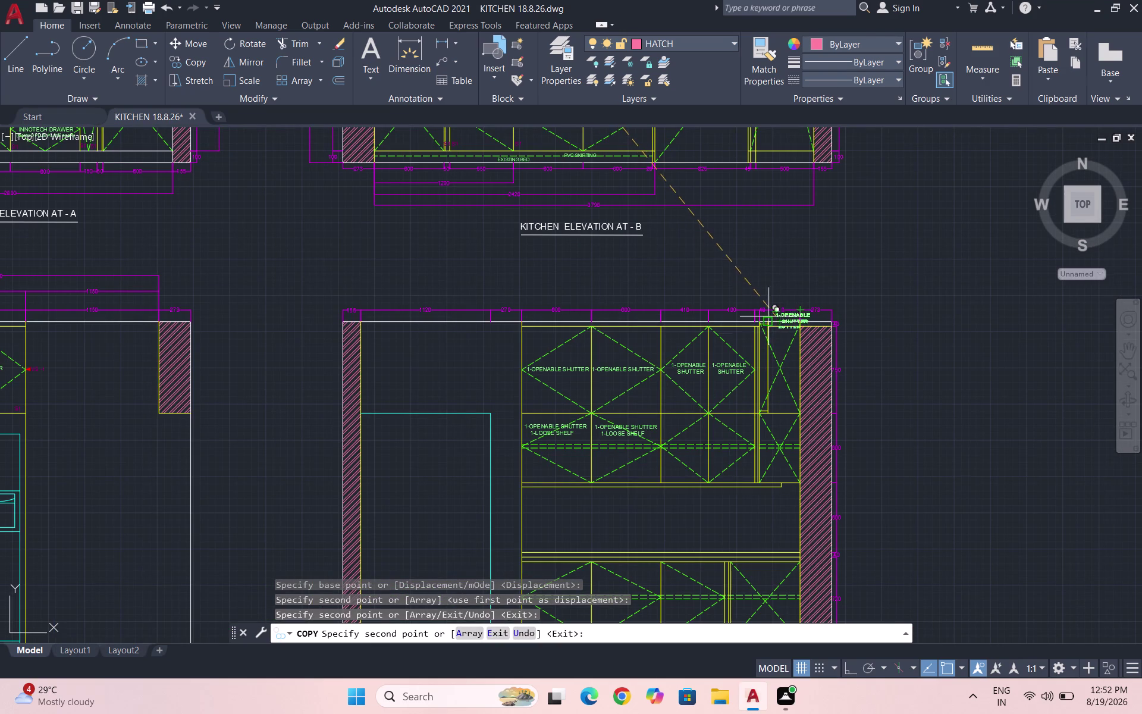
key(Escape)
scroll(down, 3)
scroll(up, 3)
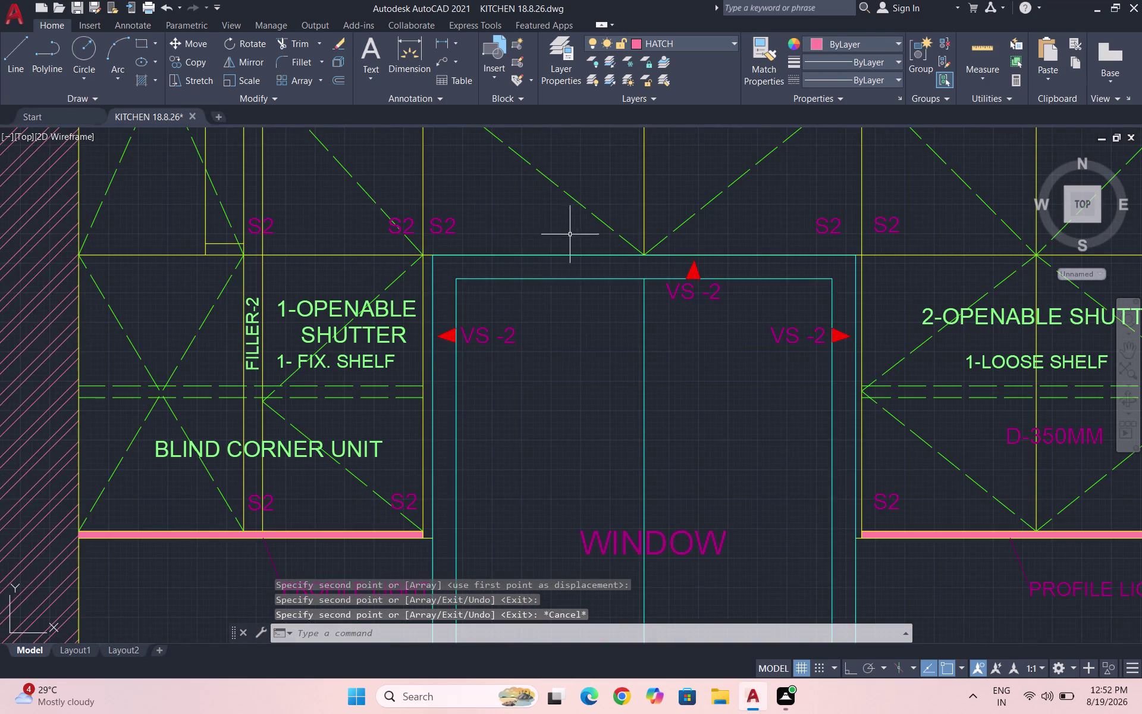
scroll(down, 3)
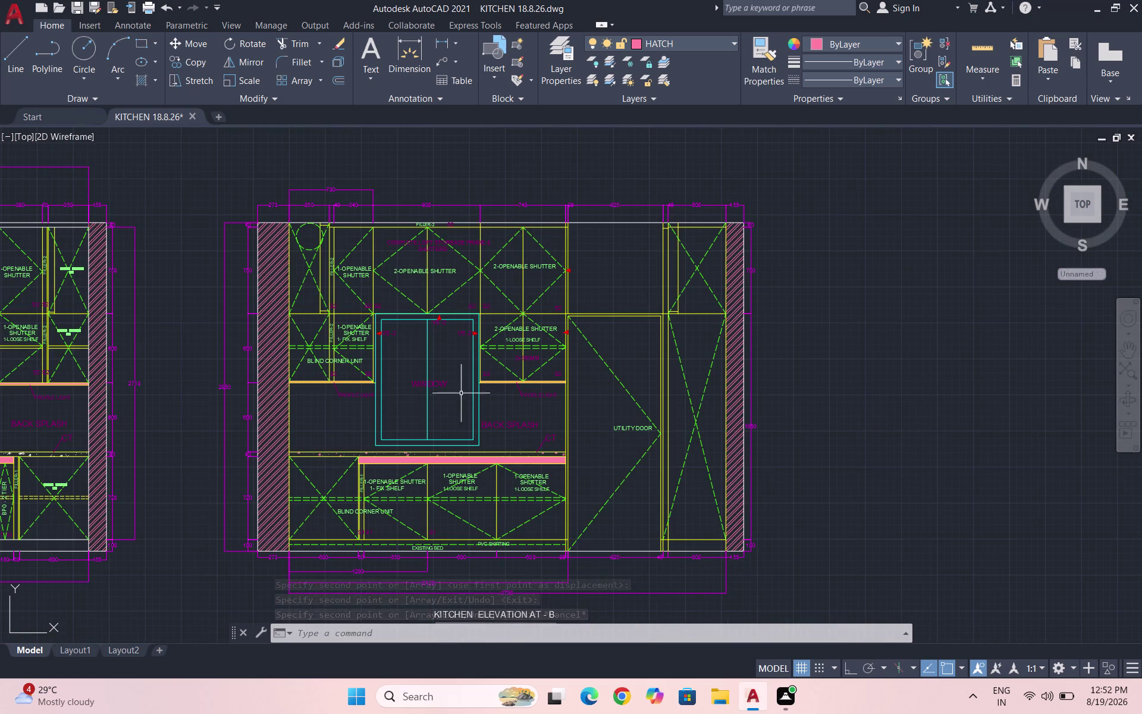
scroll(up, 3)
Copy the three-line shutter and shelf label into two middle cabinets of elevation D.
click(521, 521)
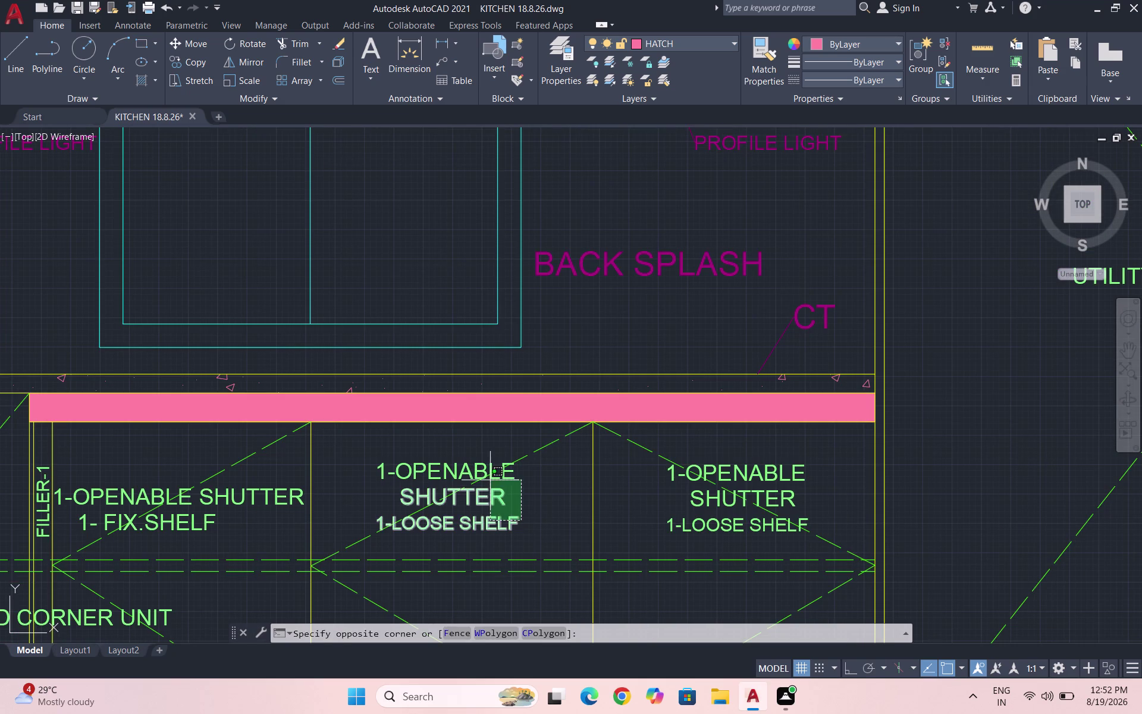
click(490, 476)
text(CO)
key(Return)
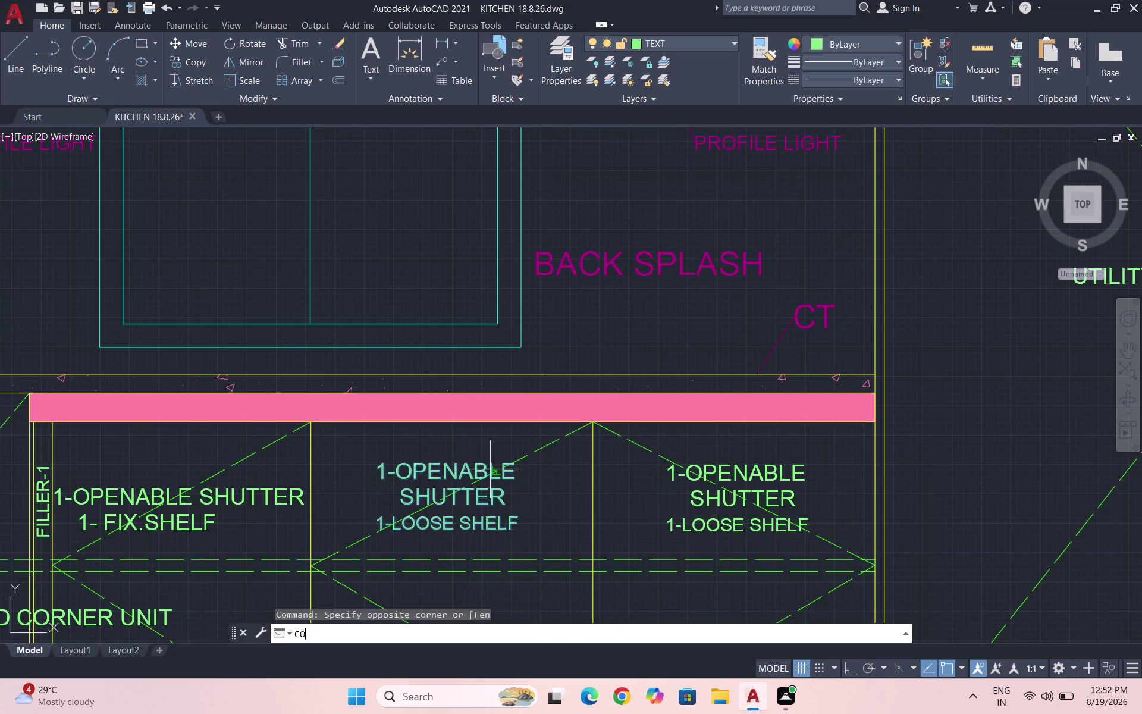
click(490, 469)
scroll(down, 3)
scroll(down, 3)
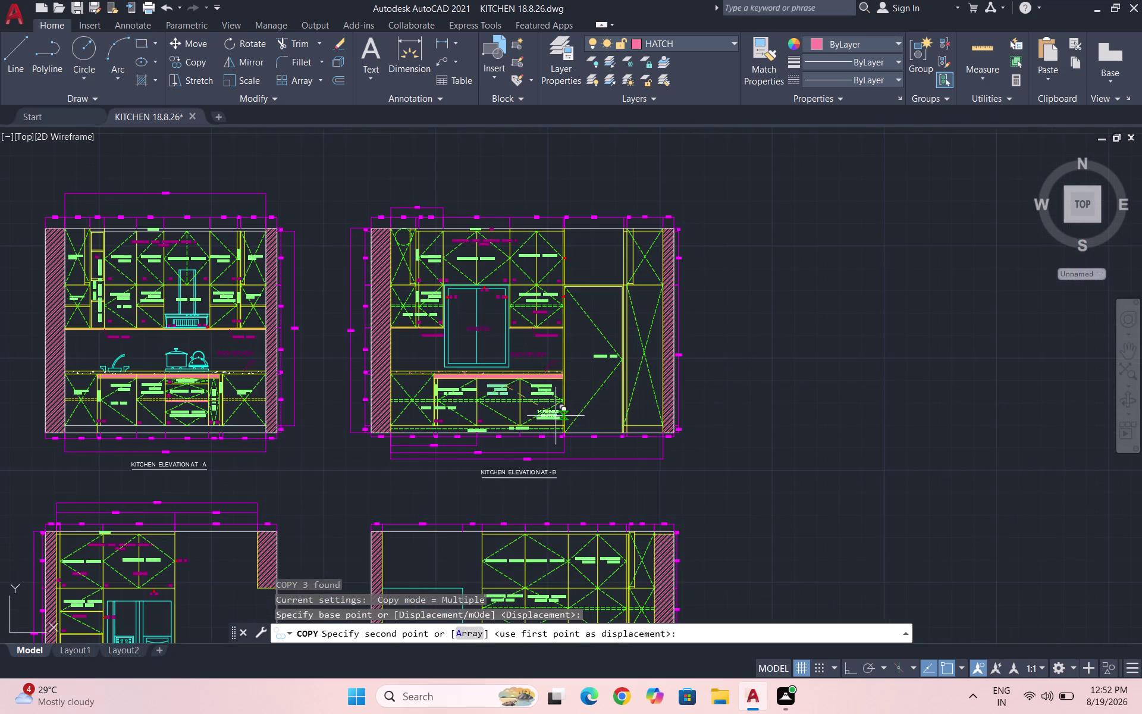
scroll(down, 3)
scroll(up, 3)
scroll(up, 3)
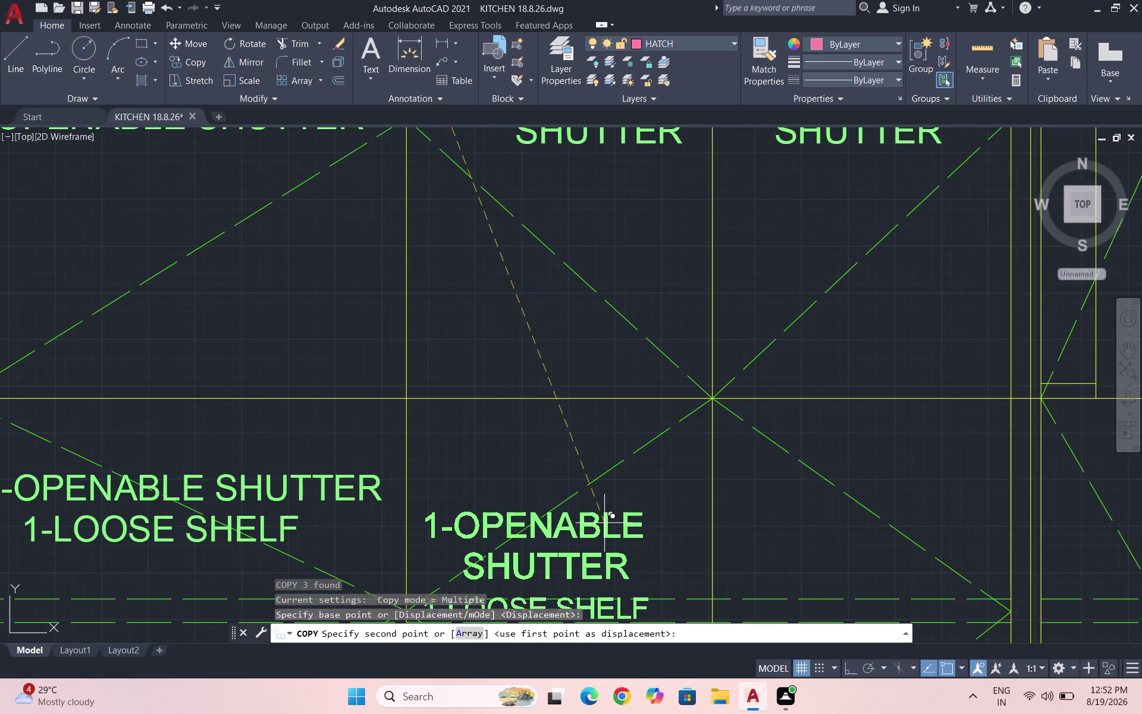
click(625, 476)
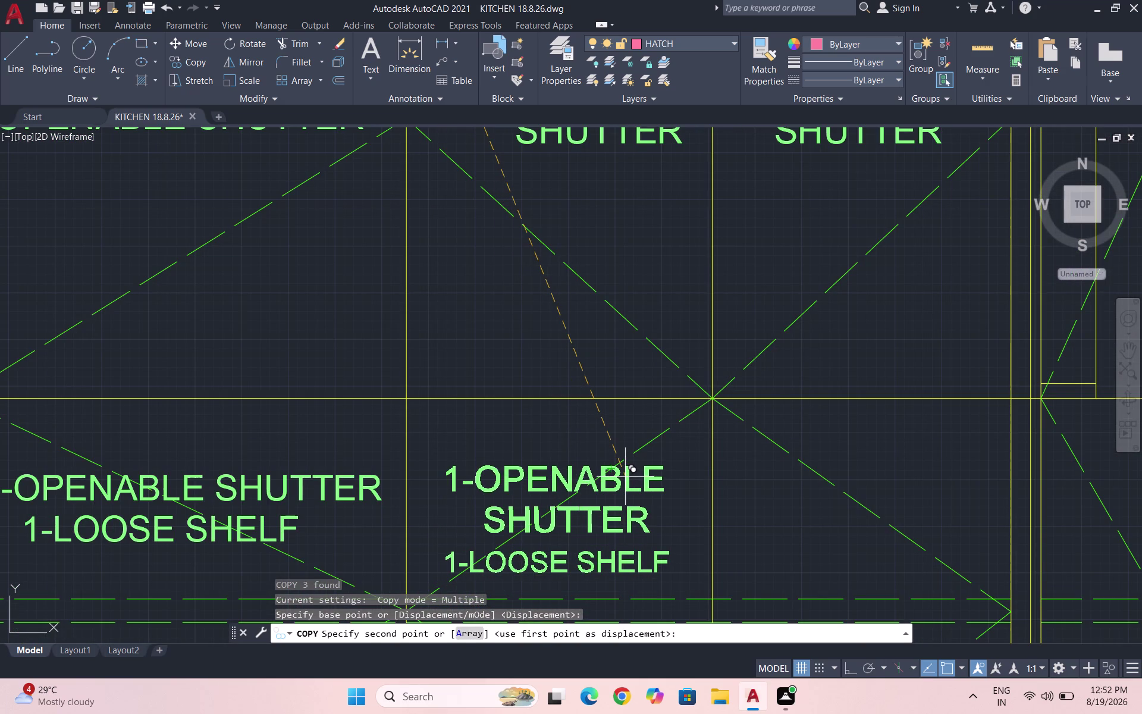
click(924, 469)
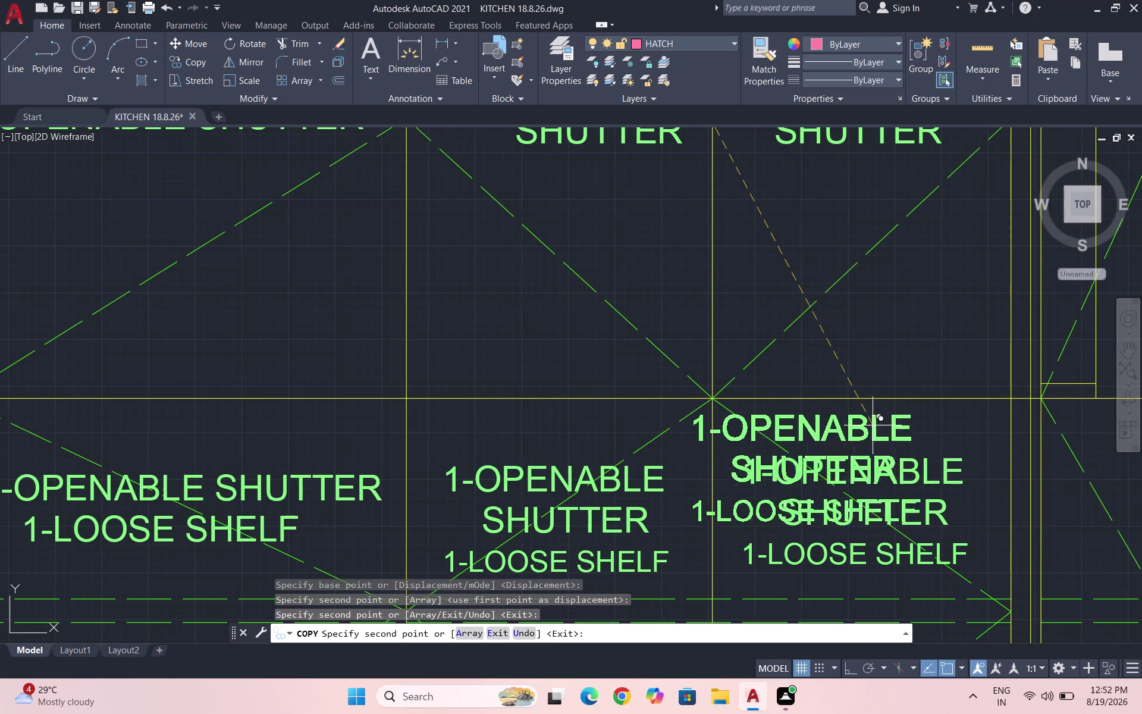
scroll(down, 3)
key(Escape)
scroll(down, 3)
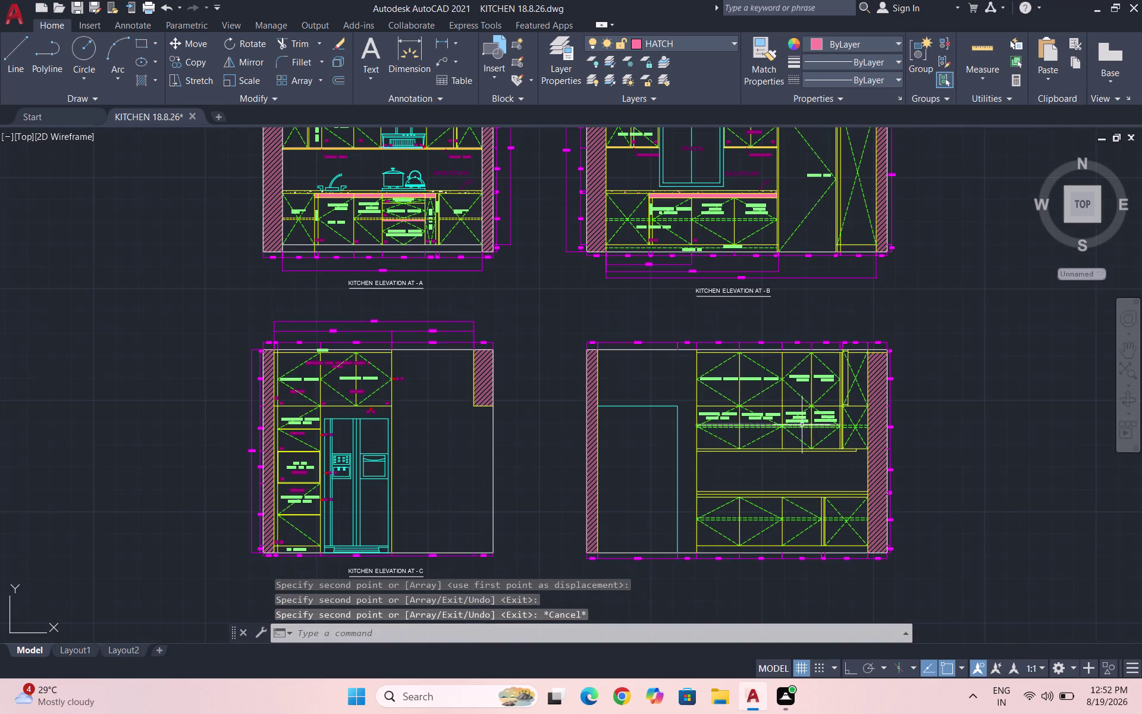
scroll(up, 3)
scroll(up, 3)
Copy the shutter and shelf label into the two neighbouring lower cabinets.
click(720, 486)
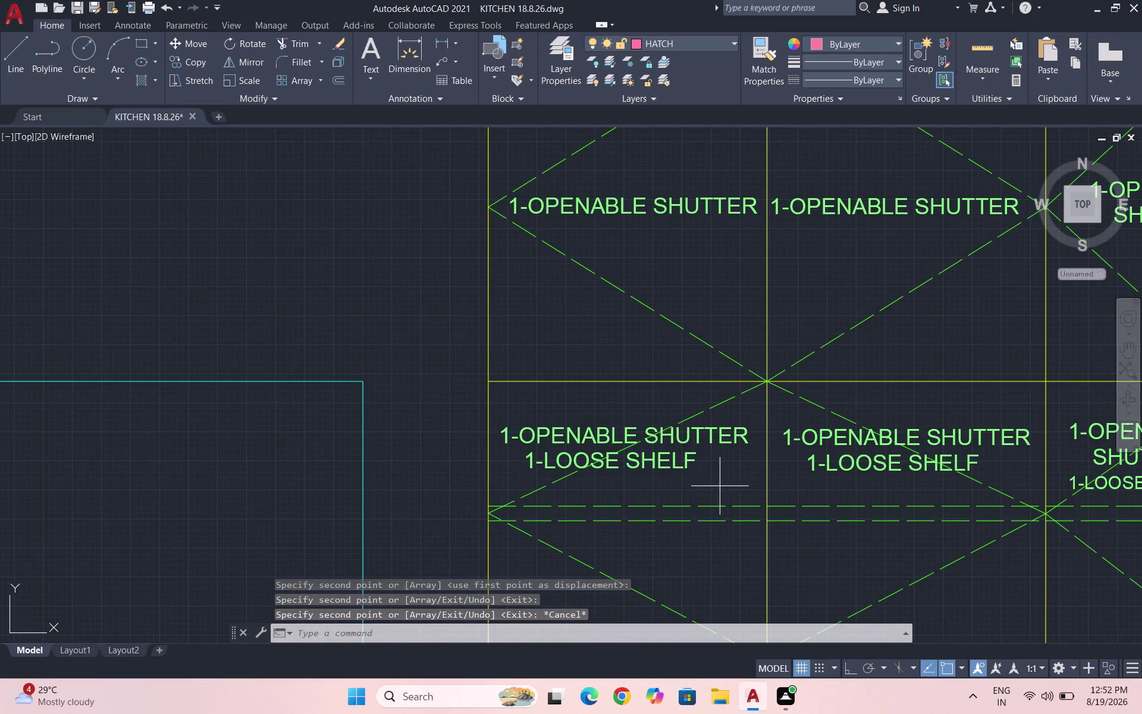
click(674, 432)
text(CO)
key(Return)
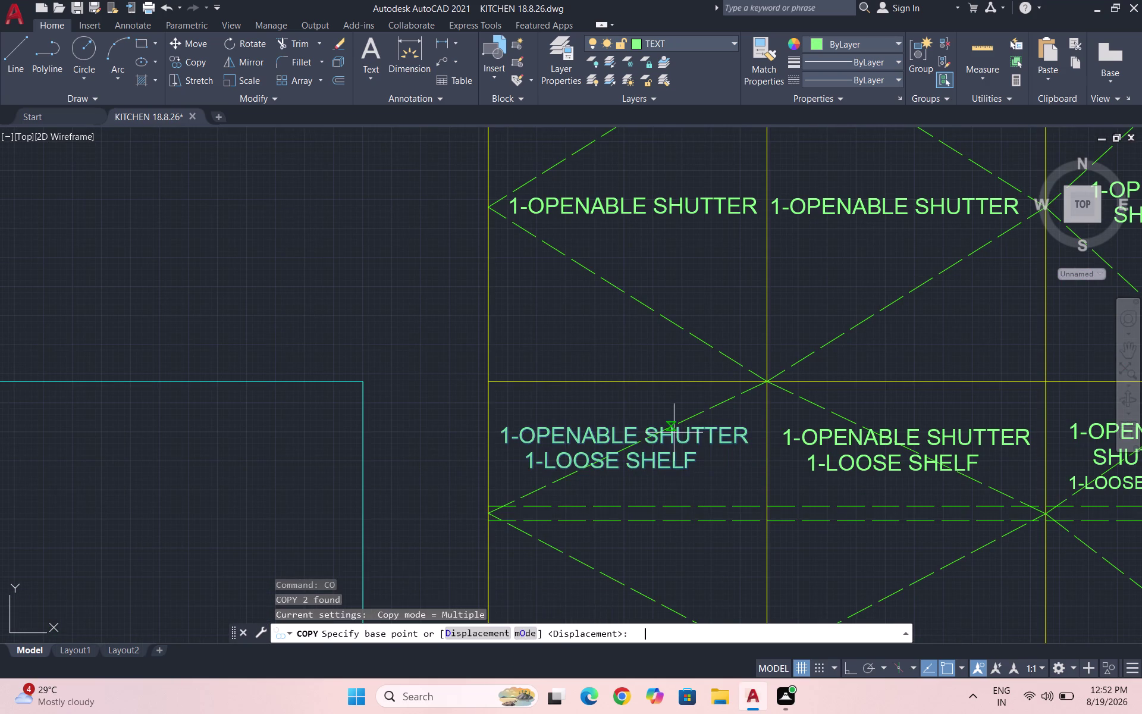
click(688, 446)
scroll(down, 3)
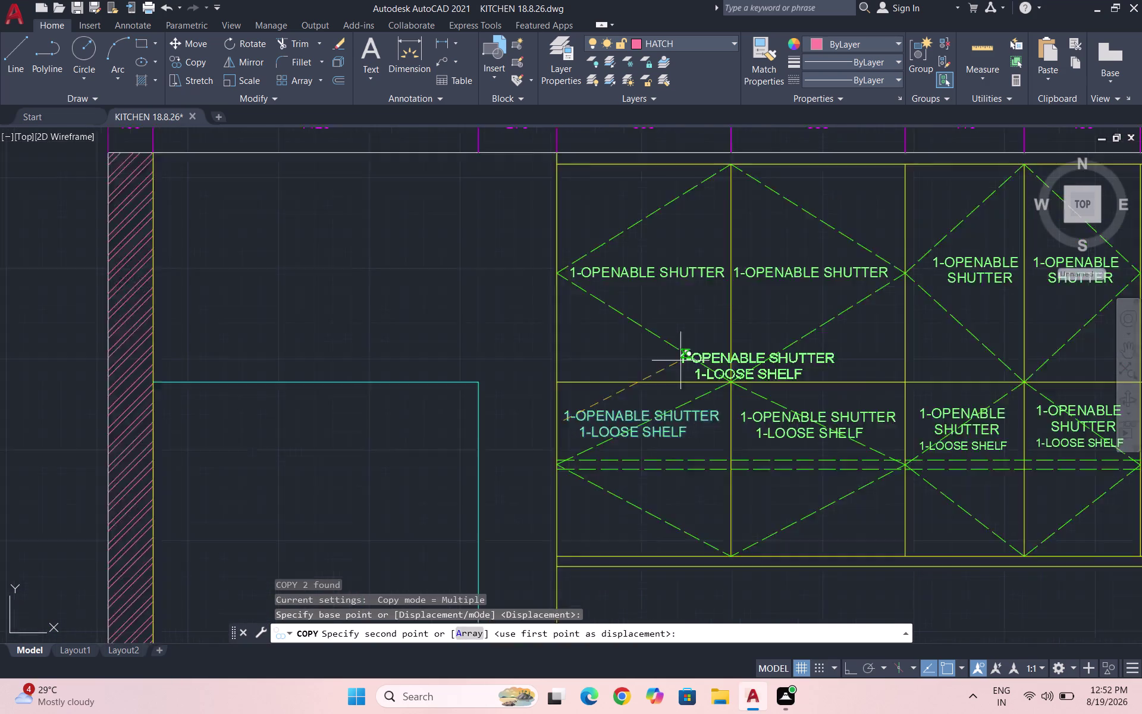
scroll(down, 3)
scroll(up, 3)
scroll(up, 3)
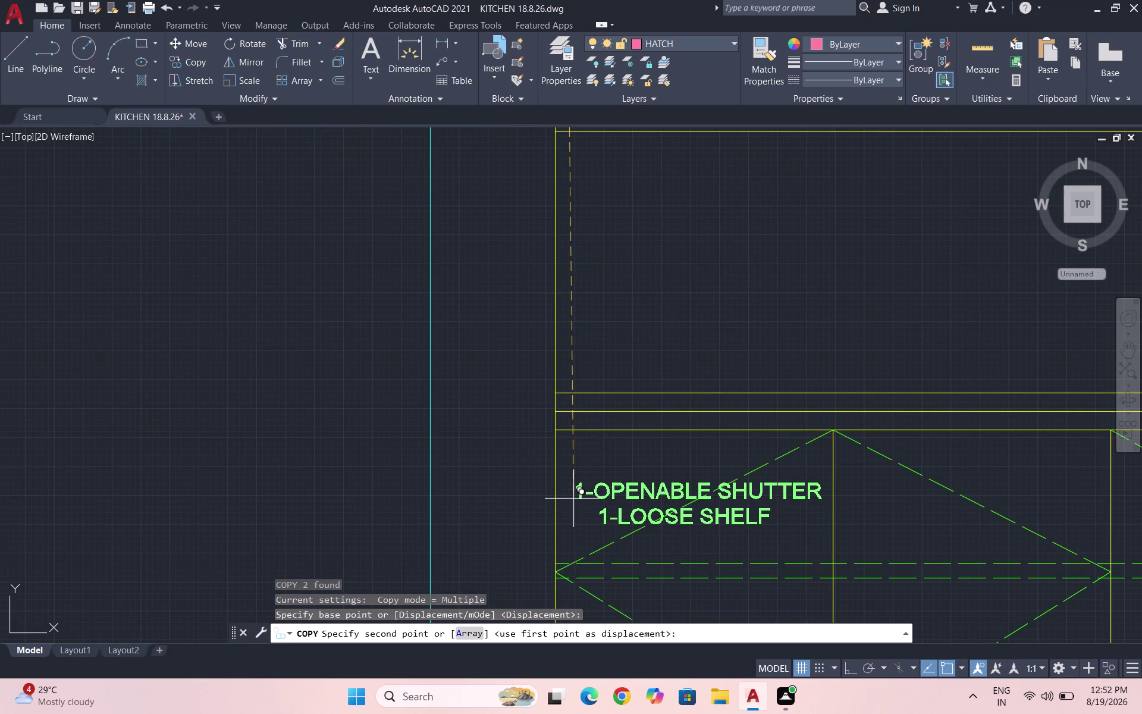
click(573, 498)
scroll(down, 3)
scroll(up, 3)
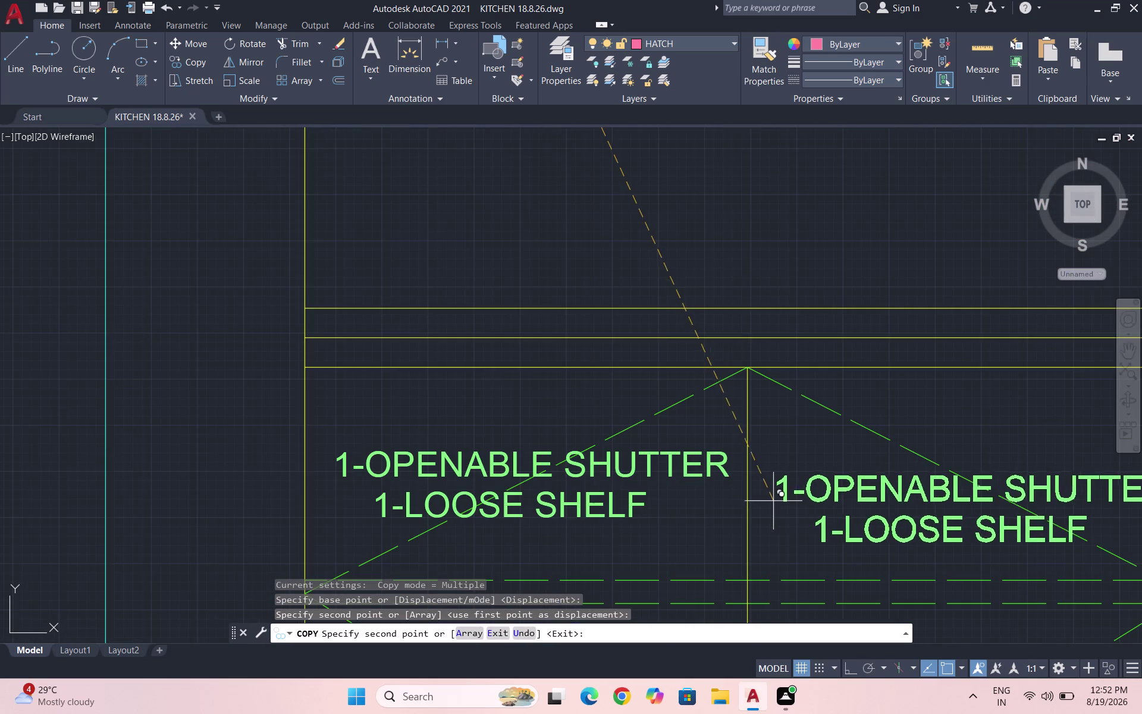
scroll(down, 3)
scroll(down, 3)
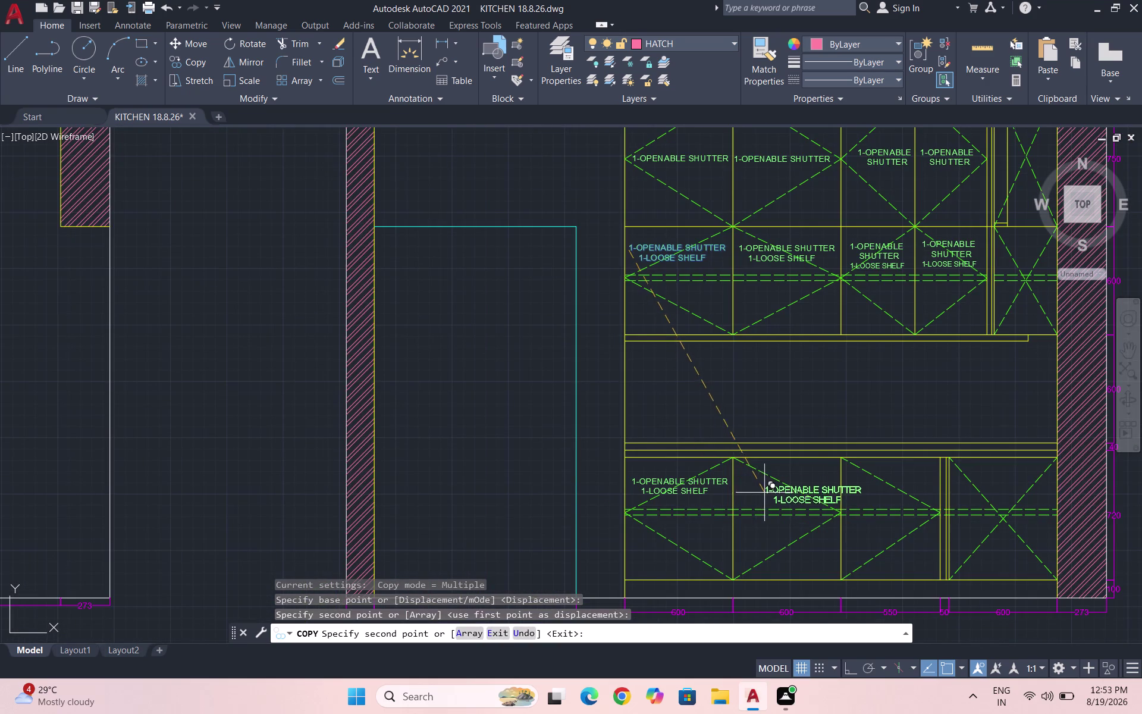
scroll(up, 3)
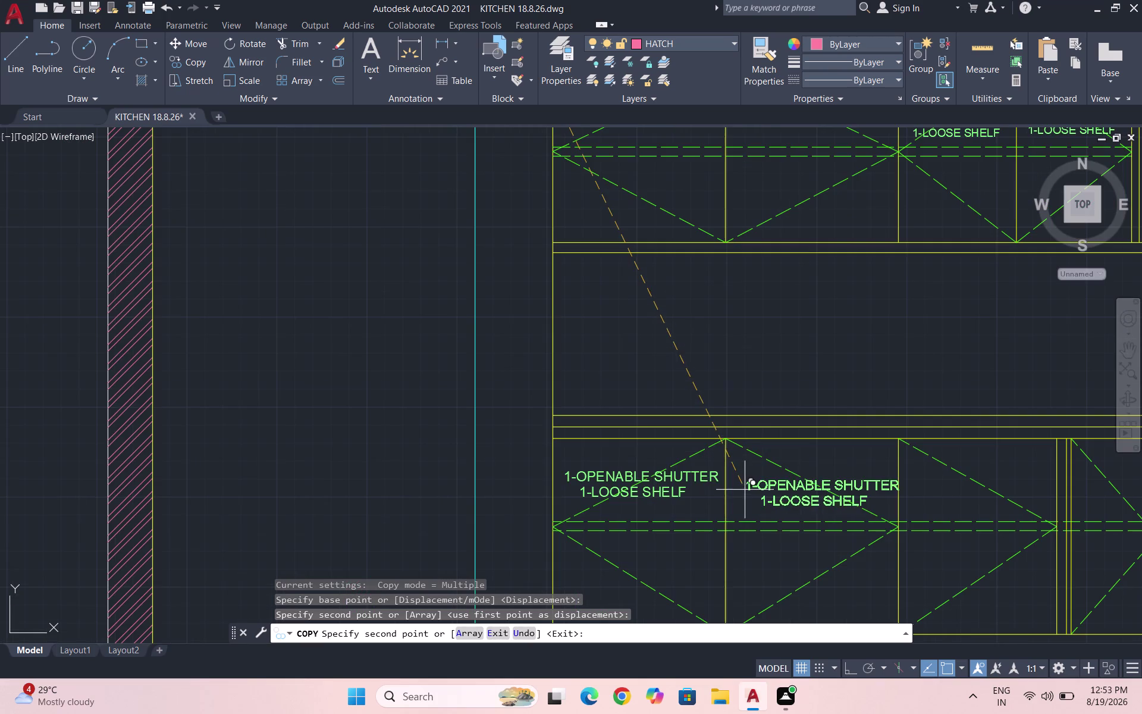
click(735, 481)
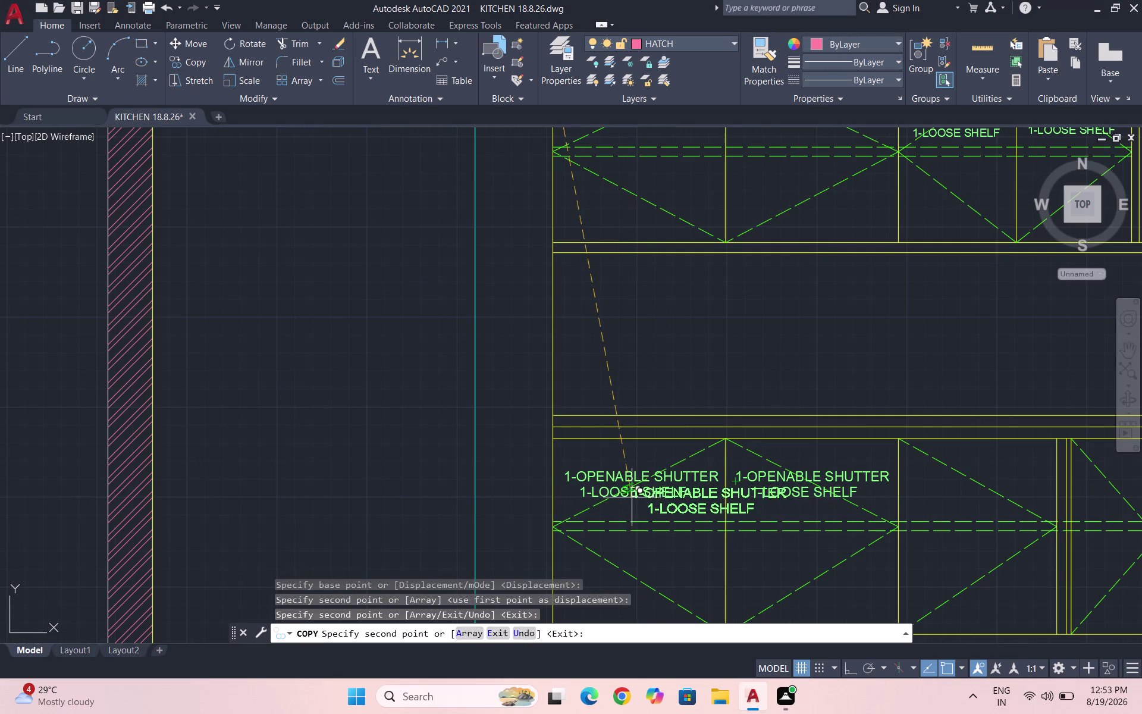
key(Escape)
scroll(down, 3)
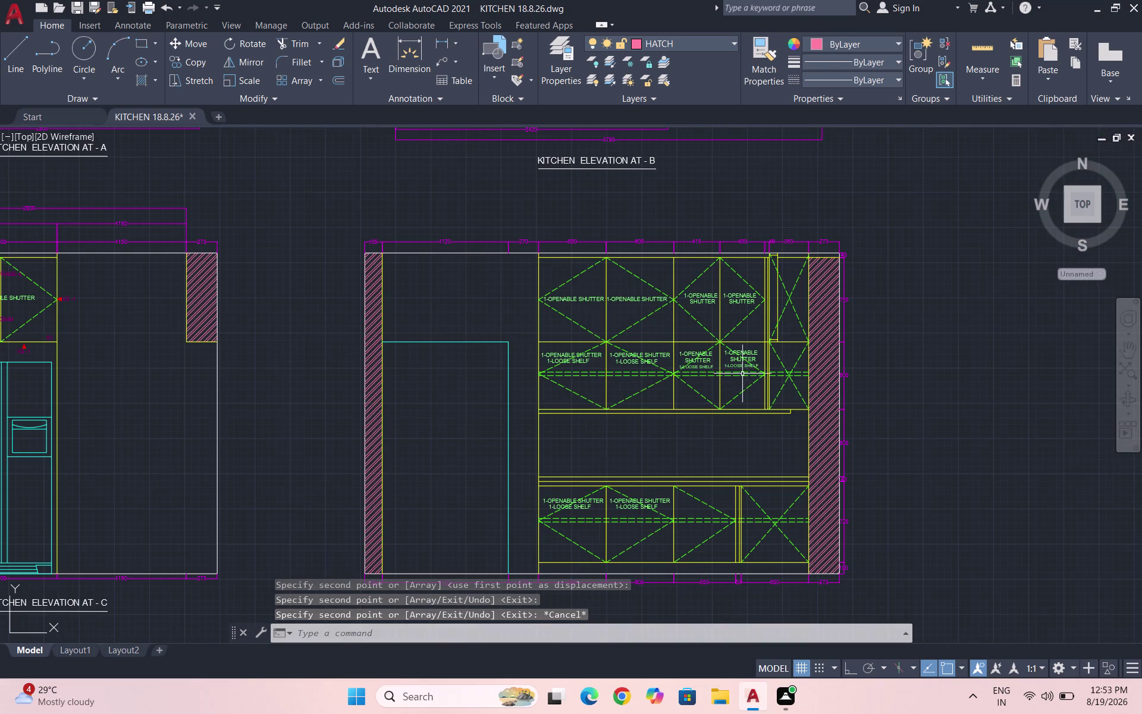
scroll(up, 3)
scroll(up, 3)
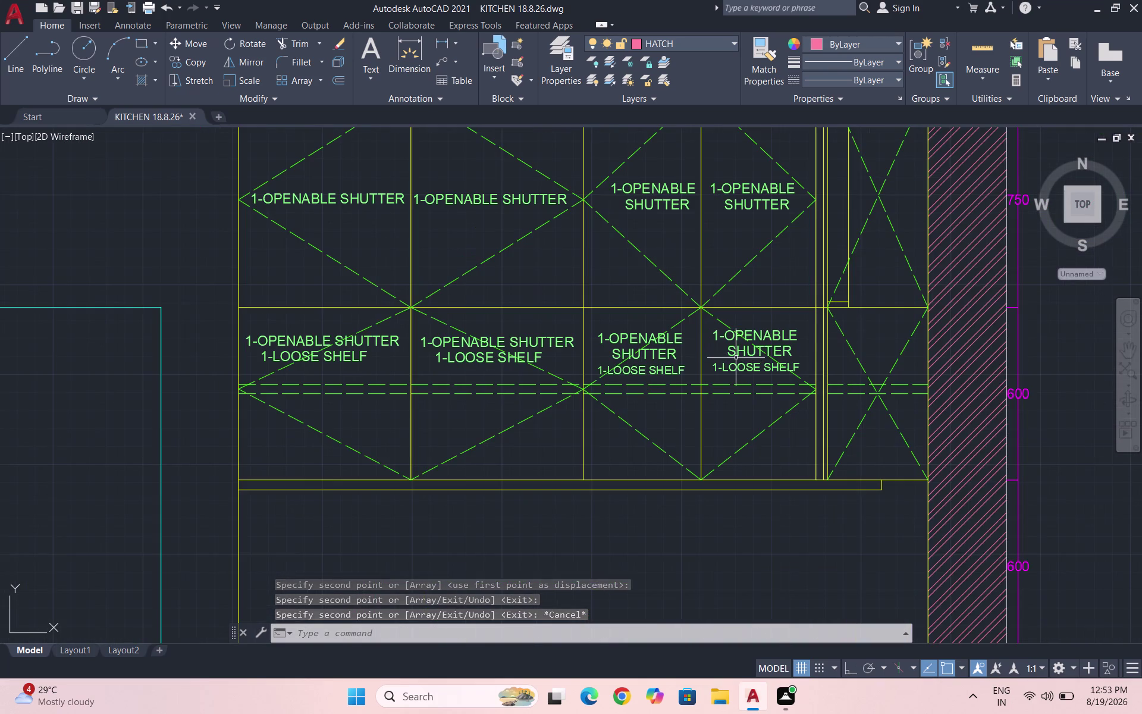
scroll(up, 3)
Retype the 1-LOOSE SHELF note as 1-FIX. SHELF and re-centre it with leading spaces.
triple_click(773, 372)
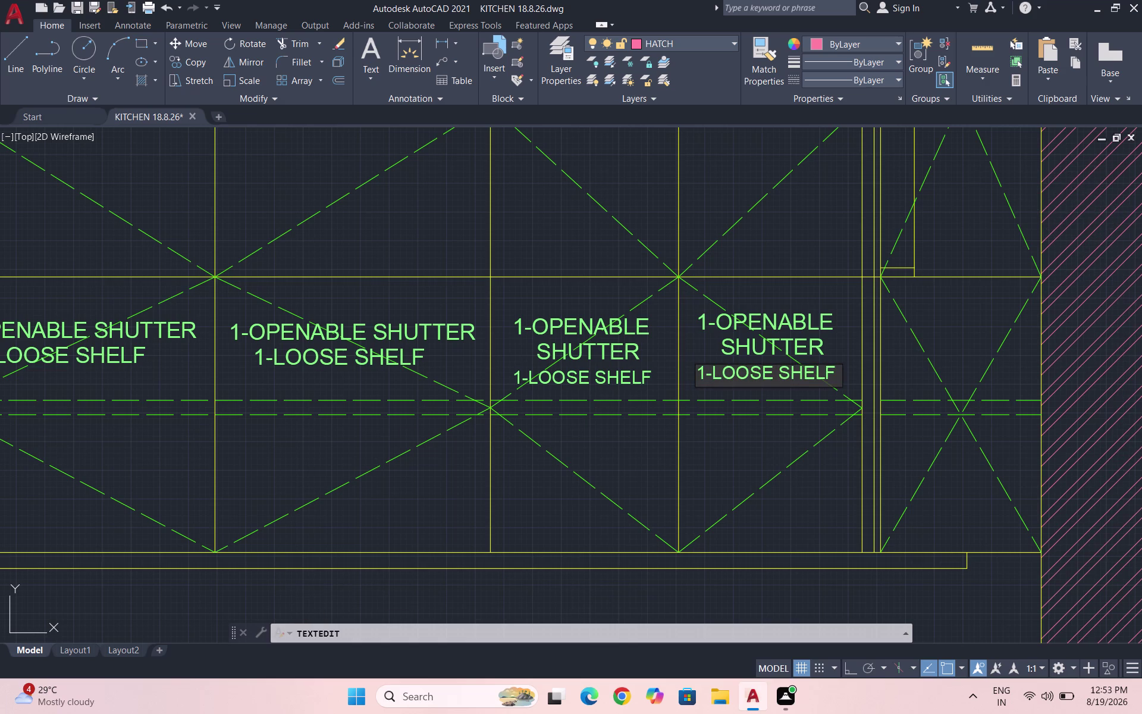
key(BackSpace)
key(BackSpace)
key(BackSpace)
key(BackSpace)
key(BackSpace)
text(F)
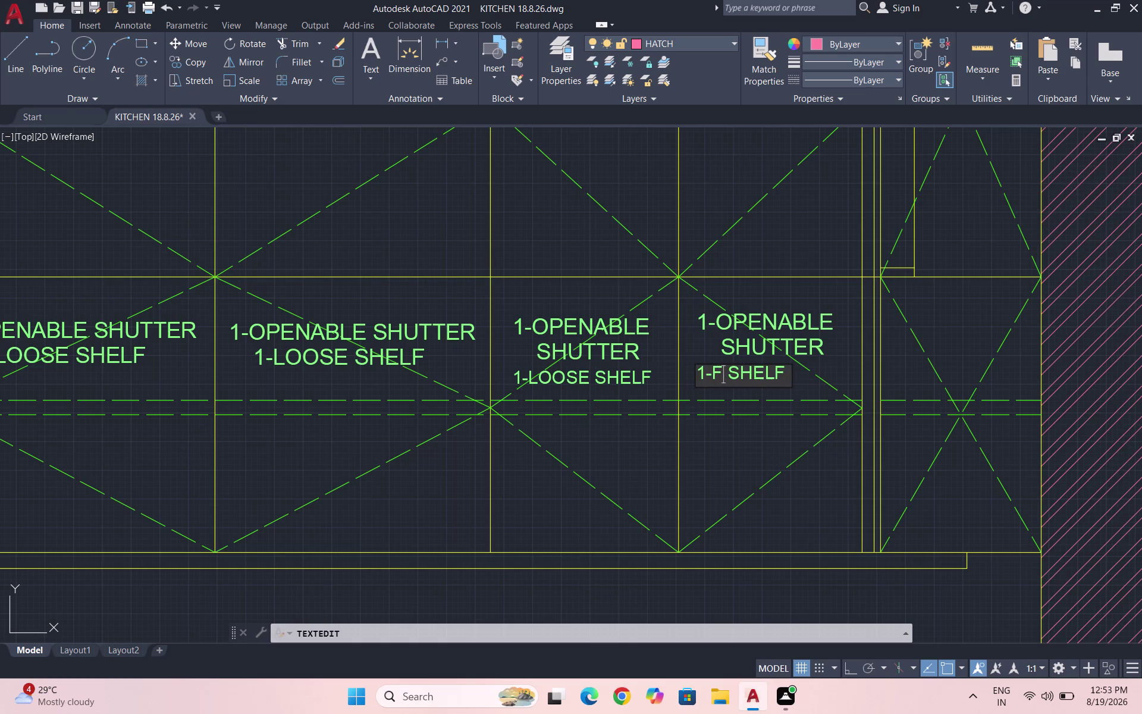
text(IX.)
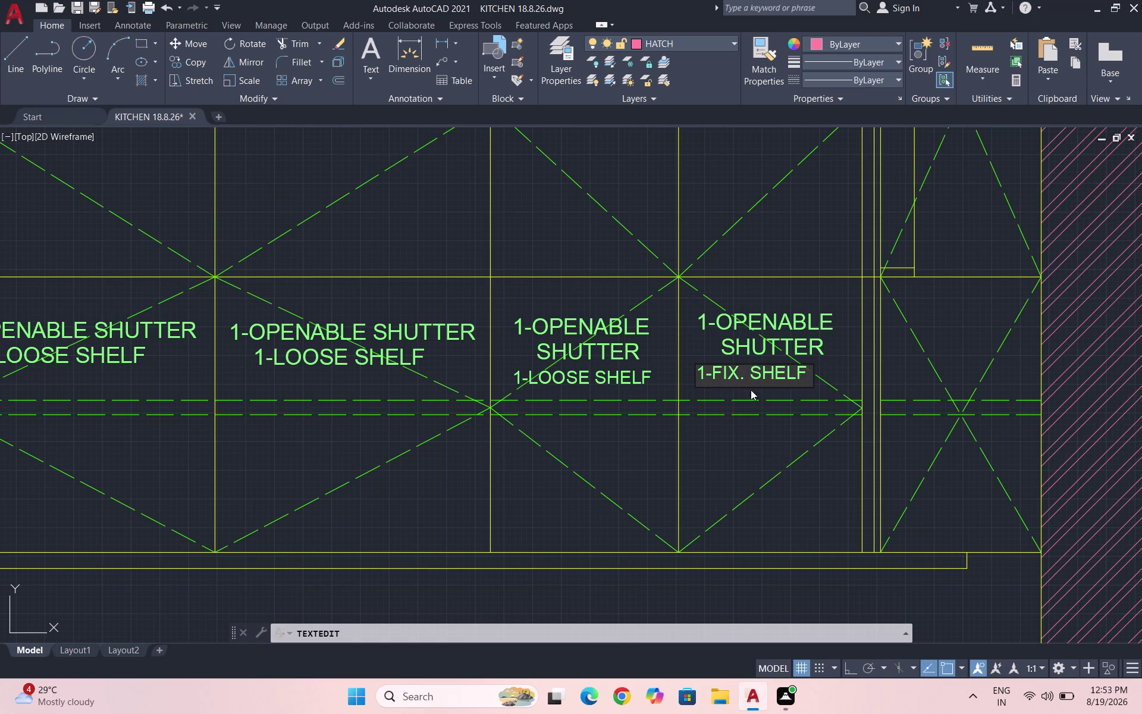
click(700, 372)
key(space)
key(space)
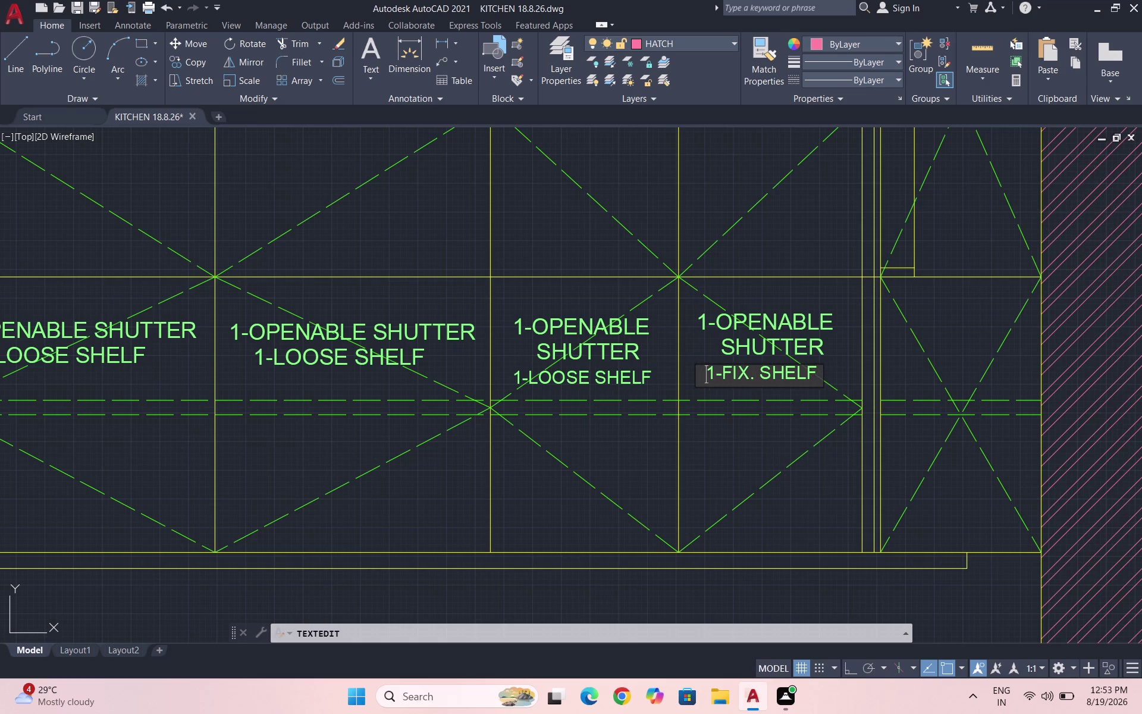
key(space)
key(space)
click(753, 432)
key(Escape)
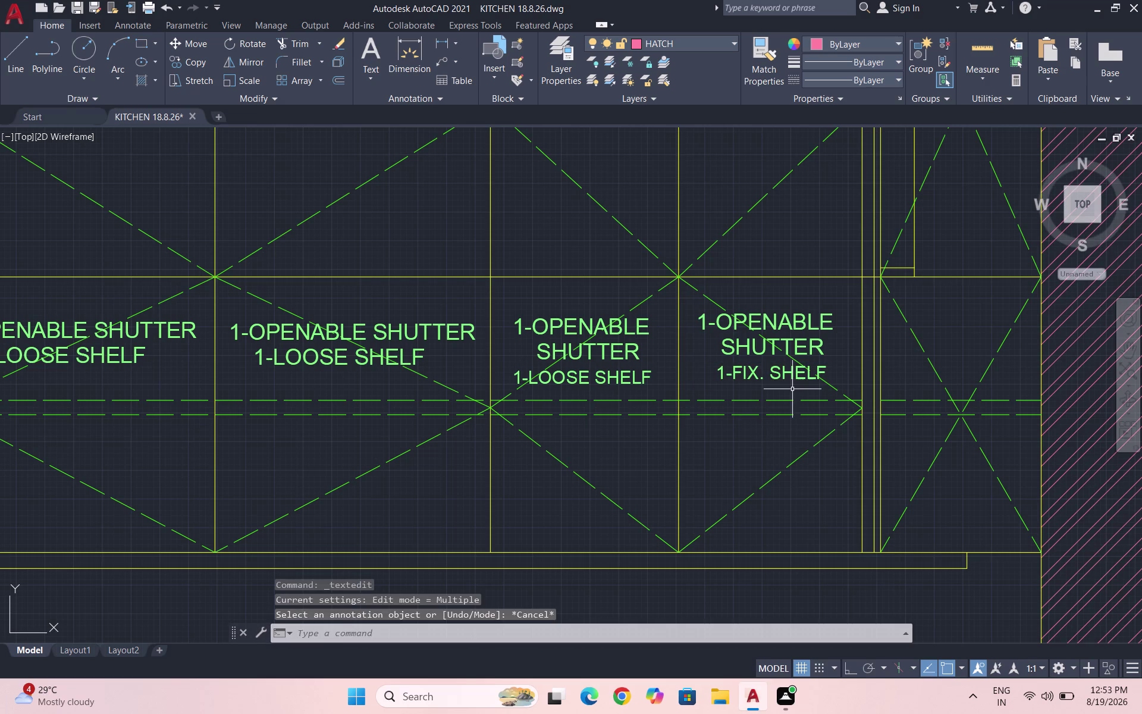
Copy the three-line shutter and fixed-shelf label into the third lower cabinet.
click(792, 389)
click(714, 347)
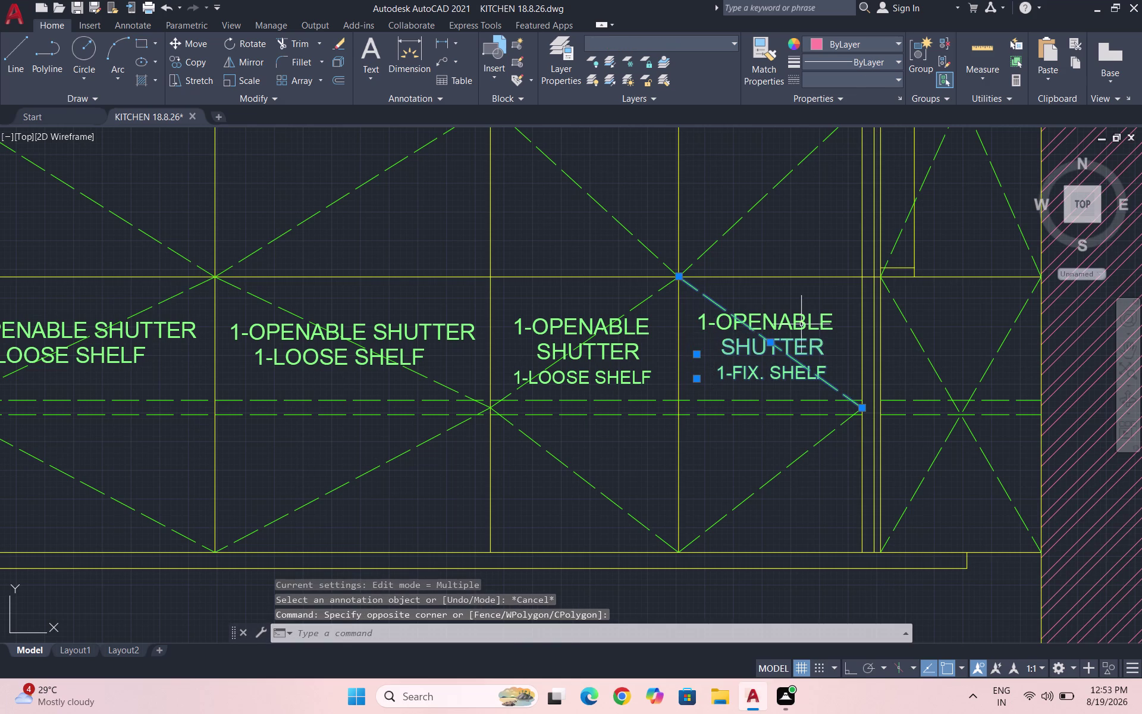
click(826, 327)
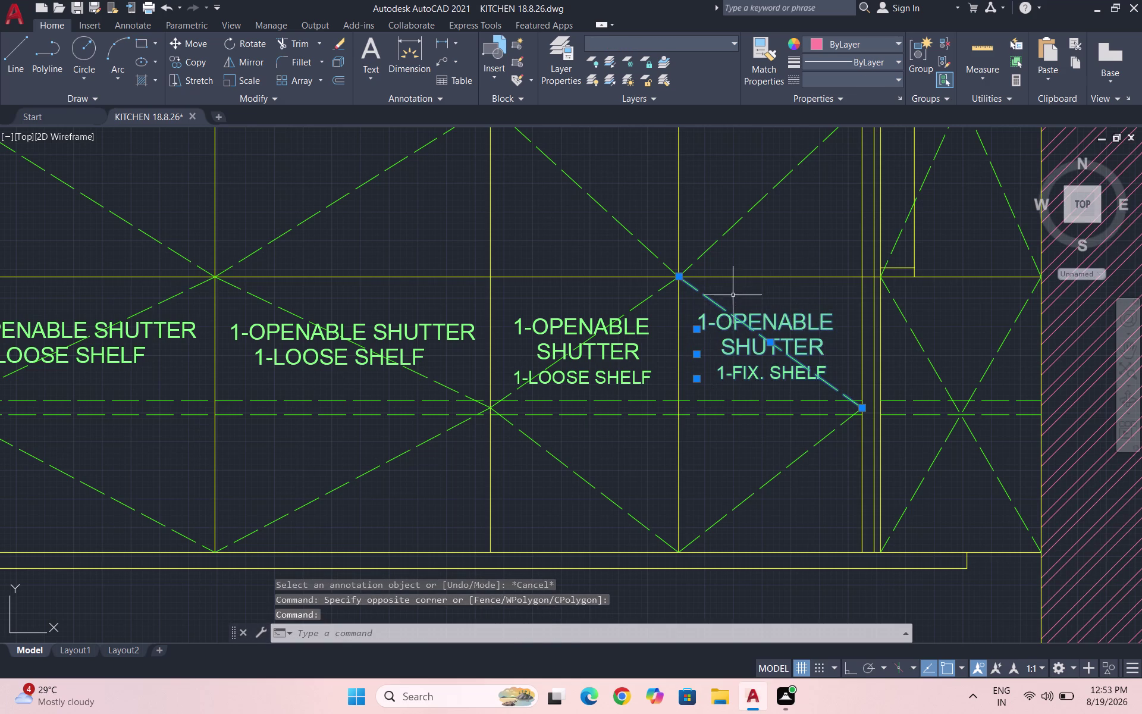
drag(733, 294, 727, 296)
click(690, 306)
text(CO)
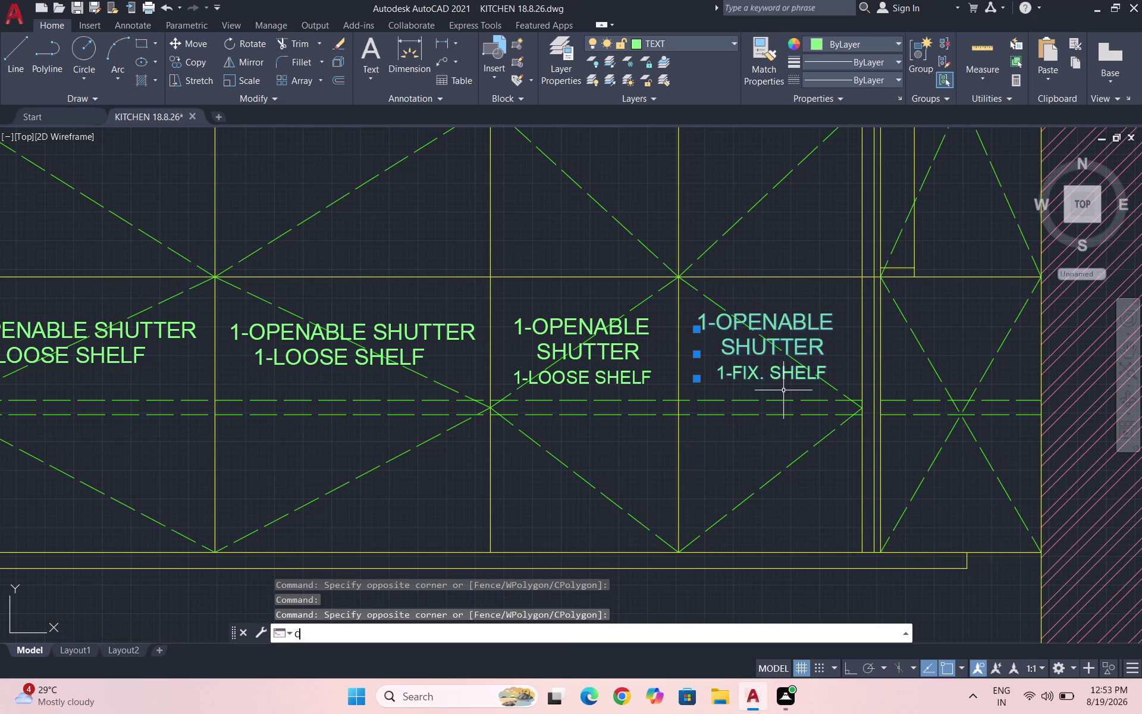
key(Return)
scroll(down, 3)
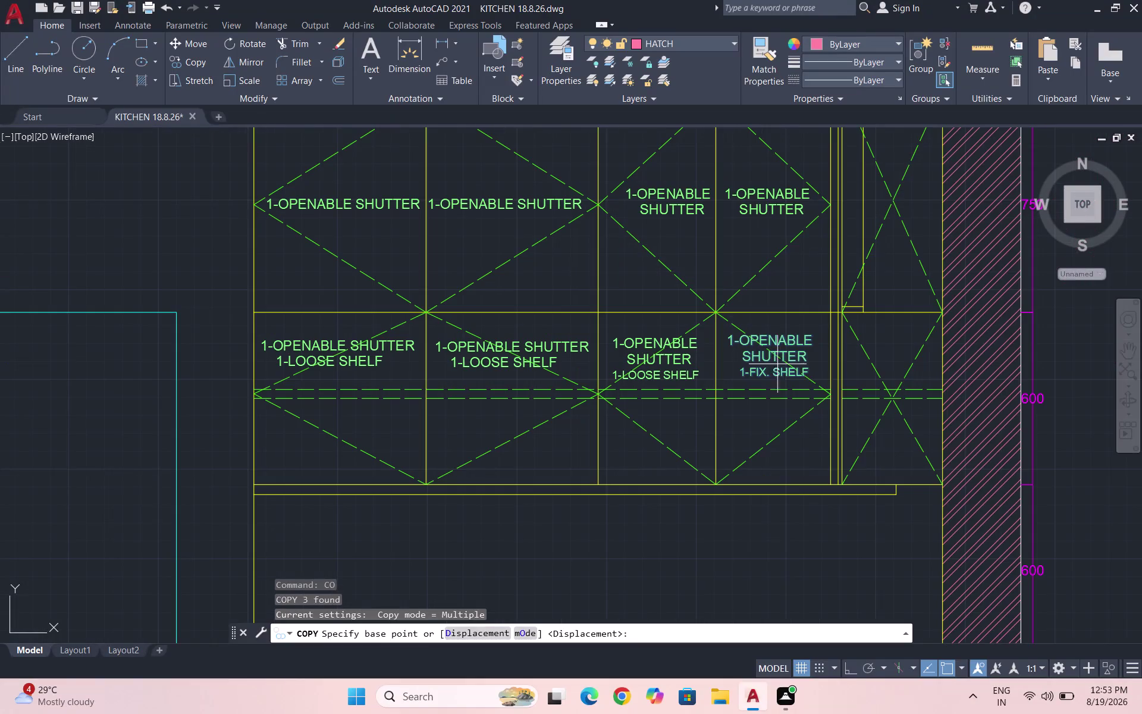
click(780, 357)
scroll(down, 3)
scroll(up, 3)
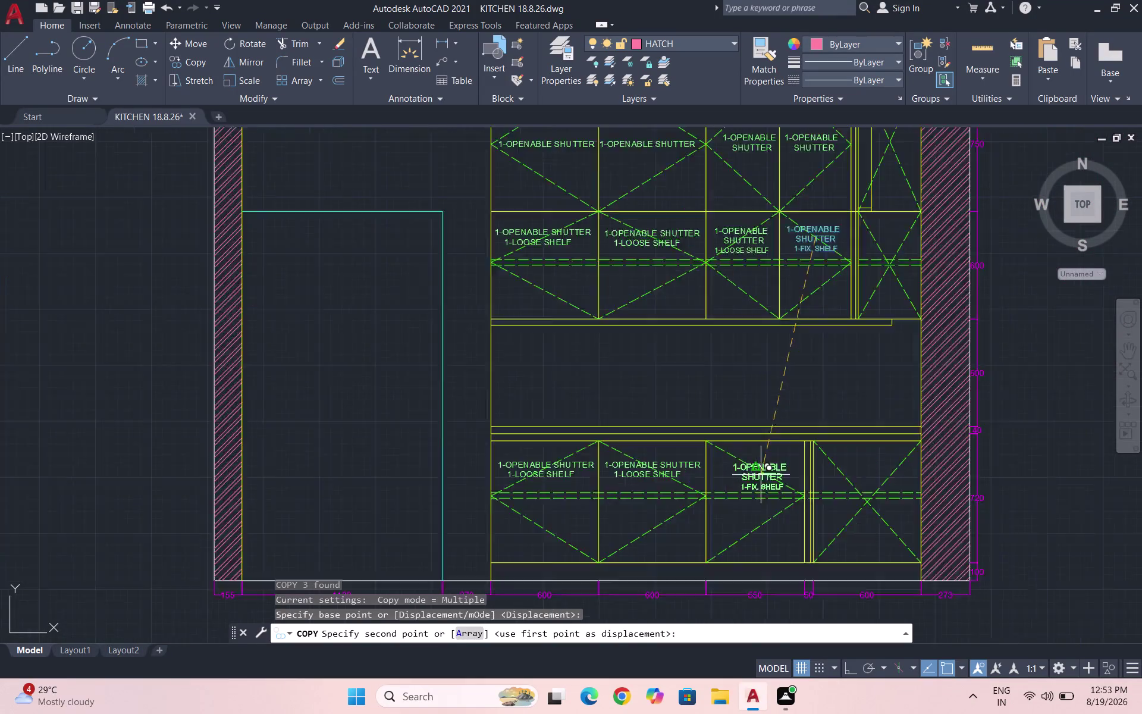
scroll(up, 3)
click(757, 462)
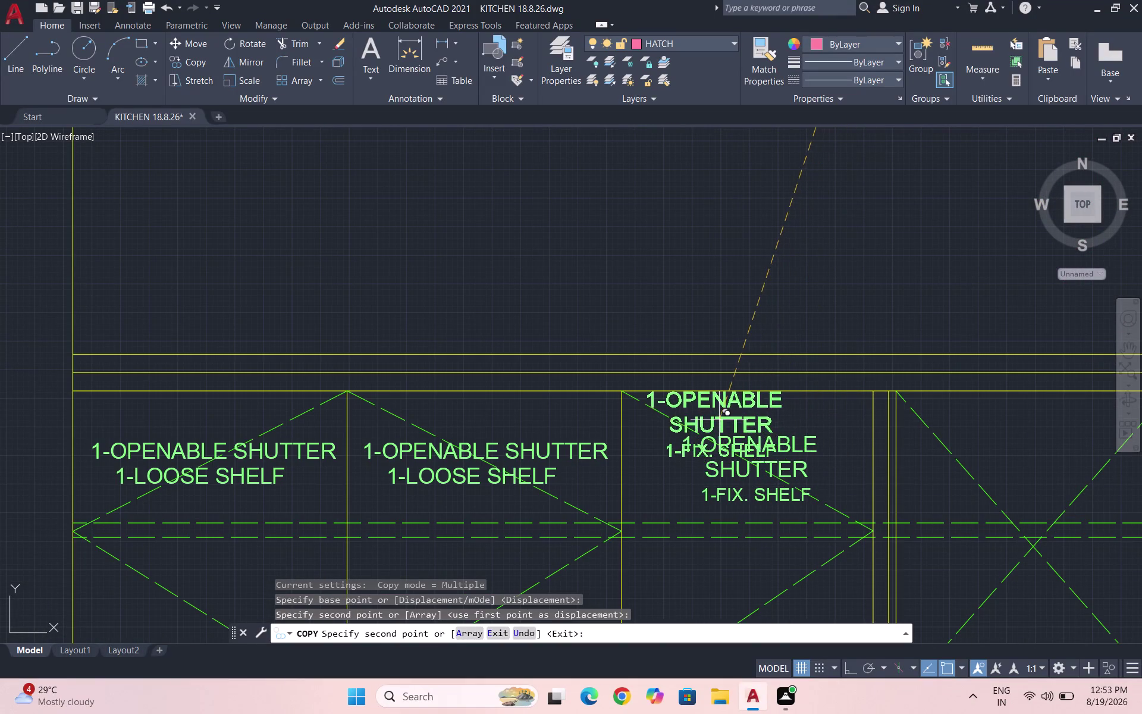
scroll(down, 3)
key(Escape)
Select elevation B's FILLER-1 label and start a CO copy from a base point on it.
scroll(down, 3)
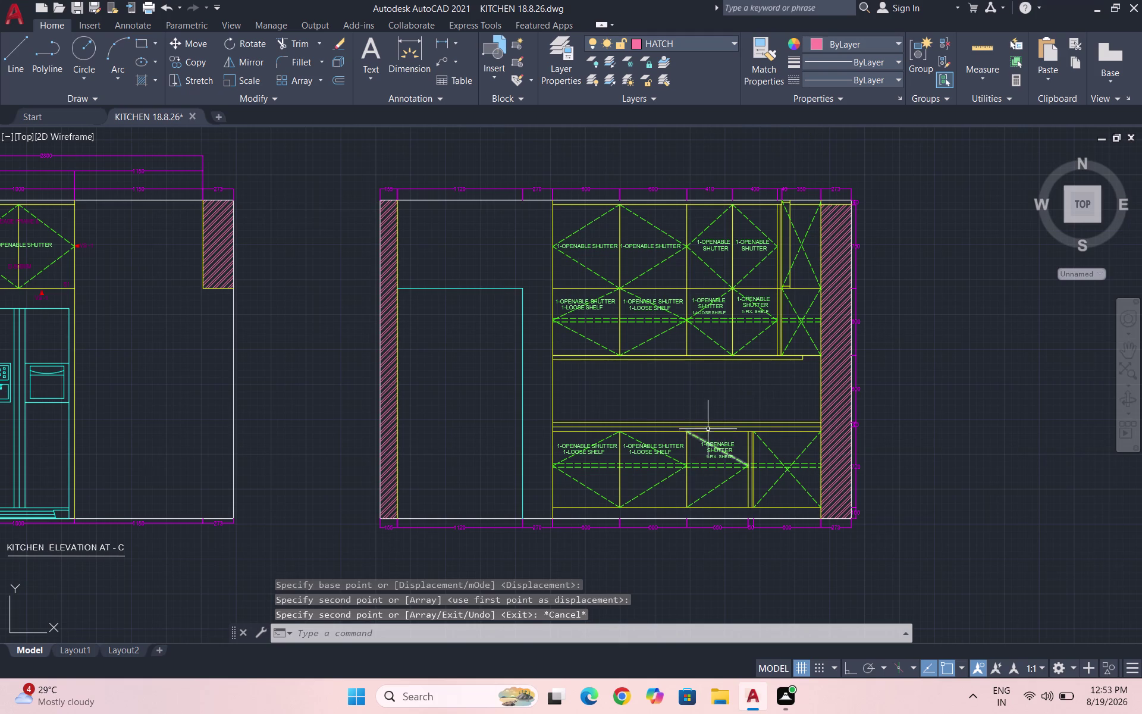
scroll(down, 3)
scroll(down, 3)
scroll(up, 3)
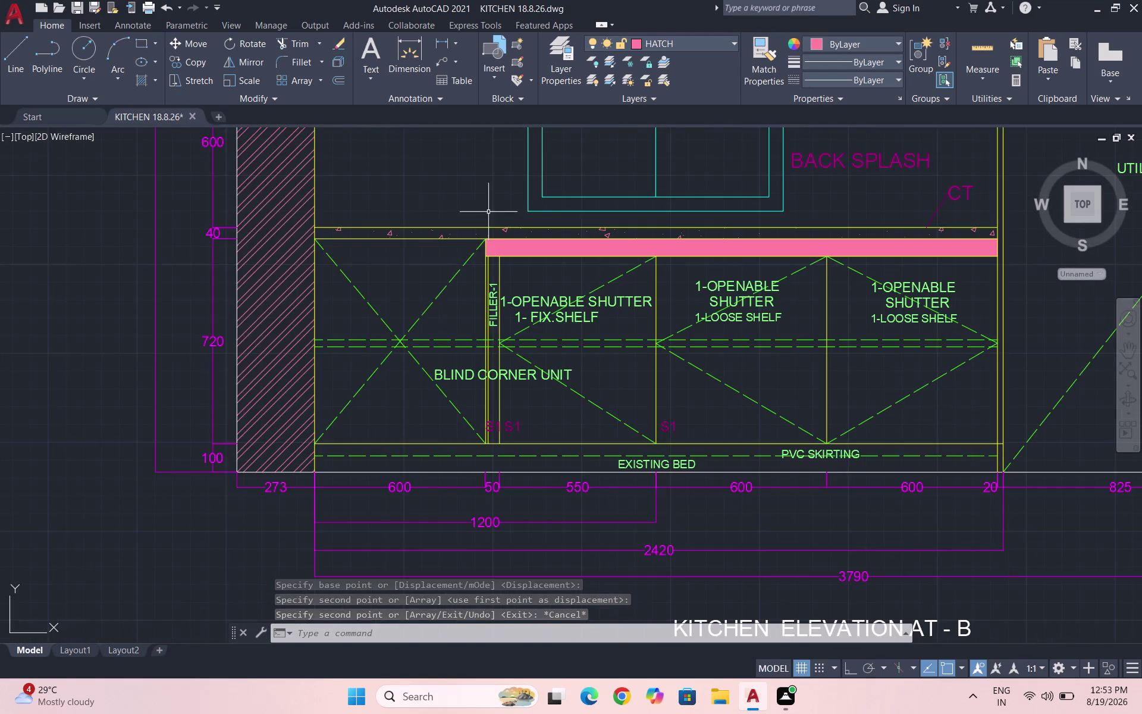
scroll(up, 3)
click(524, 316)
text(CO)
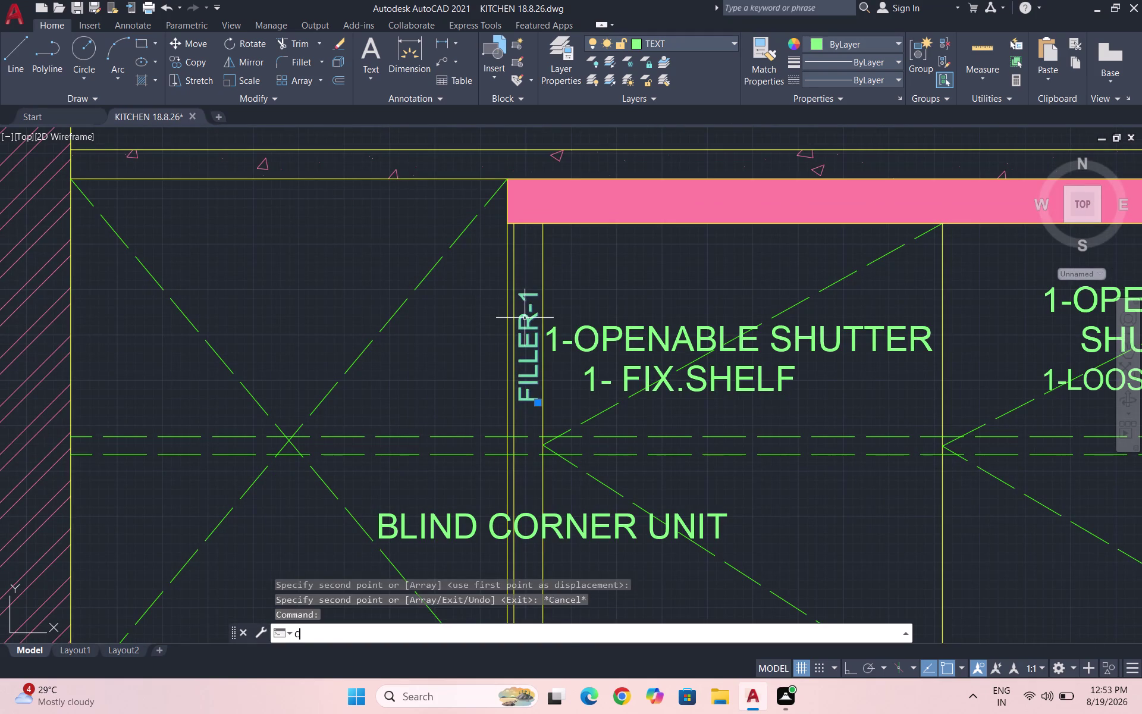
key(Return)
click(522, 326)
Place the FILLER-1 copy on the lower filler strip and end the copy.
scroll(down, 3)
scroll(down, 3)
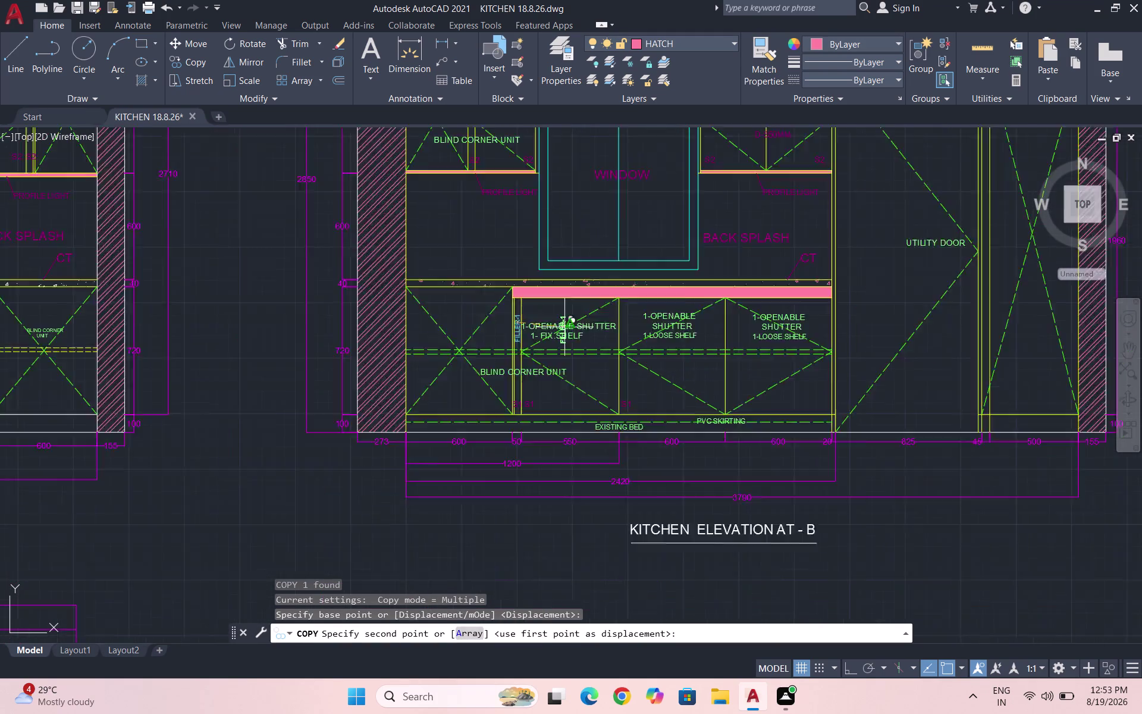
scroll(down, 3)
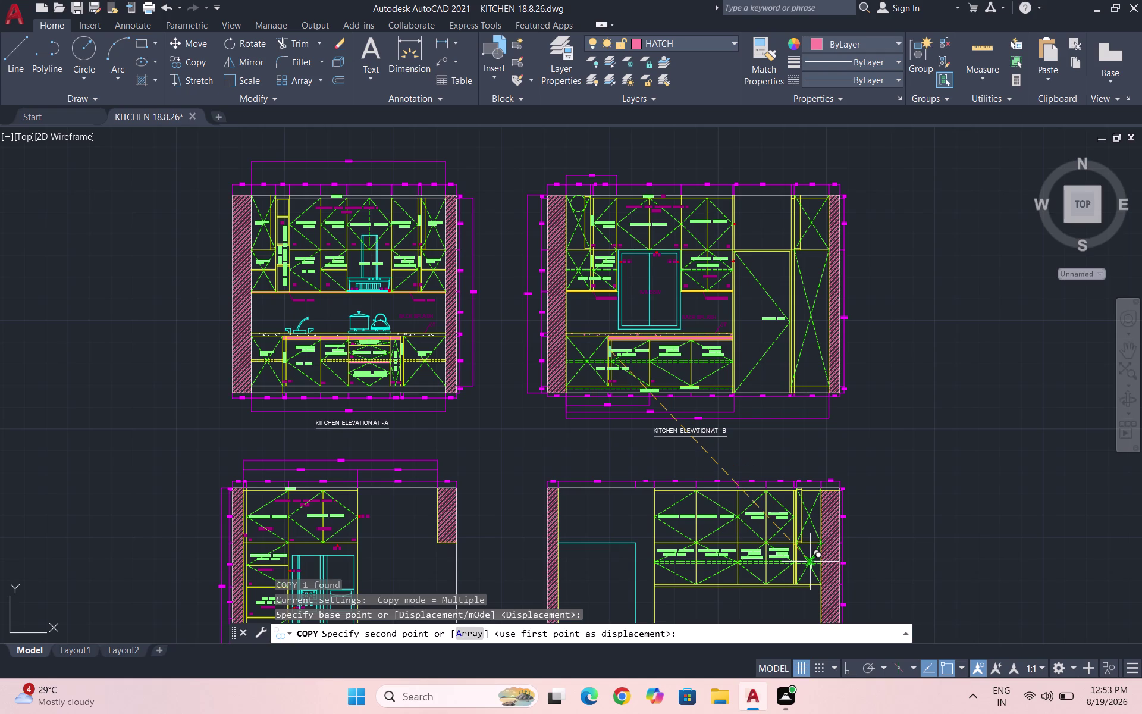
scroll(down, 3)
scroll(up, 3)
scroll(down, 3)
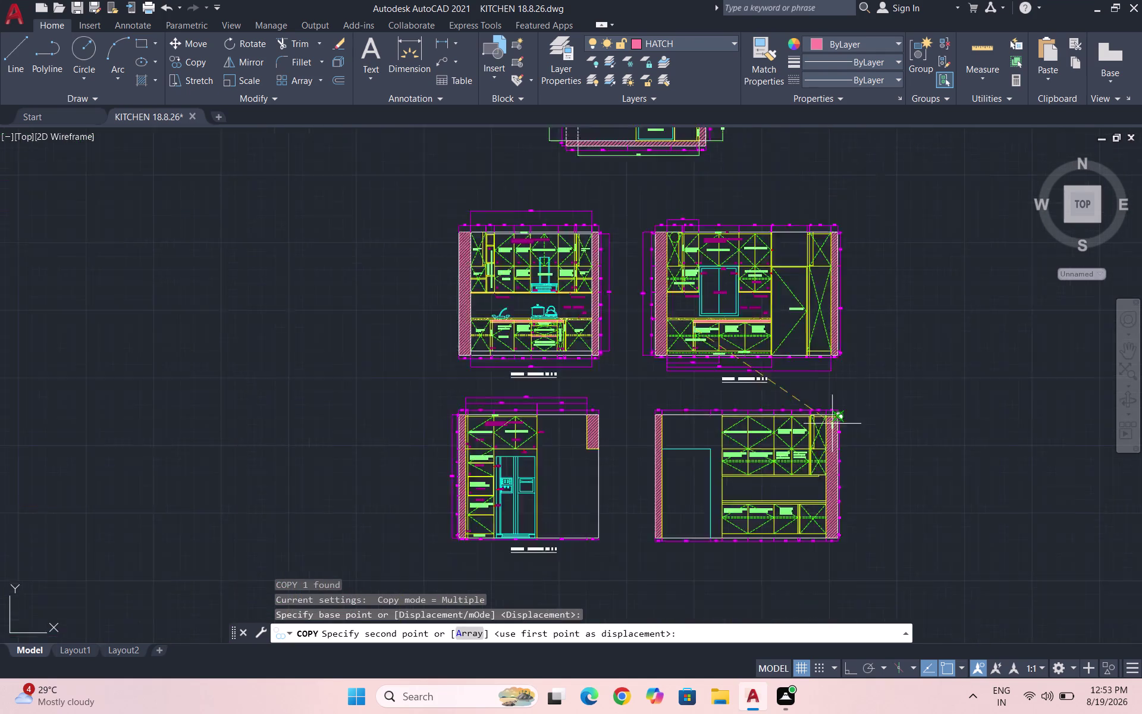
scroll(up, 3)
scroll(up, 3)
scroll(up, 3)
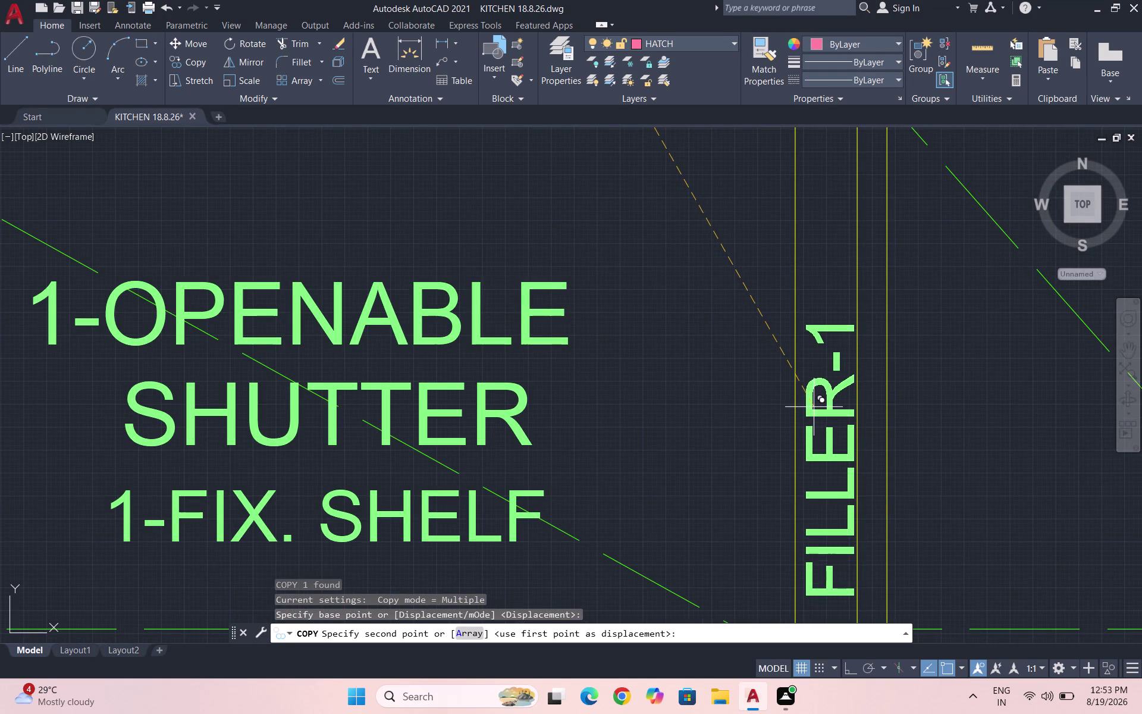
click(812, 401)
scroll(down, 3)
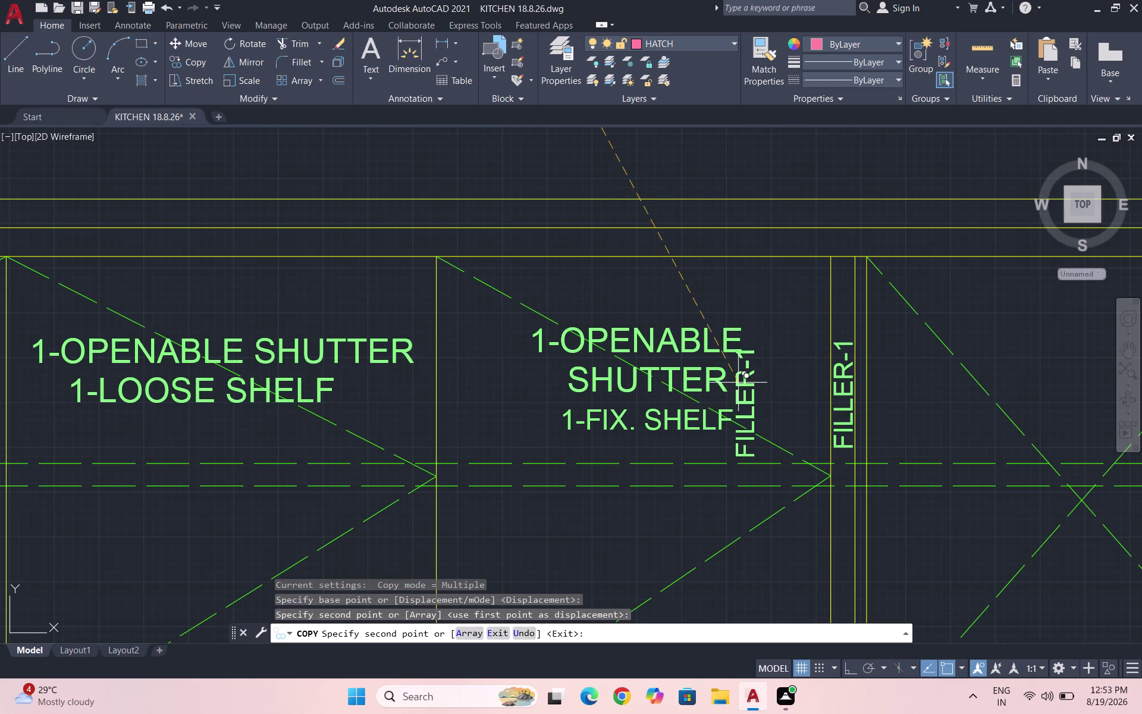
key(Escape)
scroll(down, 3)
scroll(down, 3)
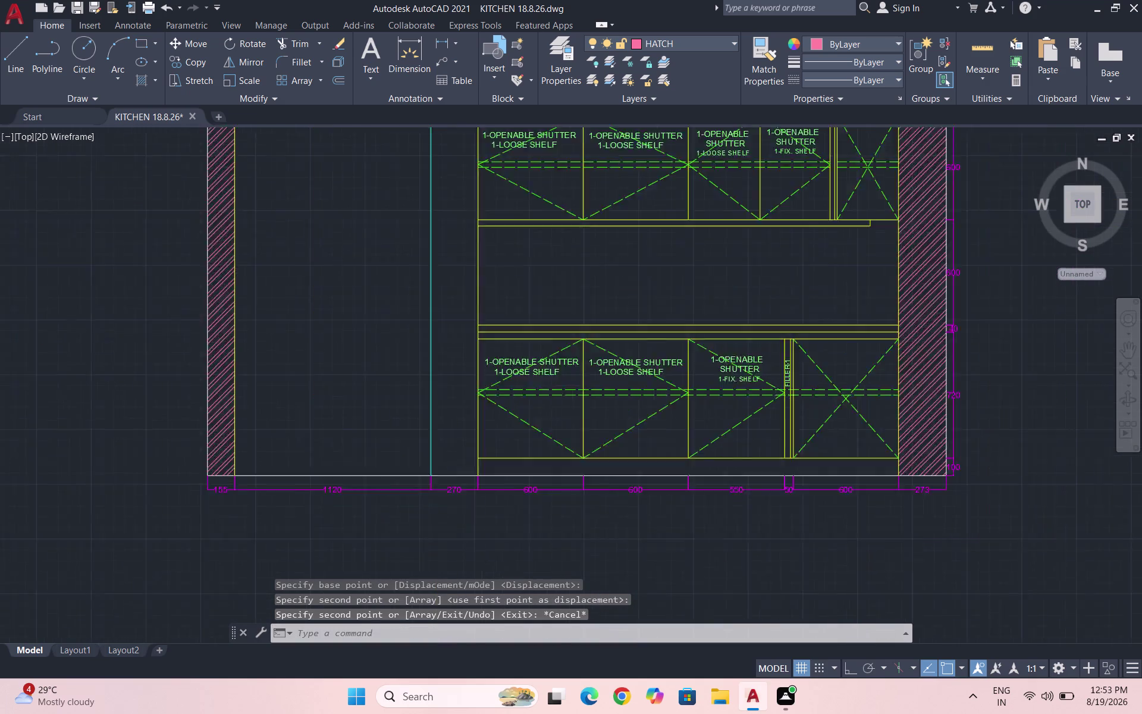
scroll(down, 3)
scroll(up, 3)
scroll(up, 3)
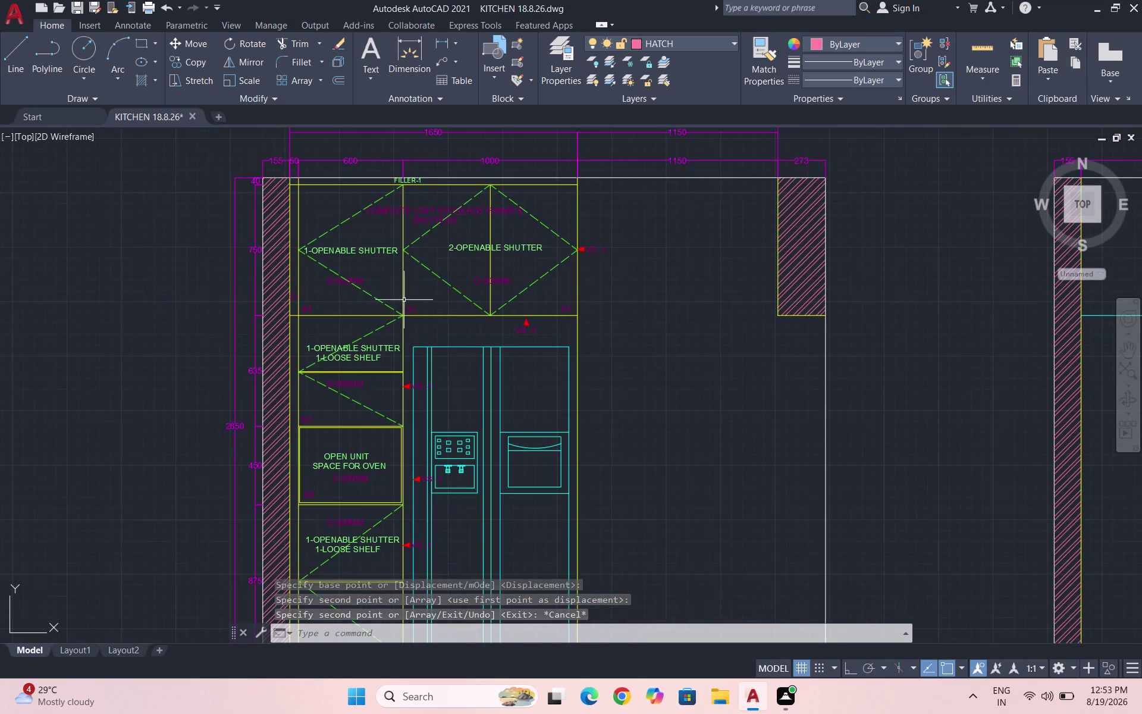
scroll(down, 3)
scroll(up, 3)
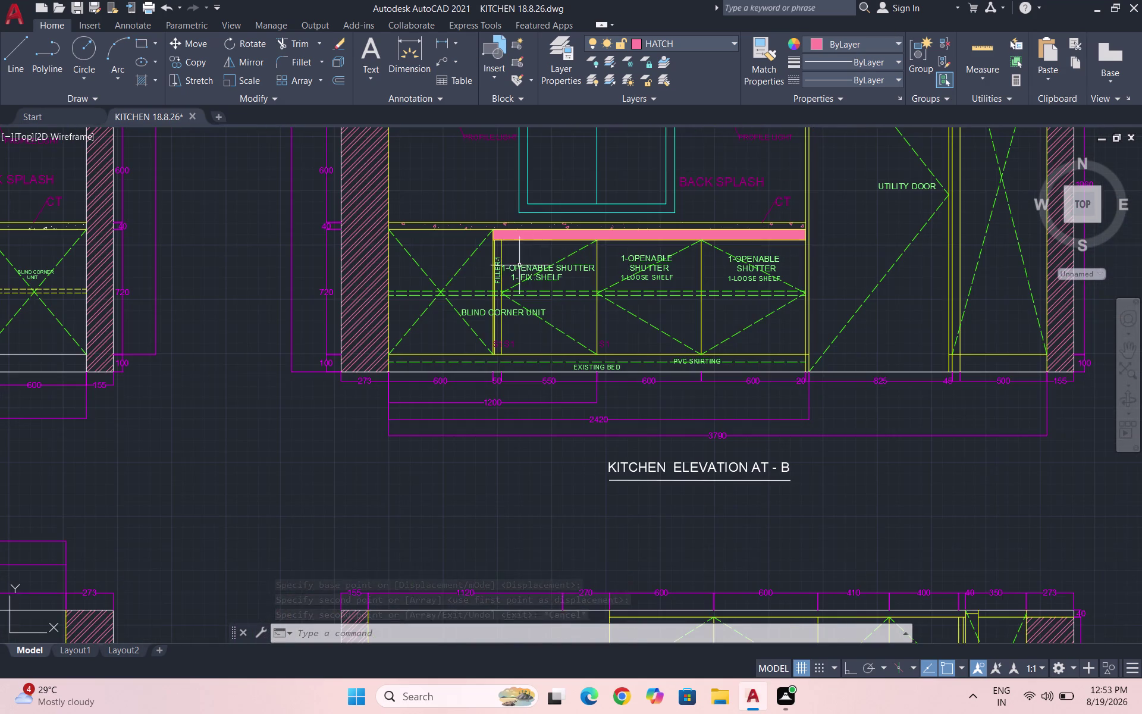
click(519, 322)
click(512, 314)
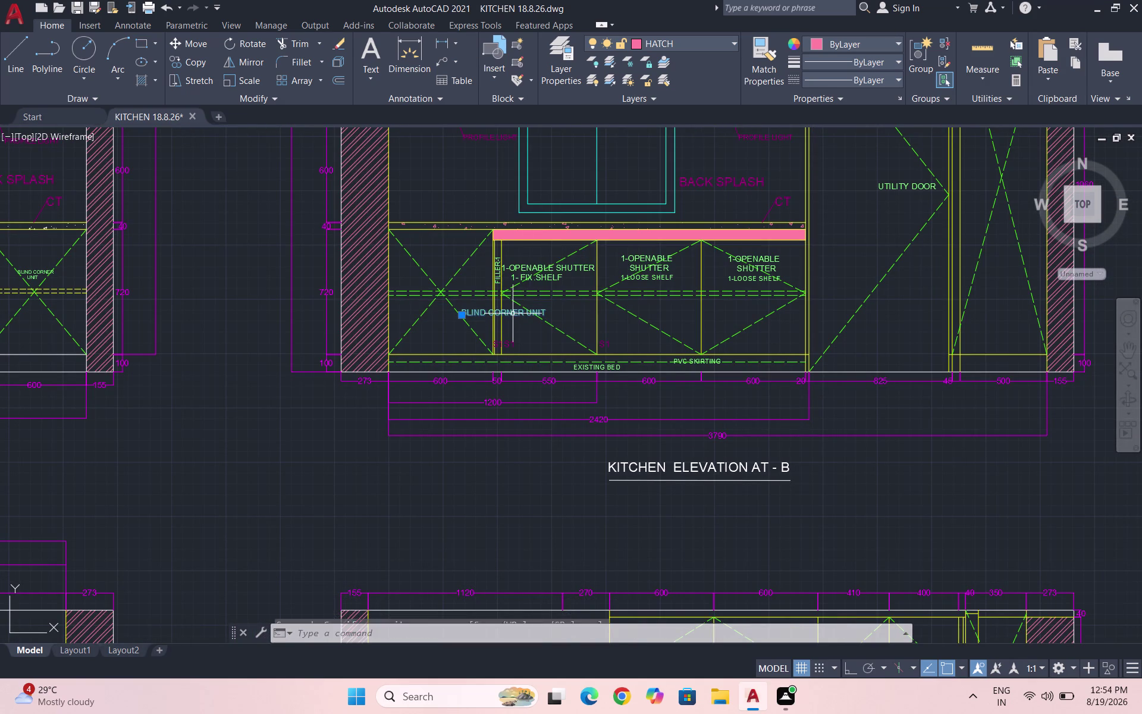
text(CO)
key(Return)
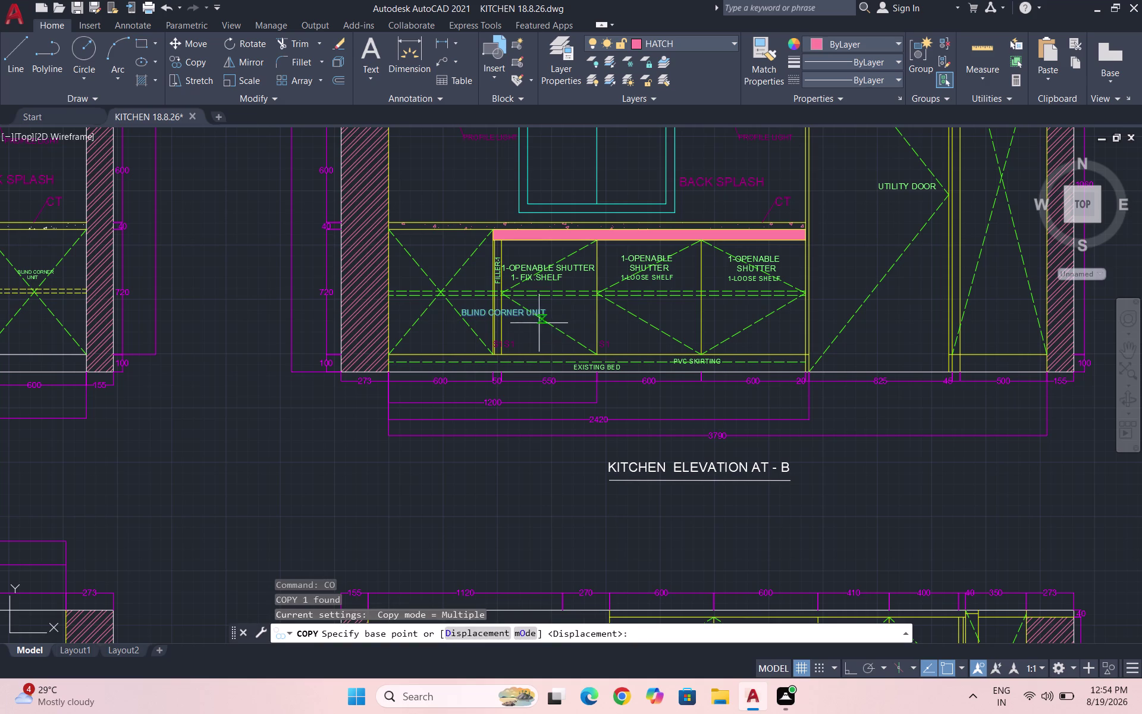
drag(525, 312, 533, 301)
scroll(down, 3)
scroll(up, 3)
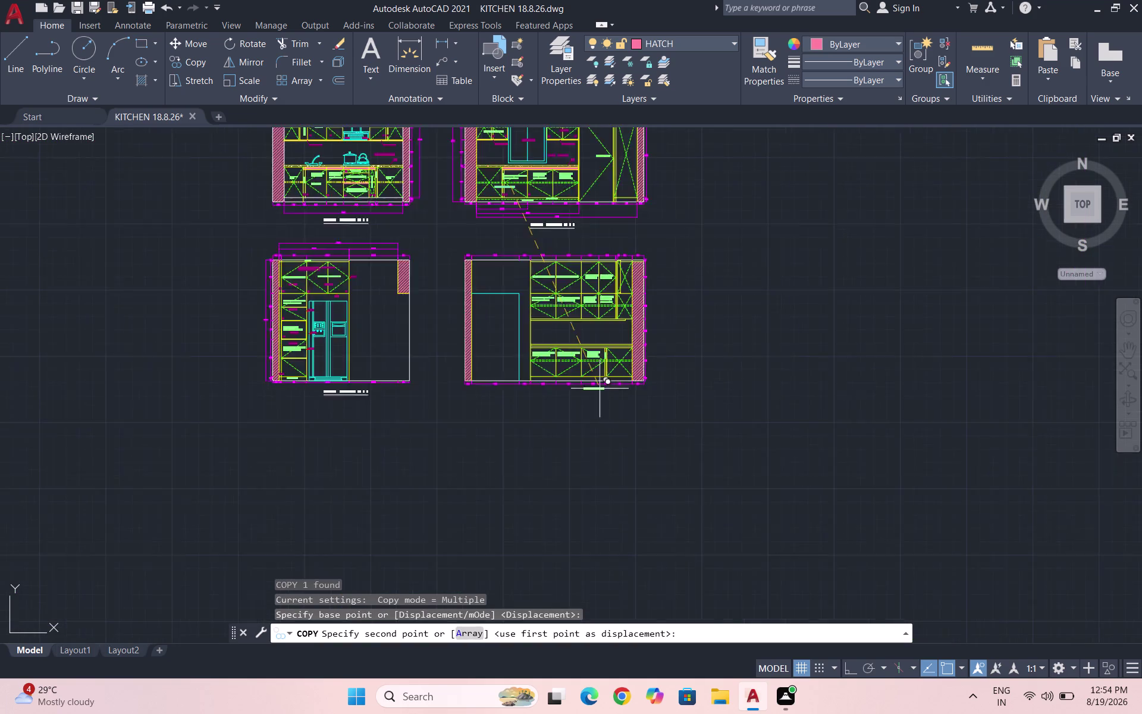
scroll(up, 3)
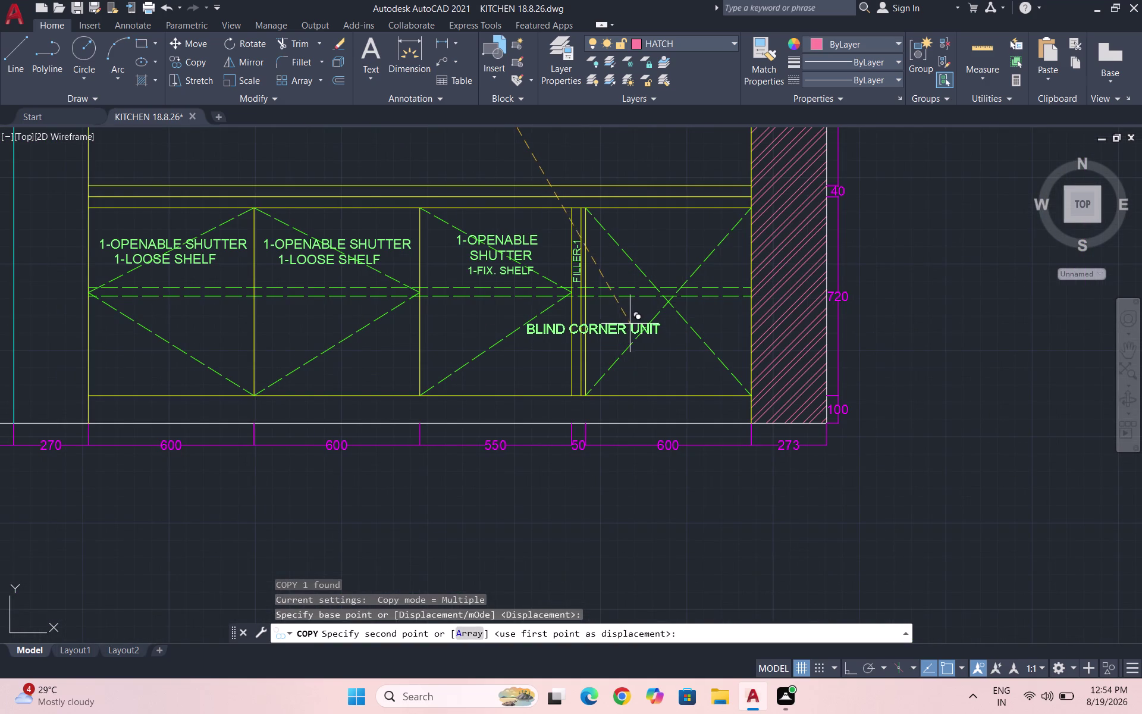
click(625, 324)
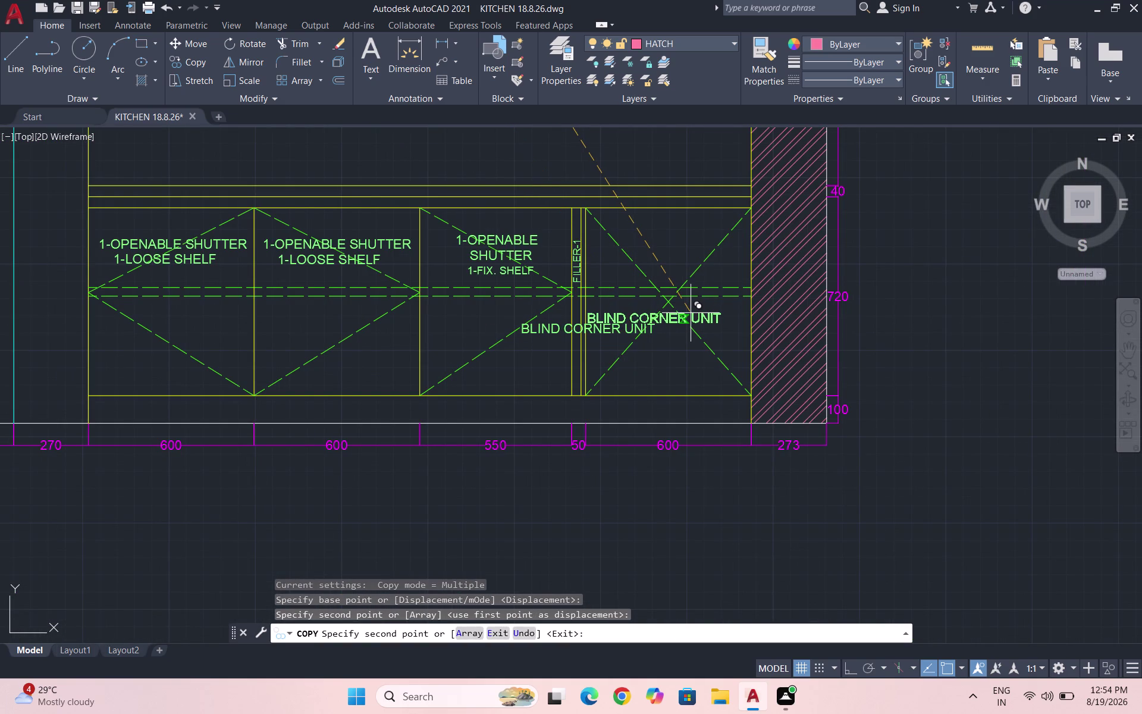
key(Escape)
scroll(down, 3)
scroll(down, 3)
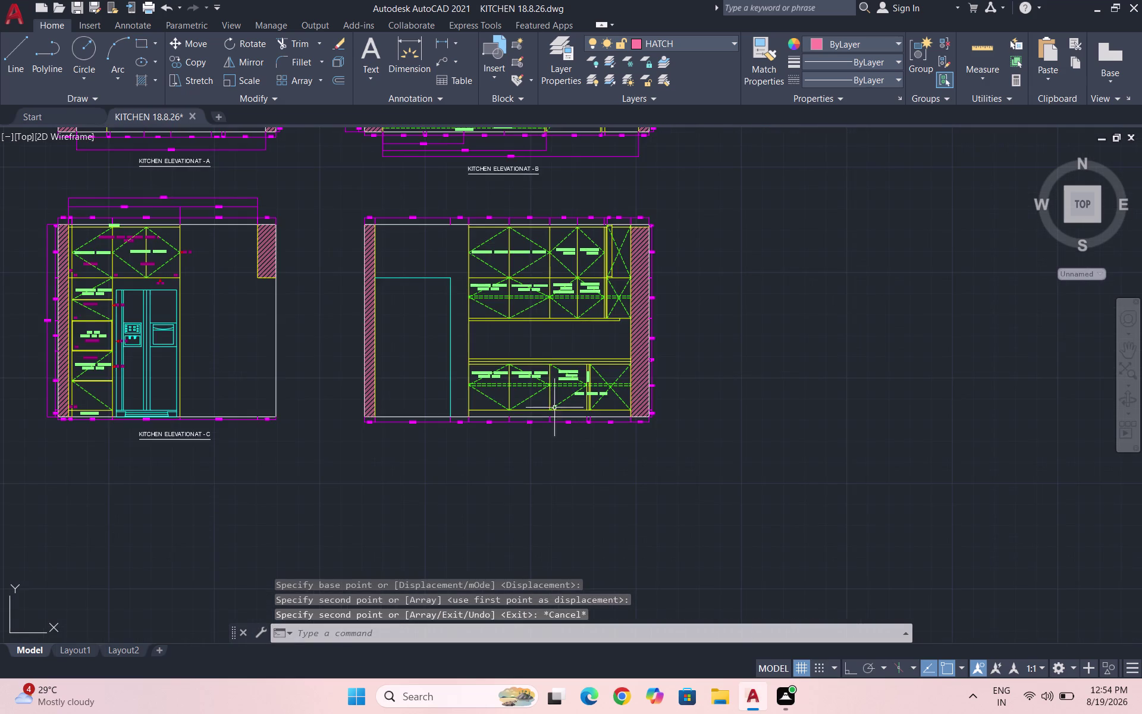
scroll(down, 3)
scroll(down, 3)
scroll(up, 3)
scroll(up, 3)
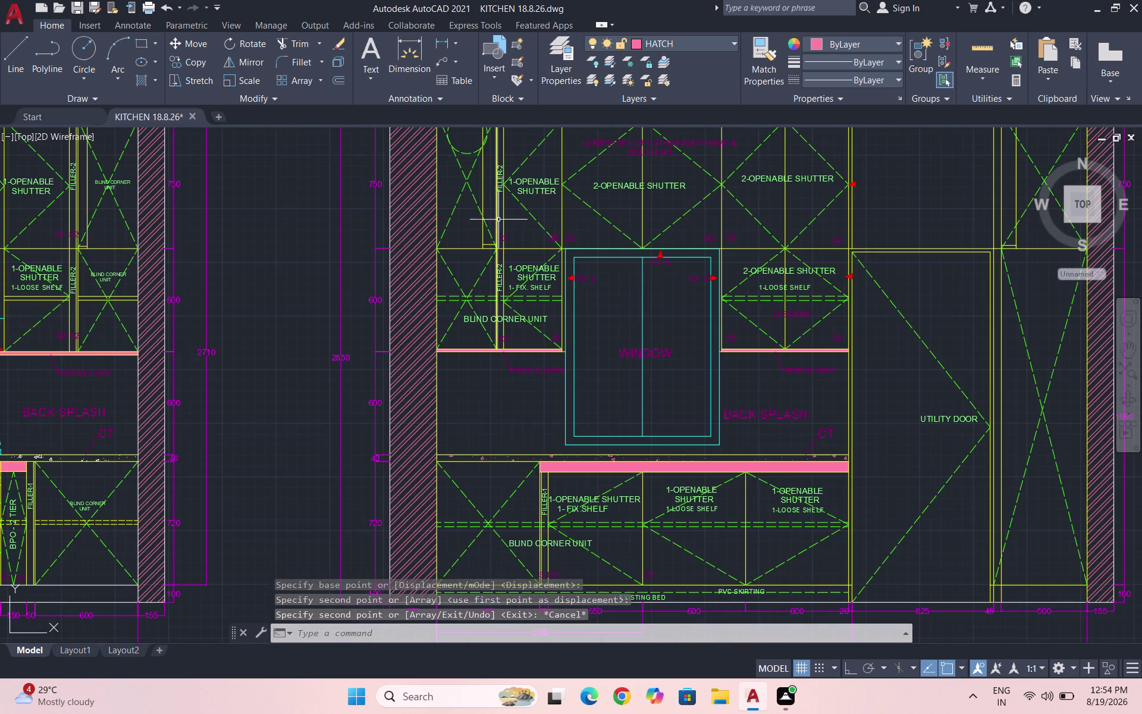
scroll(up, 3)
click(499, 181)
Select the FILLER-2 label and start copying it from a base point on the label.
click(501, 171)
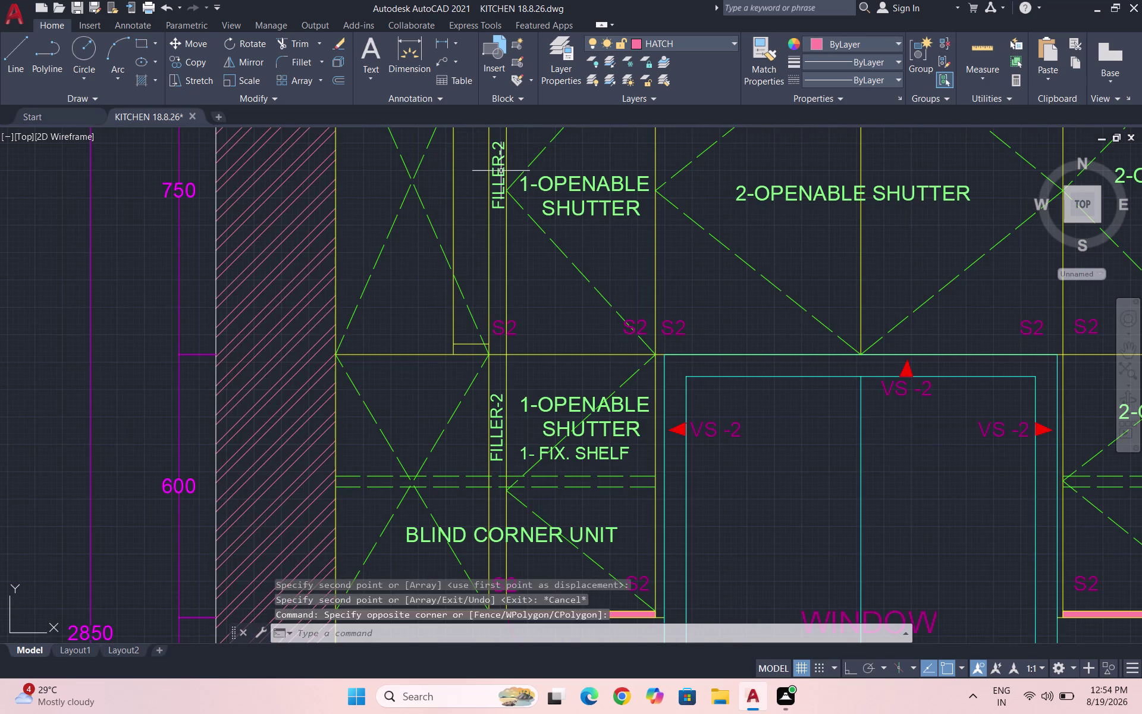
click(501, 171)
text(CO)
key(Return)
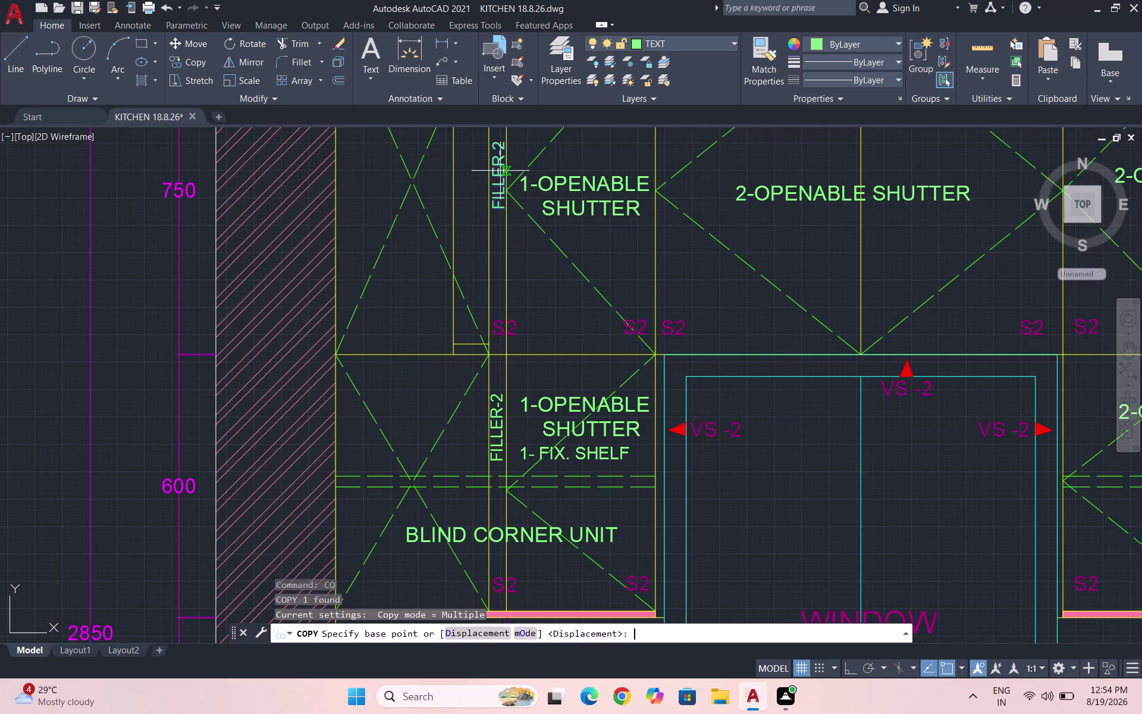
click(502, 169)
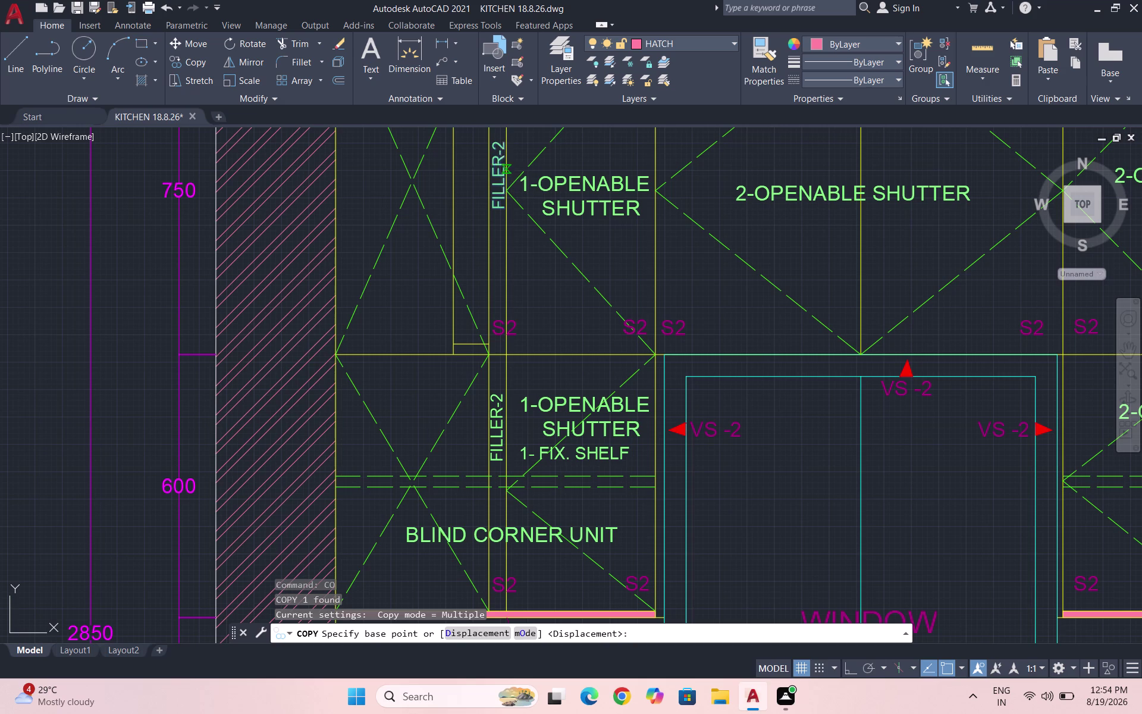
scroll(down, 3)
scroll(down, 3)
scroll(up, 3)
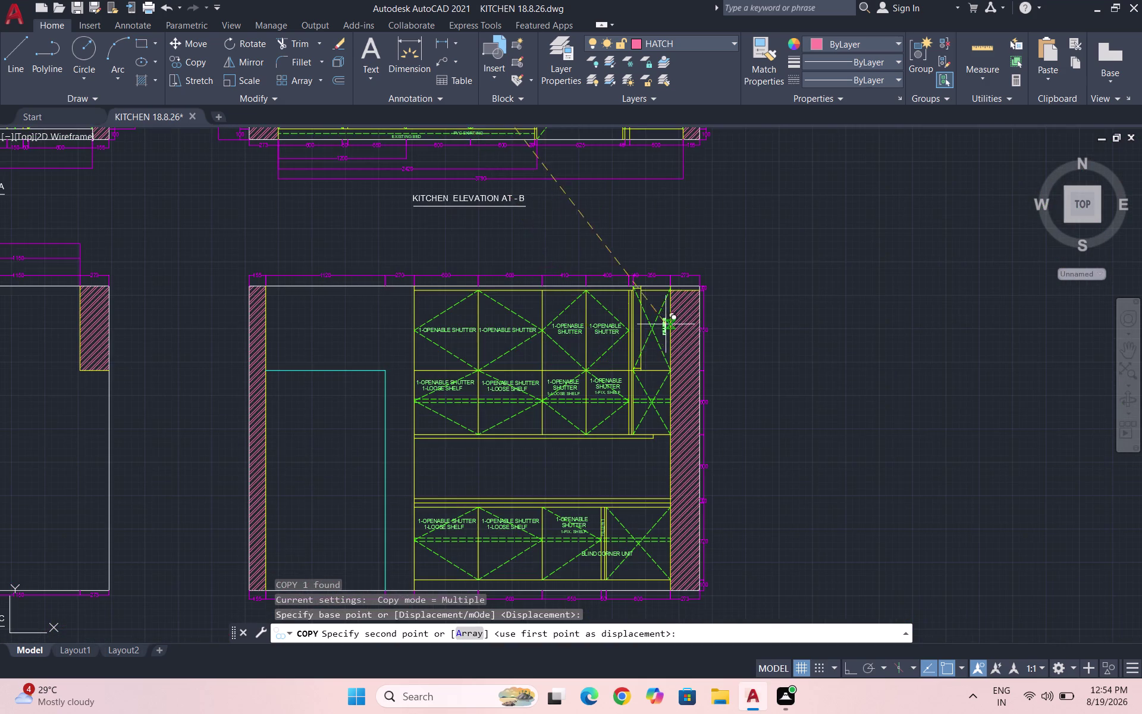
scroll(up, 3)
scroll(up, 3)
scroll(up, 3)
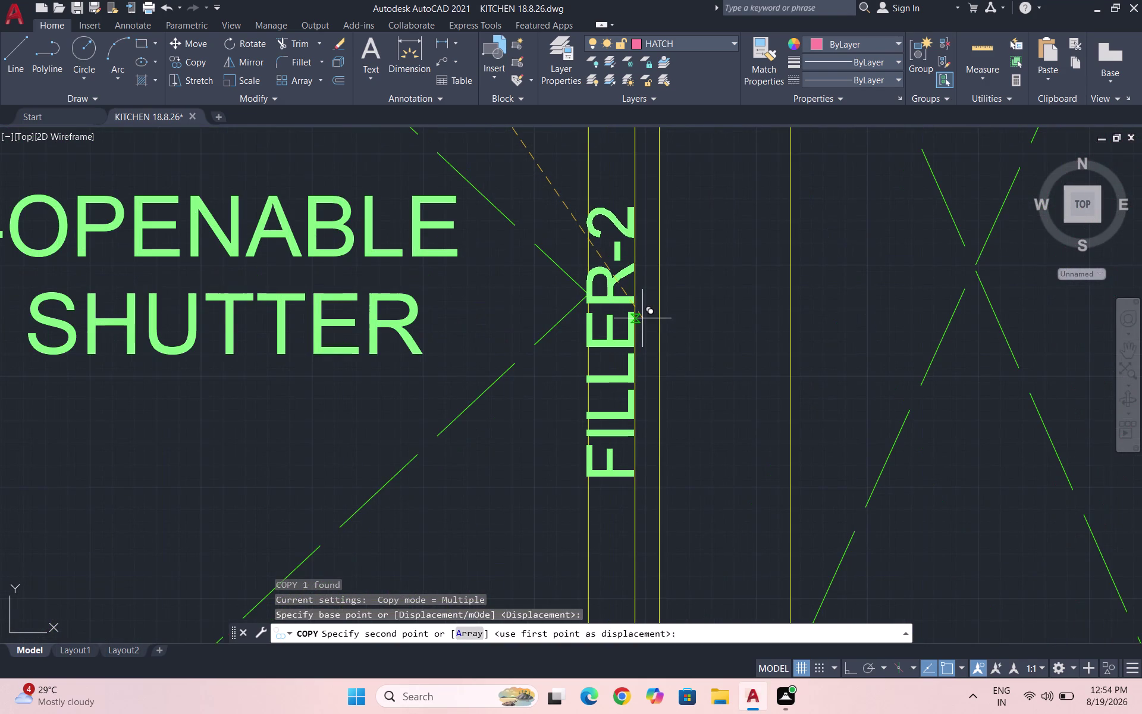
Place two FILLER-2 copies in elevation B, one on the filler strip.
click(647, 319)
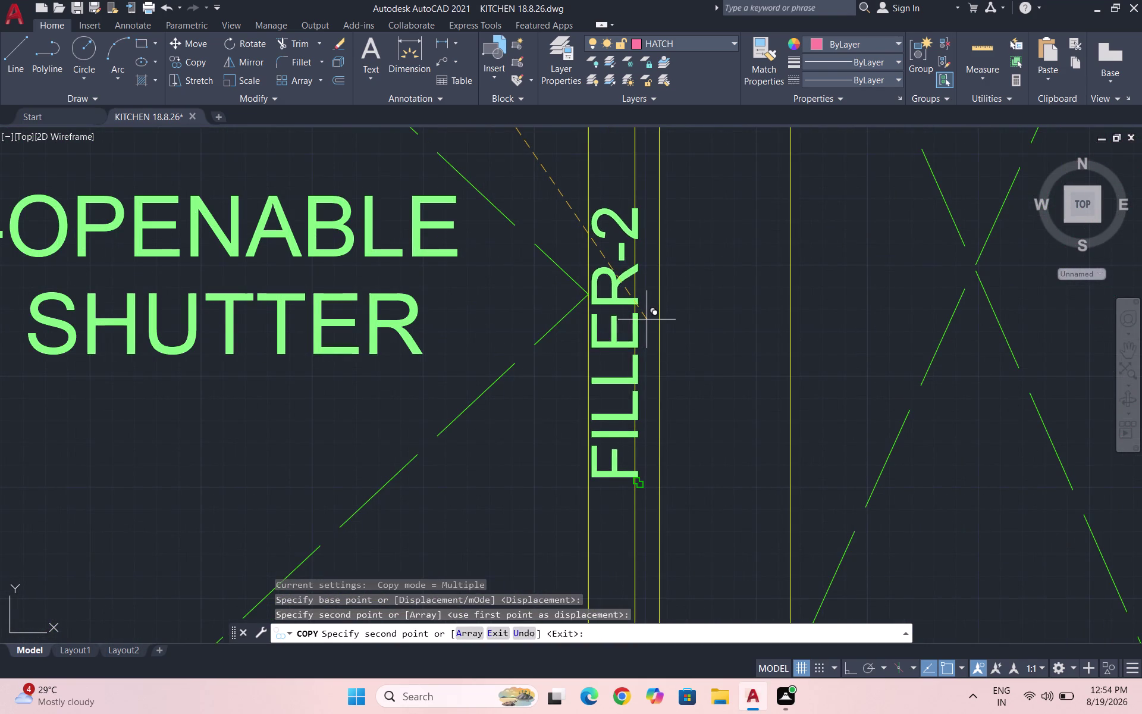
scroll(down, 3)
scroll(down, 3)
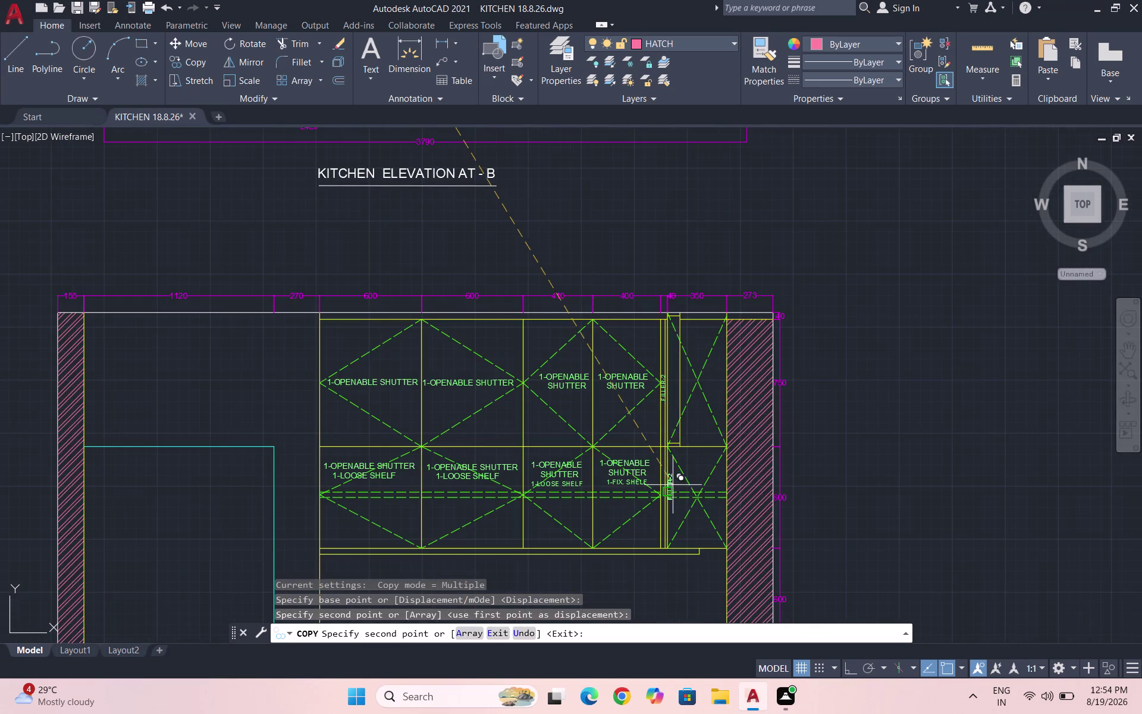
scroll(up, 3)
scroll(up, 3)
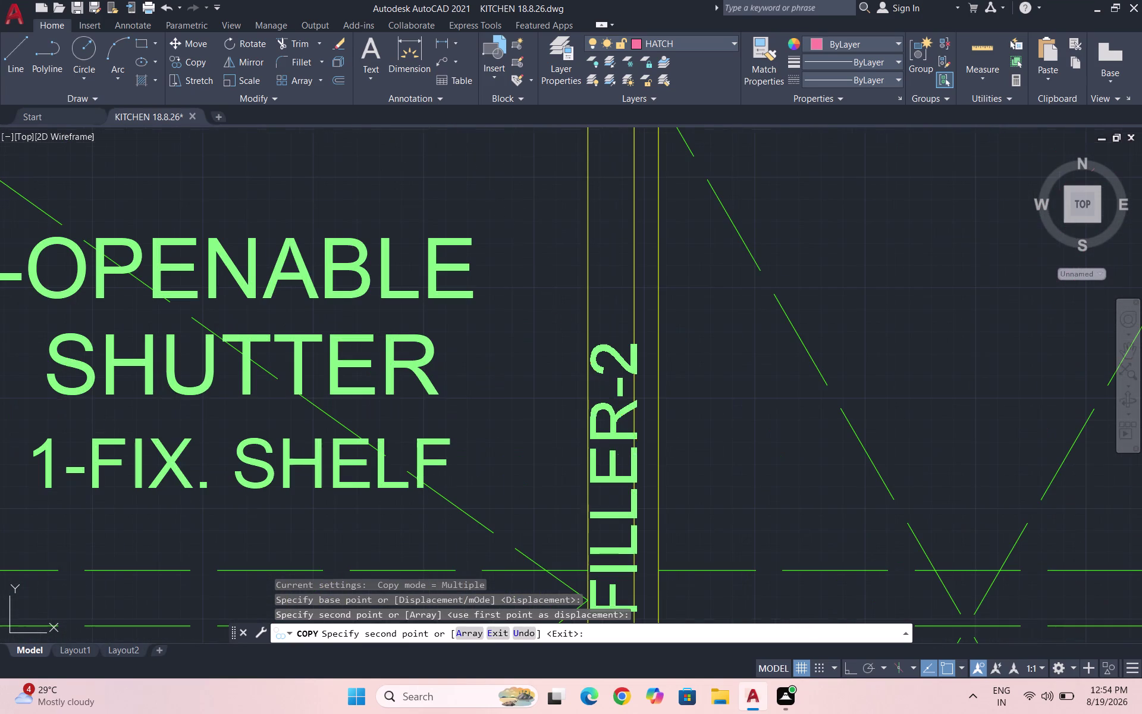
click(648, 453)
scroll(down, 3)
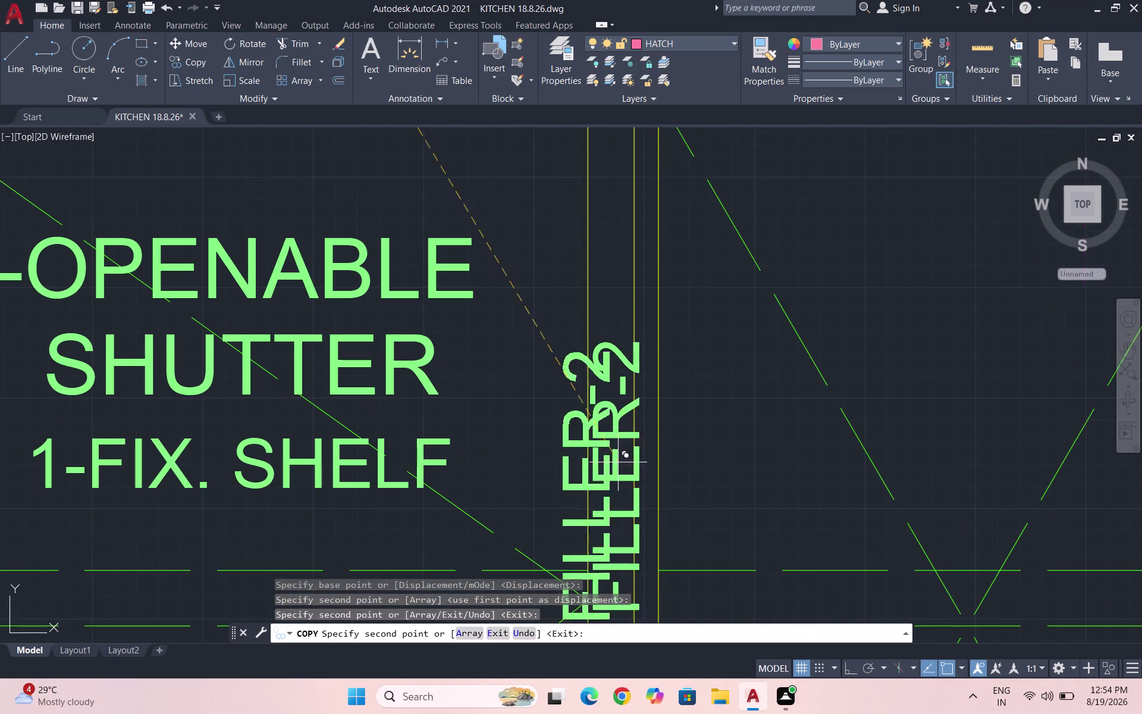
scroll(down, 3)
key(Escape)
scroll(down, 3)
scroll(up, 3)
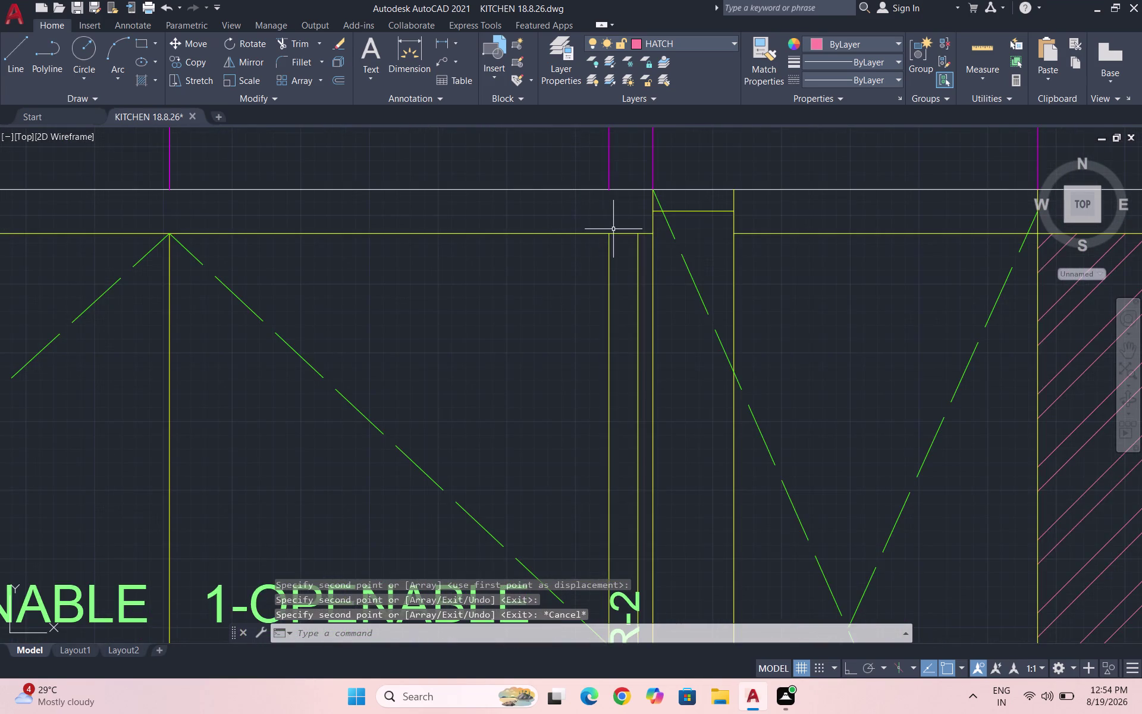
scroll(up, 3)
drag(692, 281, 687, 282)
click(649, 283)
key(m)
key(Return)
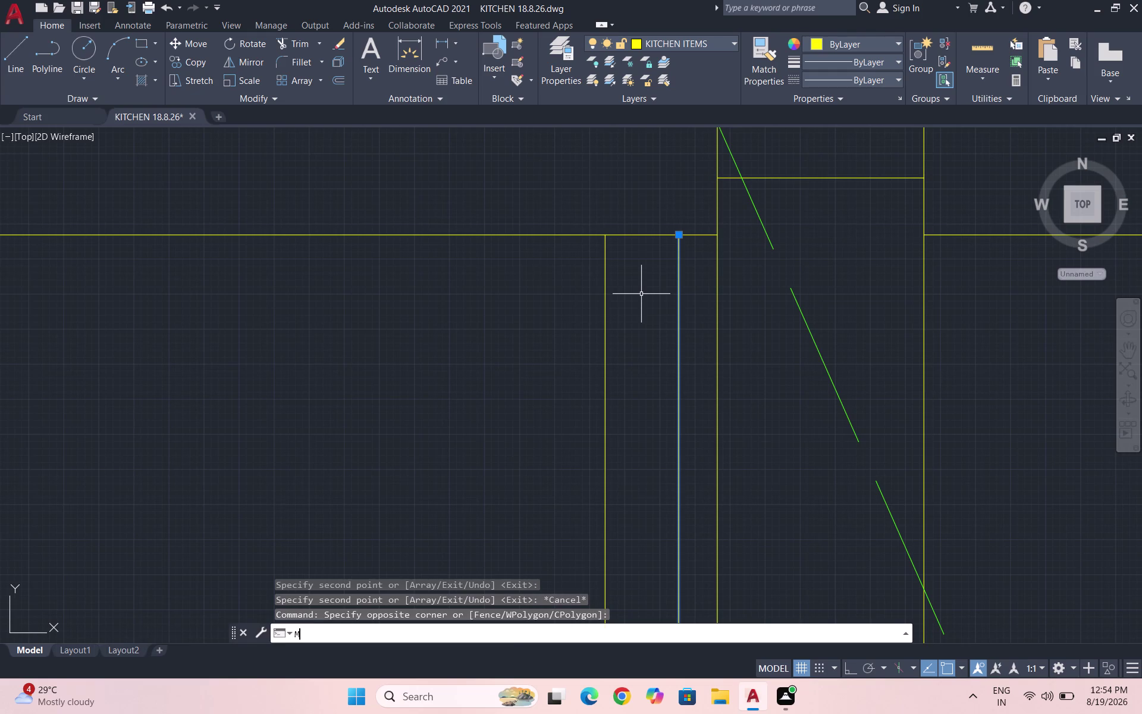
click(679, 233)
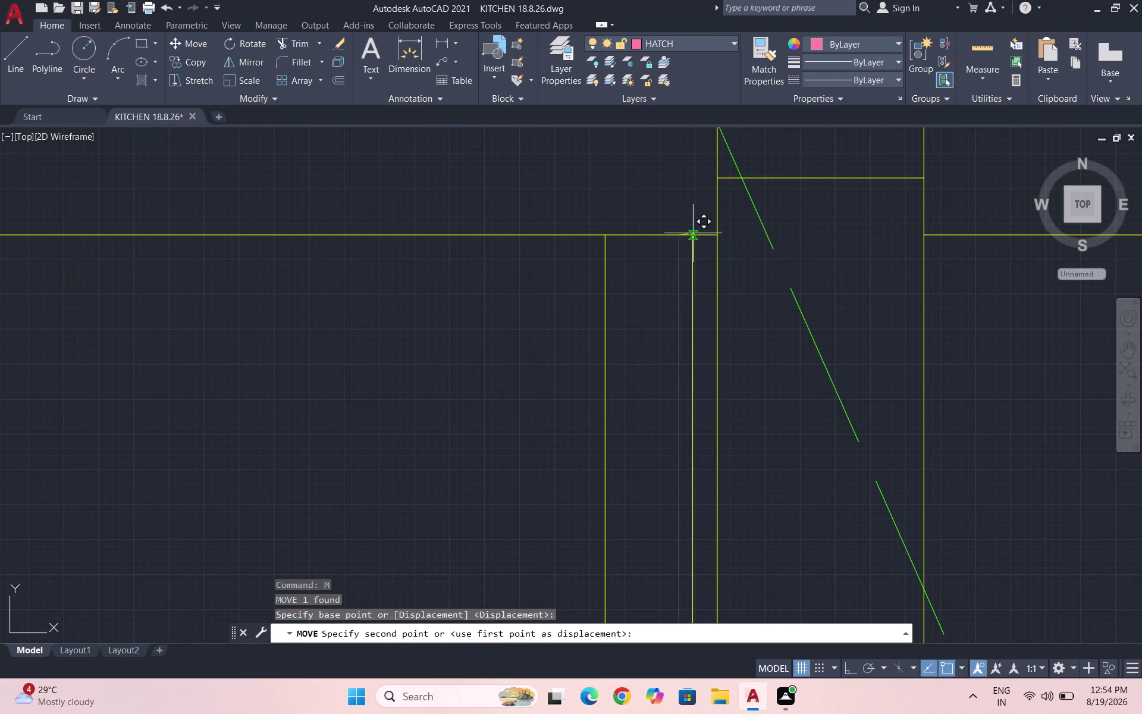
click(696, 235)
scroll(down, 3)
scroll(down, 3)
key(Escape)
key(Escape)
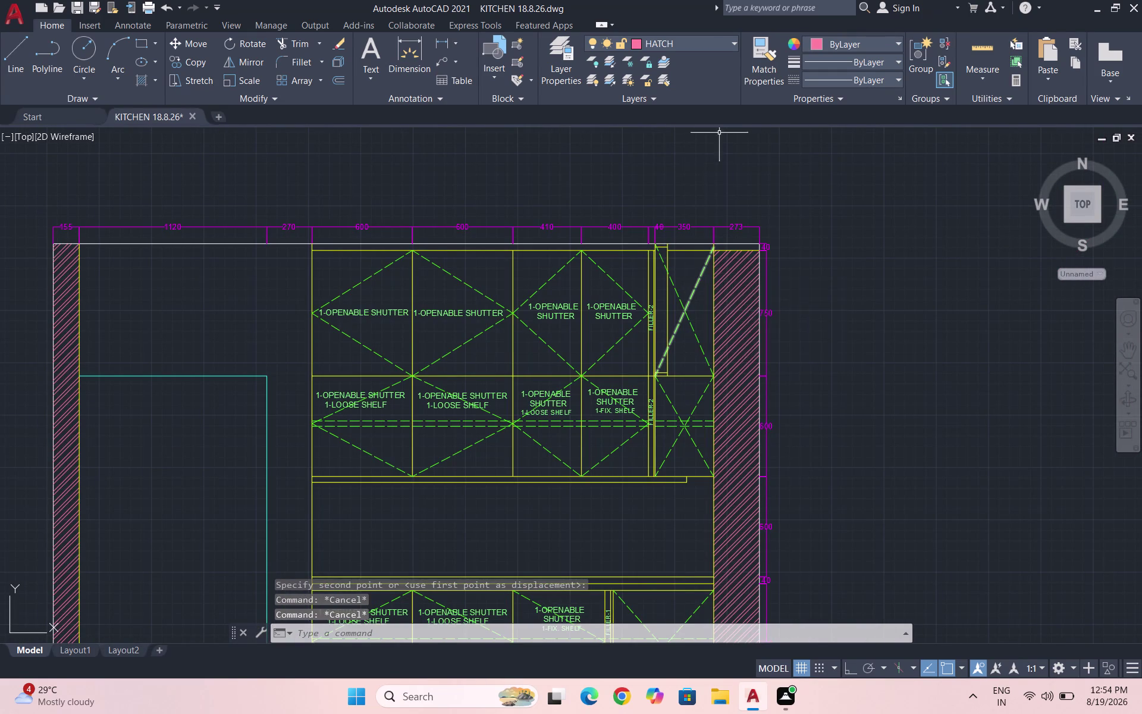
scroll(down, 3)
scroll(up, 3)
Copy the BLIND CORNER UNIT label into elevation B's upper corner cabinet bay.
scroll(up, 3)
click(620, 288)
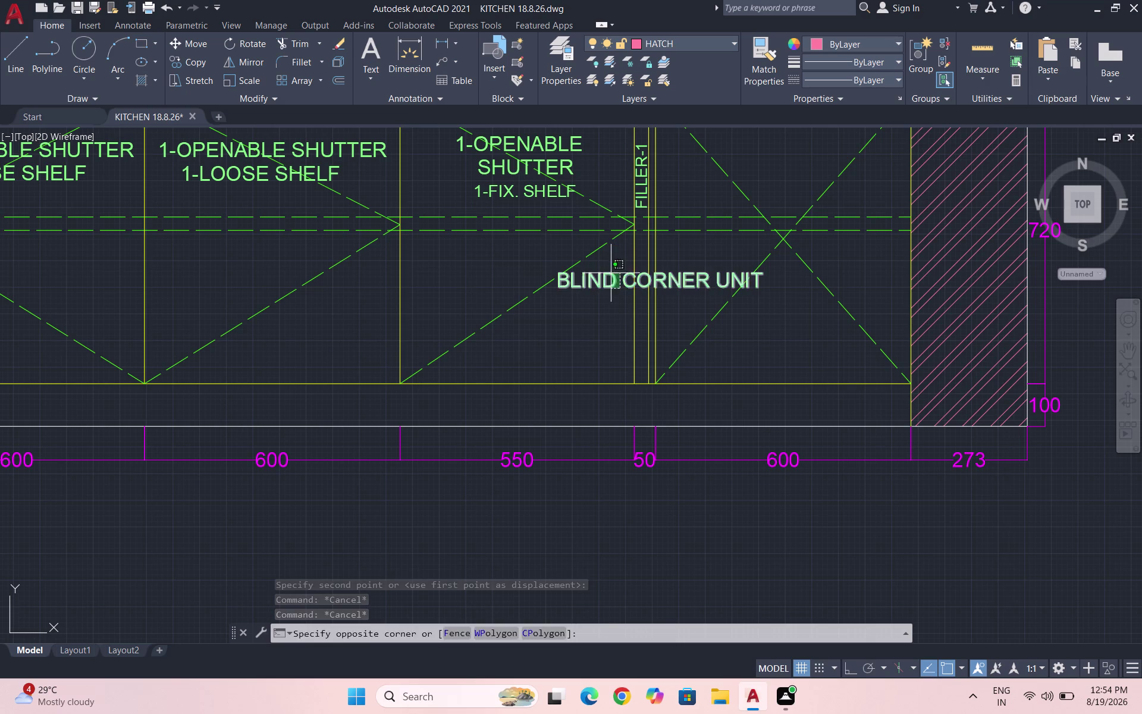
click(609, 272)
text(CO)
key(Return)
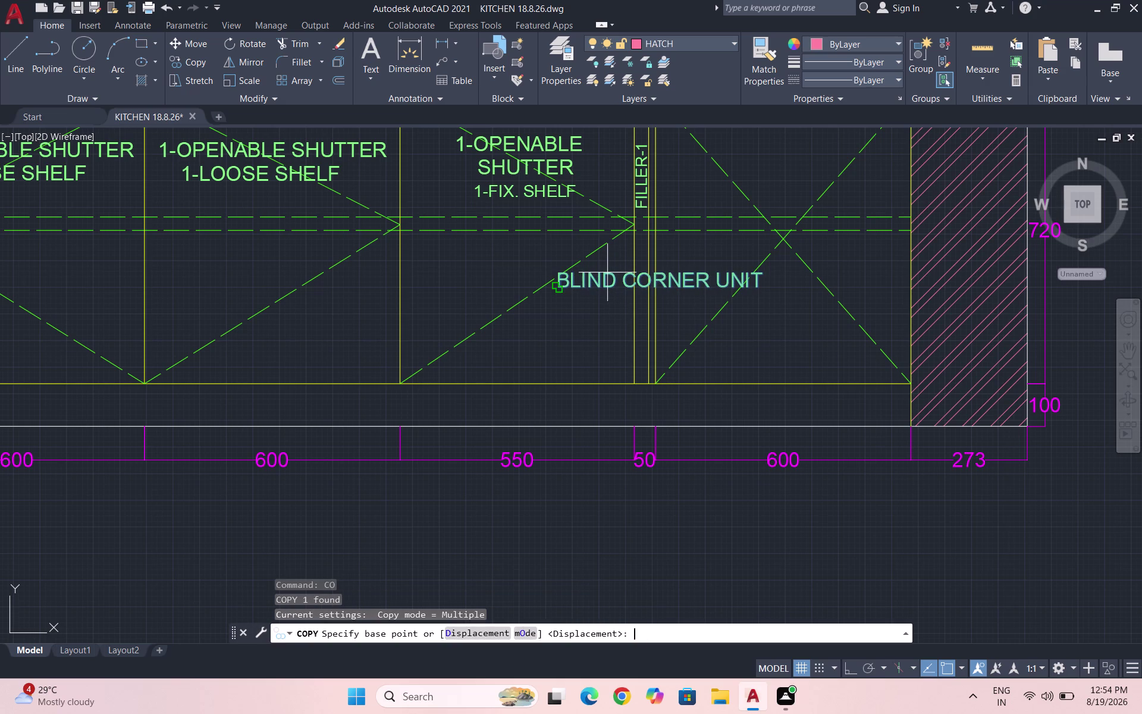
click(607, 272)
scroll(down, 3)
click(573, 356)
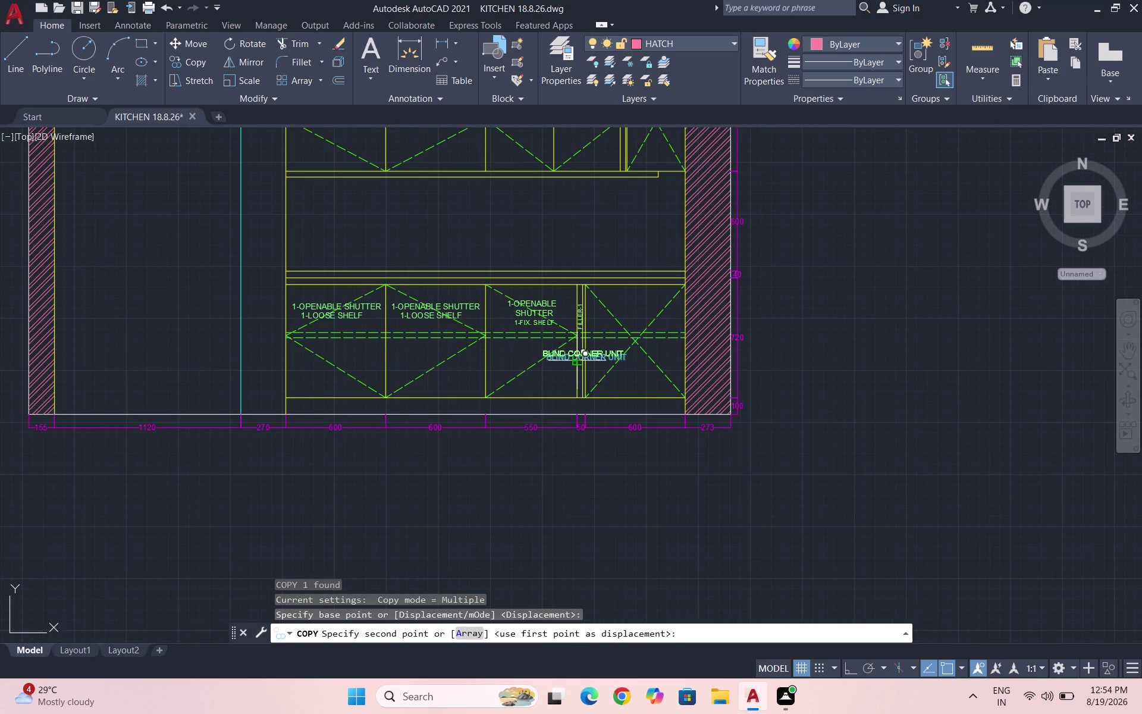
scroll(down, 3)
scroll(up, 3)
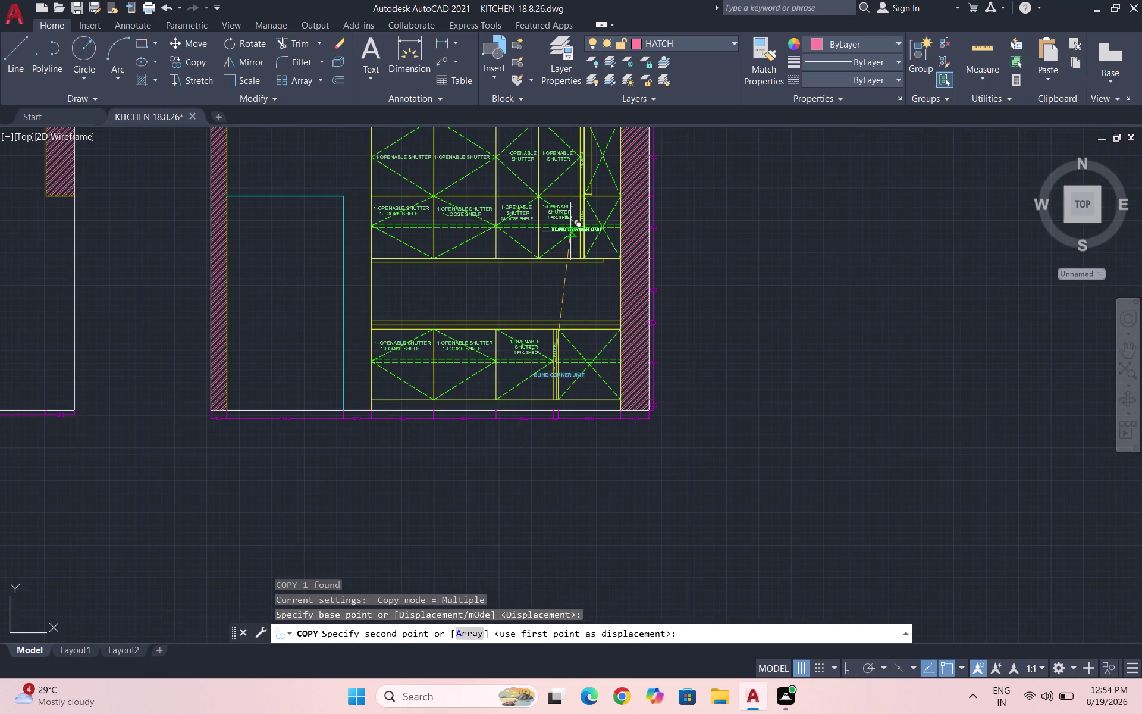
scroll(up, 3)
scroll(up, 3)
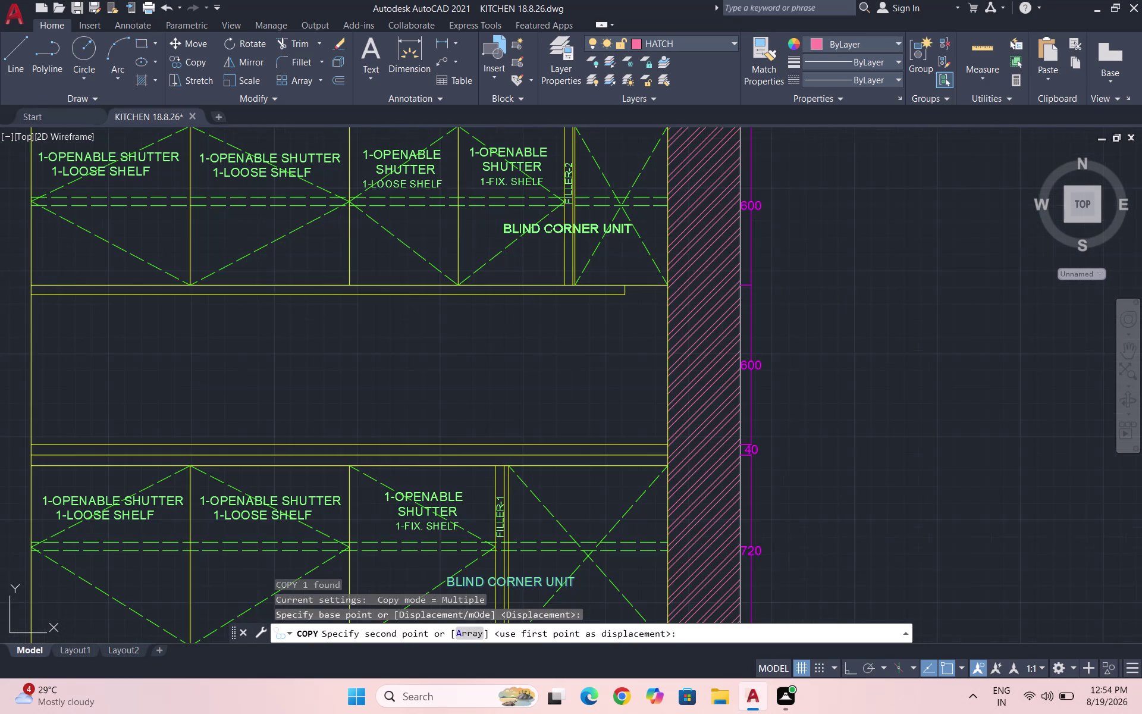
click(551, 240)
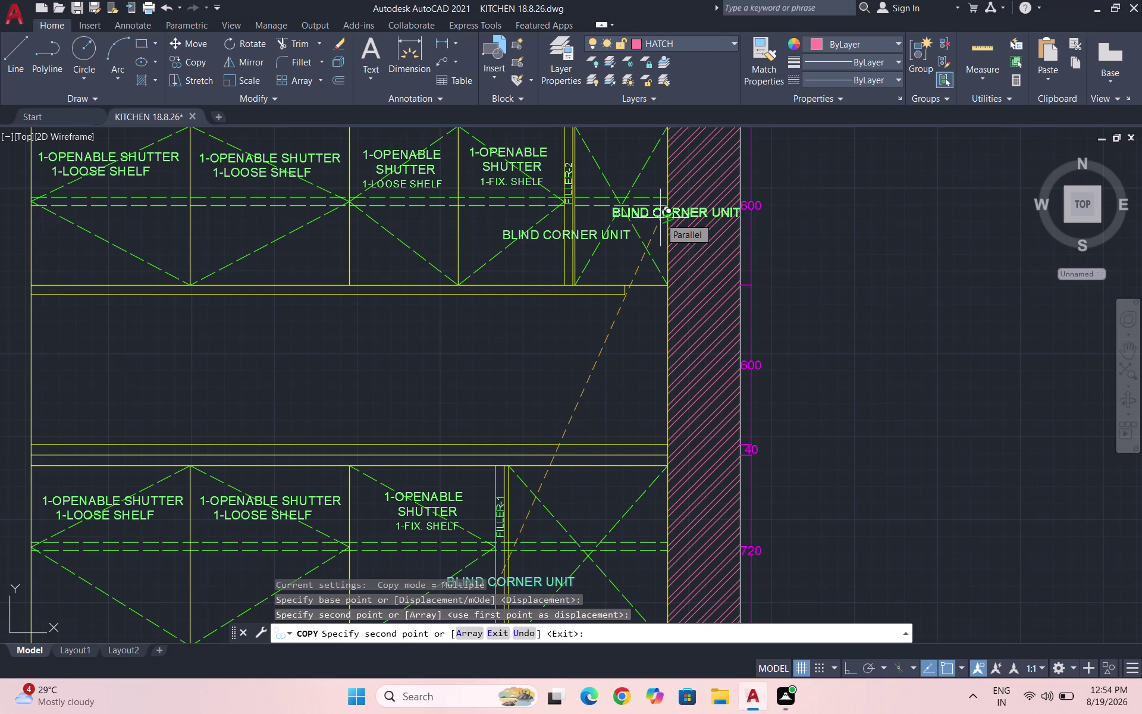
key(Escape)
Attempt a TR trim of the line above the lower corner cabinet, then cancel.
text(TR)
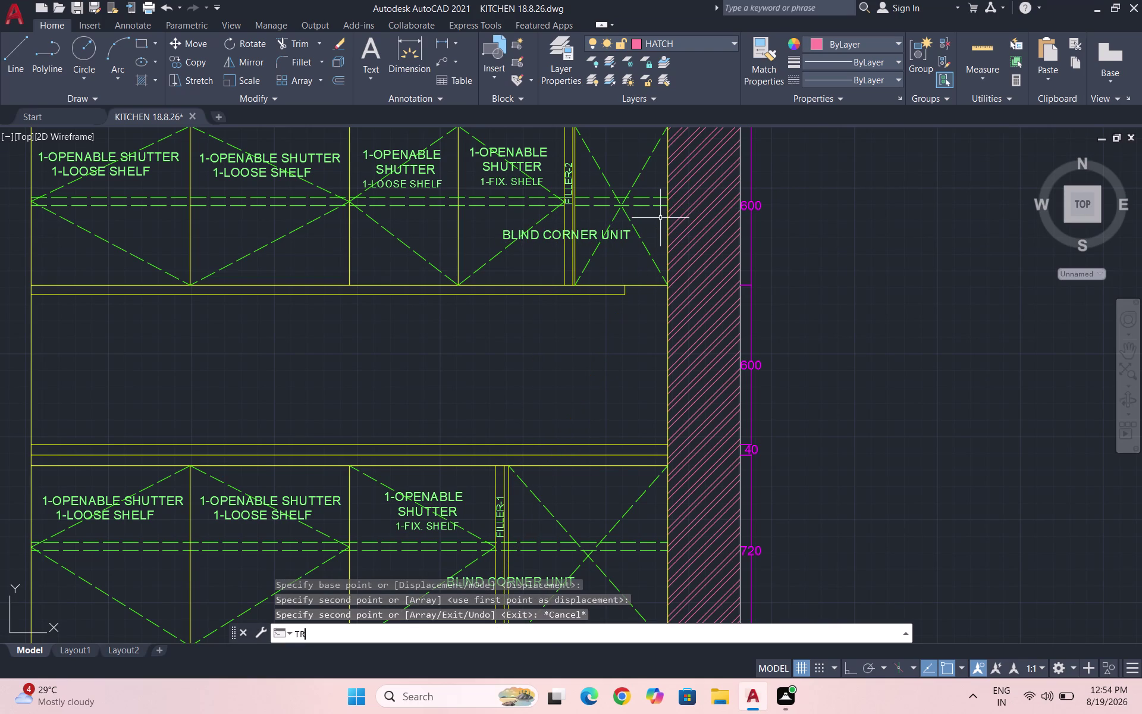
key(Return)
key(Return)
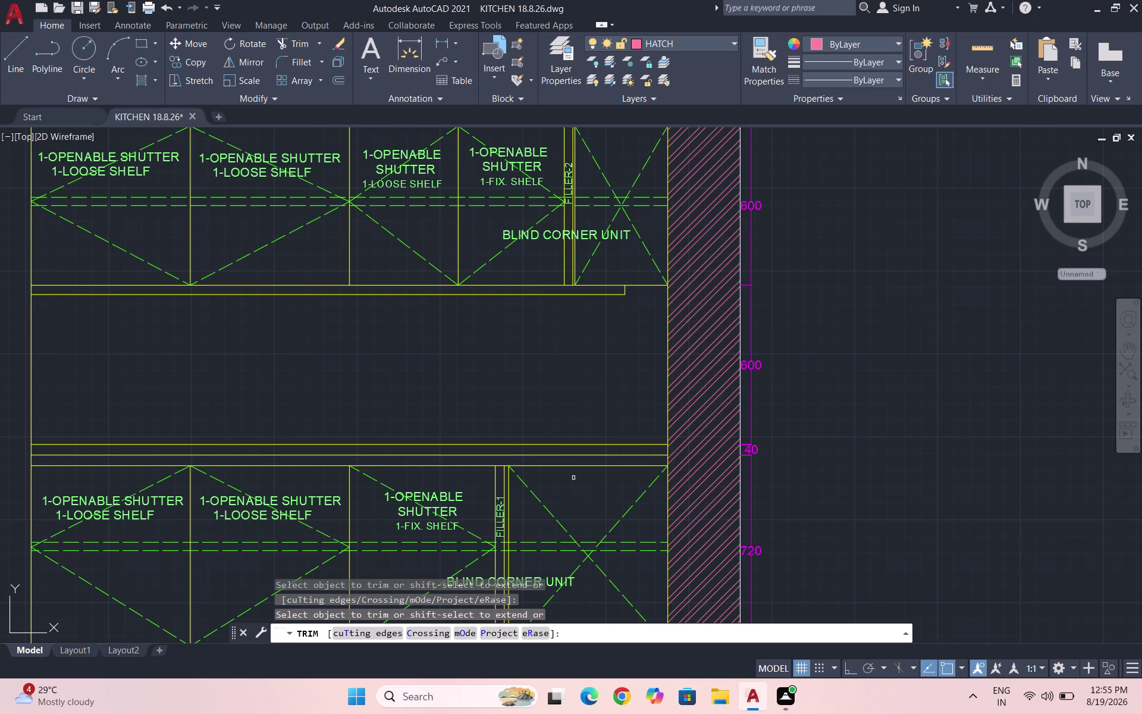
click(573, 467)
key(Escape)
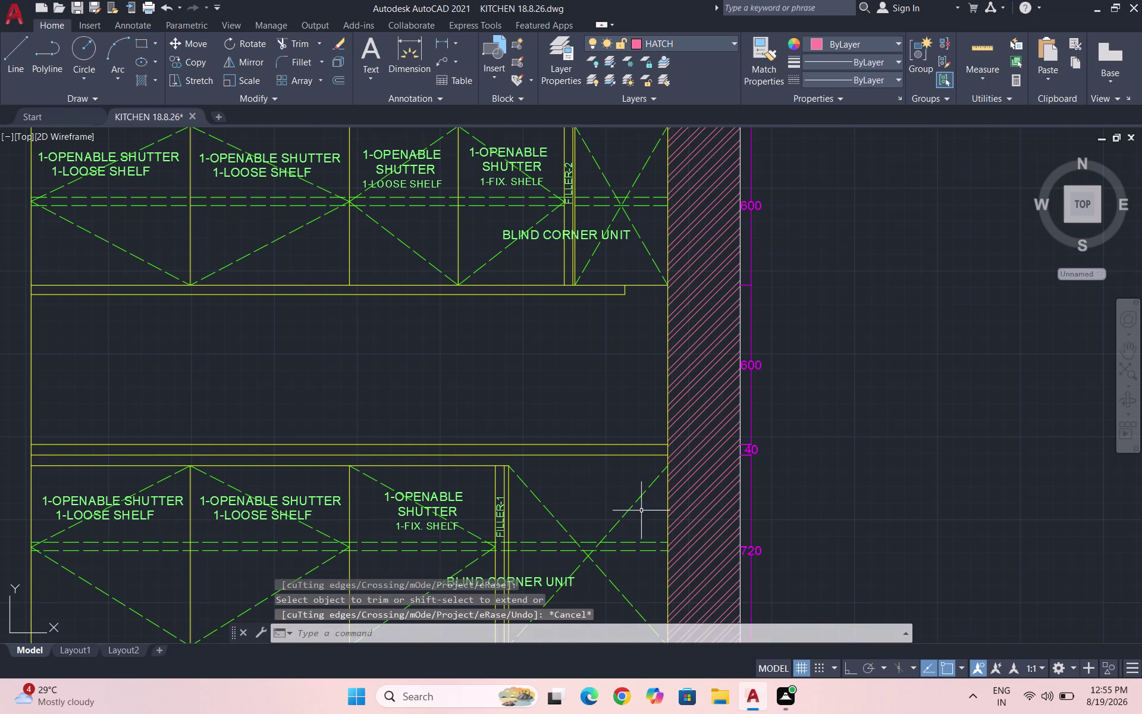
click(659, 520)
click(651, 514)
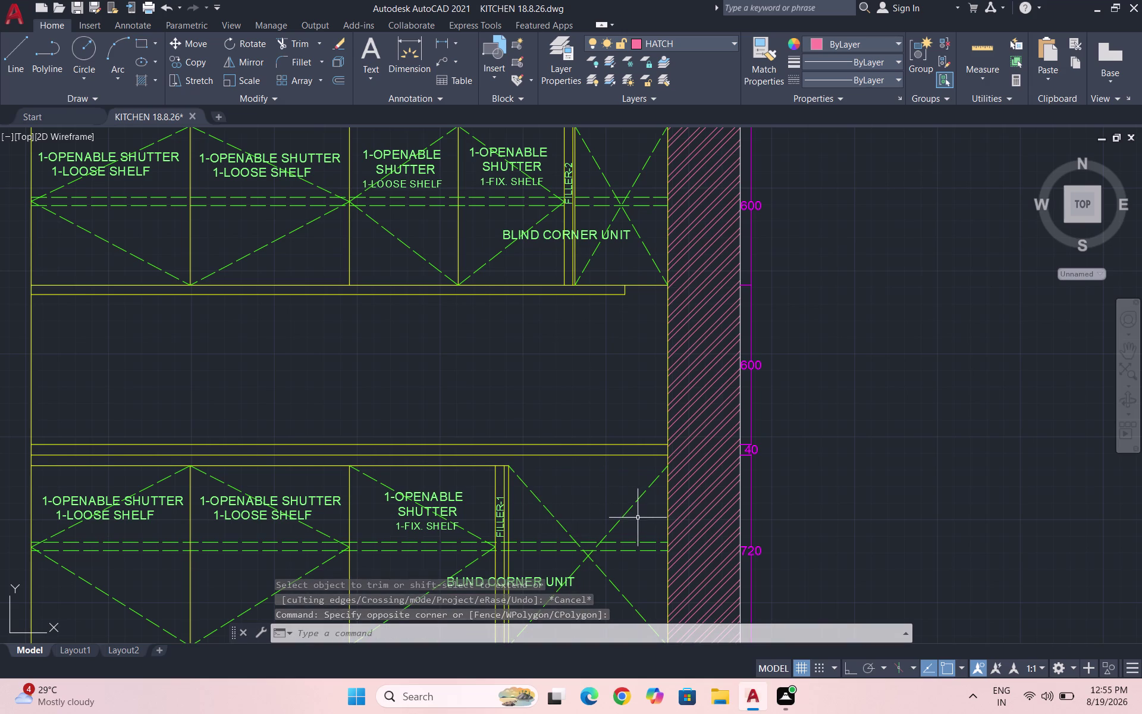
scroll(up, 3)
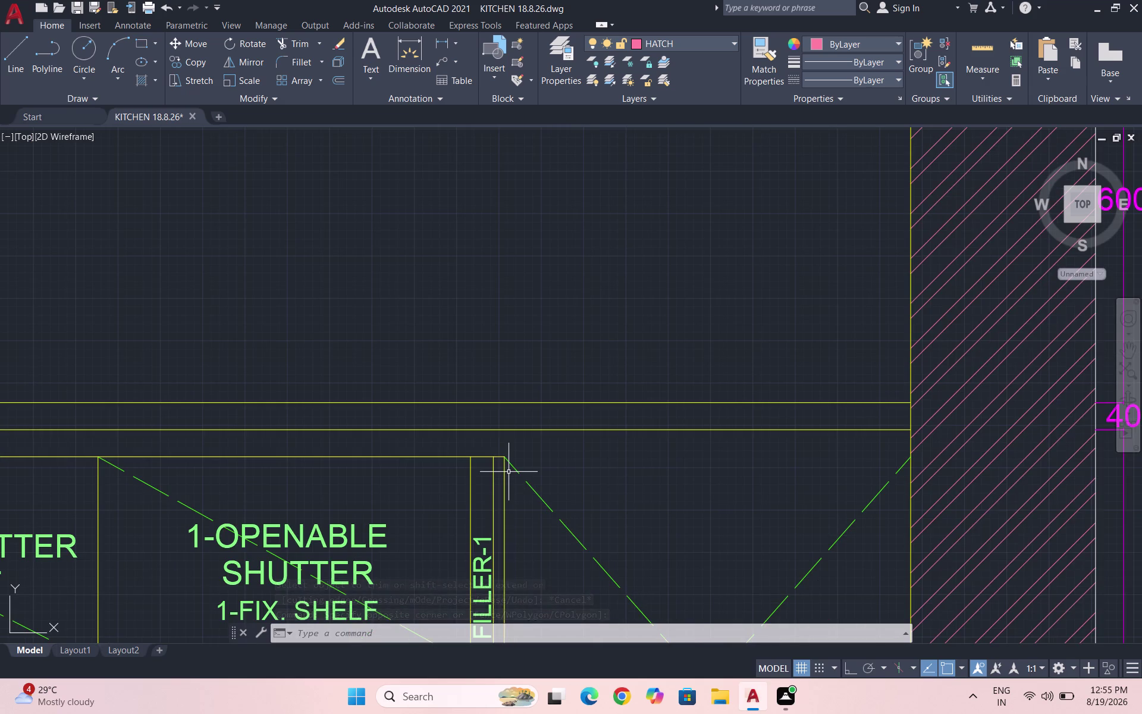
Switch to the KITCHEN ITEMS layer and draw a short line closing the filler strip's top.
key(l)
key(Return)
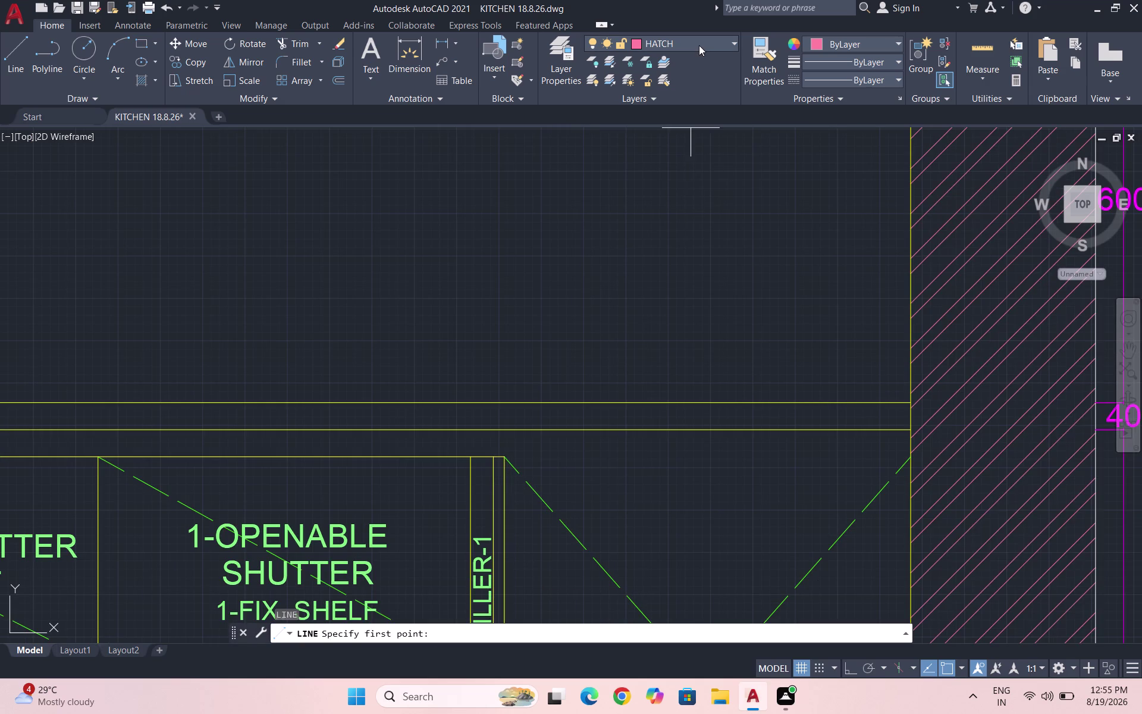
click(698, 45)
click(686, 201)
key(l)
key(Return)
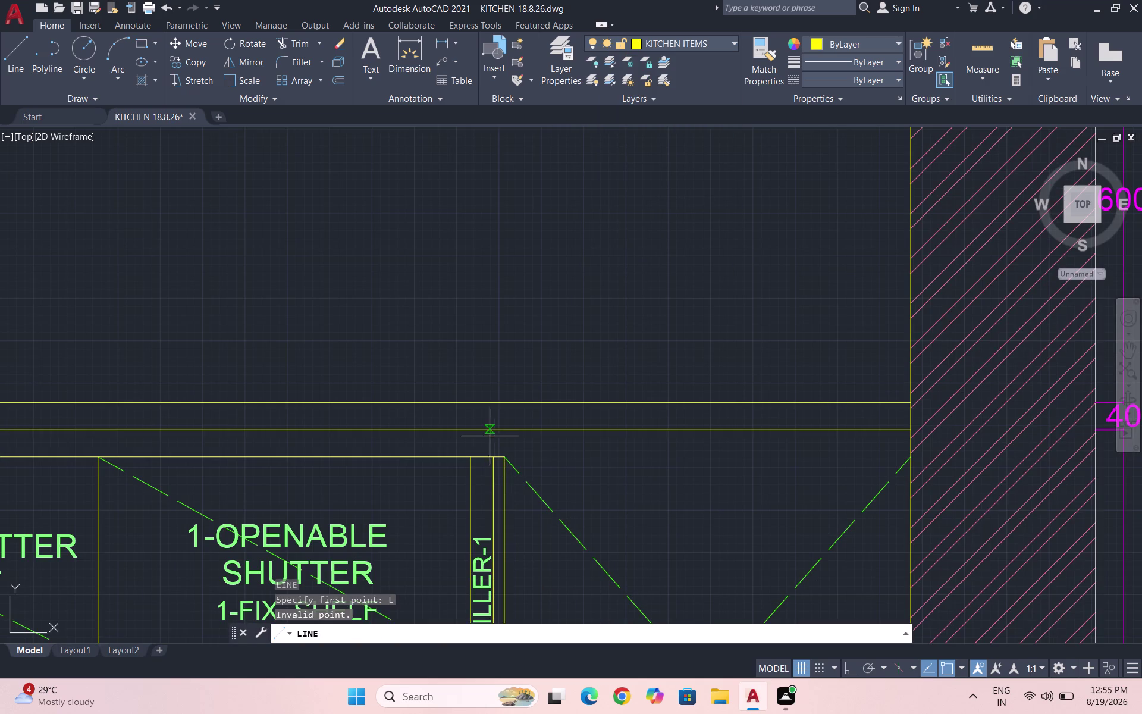
click(524, 430)
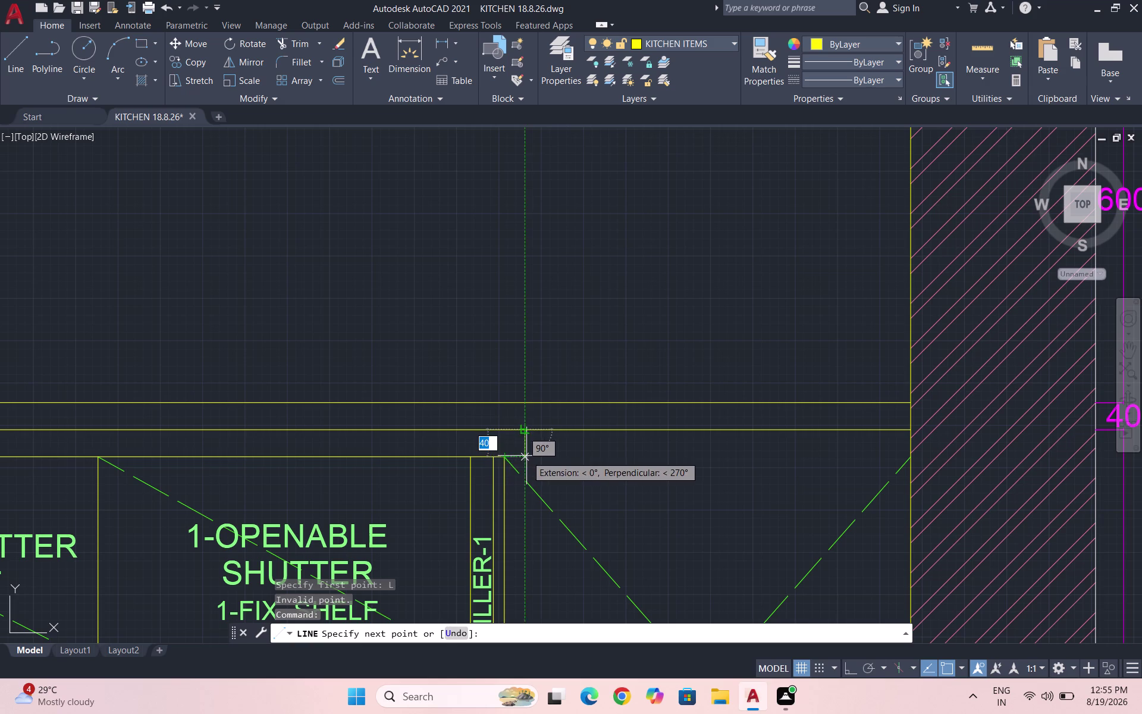
click(526, 456)
click(508, 458)
key(Escape)
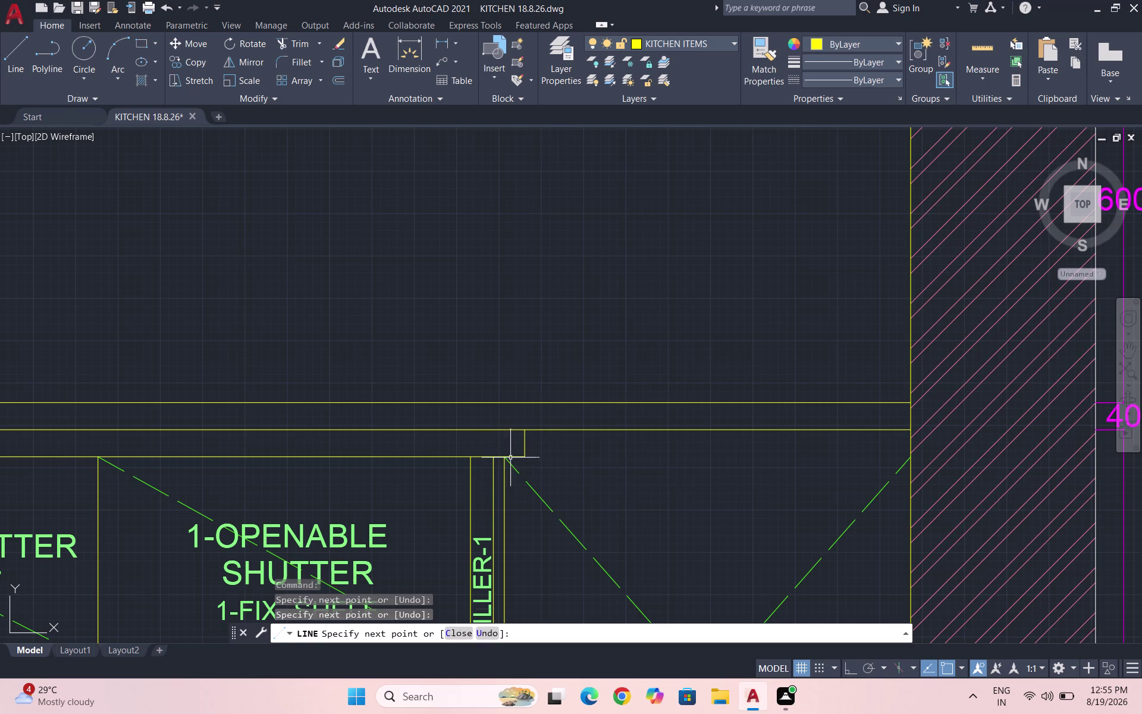
scroll(down, 3)
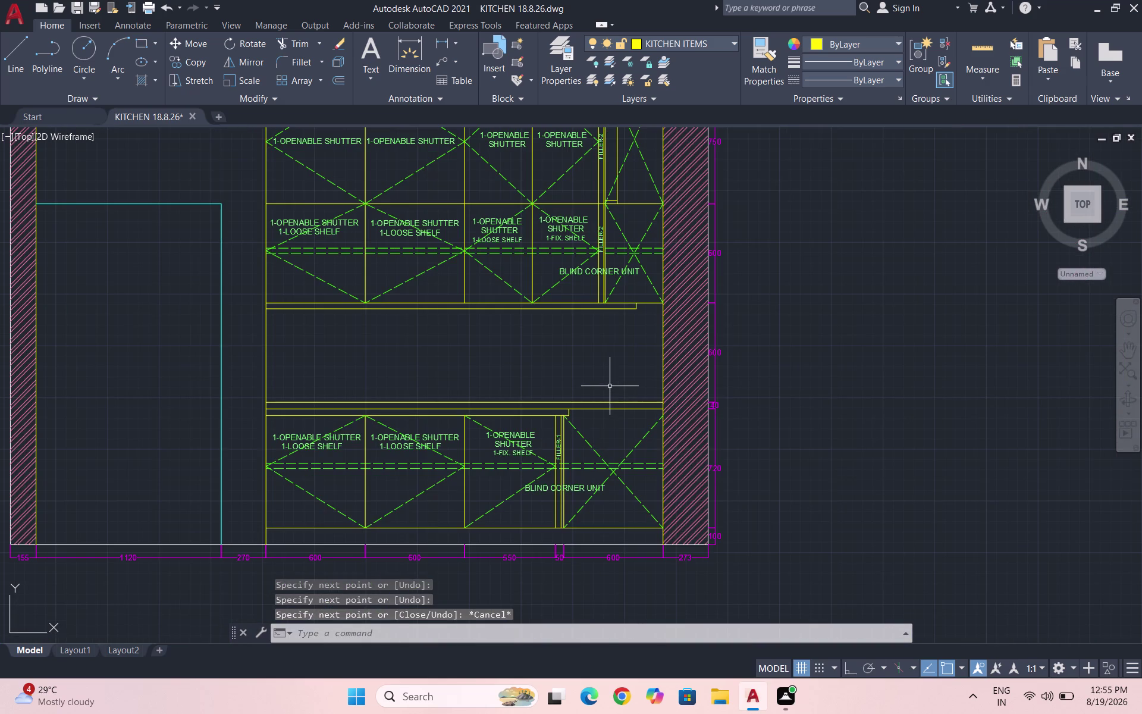
key(Escape)
key(Escape)
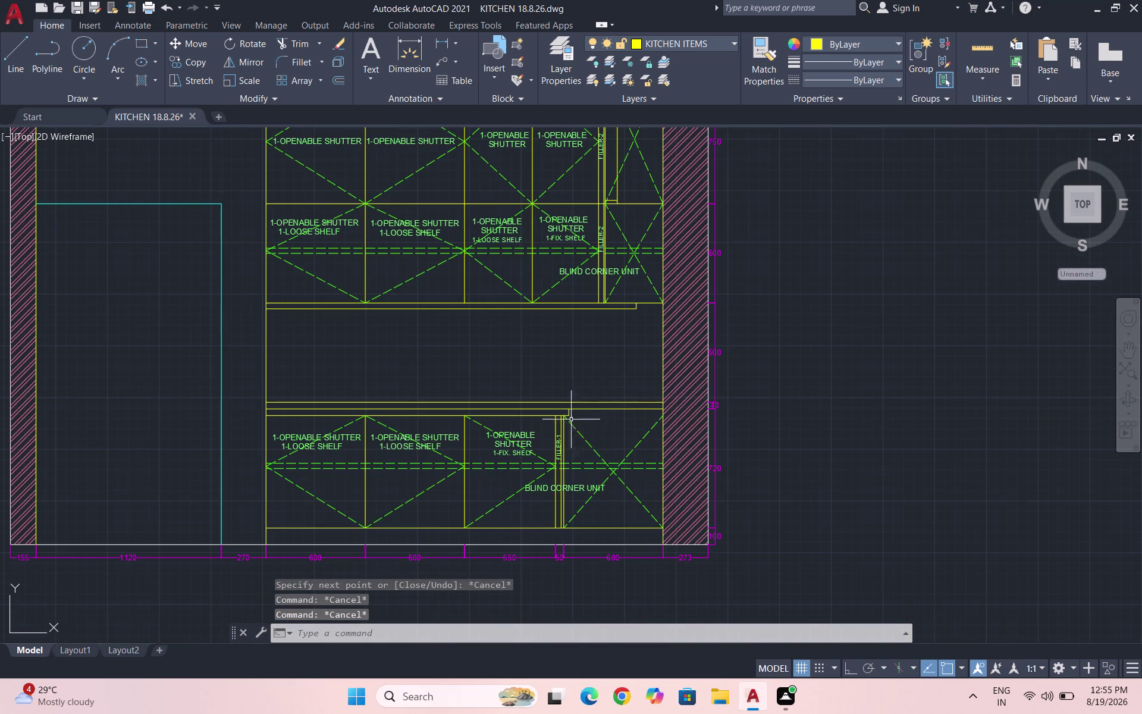
Draw another short line from the filler's top corner up to the countertop line.
scroll(up, 3)
key(l)
key(Return)
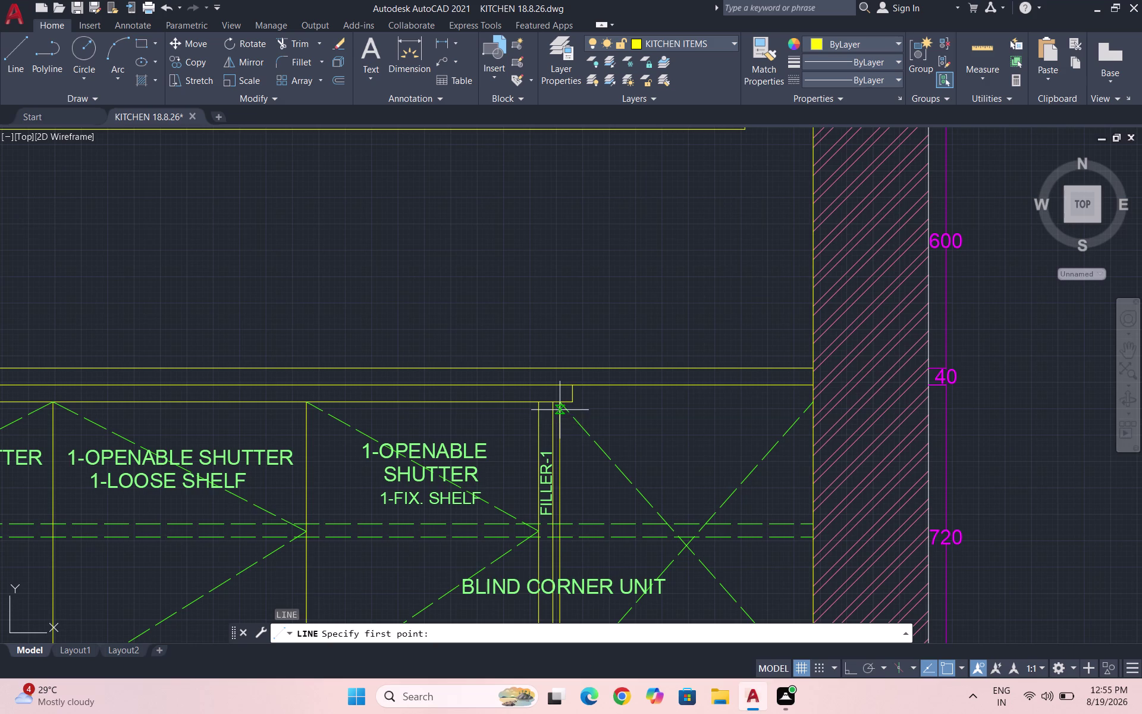
scroll(up, 3)
click(558, 395)
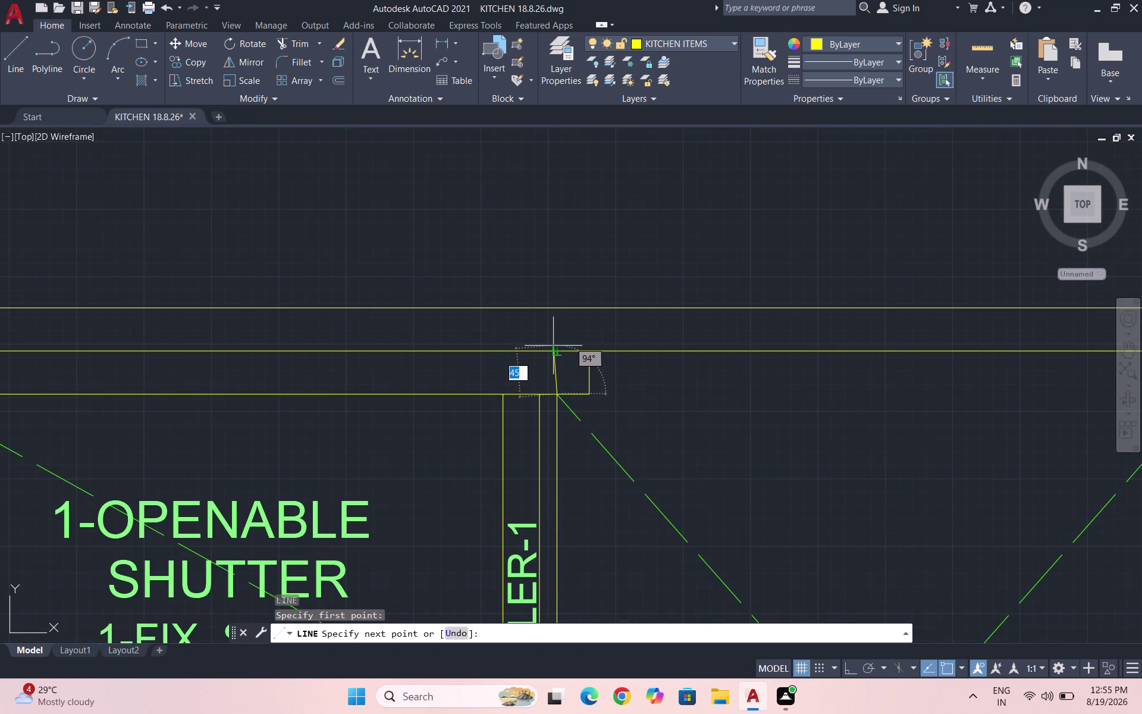
click(560, 350)
key(Escape)
scroll(down, 3)
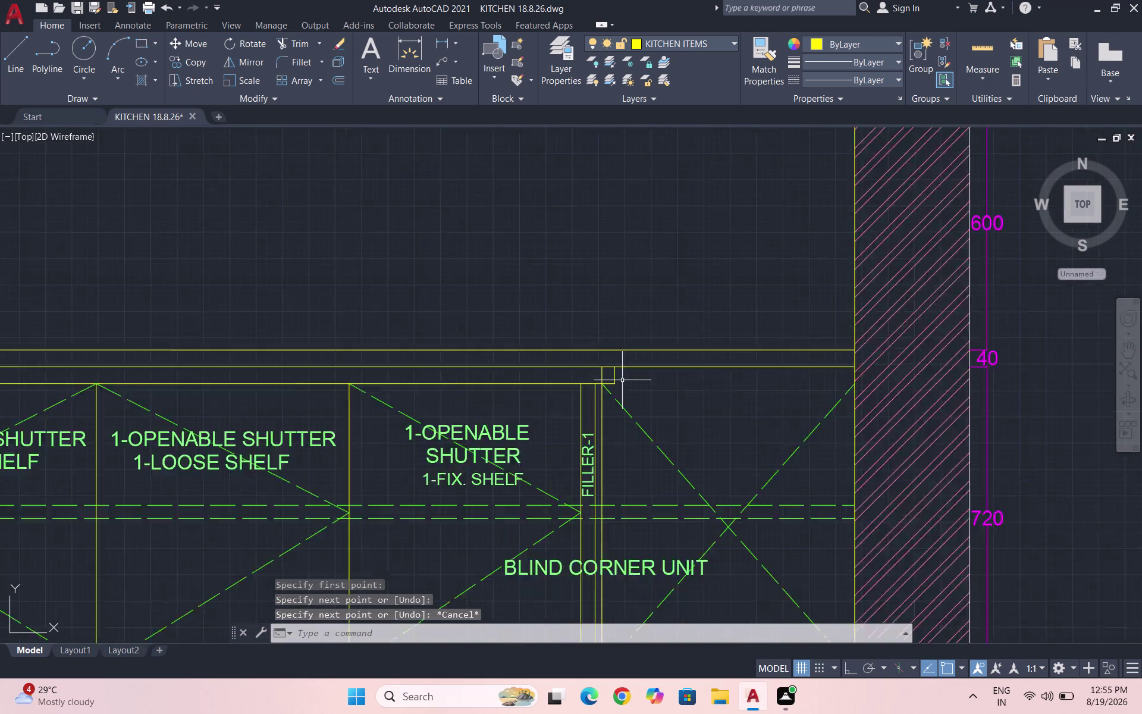
scroll(down, 3)
scroll(down, 3)
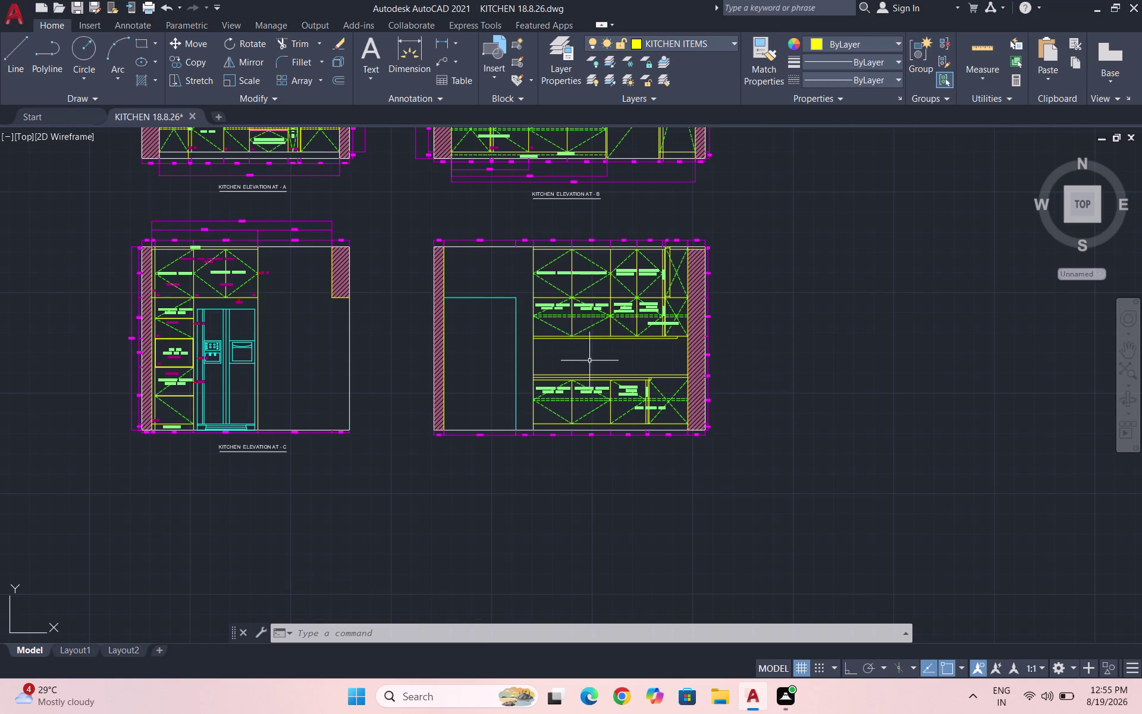
Copy the '1-OPENABLE SHUTTER' label into the empty entrance opening of elevation D.
scroll(up, 3)
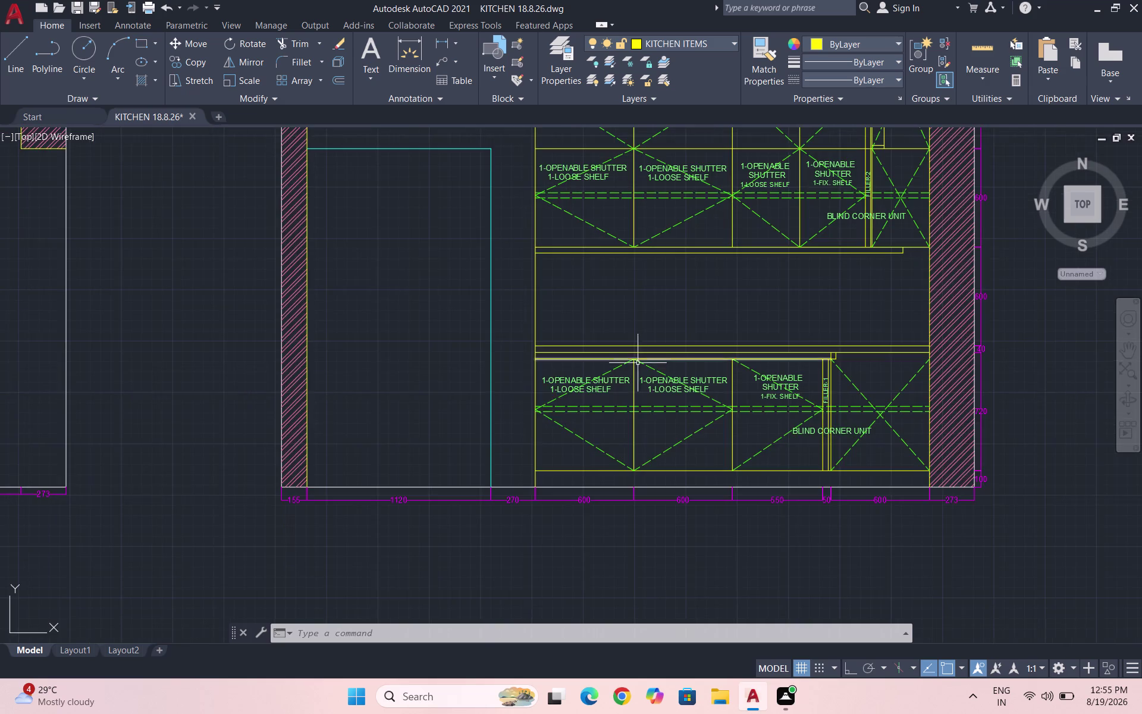
scroll(up, 3)
click(636, 407)
click(620, 378)
text(CO)
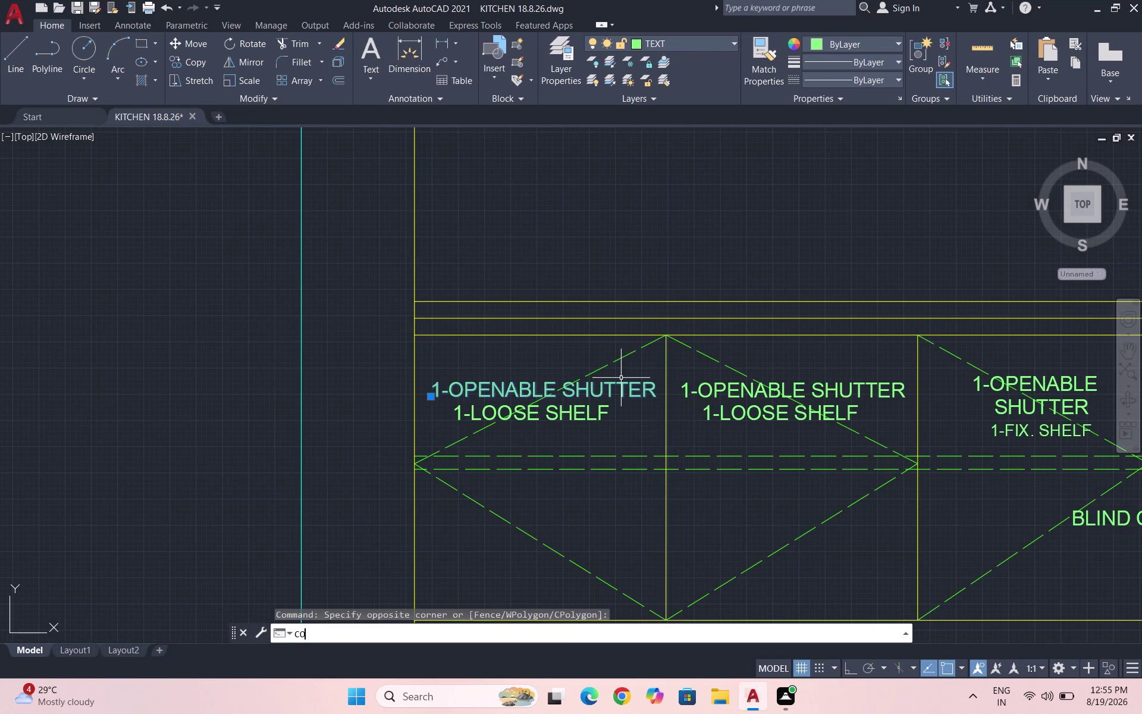
key(Return)
click(636, 394)
scroll(down, 3)
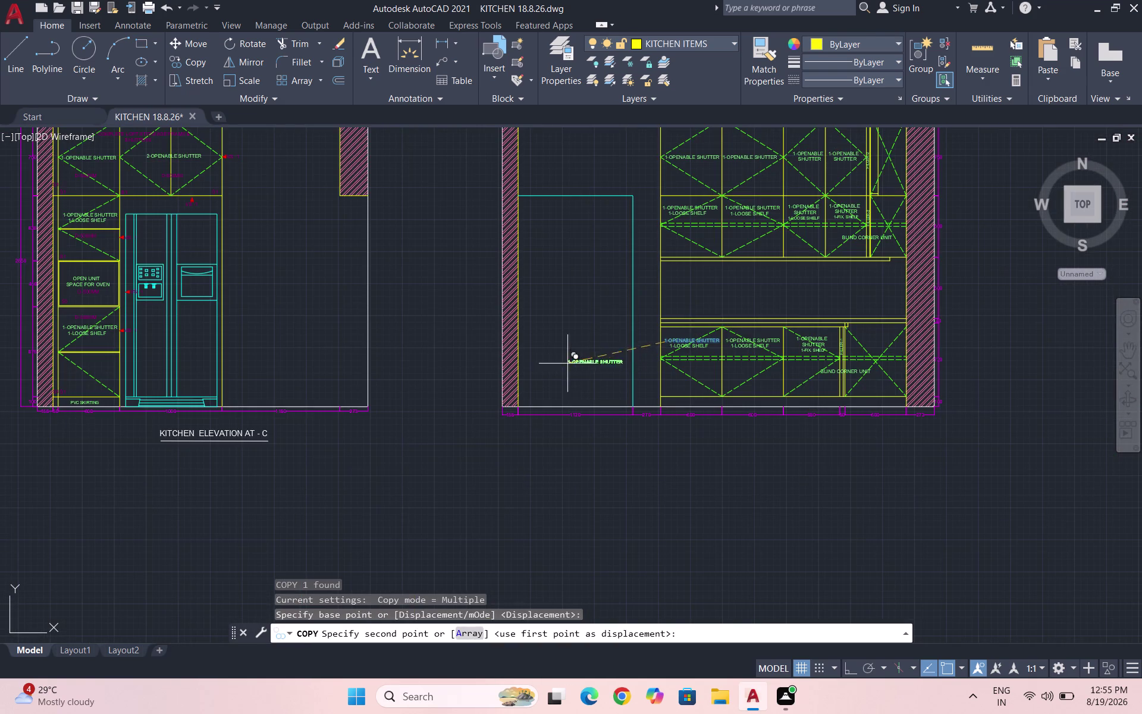
scroll(up, 3)
scroll(down, 3)
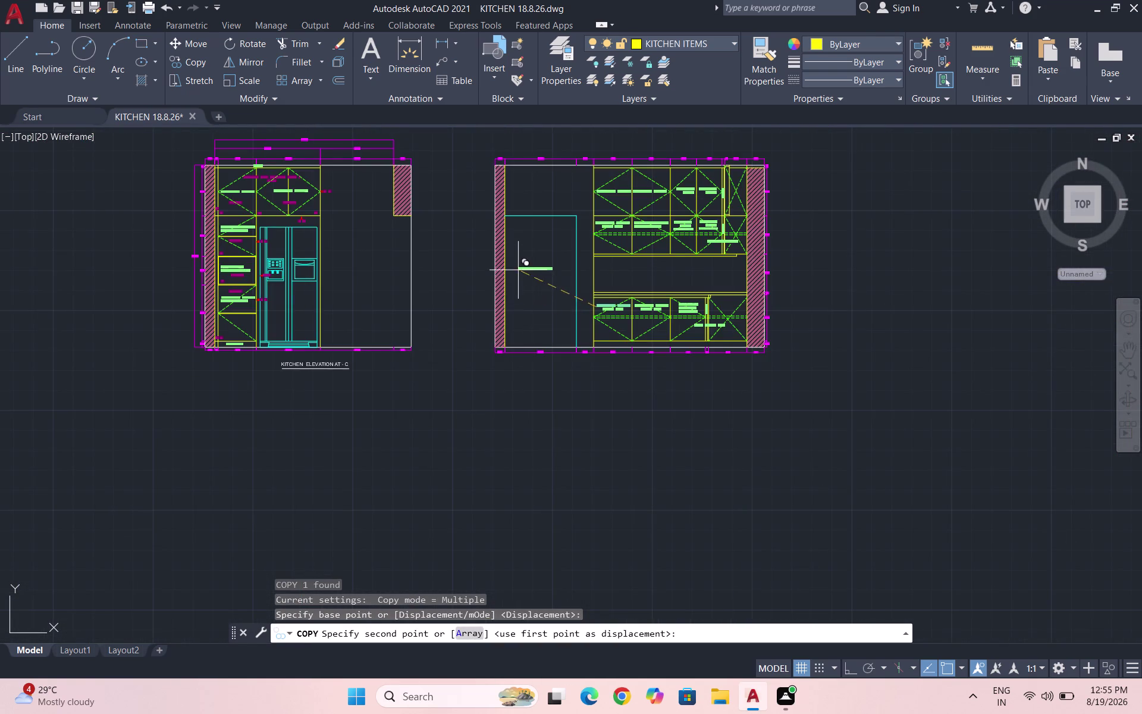
scroll(up, 3)
click(528, 286)
key(Escape)
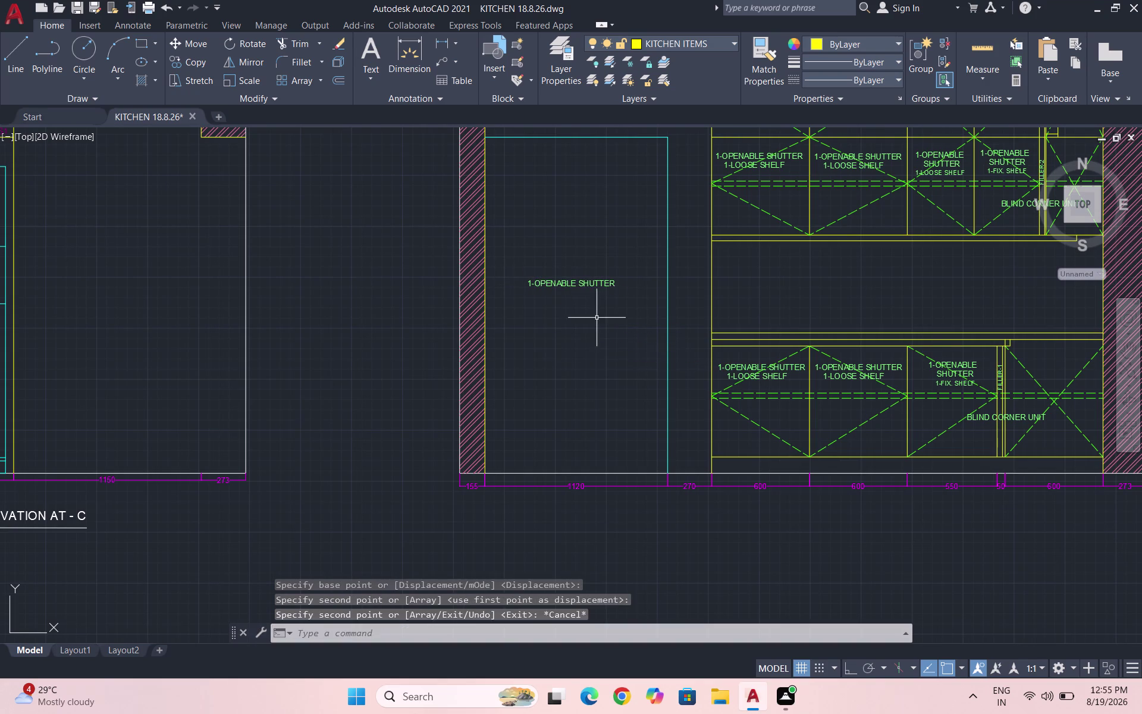
Change the copied label's wording to 'KITCHEN ENTRANCE'.
double_click(592, 282)
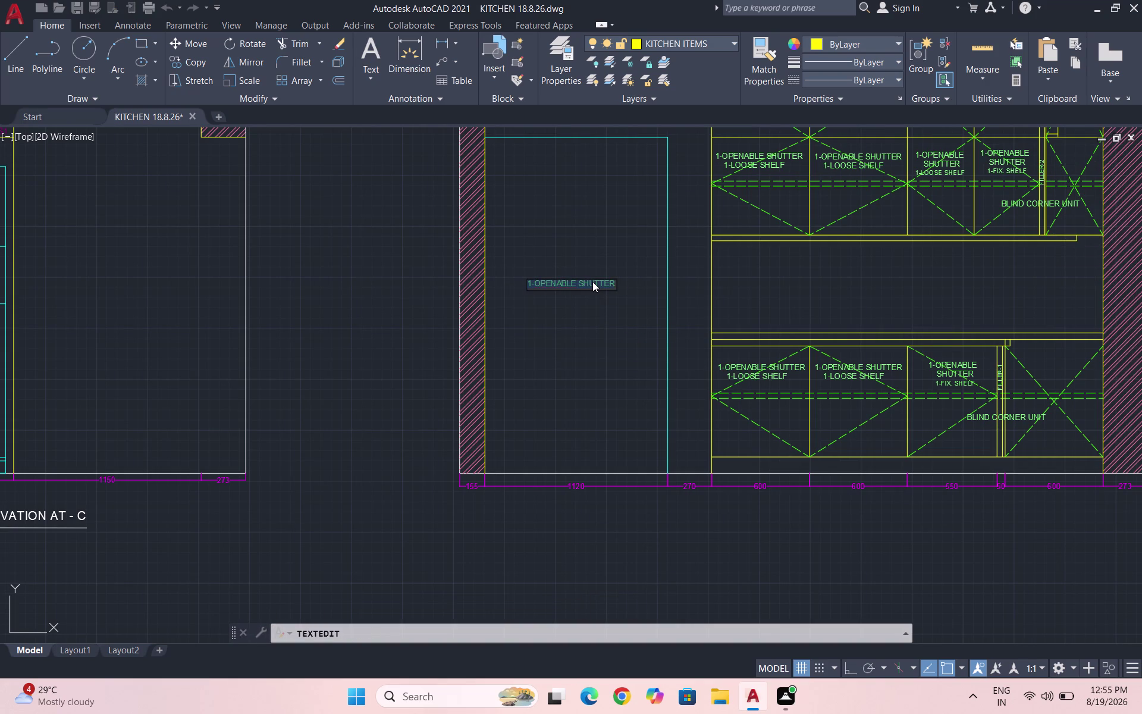
text(KI)
text(TCH)
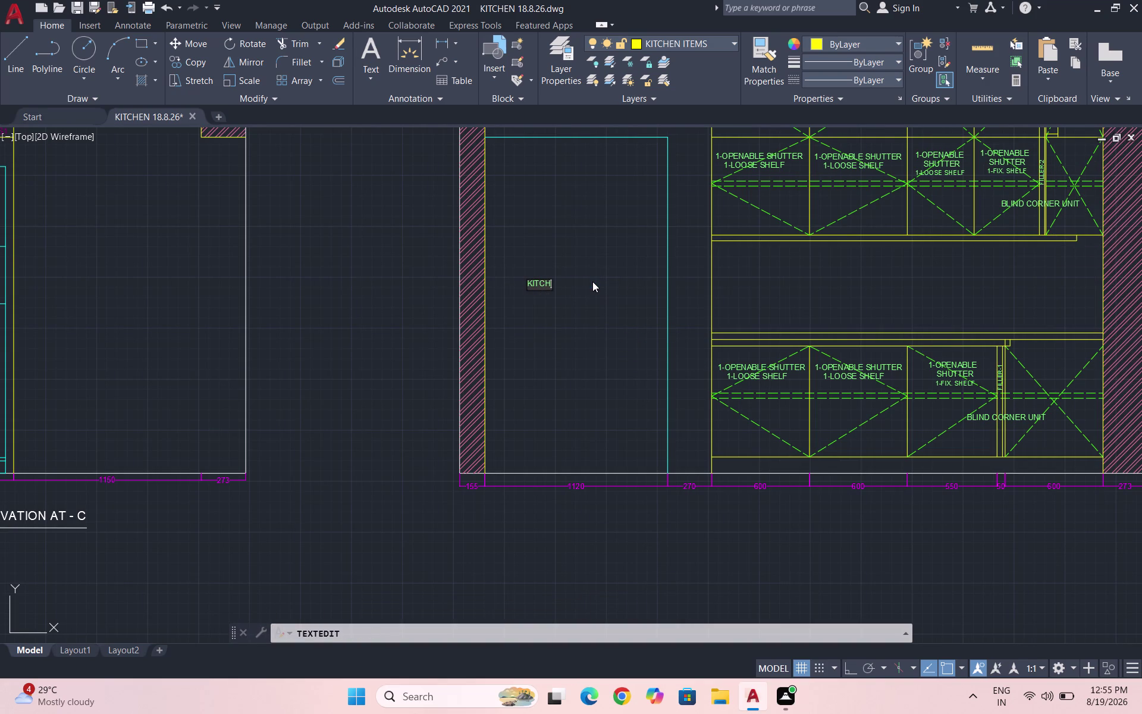
text(EN)
key(space)
text(EN)
text(TRANCE)
click(609, 321)
key(Escape)
Scale up the KITCHEN ENTRANCE label.
drag(613, 310, 602, 294)
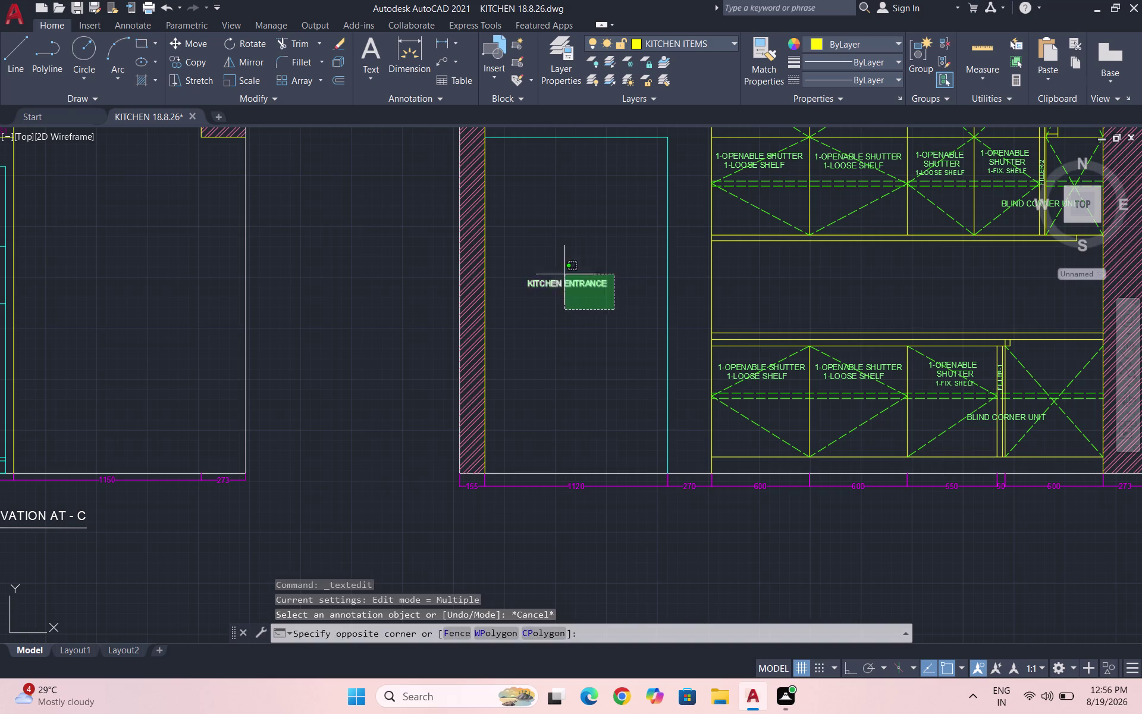
click(519, 259)
text(SC)
key(Return)
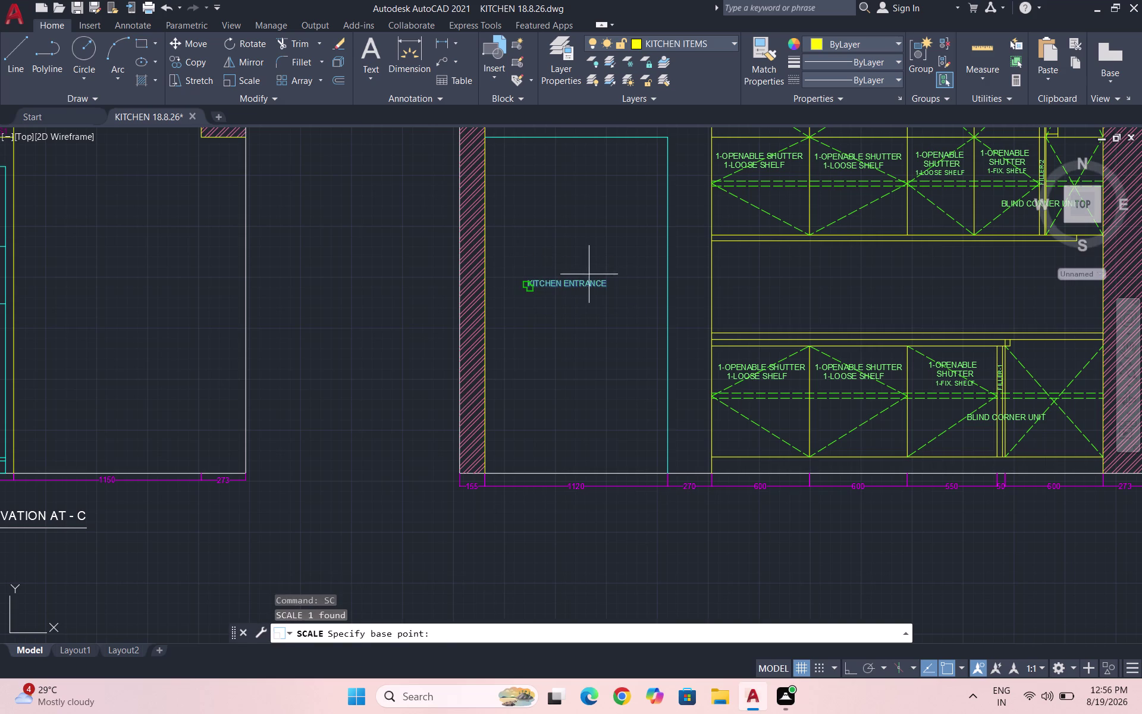
click(607, 281)
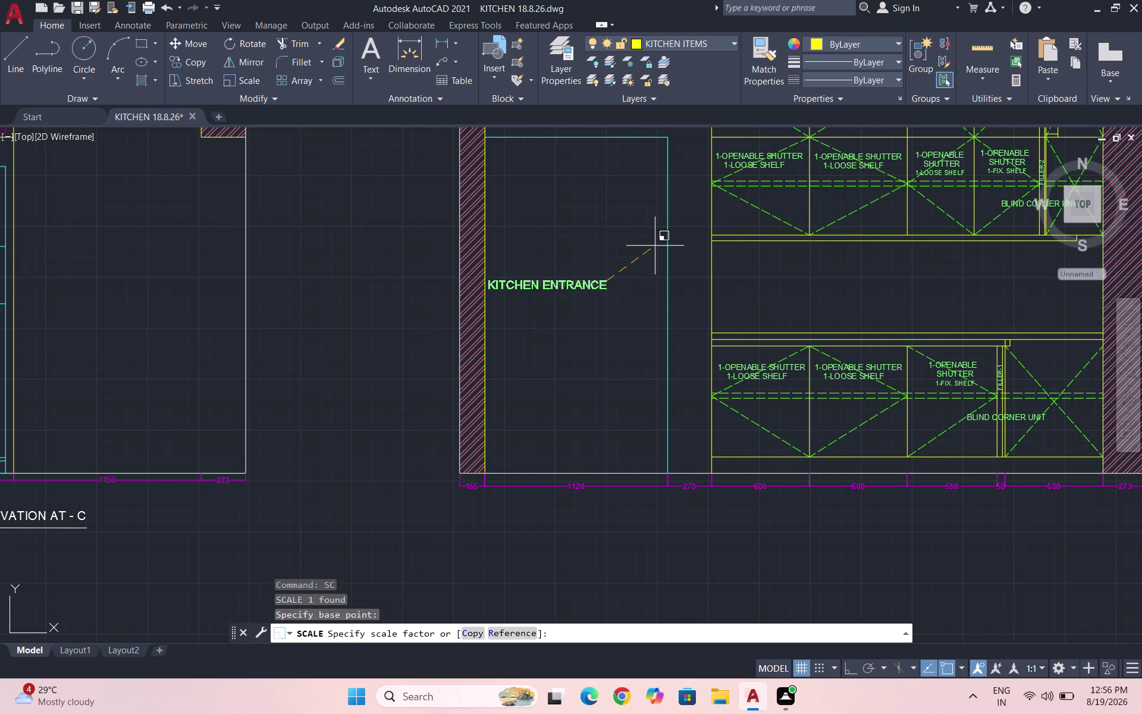
click(654, 245)
Move the KITCHEN ENTRANCE label toward the opening.
click(603, 296)
click(521, 262)
key(m)
key(Return)
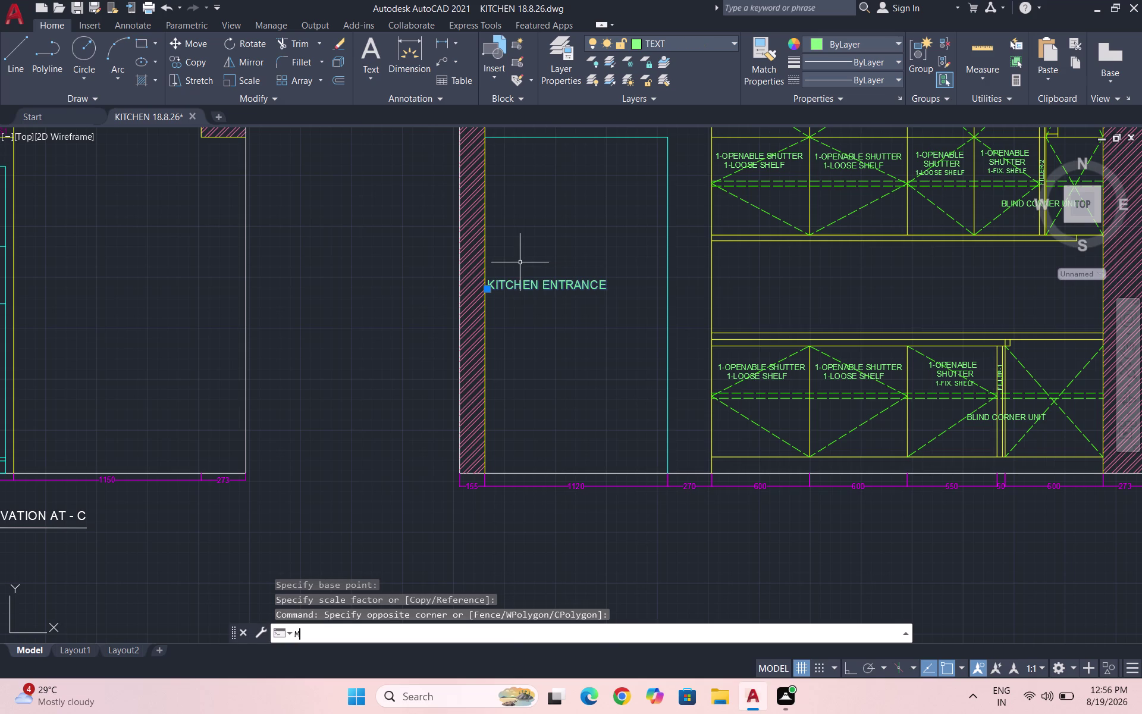
drag(543, 276, 548, 278)
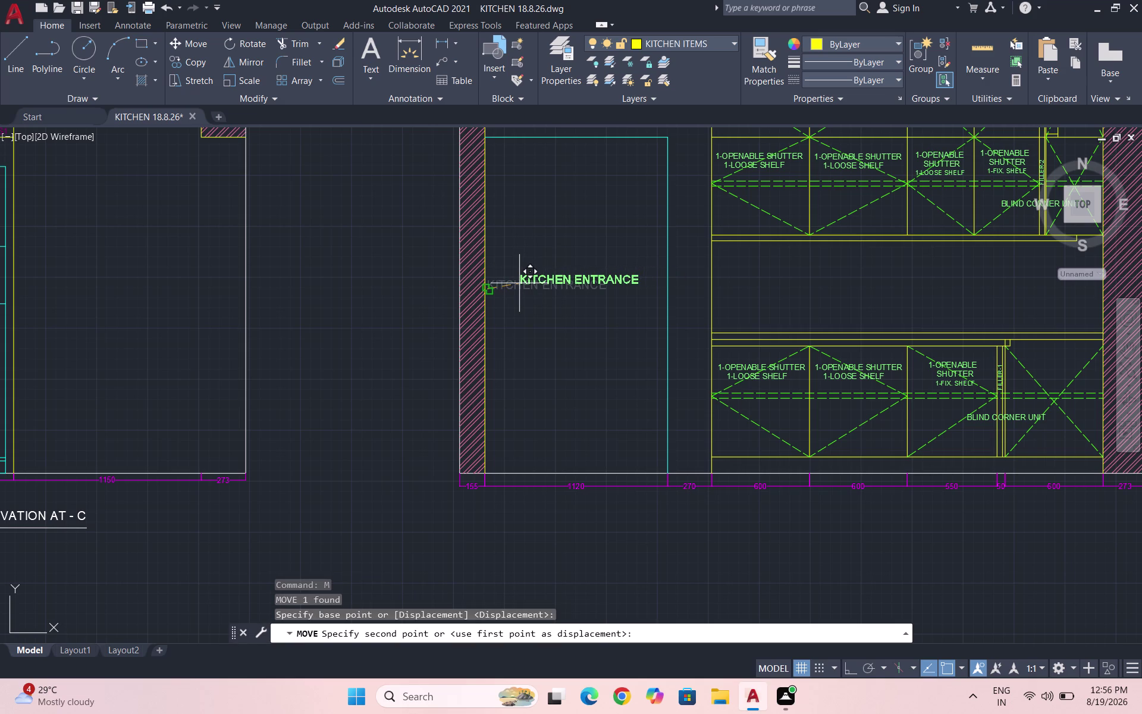
click(519, 283)
drag(605, 299, 596, 291)
Centre the label inside the entrance and save the drawing.
click(556, 242)
key(m)
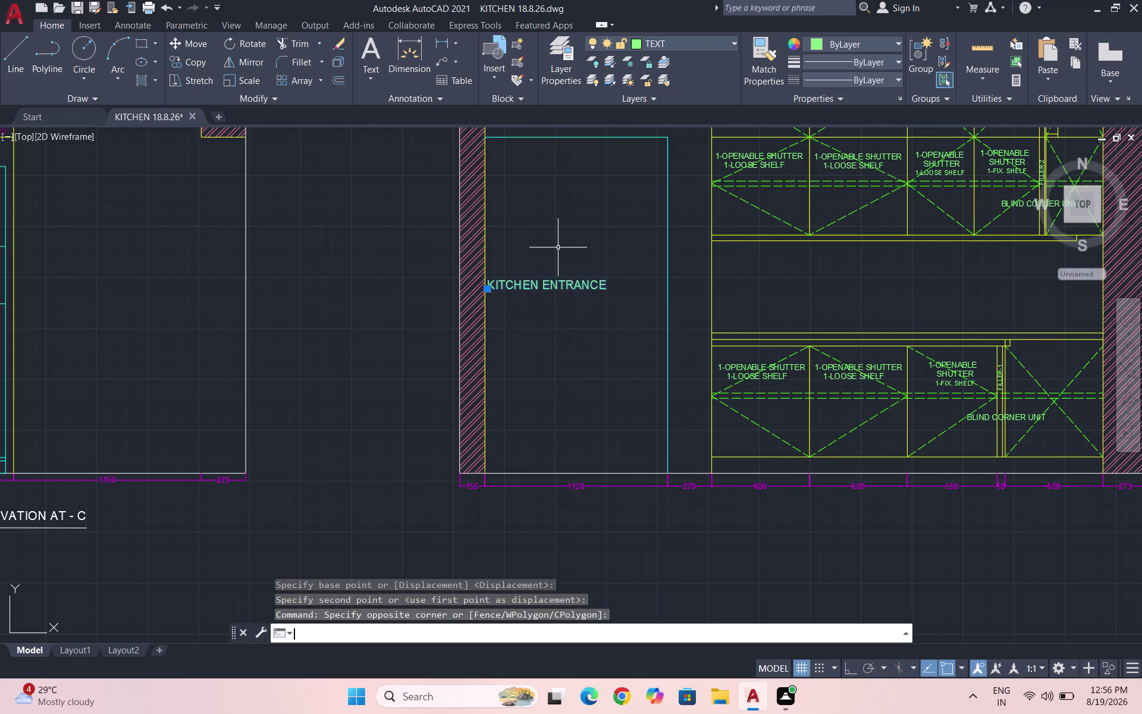
key(Return)
click(559, 289)
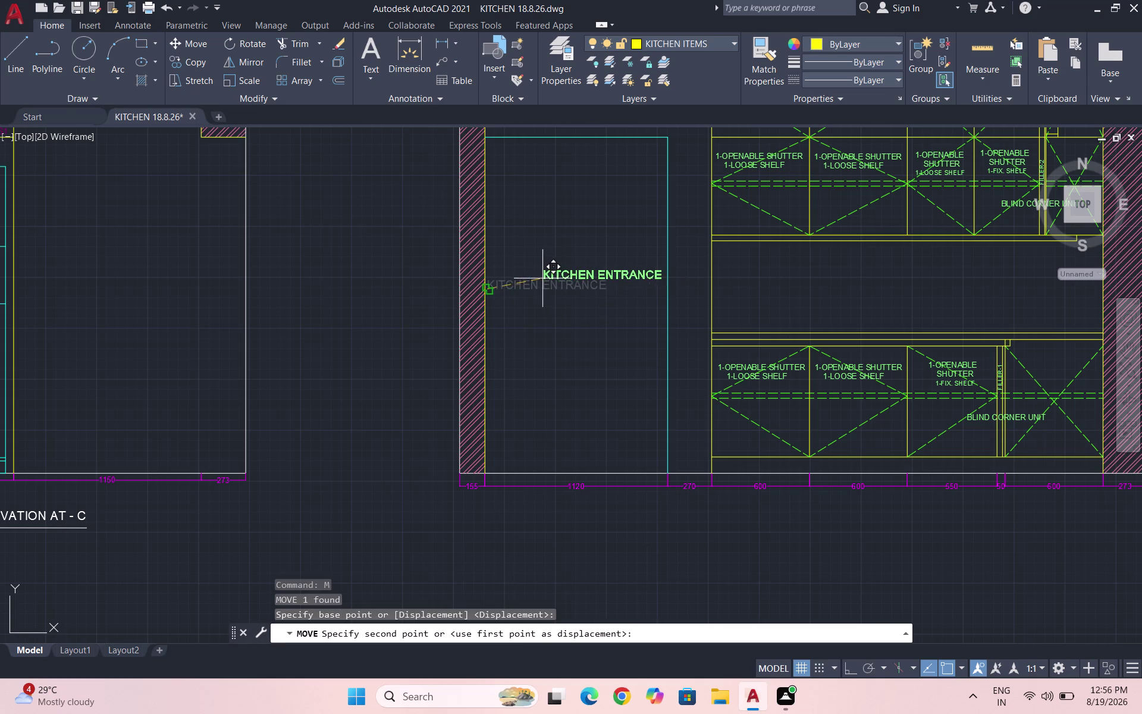
scroll(up, 3)
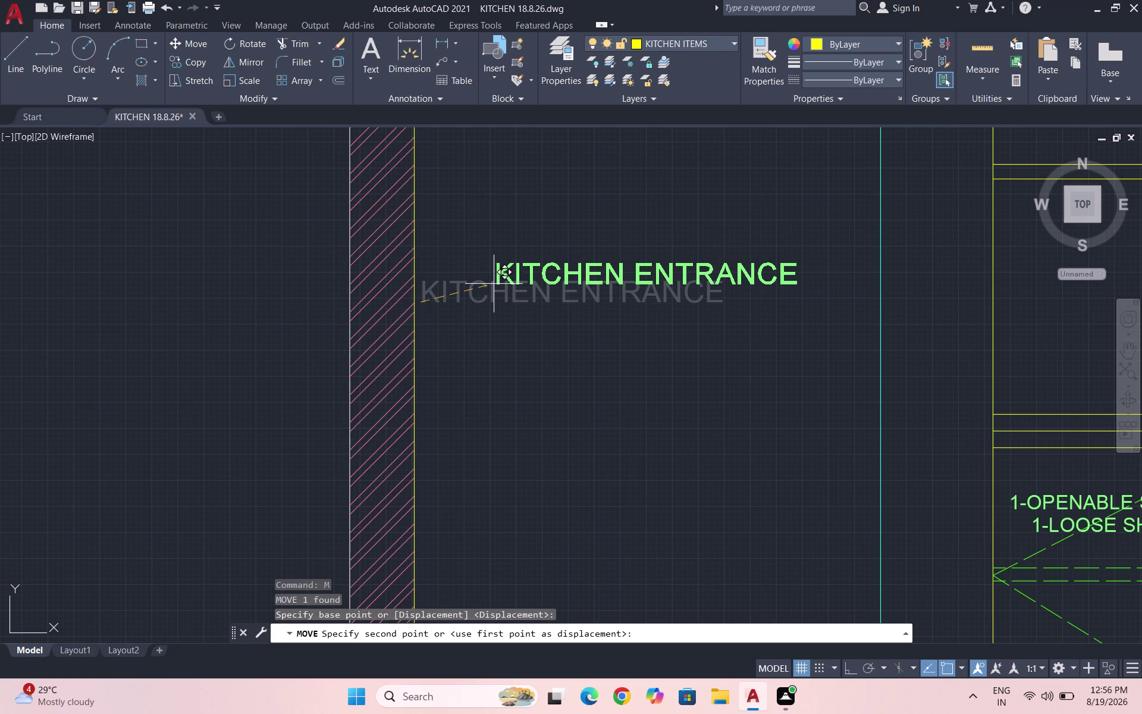
click(494, 284)
scroll(down, 3)
key(ctrl+s)
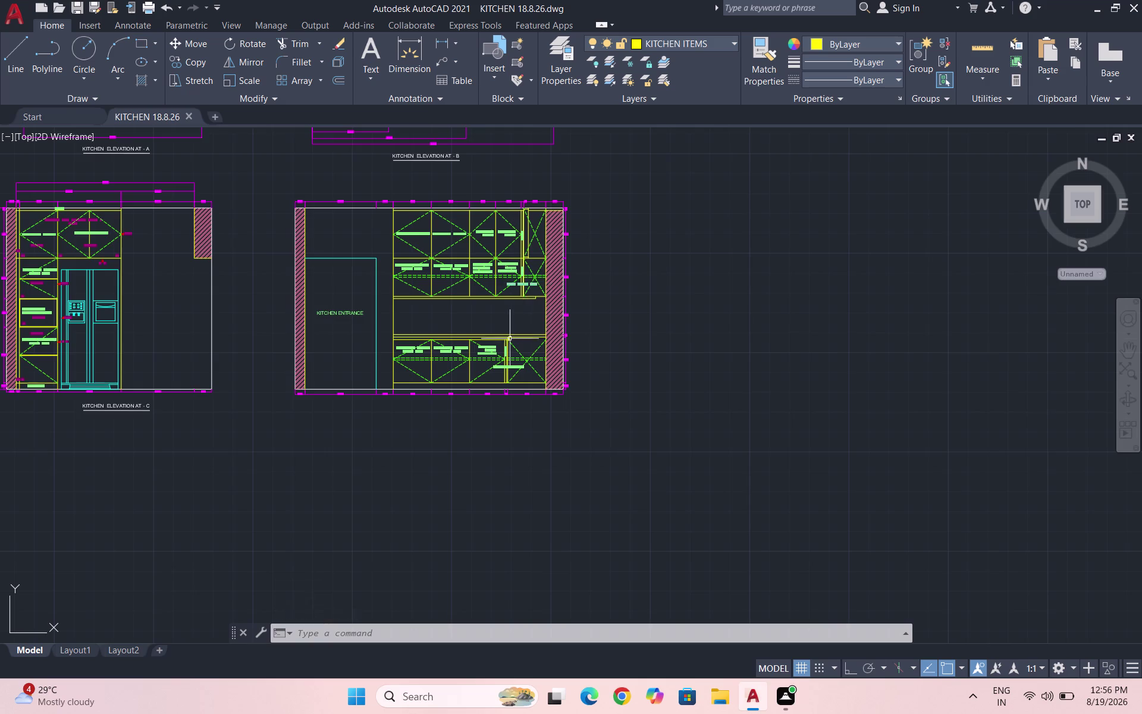
Copy the VS -1 section marker to near the bottom of the entrance.
scroll(down, 3)
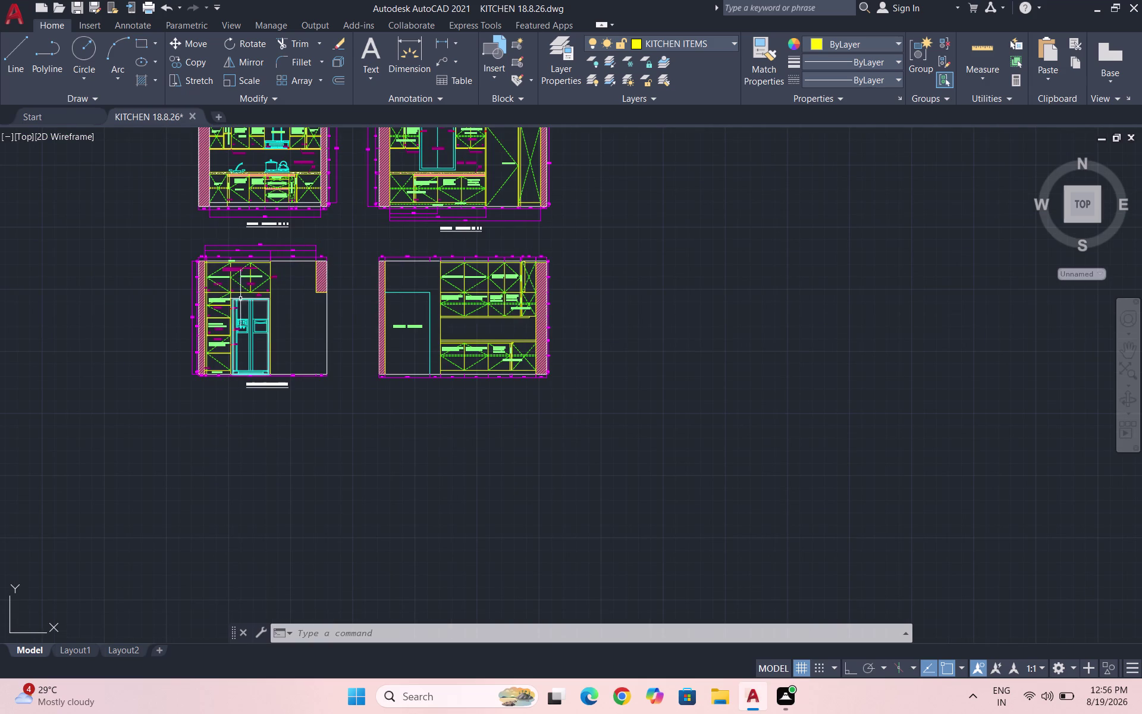
scroll(up, 3)
scroll(up, 3)
drag(288, 379, 287, 373)
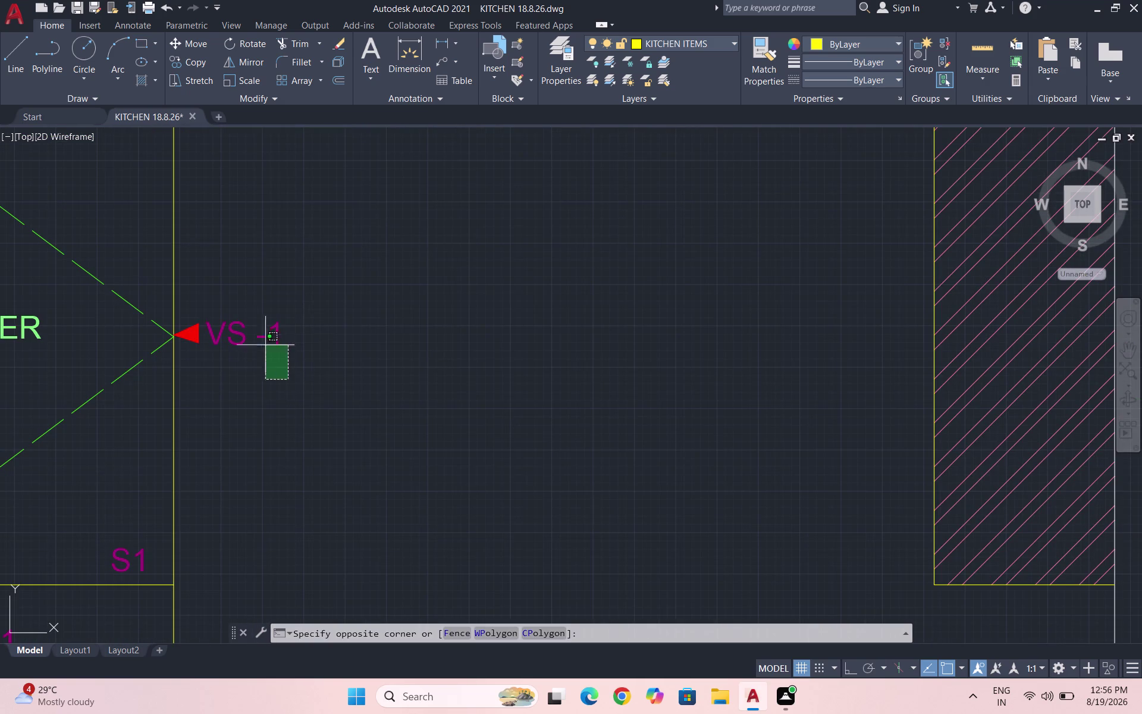
click(184, 308)
text(CO)
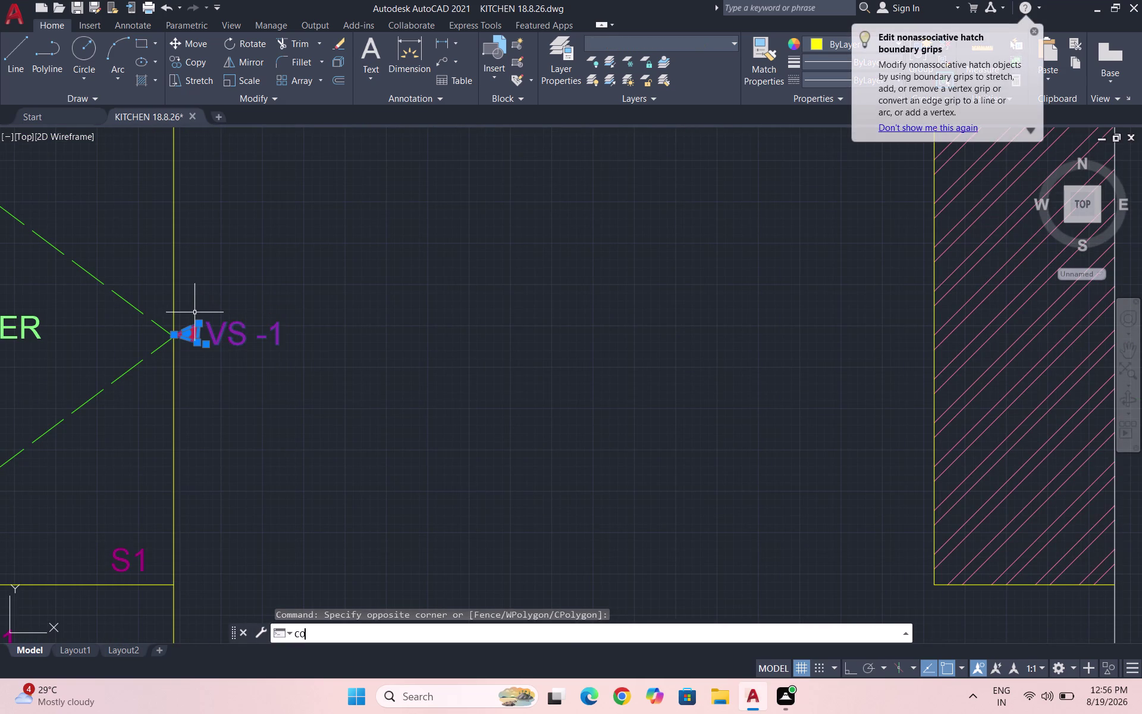
key(Return)
click(200, 327)
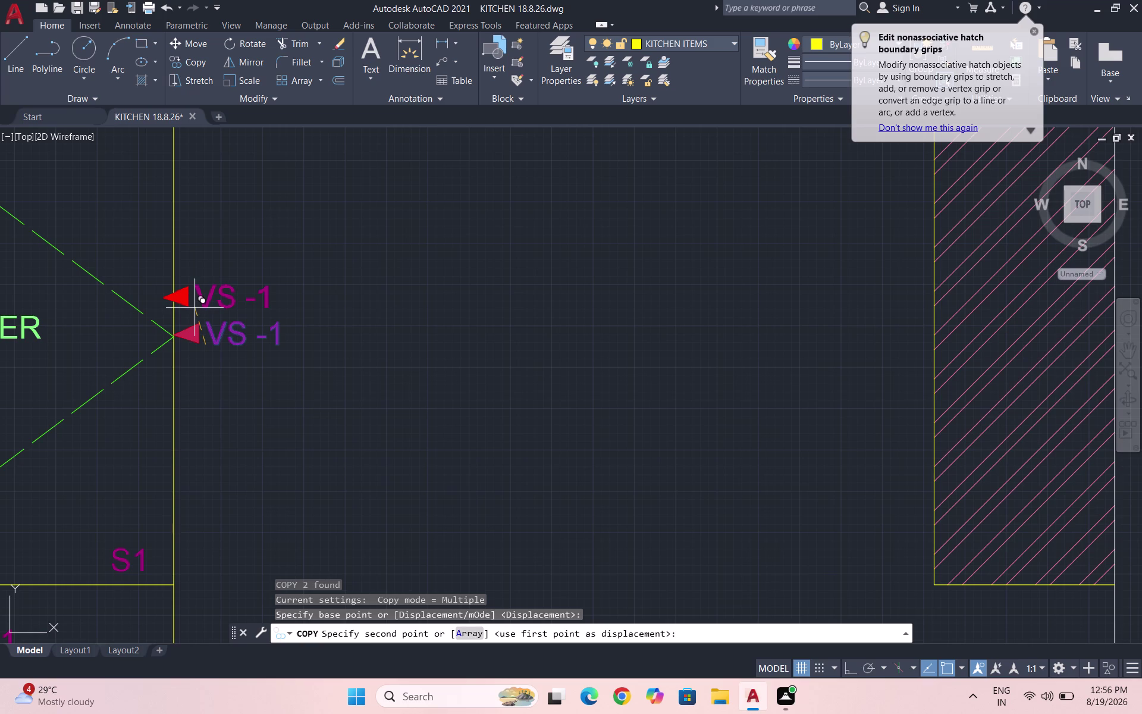
scroll(down, 3)
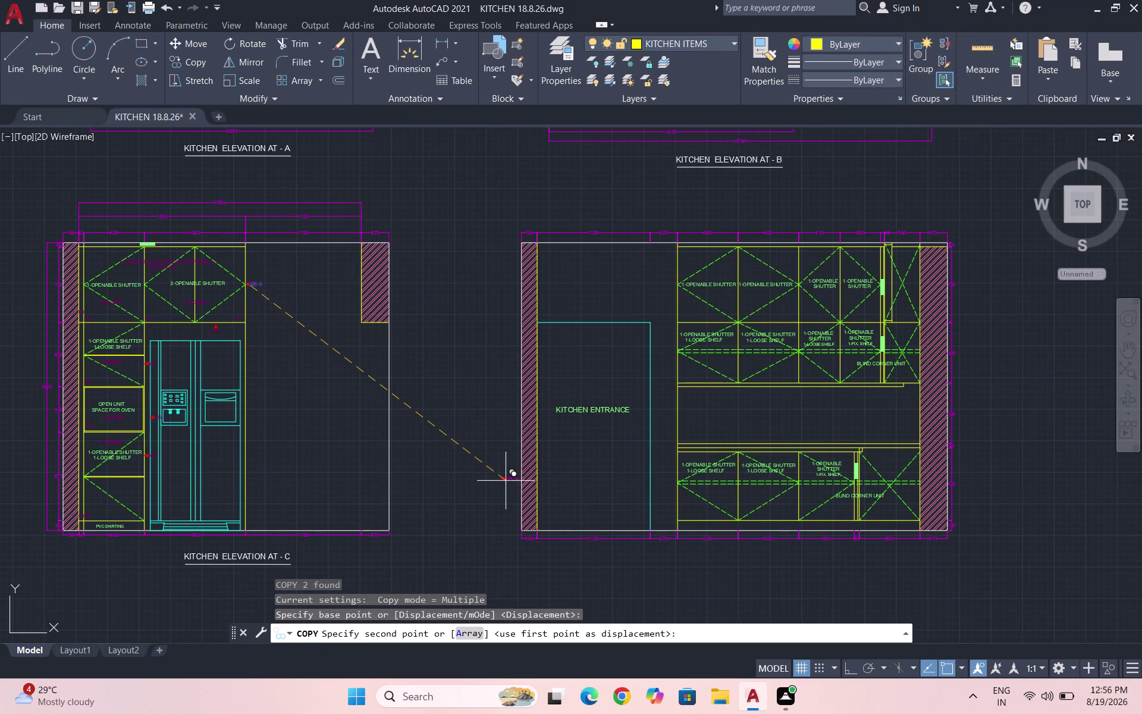
scroll(down, 3)
scroll(up, 3)
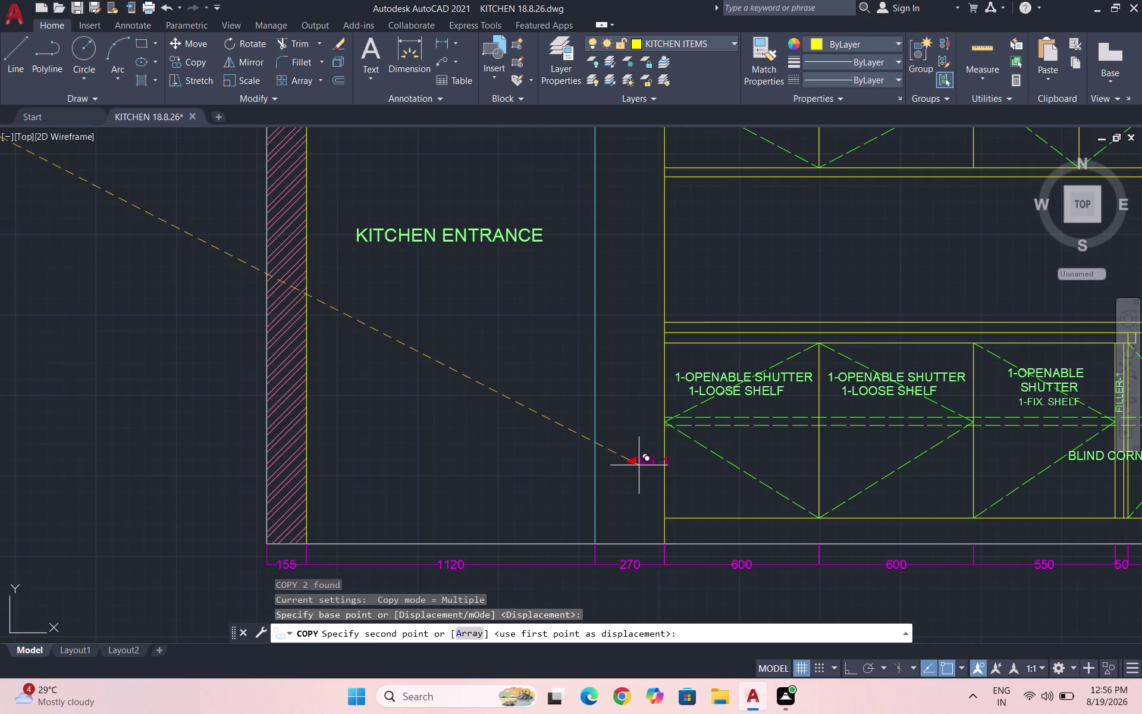
scroll(up, 3)
click(612, 454)
key(Escape)
Rotate the copied marker with Ortho so it points the opposite way.
click(643, 475)
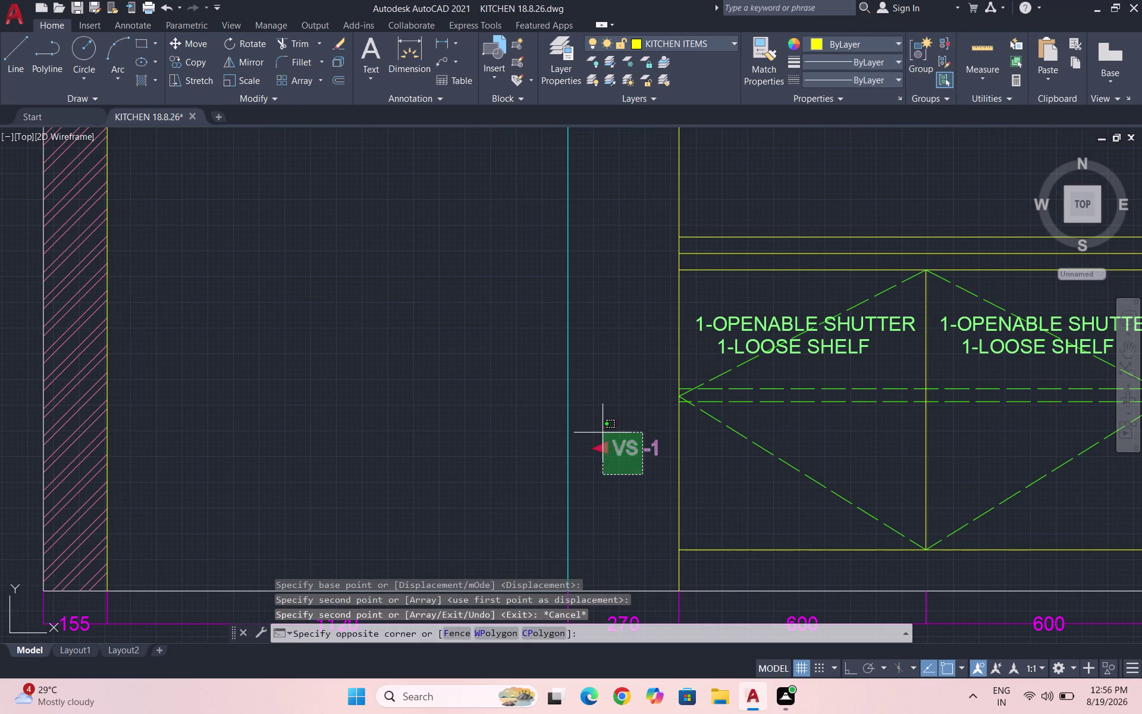
click(597, 431)
text(RO)
key(Return)
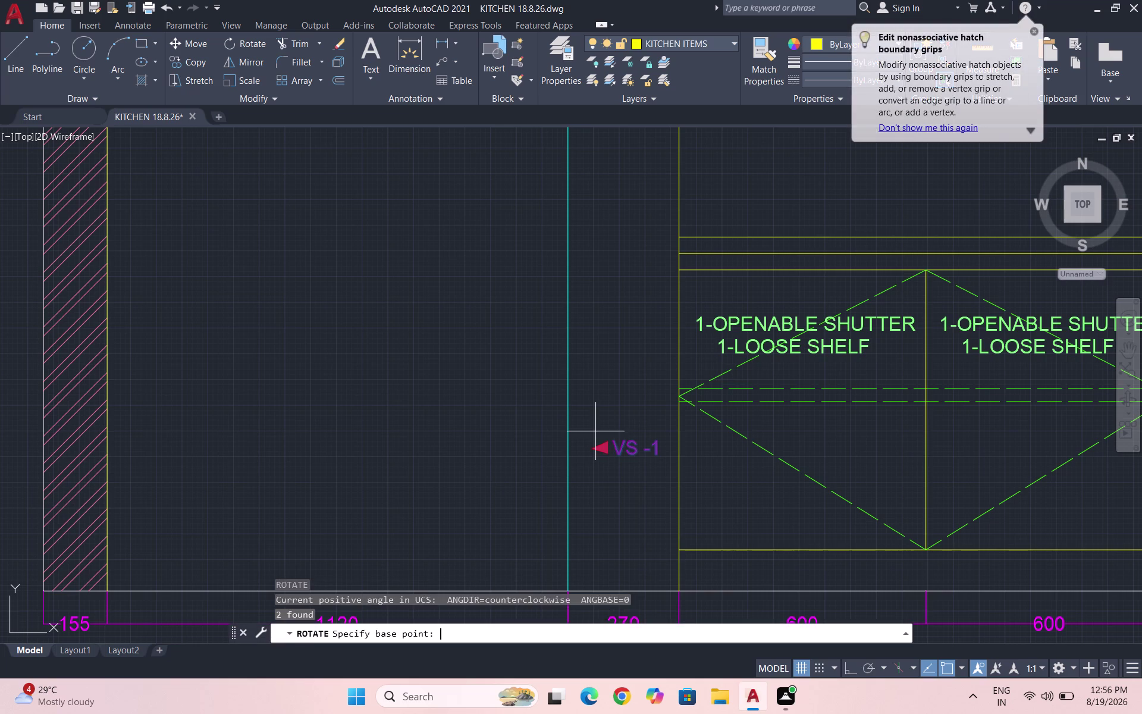
click(592, 444)
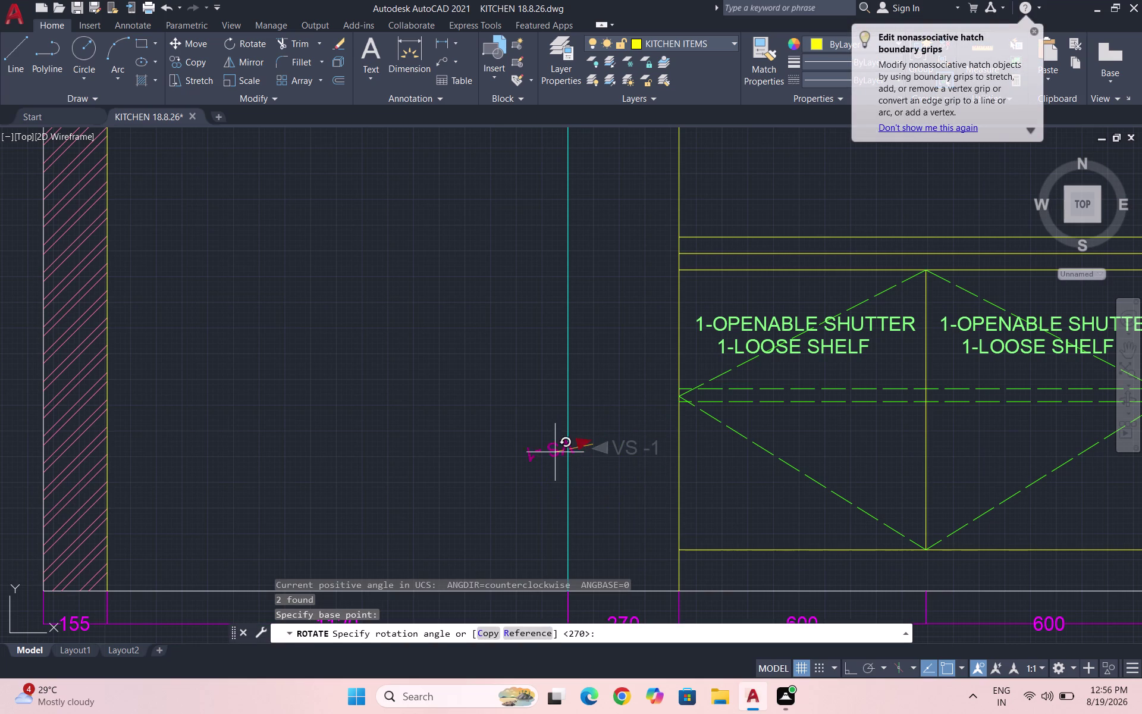
key(F8)
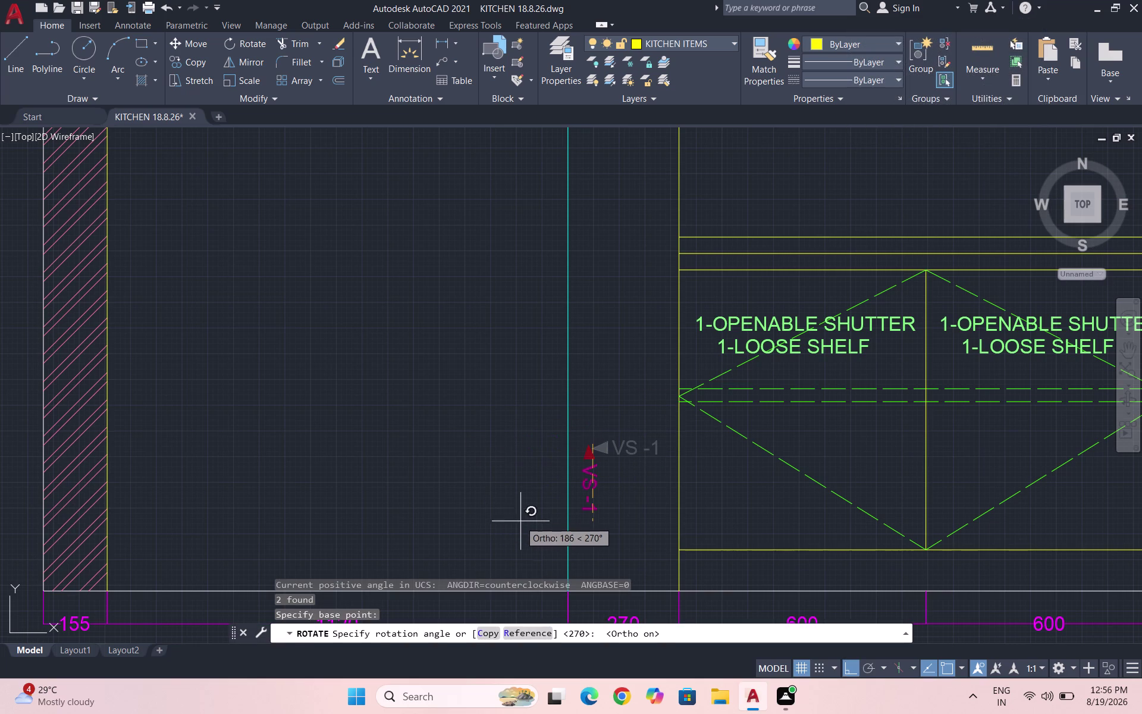
click(502, 479)
Try editing the copied marker's text, then cancel.
scroll(up, 3)
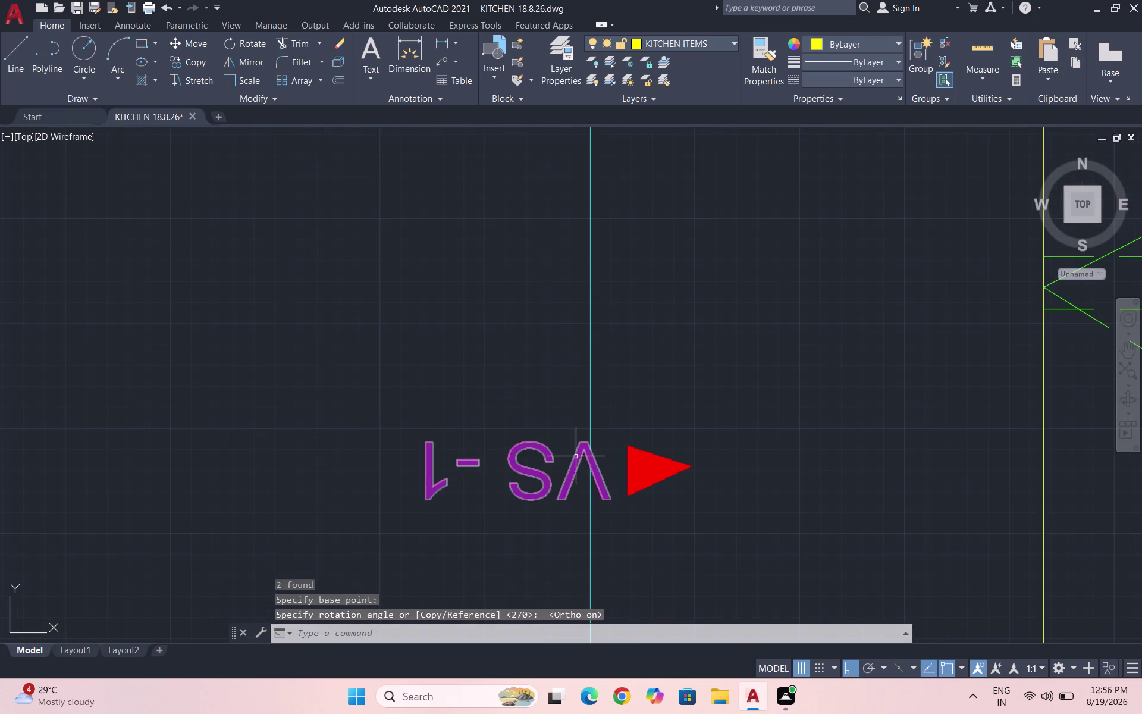
double_click(577, 457)
double_click(527, 465)
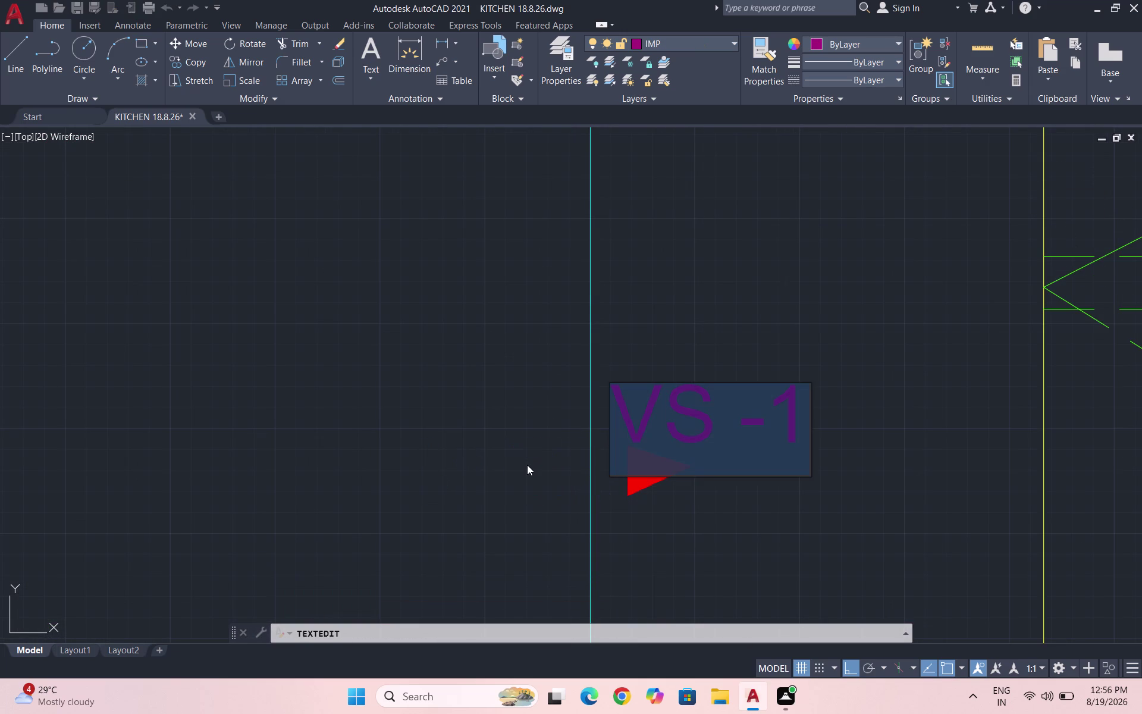
key(Delete)
key(Escape)
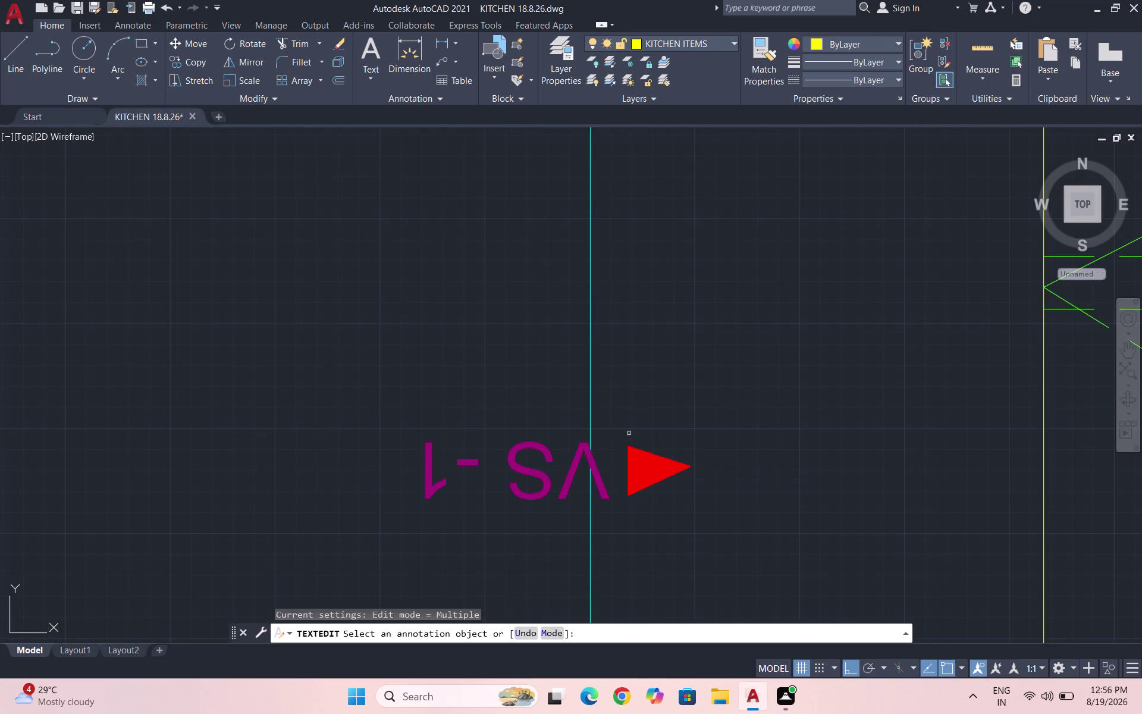
Window-select and delete the reversed VS -1 tag and red arrowhead, then zoom out.
key(Escape)
click(692, 503)
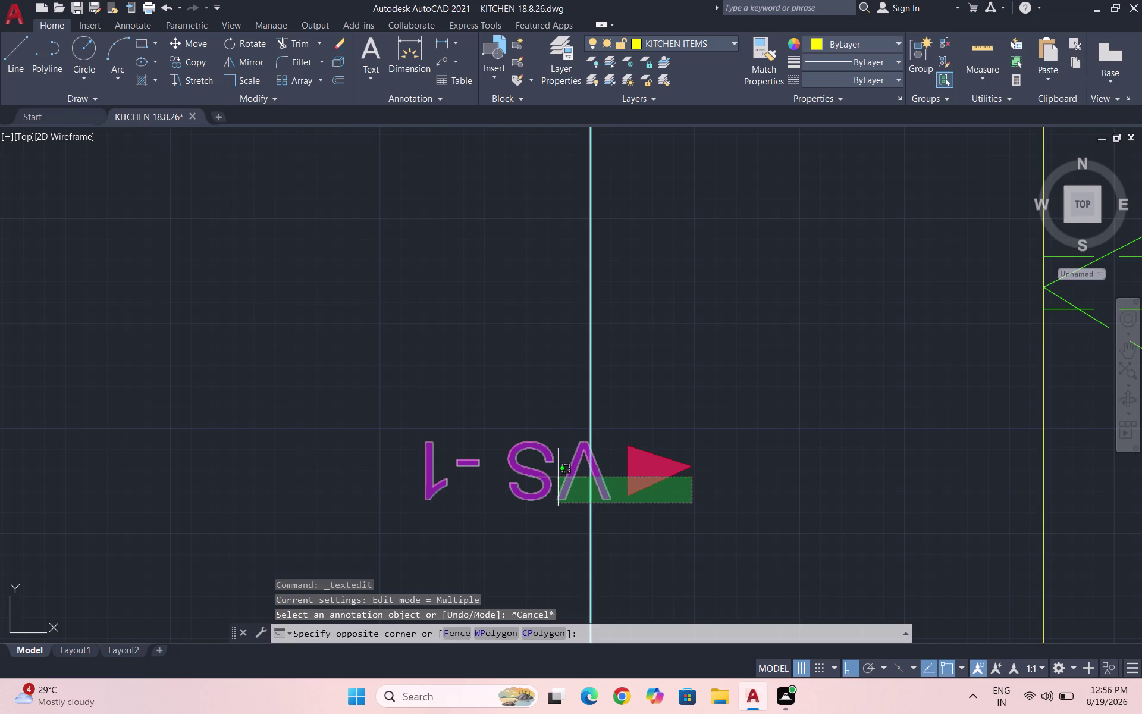
click(602, 481)
key(Delete)
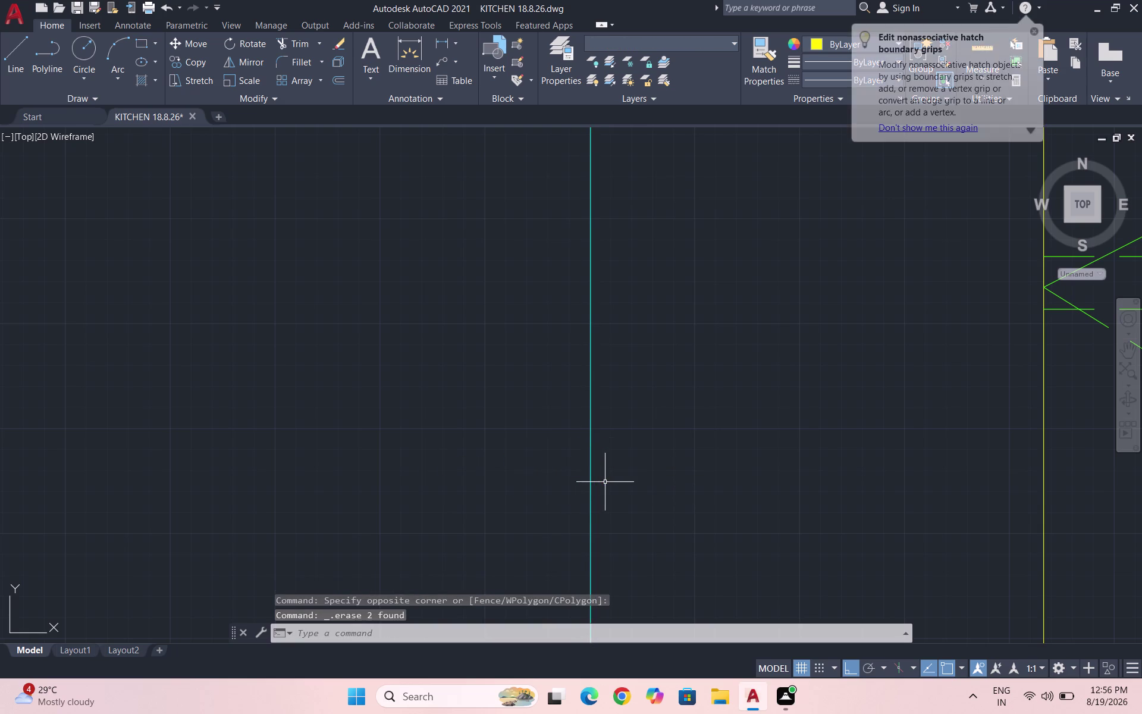
scroll(down, 3)
scroll(down, 3)
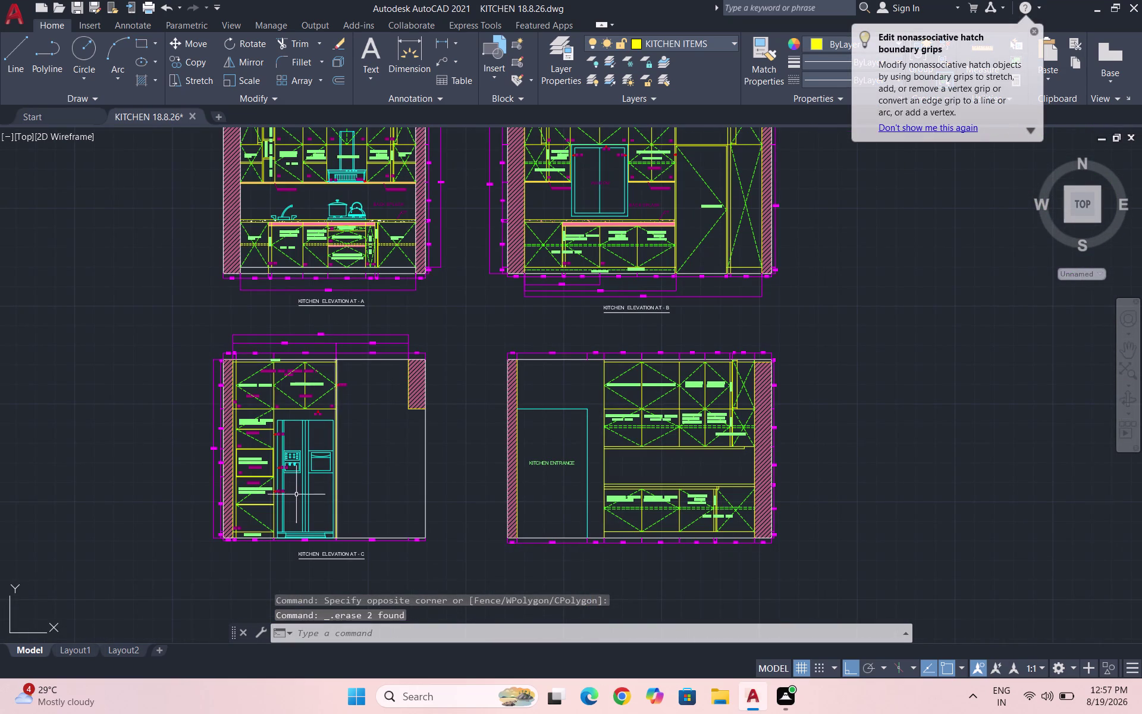
Copy the red arrowhead beside VS -2 over to elevation D's shutters.
scroll(down, 3)
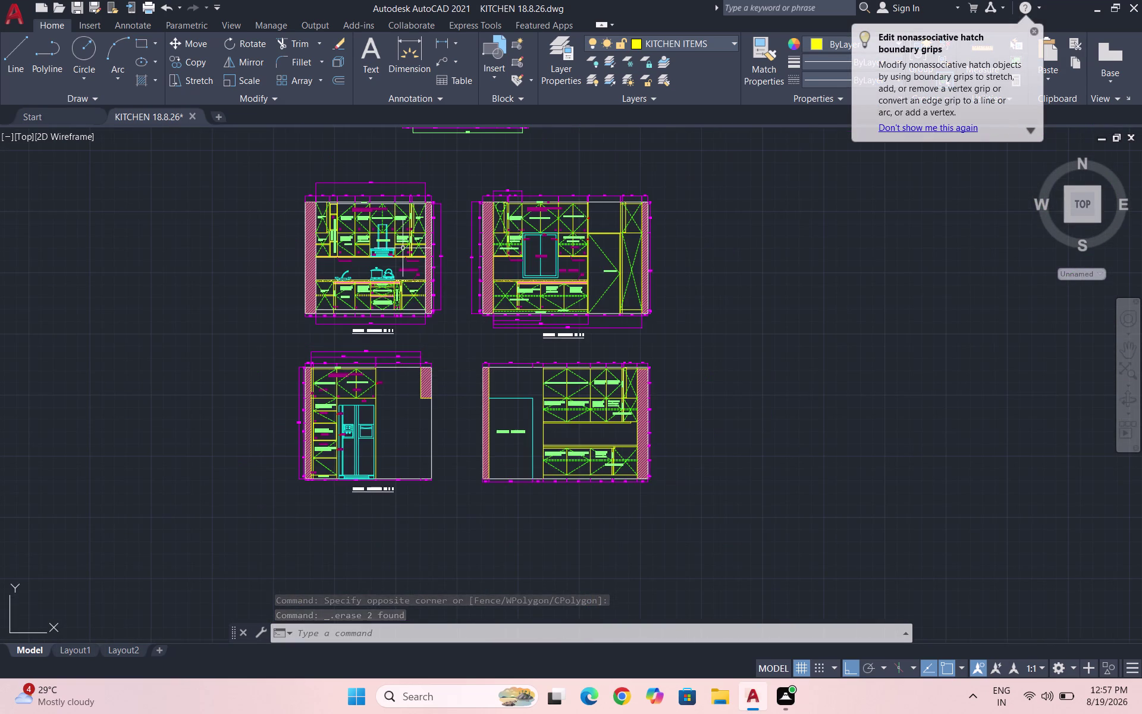
scroll(up, 3)
scroll(up, 3)
scroll(up, 3)
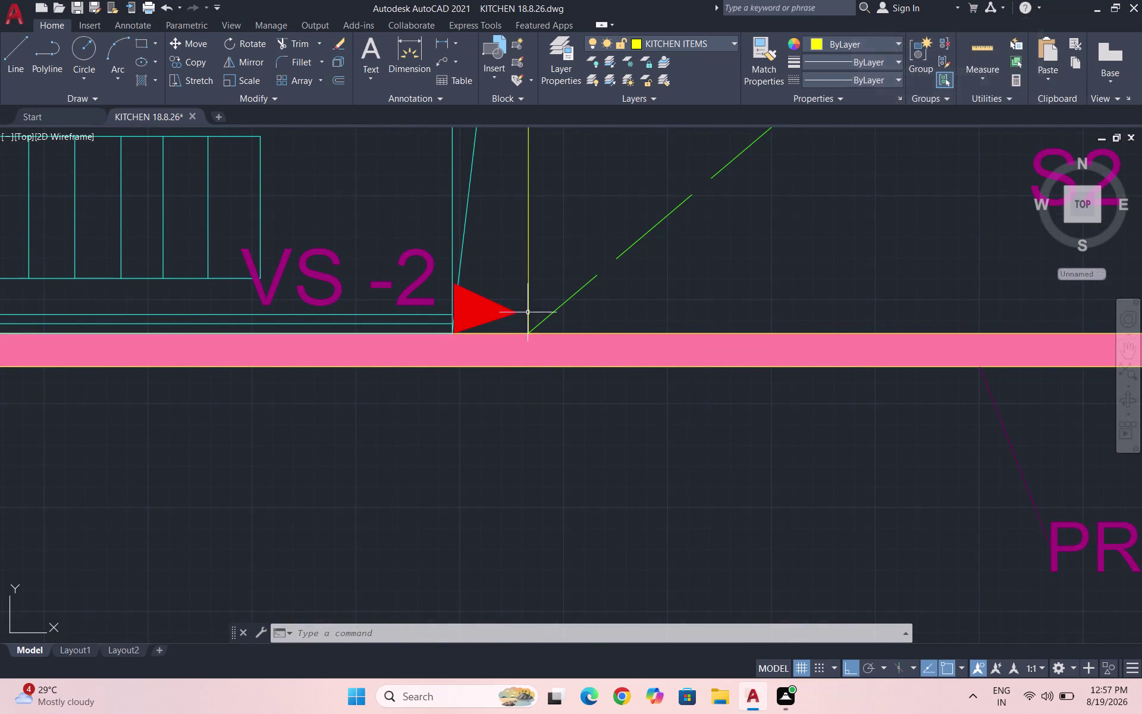
click(508, 319)
click(481, 295)
text(C)
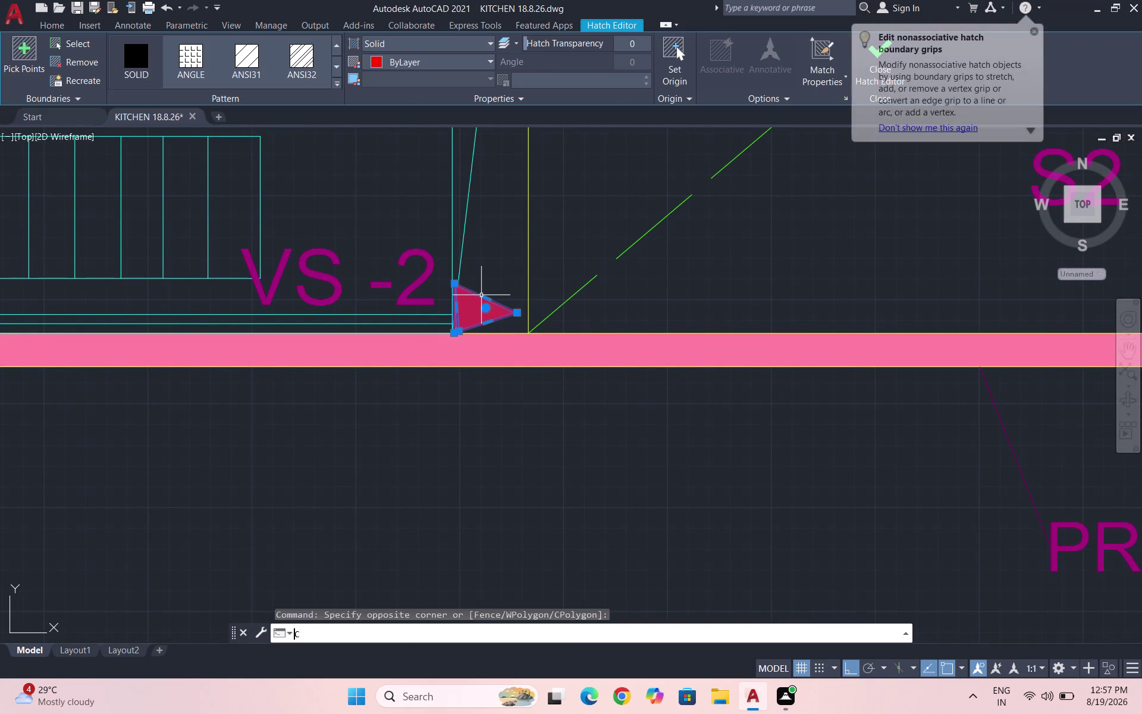
text(O)
key(Return)
click(468, 310)
scroll(down, 3)
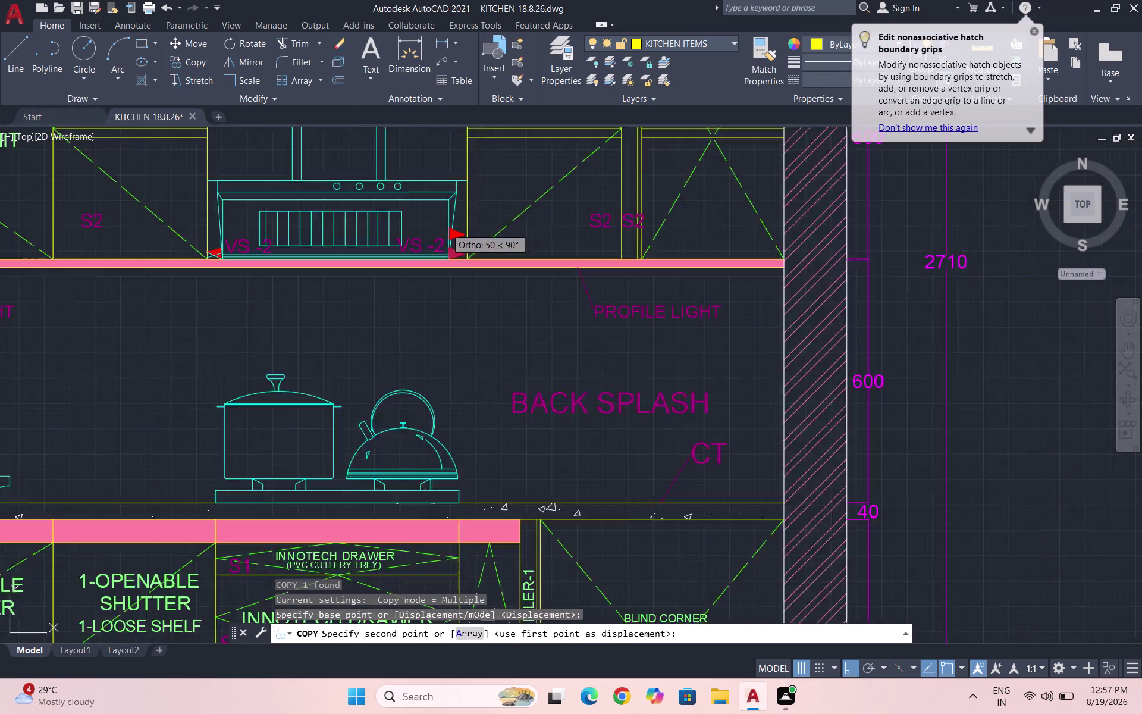
scroll(down, 3)
scroll(down, 3)
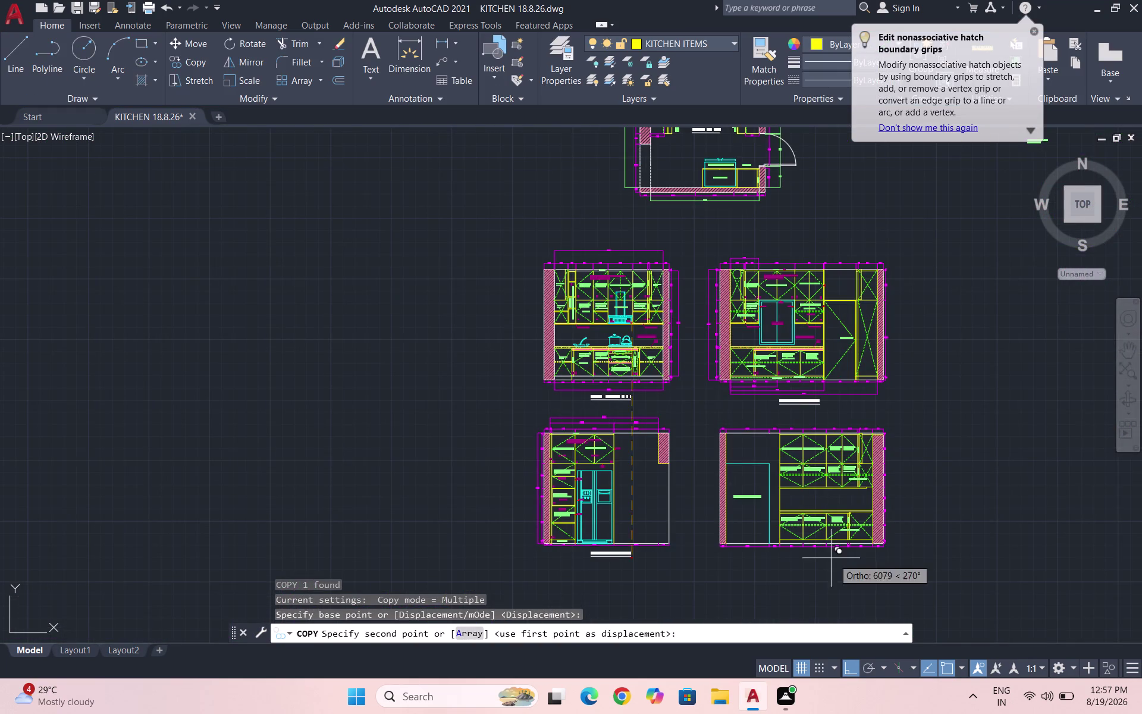
scroll(down, 3)
scroll(up, 3)
scroll(up, 3)
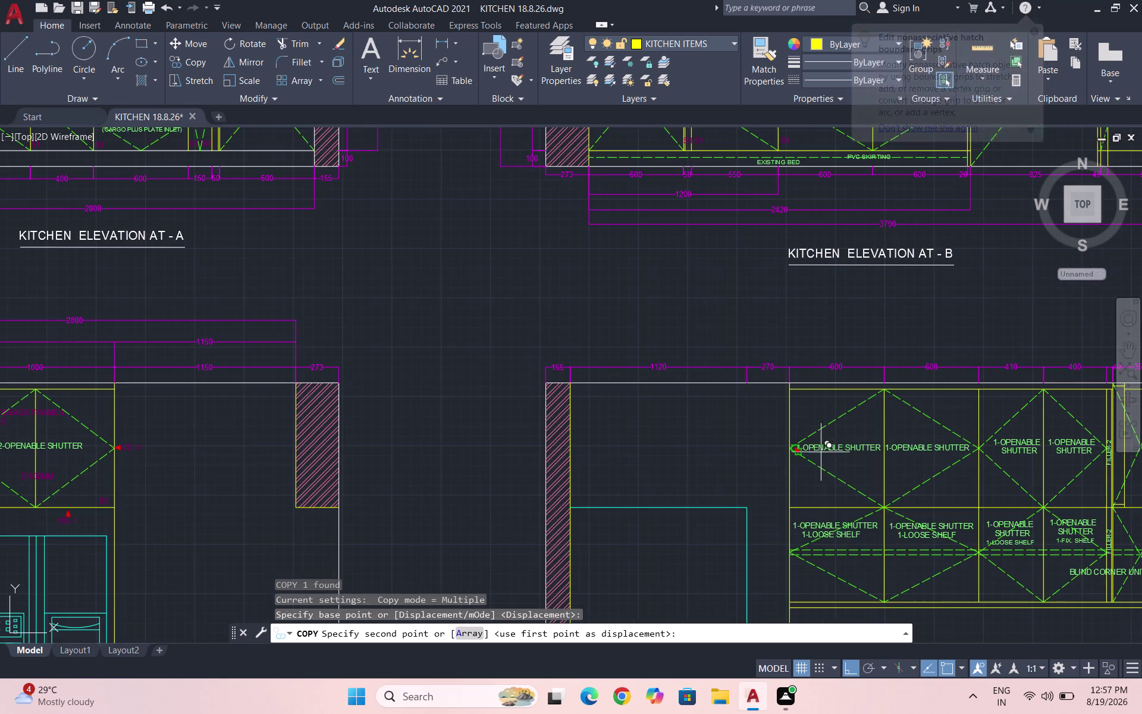
scroll(up, 3)
click(662, 451)
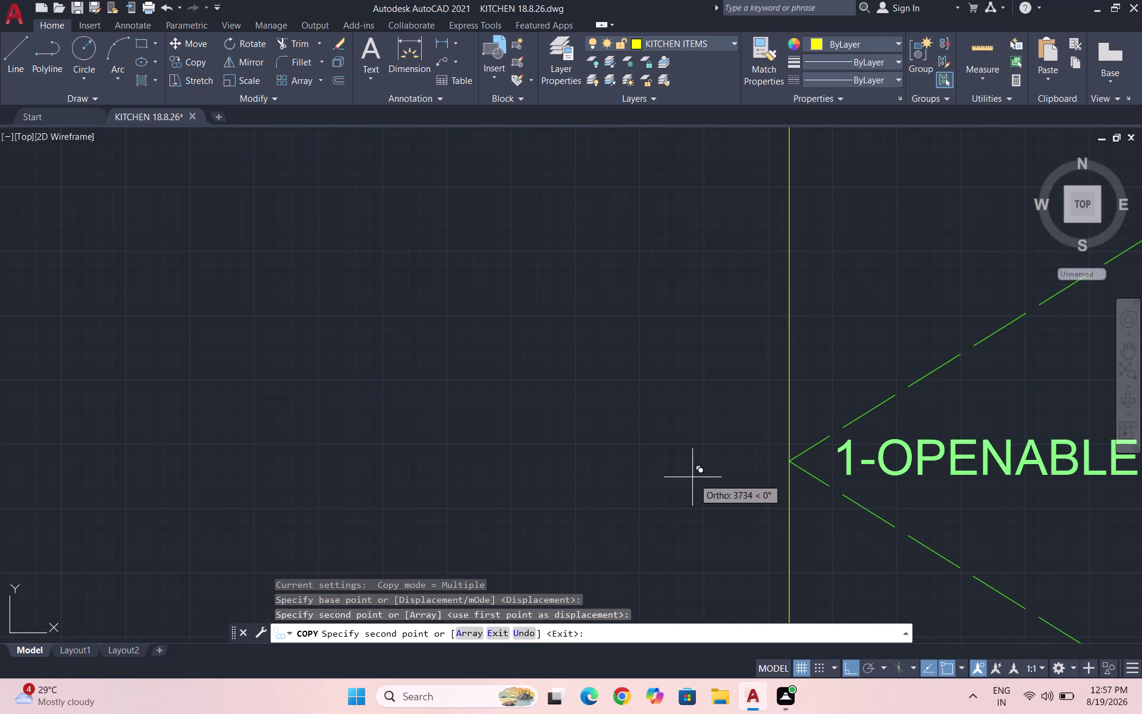
Drop another arrowhead copy beside the first shutter with Ortho off.
scroll(down, 3)
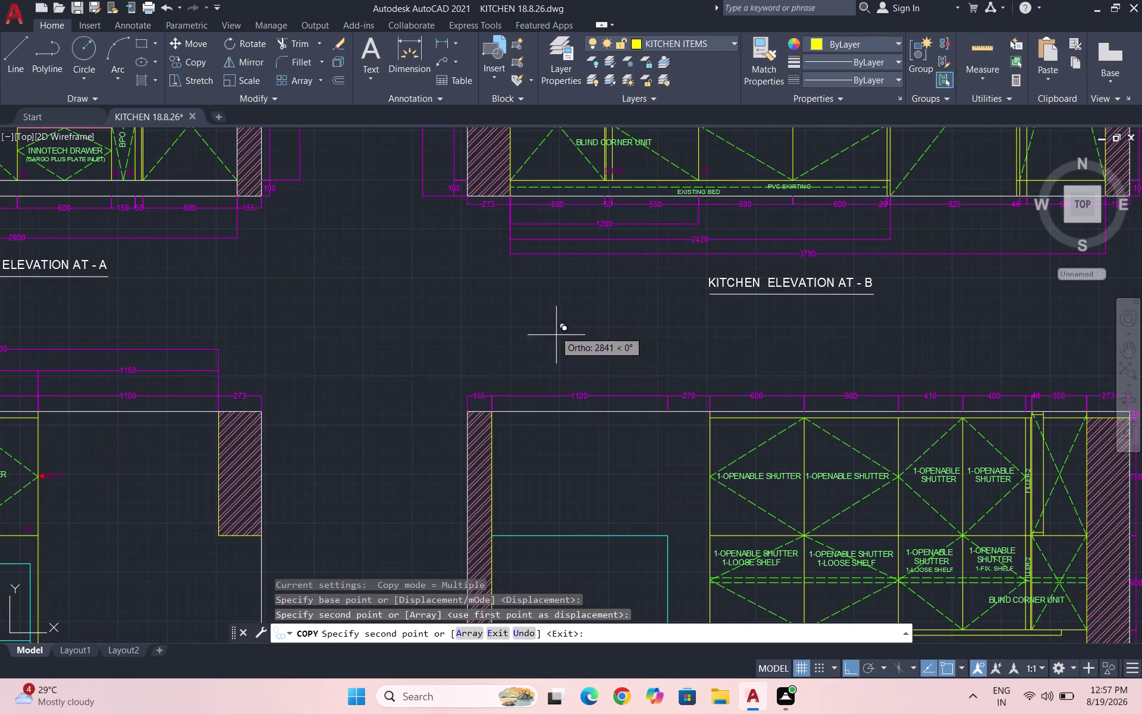
key(F8)
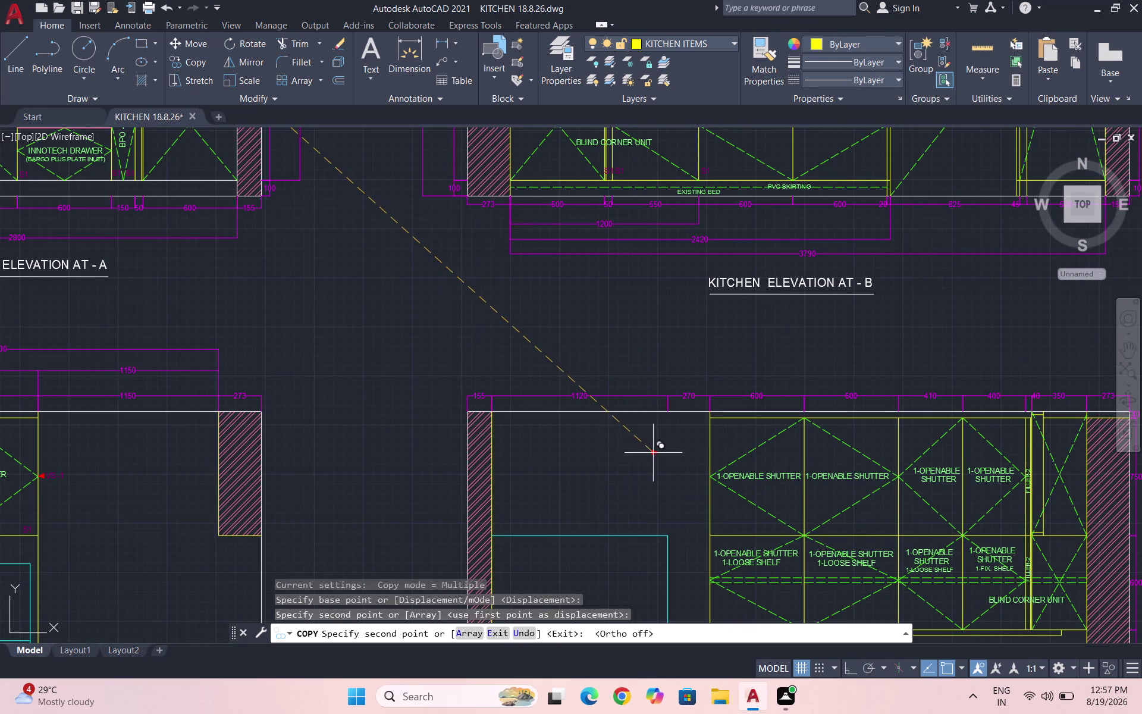
scroll(up, 3)
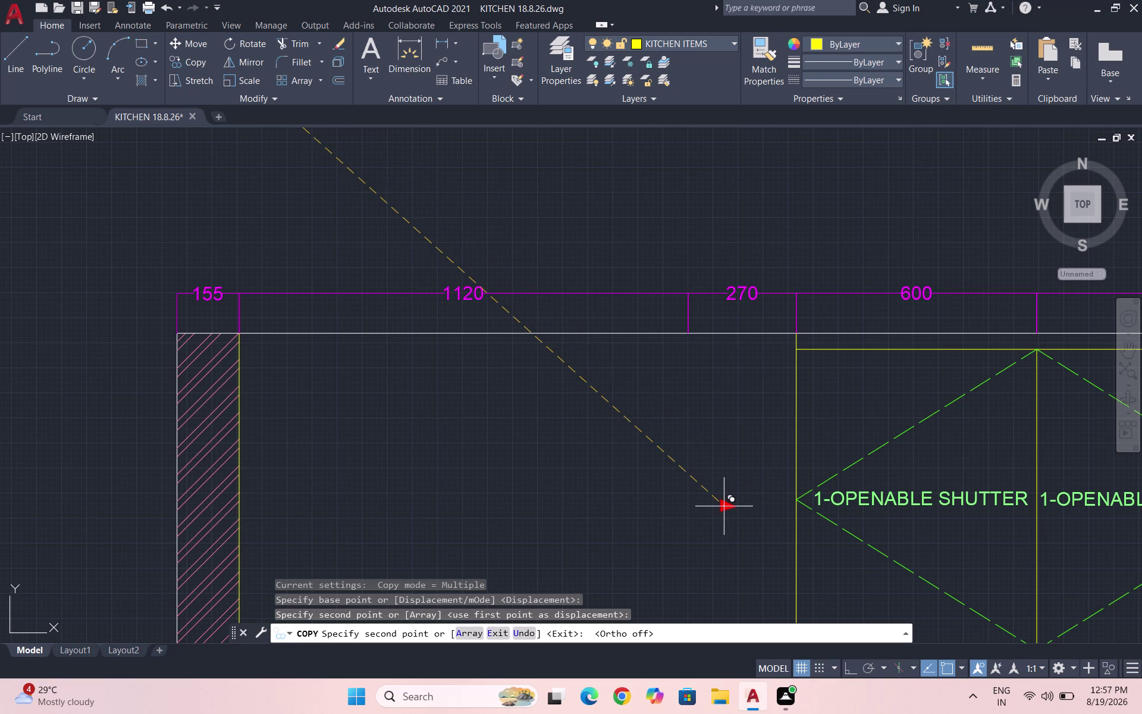
click(724, 506)
key(Escape)
Select the arrowhead copy and cancel an accidentally entered center mark command.
click(754, 525)
click(679, 469)
text(C)
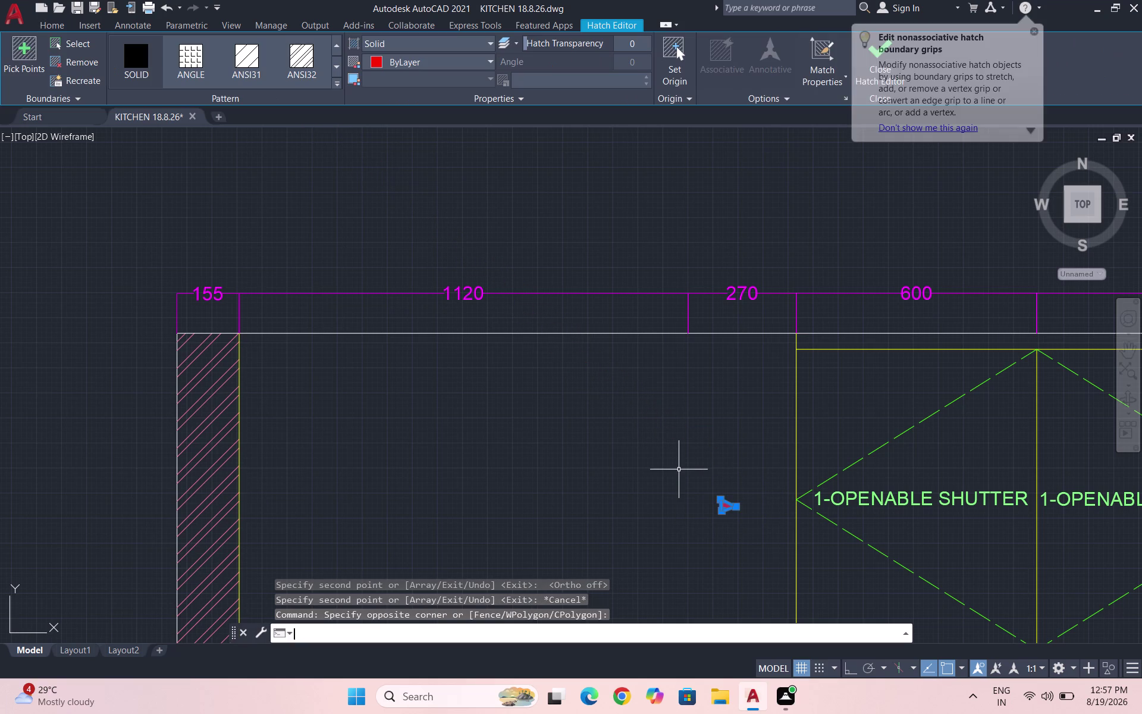
text(O)
key(BackSpace)
text(M)
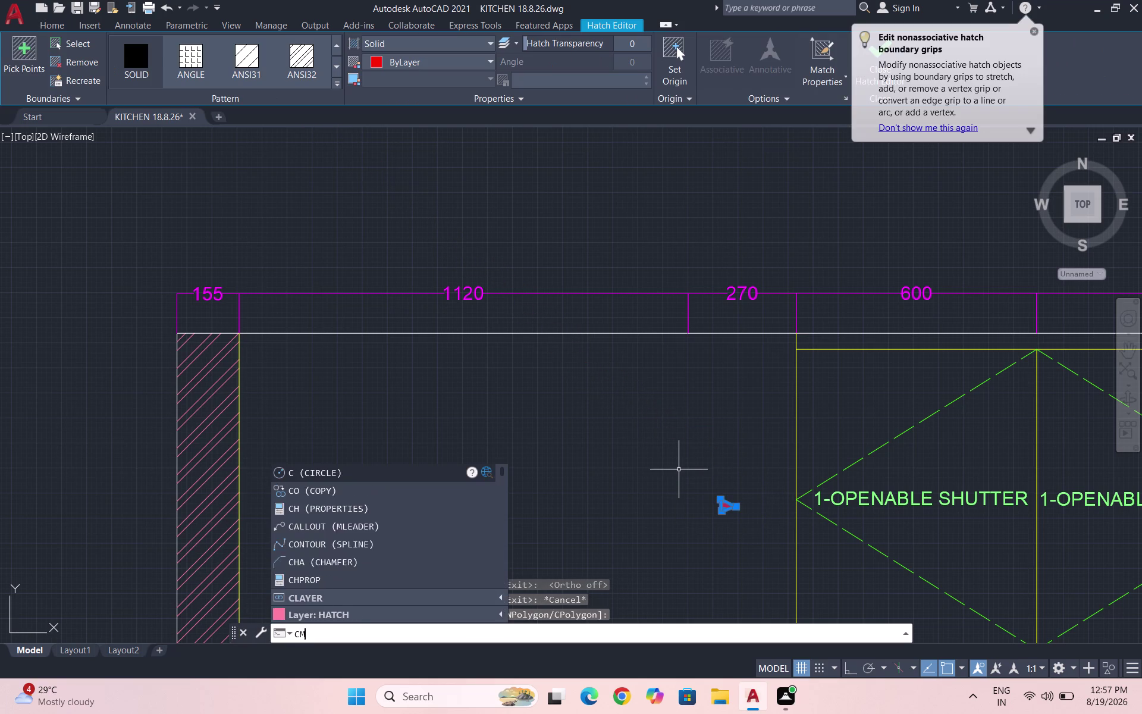
text(\)
key(Return)
key(Escape)
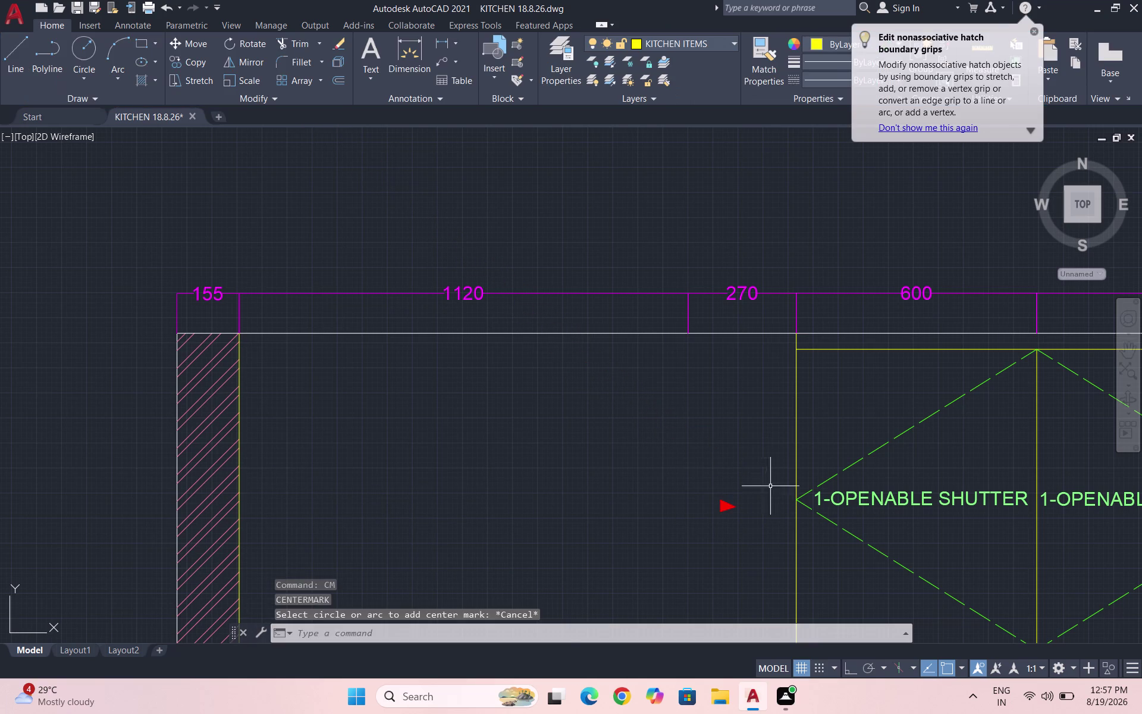
Move the arrowhead so its tip snaps to the shutter diamond's left vertex.
drag(735, 527, 731, 509)
click(699, 471)
key(m)
key(Return)
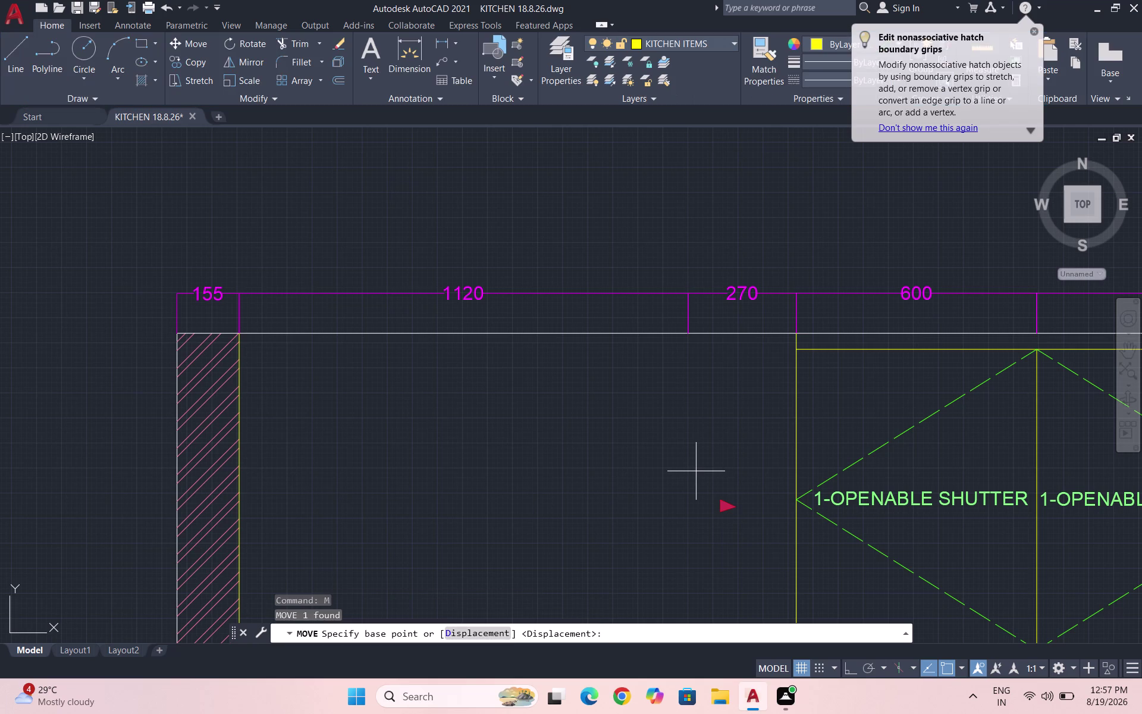
scroll(up, 3)
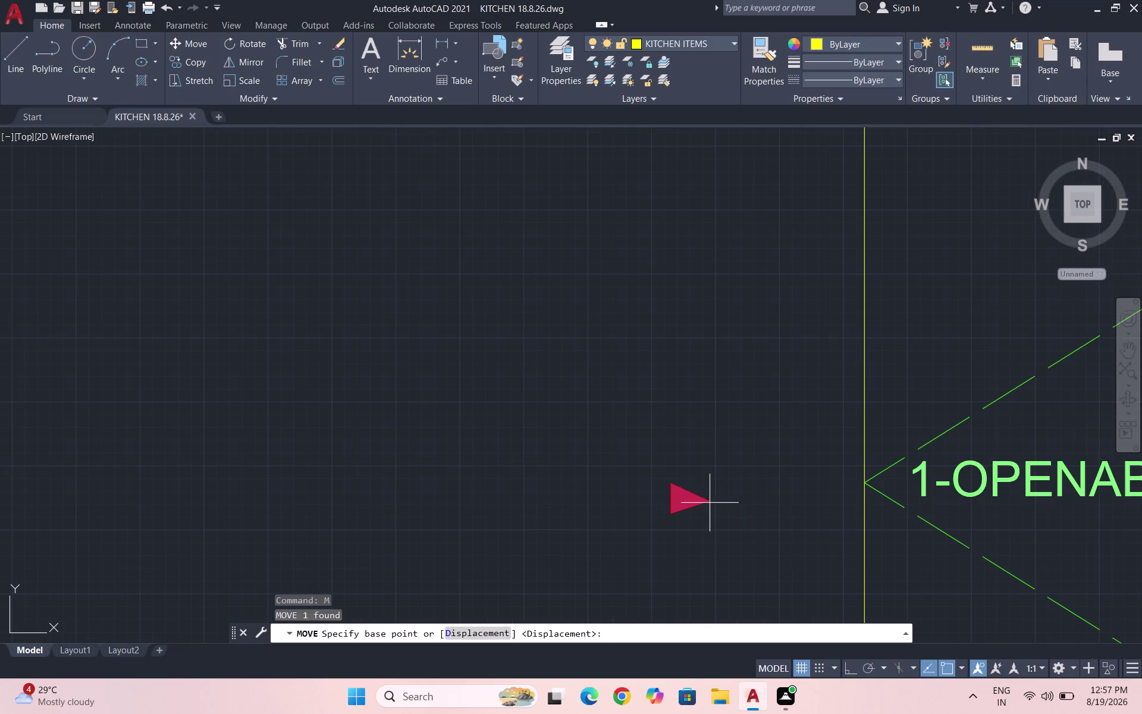
click(709, 501)
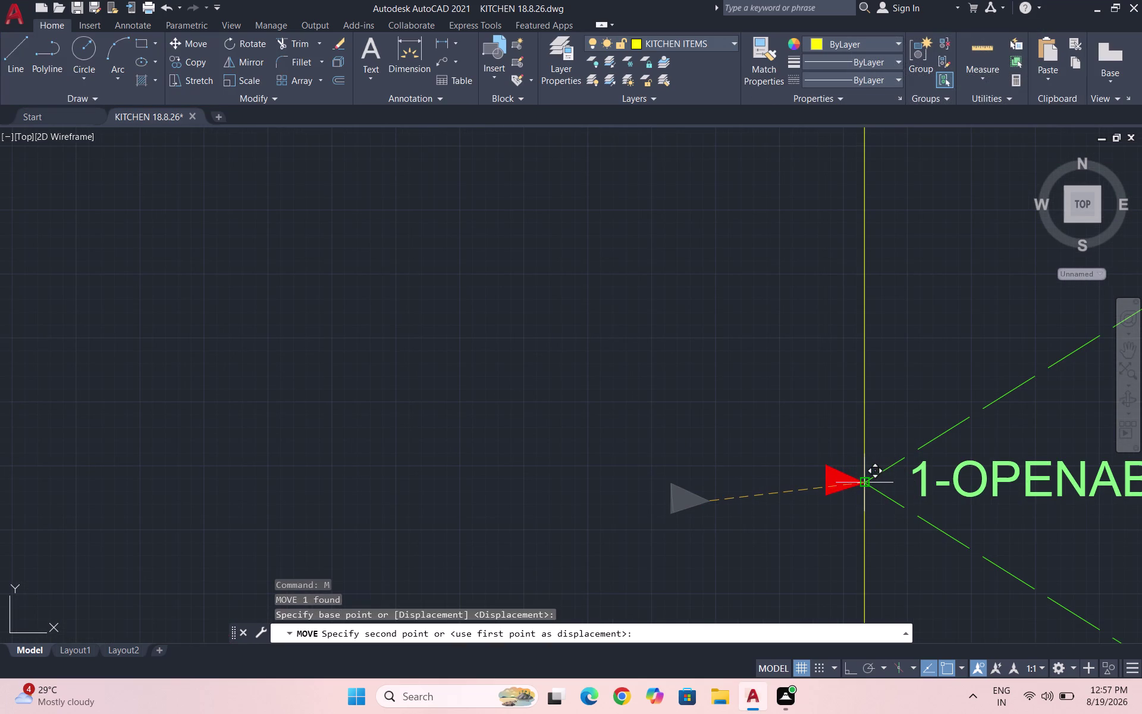
click(867, 482)
scroll(down, 3)
key(Escape)
scroll(up, 3)
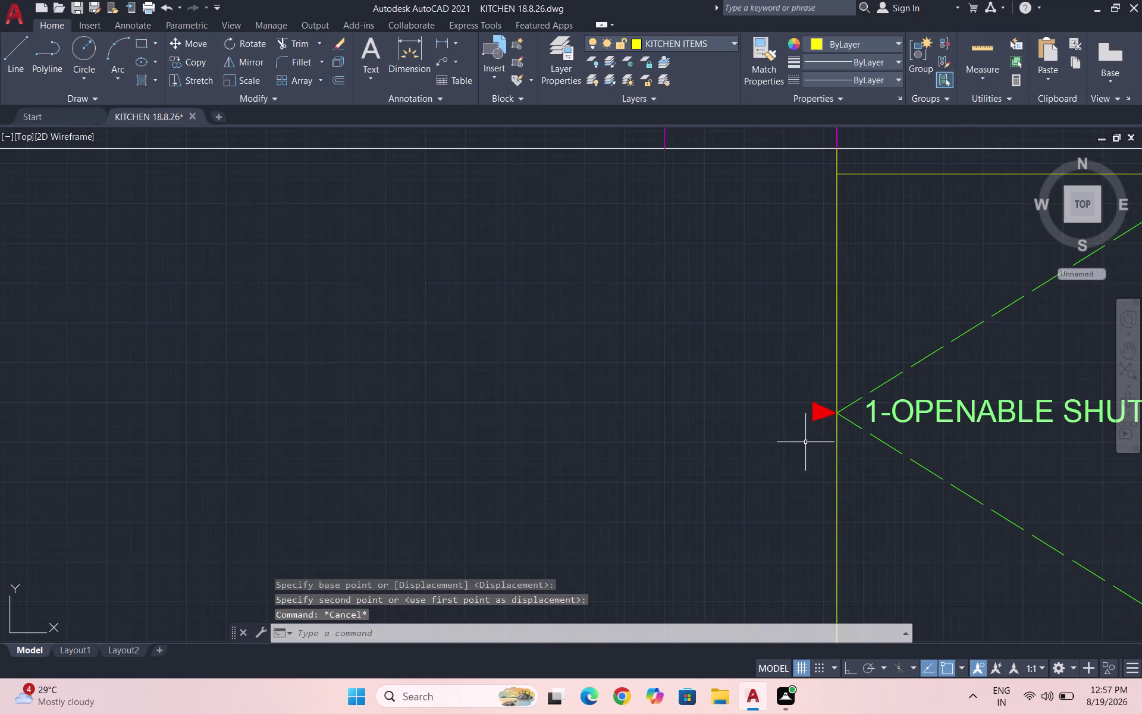
drag(820, 434, 823, 426)
click(797, 383)
Copy the placed arrowhead straight down with Ortho on.
text(CO)
key(Return)
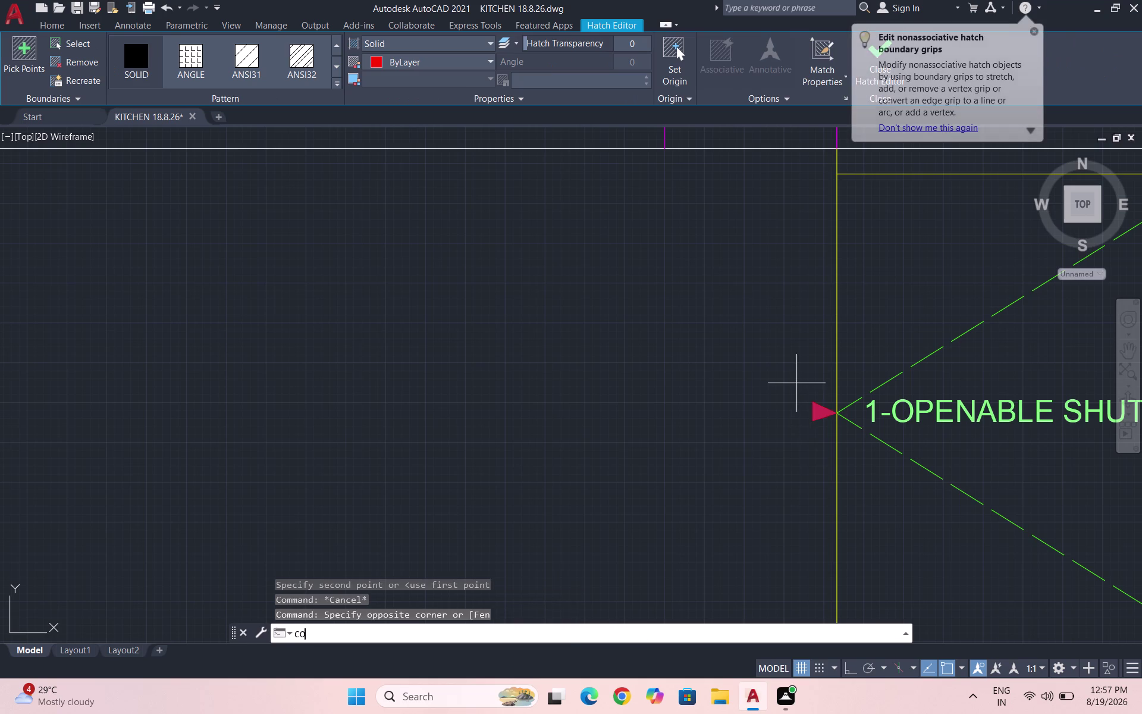
key(F8)
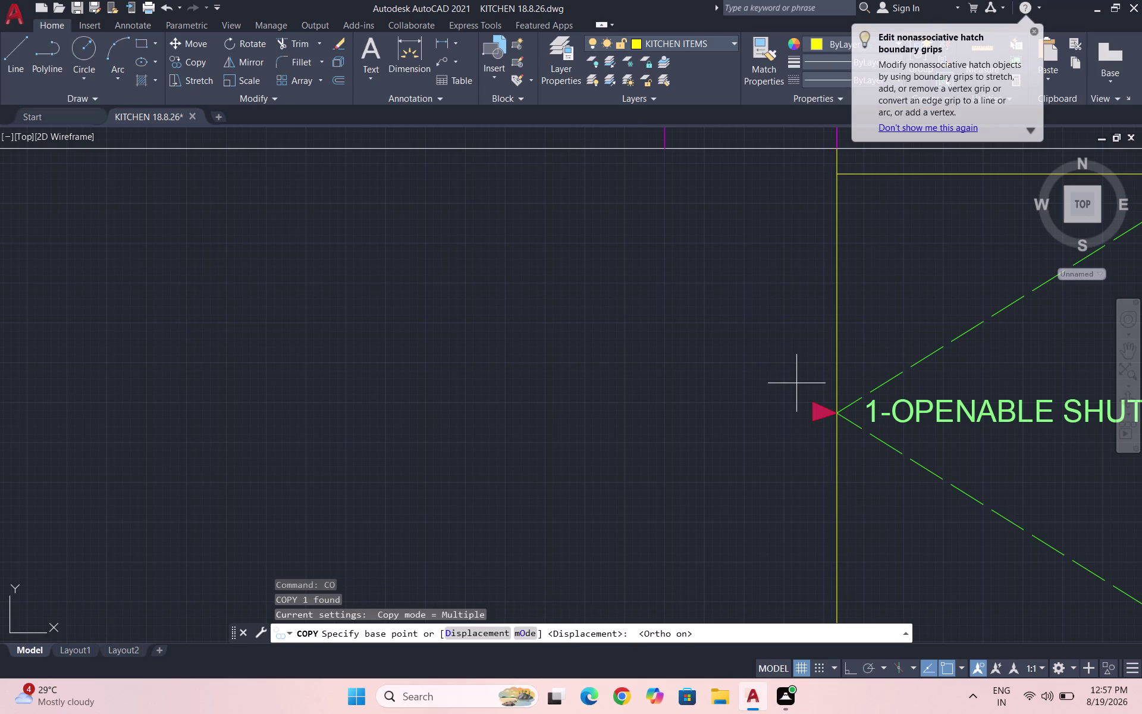
click(839, 412)
scroll(down, 3)
scroll(up, 3)
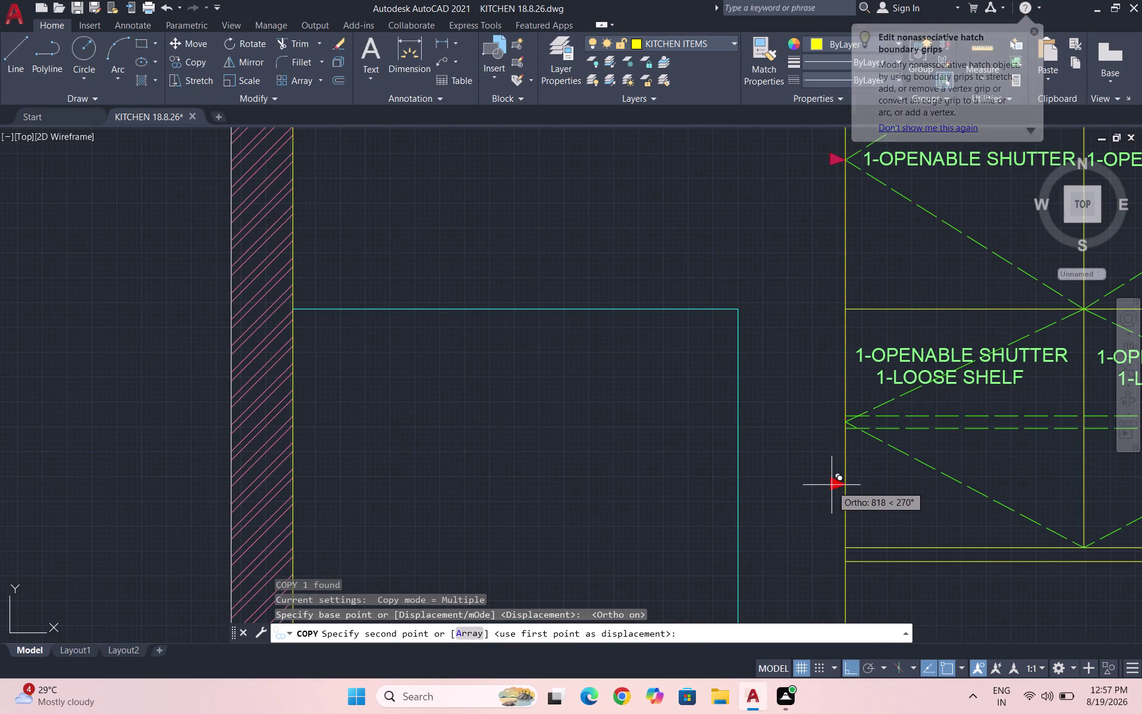
click(836, 485)
Place another arrowhead copy at the lower shutter with the loose shelf.
scroll(down, 3)
scroll(down, 3)
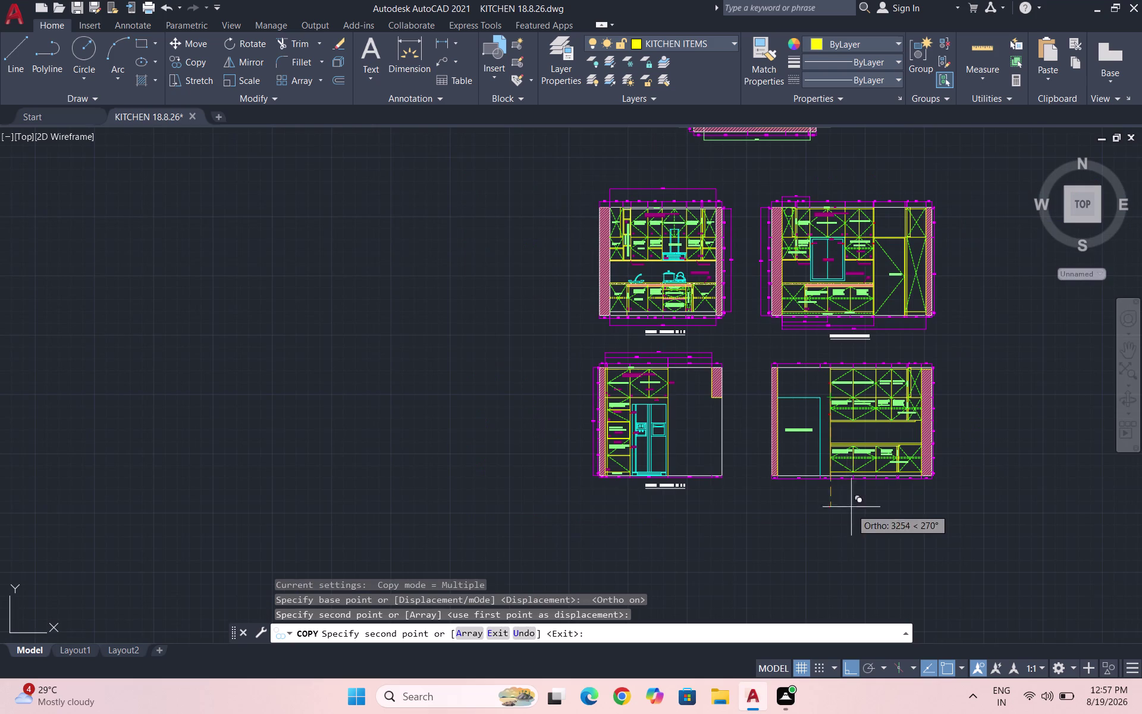
scroll(up, 3)
scroll(up, 3)
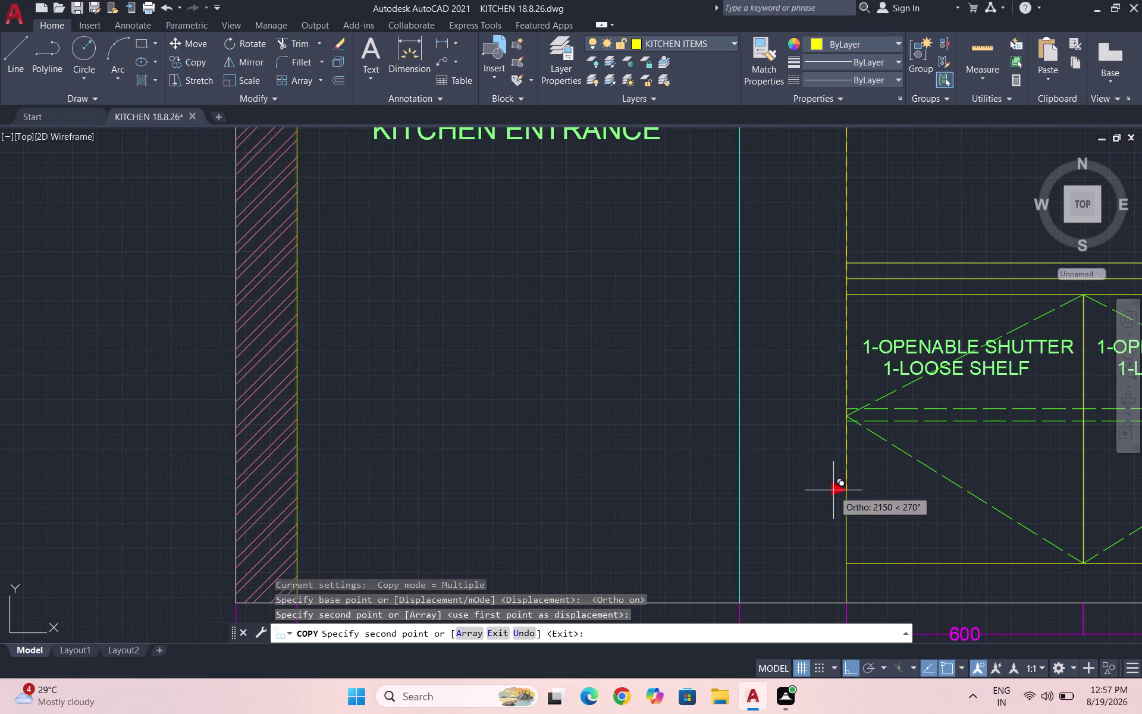
click(833, 491)
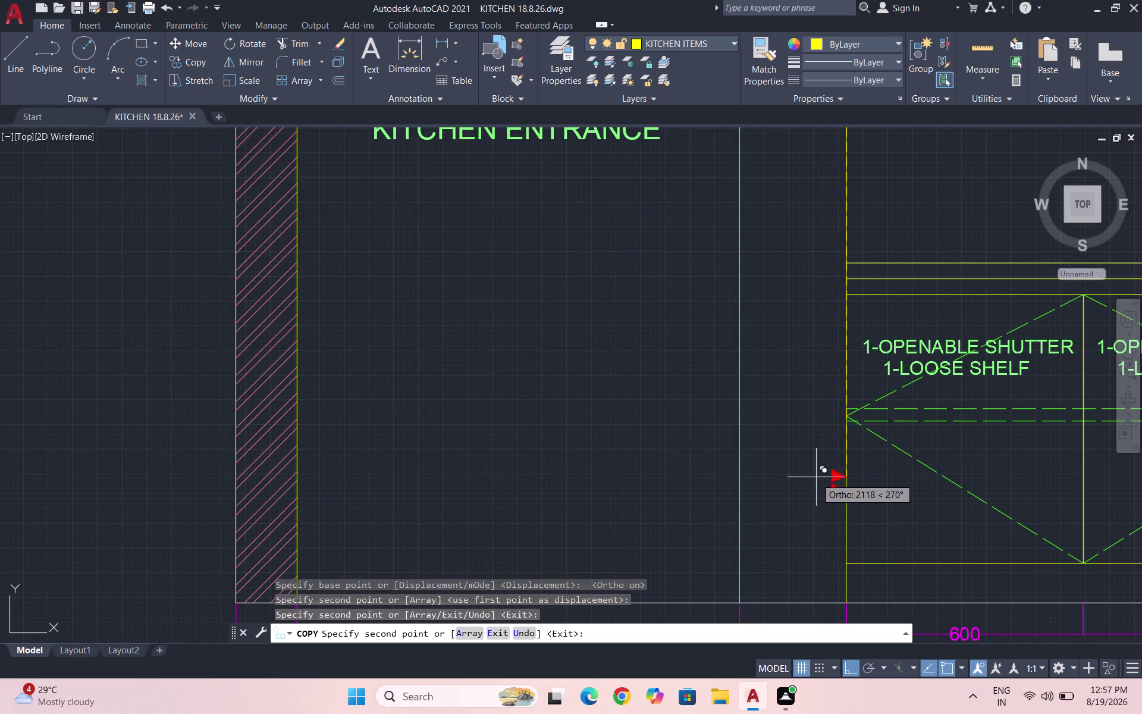
key(Escape)
scroll(down, 3)
scroll(down, 3)
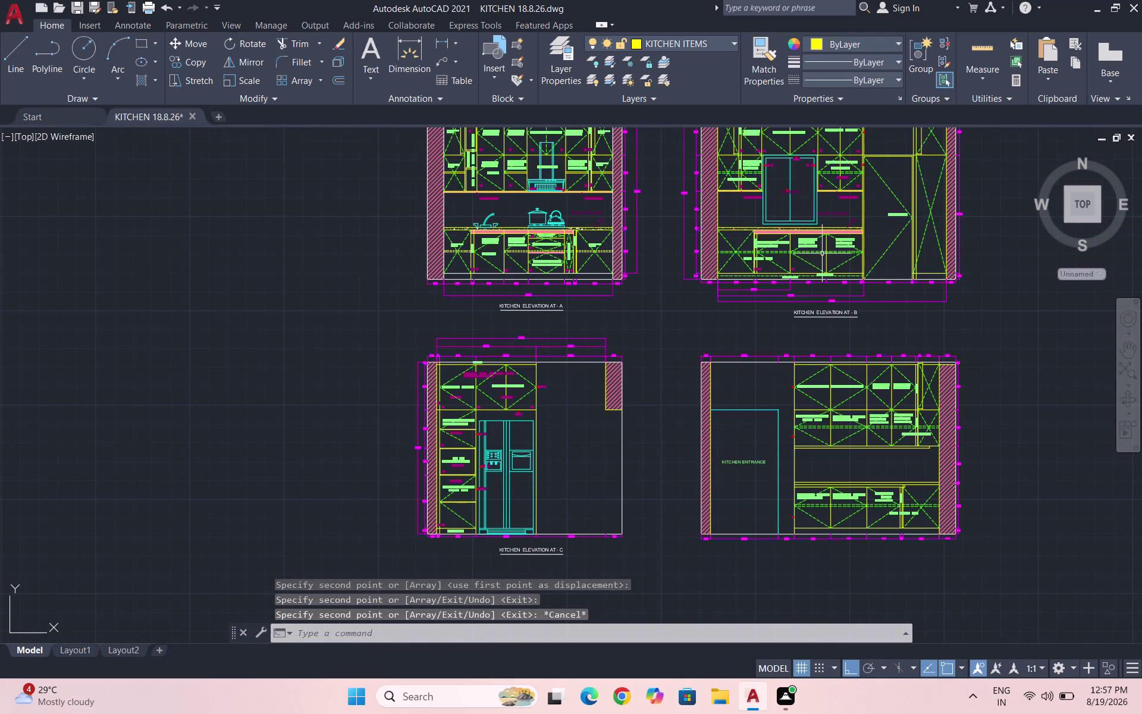
scroll(up, 3)
scroll(up, 3)
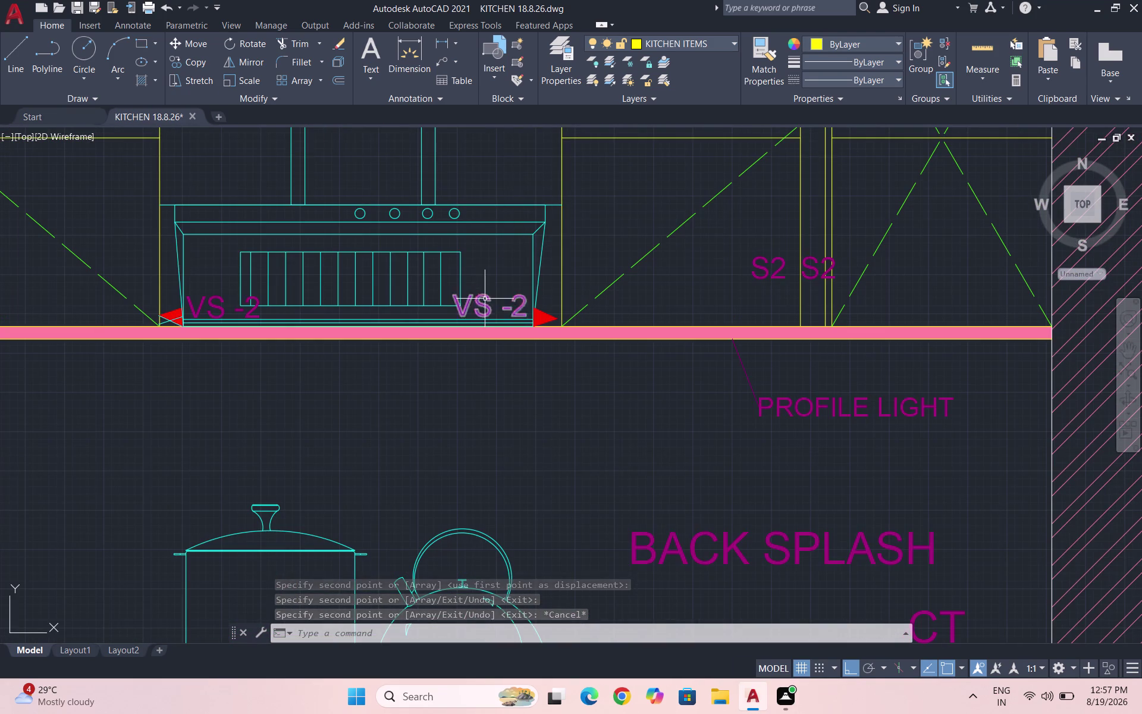
Copy the VS-2 tag from beside the hood to two spots on elevation D.
click(481, 299)
text(CO)
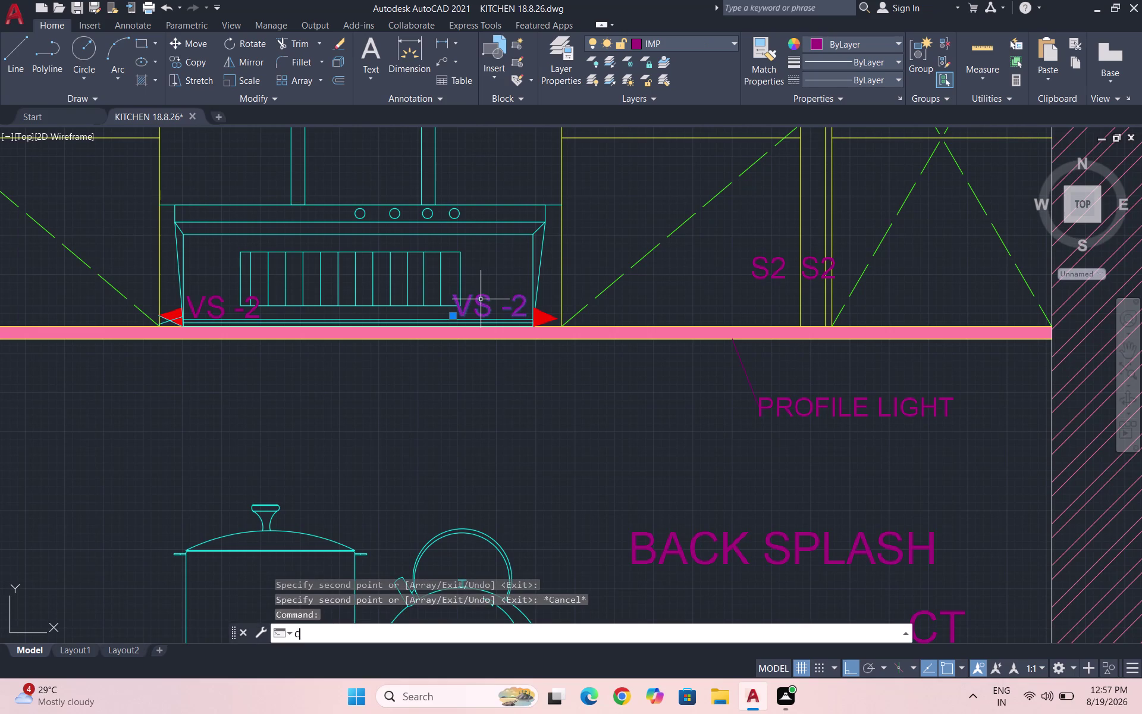
key(Return)
click(481, 300)
scroll(down, 3)
scroll(down, 3)
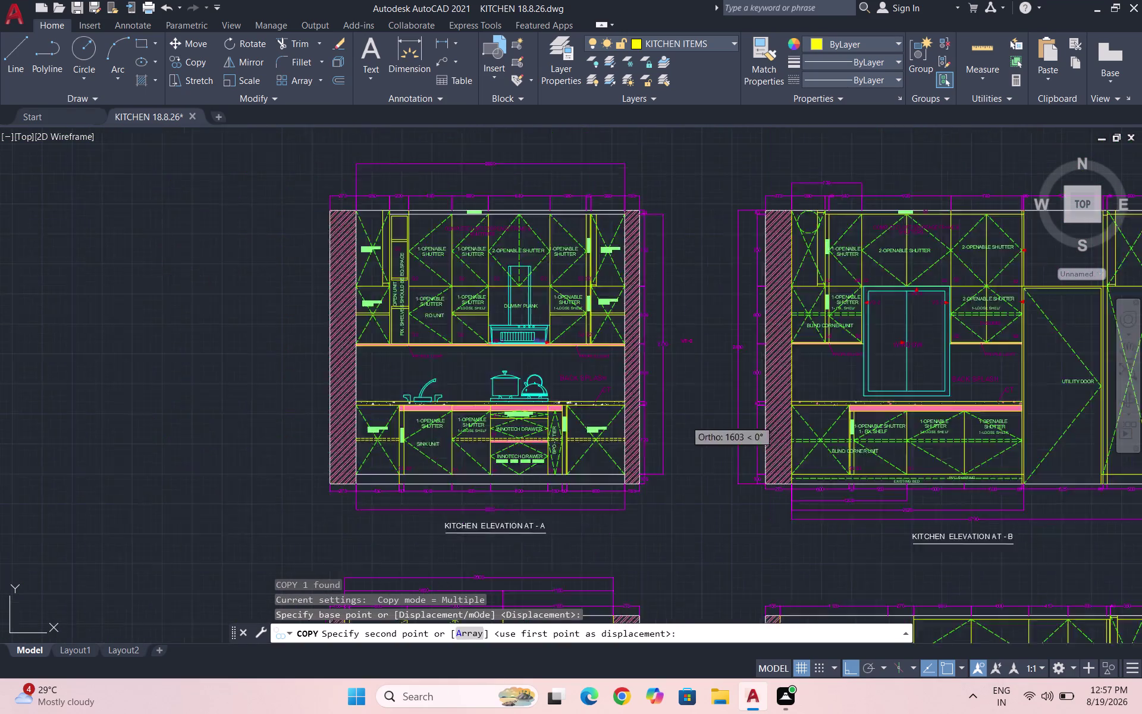
scroll(down, 3)
key(F8)
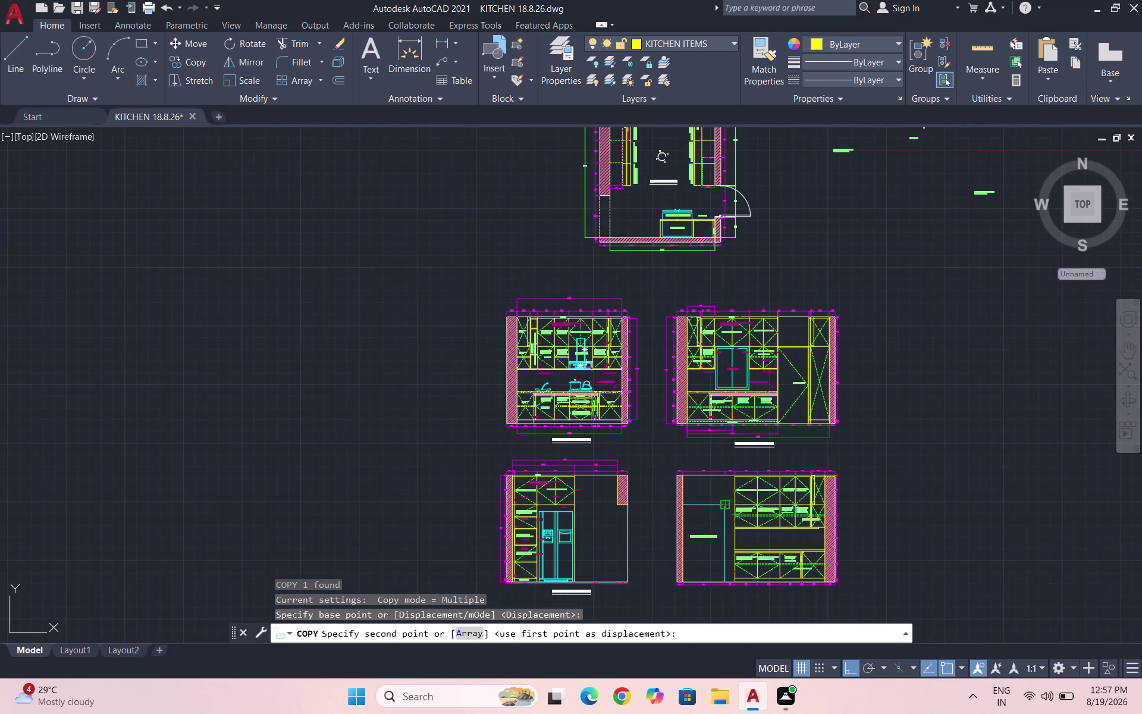
scroll(up, 3)
scroll(up, 3)
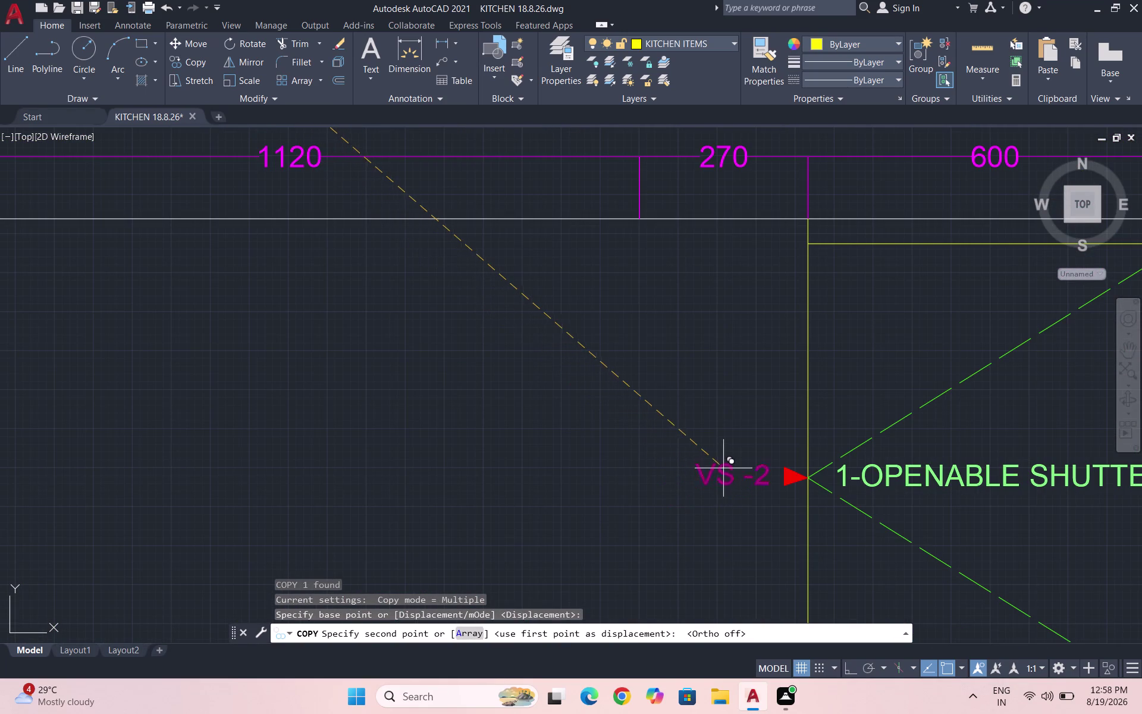
click(730, 467)
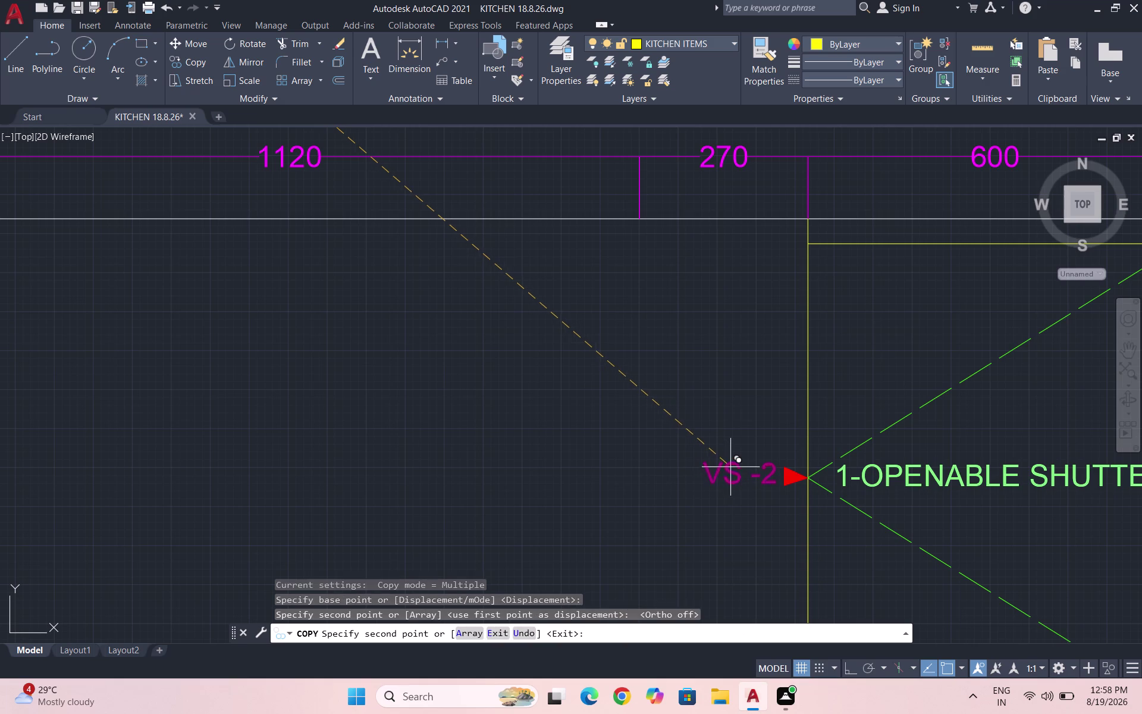
scroll(down, 3)
scroll(up, 3)
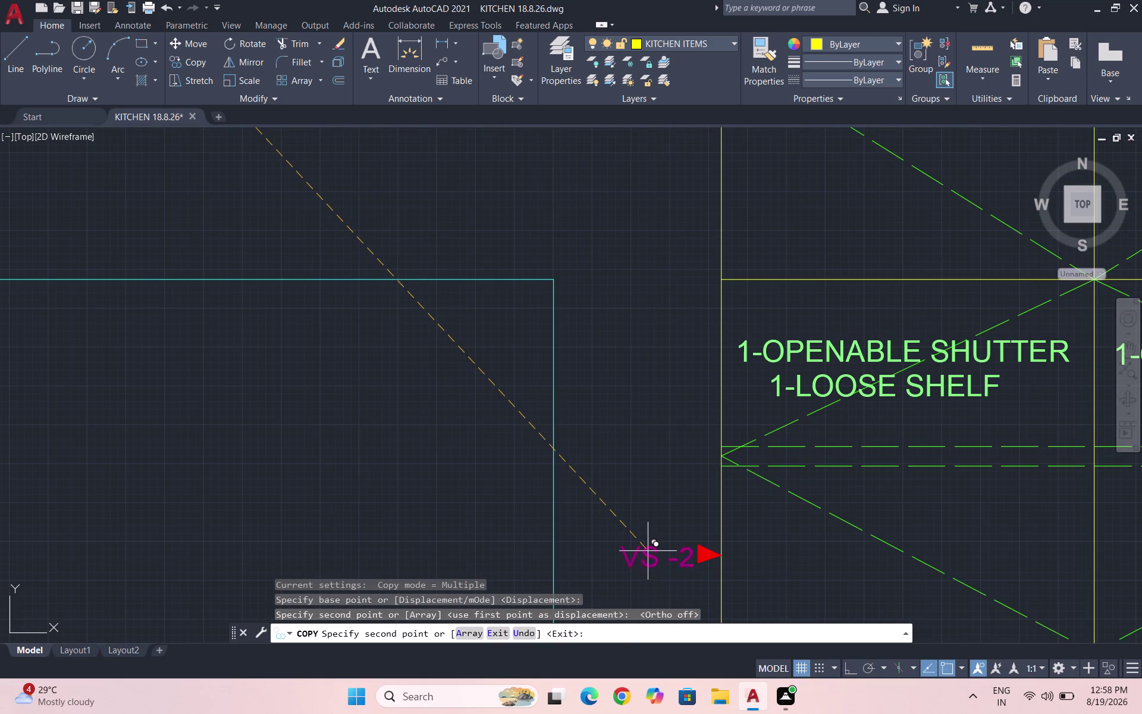
click(646, 546)
scroll(down, 3)
scroll(down, 3)
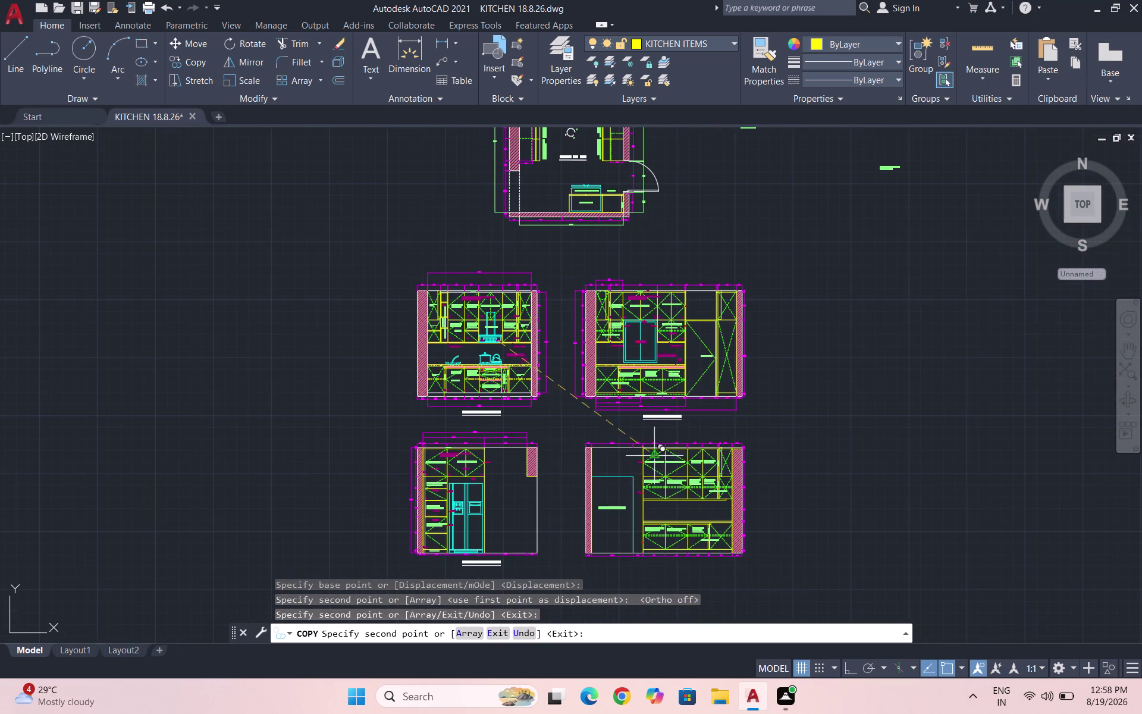
key(Escape)
Copy the VS-1 tag onto elevation D's cabinet unit.
scroll(up, 3)
scroll(up, 3)
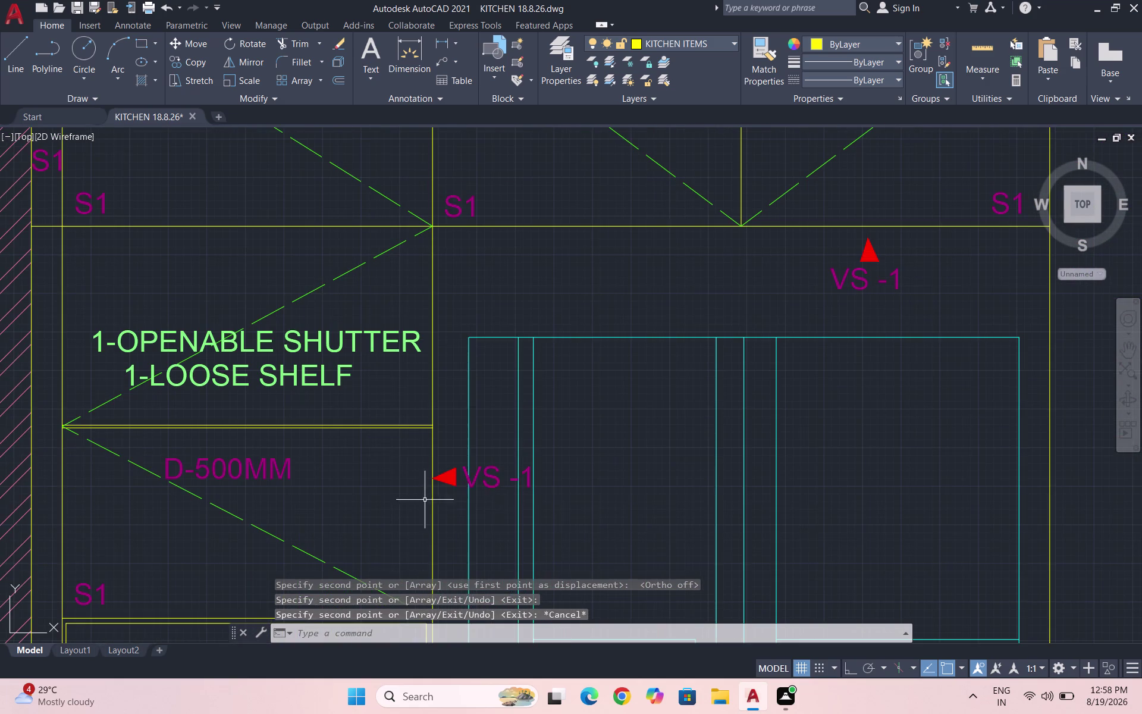
click(502, 500)
click(489, 456)
text(CO)
key(Return)
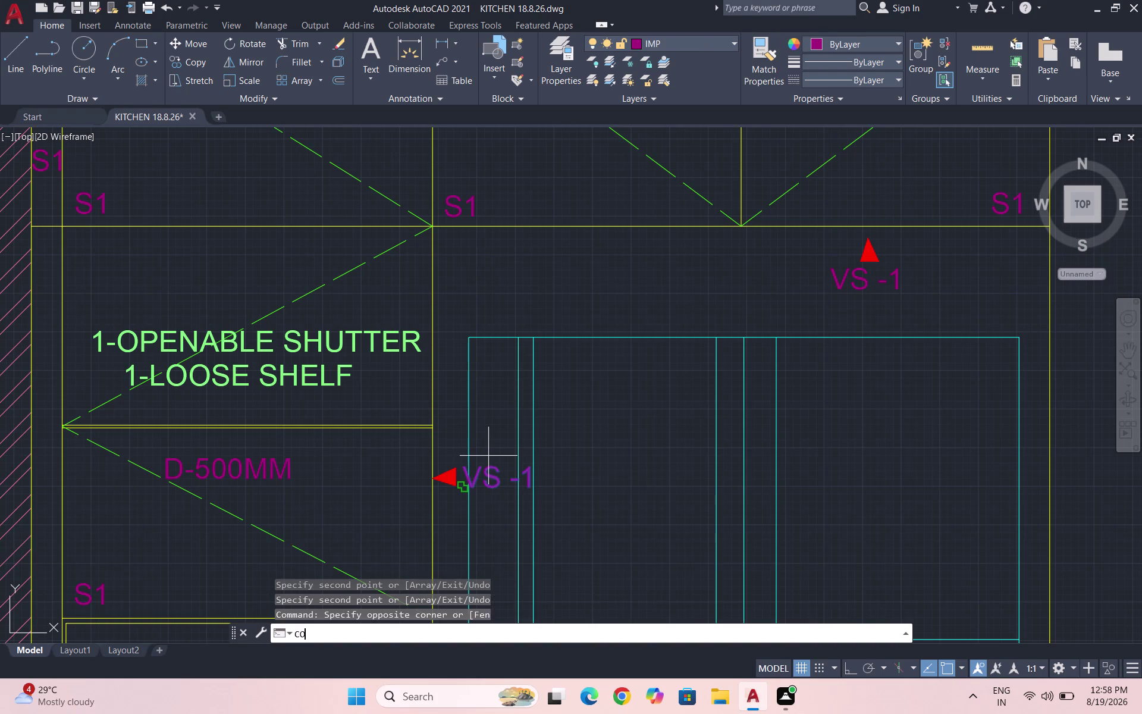
click(489, 463)
scroll(down, 3)
scroll(down, 3)
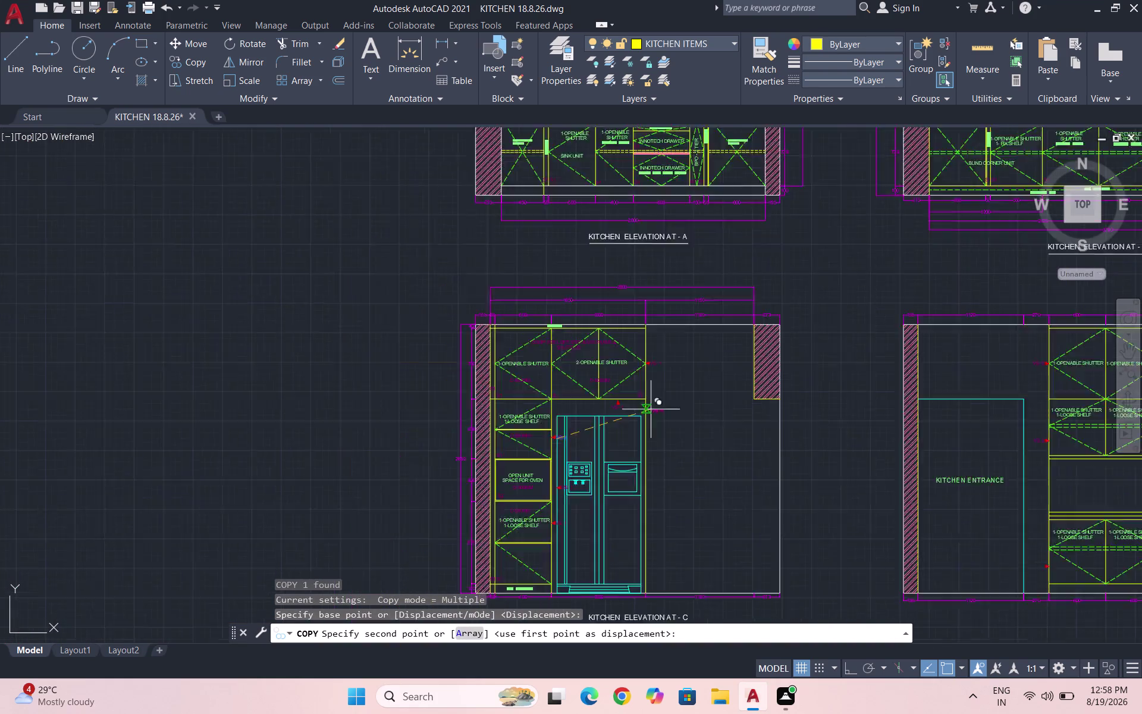
scroll(up, 3)
scroll(up, 3)
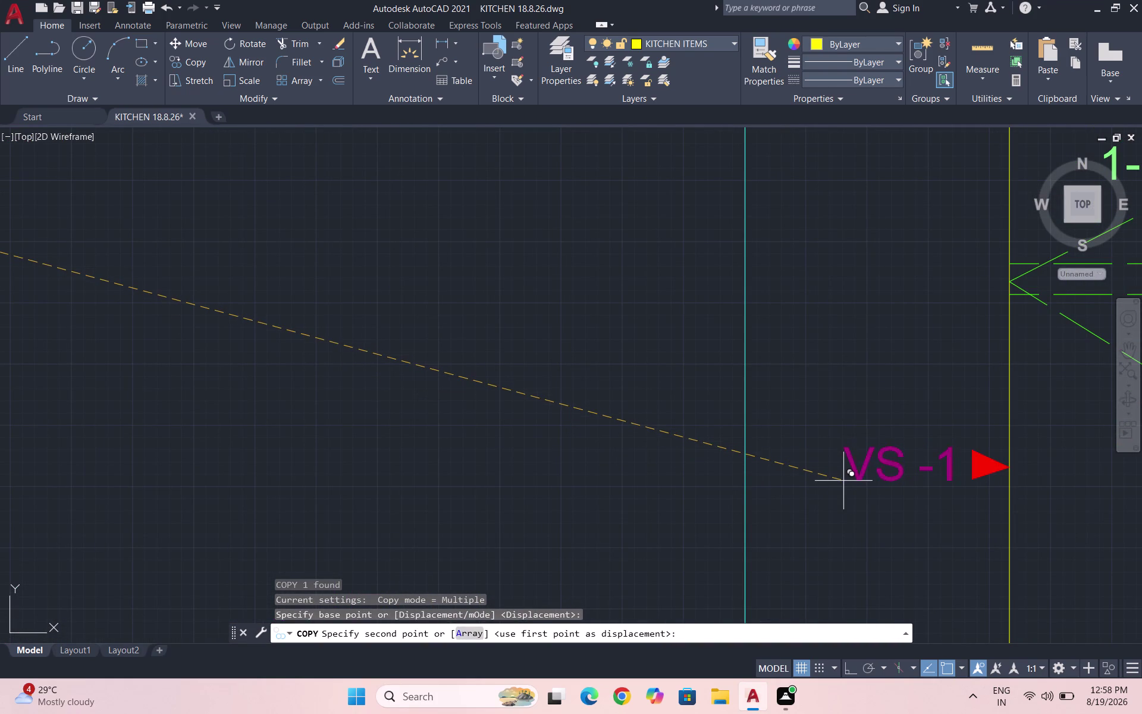
click(843, 480)
key(Escape)
Quick-save the drawing with Ctrl+S.
key(ctrl+s)
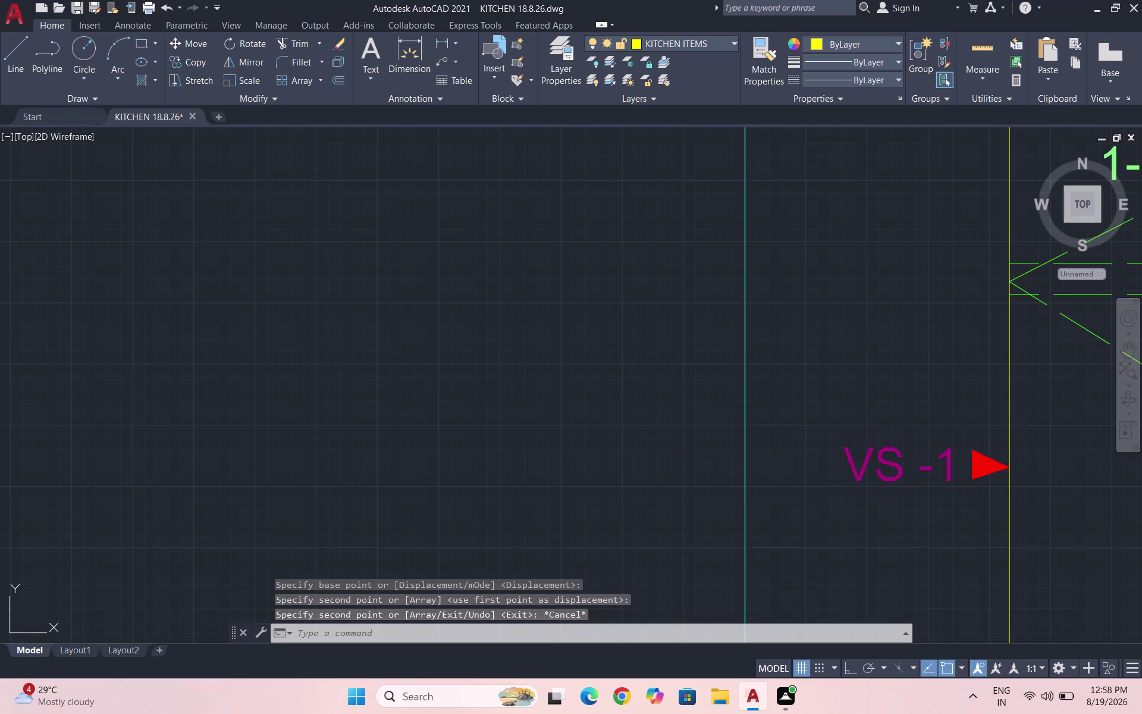
scroll(down, 3)
scroll(down, 3)
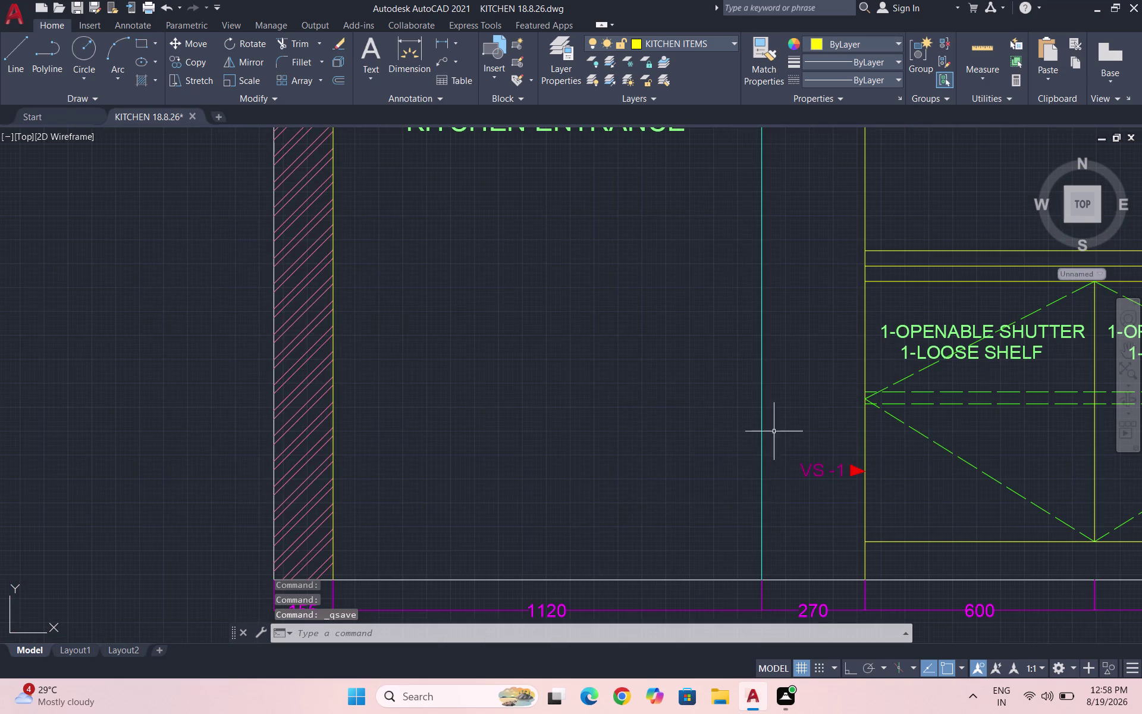
scroll(down, 3)
scroll(down, 3)
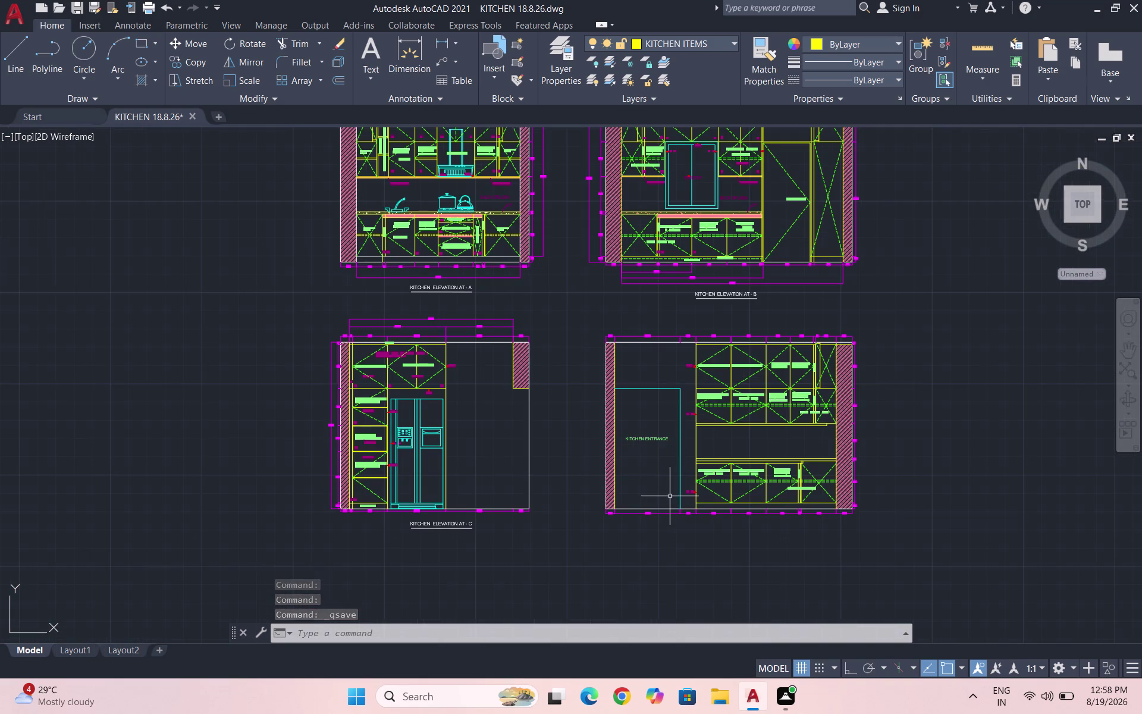
scroll(down, 3)
scroll(up, 3)
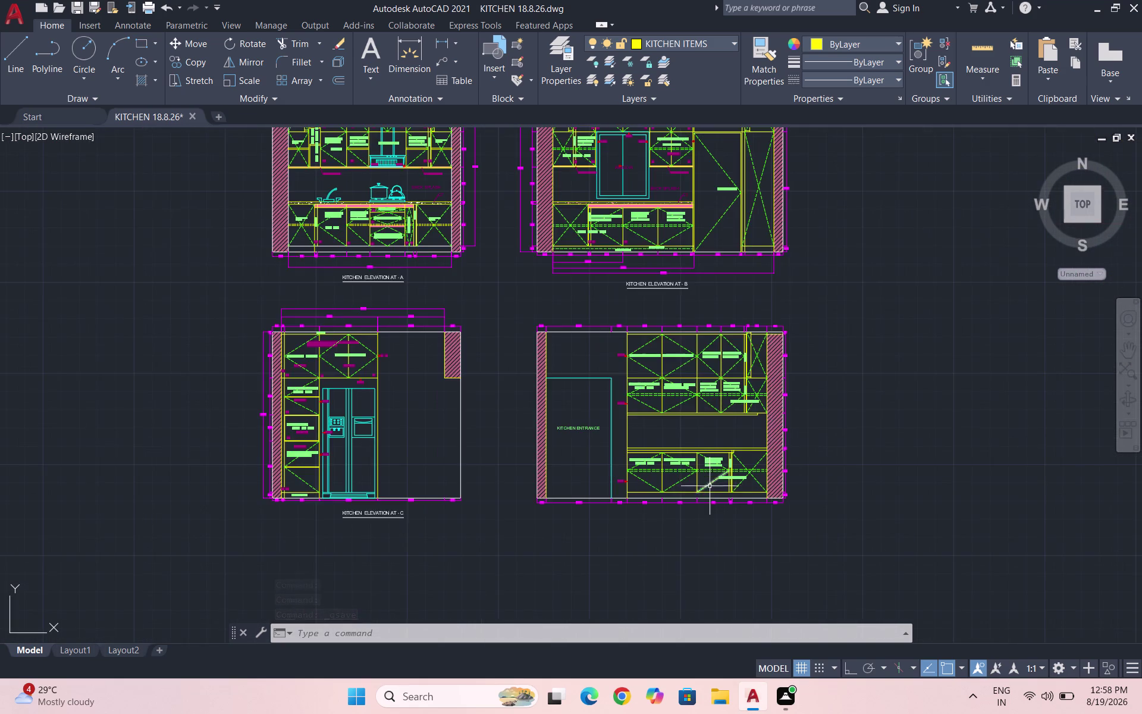
scroll(up, 3)
scroll(down, 3)
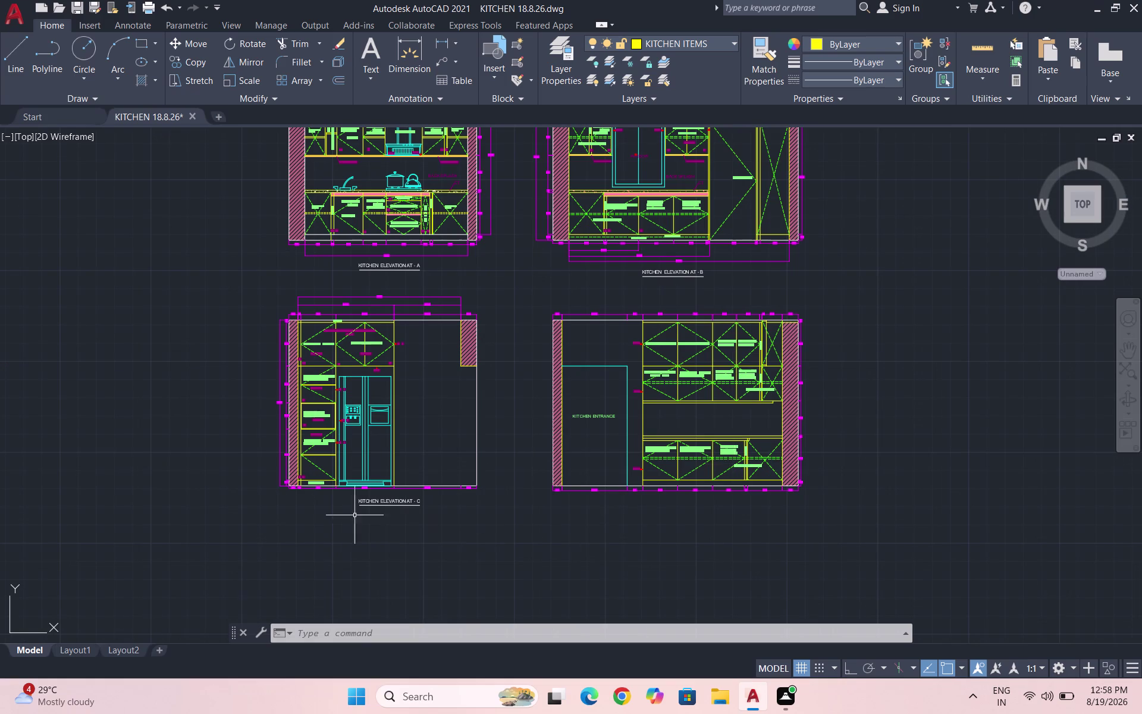
scroll(up, 3)
Copy elevation C's PVC SKIRTING label below elevation D's base cabinets.
click(304, 500)
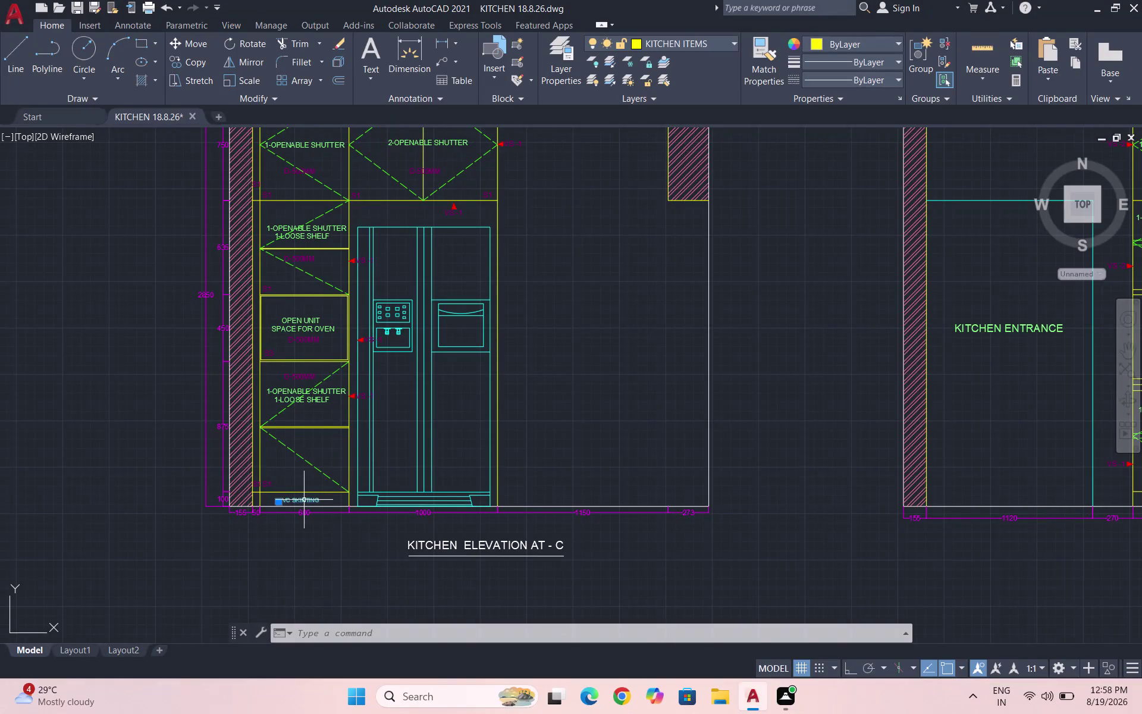
text(CO)
key(Return)
click(304, 500)
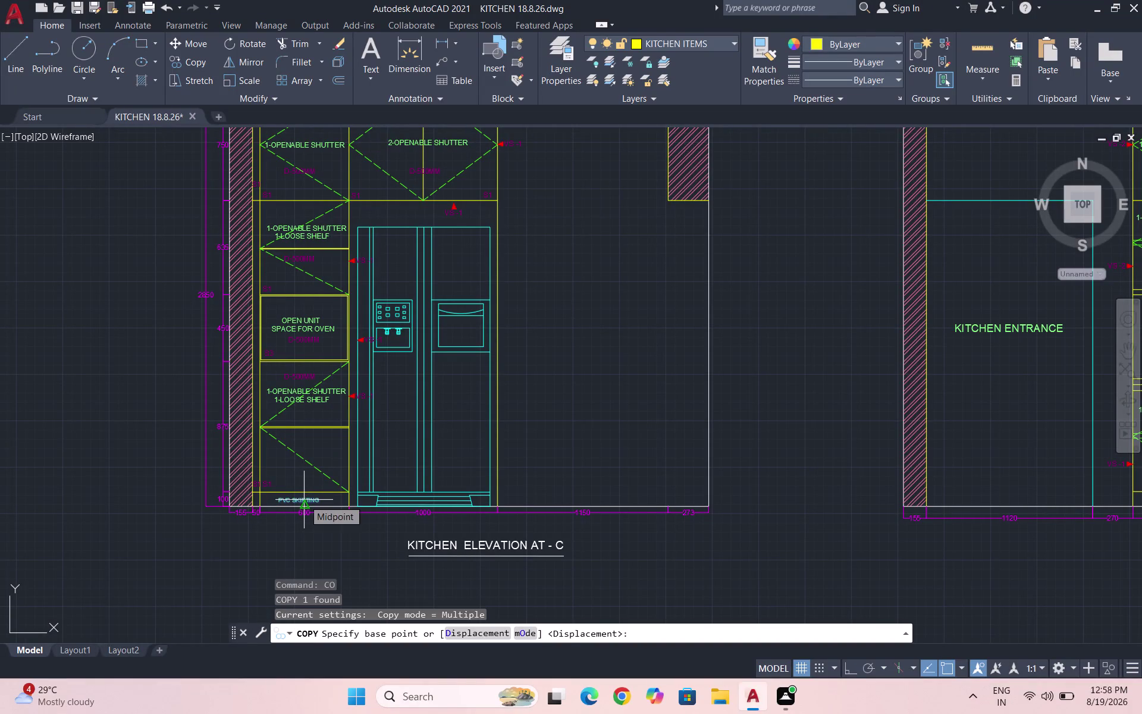
scroll(down, 3)
scroll(up, 3)
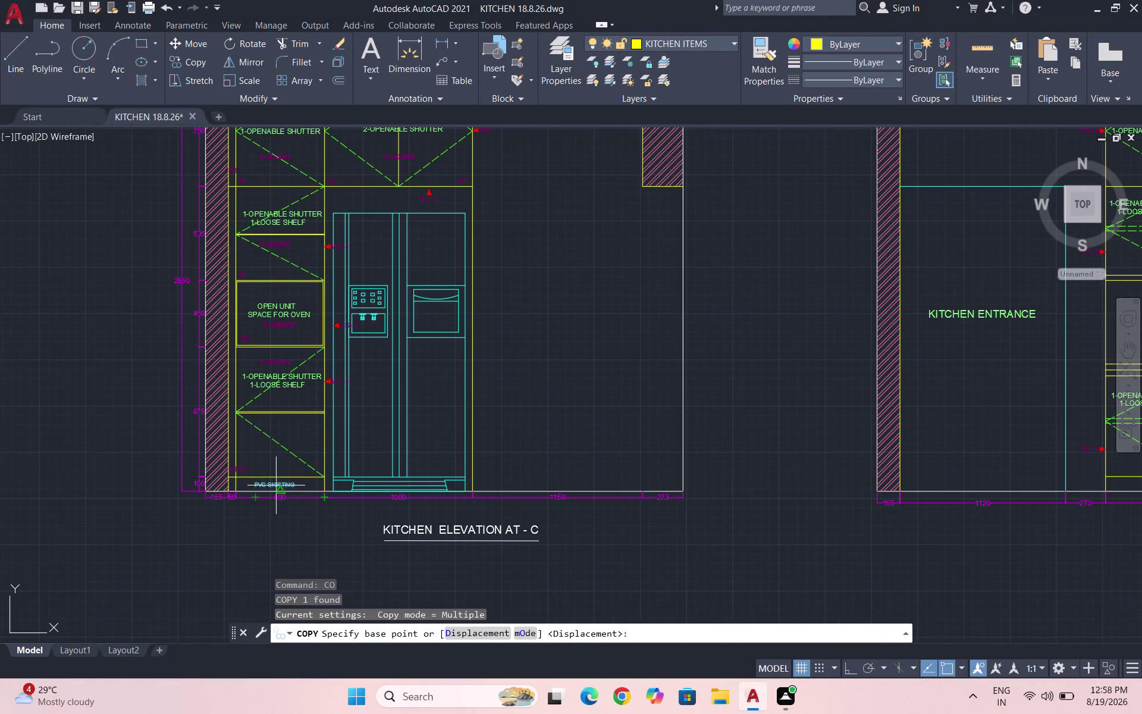
scroll(up, 3)
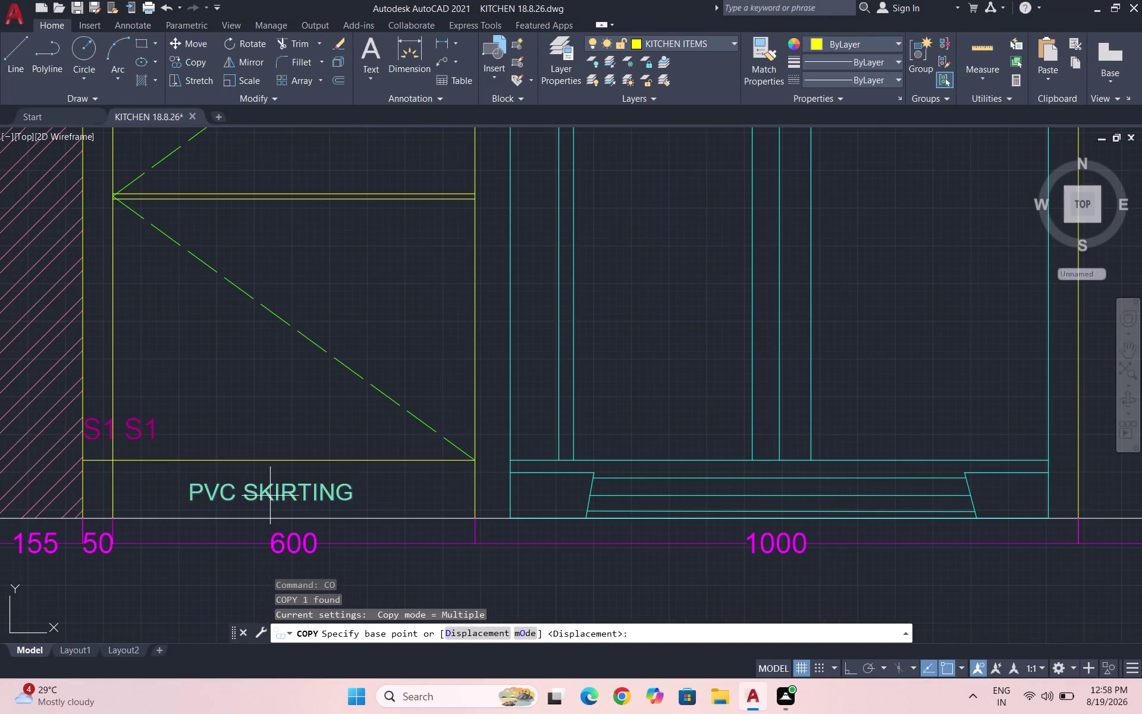
click(270, 494)
scroll(down, 3)
scroll(up, 3)
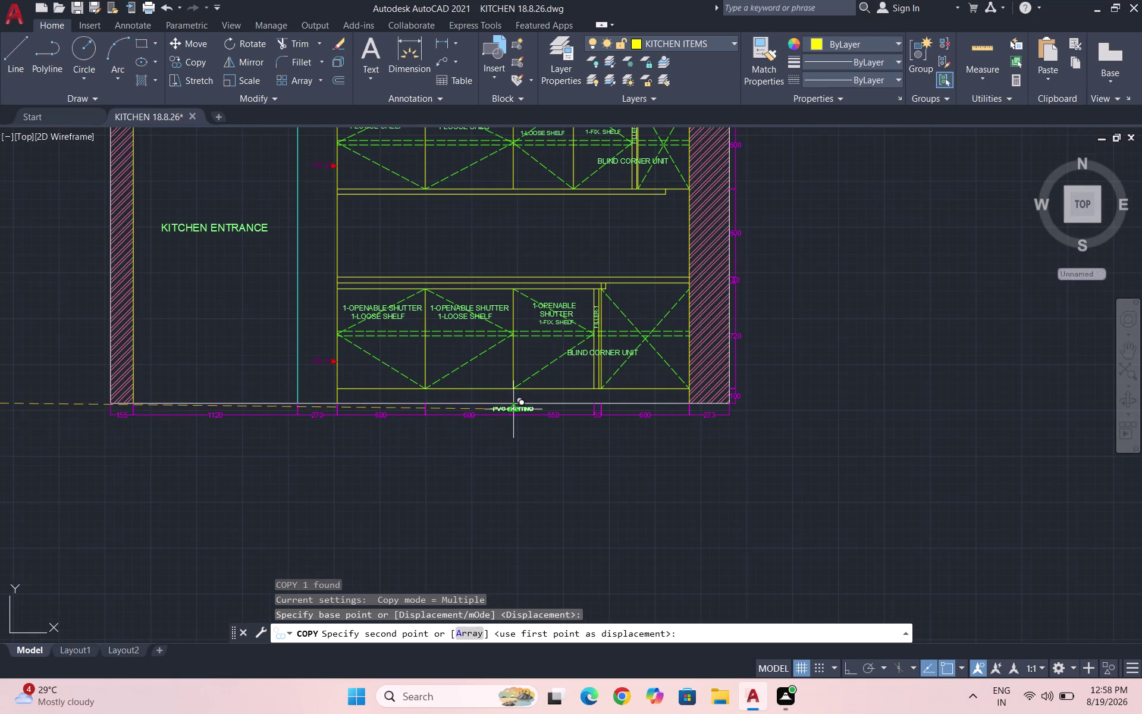
scroll(up, 3)
scroll(up, 3)
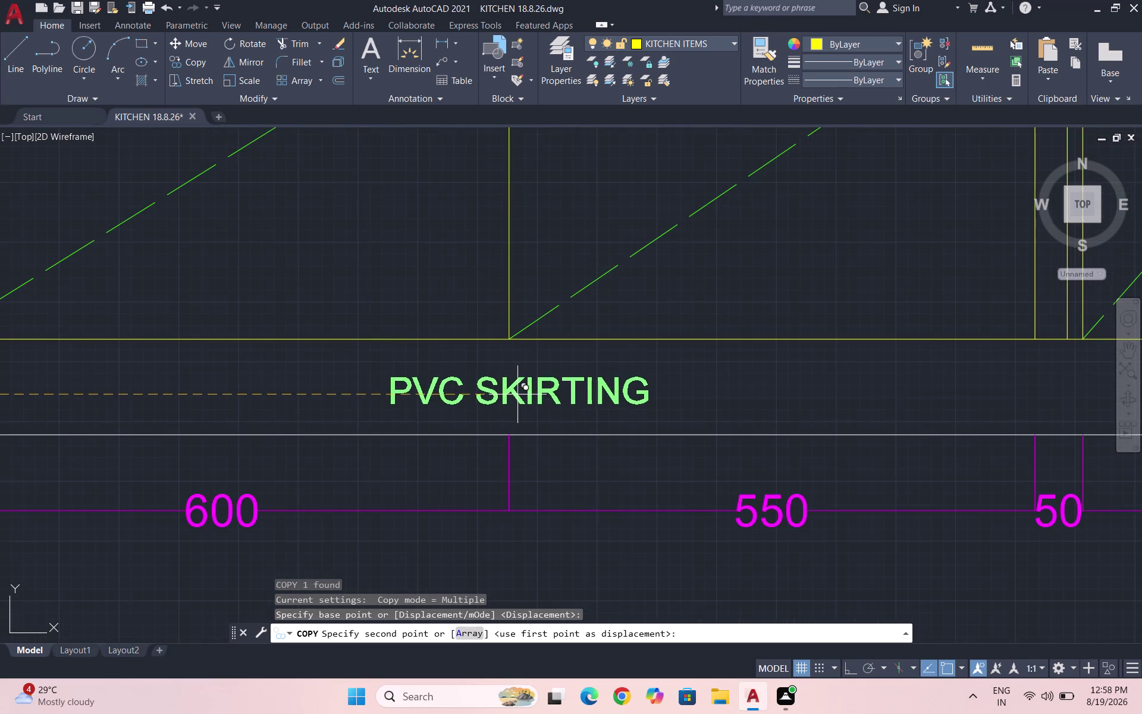
click(429, 390)
scroll(down, 3)
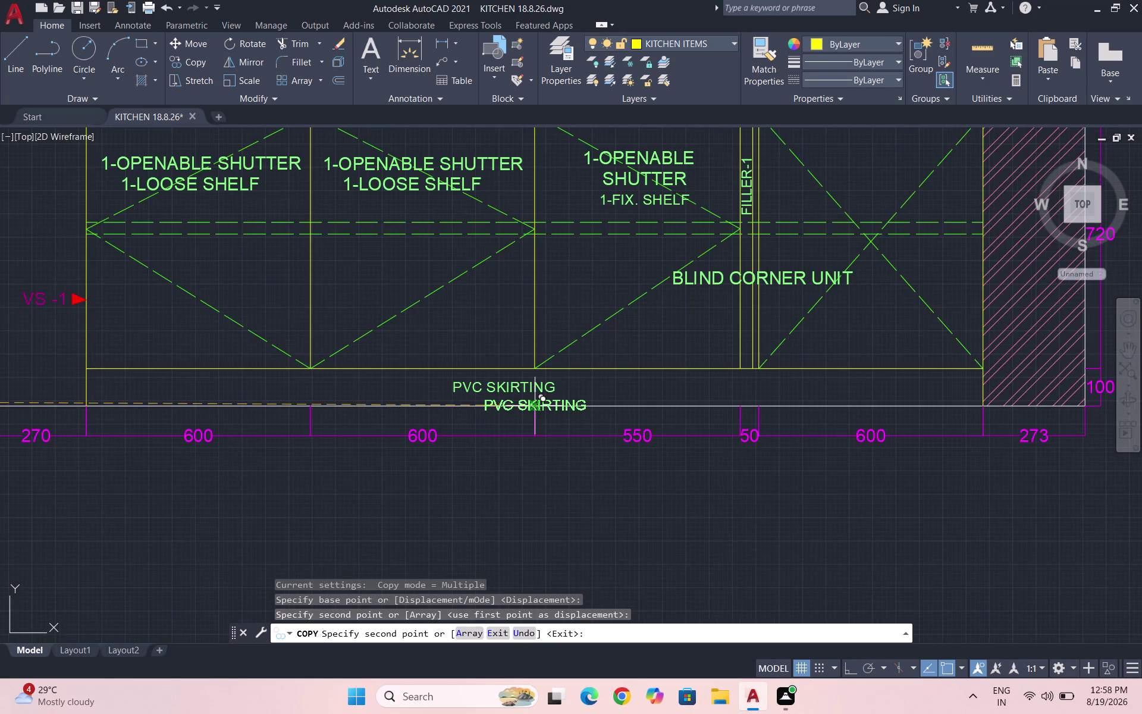
key(Escape)
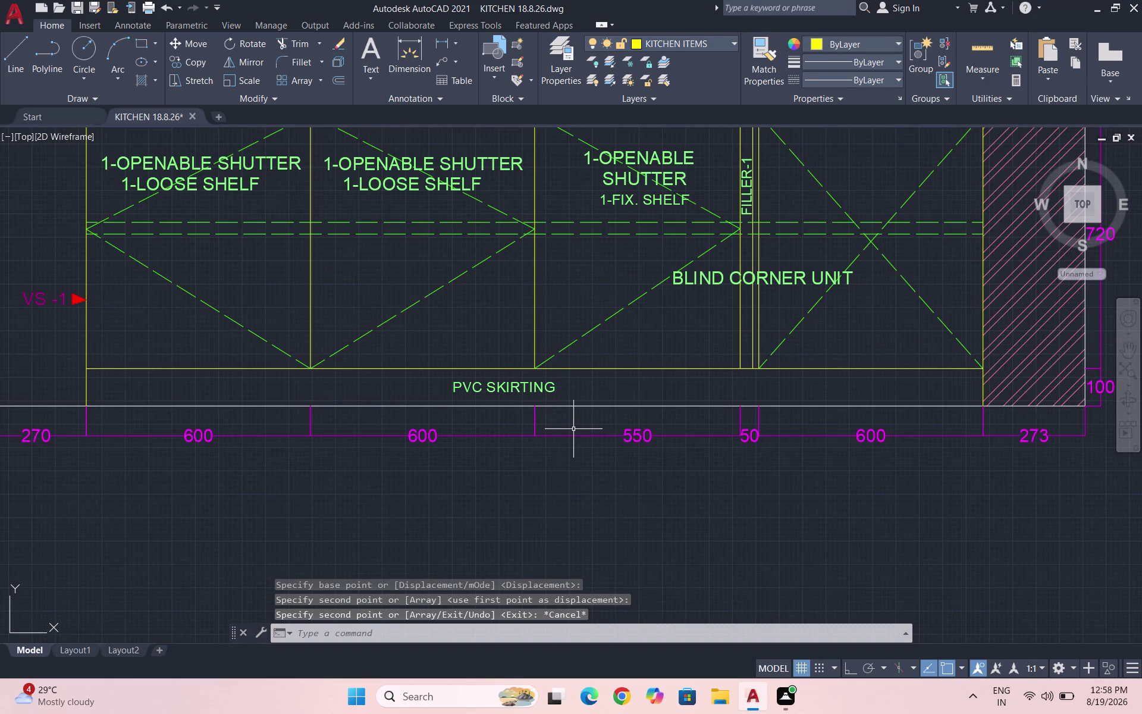
Navigate the drawing and select an S2 shelf tag.
scroll(down, 3)
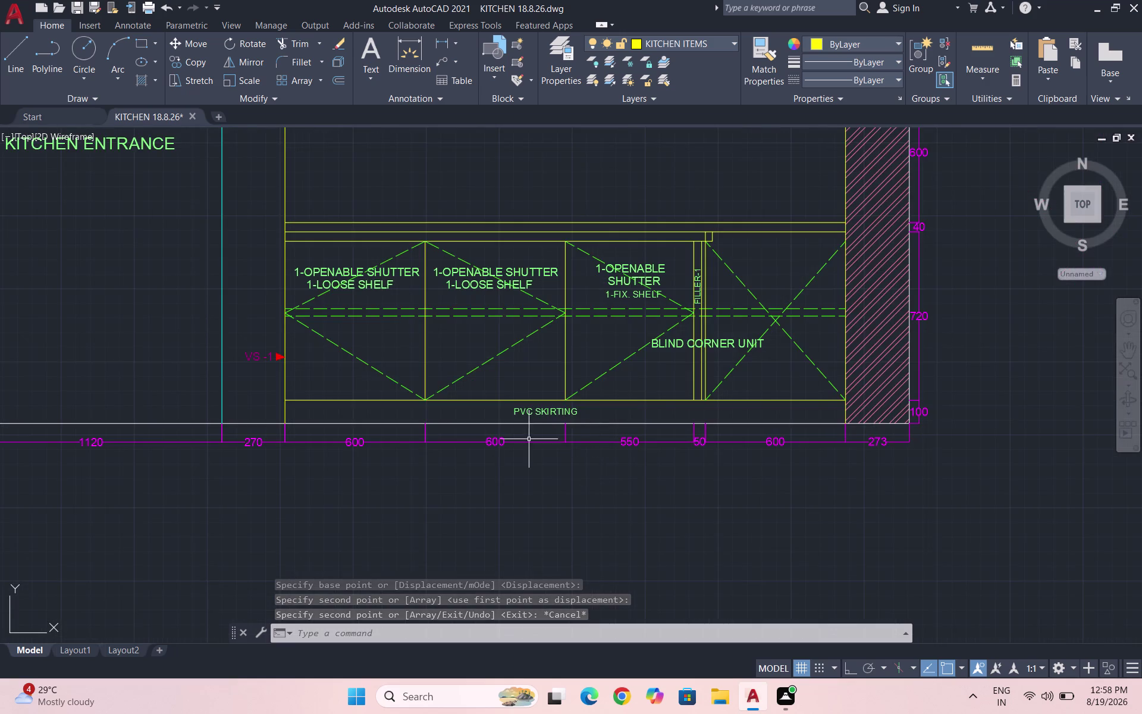
scroll(down, 3)
scroll(down, 3)
scroll(up, 3)
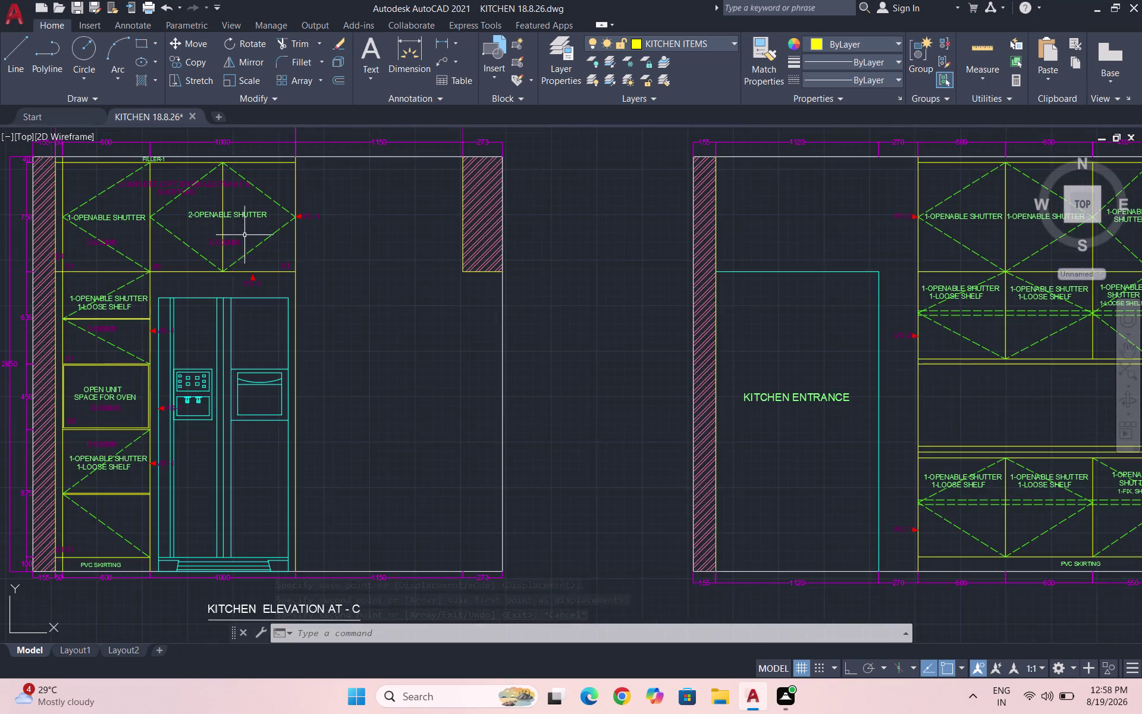
scroll(up, 3)
scroll(down, 3)
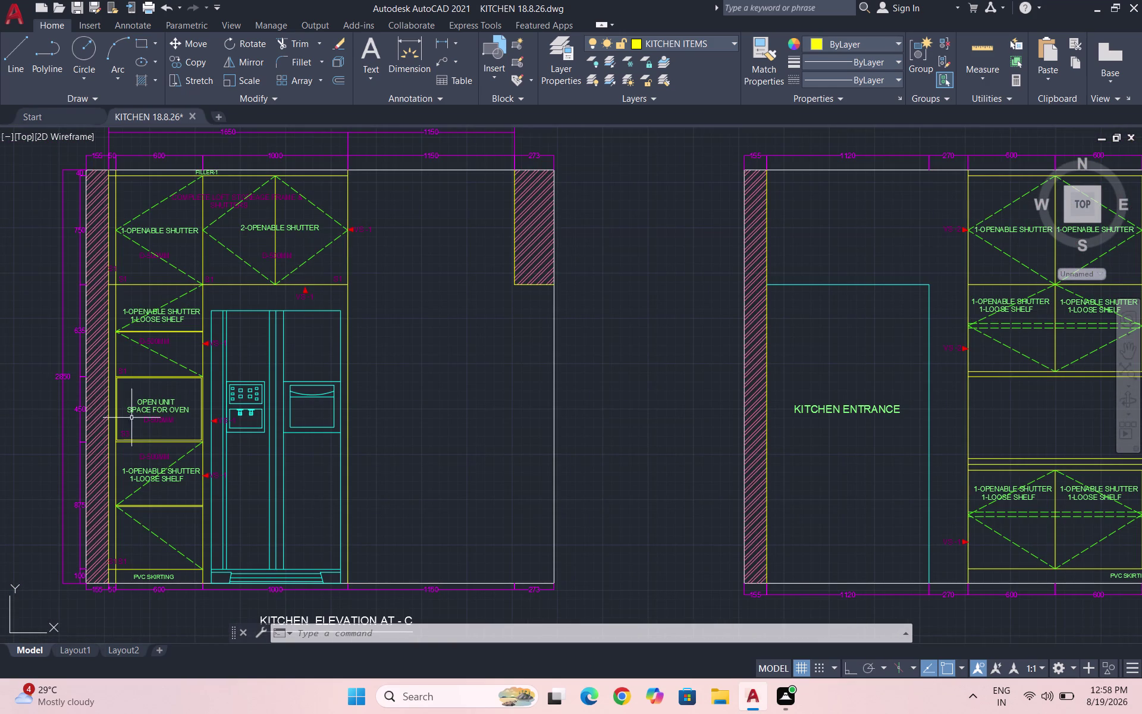
scroll(down, 3)
scroll(down, 3)
scroll(up, 3)
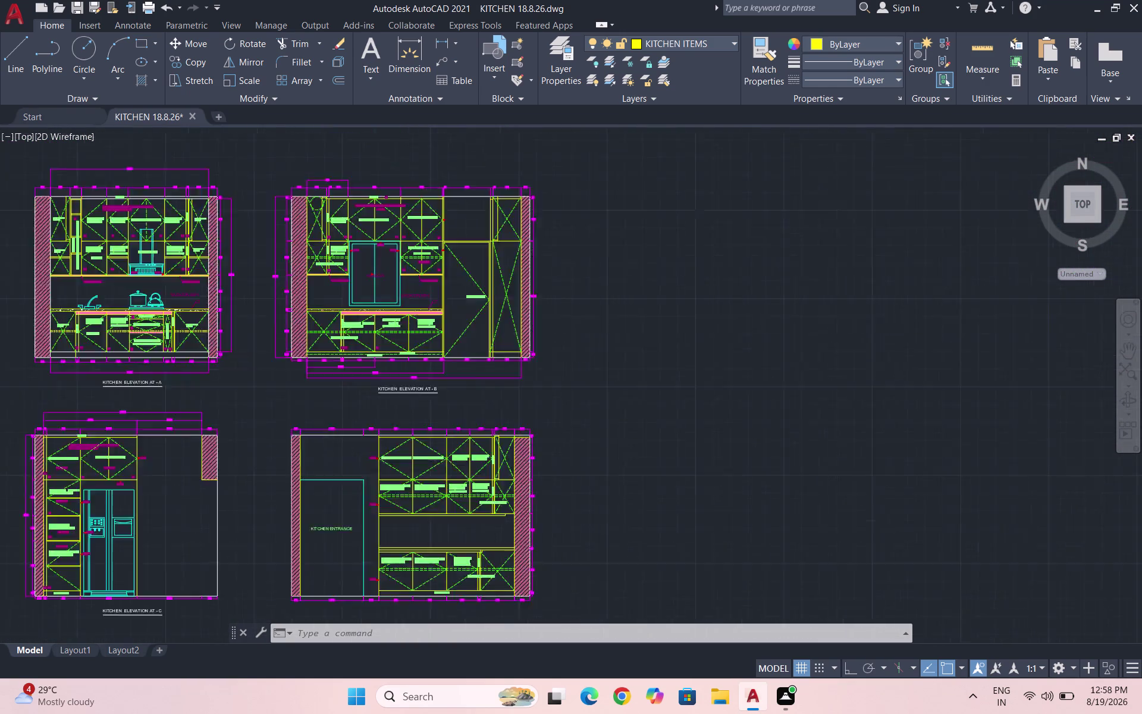
scroll(up, 3)
scroll(up, 3)
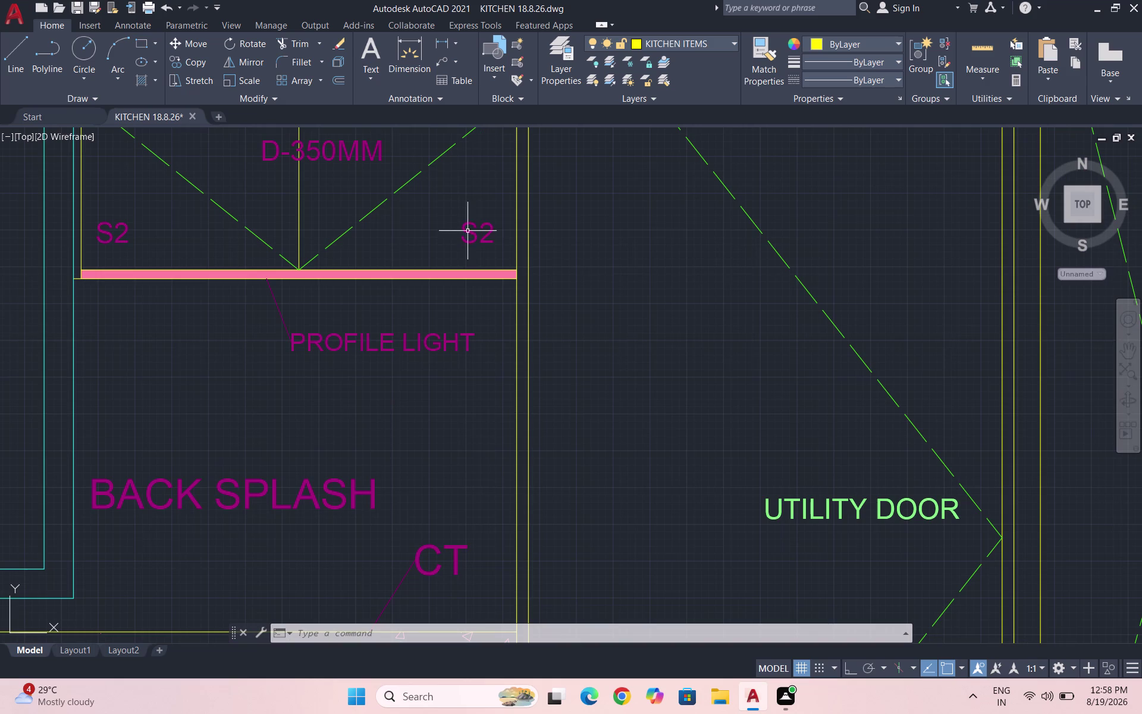
click(481, 240)
Copy the S2 tag between elevation D's upper openable shutters and select the new copy.
text(CO)
key(Return)
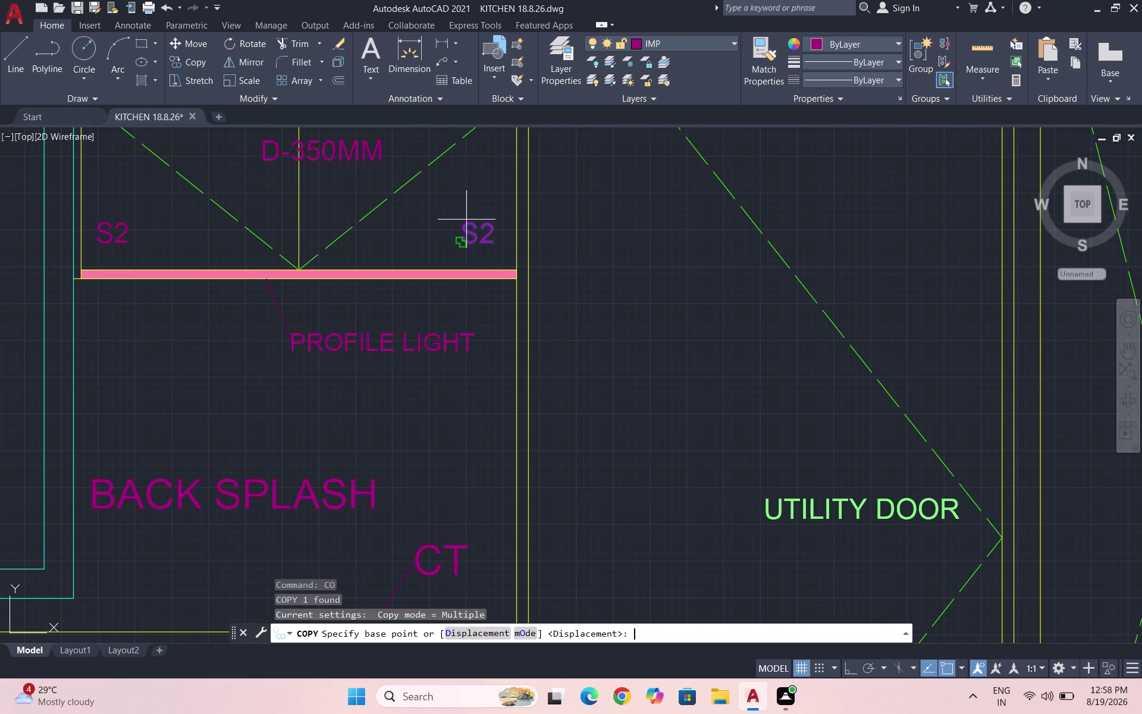
click(466, 223)
scroll(down, 3)
scroll(down, 3)
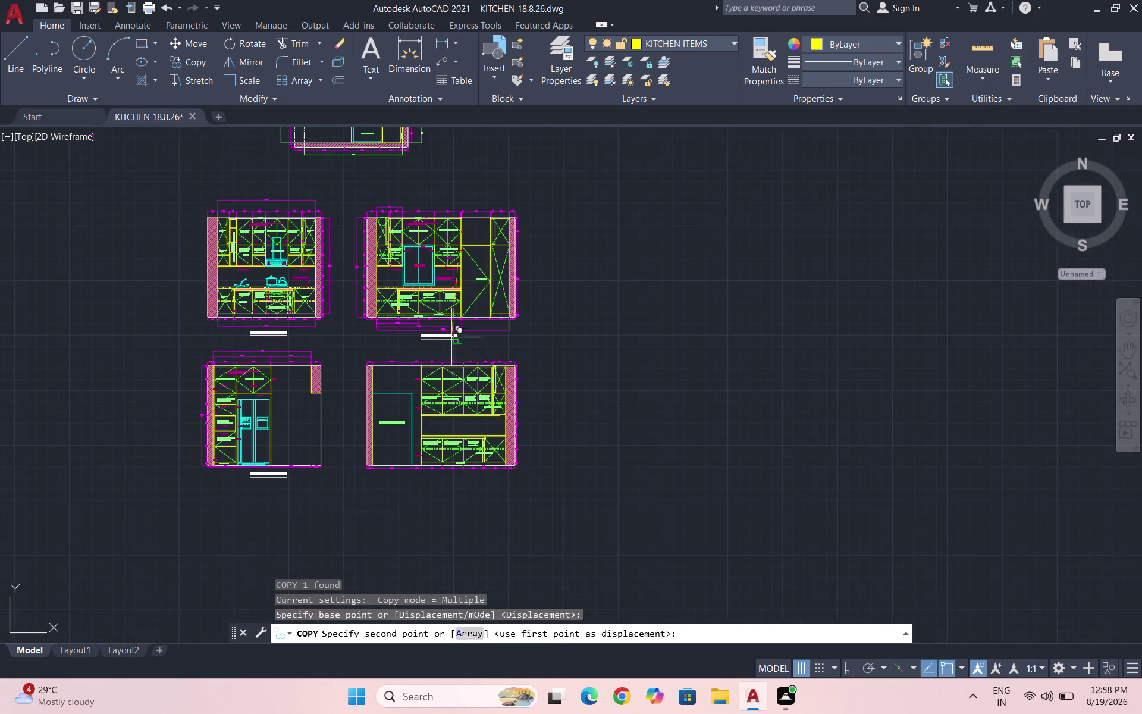
scroll(up, 3)
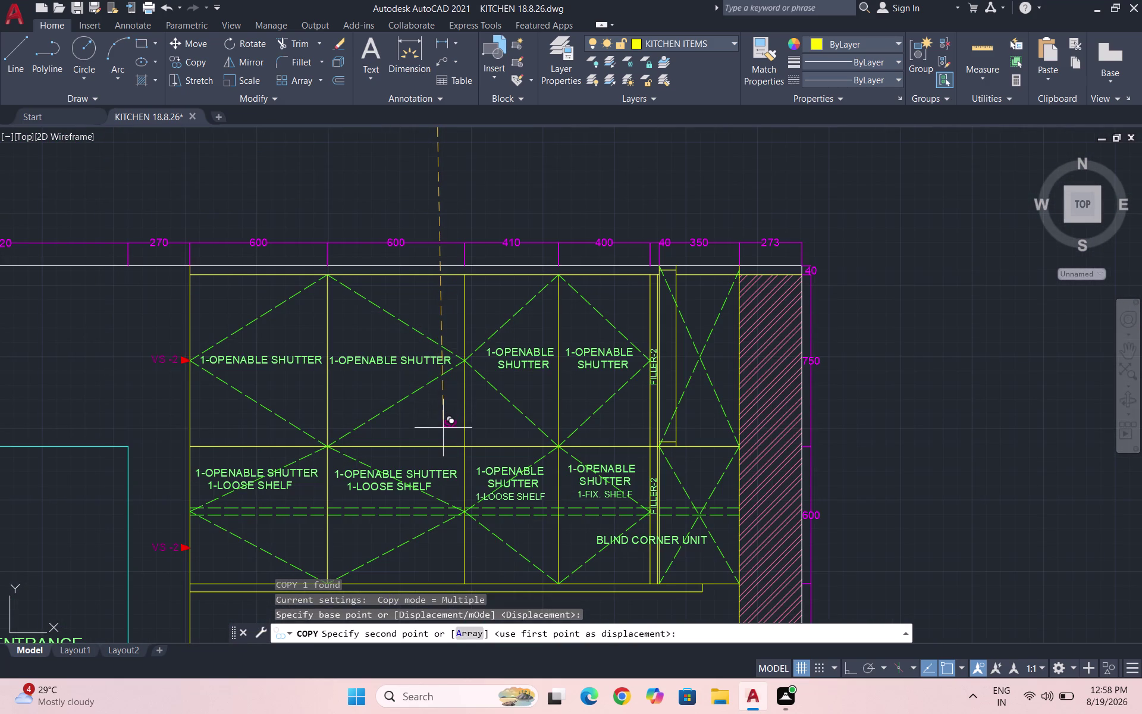
click(441, 434)
key(Escape)
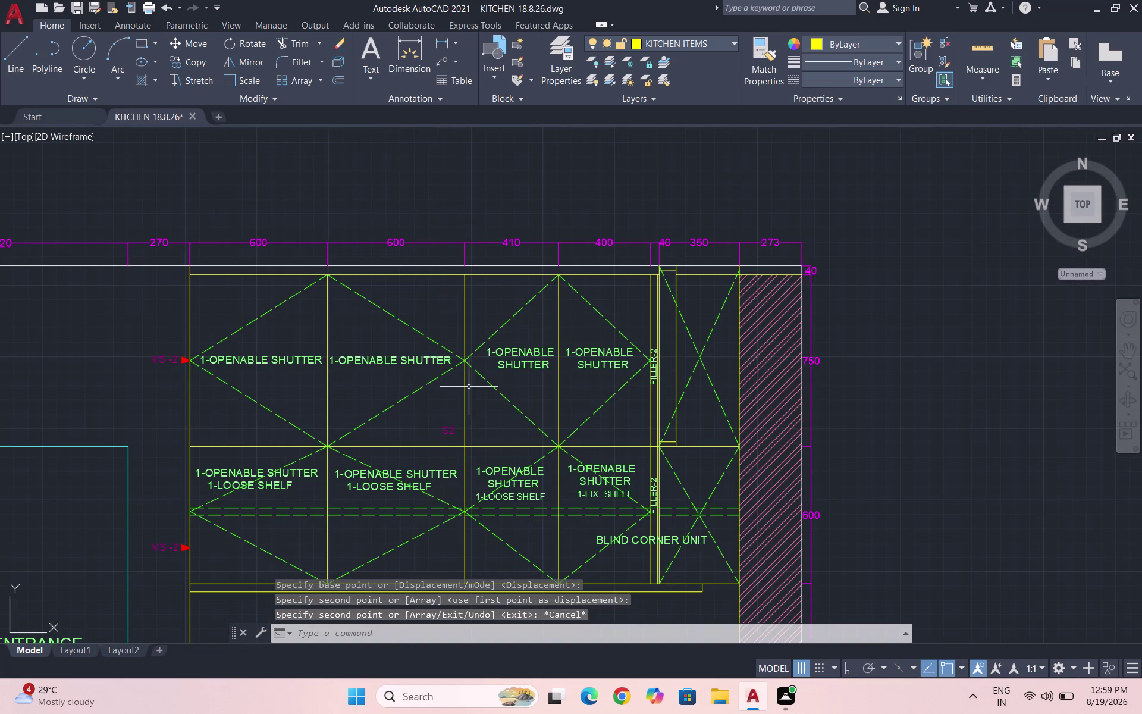
scroll(up, 3)
click(500, 471)
Copy S2 tags to the upper shutter corner and two FILLER-2 corners.
click(459, 432)
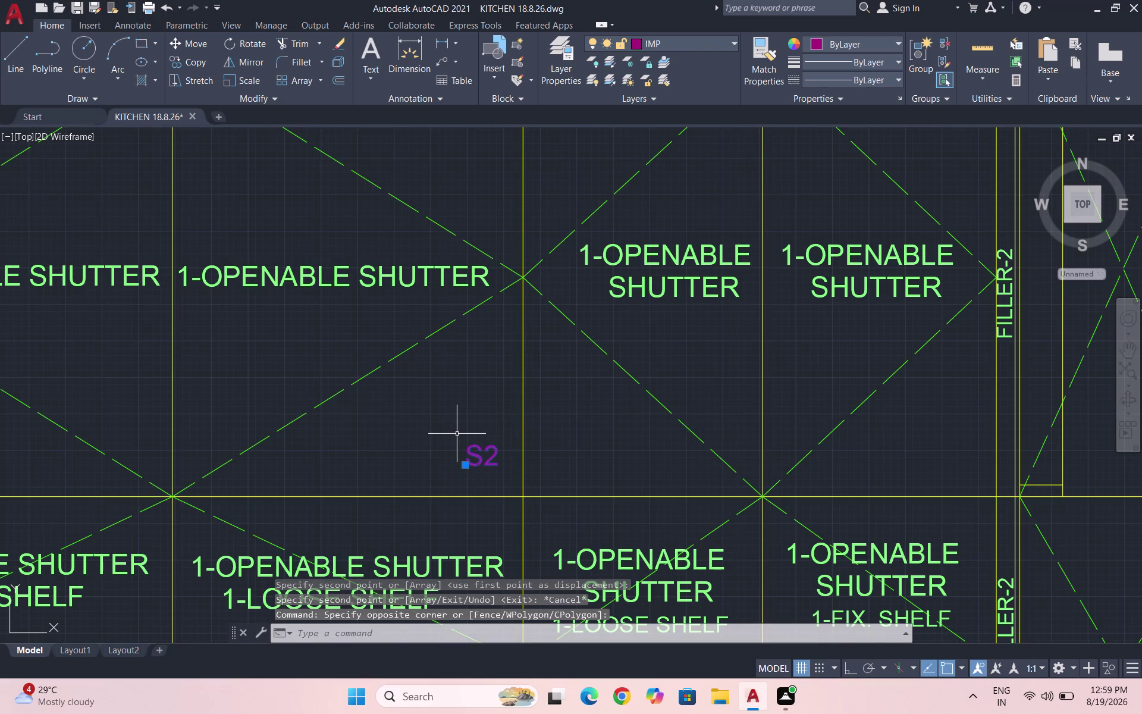
text(CO)
key(Return)
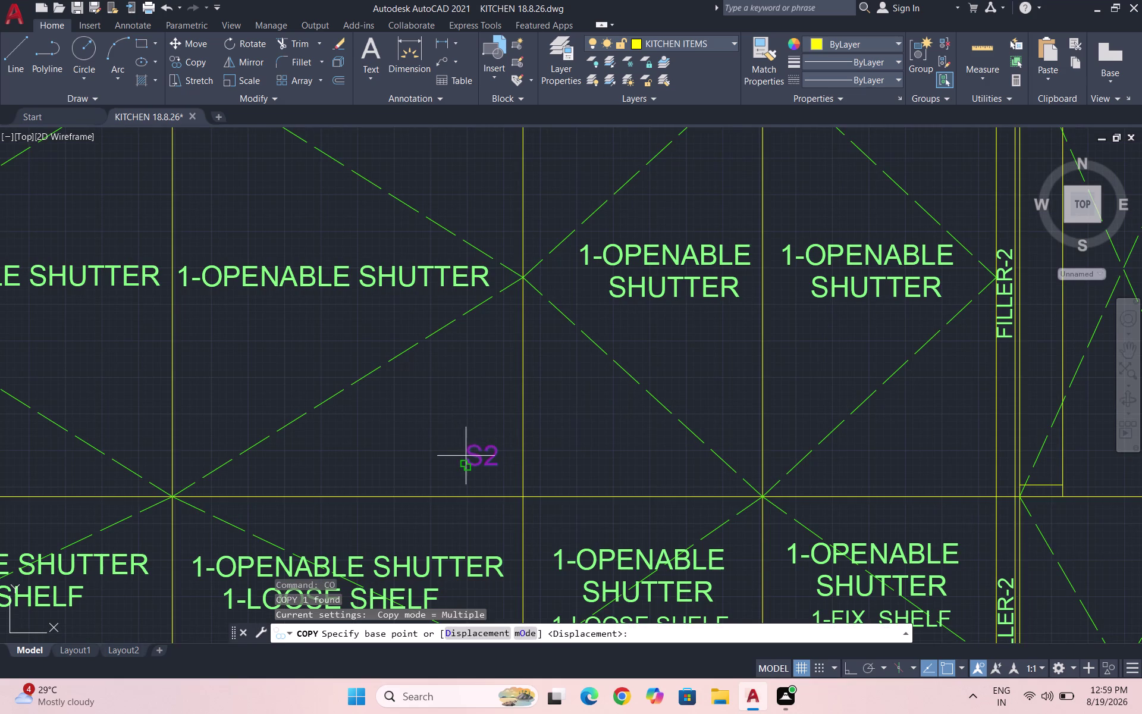
click(473, 450)
scroll(down, 3)
scroll(up, 3)
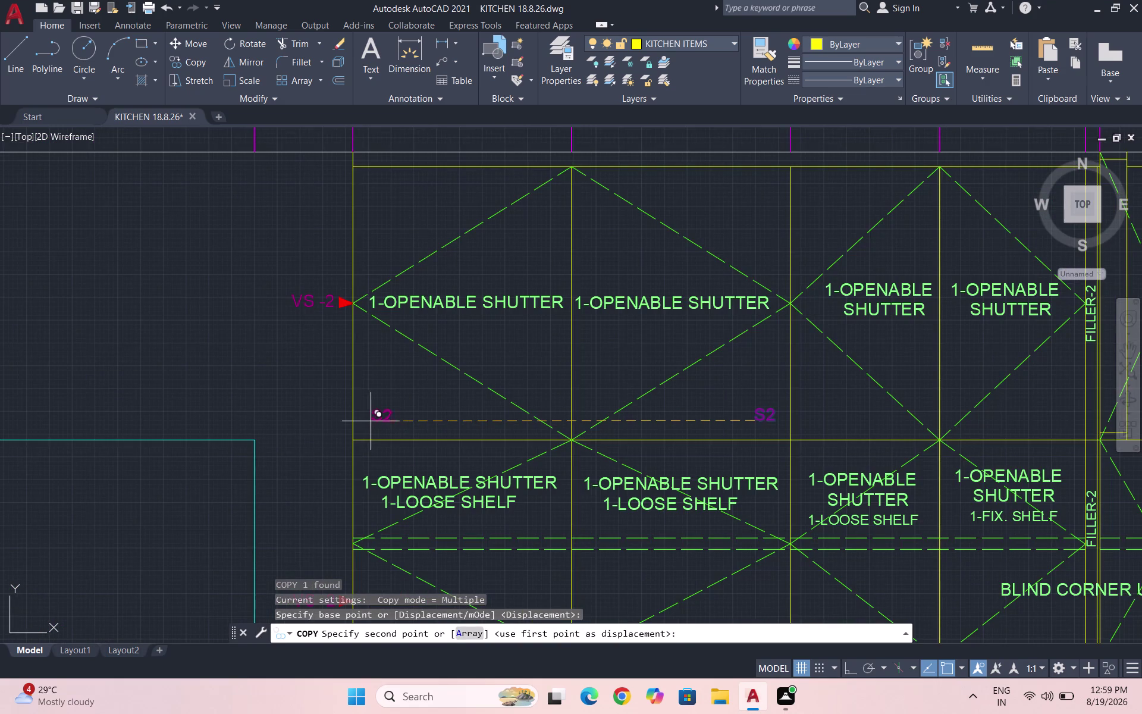
scroll(down, 3)
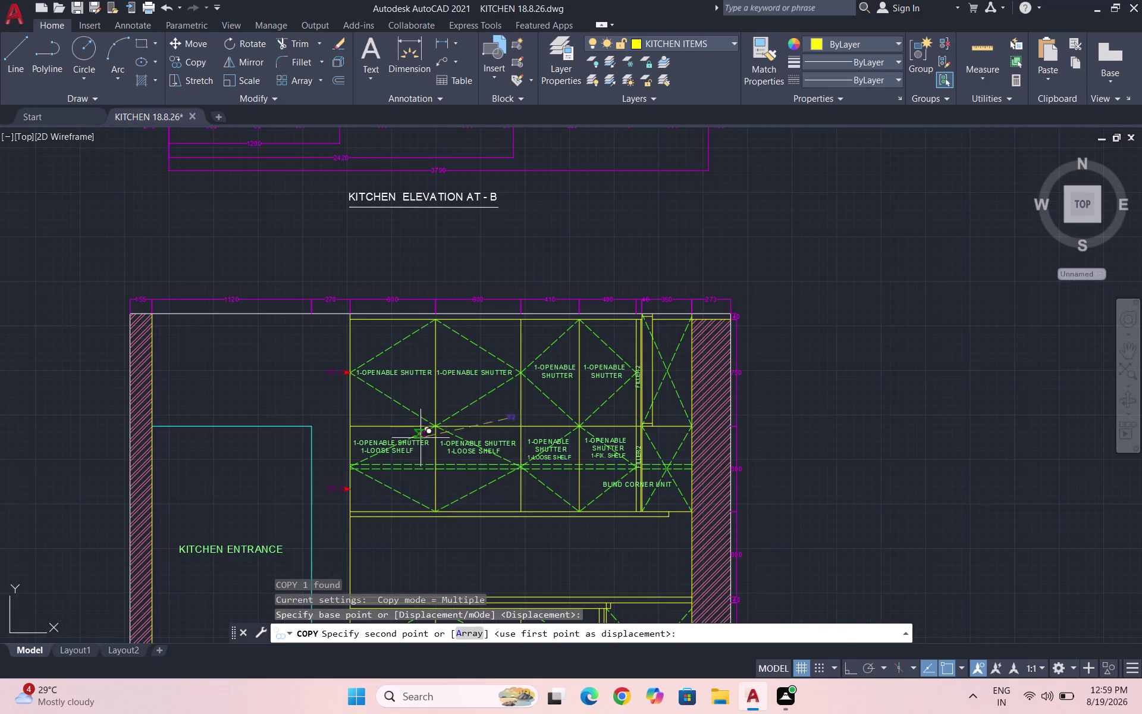
scroll(up, 3)
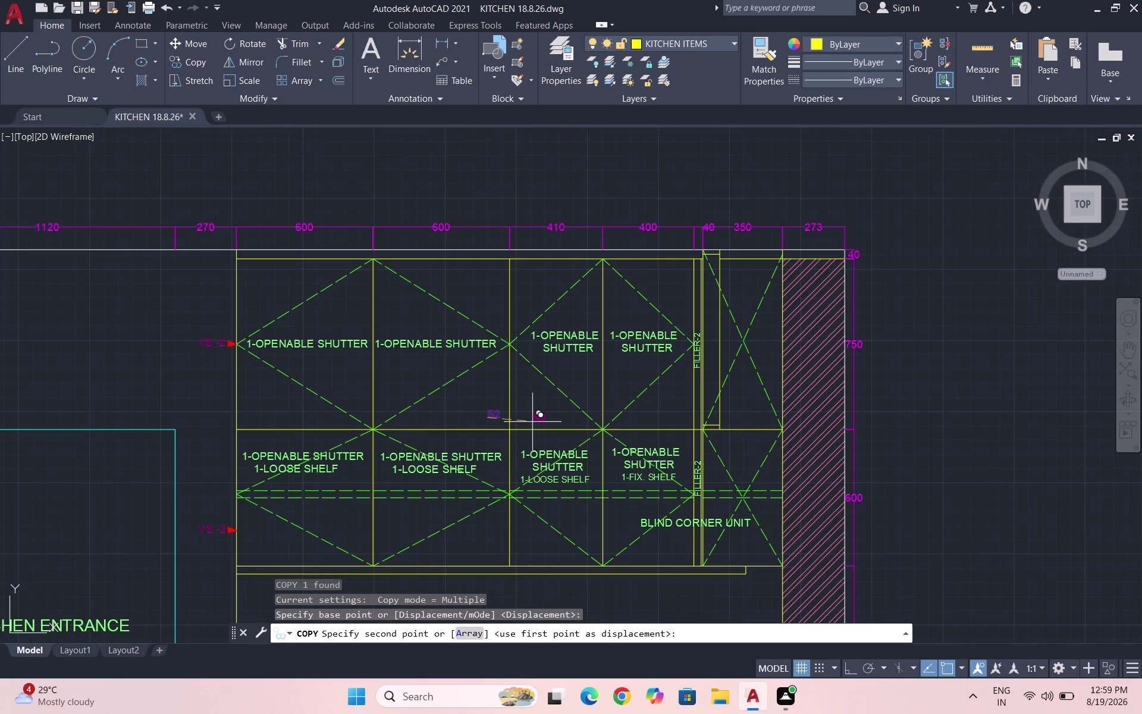
click(516, 417)
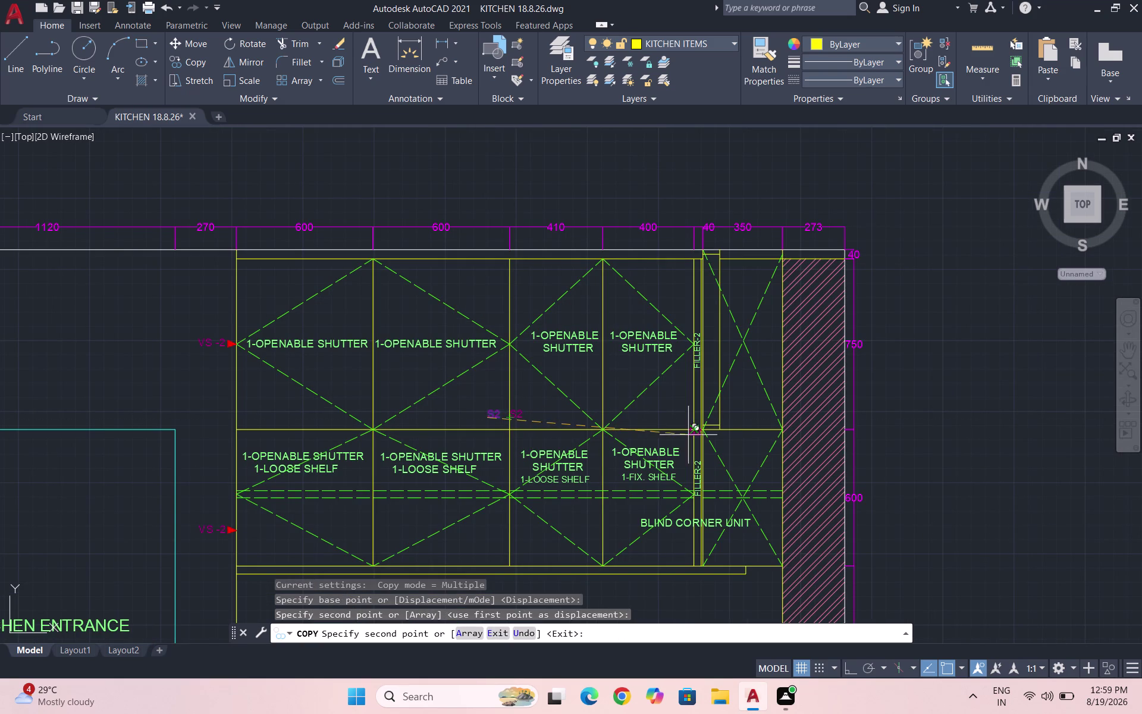
scroll(up, 3)
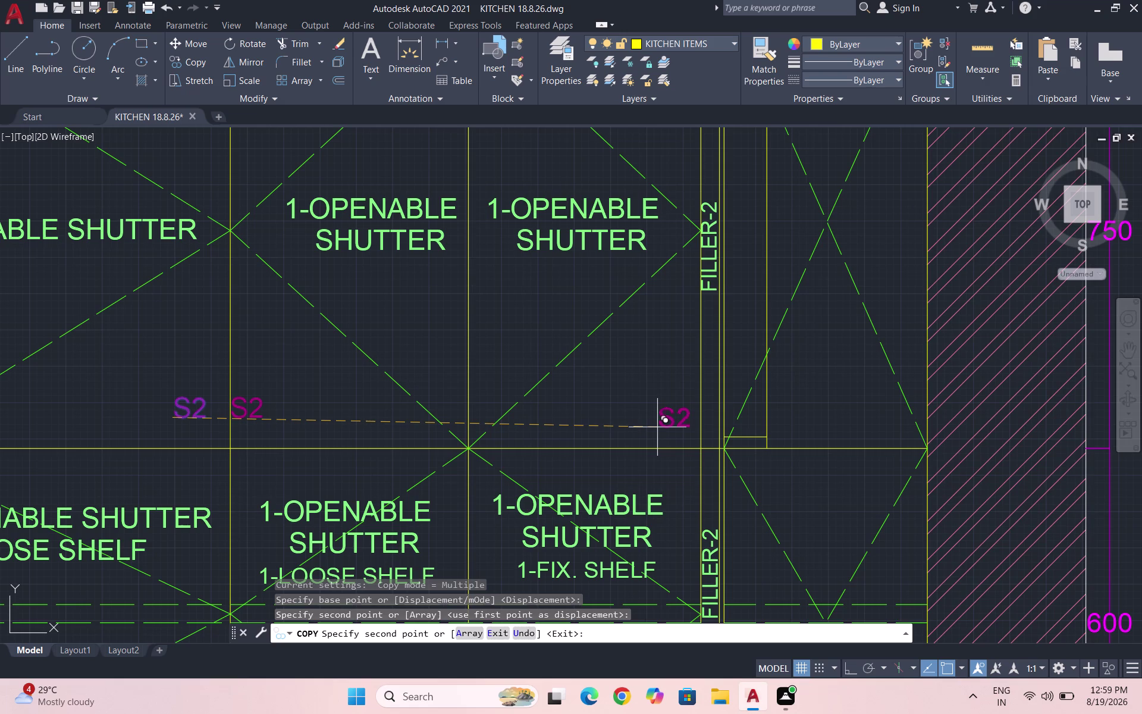
click(657, 427)
scroll(down, 3)
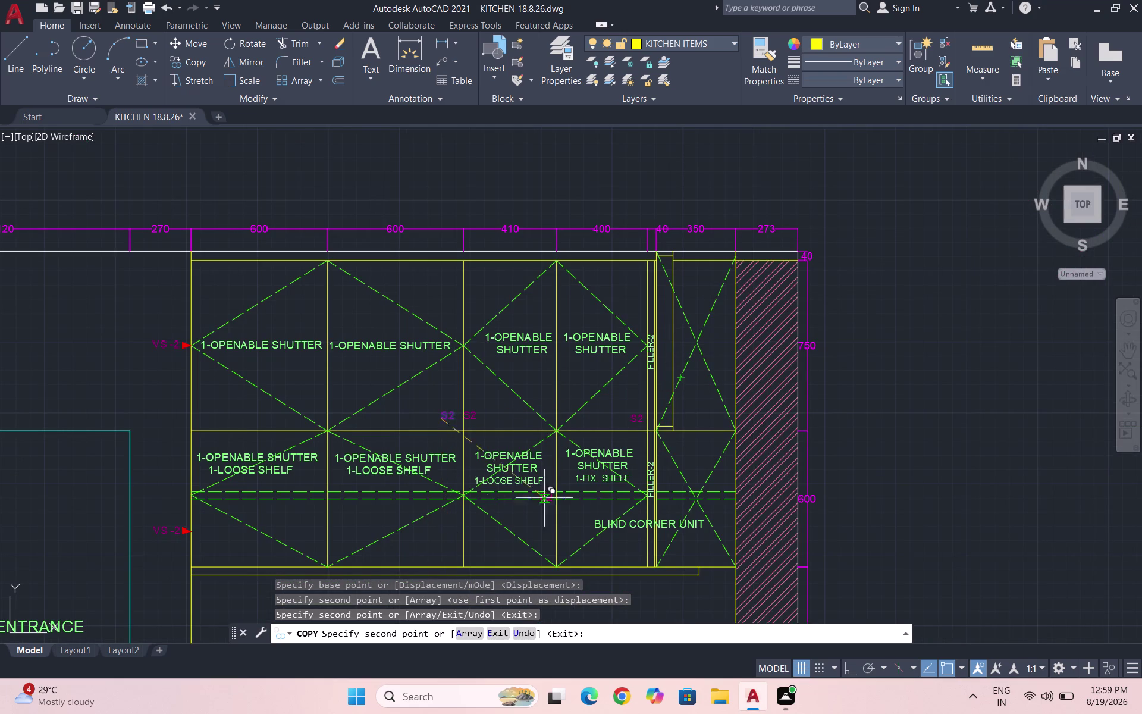
scroll(up, 3)
scroll(up, 3)
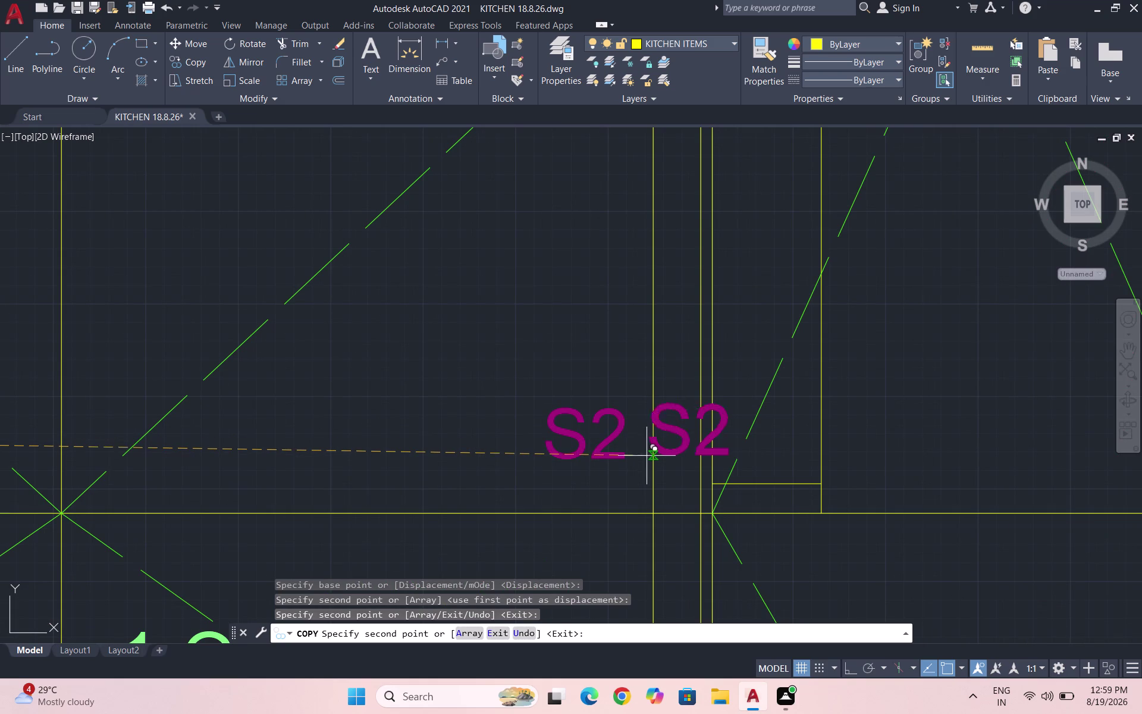
click(649, 458)
scroll(down, 3)
scroll(down, 3)
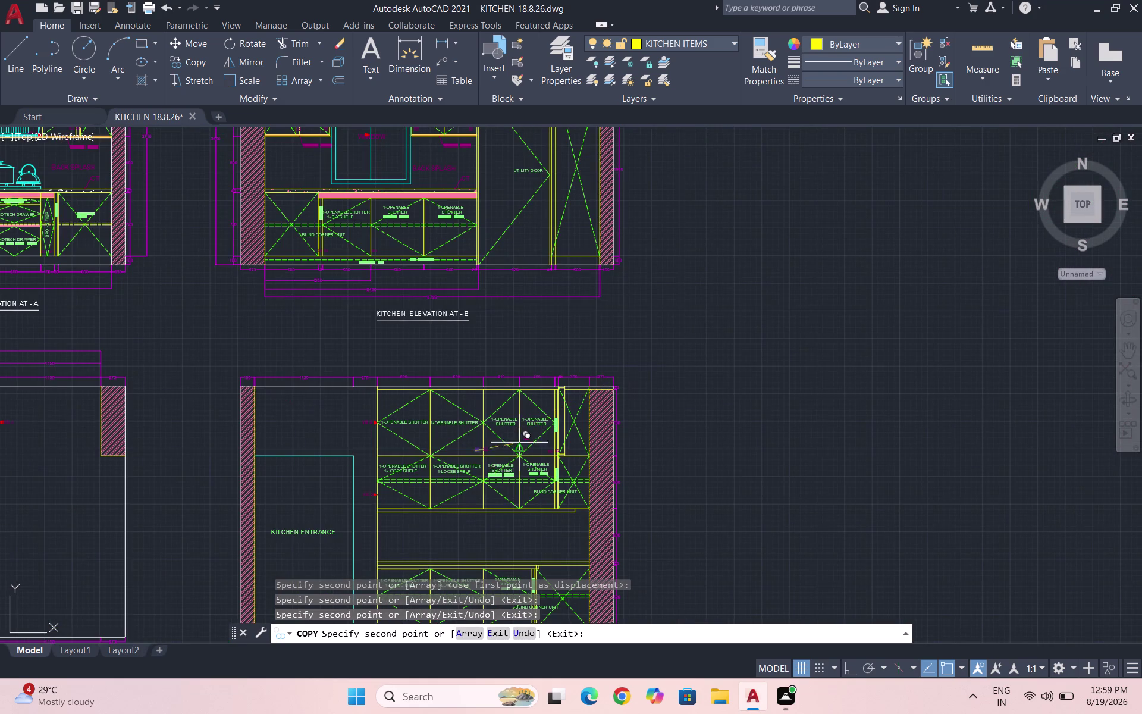
scroll(up, 3)
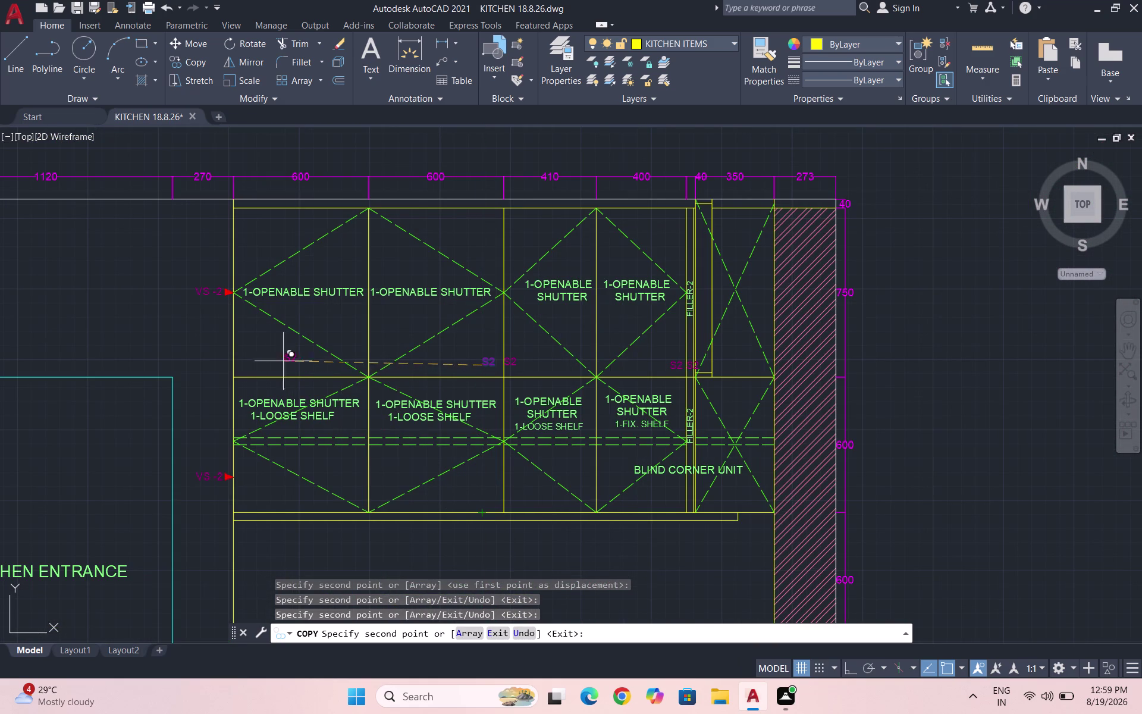
Add S2 tags along the left shelf line and the lower cabinet junctions beside FILLER-2.
click(241, 364)
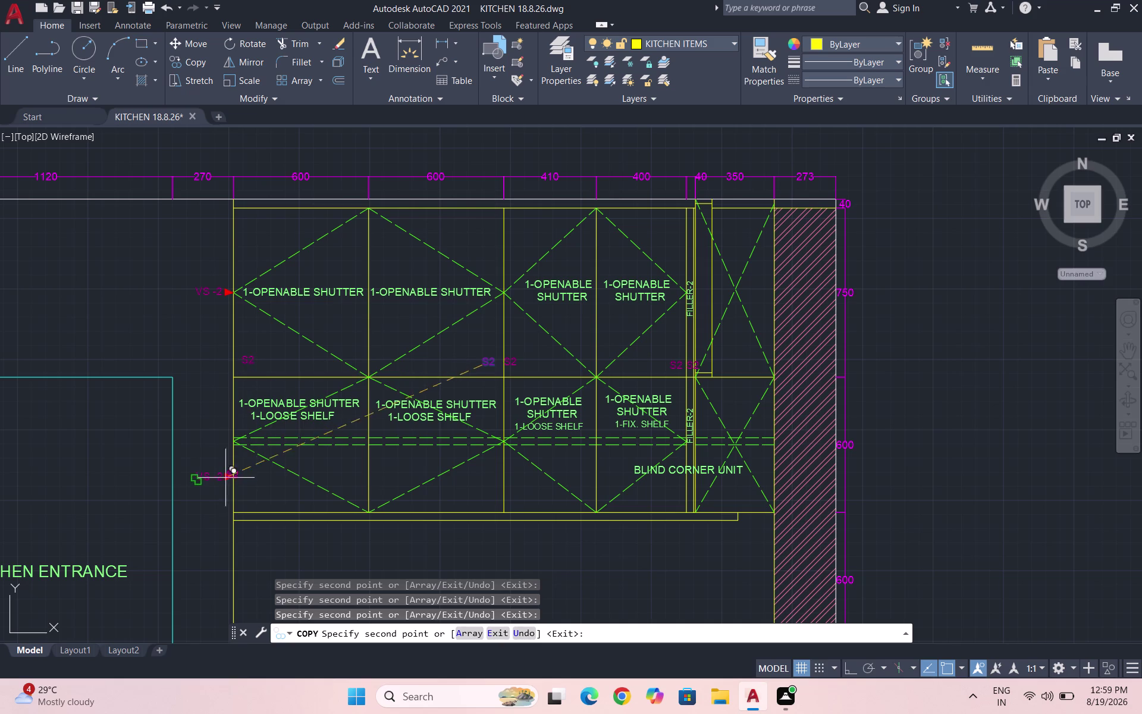
click(239, 501)
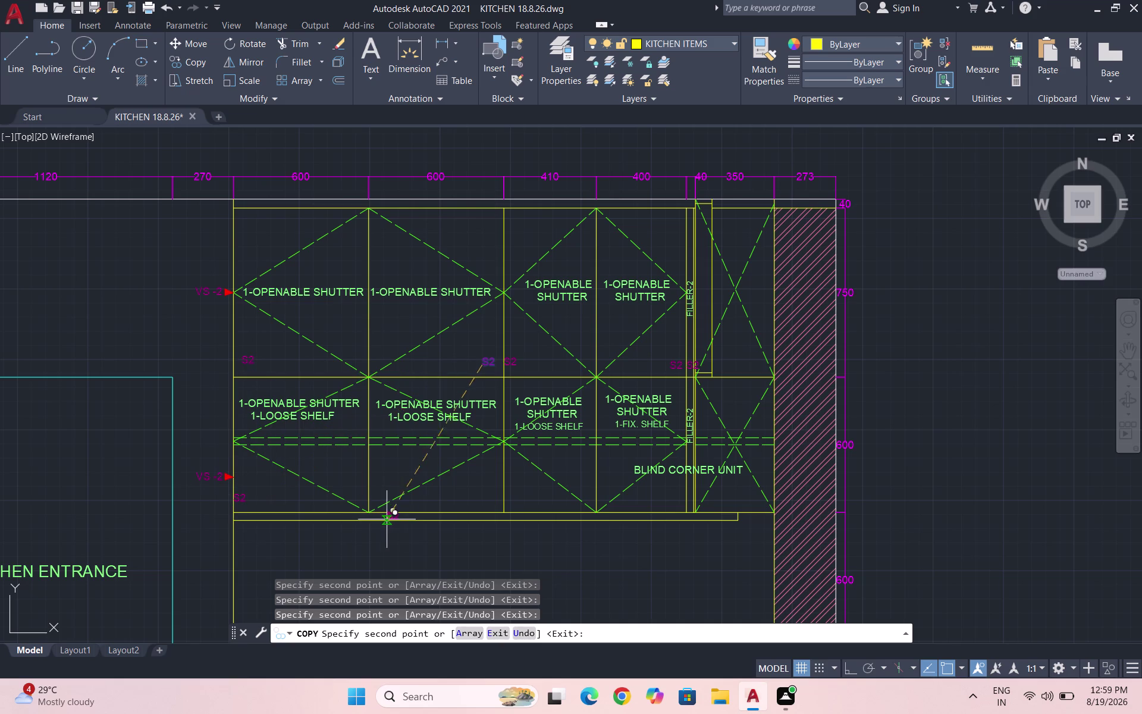
click(484, 500)
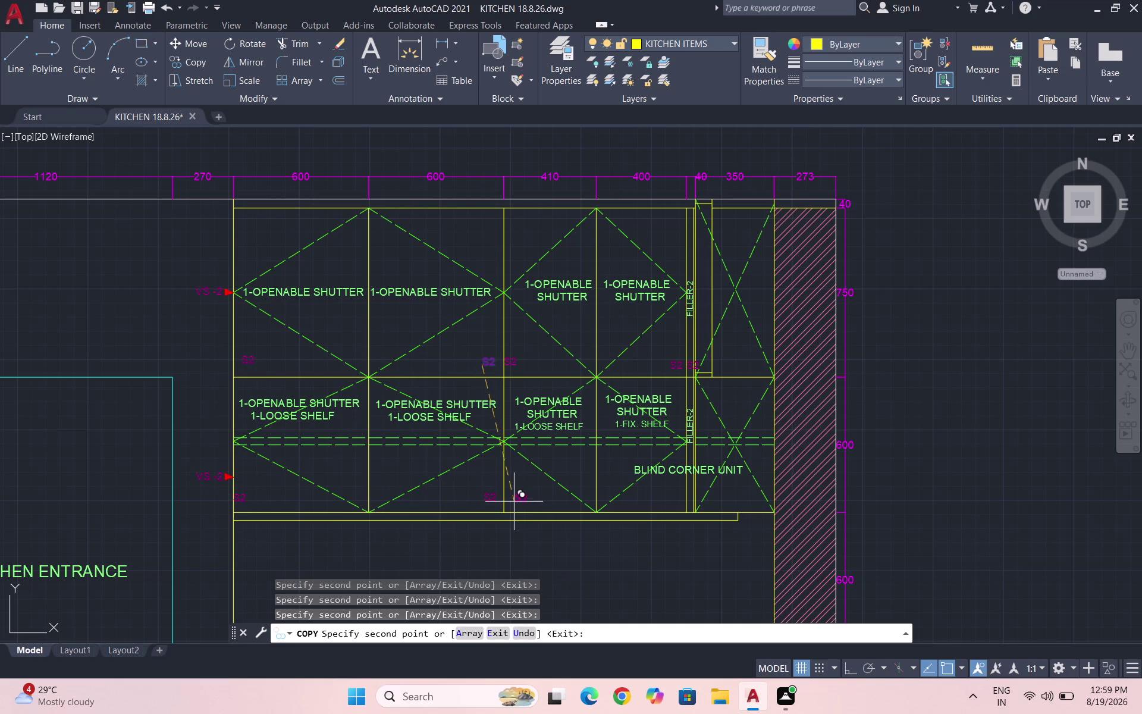
click(510, 501)
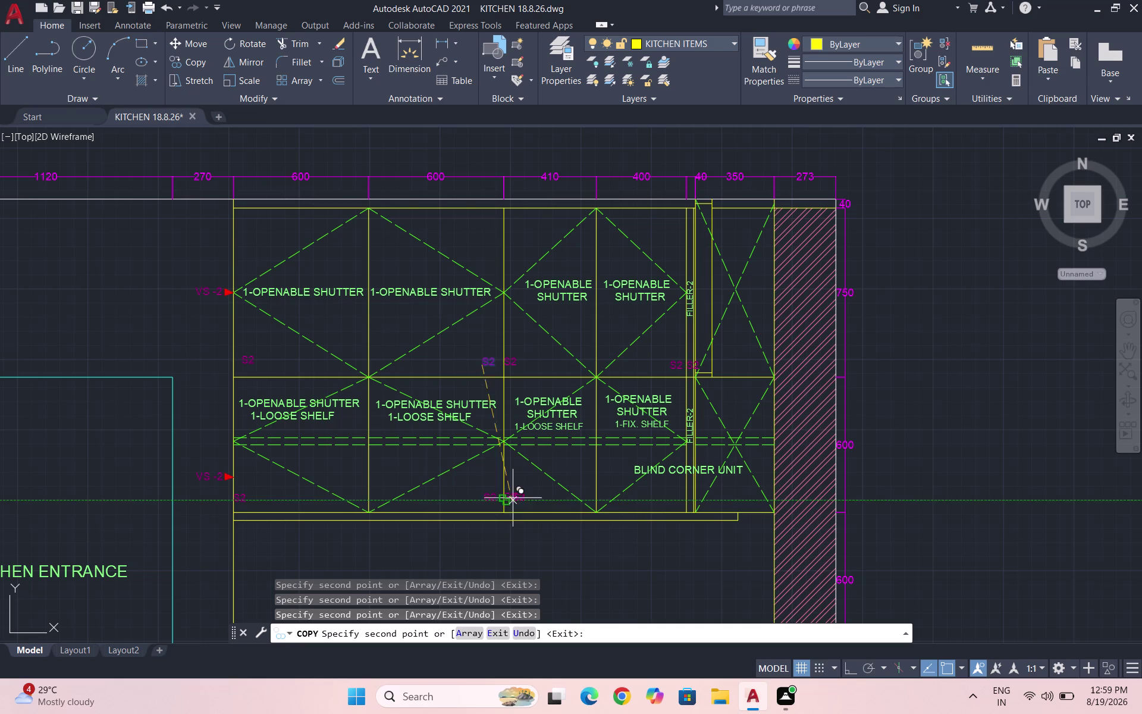
click(668, 497)
scroll(up, 3)
scroll(up, 3)
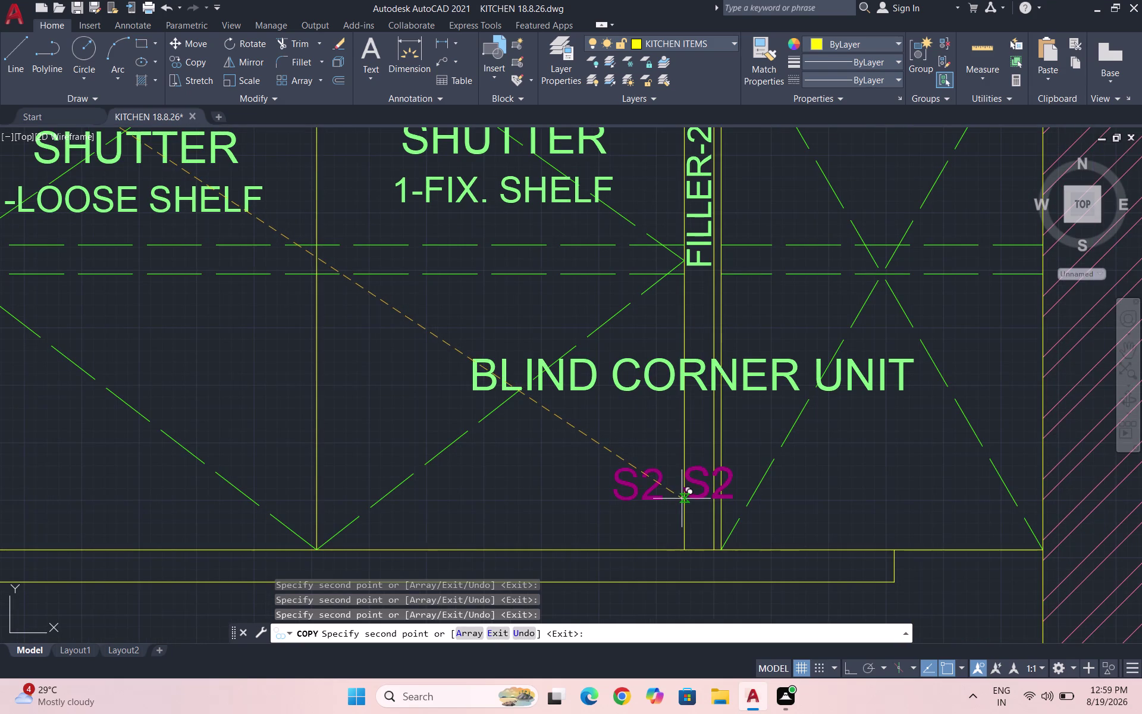
click(685, 498)
scroll(down, 3)
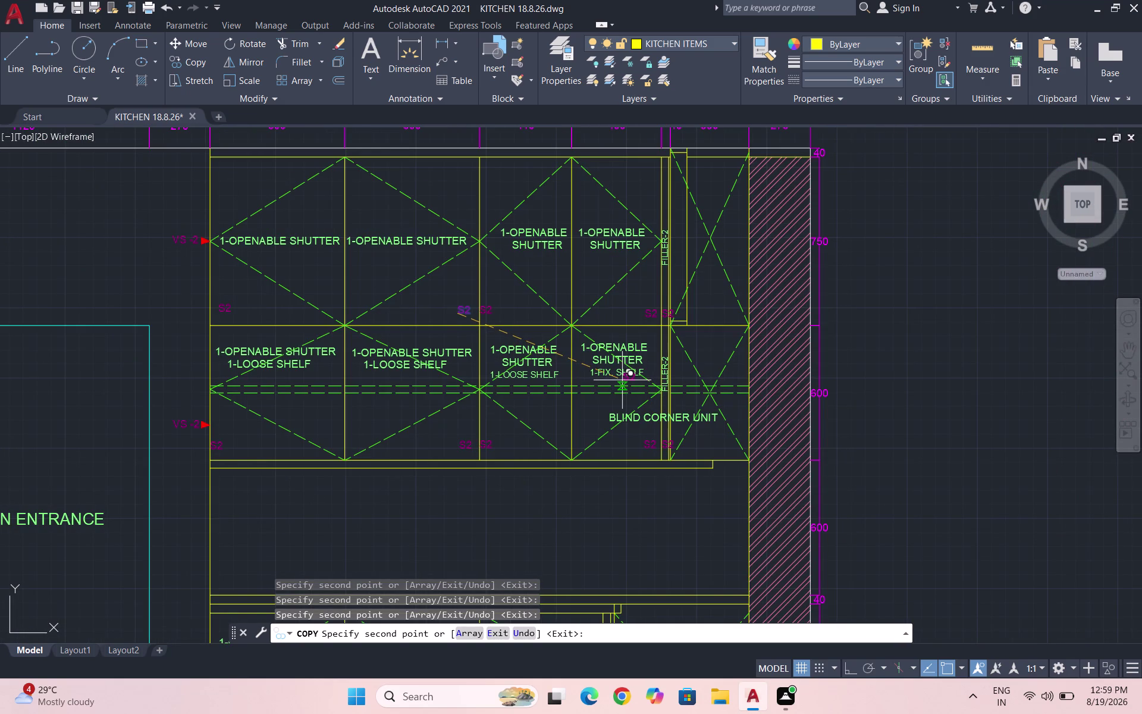
scroll(down, 3)
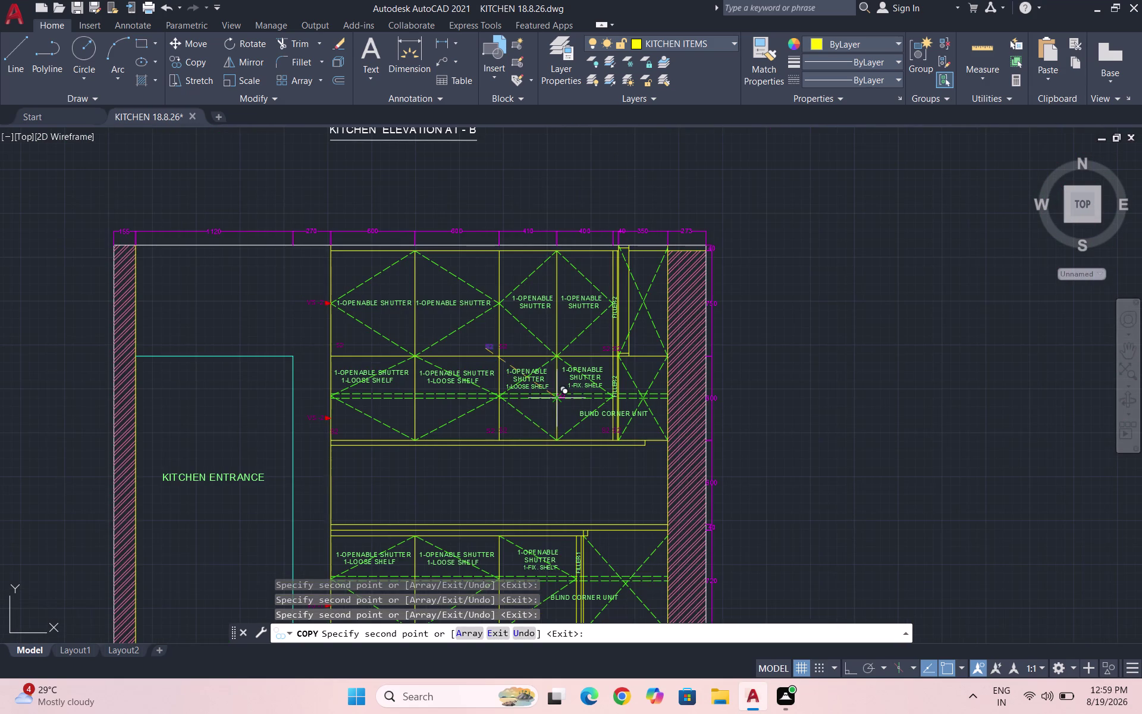
scroll(down, 3)
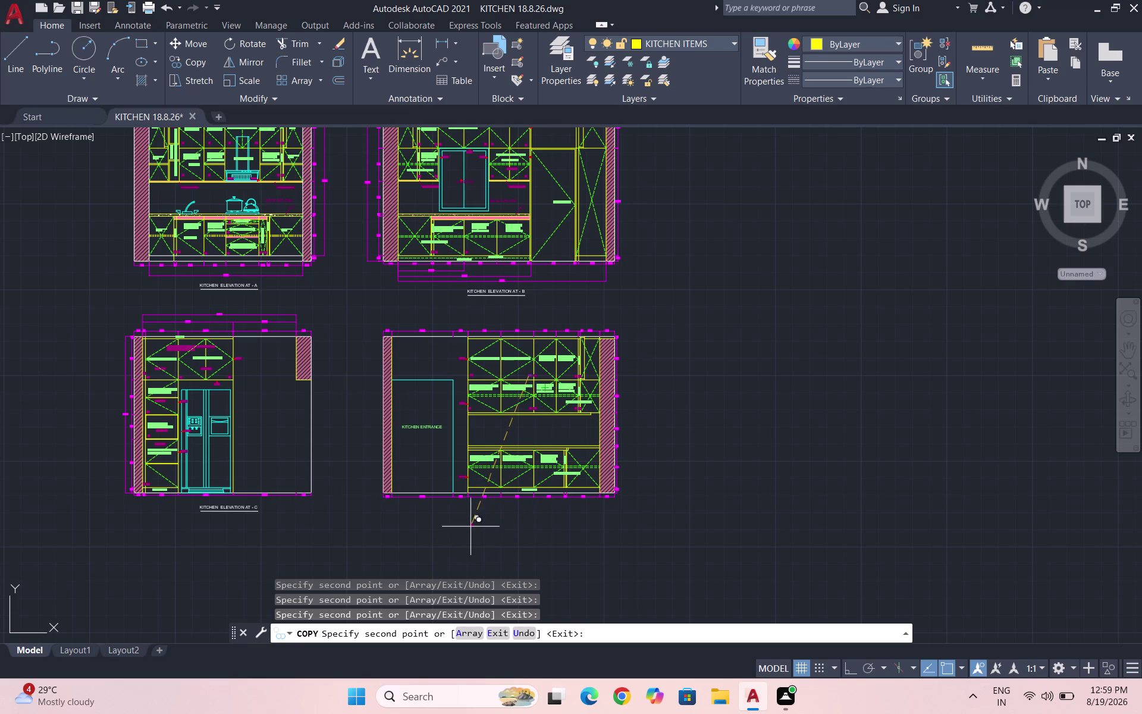
key(Escape)
scroll(down, 3)
scroll(up, 3)
scroll(up, 3)
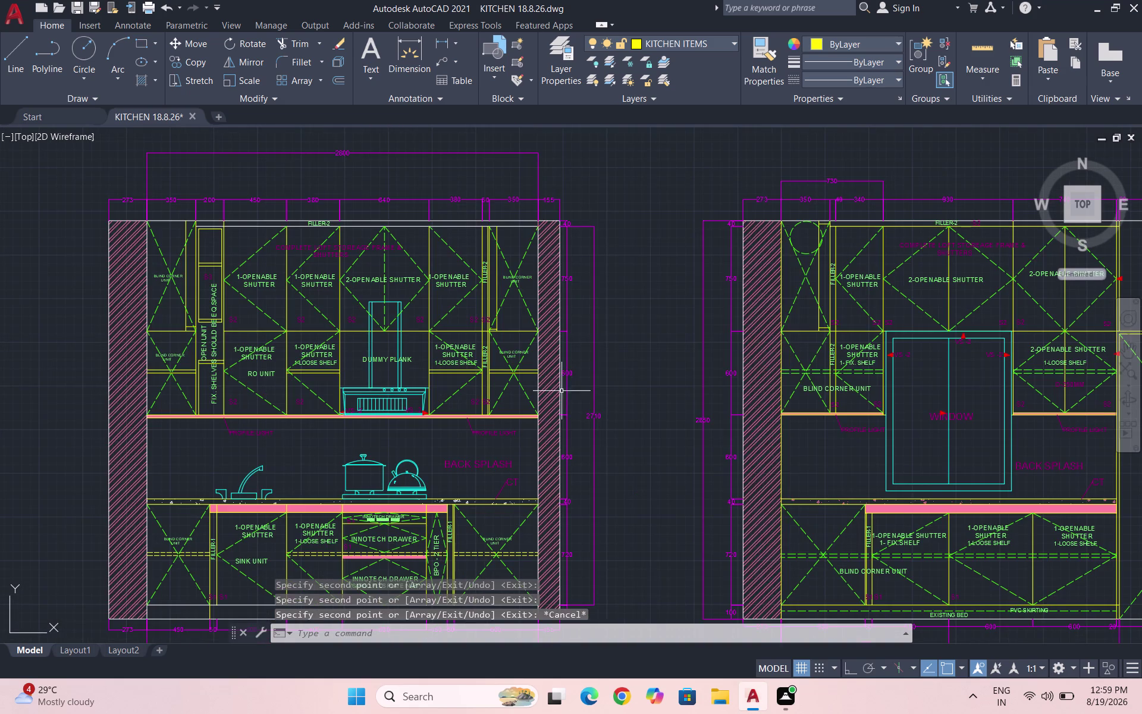
Zoom over to elevation C and window-select its S1 shelf marker.
scroll(down, 3)
scroll(up, 3)
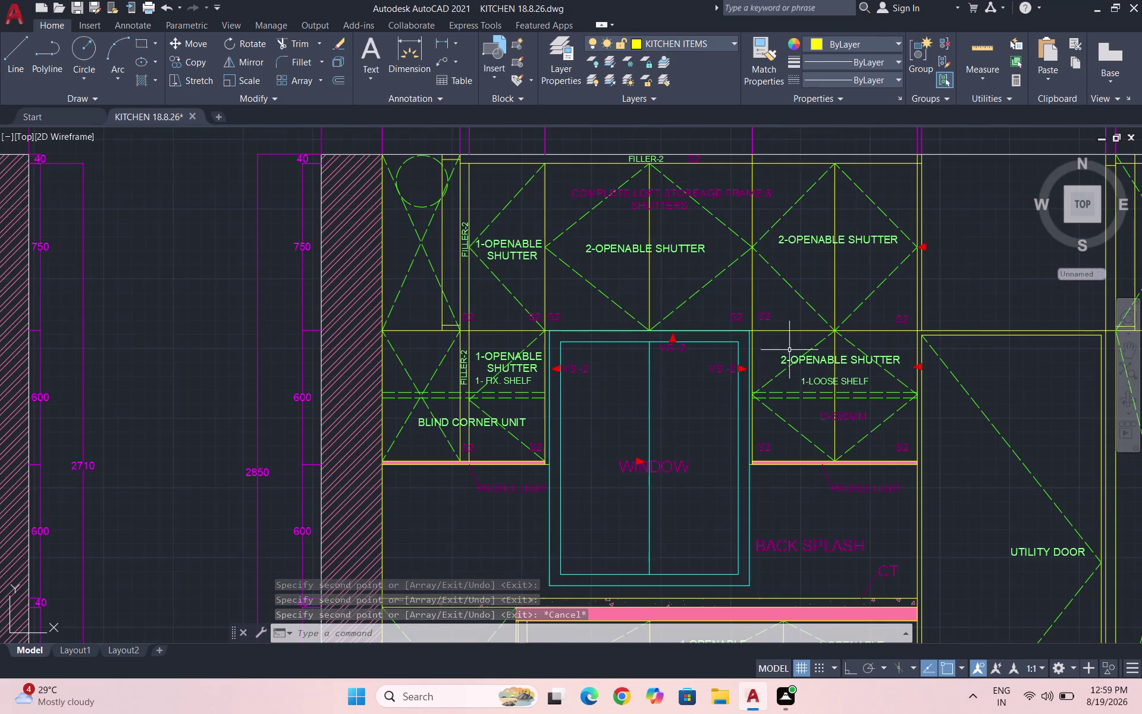
scroll(down, 3)
scroll(down, 3)
scroll(up, 3)
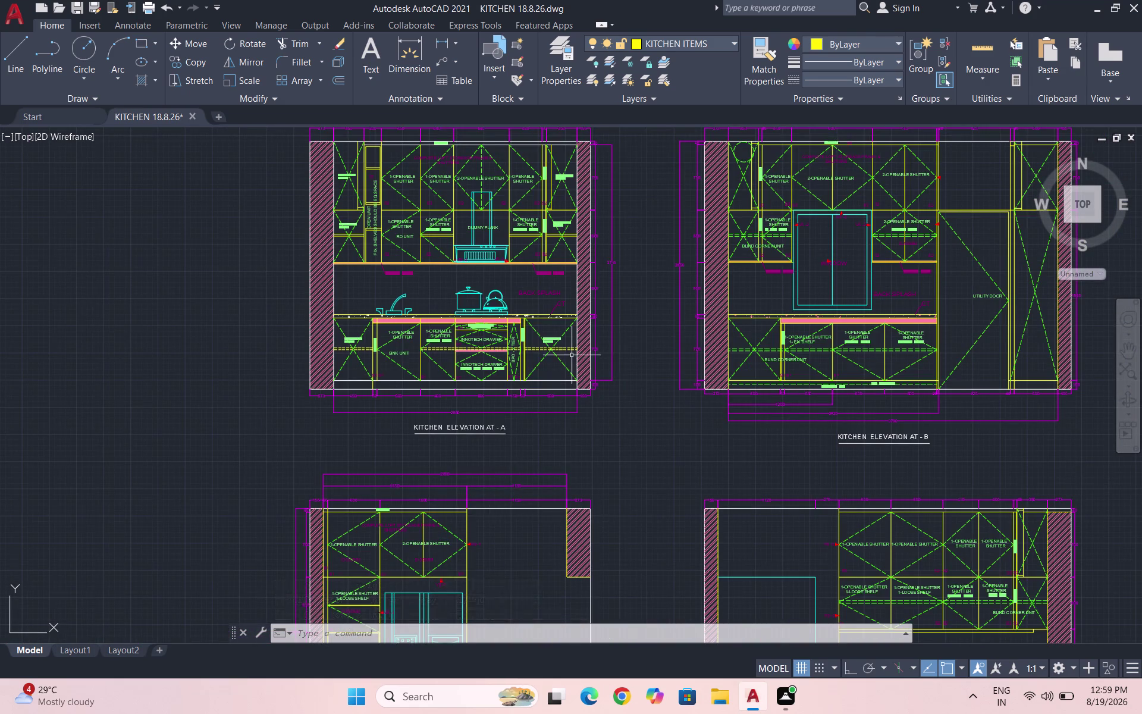
scroll(down, 3)
scroll(up, 3)
scroll(down, 3)
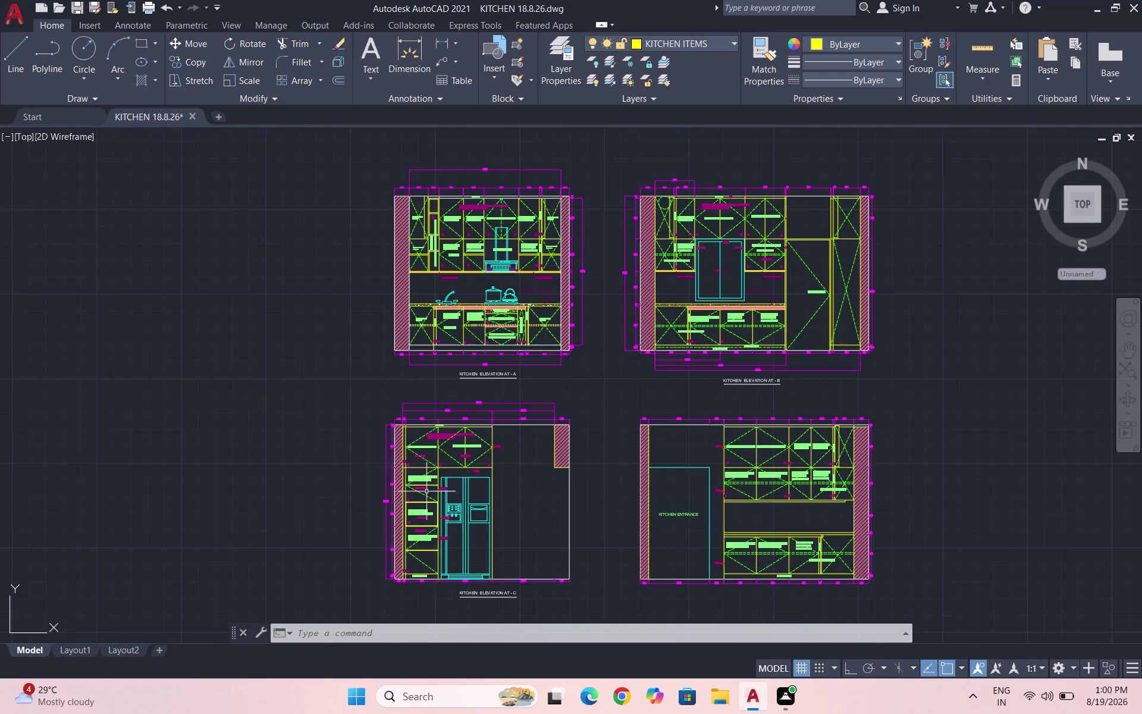
scroll(down, 3)
scroll(up, 3)
scroll(up, 3)
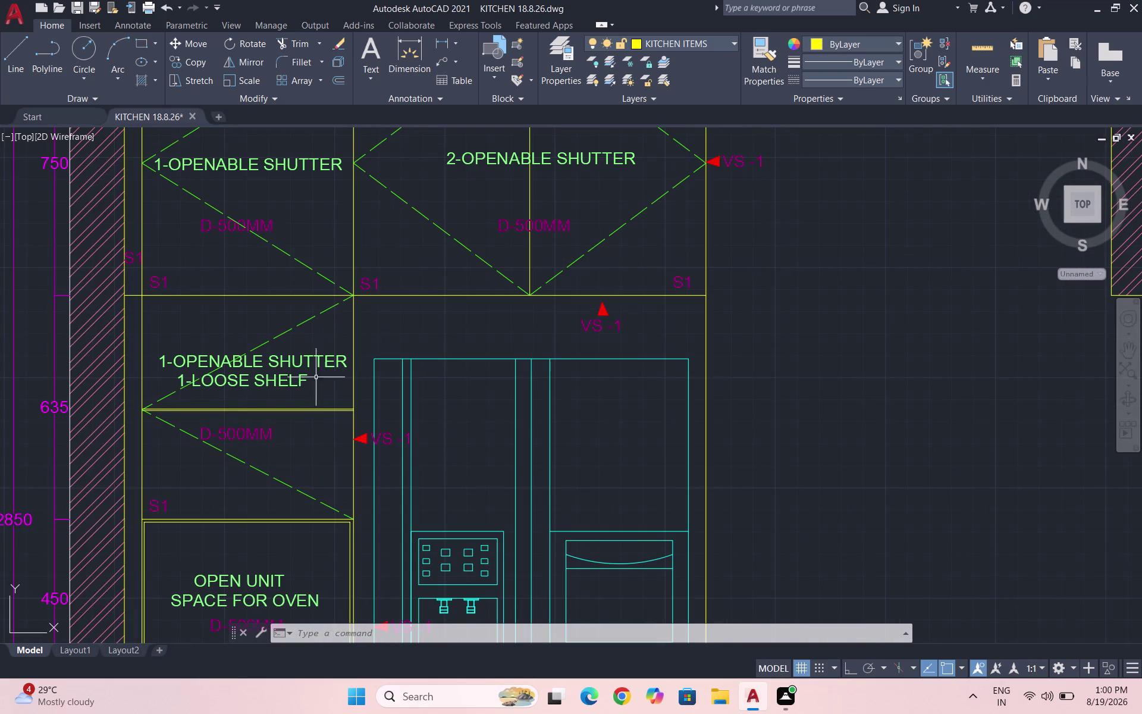
scroll(up, 3)
drag(385, 297, 379, 294)
click(297, 258)
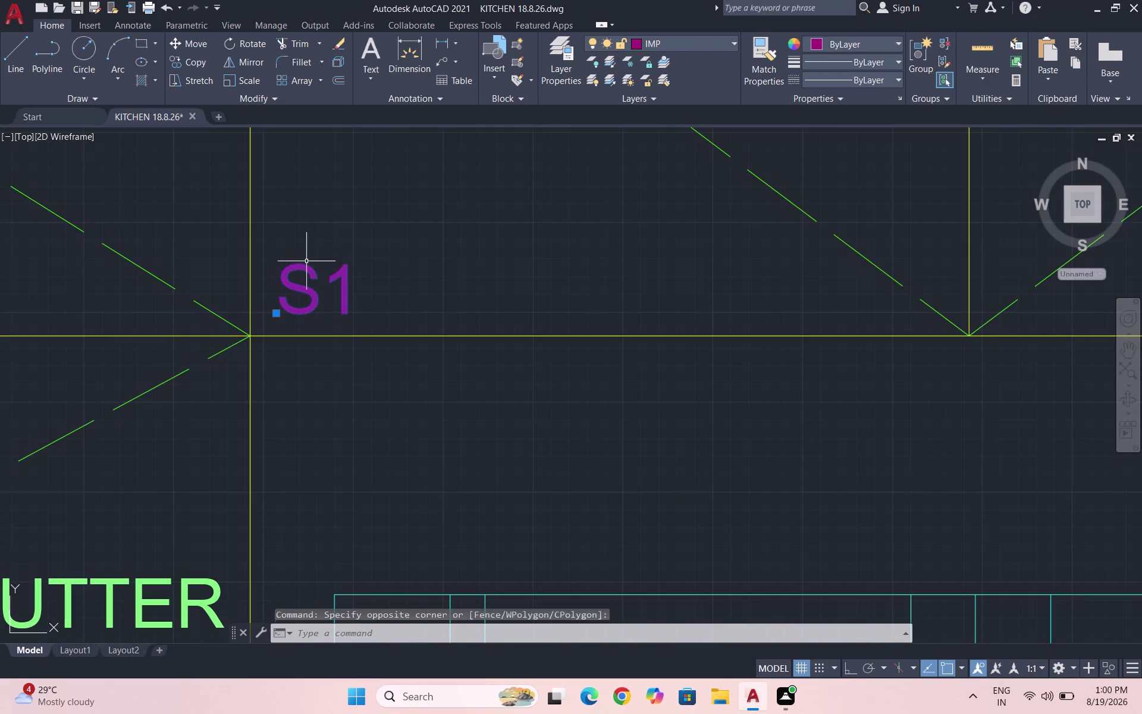
text(CO)
key(Return)
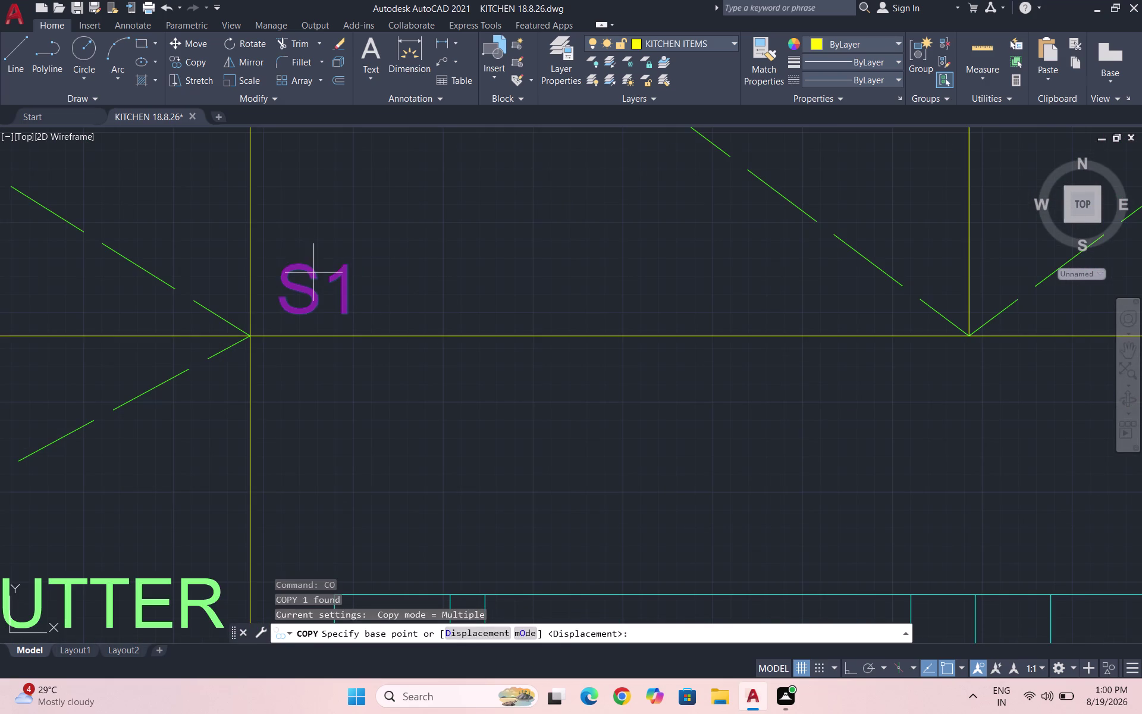
click(313, 272)
scroll(down, 3)
scroll(down, 3)
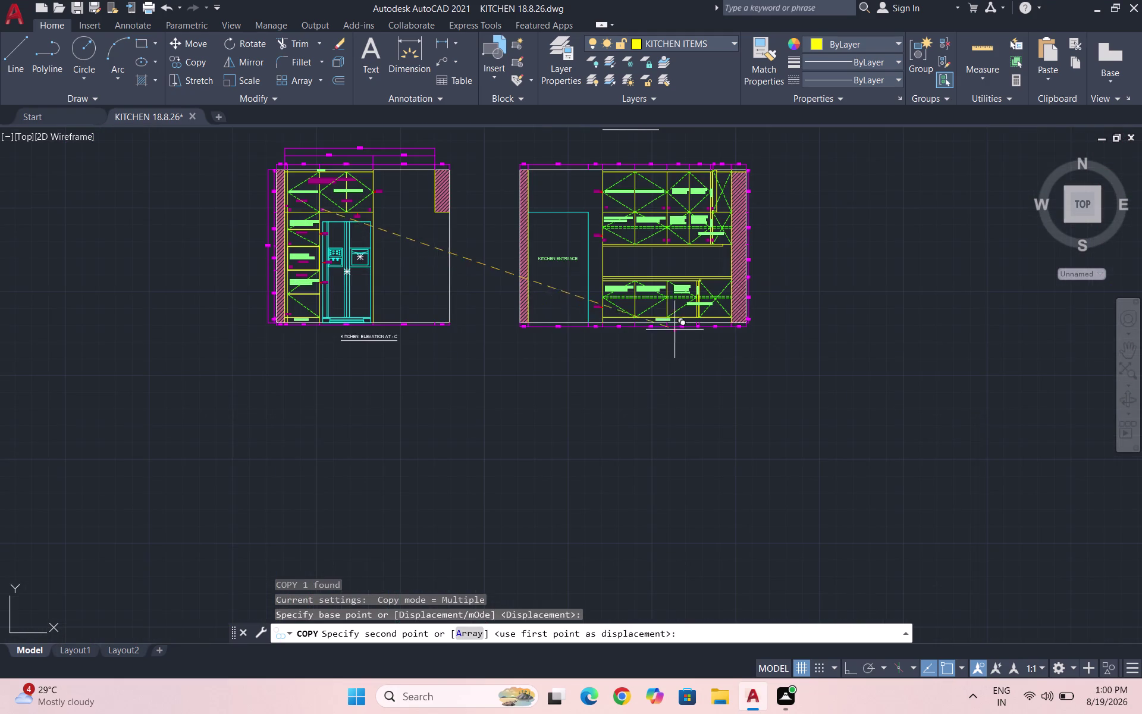
scroll(up, 3)
scroll(up, 3)
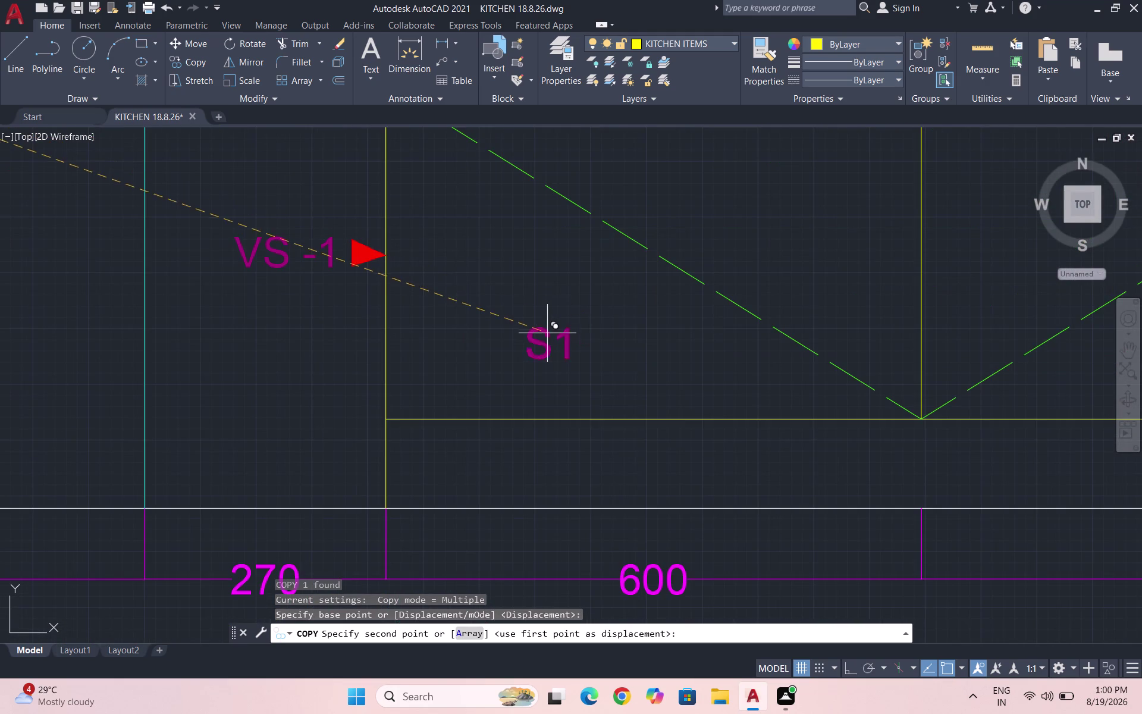
click(436, 372)
scroll(down, 3)
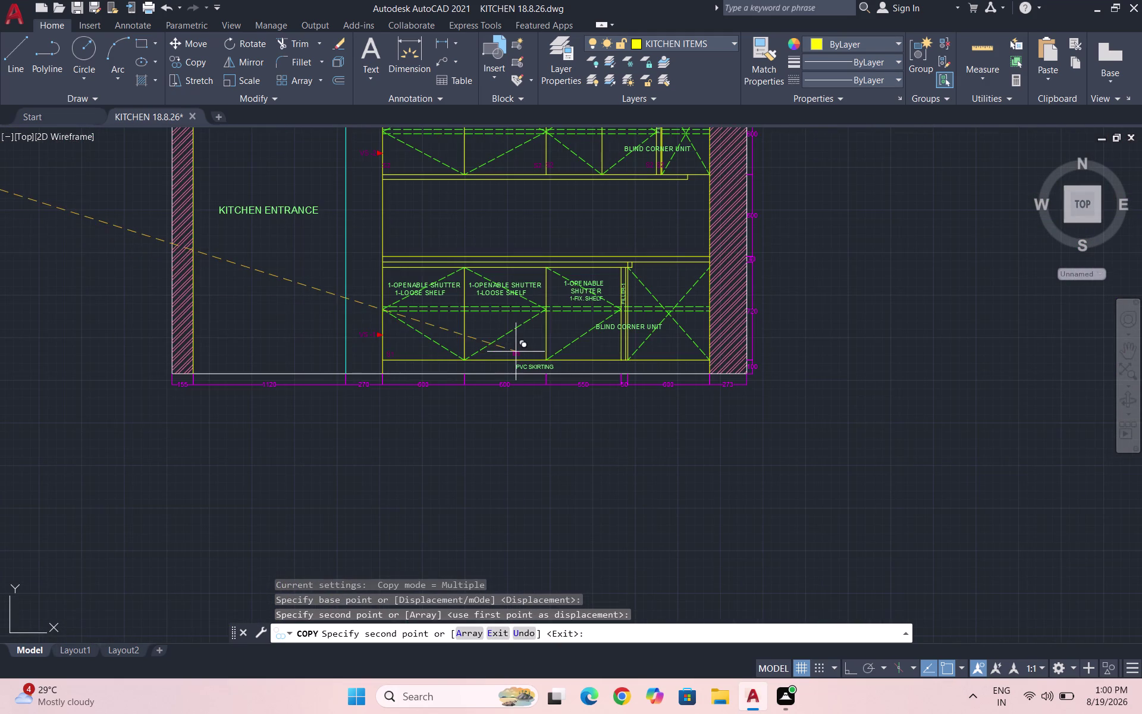
scroll(up, 3)
scroll(up, 3)
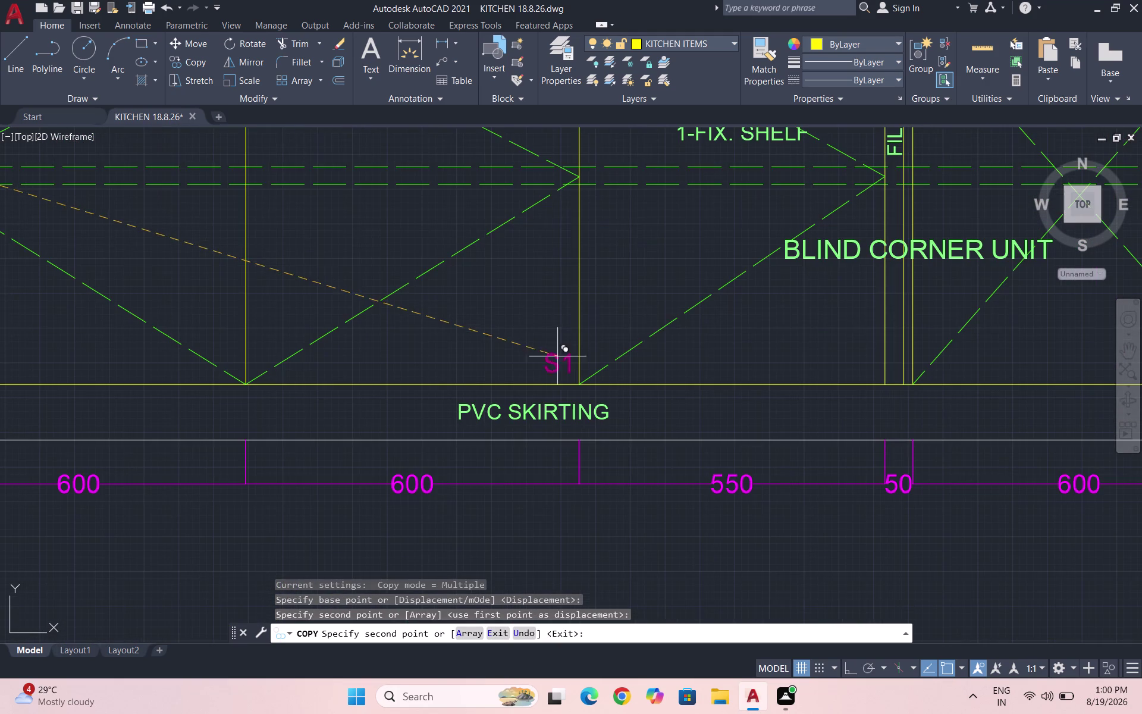
click(551, 360)
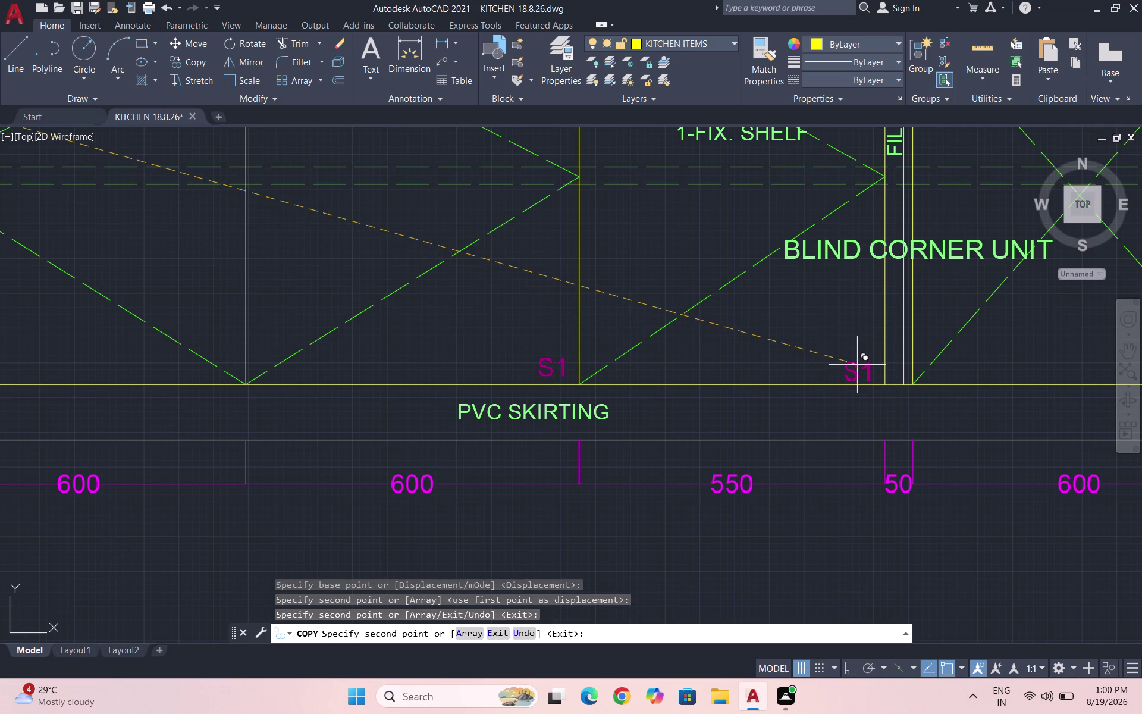
click(861, 361)
scroll(up, 3)
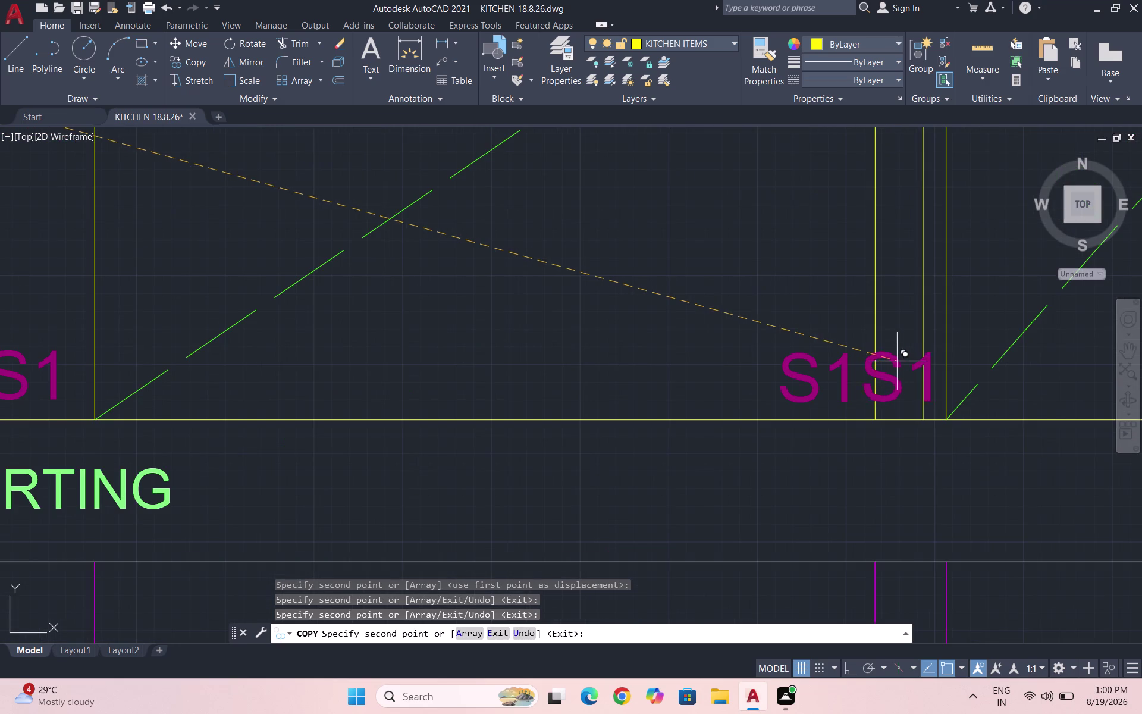
click(913, 356)
scroll(down, 3)
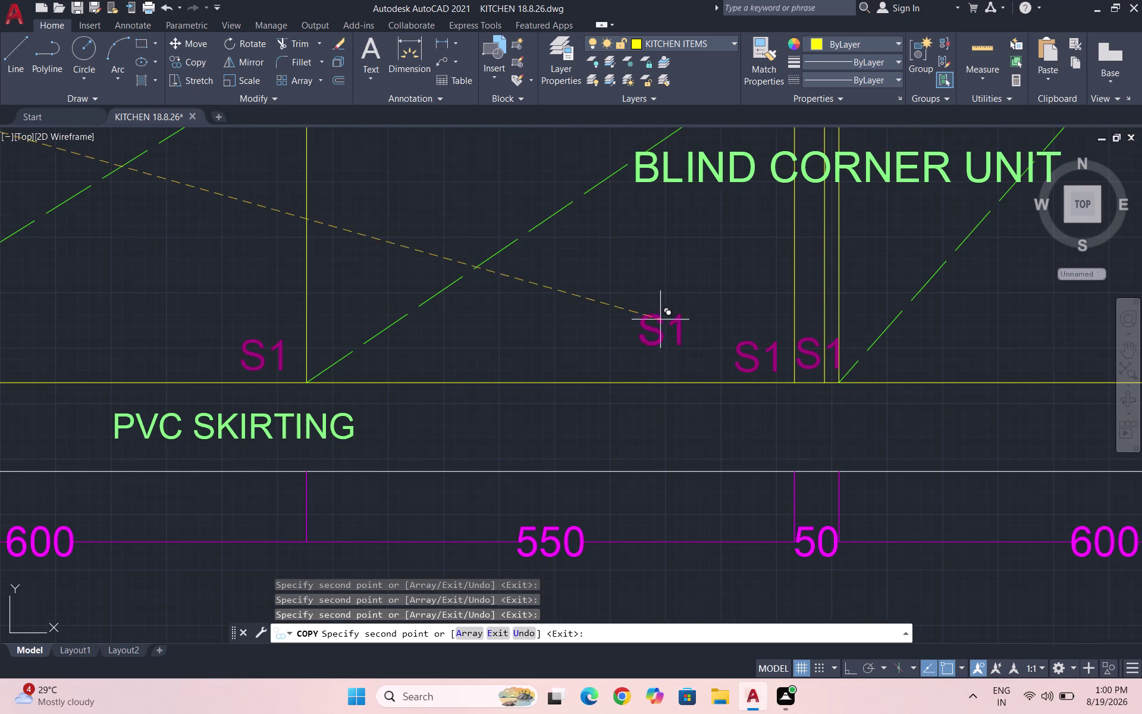
scroll(down, 3)
key(Escape)
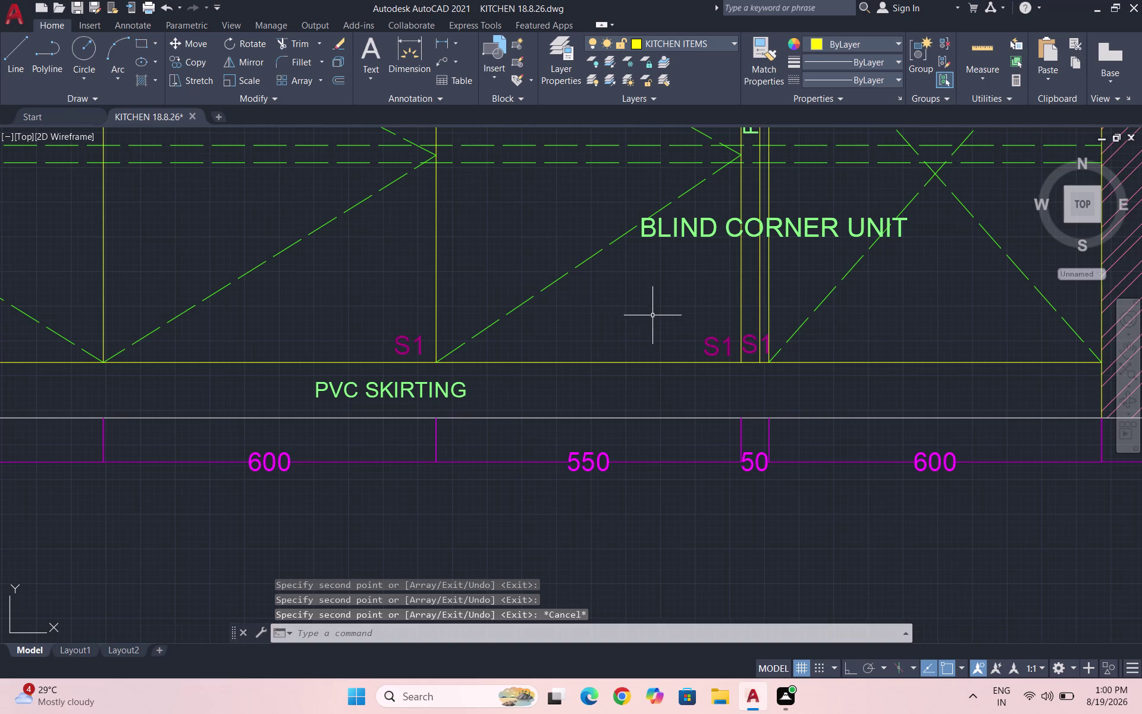
scroll(down, 3)
scroll(up, 3)
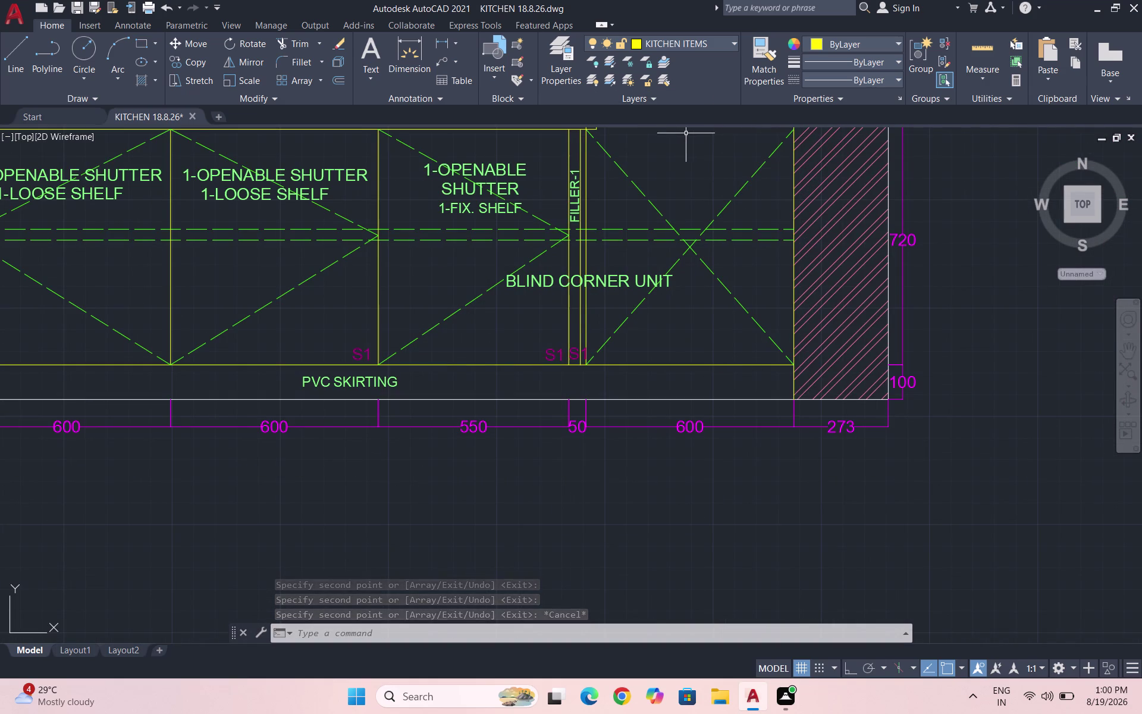
click(694, 42)
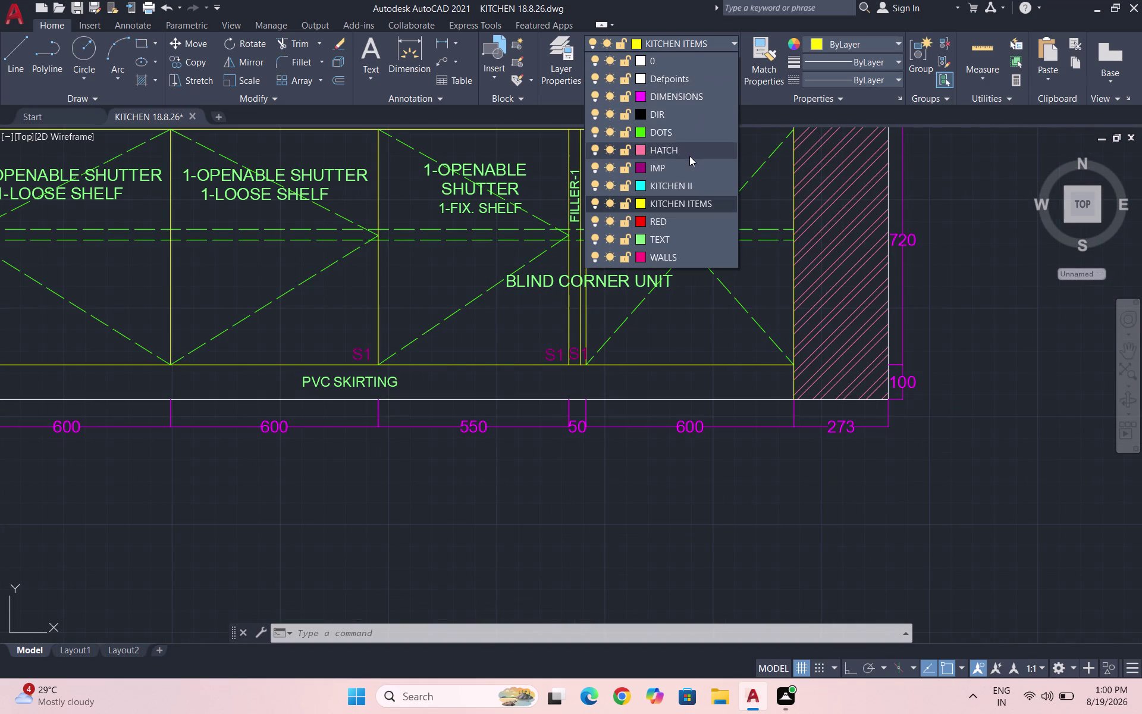
Make DOTS the current layer with the dashed ACAD_ISO02W100 linetype.
click(689, 133)
click(870, 78)
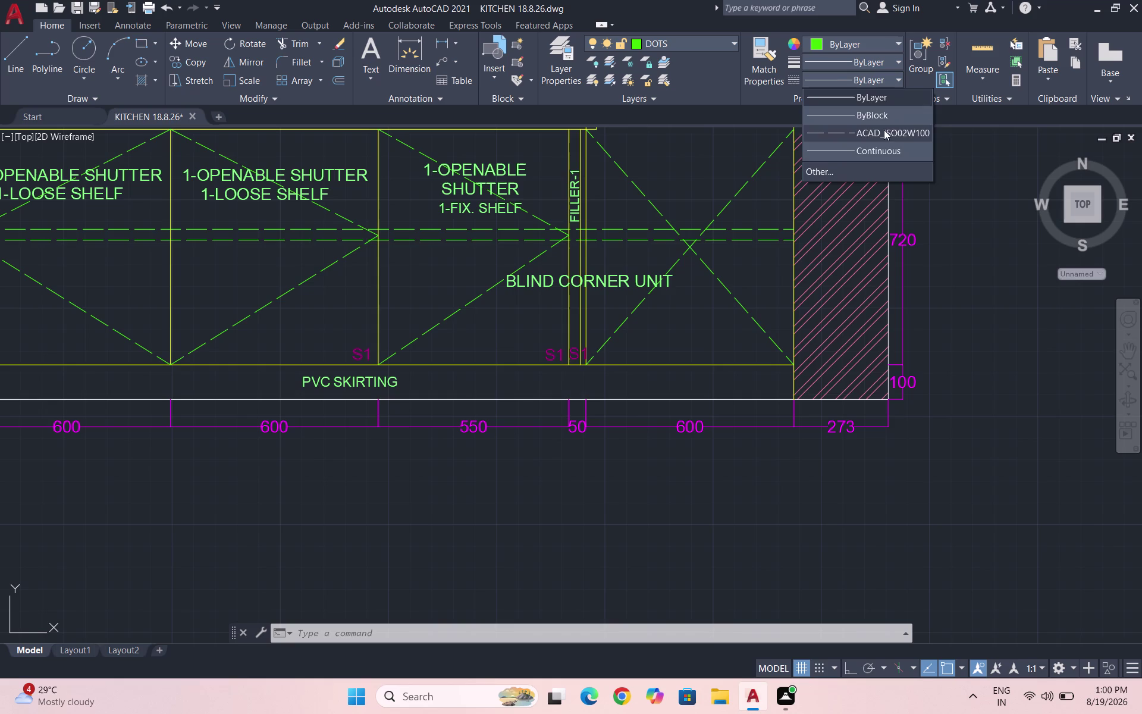
click(885, 130)
scroll(up, 3)
scroll(down, 3)
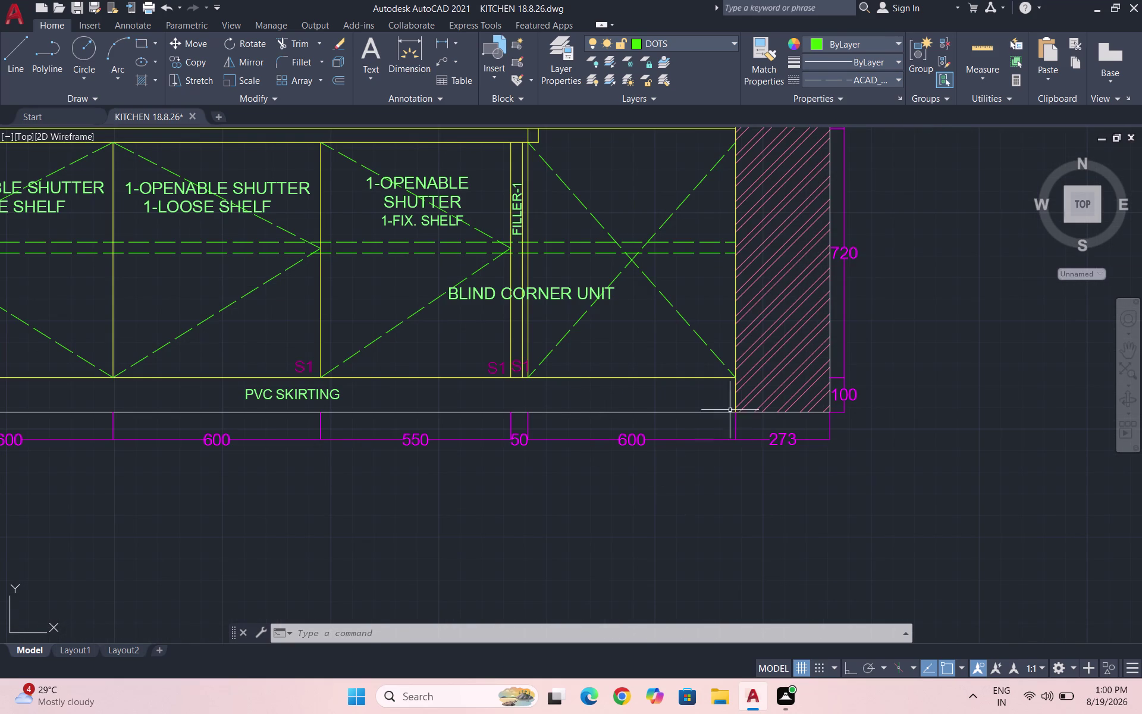
Draw an L-shaped dashed line from the wall-corner cabinet to the skirting top.
key(l)
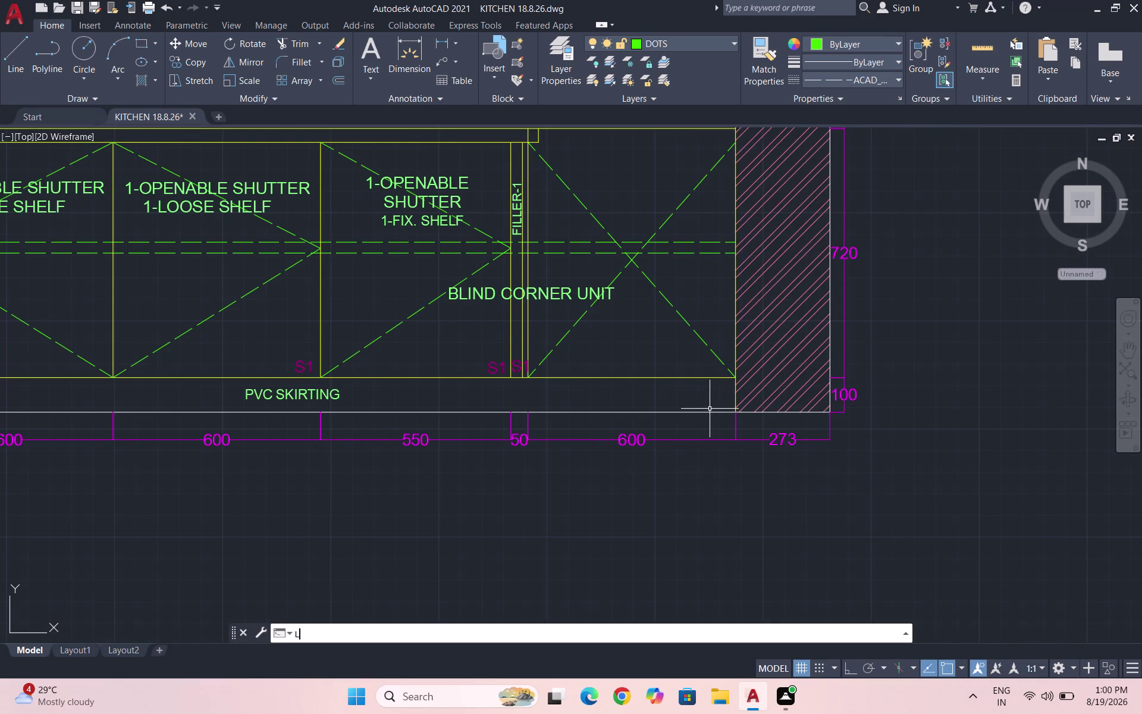
key(Return)
scroll(up, 3)
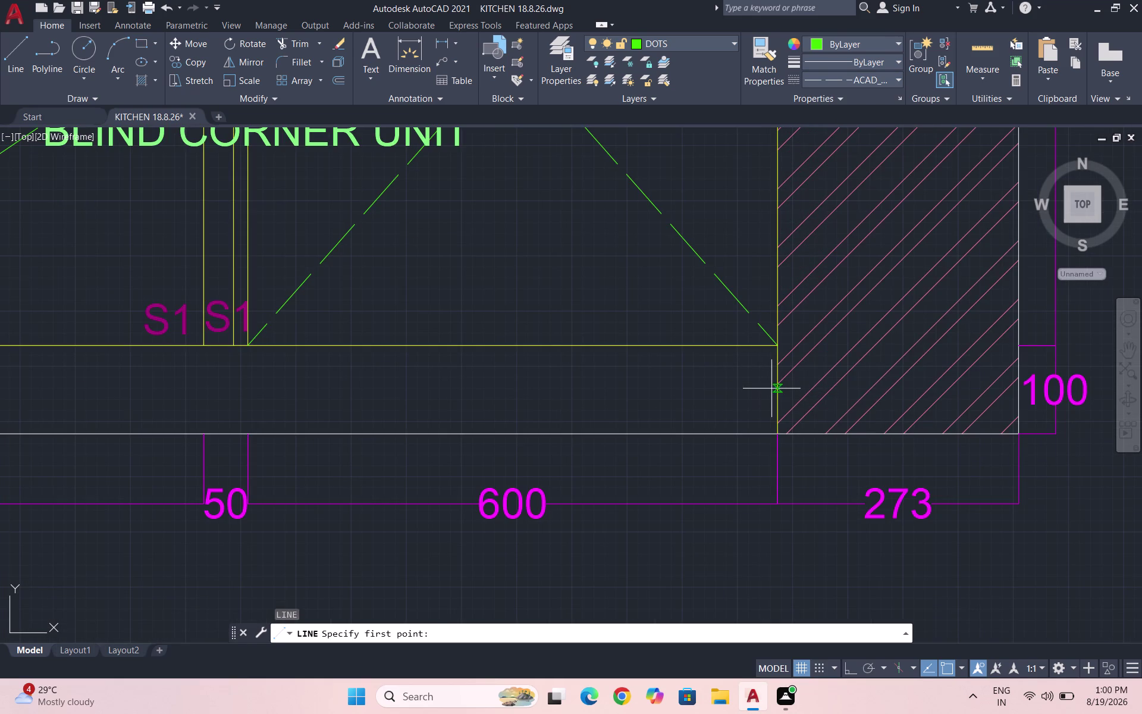
click(778, 383)
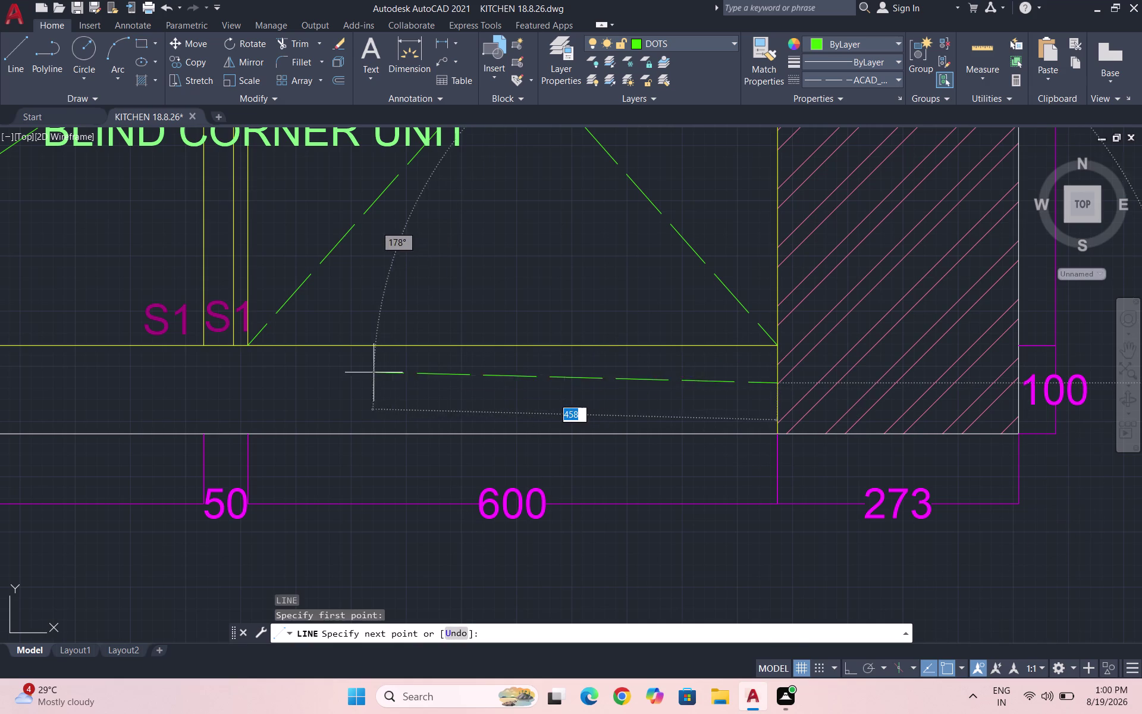
key(F8)
key(7)
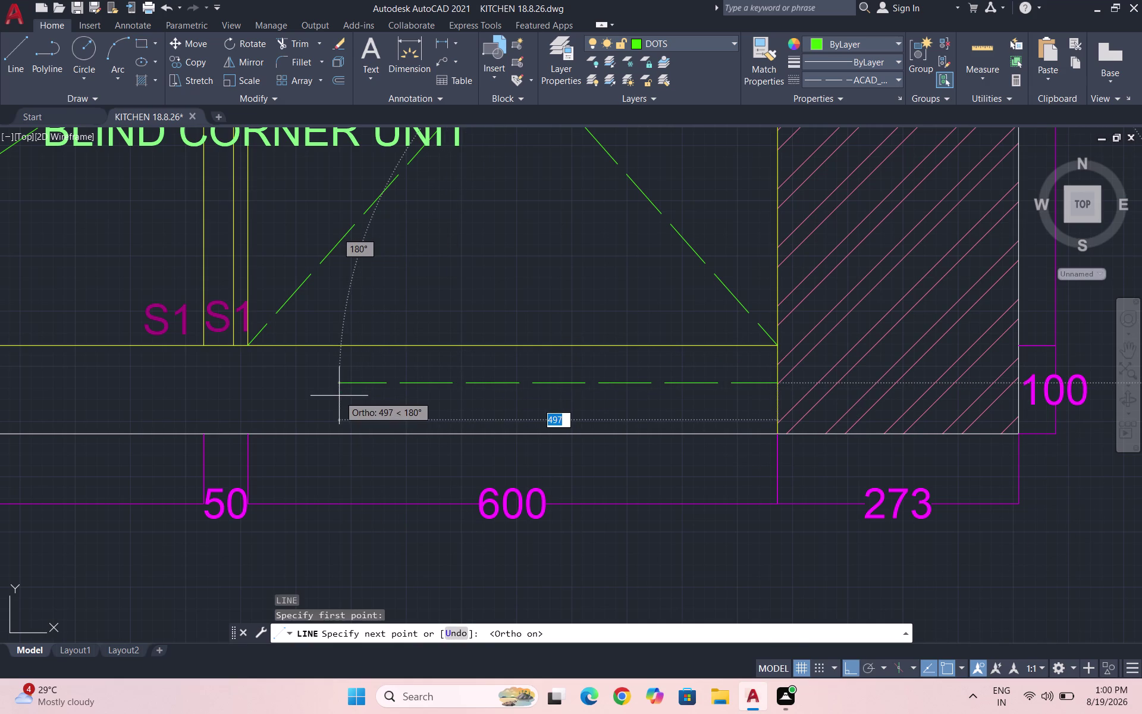
click(314, 378)
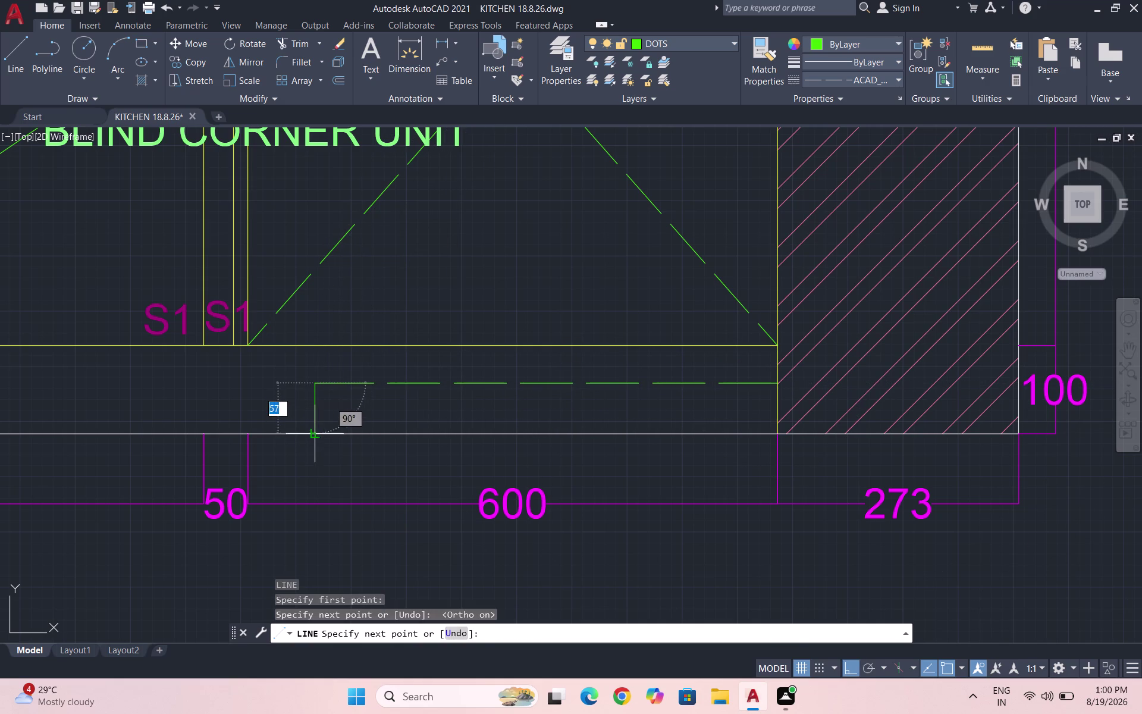
click(317, 431)
key(Escape)
scroll(down, 3)
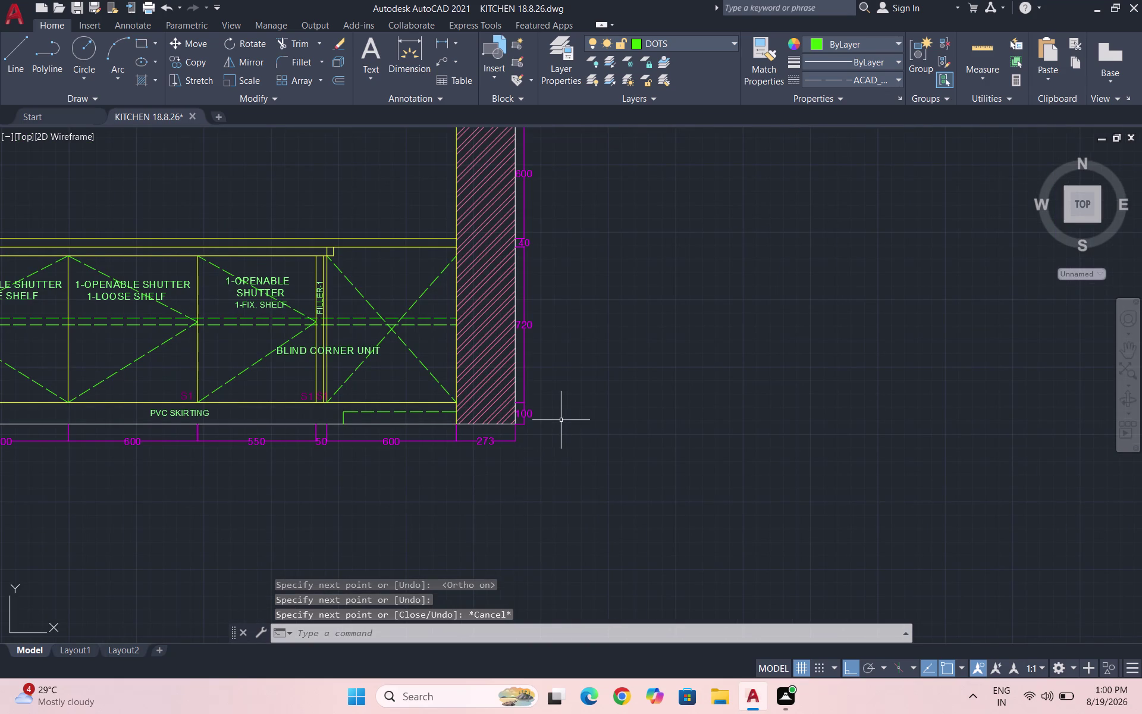
Save the drawing.
key(ctrl+s)
scroll(down, 3)
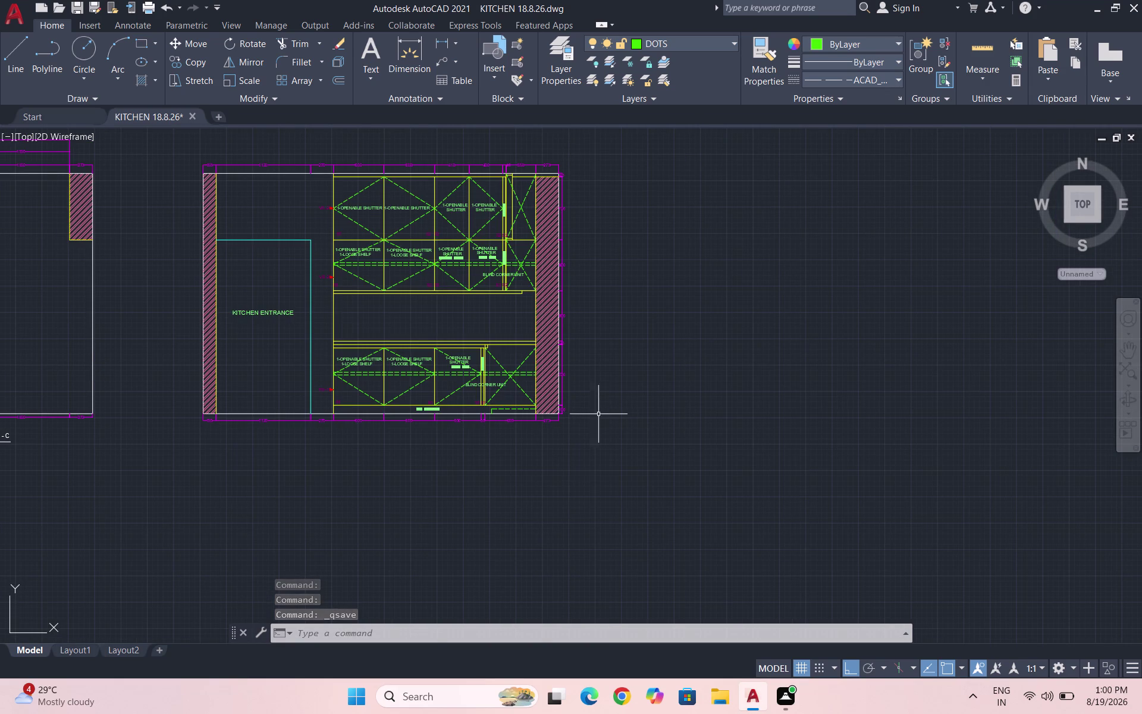
scroll(down, 3)
scroll(down, 3)
scroll(up, 3)
scroll(up, 3)
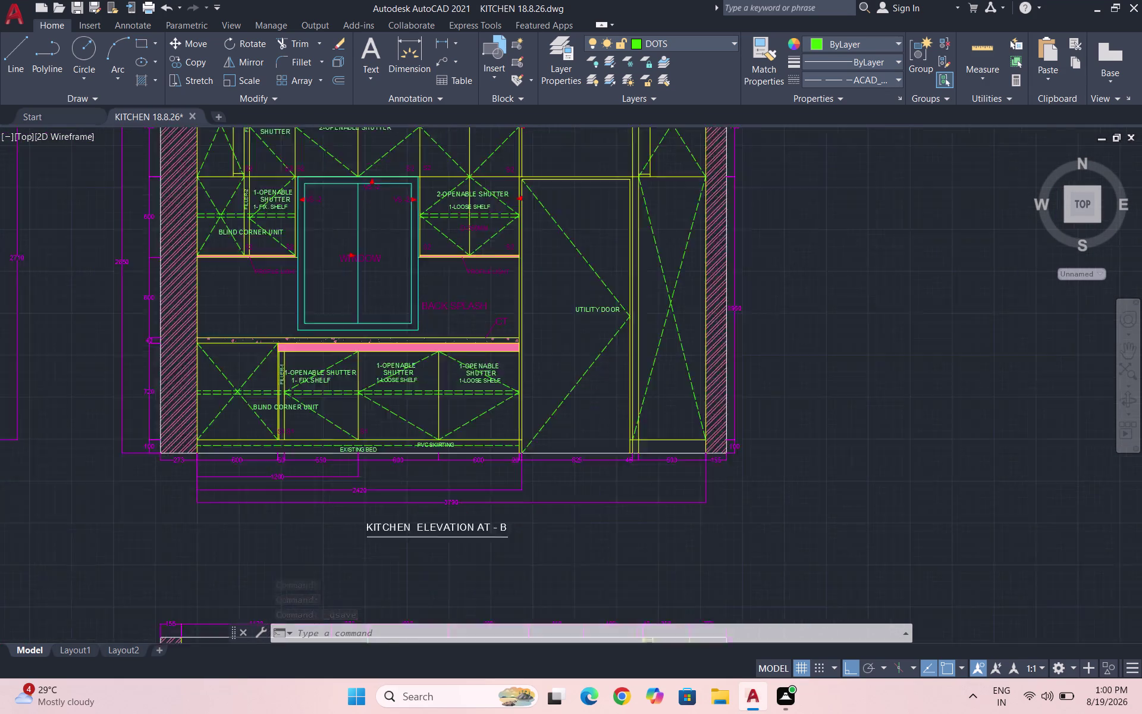
Copy the BACK SPLASH label into the lower-right entrance elevation.
click(484, 327)
click(442, 307)
text(CO)
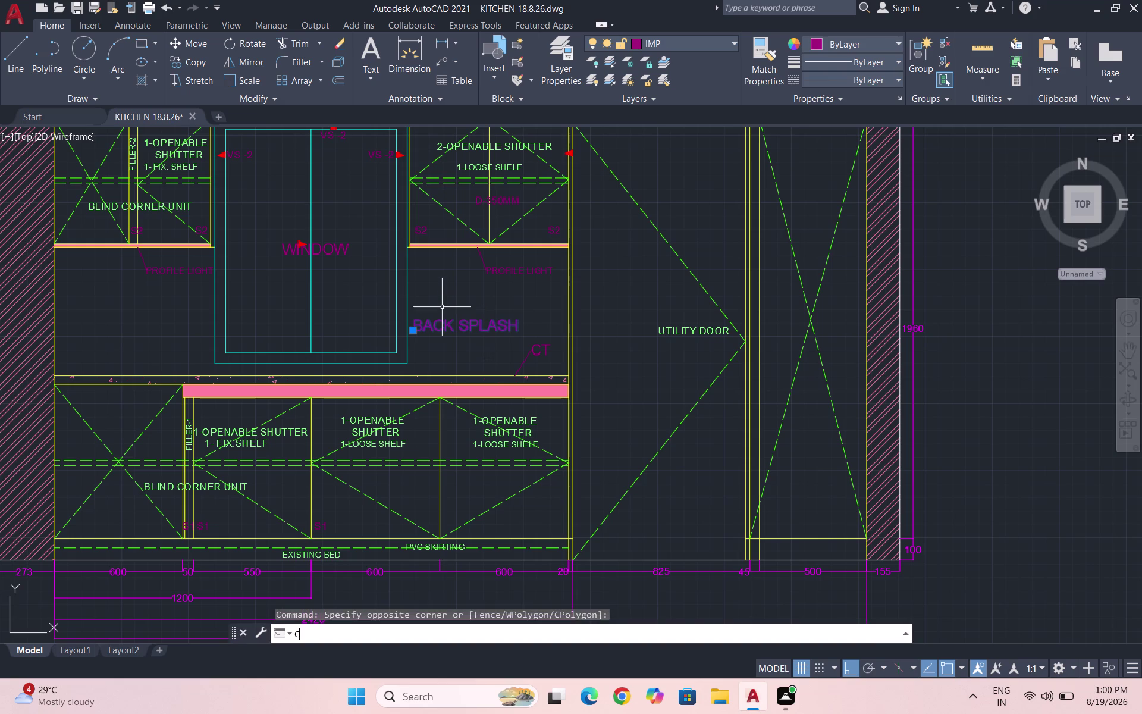
key(Return)
click(449, 316)
scroll(down, 3)
scroll(down, 3)
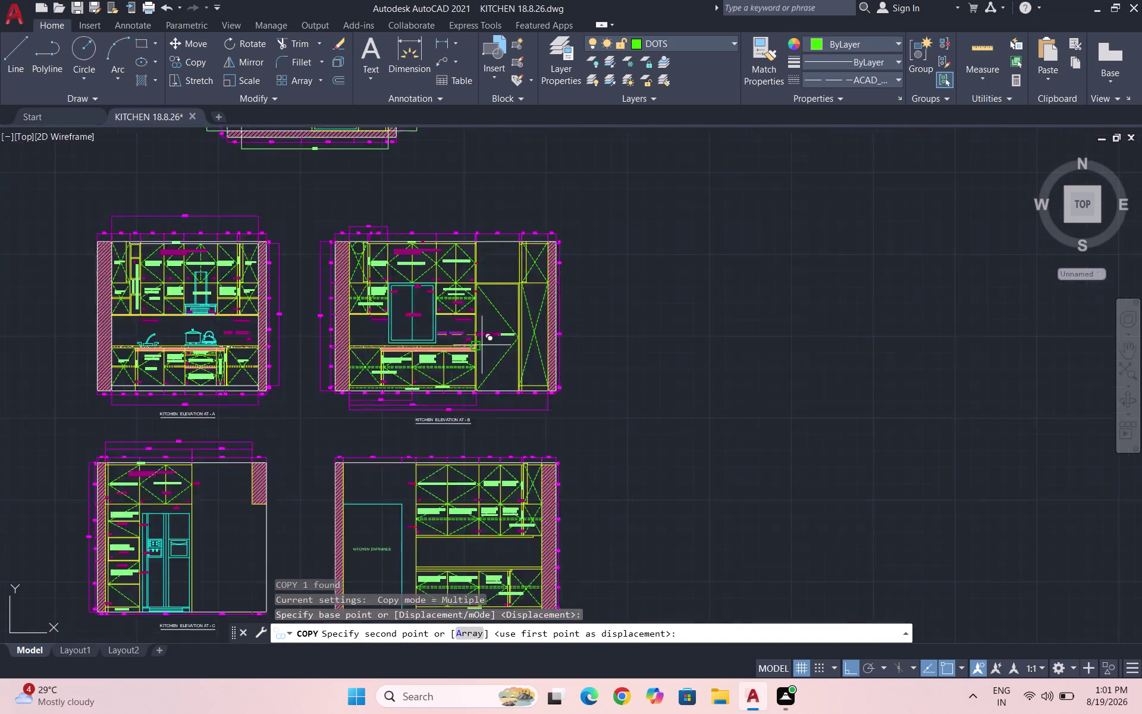
scroll(down, 3)
scroll(up, 3)
scroll(up, 3)
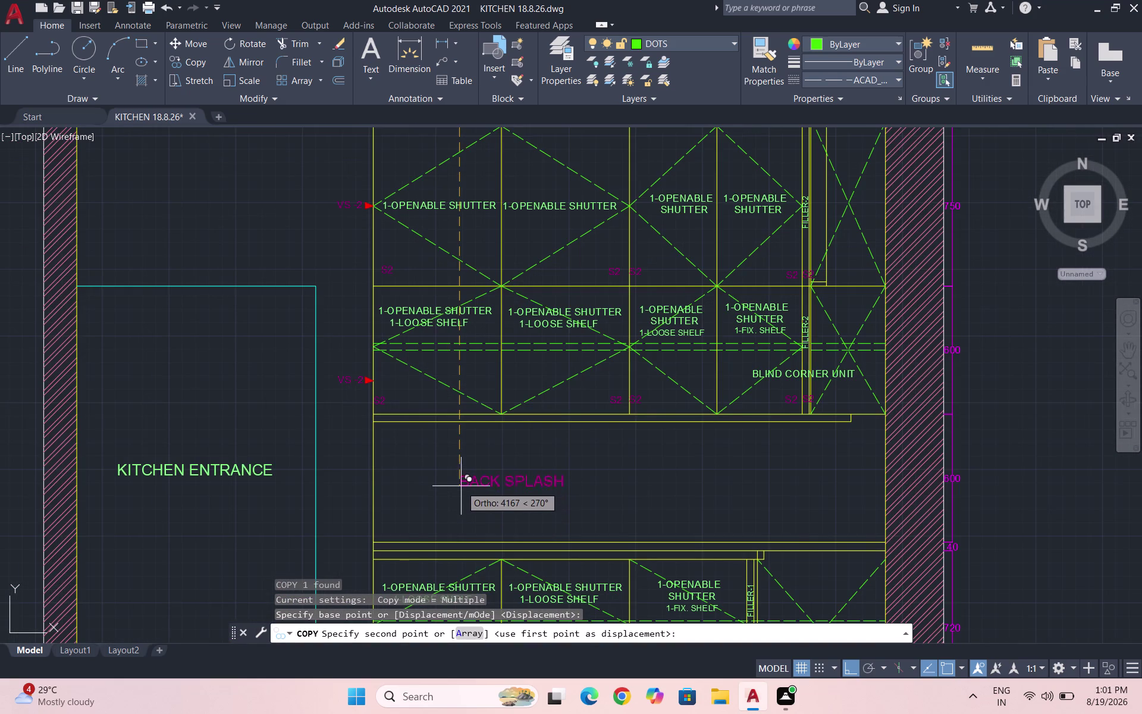
click(459, 485)
key(Escape)
scroll(down, 3)
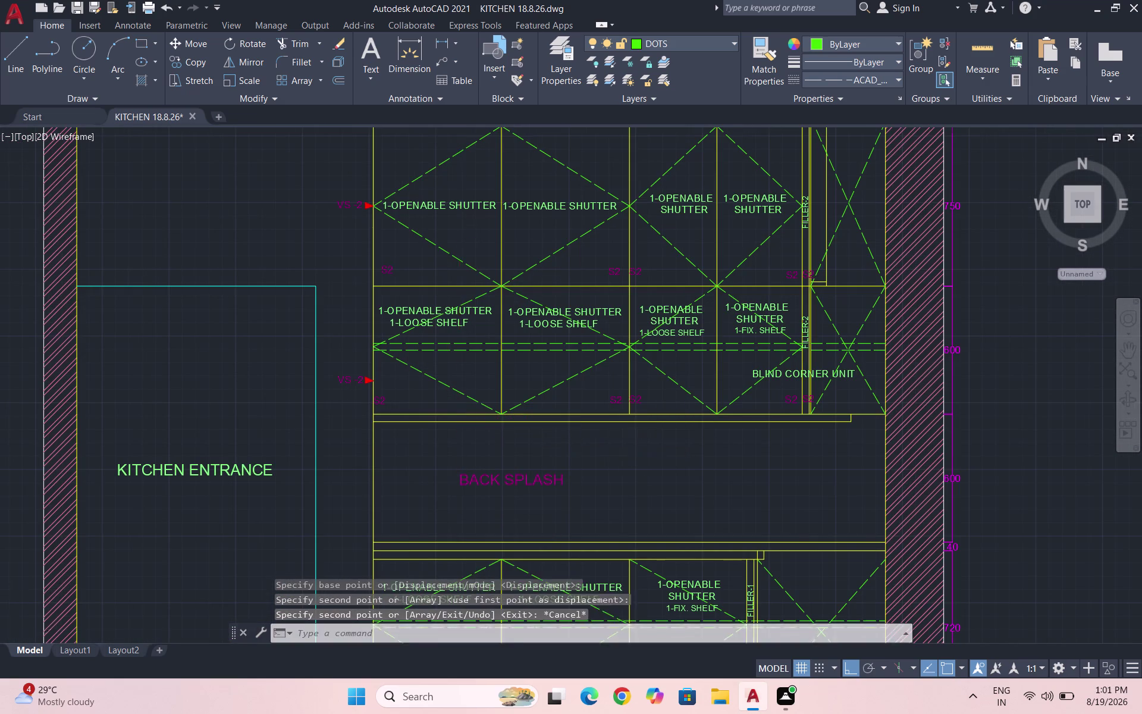
scroll(down, 3)
scroll(down, 3)
scroll(up, 3)
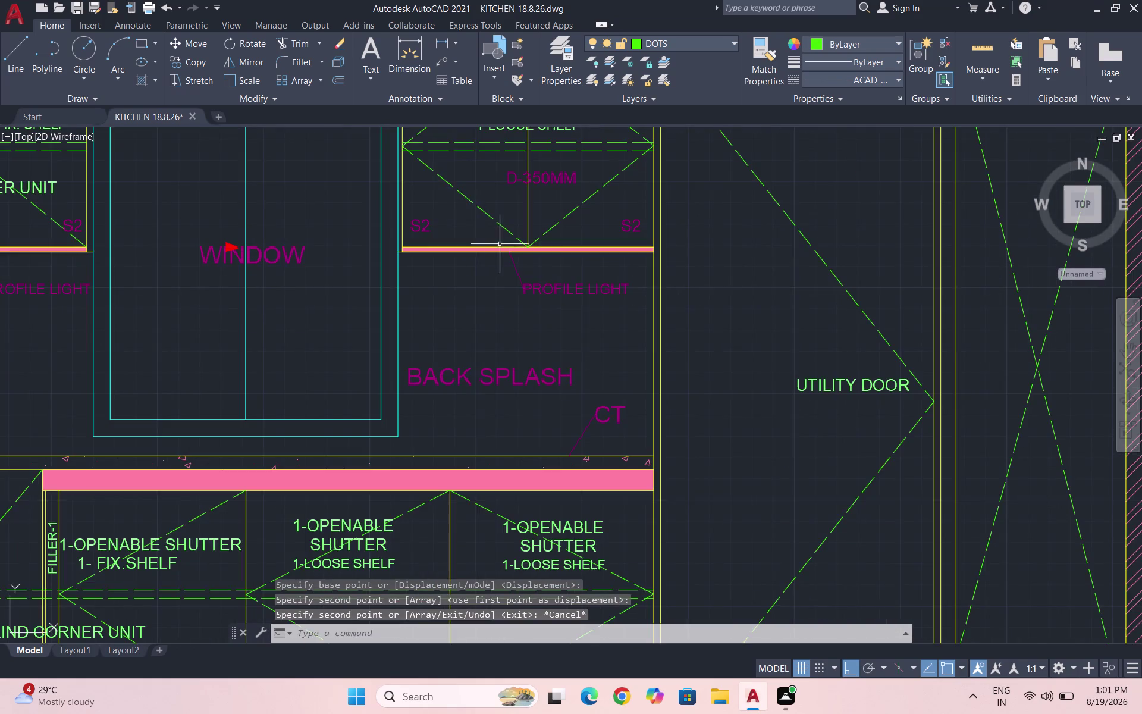
scroll(up, 3)
Copy the PROFILE LIGHT callout beneath the upper cabinets beside the blind corner unit.
drag(691, 430, 680, 402)
click(436, 299)
text(CO)
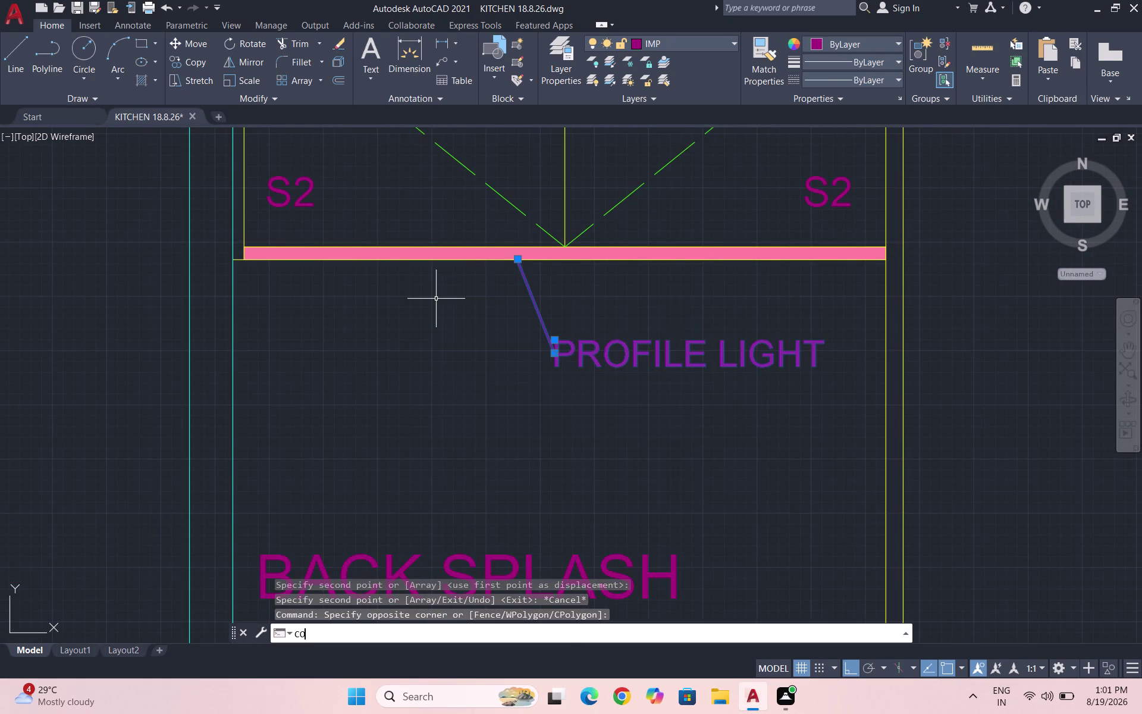
key(Return)
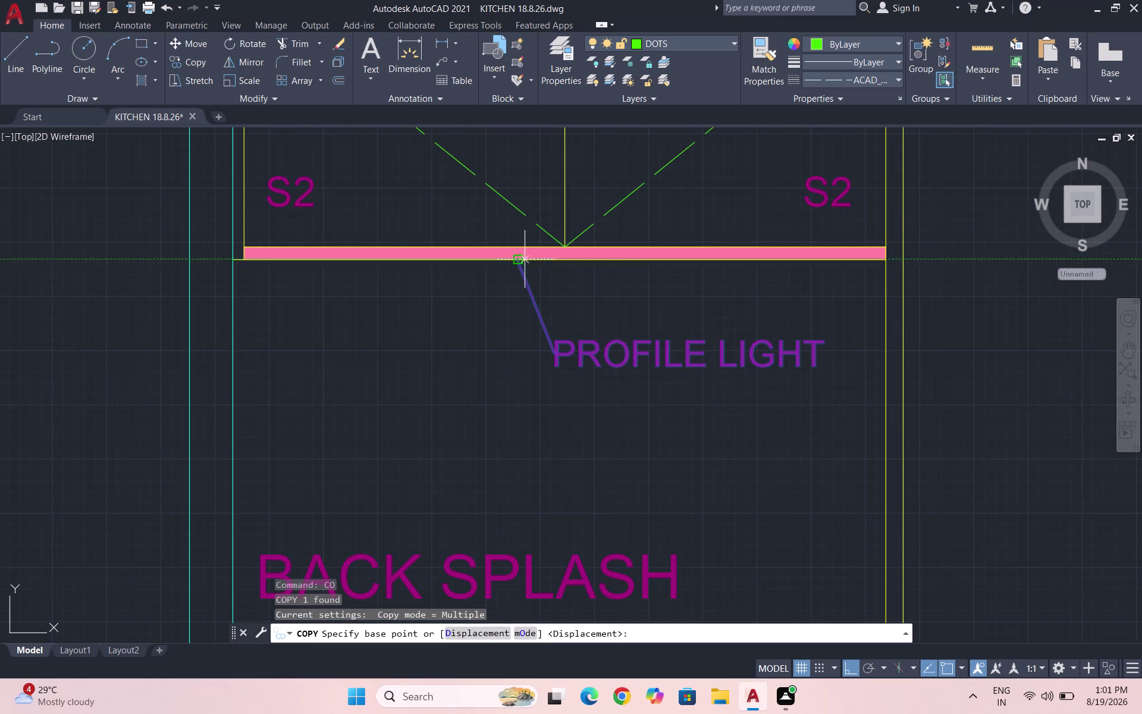
click(519, 258)
scroll(down, 3)
scroll(down, 3)
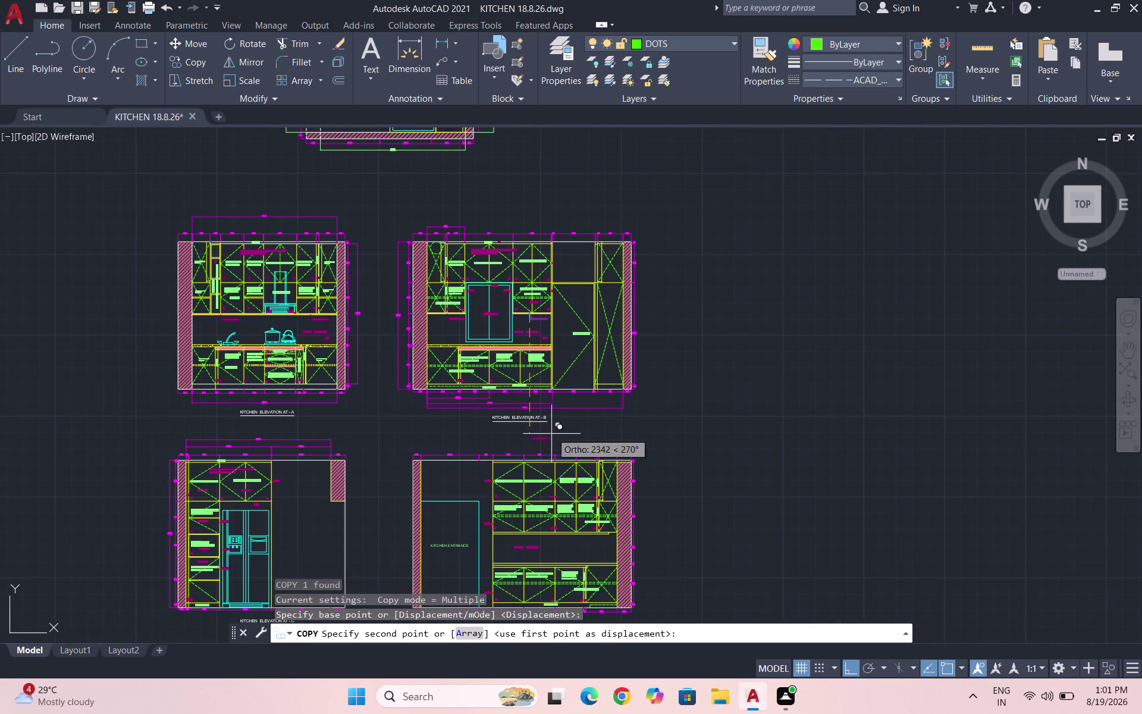
scroll(down, 3)
scroll(up, 3)
scroll(up, 3)
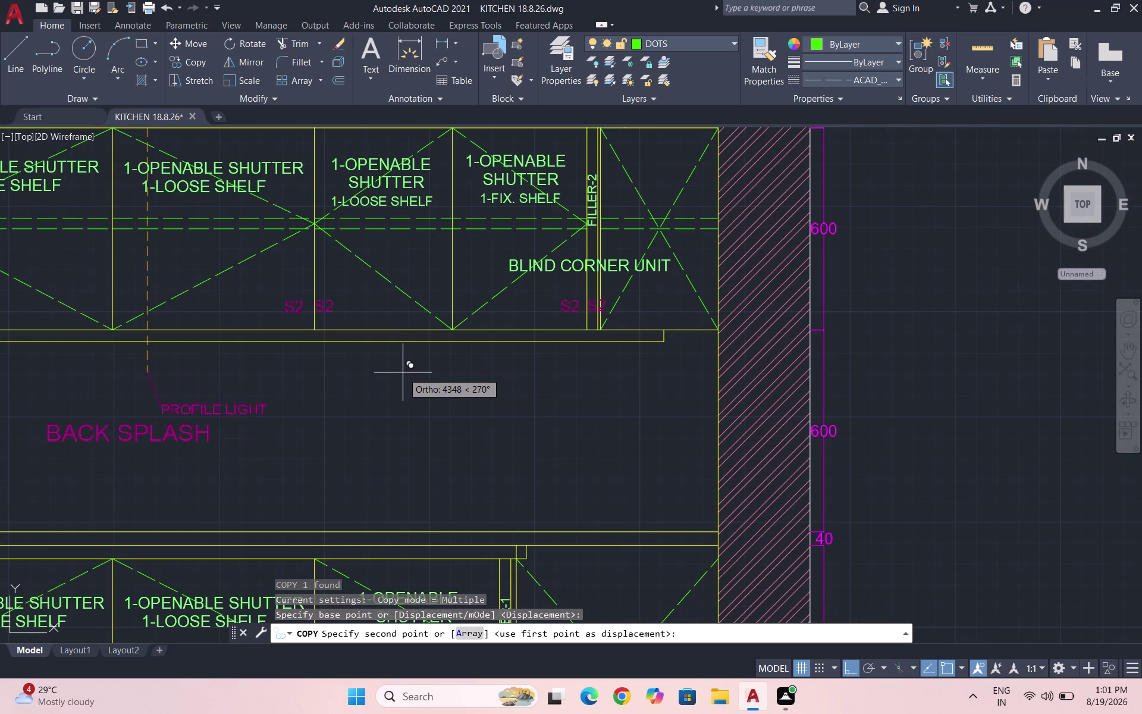
key(F8)
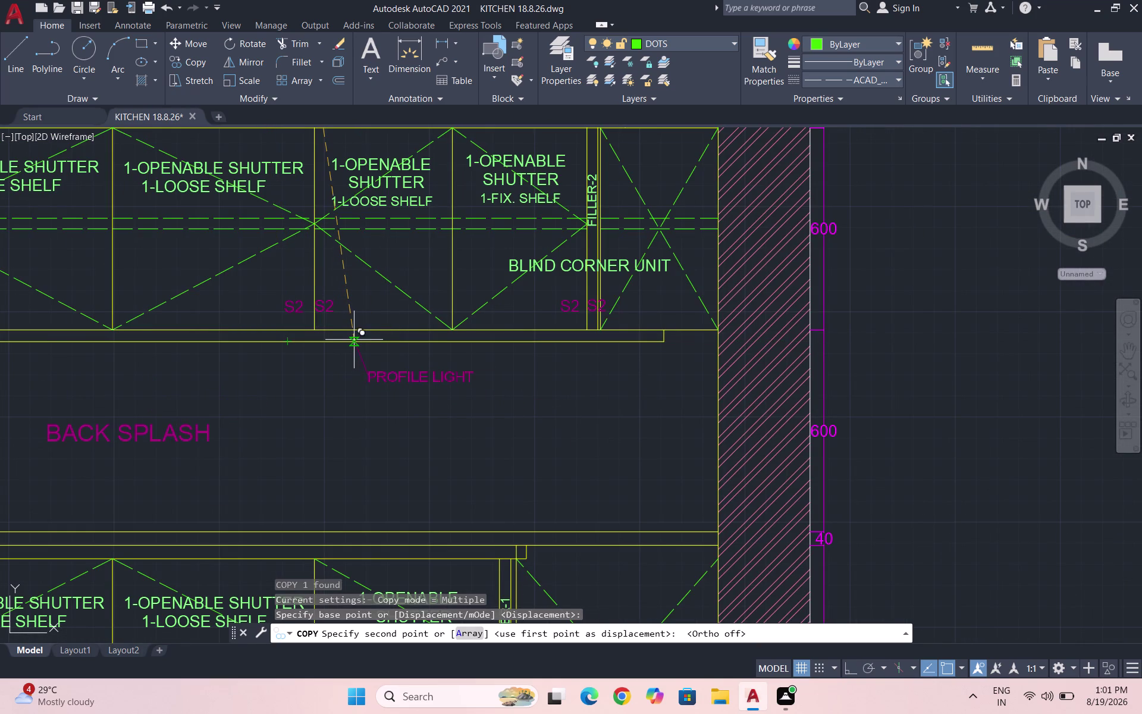
click(351, 342)
scroll(down, 3)
key(Escape)
scroll(down, 3)
scroll(up, 3)
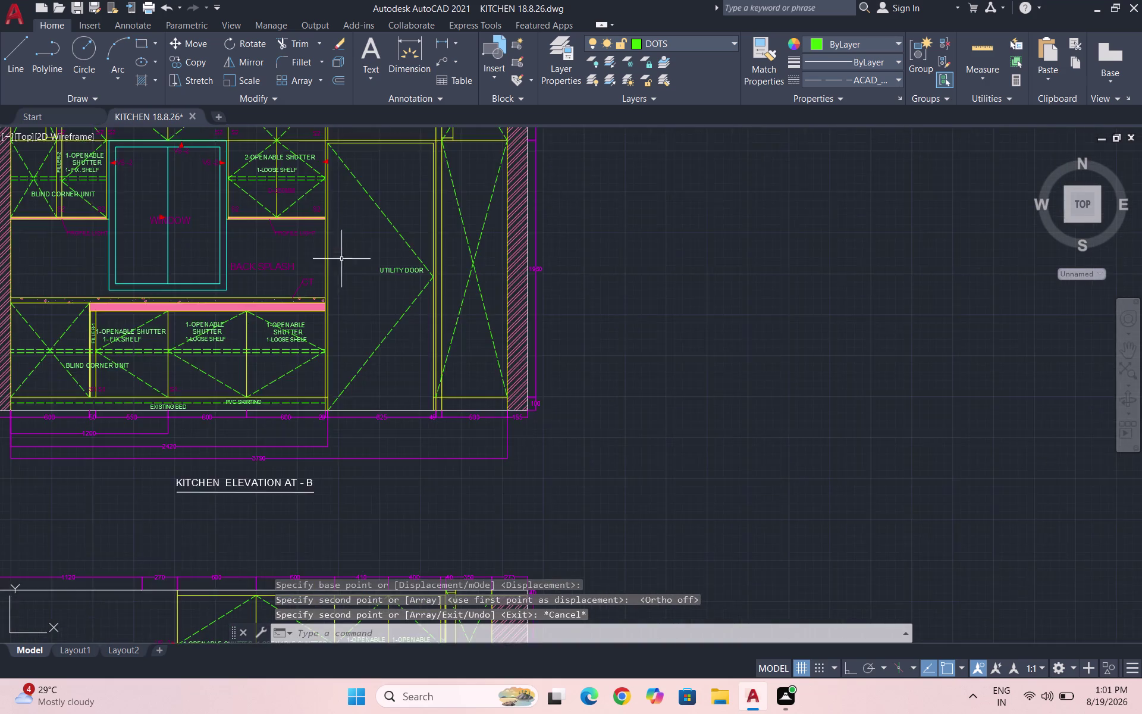
scroll(up, 3)
drag(322, 317, 326, 311)
Copy the CT callout so it points to the countertop edge below BACK SPLASH.
click(261, 271)
text(CO)
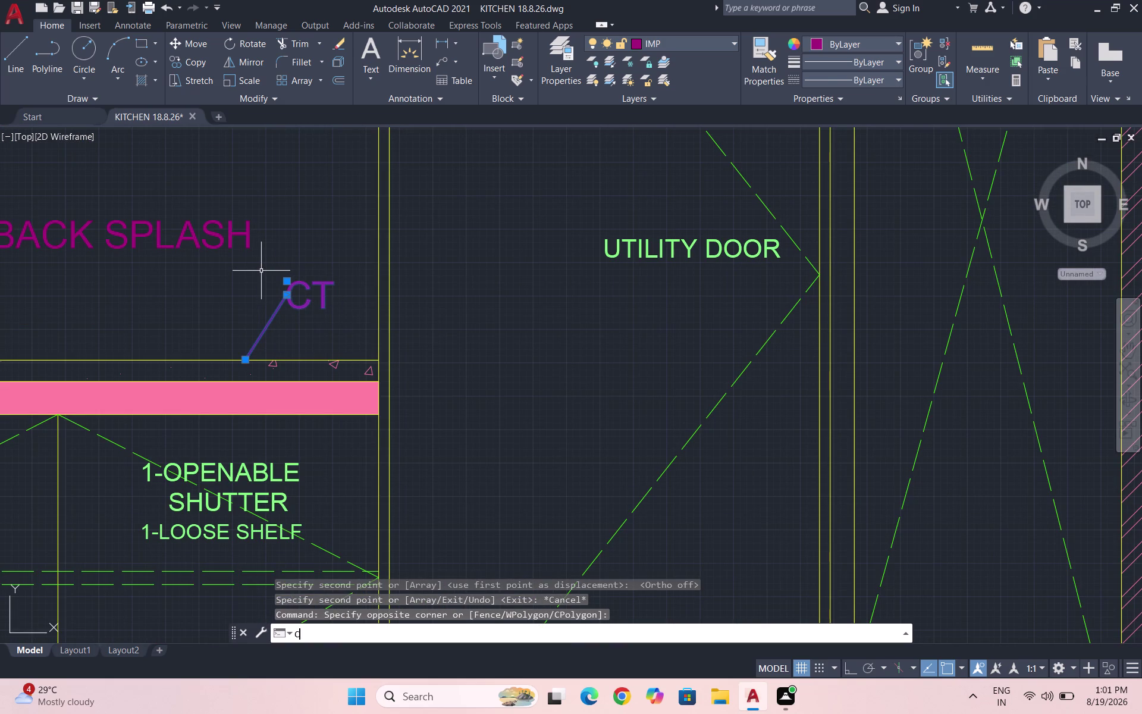
key(Return)
click(248, 362)
scroll(down, 3)
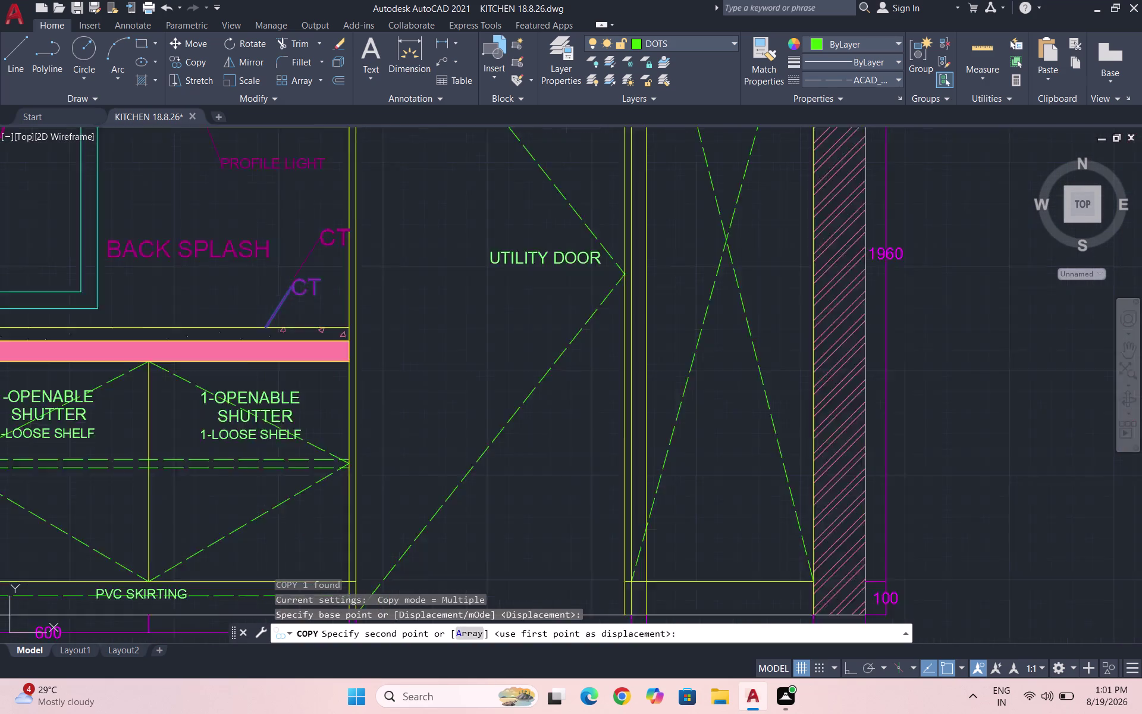
scroll(down, 3)
scroll(down, 3)
scroll(up, 3)
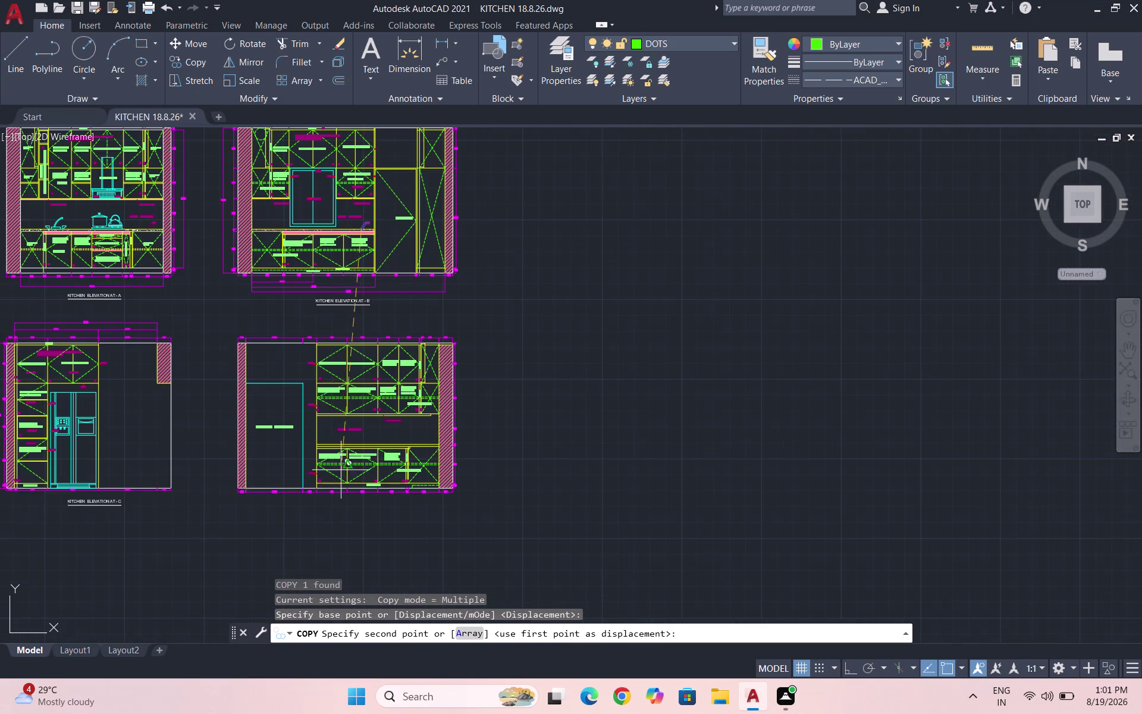
scroll(up, 3)
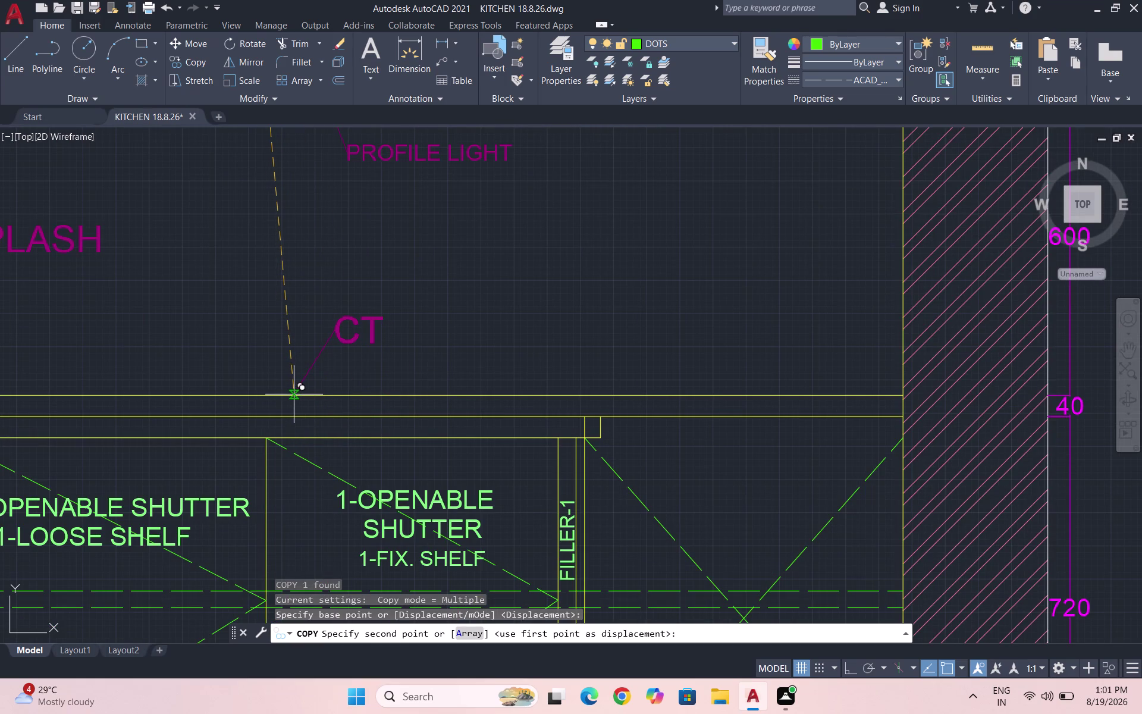
click(294, 394)
key(Escape)
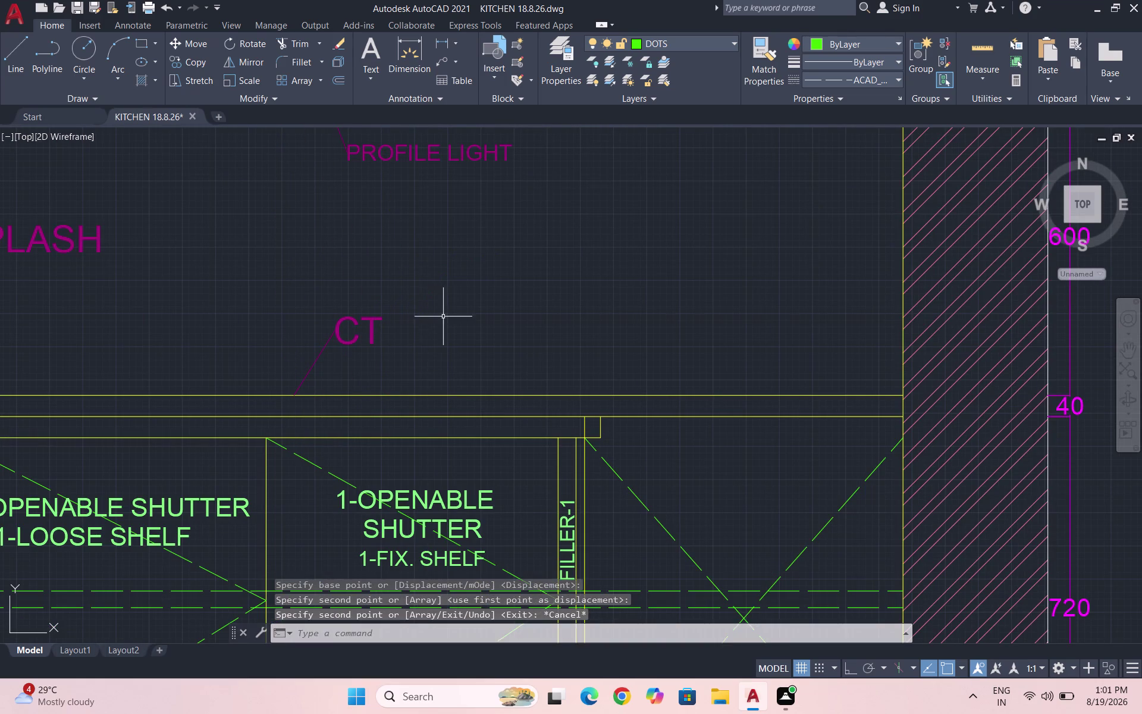
scroll(down, 3)
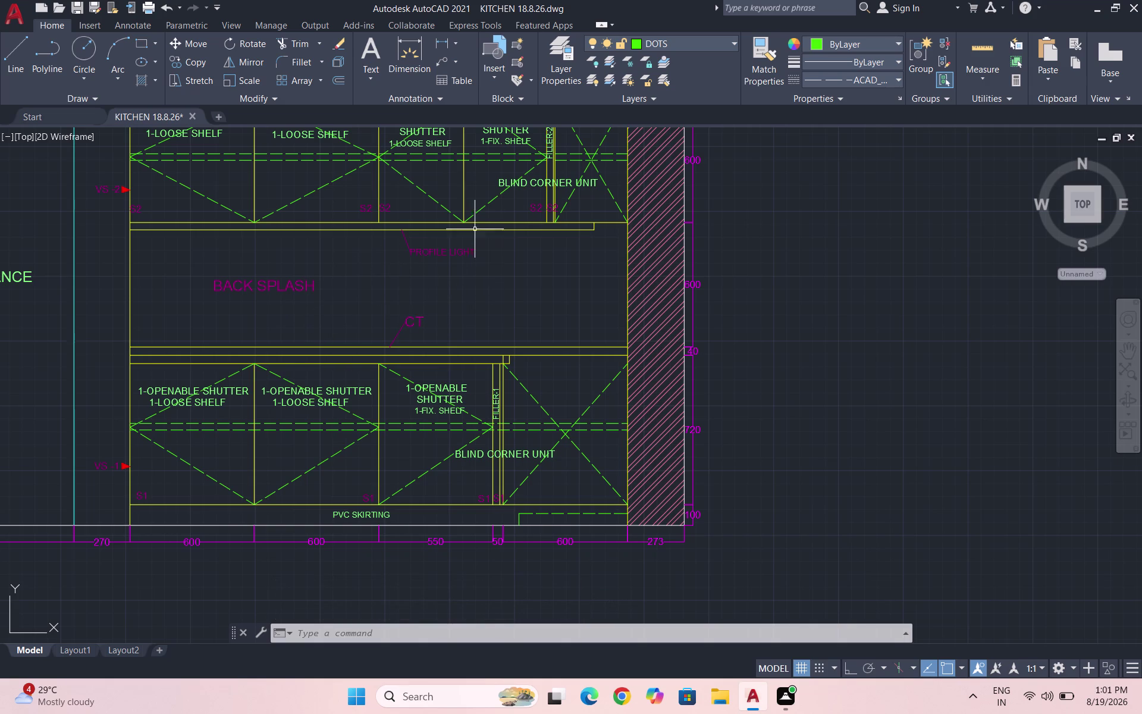
click(664, 46)
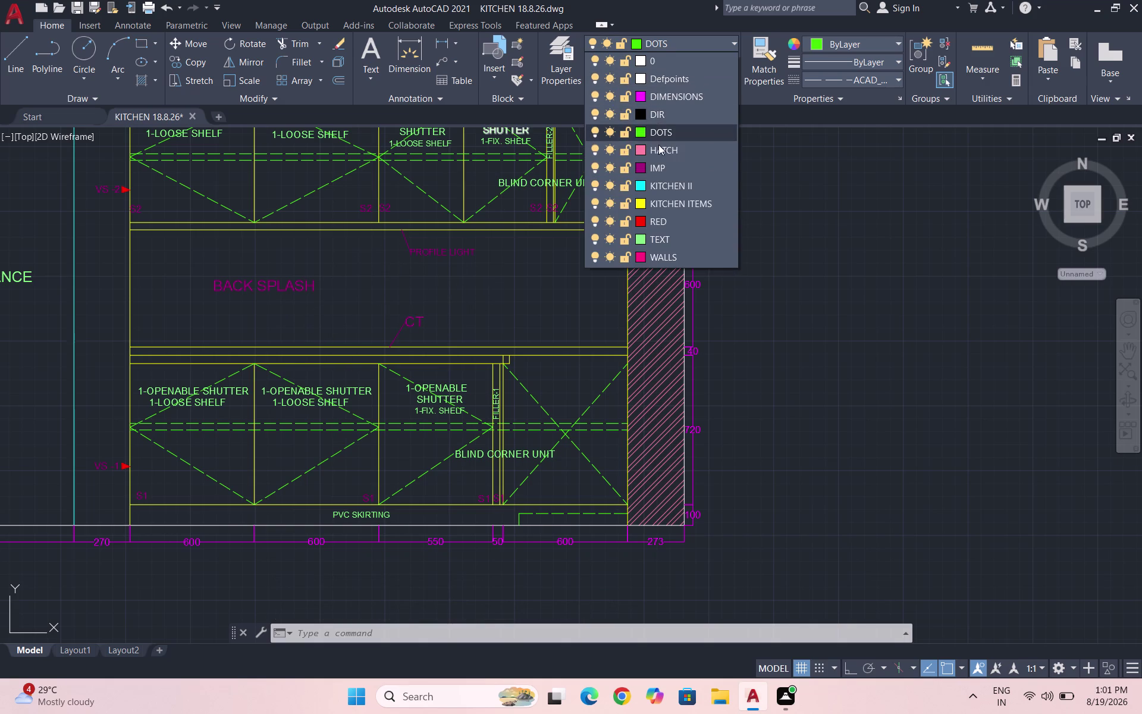
Change the current layer and try a solid hatch, then cancel it.
click(659, 147)
key(h)
key(Return)
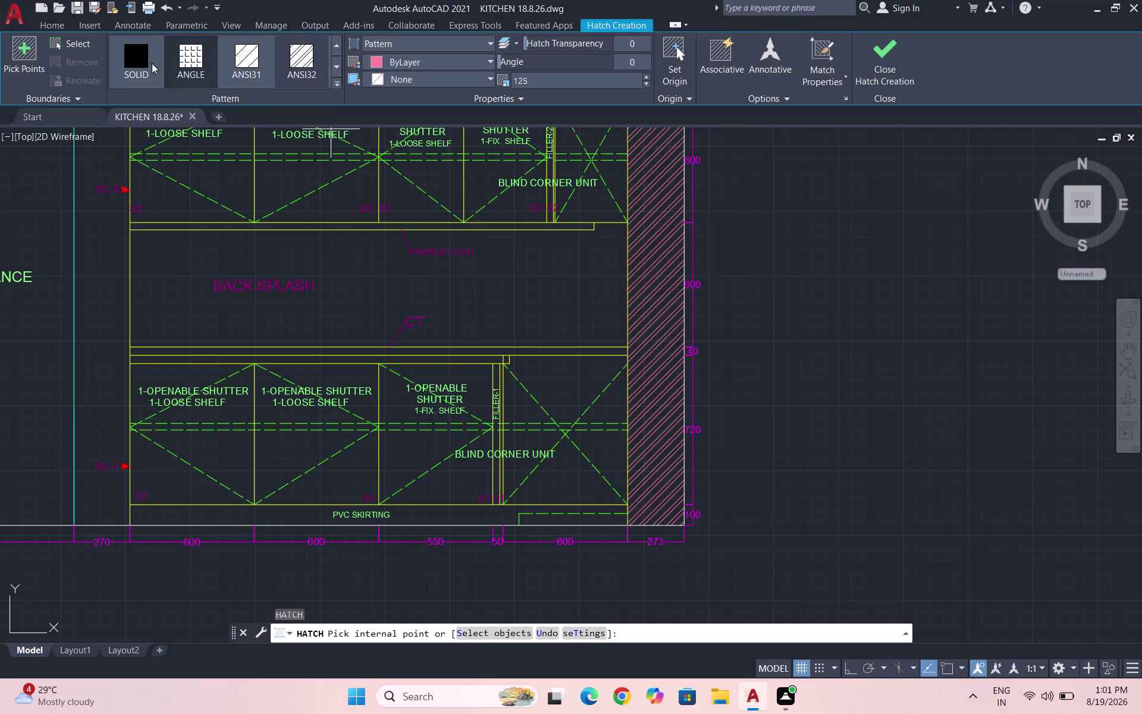
click(134, 63)
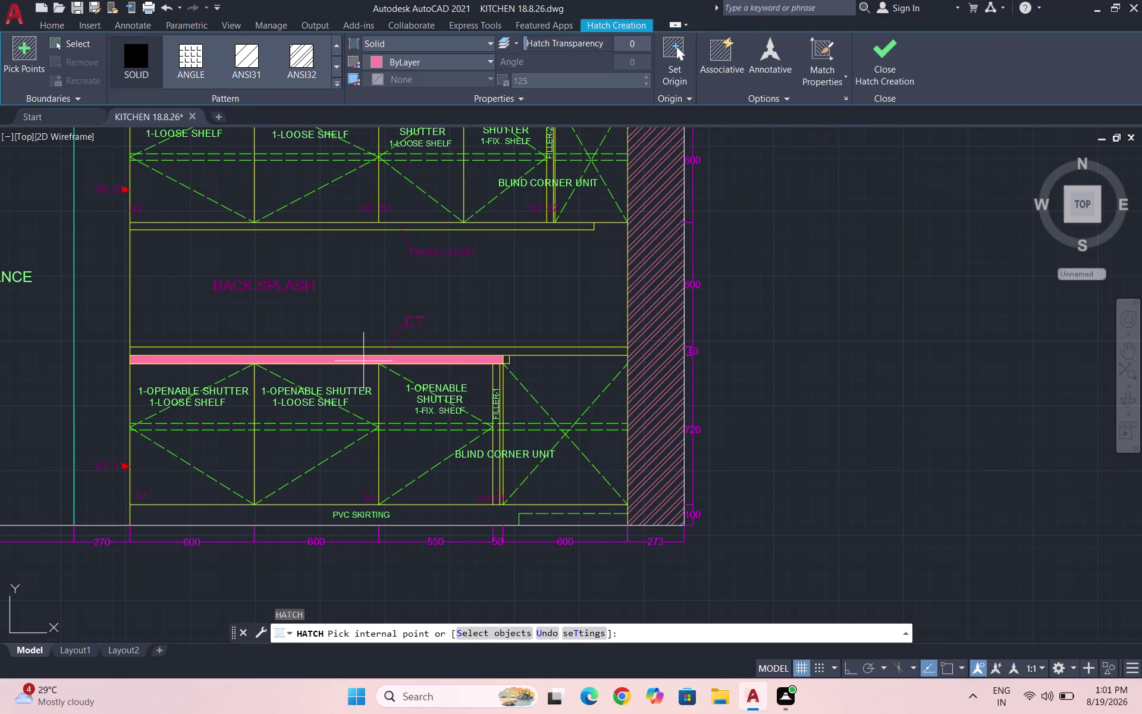
click(364, 361)
key(Escape)
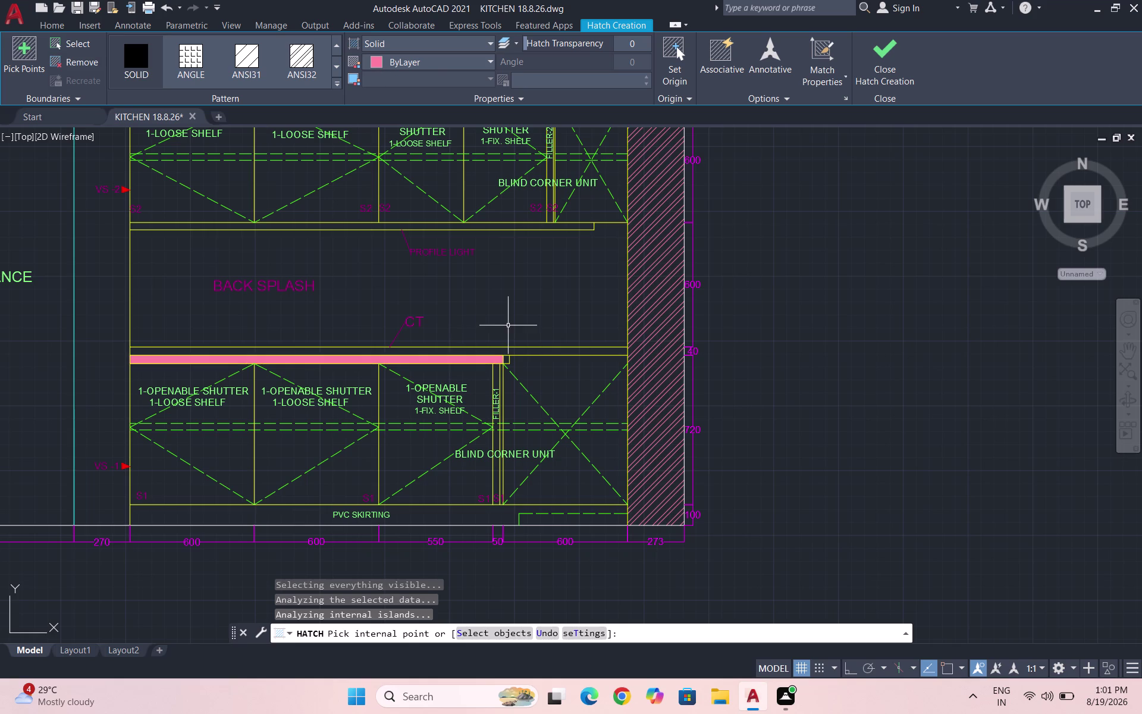
Hatch the CT countertop band with an AR pattern at scale 25.
key(h)
key(Return)
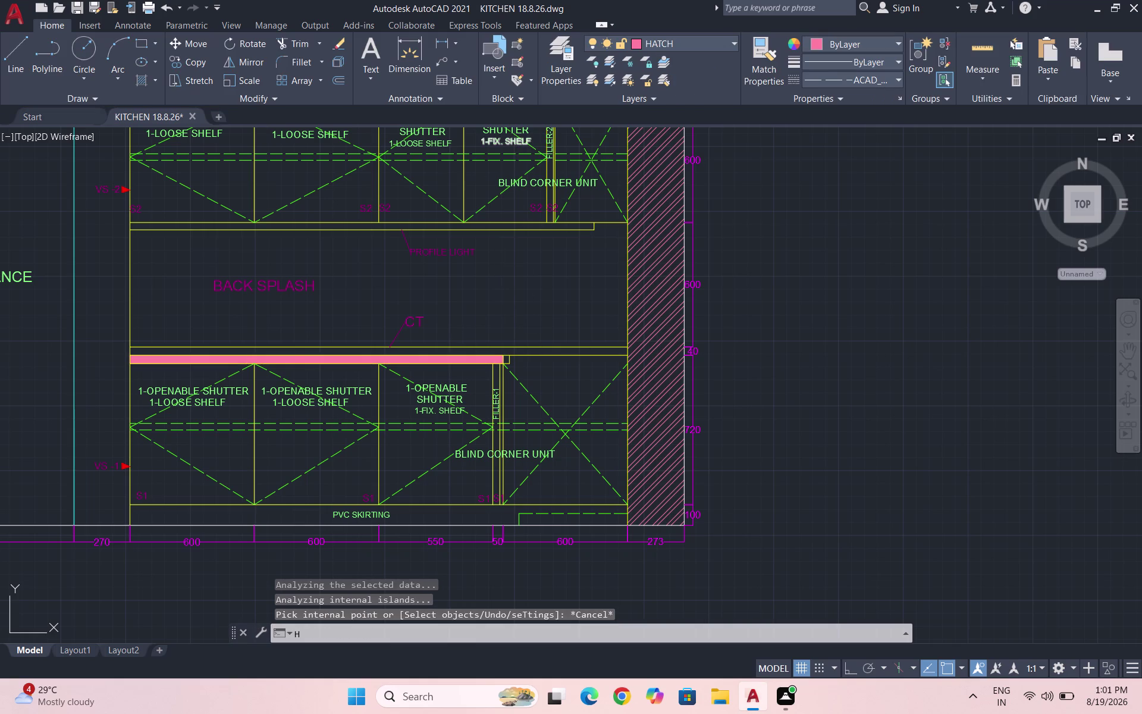
click(332, 85)
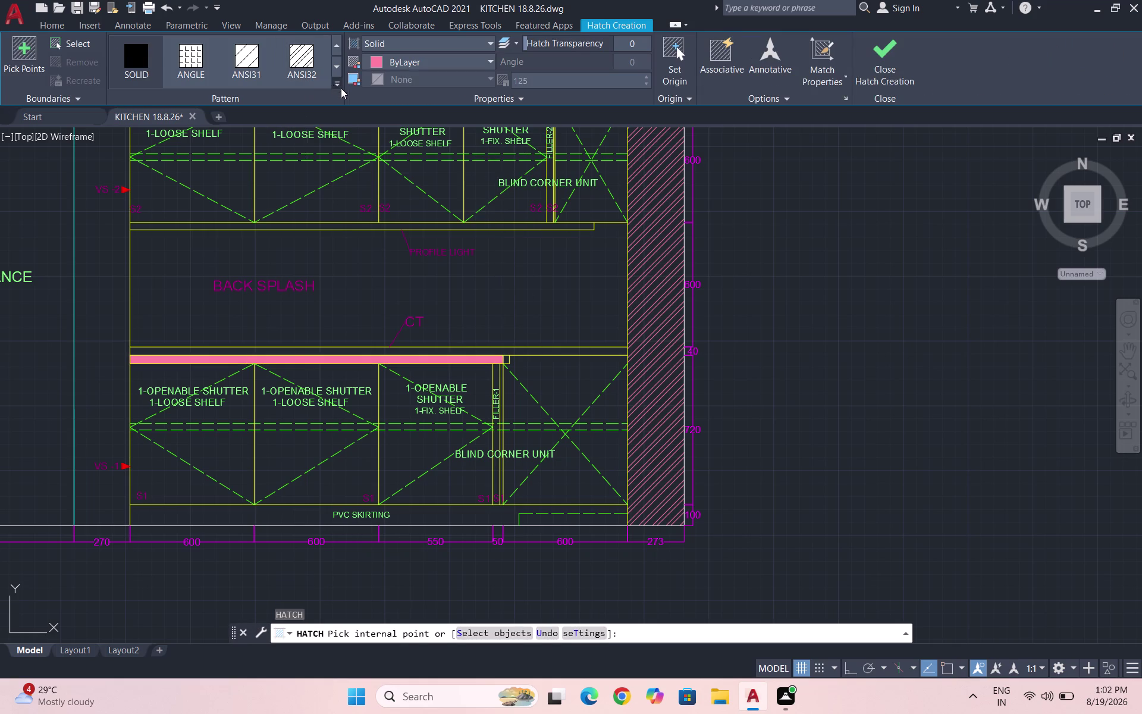
click(305, 213)
click(528, 84)
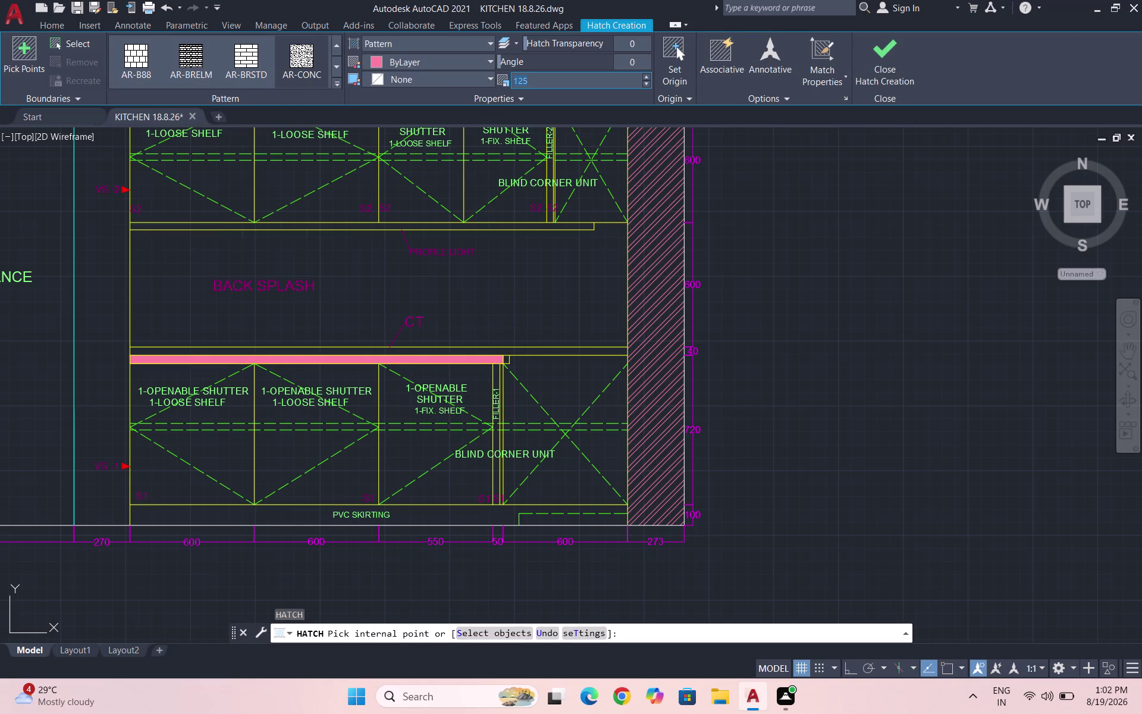
text(25)
key(Return)
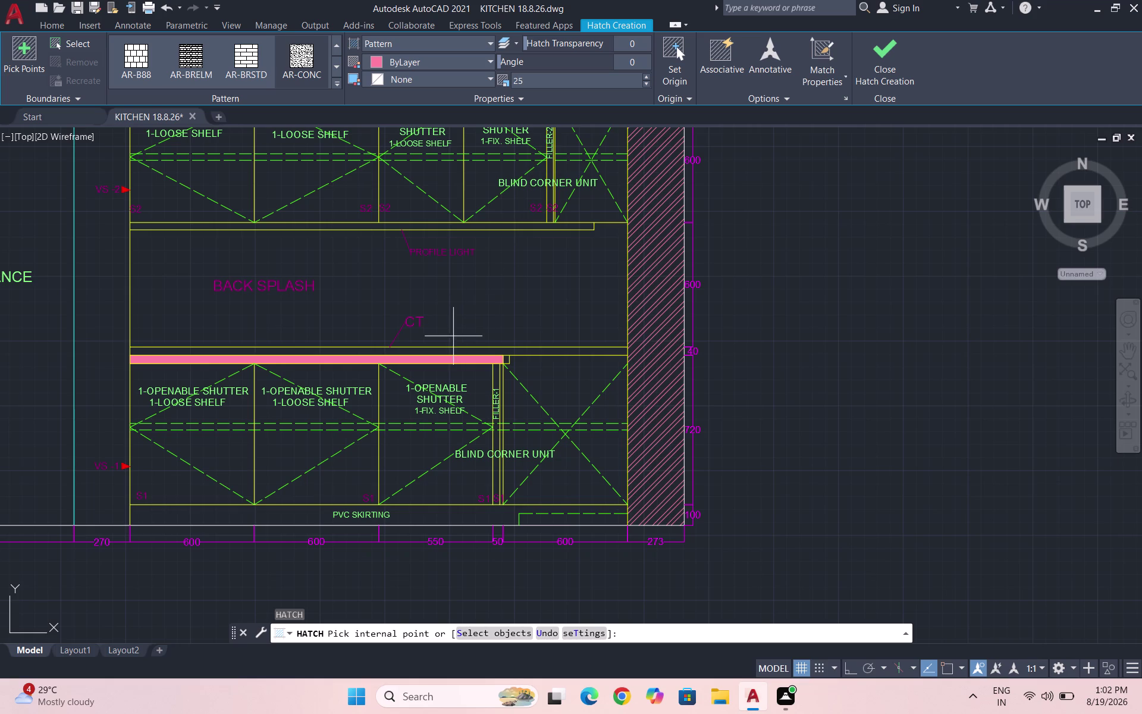
click(449, 351)
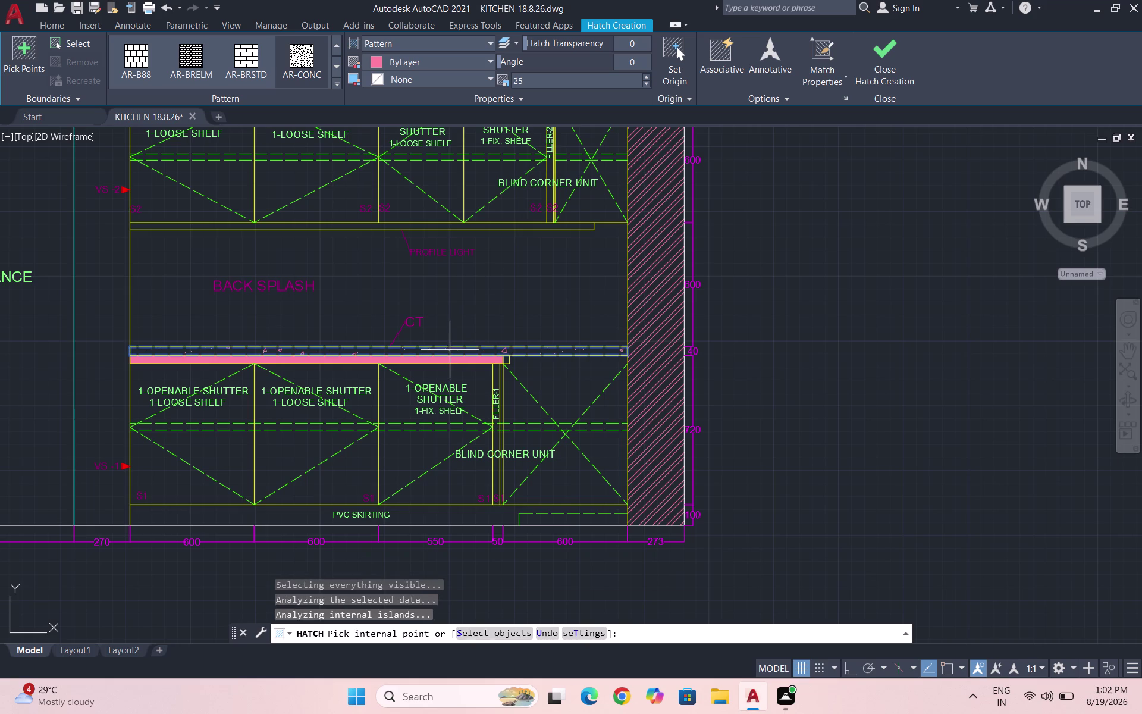
key(Escape)
Save the drawing.
key(ctrl+s)
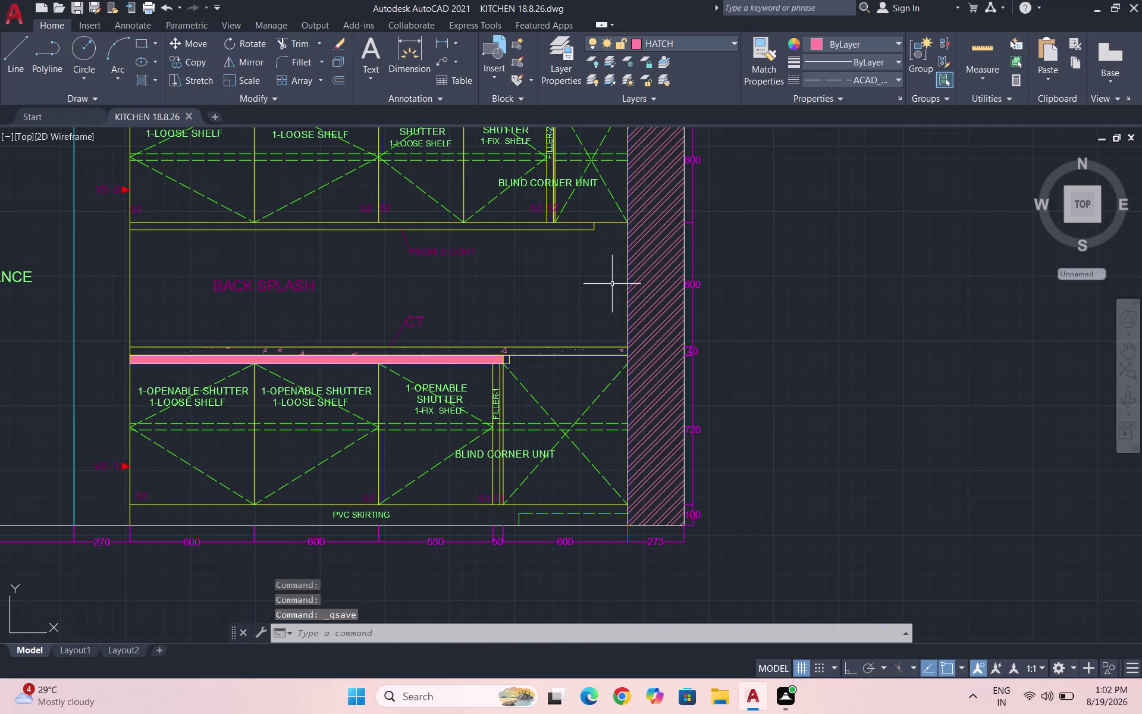
scroll(down, 3)
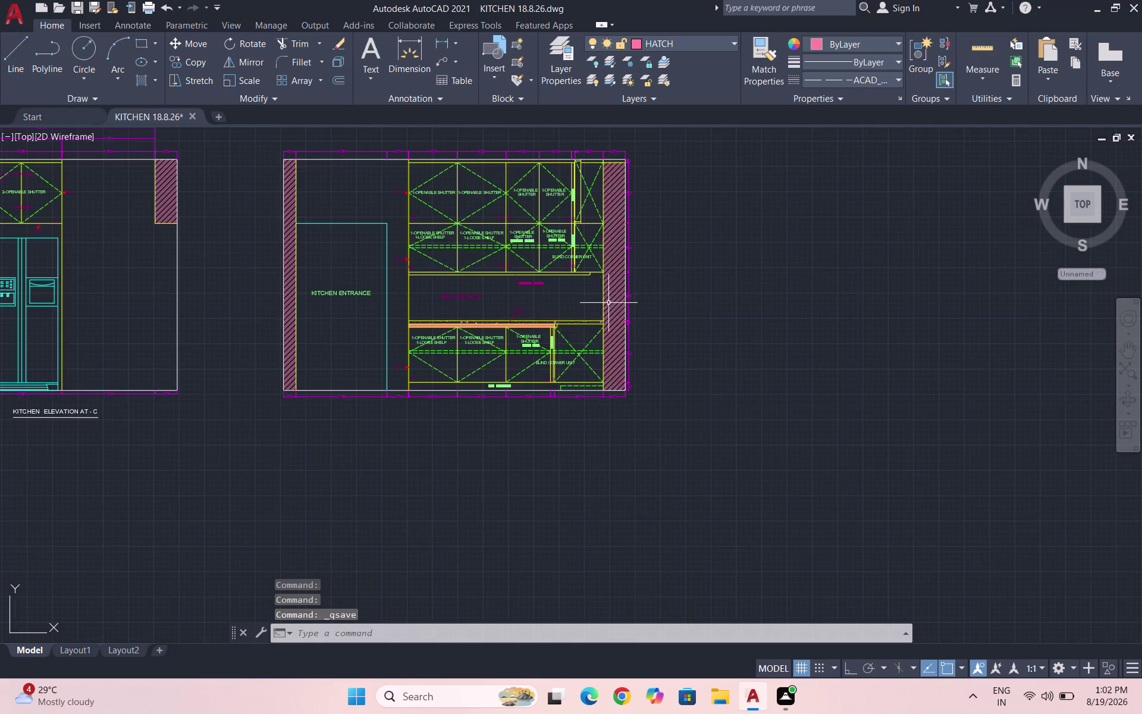
scroll(down, 3)
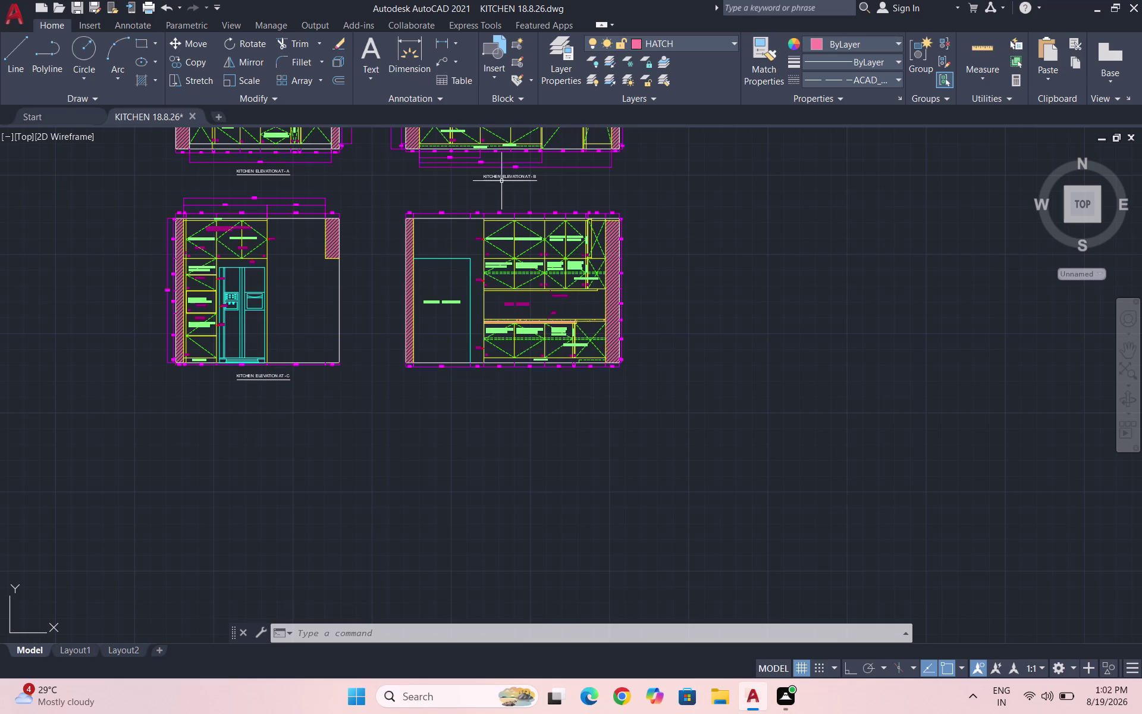
Make DIMENSIONS current and dimension 790 across the 400, 40 and 350 bays.
click(643, 47)
click(687, 98)
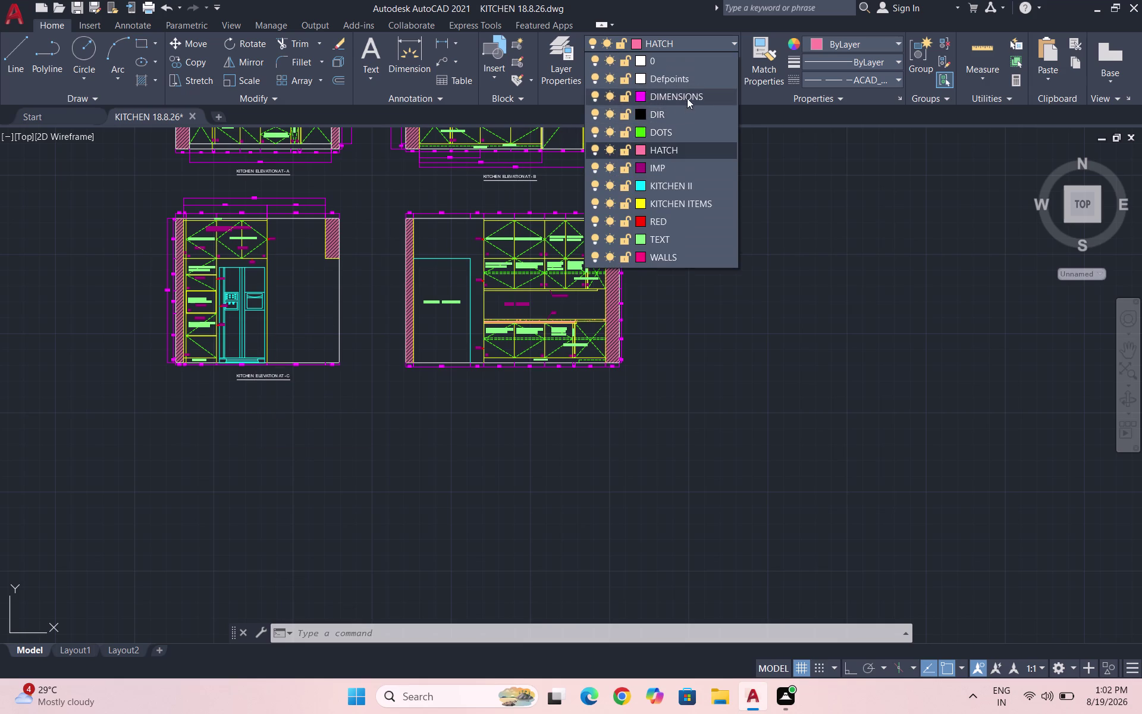
click(444, 41)
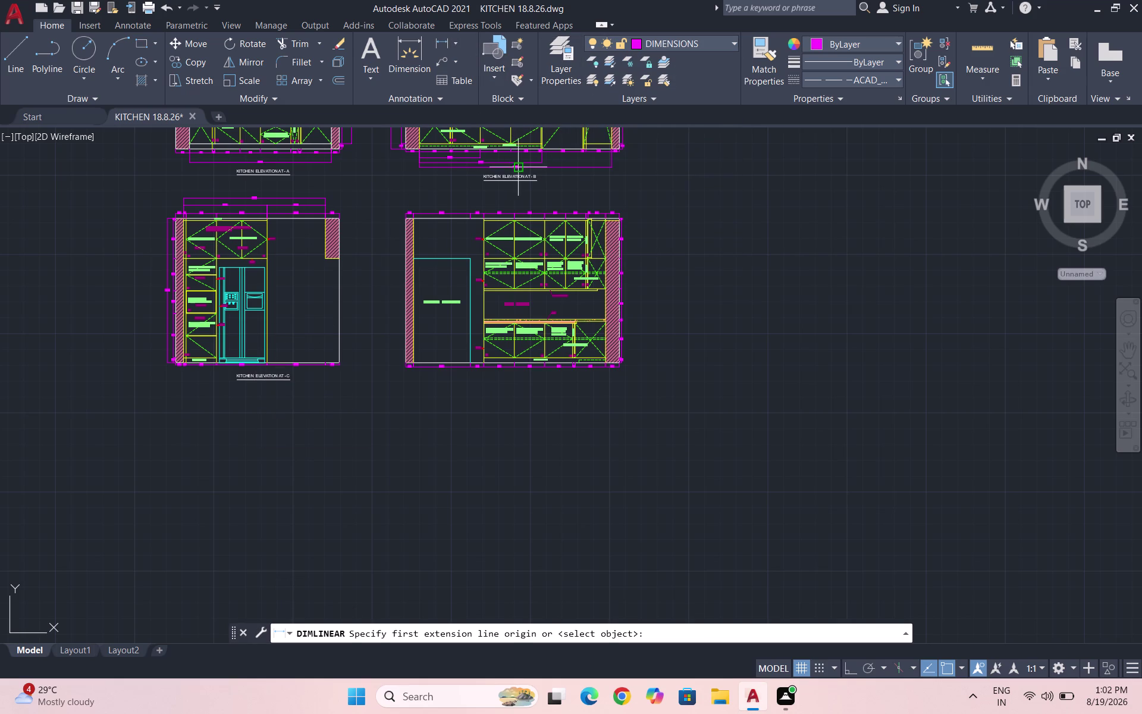
scroll(up, 3)
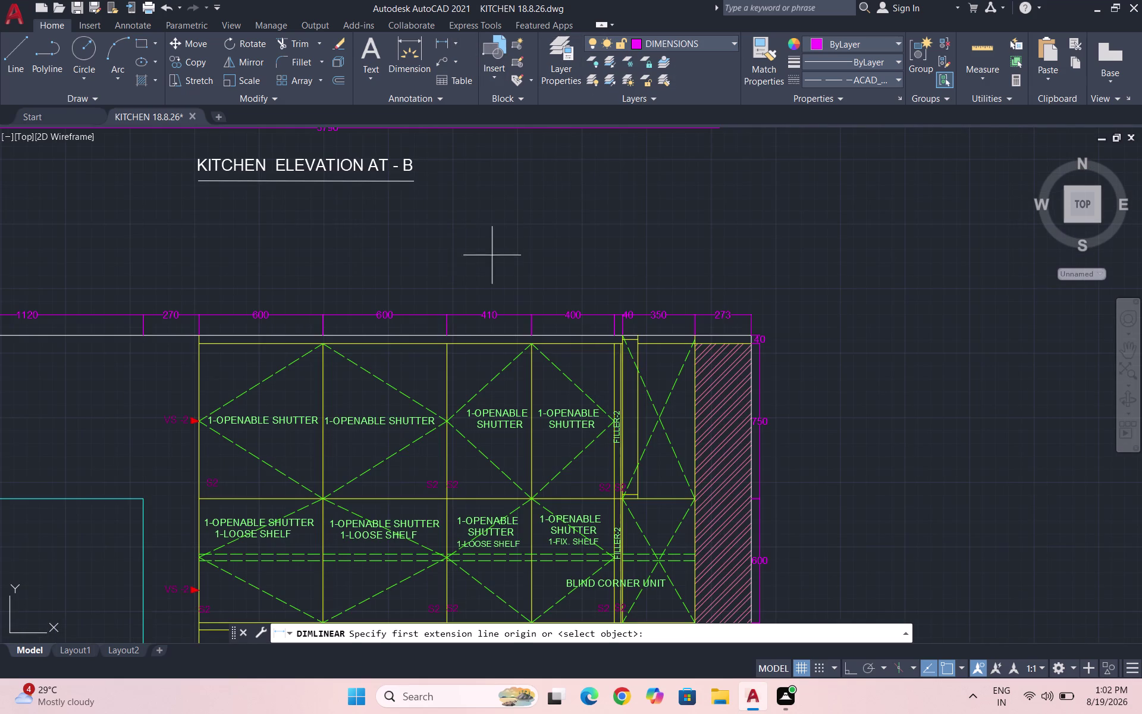
click(534, 312)
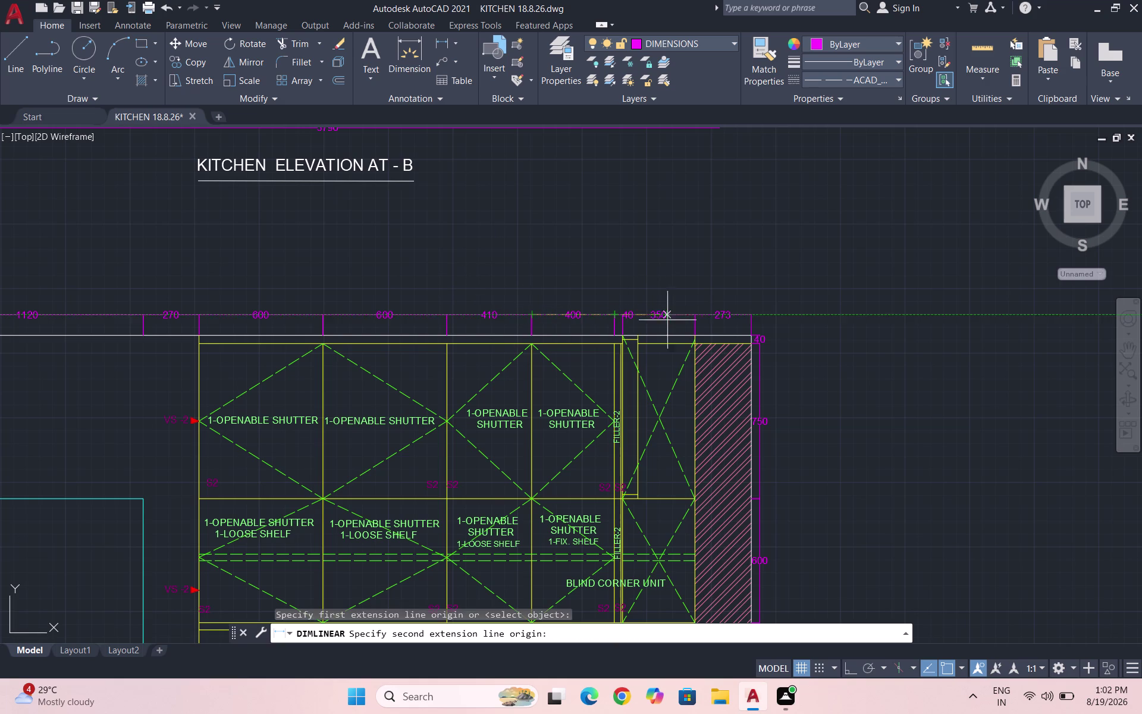
click(694, 312)
click(677, 282)
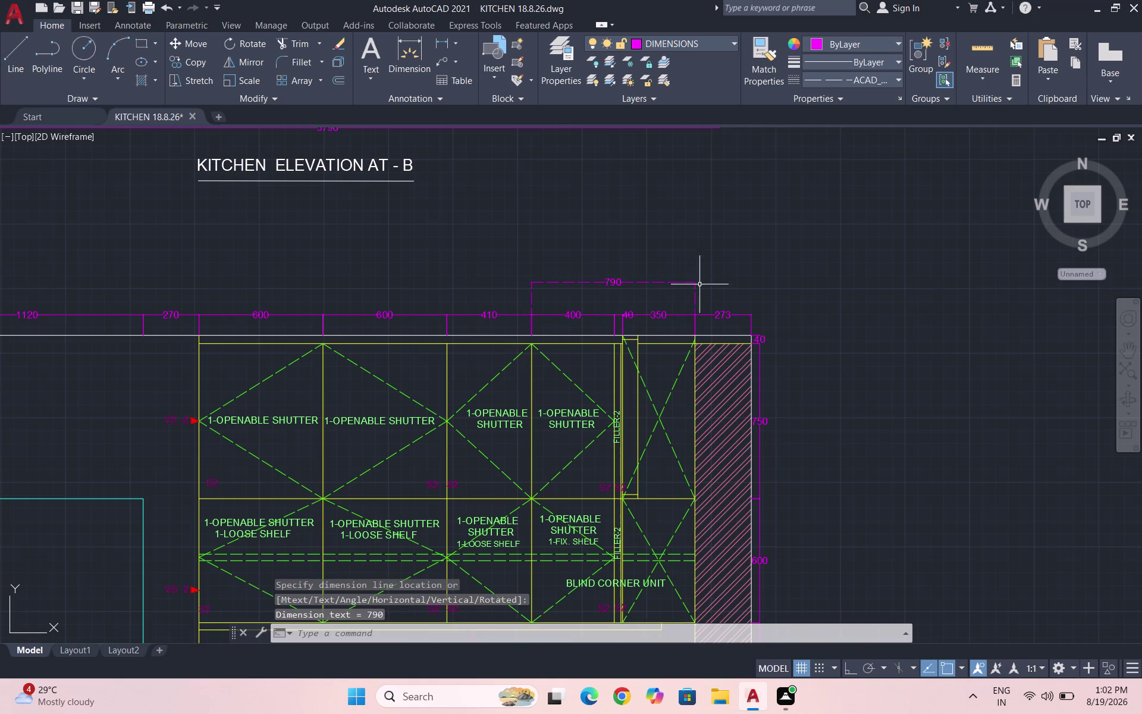
Select the new 790 dimension and change options in the ribbon dropdowns.
click(699, 286)
click(651, 250)
click(878, 73)
click(879, 94)
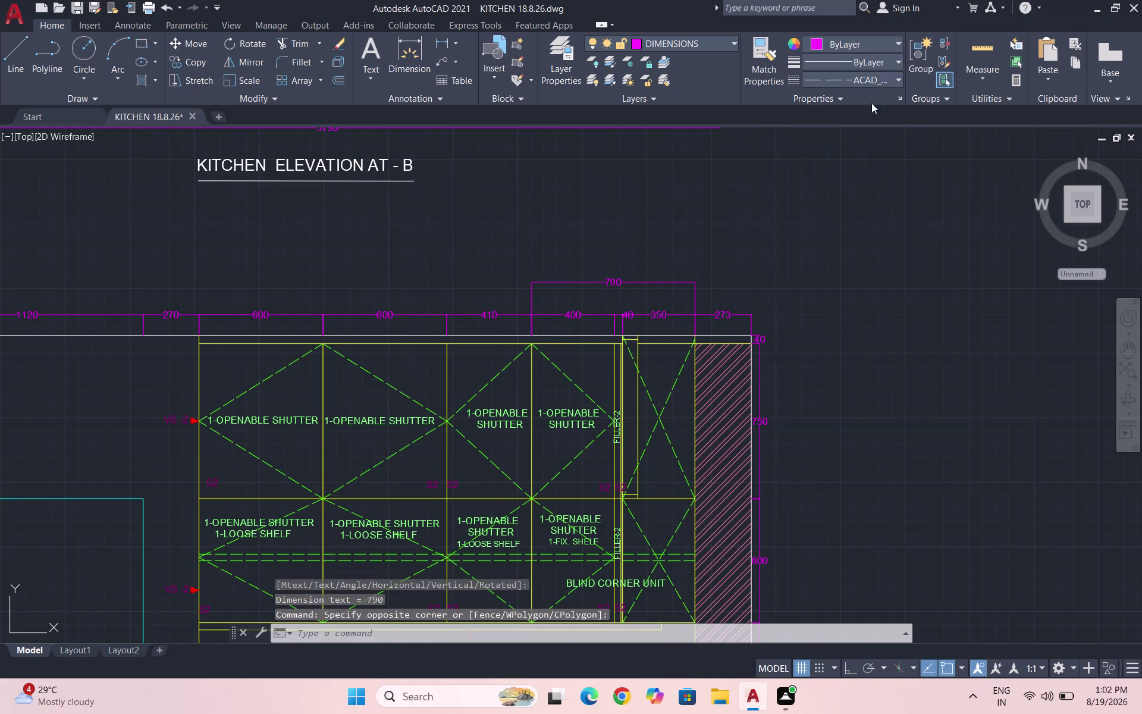
click(813, 201)
click(829, 167)
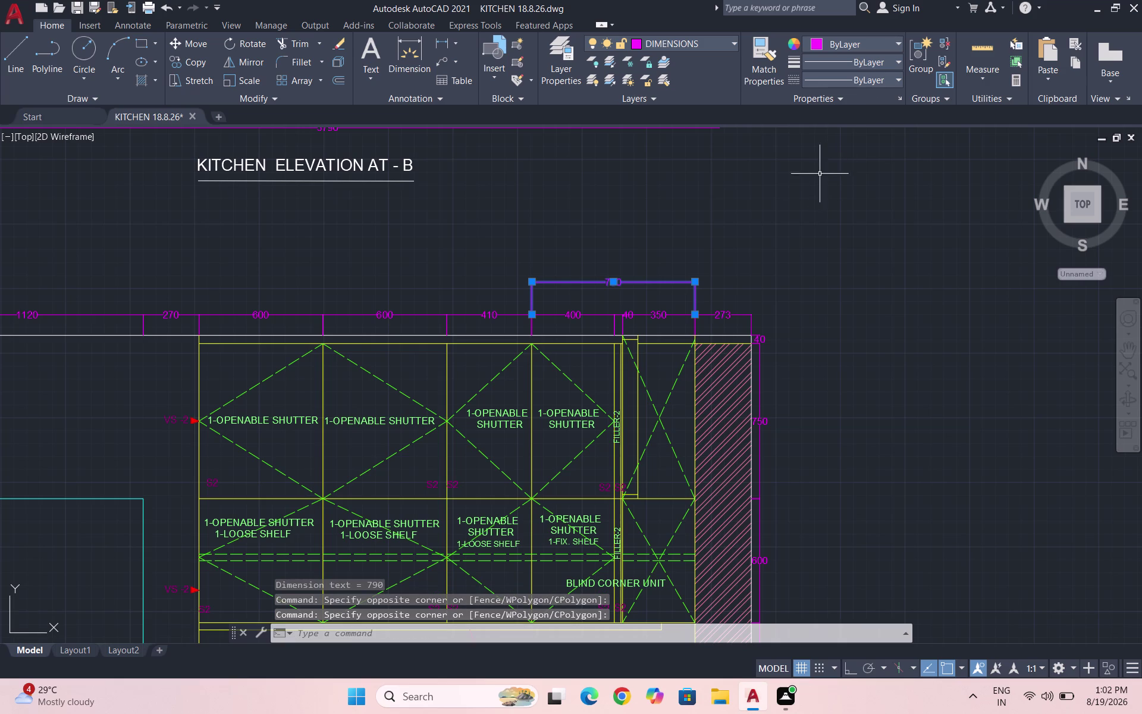
key(Escape)
click(864, 77)
click(860, 96)
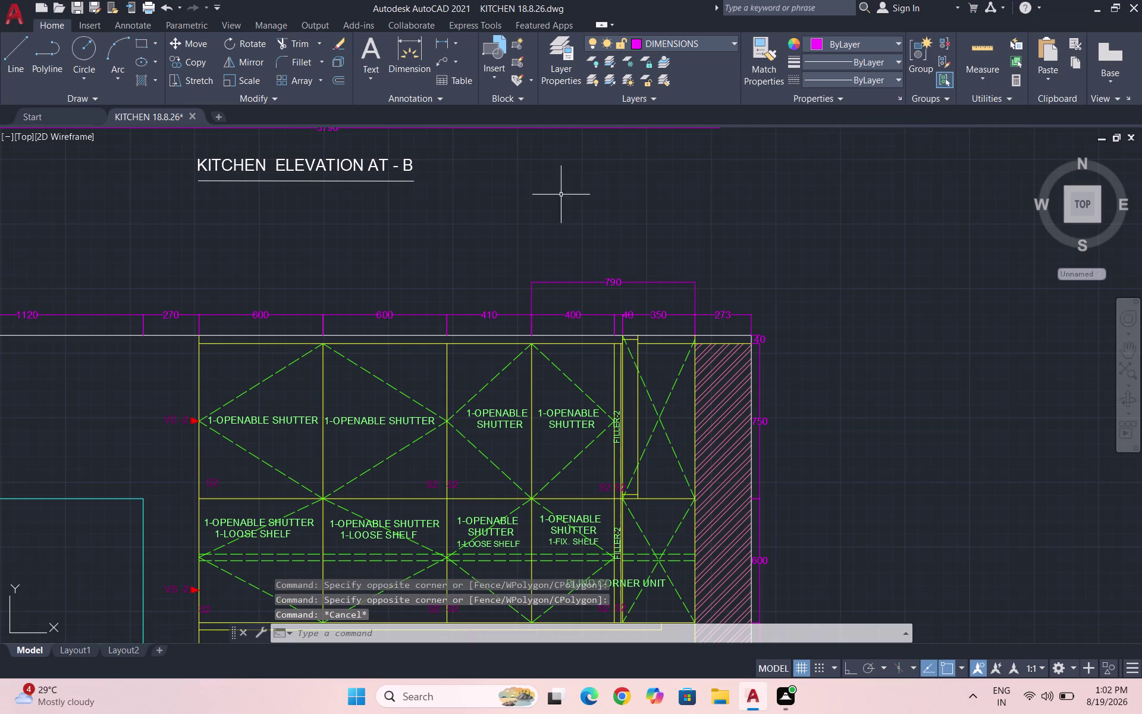
scroll(down, 3)
click(437, 38)
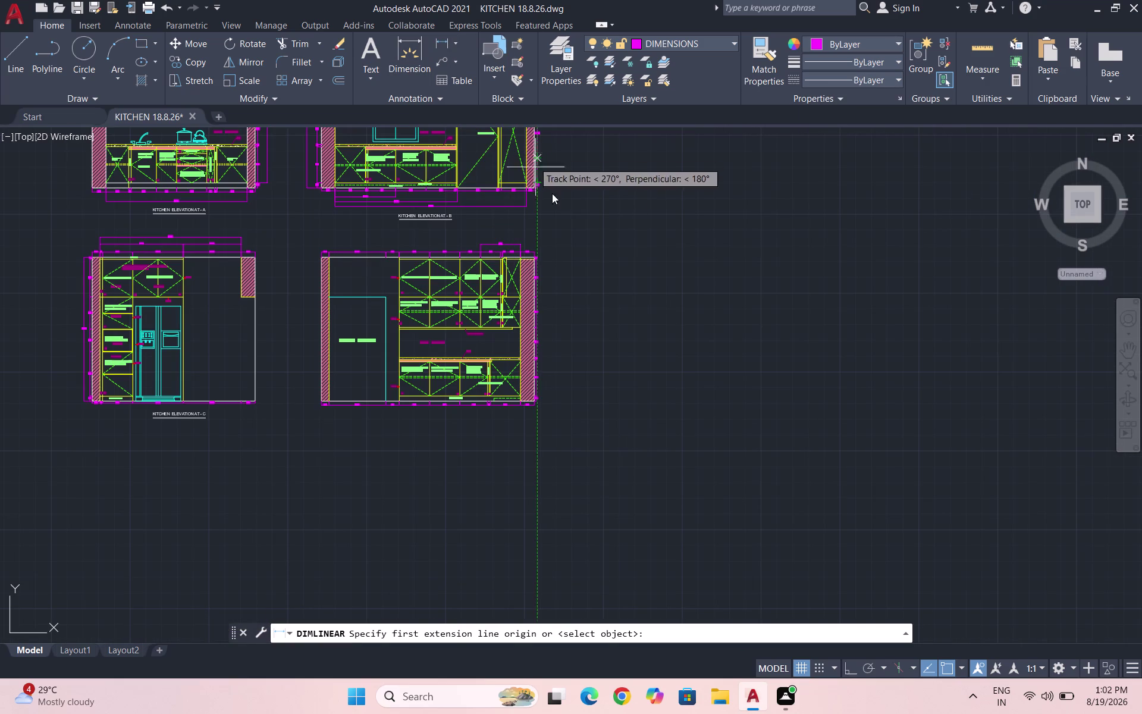
Add an 860 vertical dimension from skirting base to countertop top on the right.
scroll(up, 3)
scroll(up, 3)
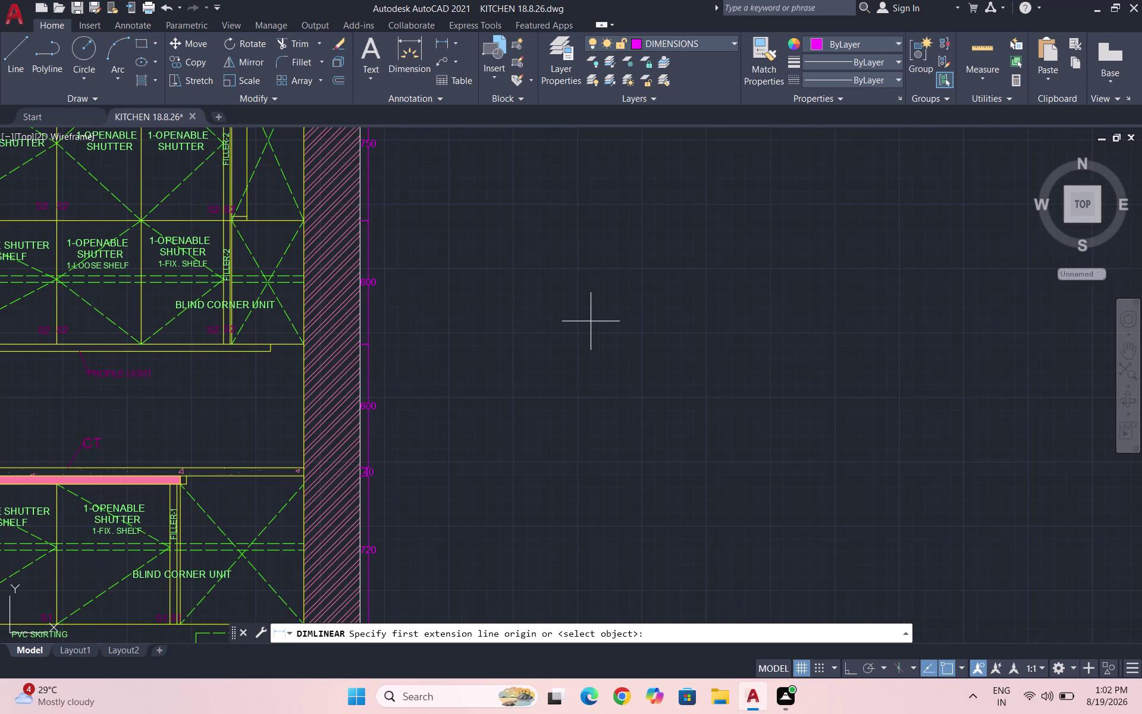
scroll(up, 3)
scroll(down, 3)
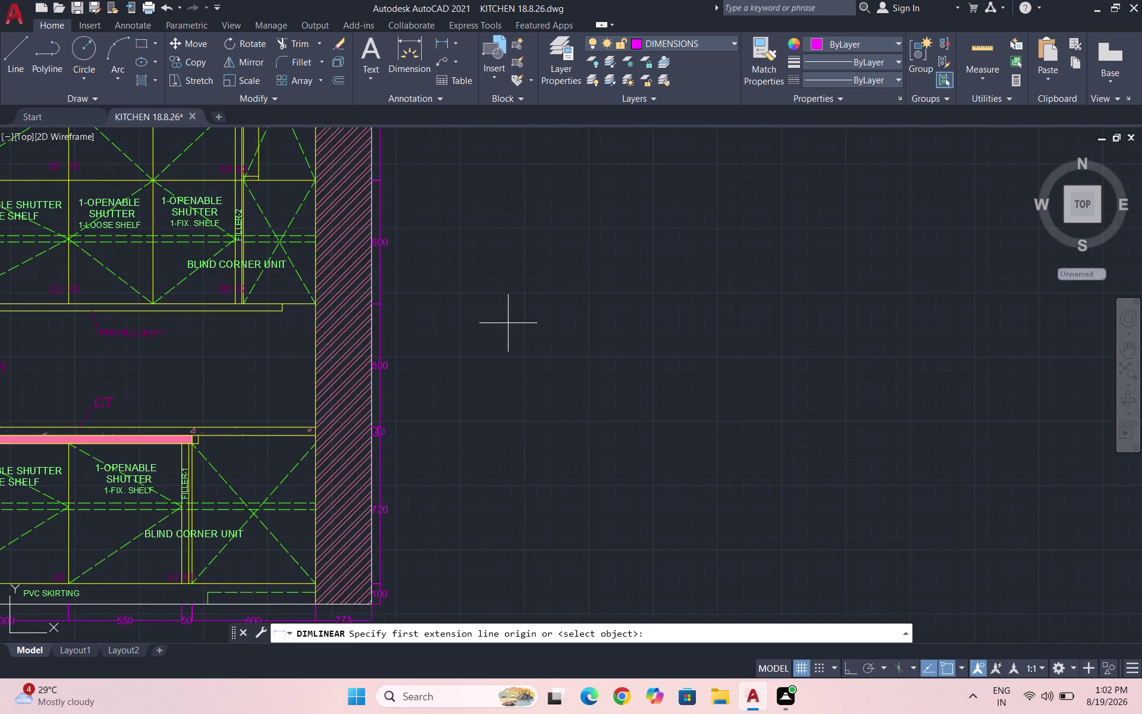
scroll(down, 3)
scroll(up, 3)
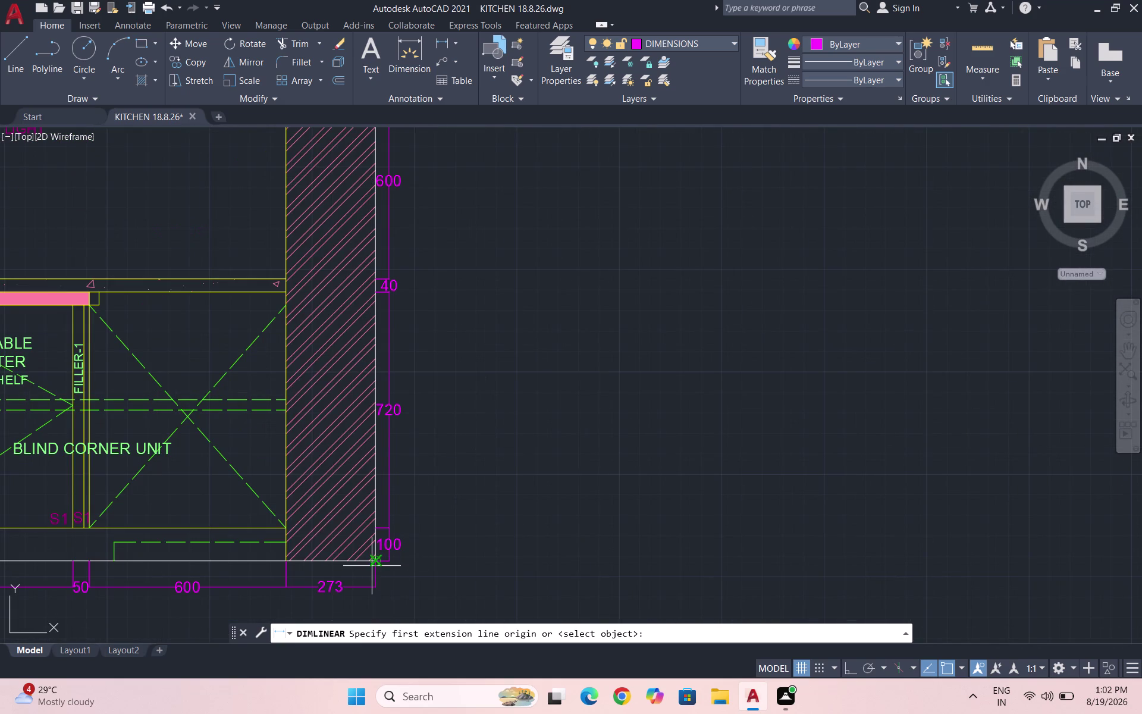
click(371, 561)
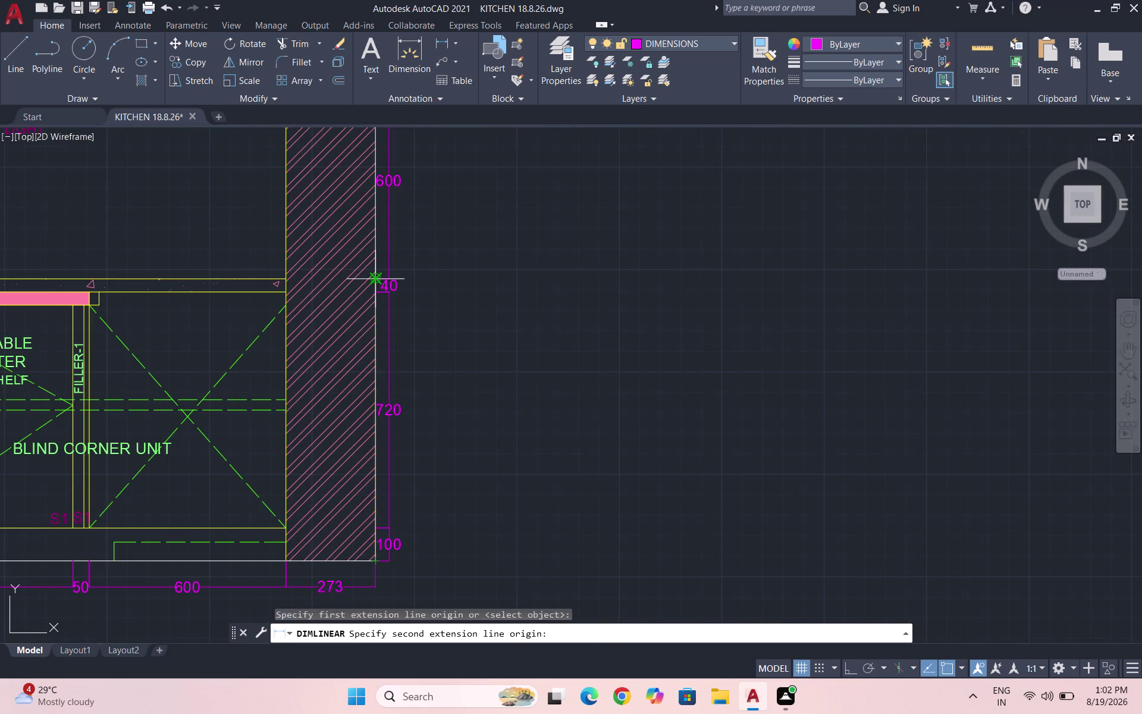
click(375, 276)
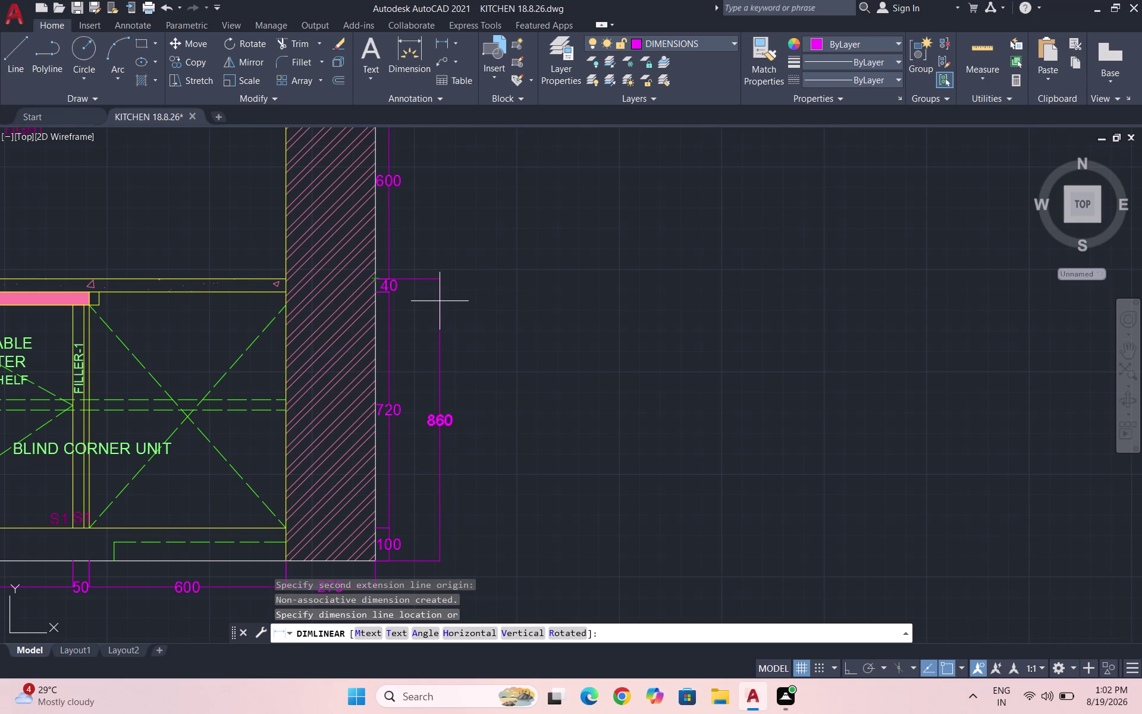
click(427, 307)
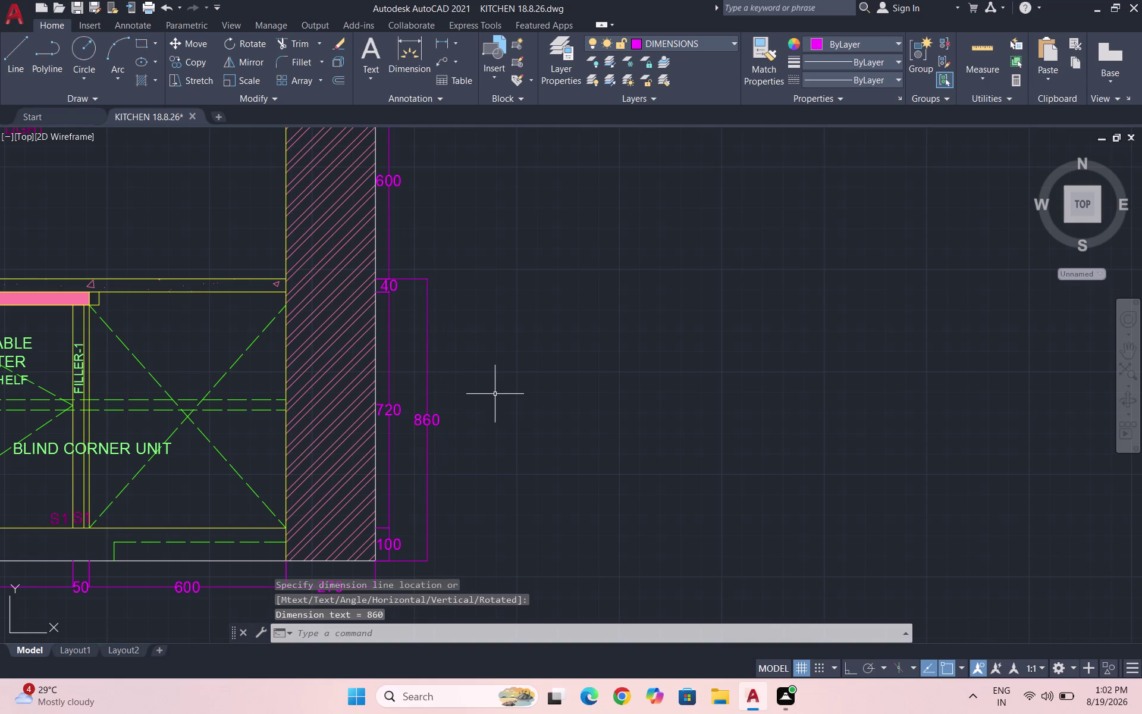
key(space)
Add a vertical dimension from the skirting base to the elevation's top corner.
click(371, 558)
scroll(down, 3)
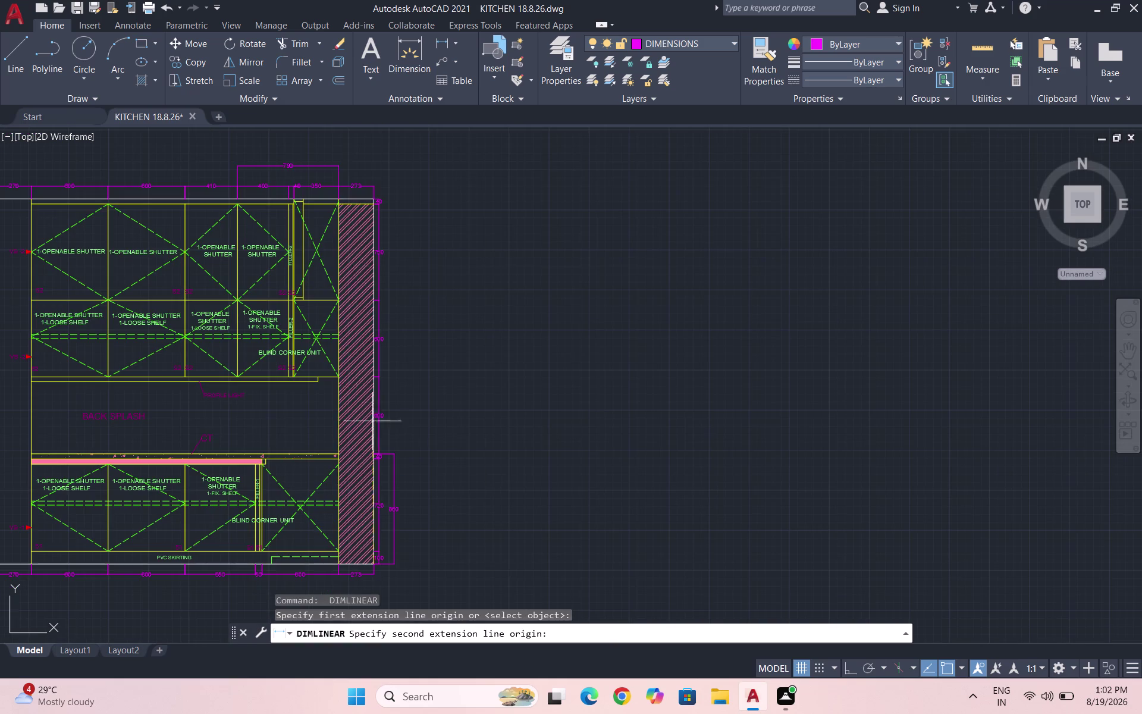
scroll(up, 3)
click(353, 200)
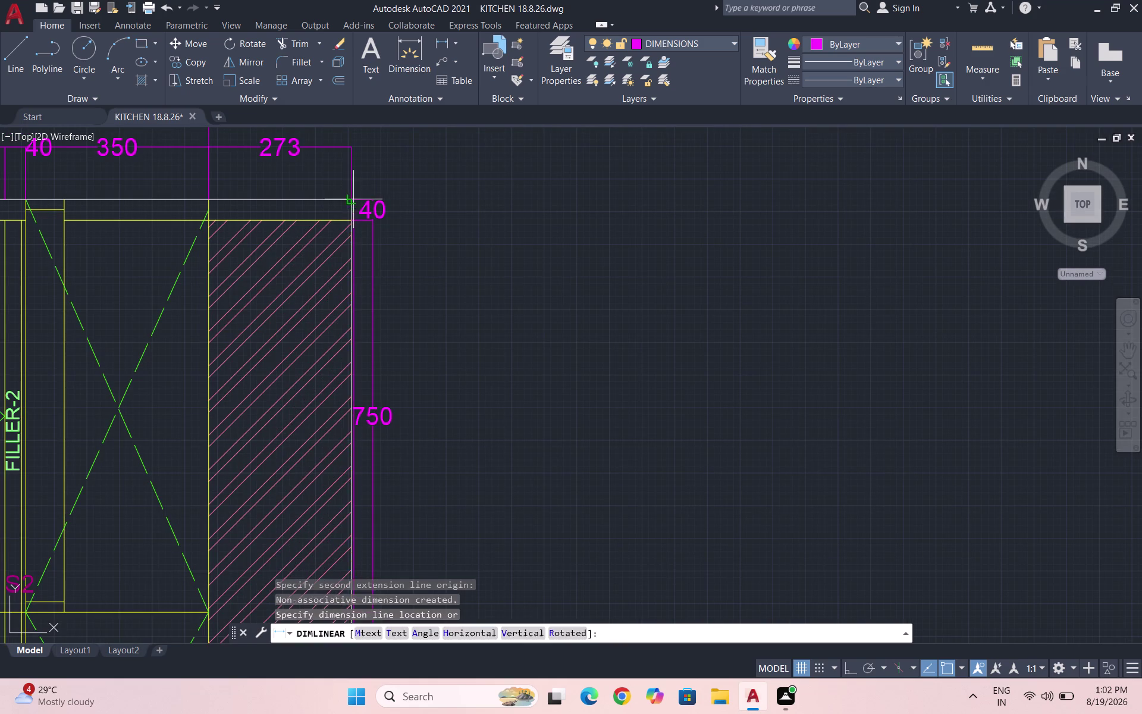
scroll(down, 3)
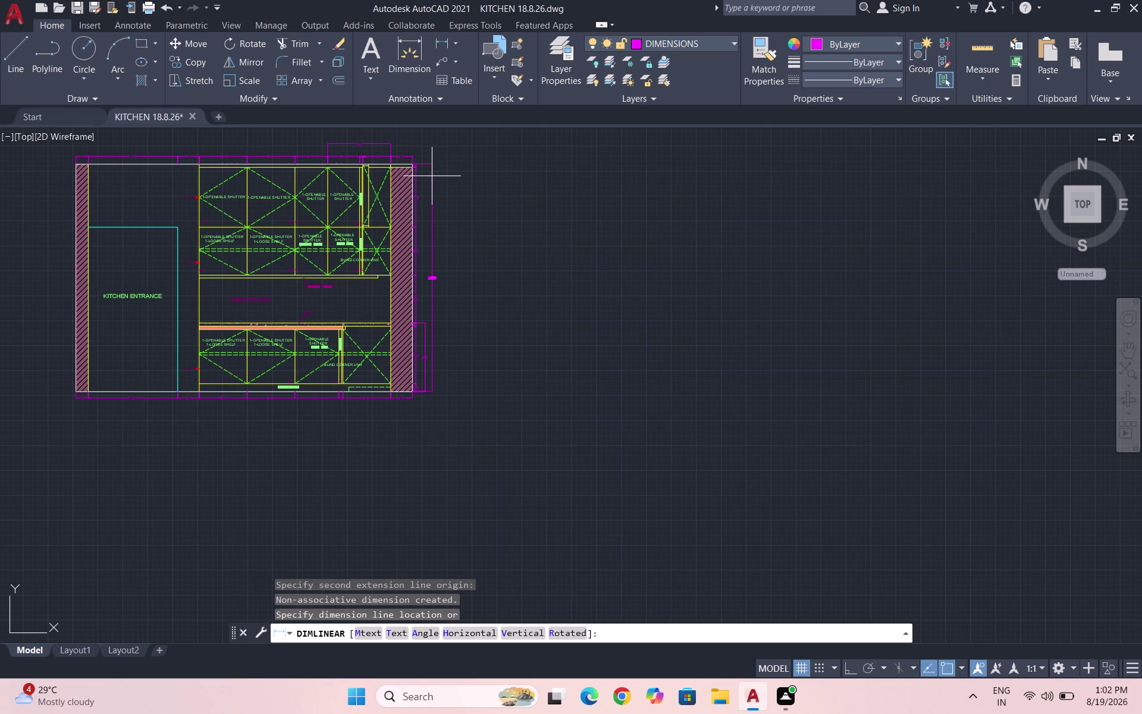
click(432, 177)
key(space)
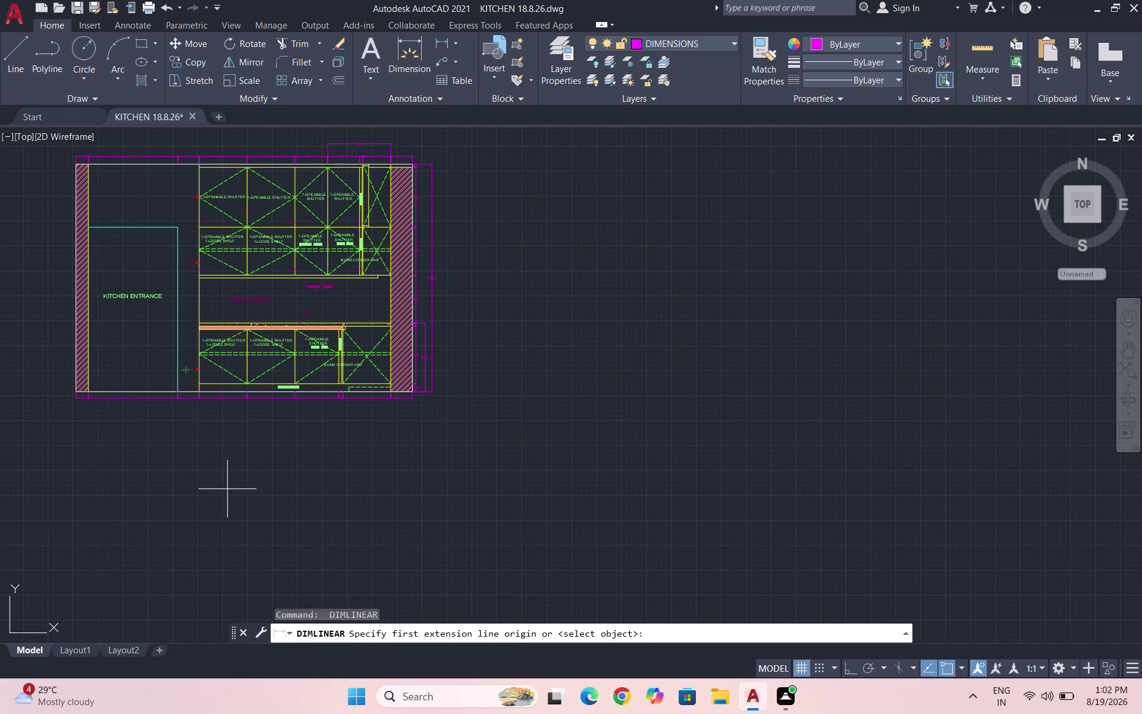
Attempt a linear dimension along elevation D's base, cancelling the unwanted 923 dimension.
scroll(up, 3)
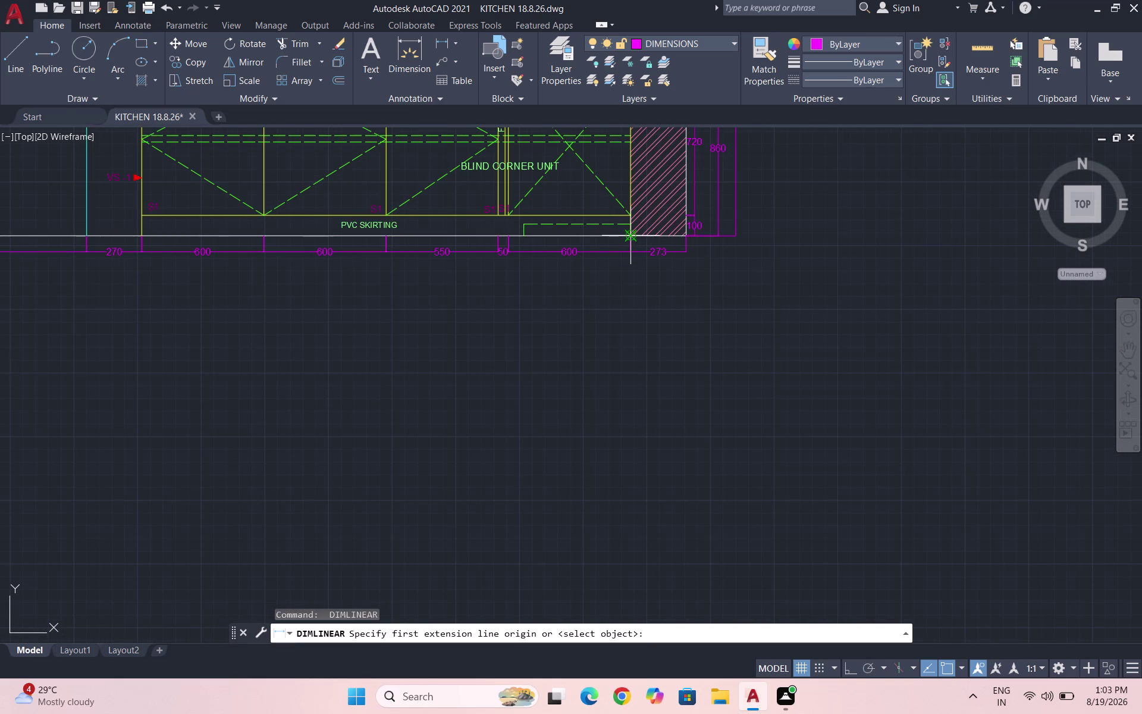
click(632, 237)
scroll(up, 3)
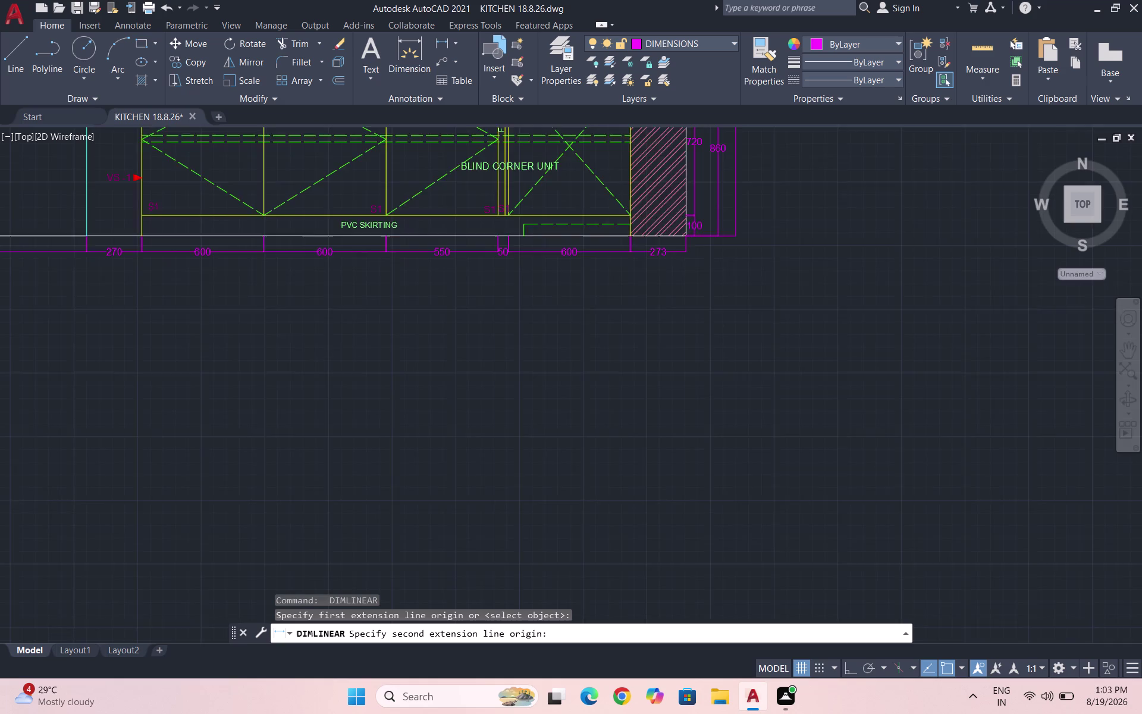
scroll(up, 3)
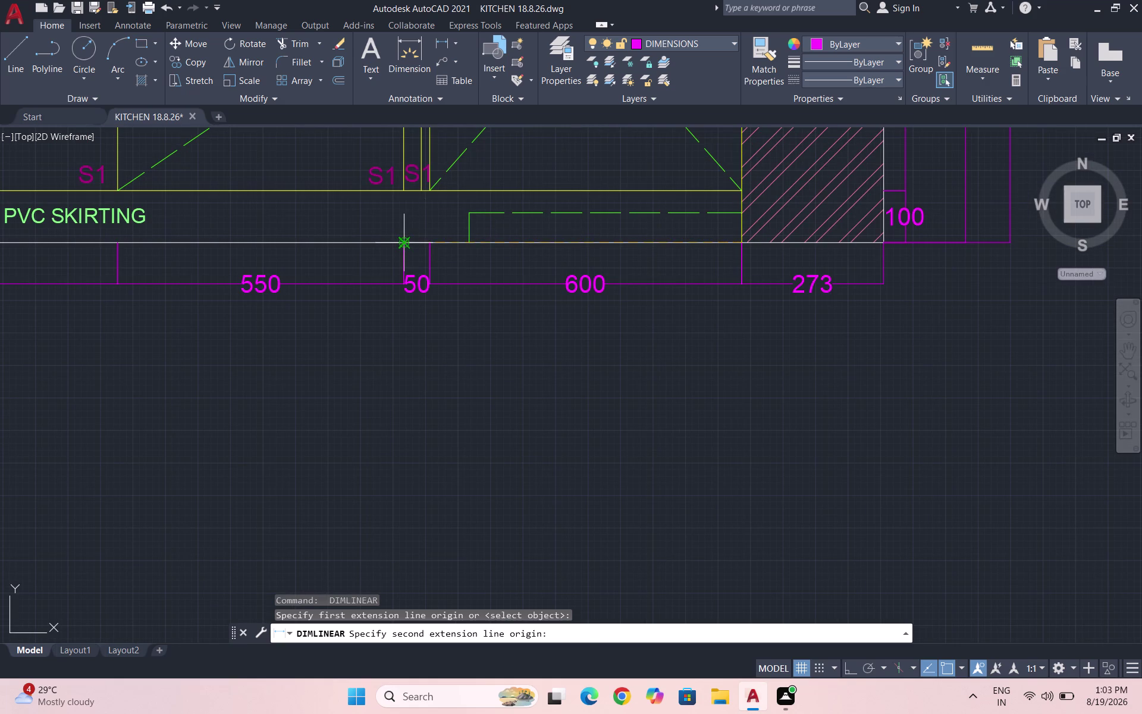
click(402, 239)
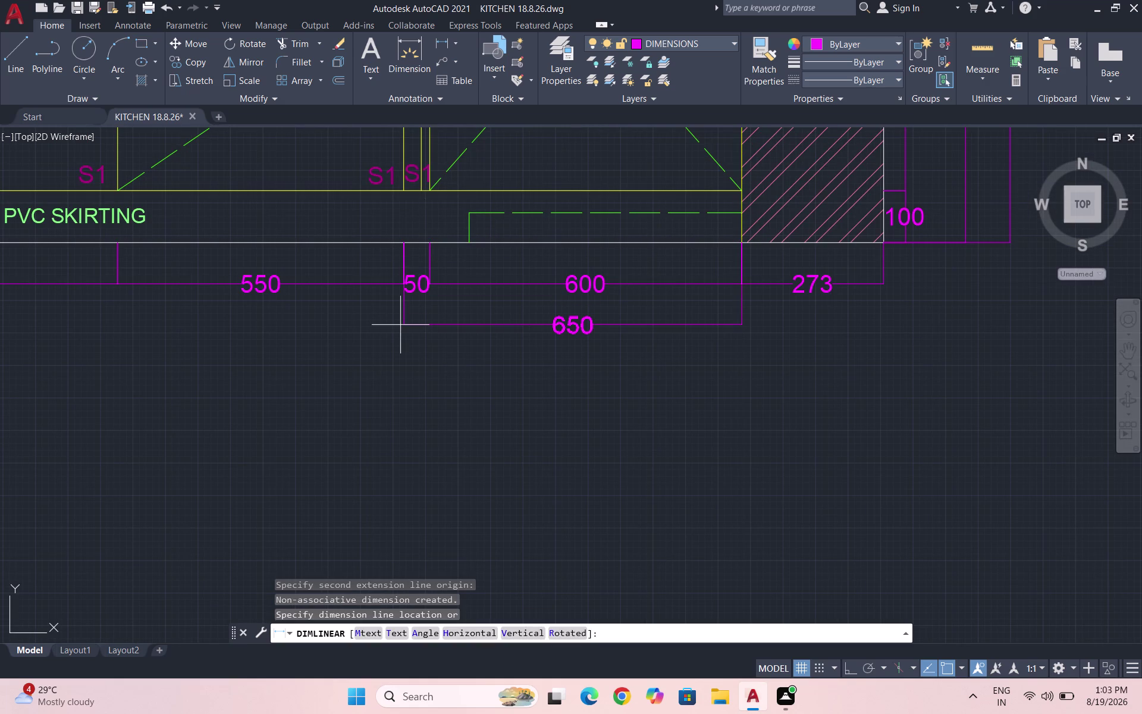
key(Escape)
key(space)
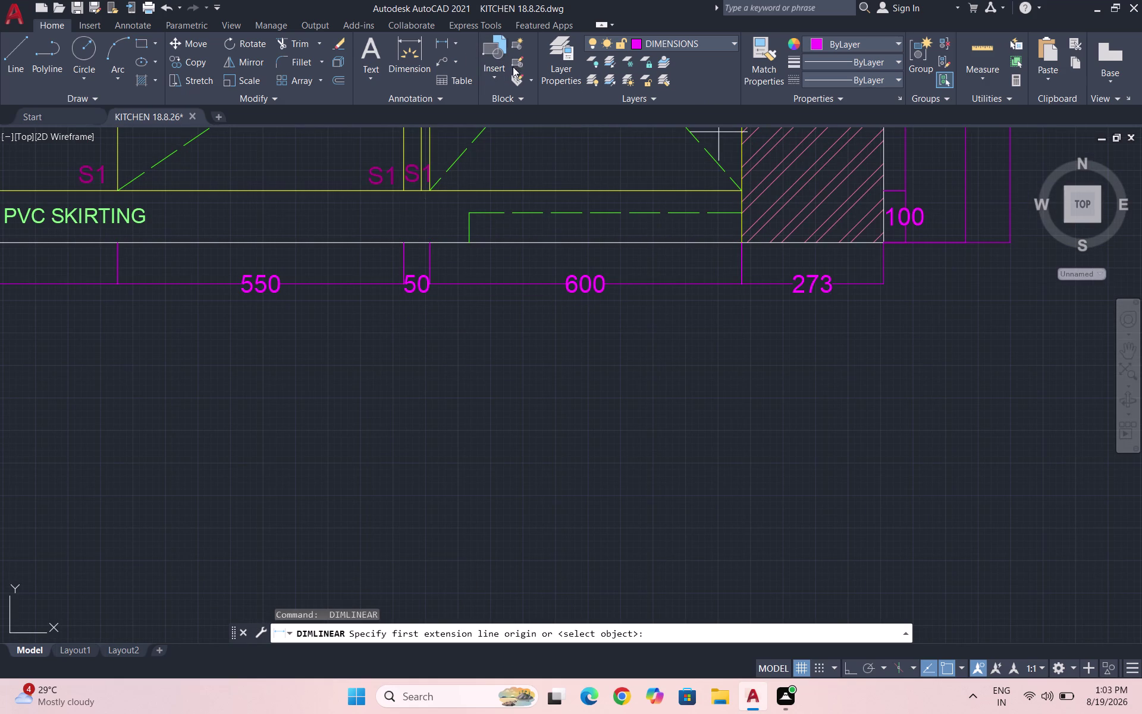
click(885, 239)
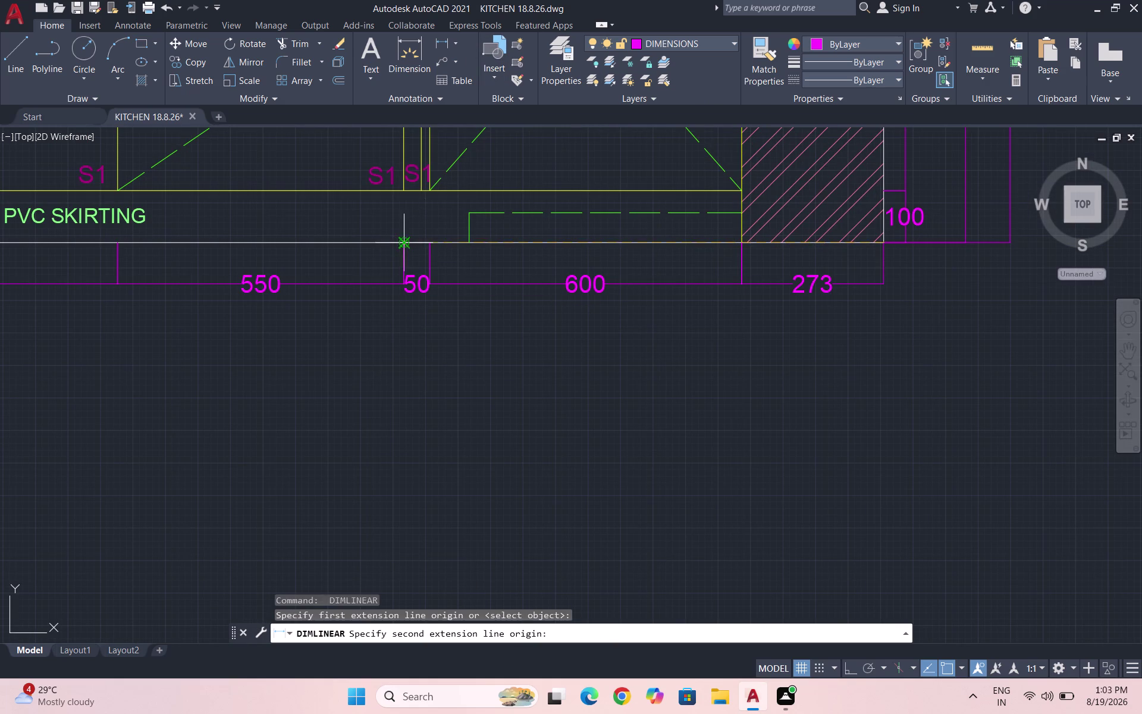
click(403, 242)
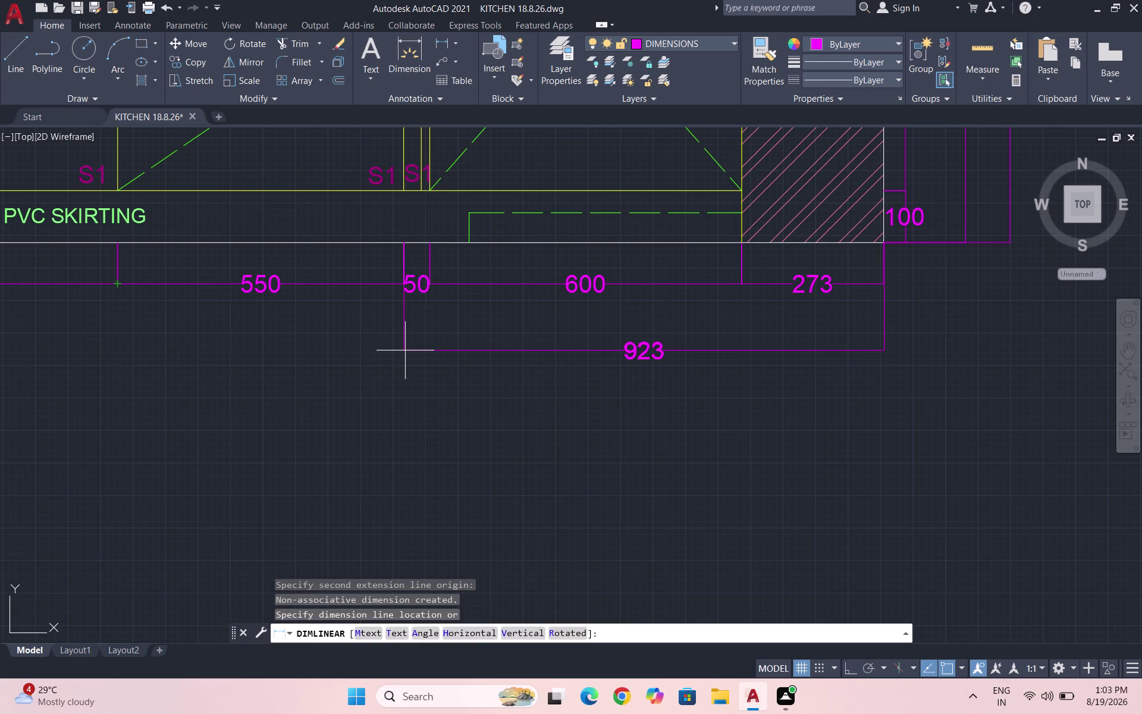
key(Escape)
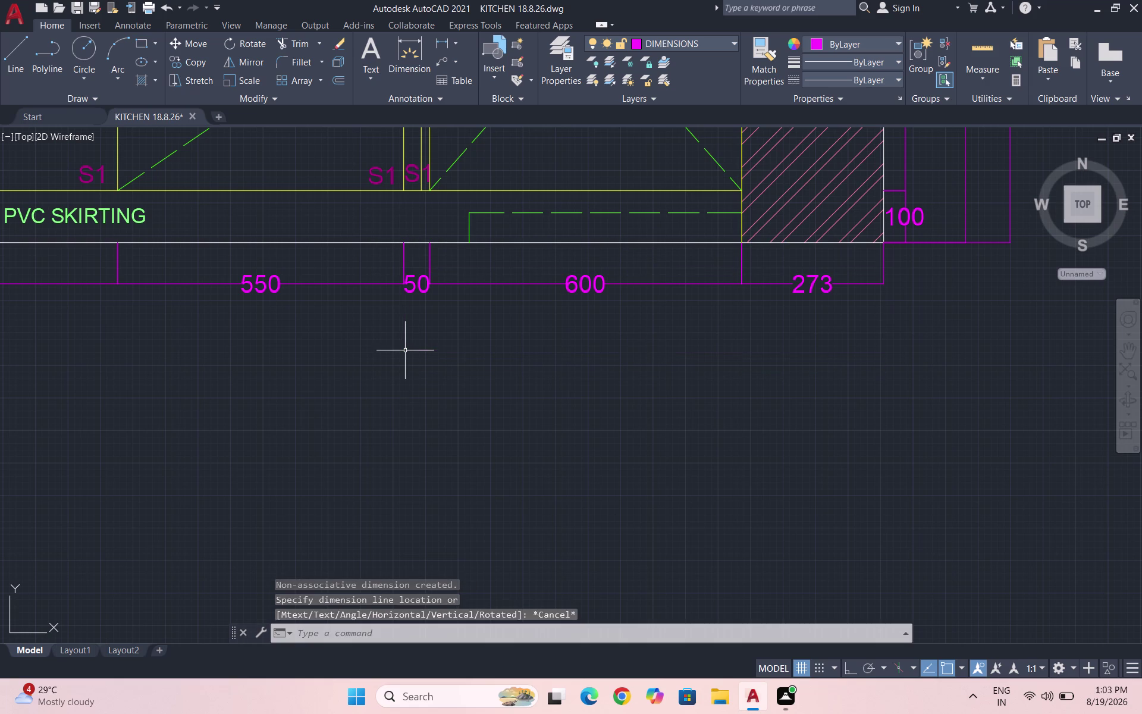
Add a 1200 linear dimension below the chain, spanning the 550, 50 and 600 bays.
key(space)
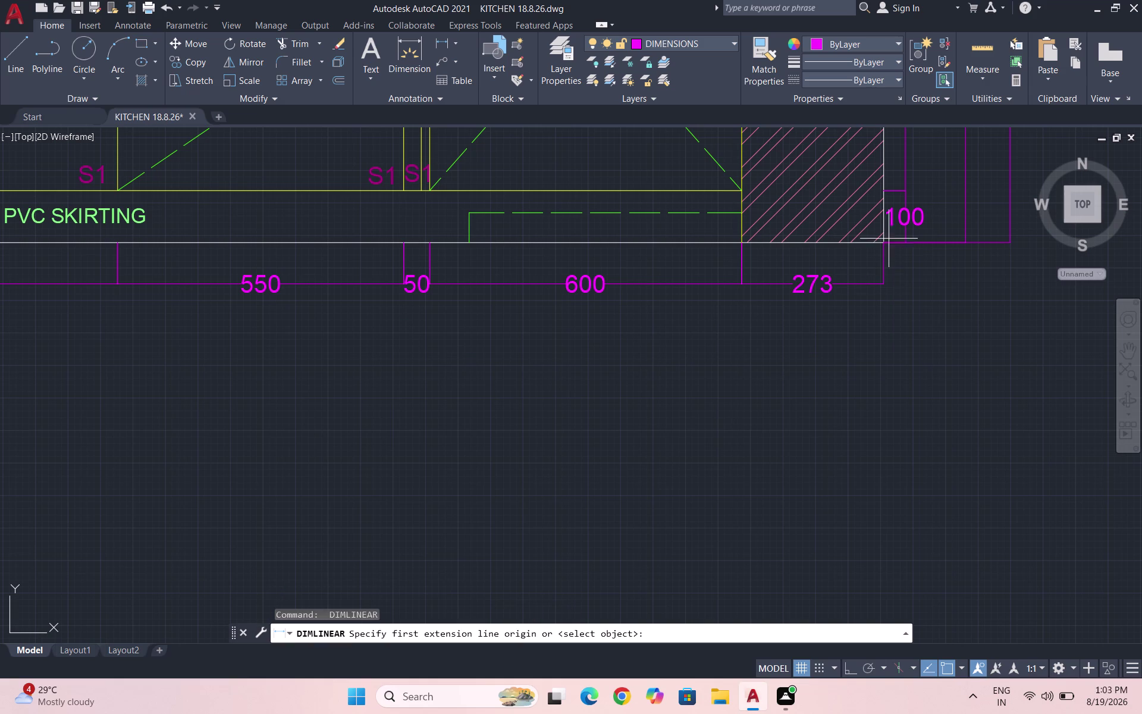
click(444, 39)
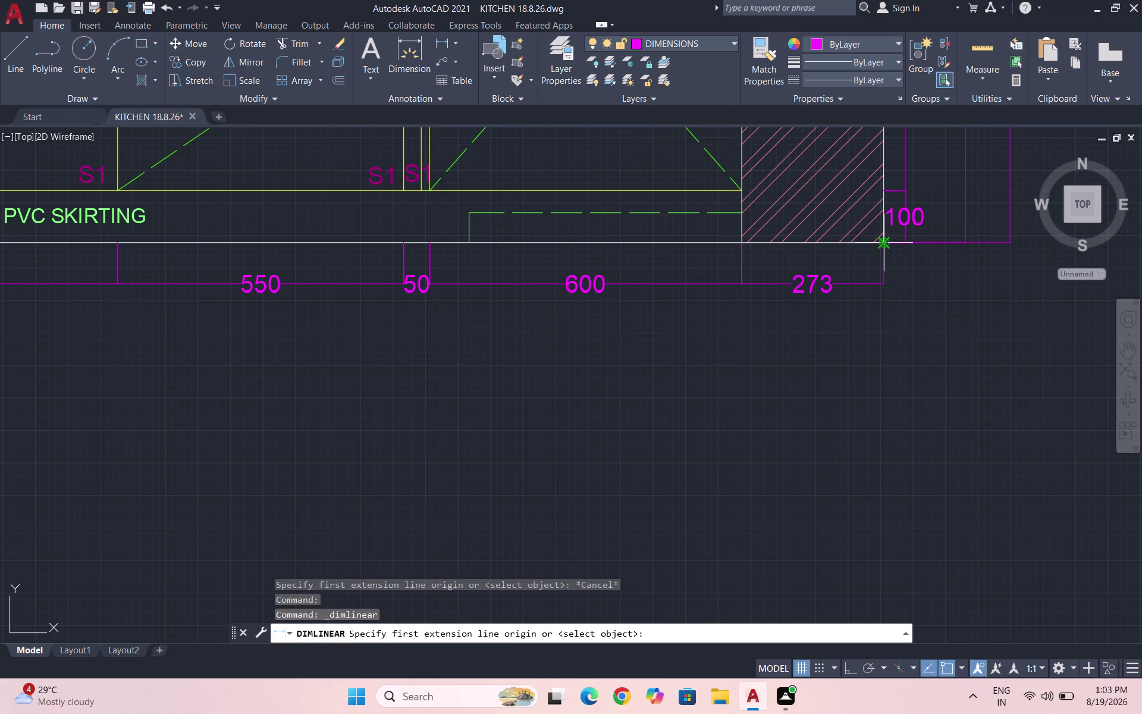
click(742, 241)
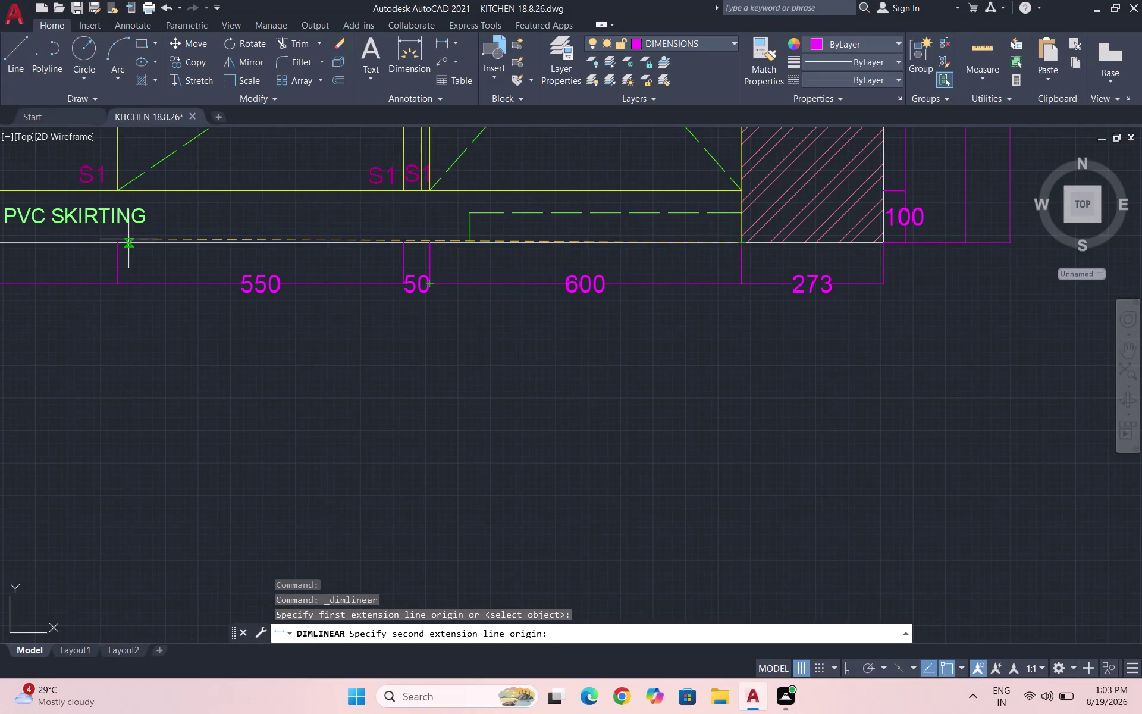
click(119, 242)
click(128, 324)
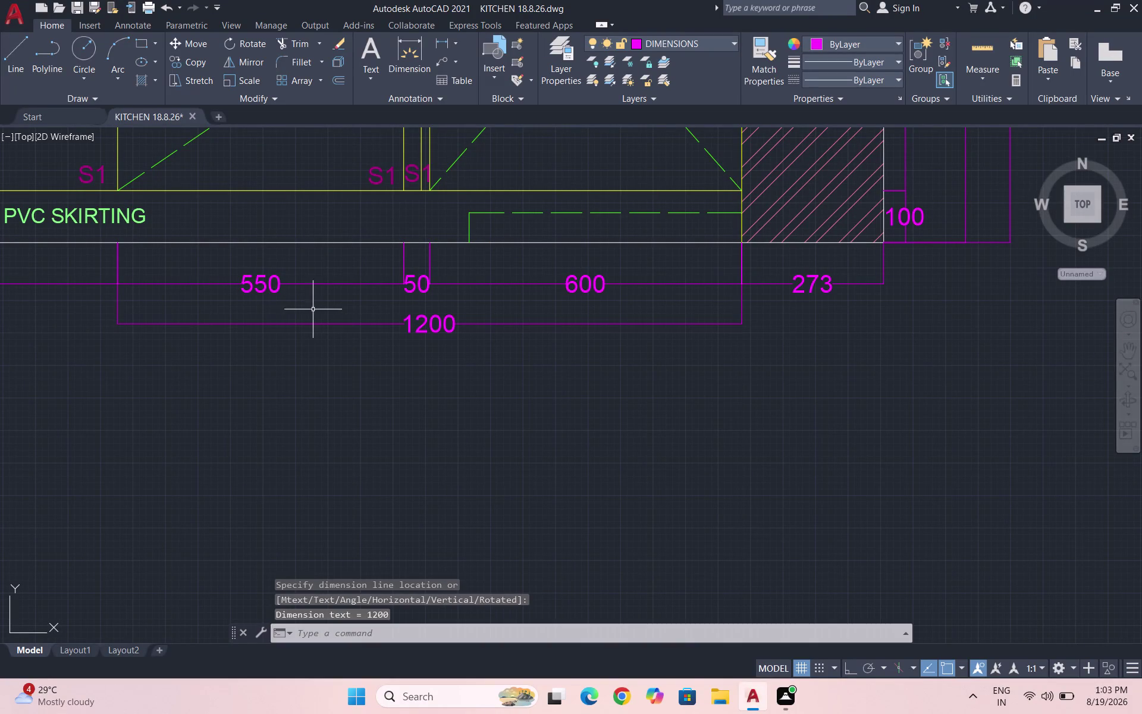
Add the overall 3790 dimension from the skirting end to the far left wall corner.
key(space)
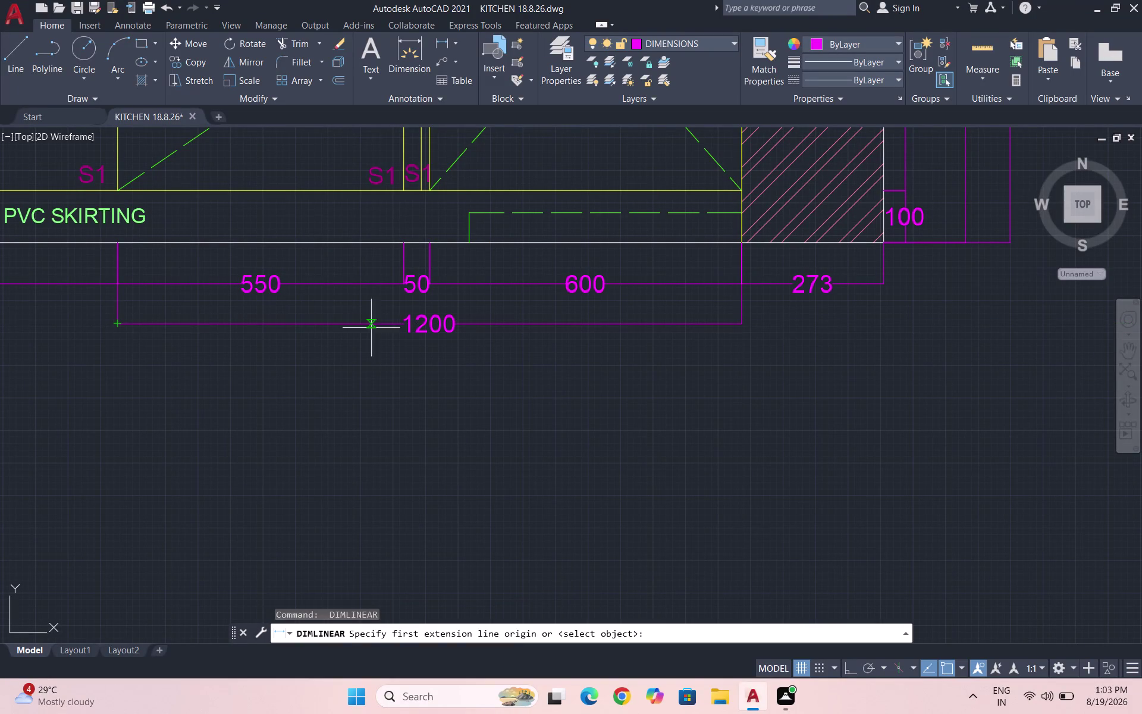
click(744, 245)
scroll(down, 3)
scroll(down, 3)
scroll(up, 3)
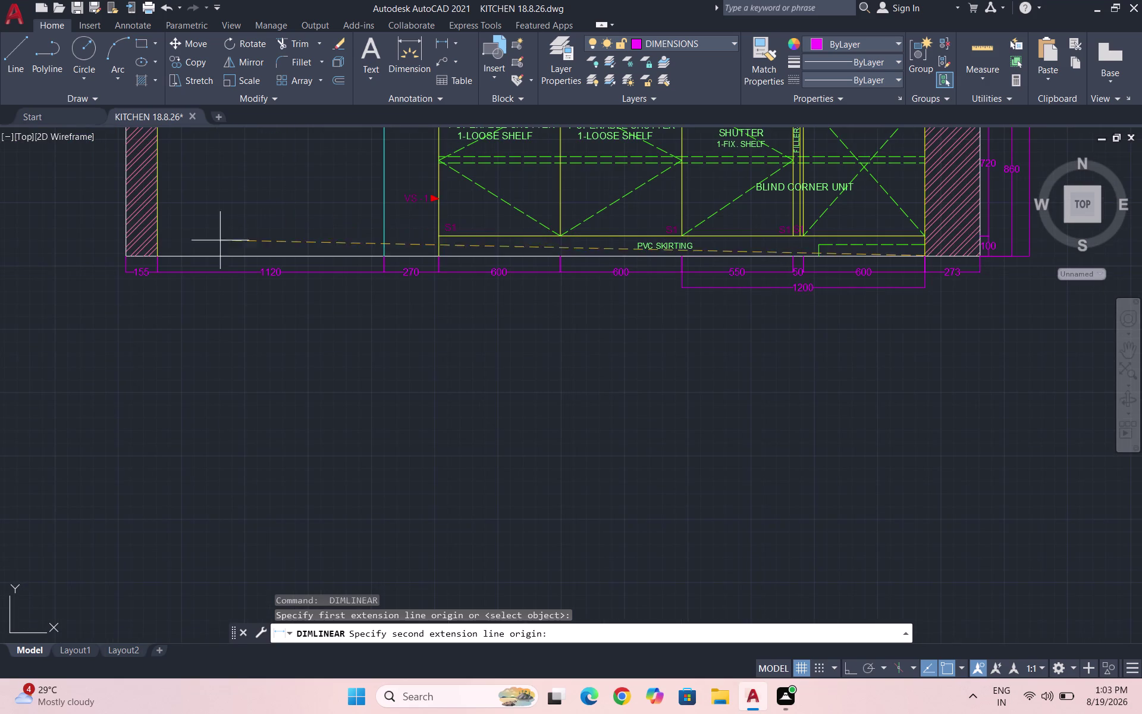
click(154, 257)
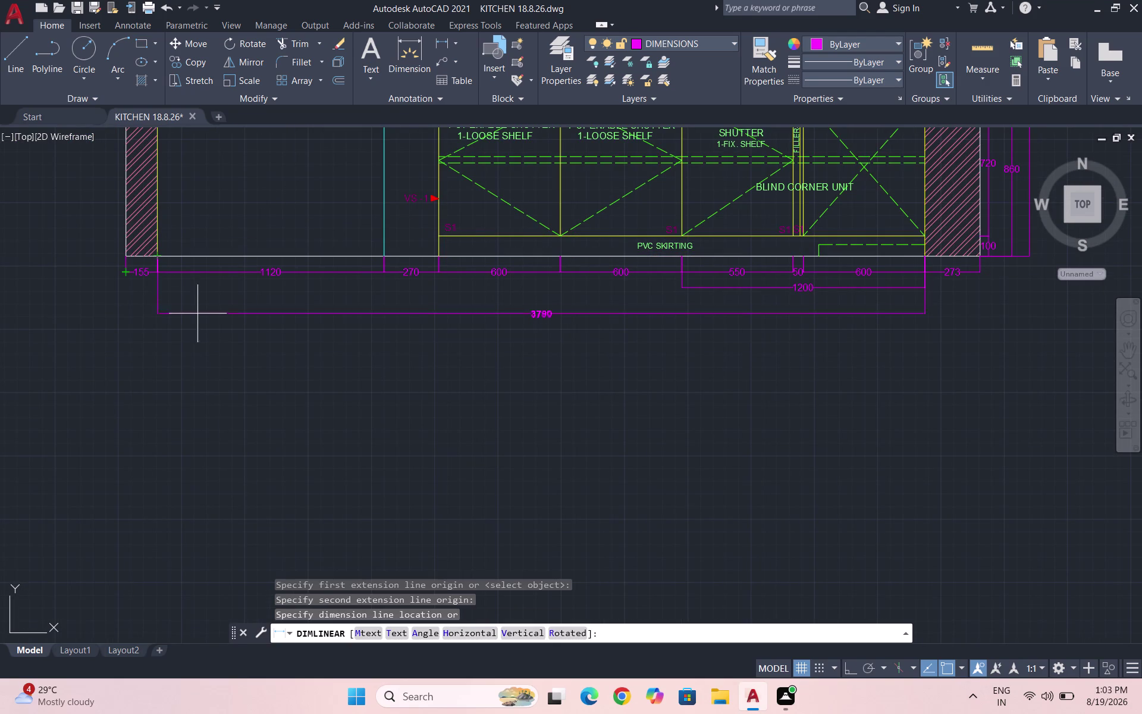
click(199, 304)
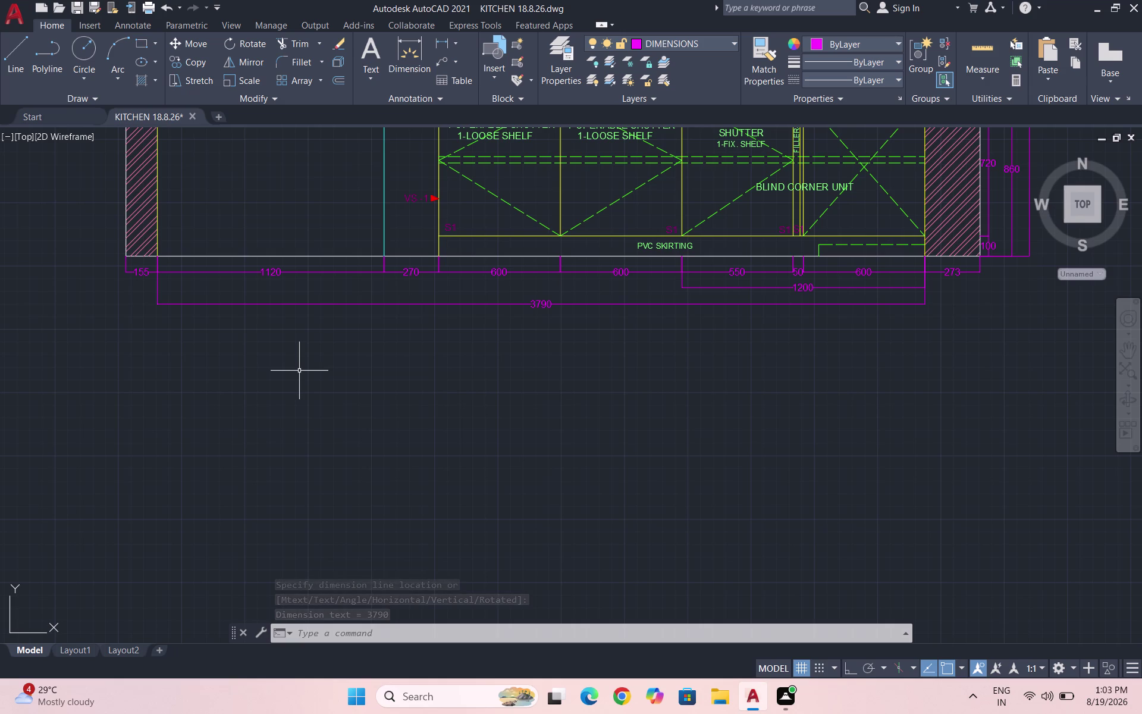
scroll(down, 3)
scroll(up, 3)
Save the drawing.
scroll(down, 3)
scroll(down, 3)
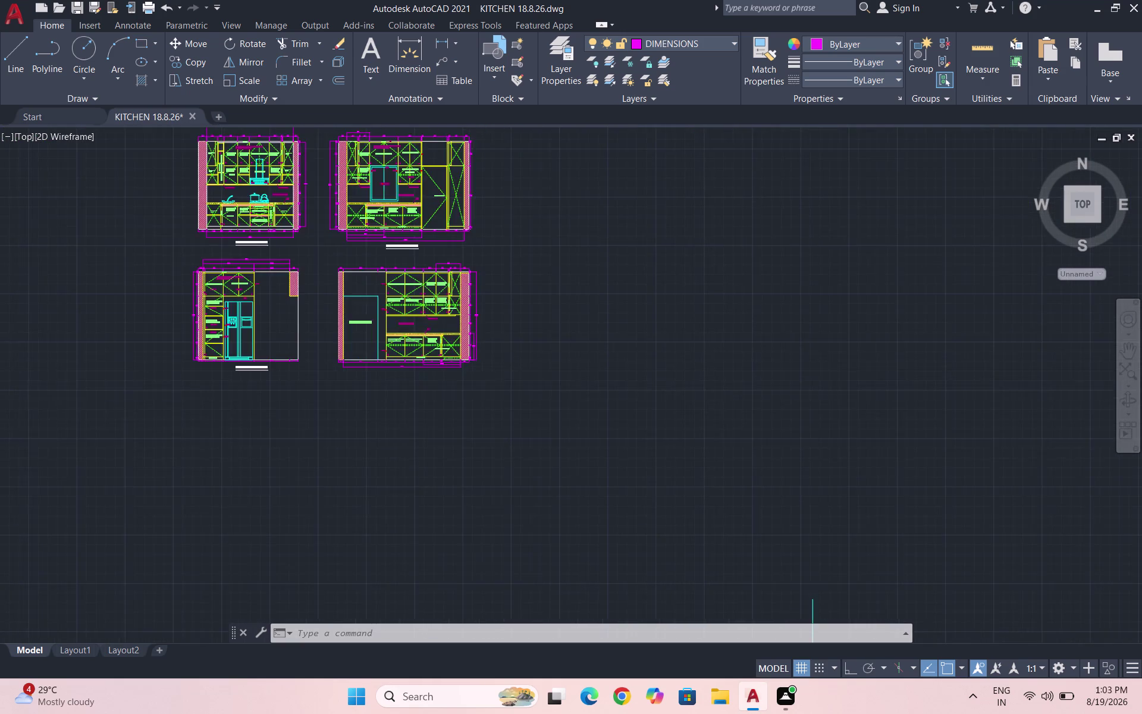
key(Escape)
key(ctrl+s)
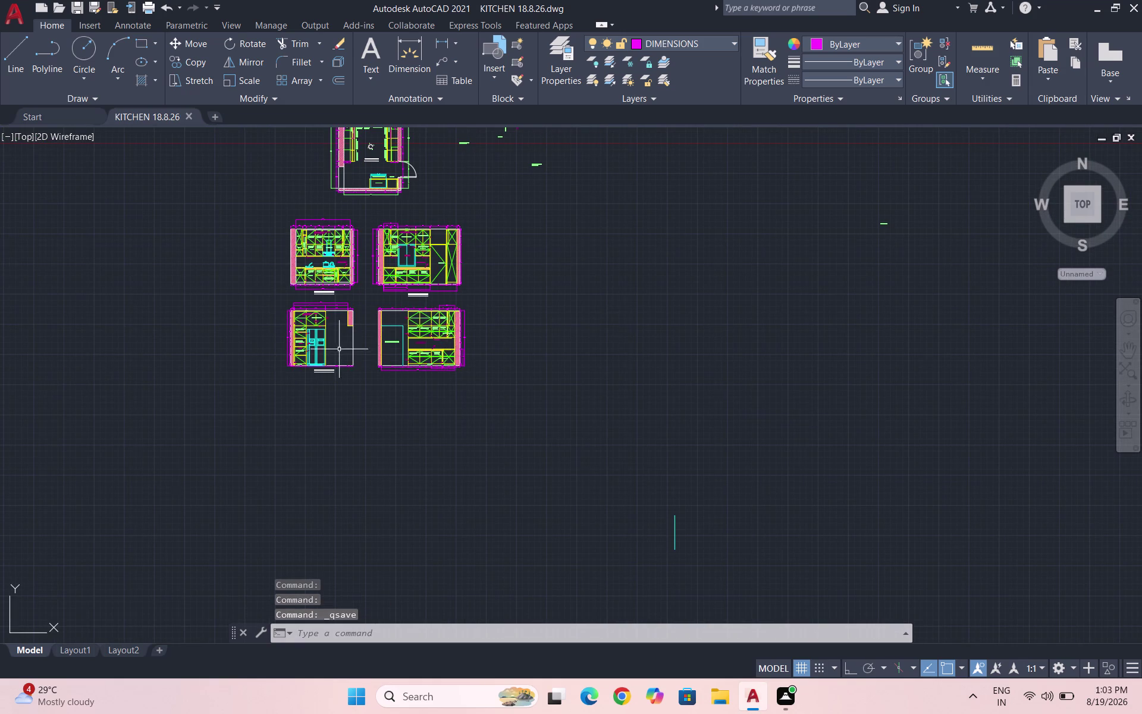
Copy elevation C's title and underline to beneath elevation D.
scroll(up, 3)
scroll(up, 3)
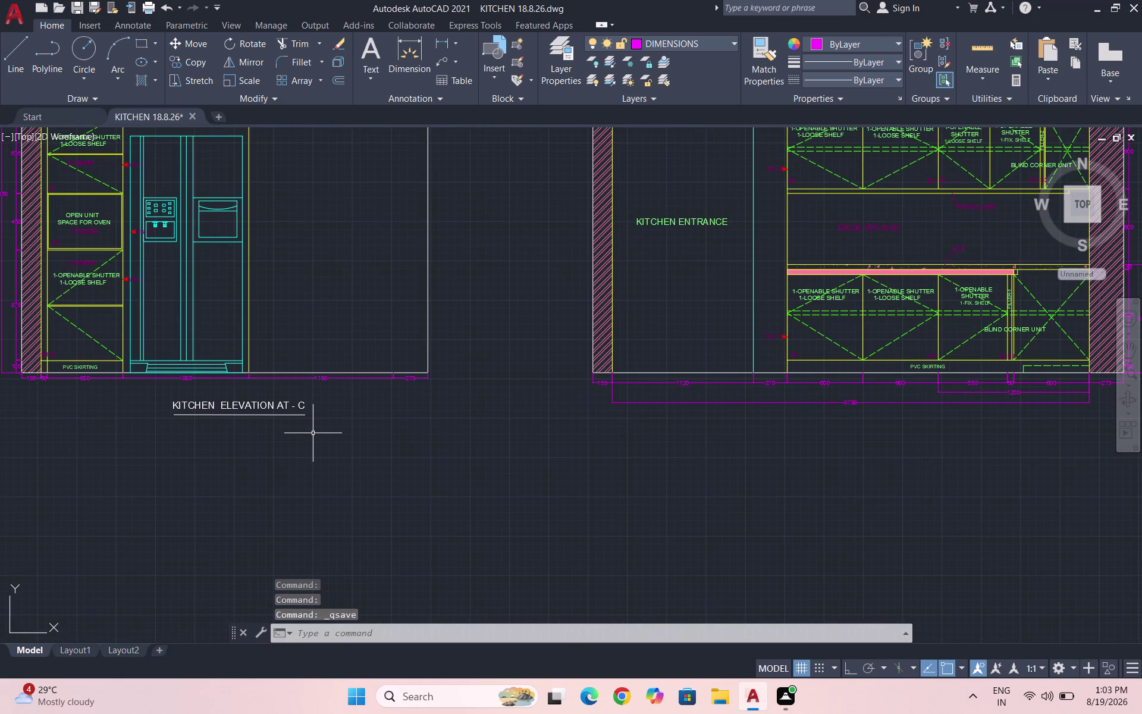
click(314, 433)
click(164, 387)
text(C)
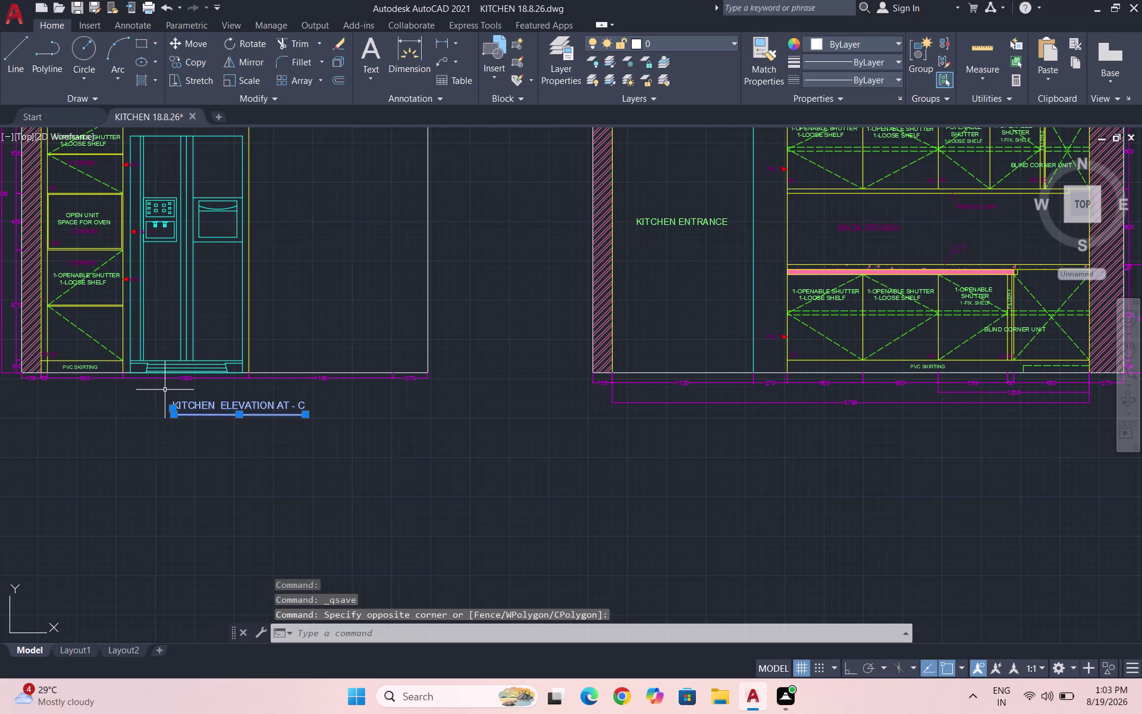
text(O)
key(Return)
click(180, 398)
scroll(down, 3)
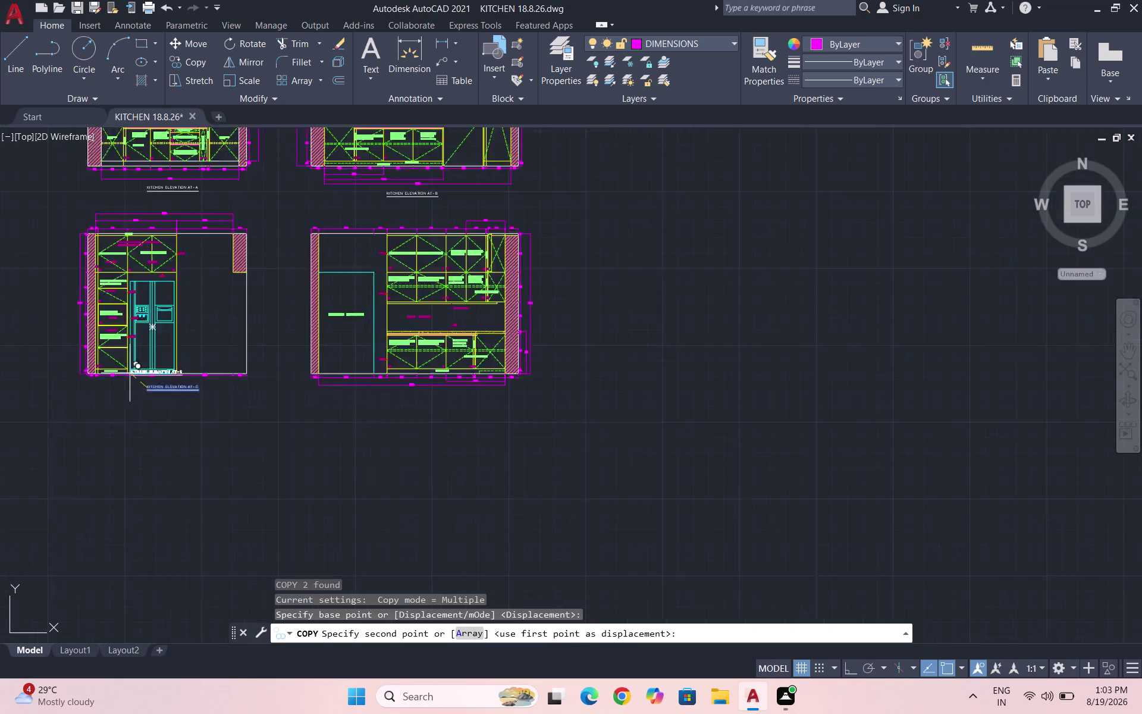
scroll(down, 3)
scroll(up, 3)
scroll(up, 3)
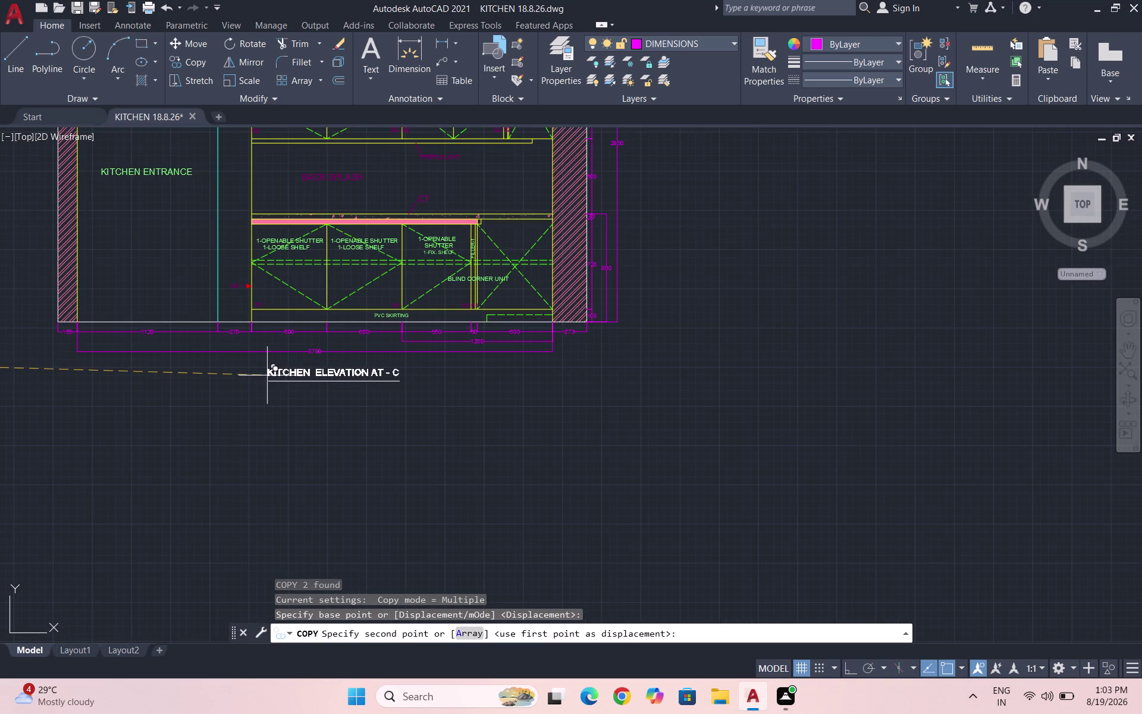
click(256, 377)
key(Escape)
Edit the copied title to read 'KITCHEN ELEVATION AT - D'.
scroll(up, 3)
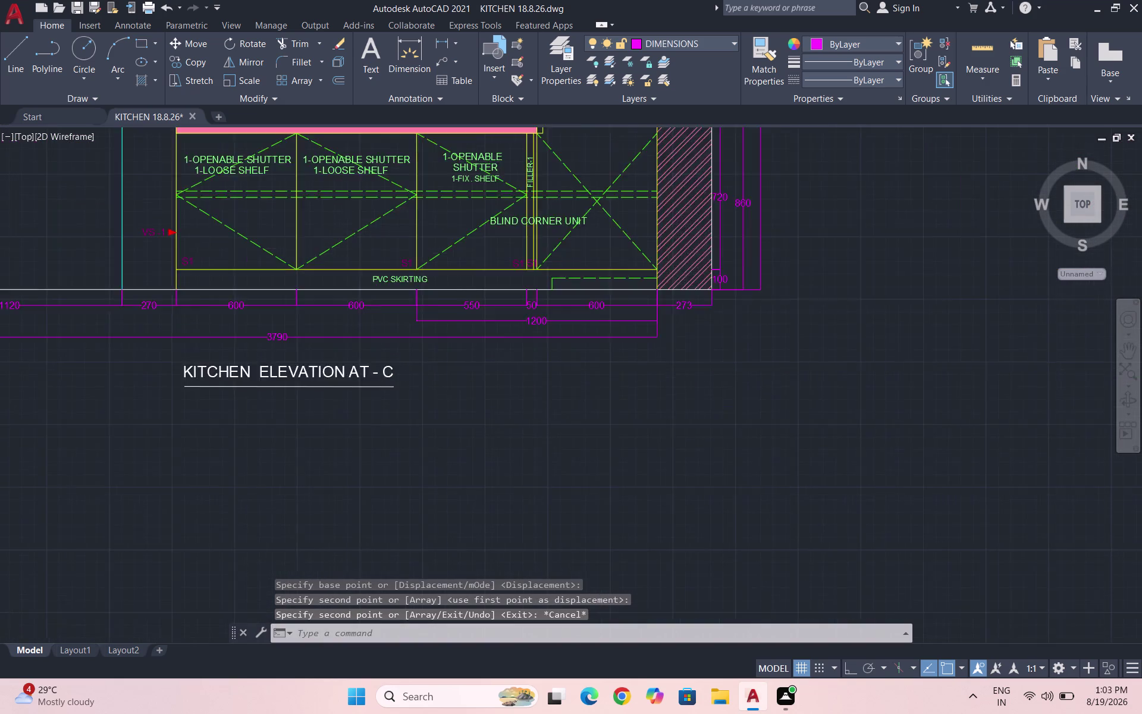